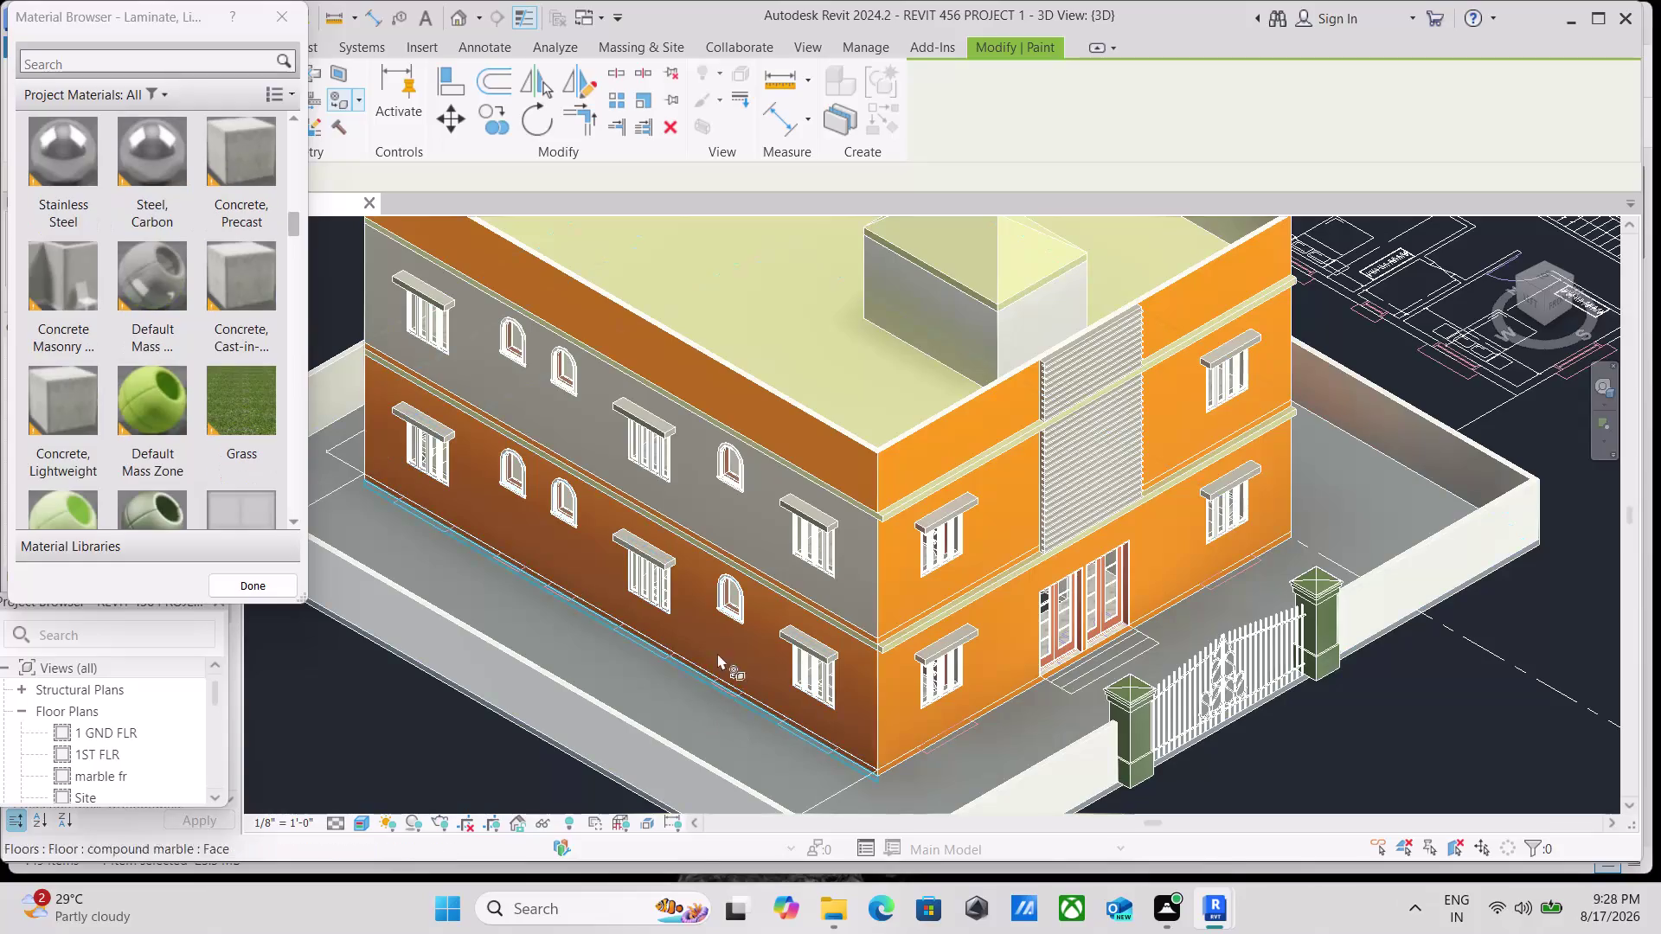
Finish painting and close the Material Browser, leaving the orange and grey house in 3D view.
scroll(up, 3)
scroll(up, 3)
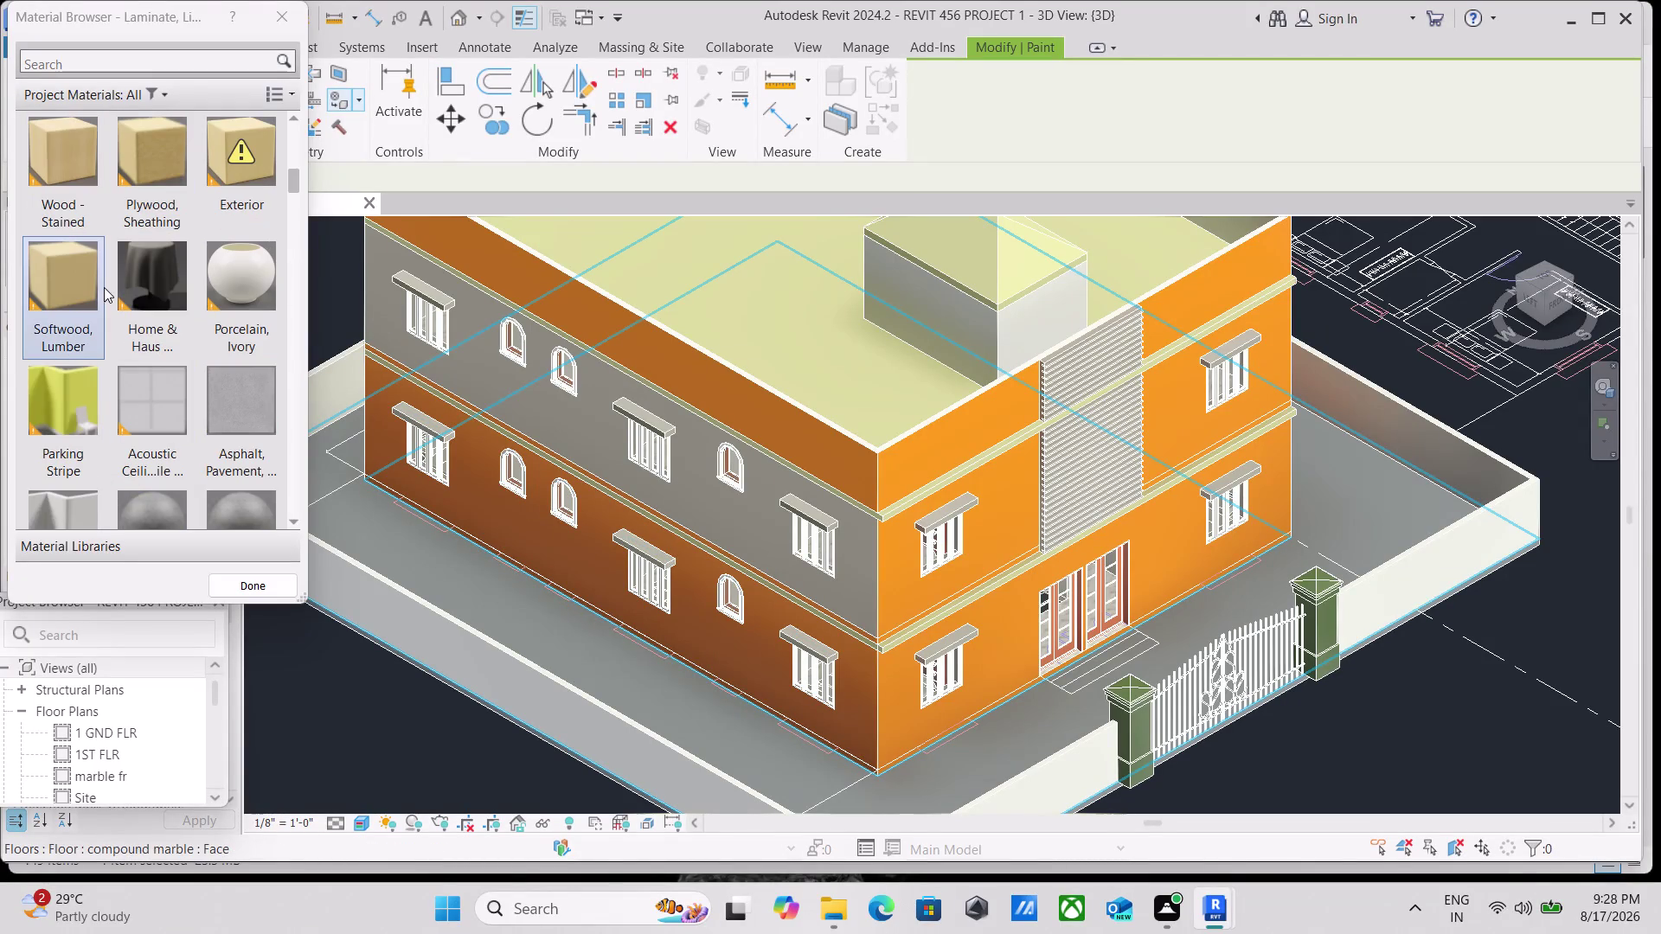
click(76, 284)
click(75, 285)
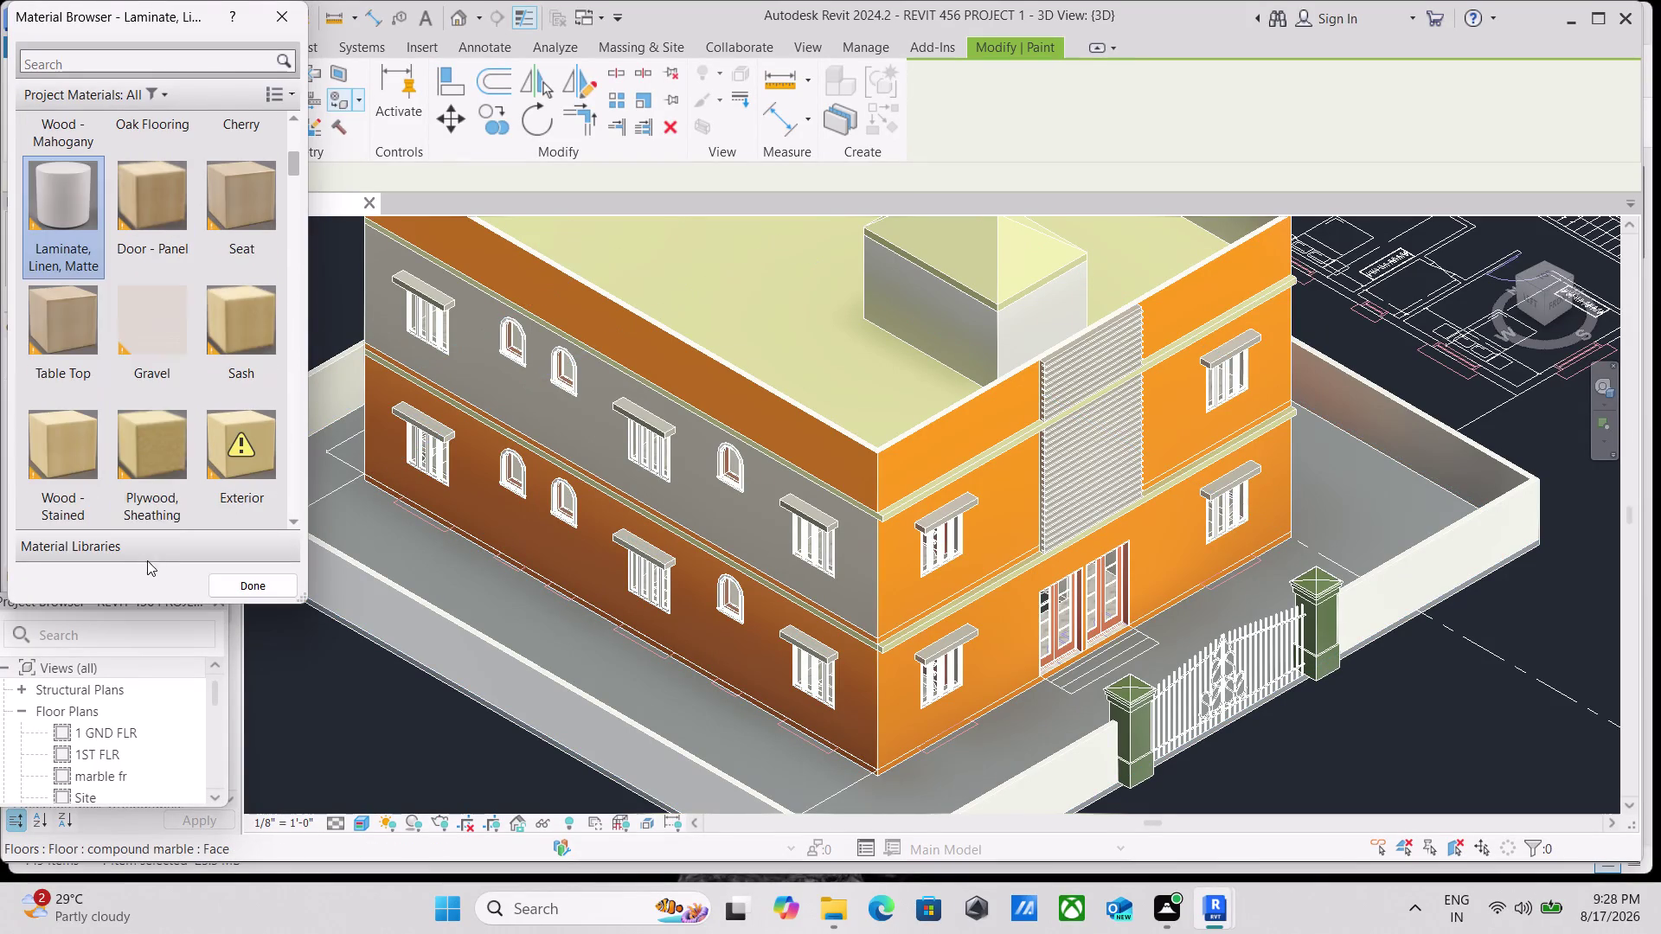
scroll(down, 3)
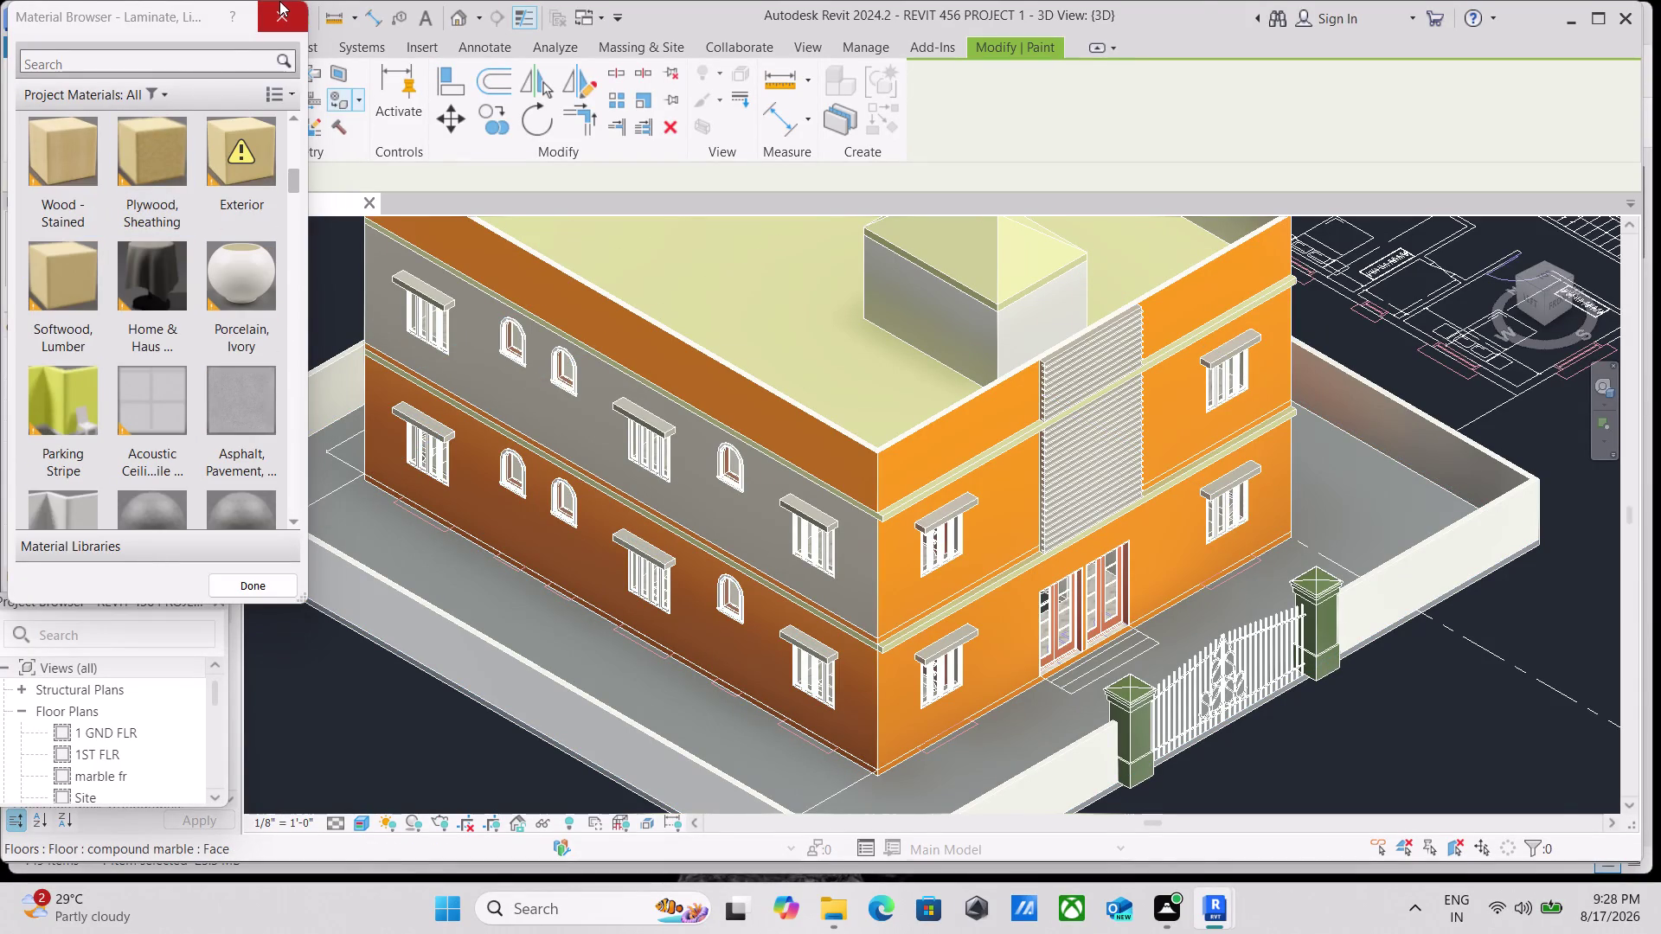
click(279, 1)
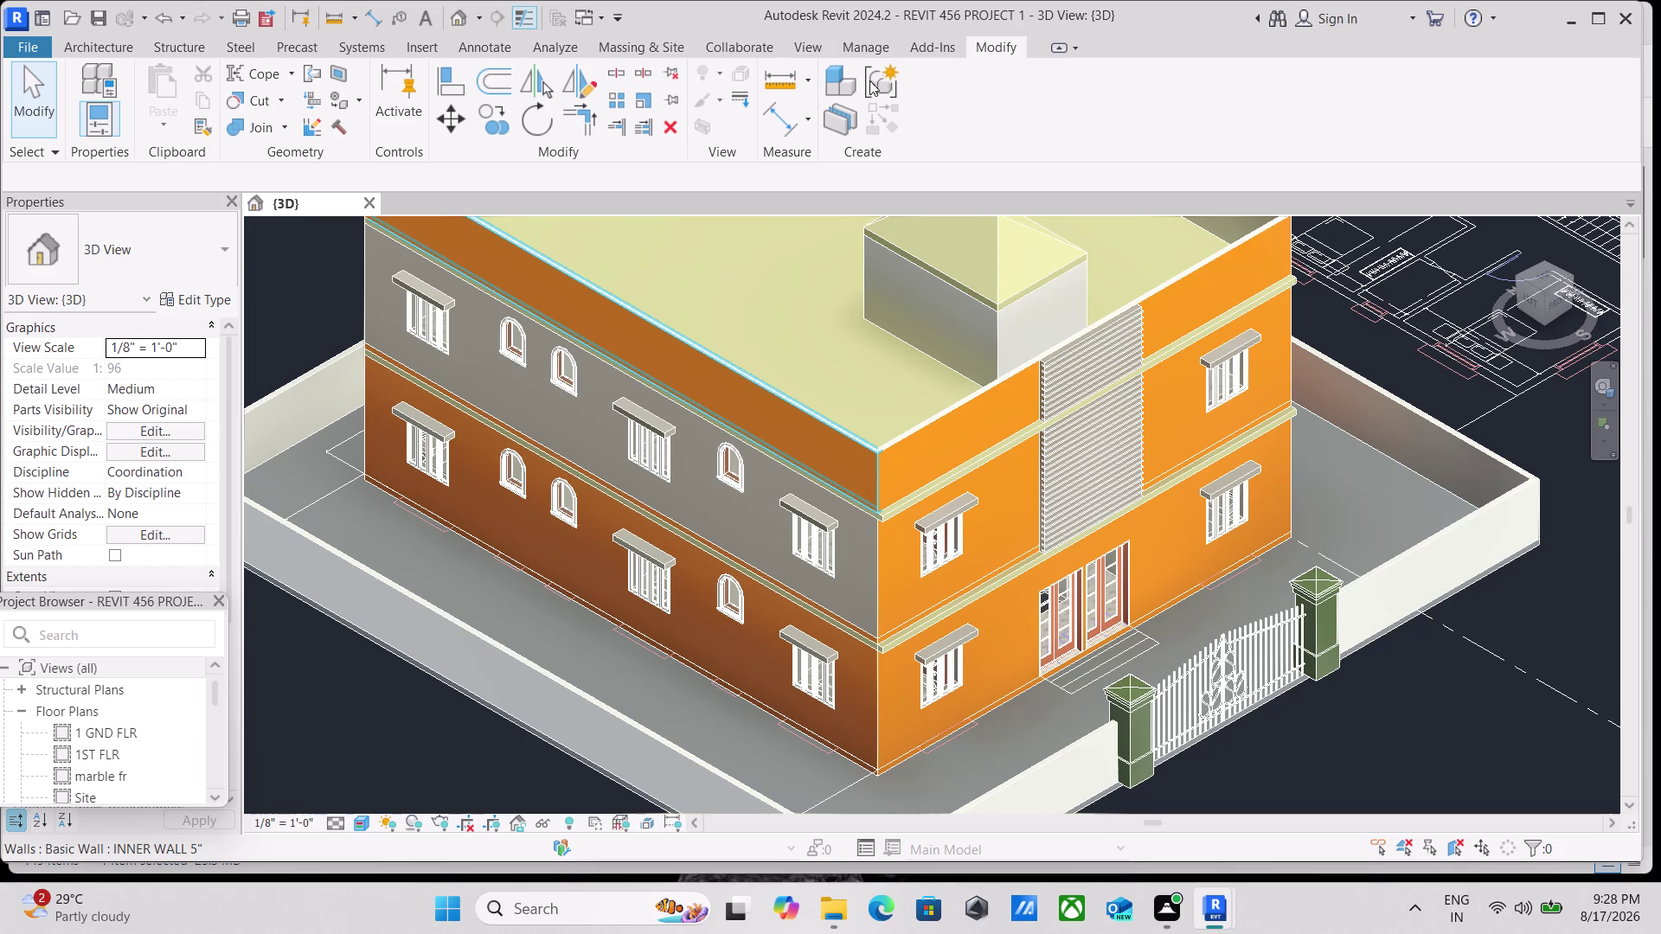
Paint the grey upper-storey face of the left wall with outer wall paint 234.
click(359, 101)
click(401, 133)
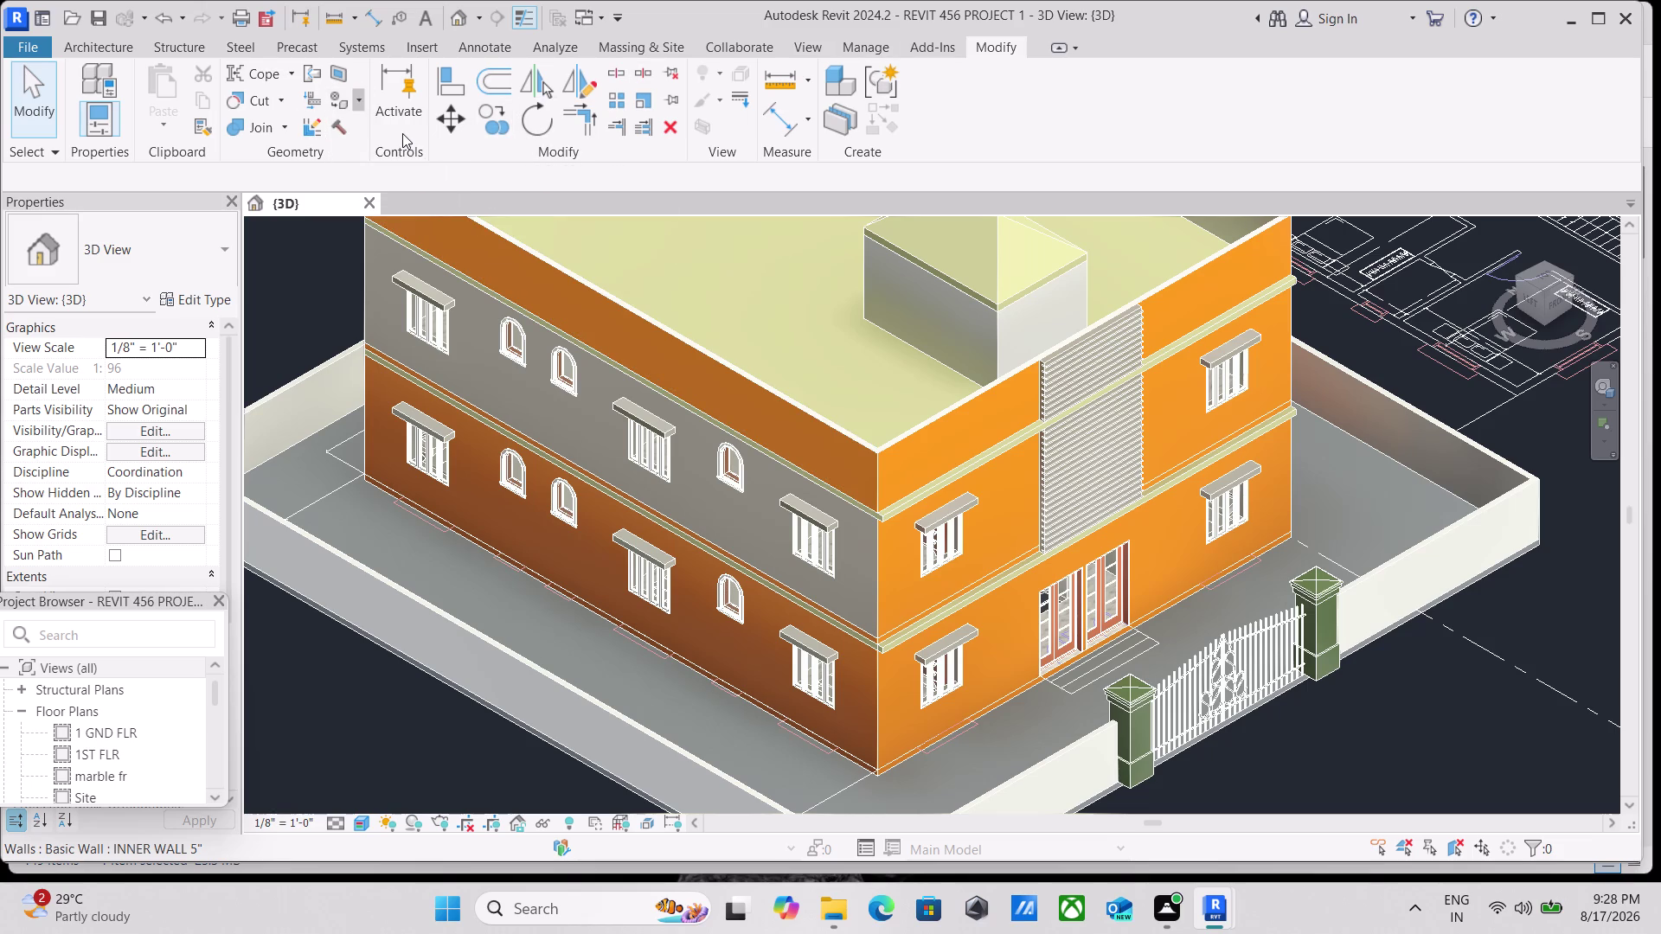
scroll(down, 3)
scroll(down, 3)
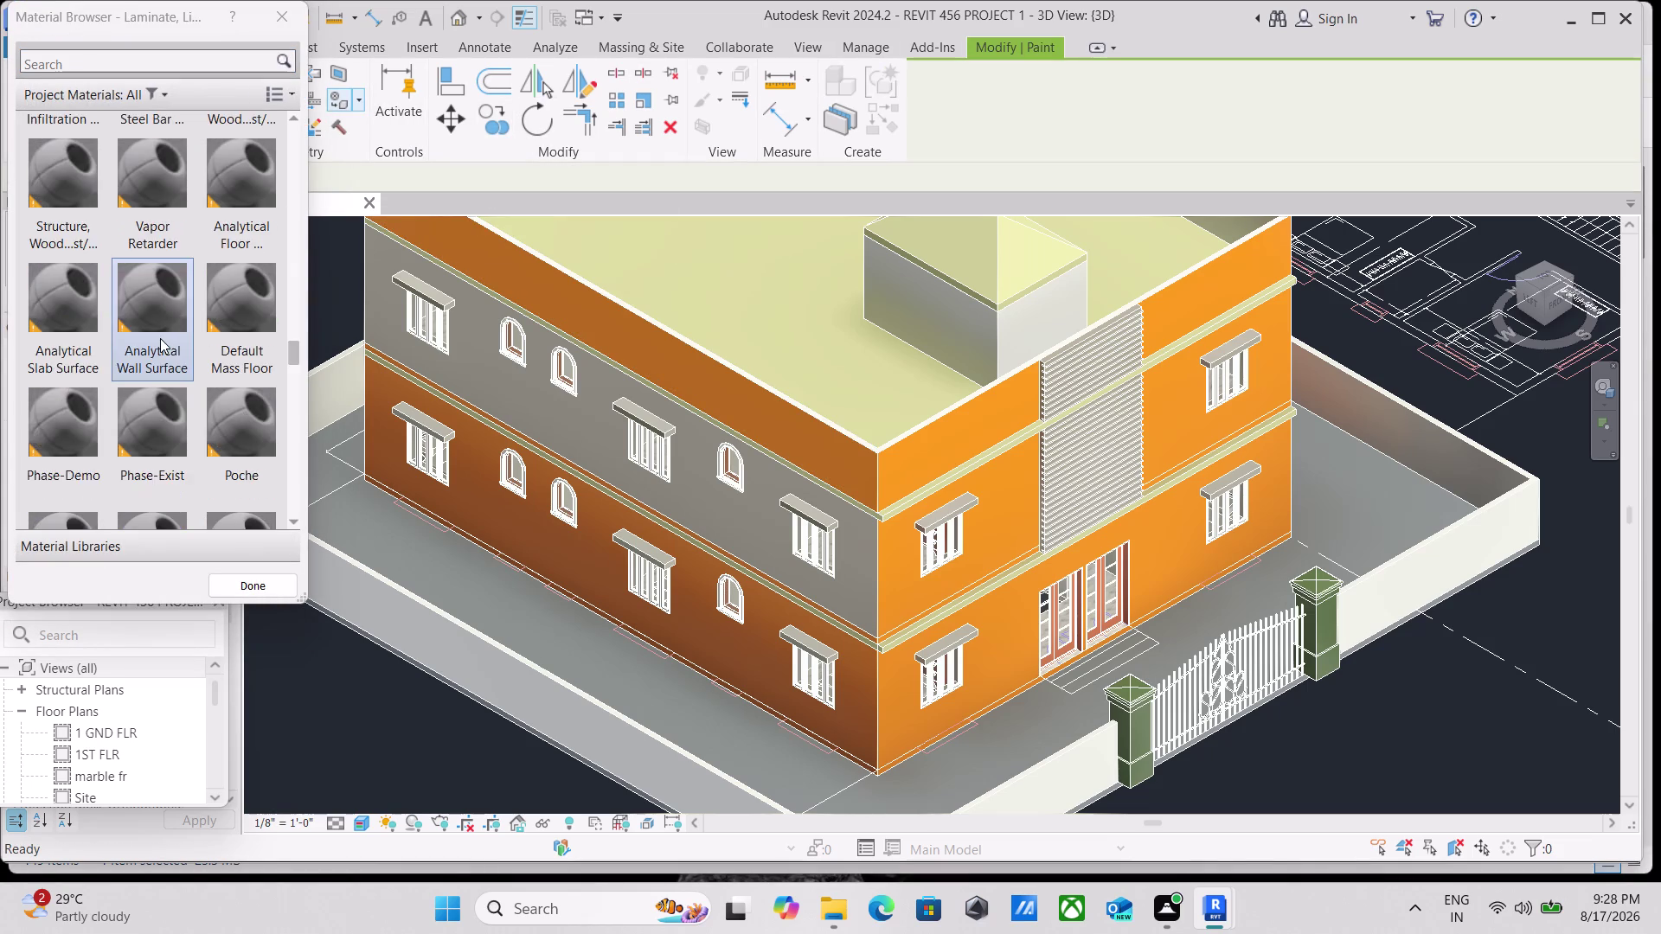
scroll(down, 3)
scroll(up, 3)
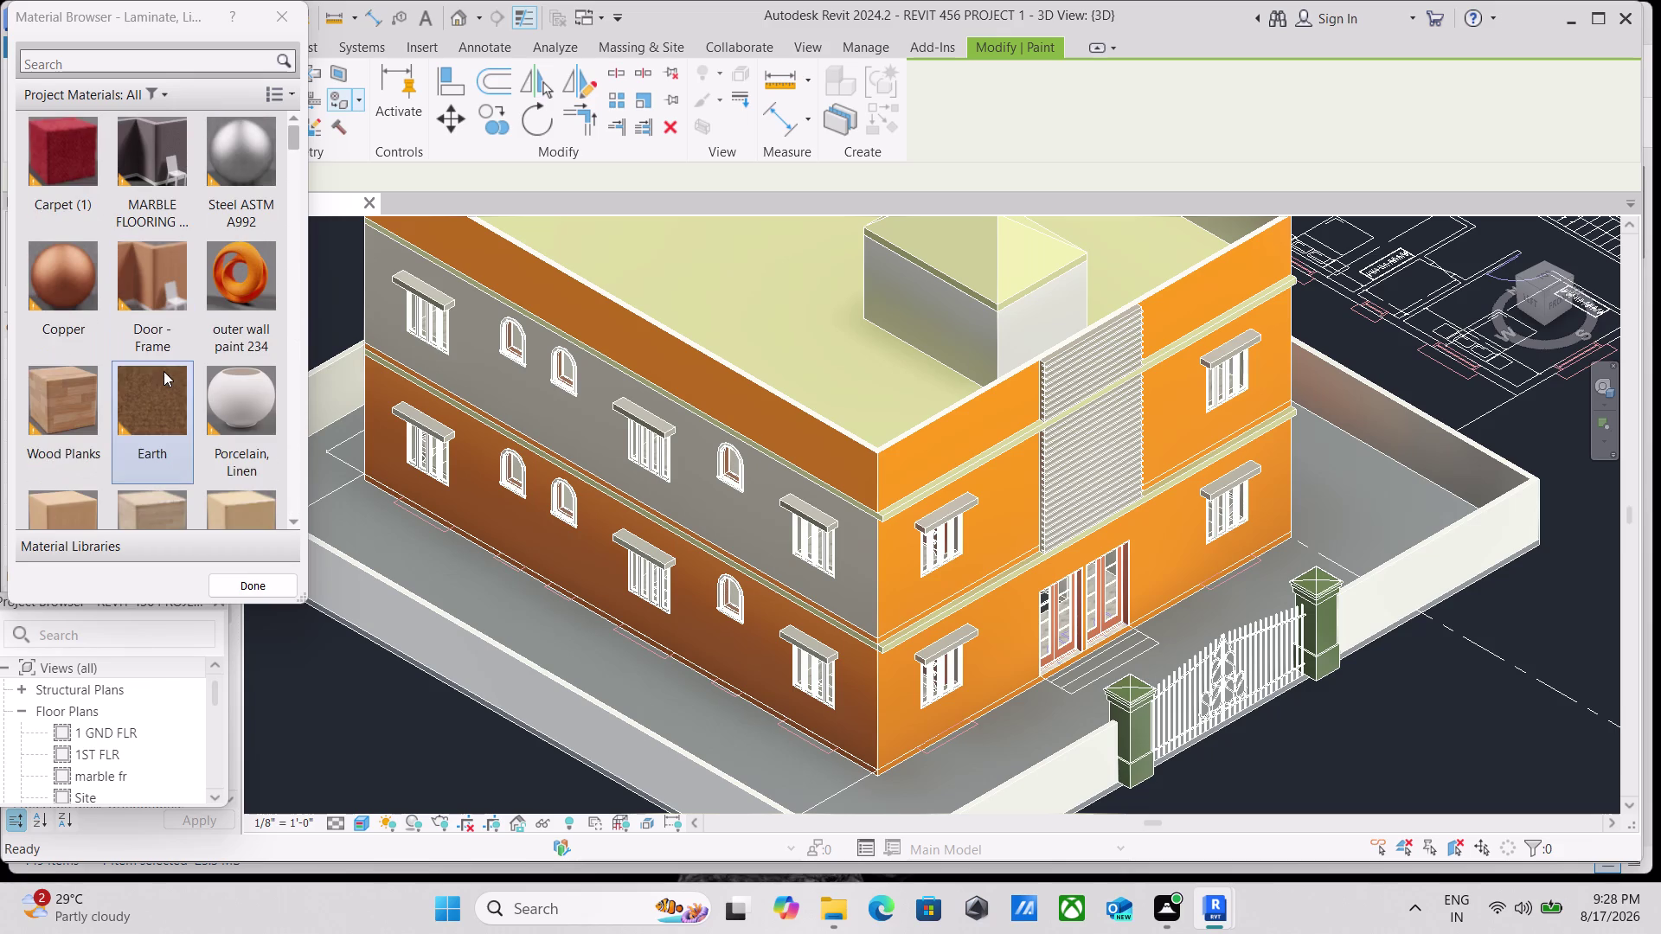
click(226, 341)
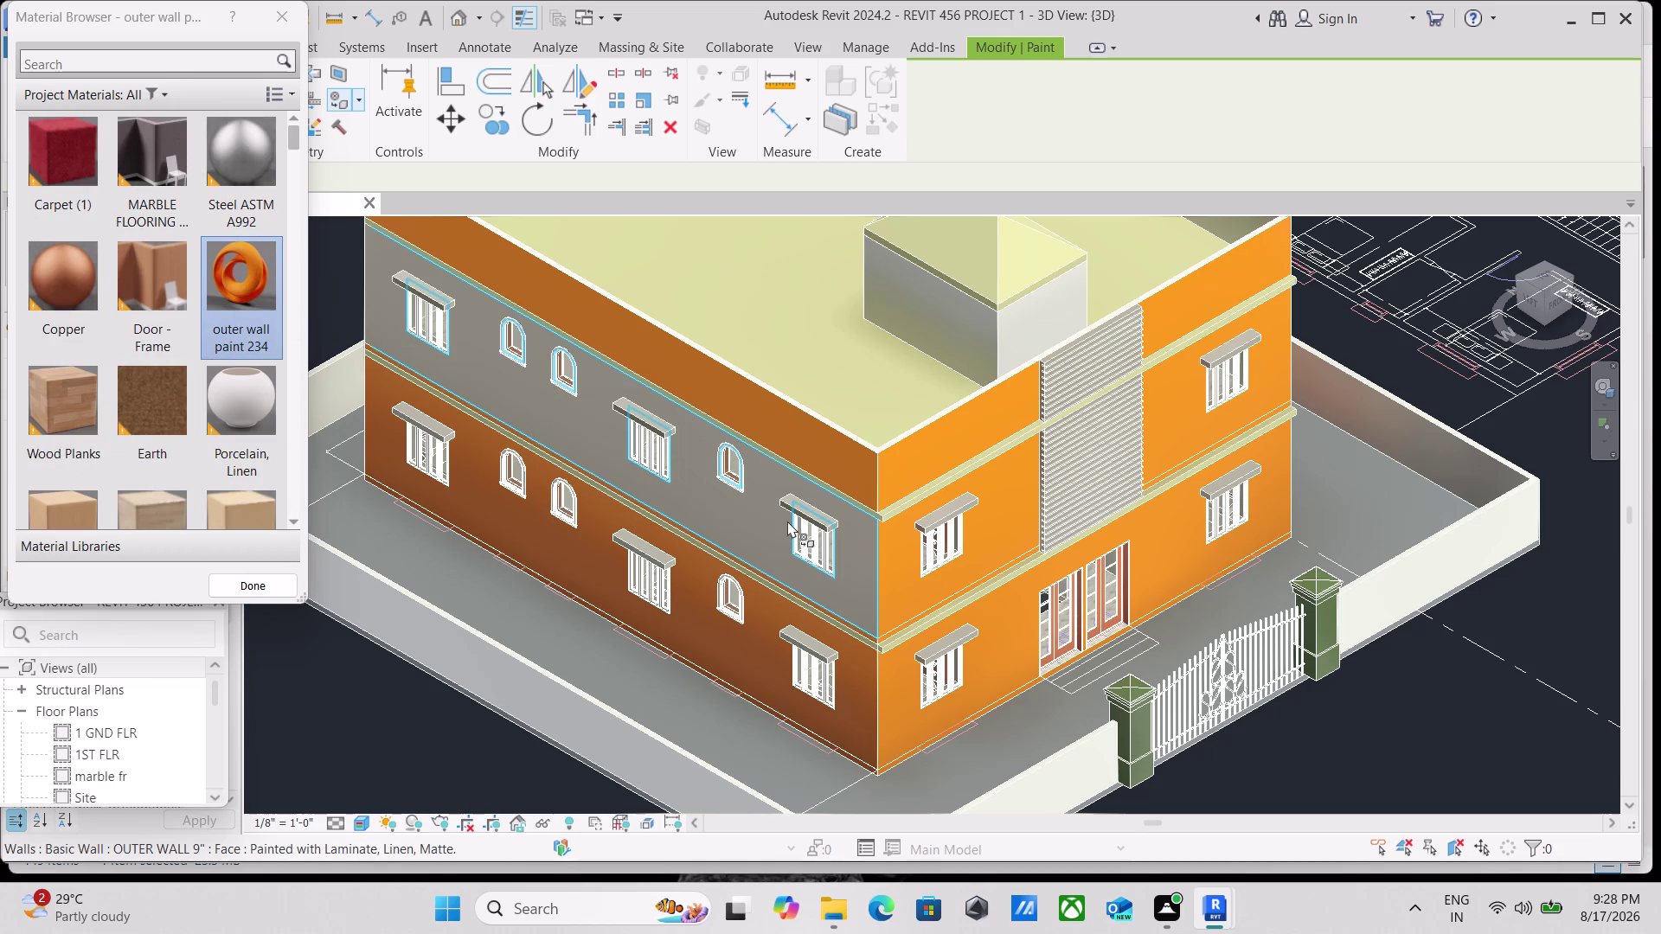
click(764, 524)
Select Porcelain, Linen as the paint material in the Material Browser.
scroll(down, 3)
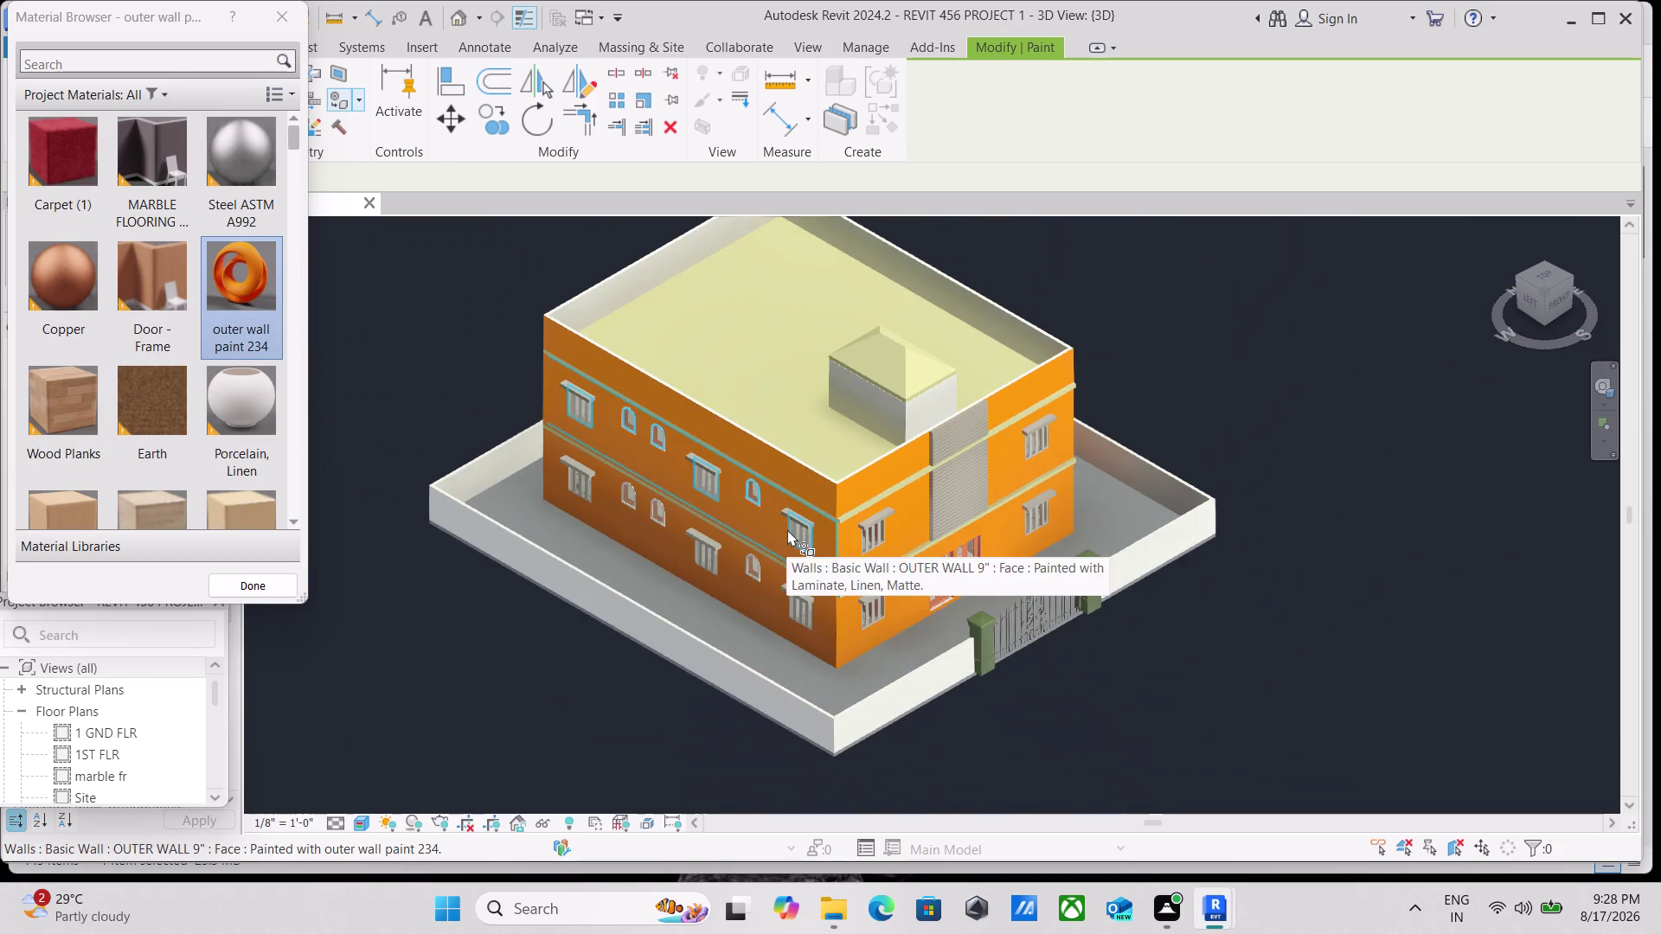
scroll(up, 3)
scroll(up, 3)
scroll(up, 3)
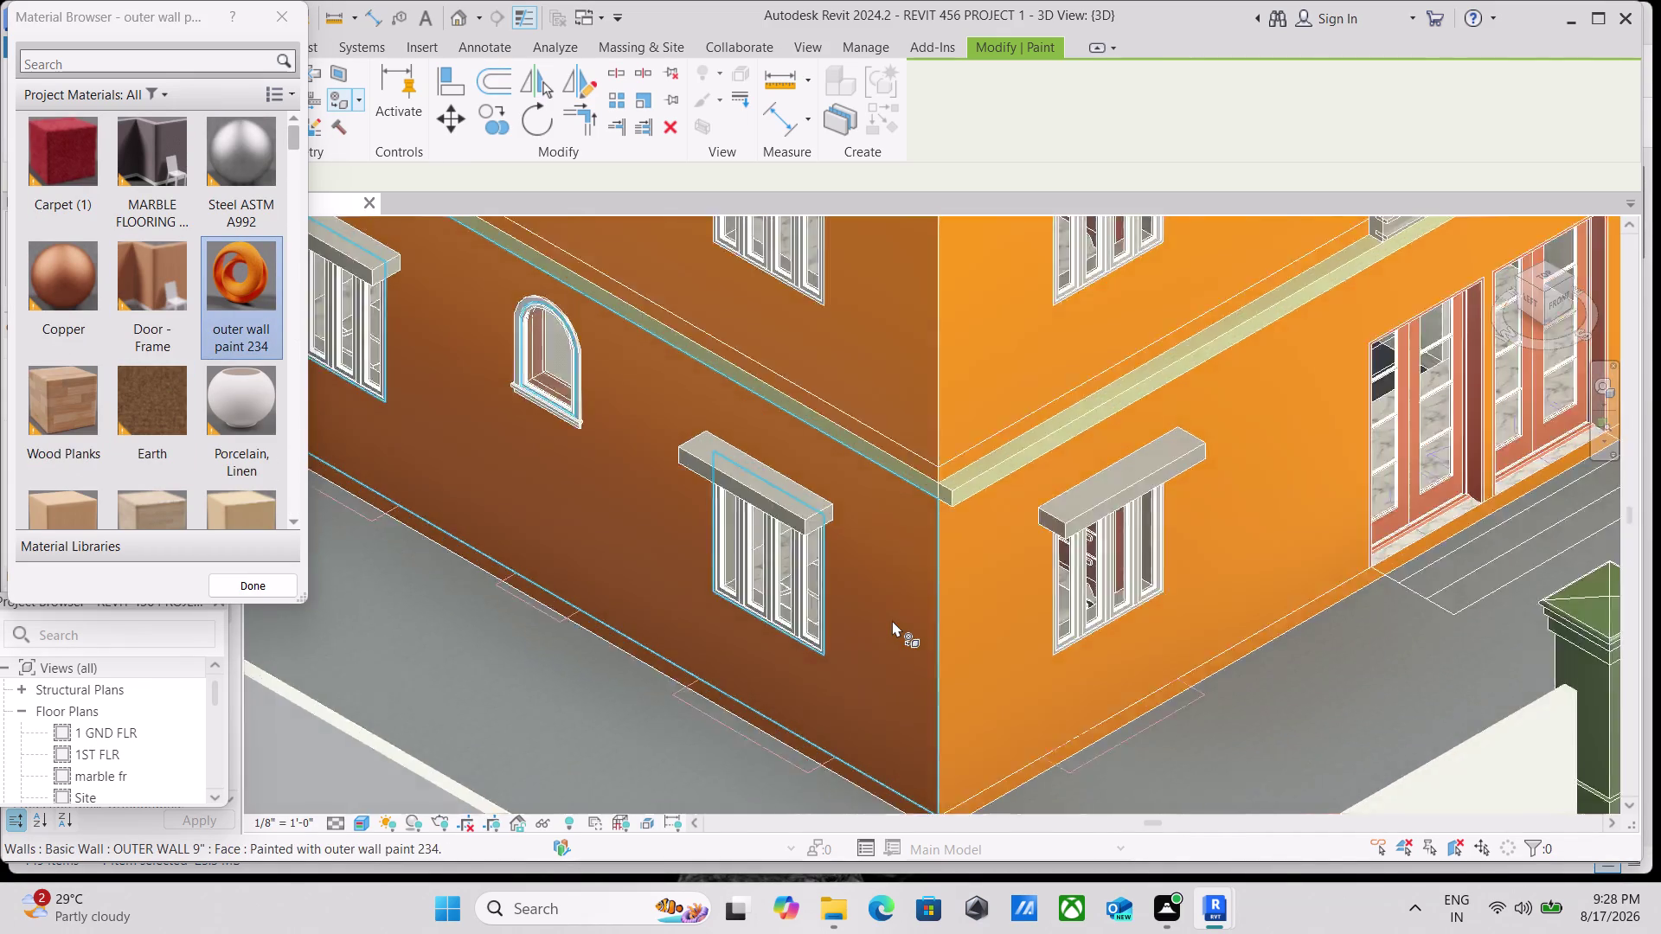
scroll(up, 3)
scroll(up, 3)
scroll(down, 3)
scroll(down, 3)
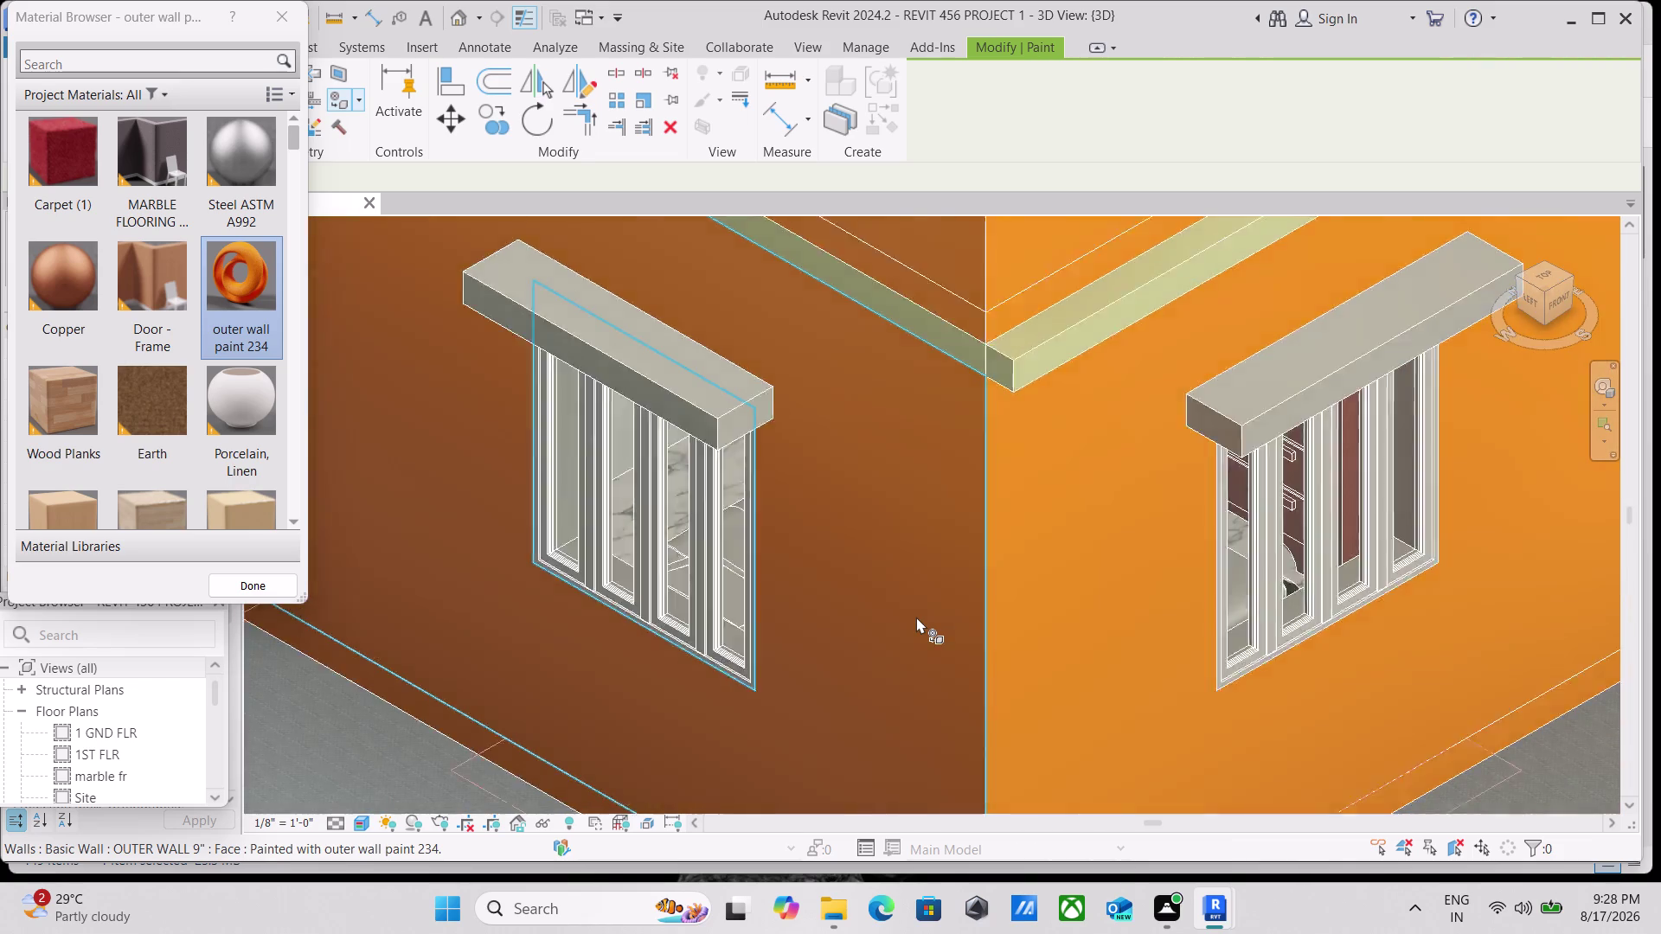
scroll(down, 3)
scroll(down, 3)
scroll(up, 3)
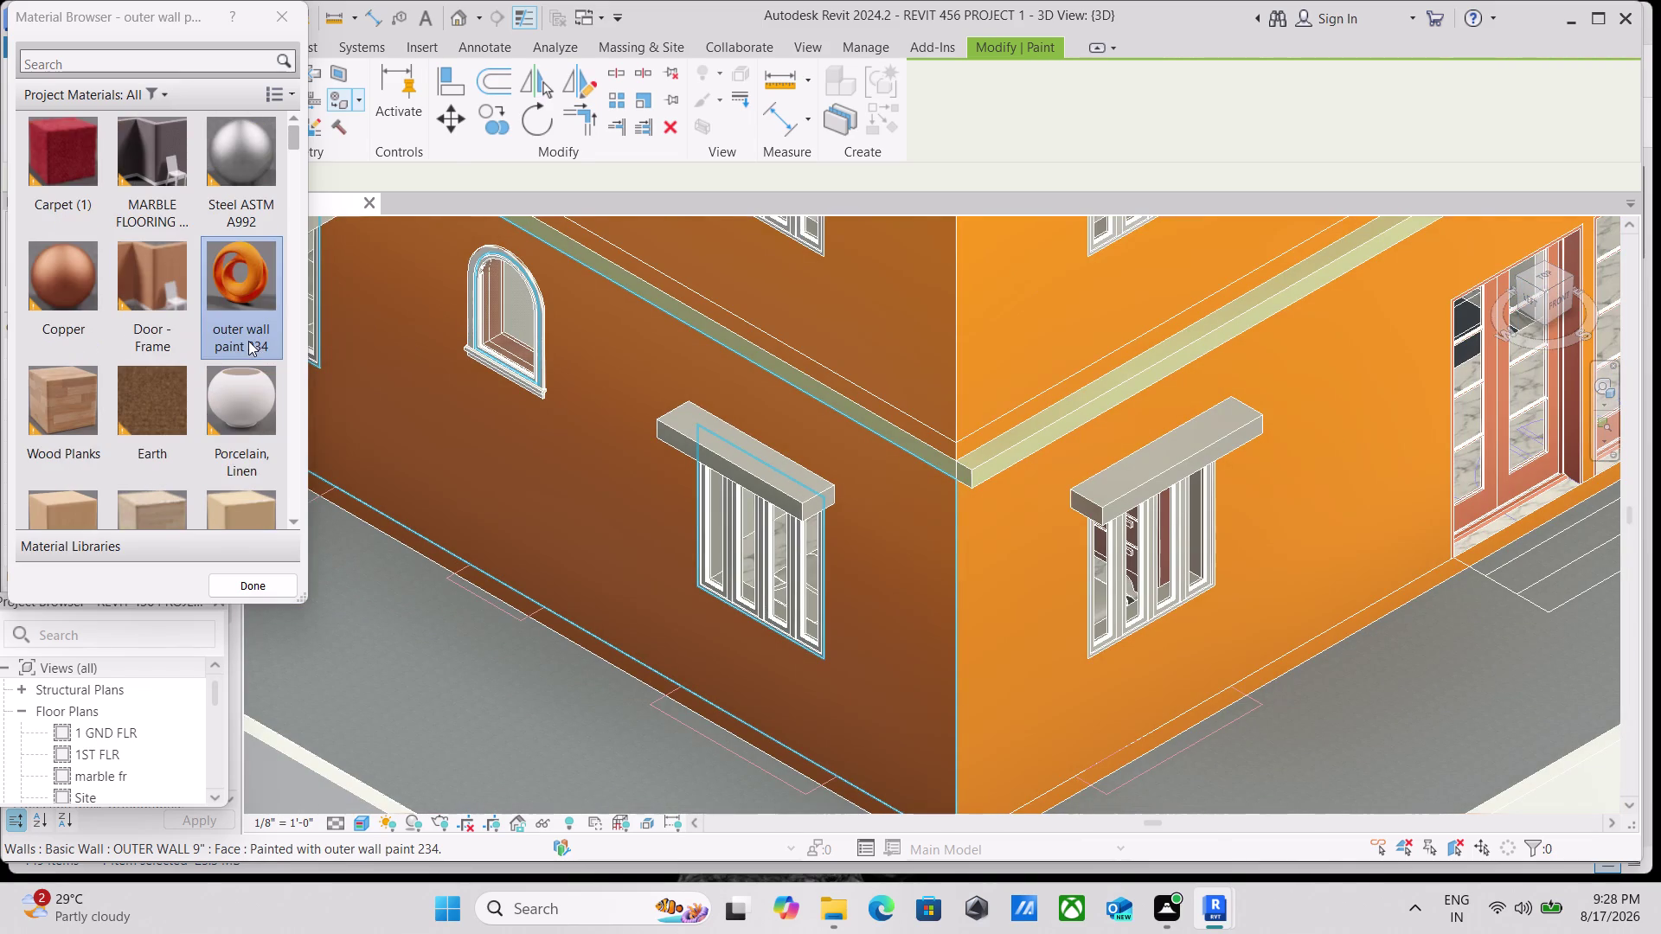
double_click(252, 410)
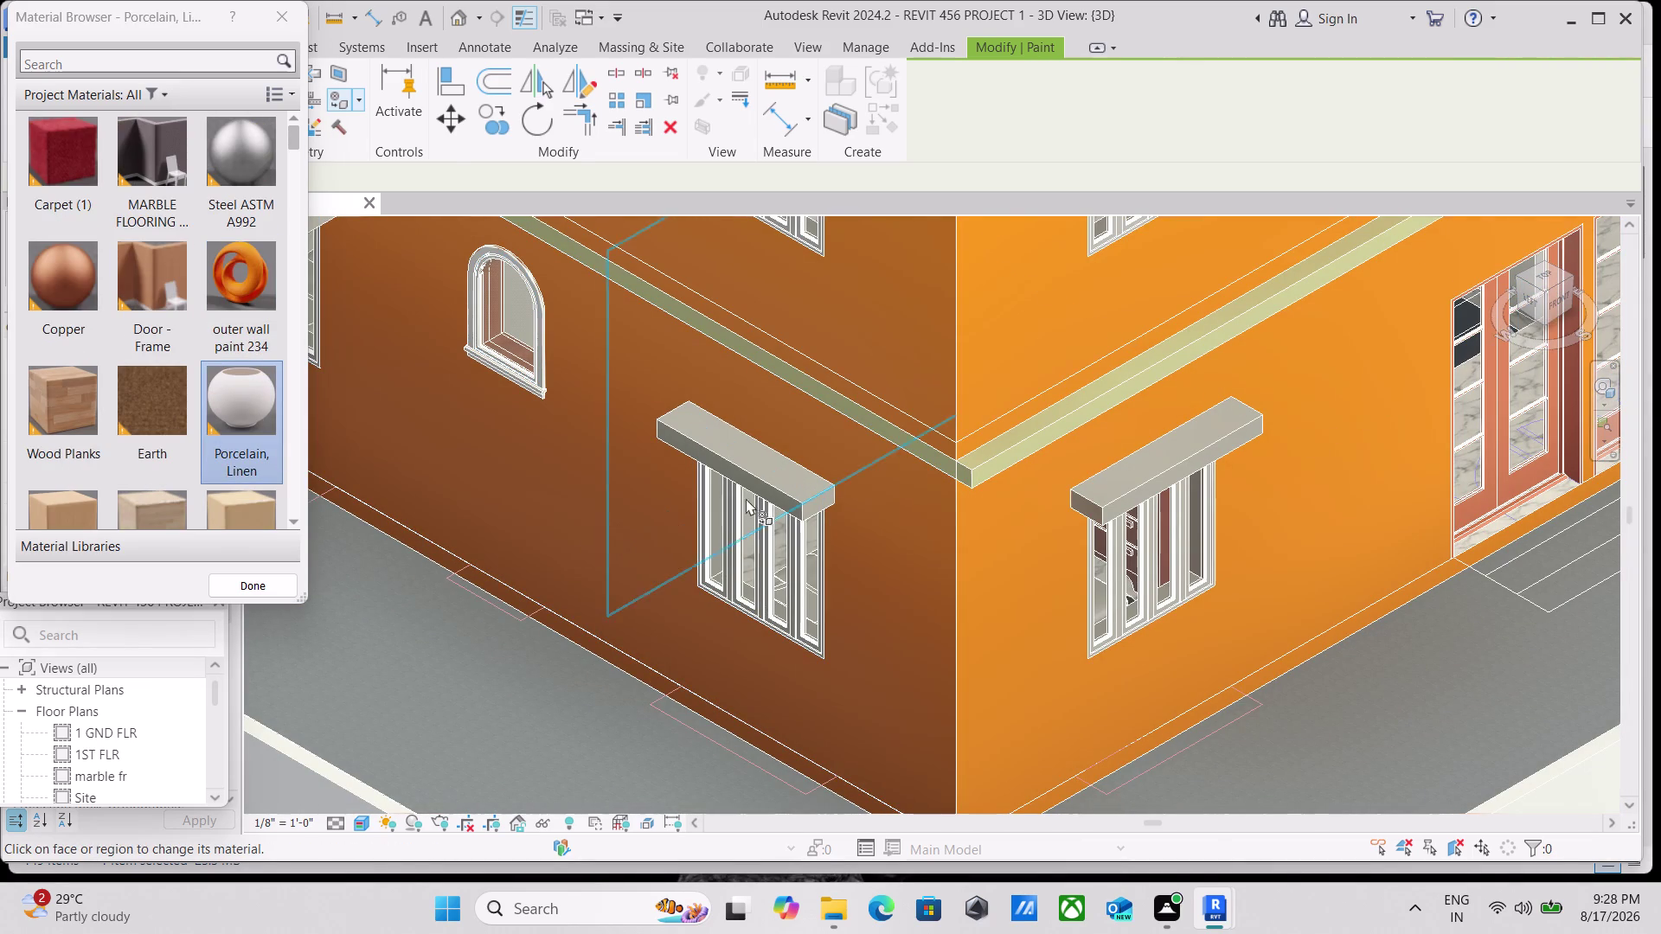
Paint the wall faces beside the window with Porcelain, Linen.
scroll(up, 3)
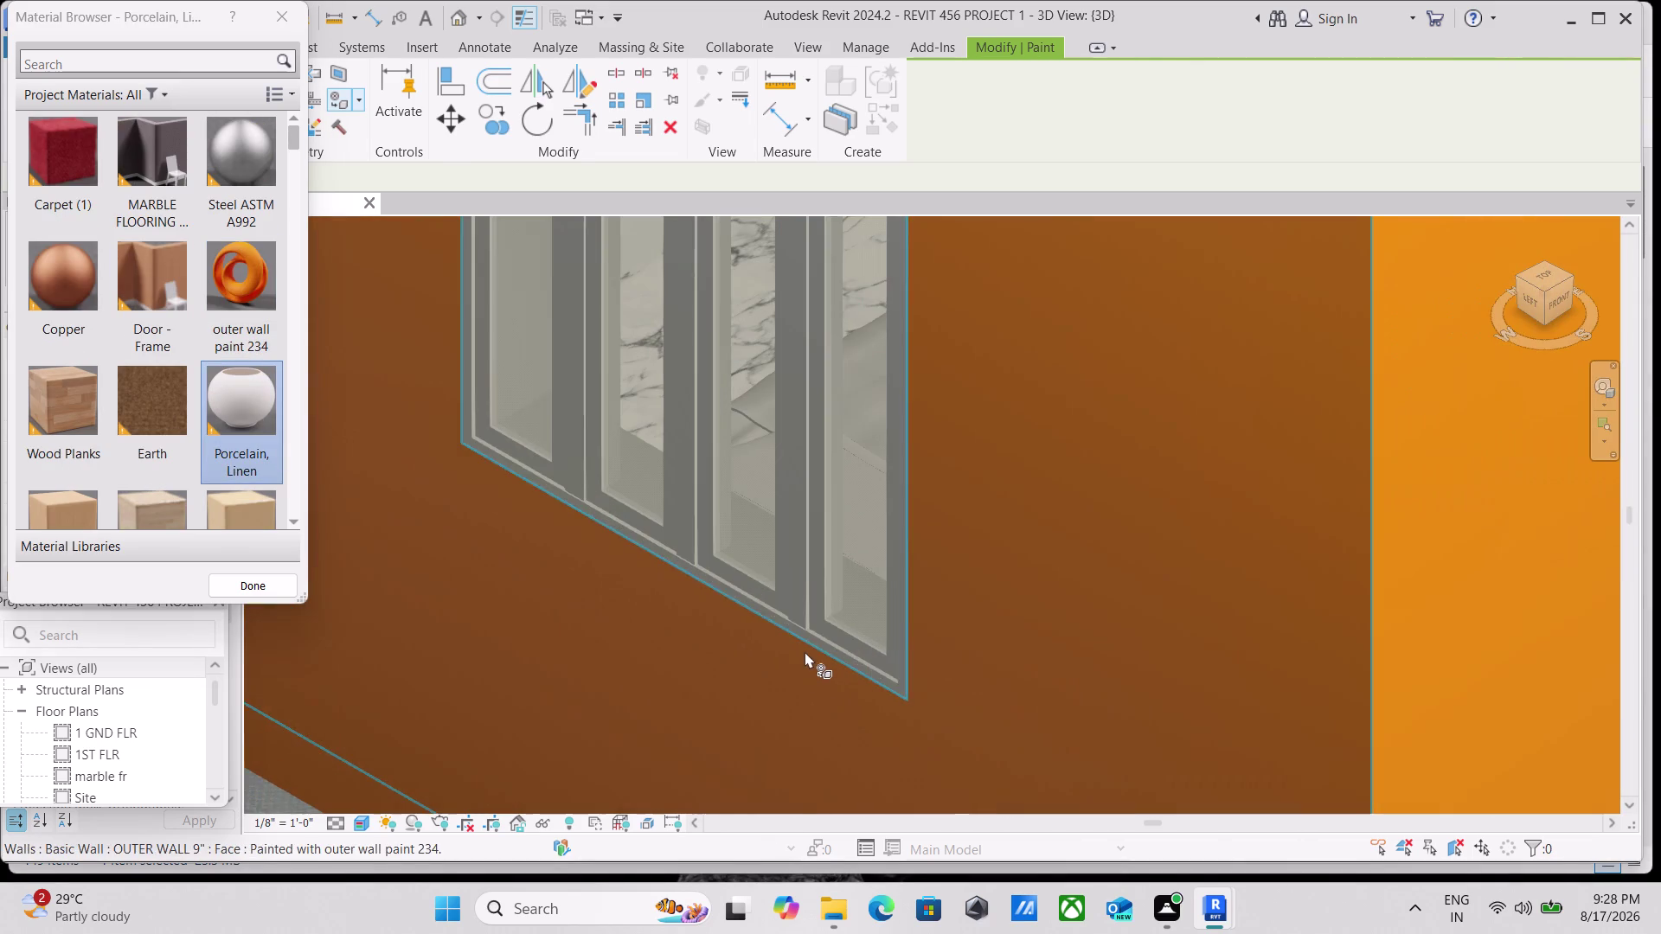
click(810, 540)
scroll(down, 3)
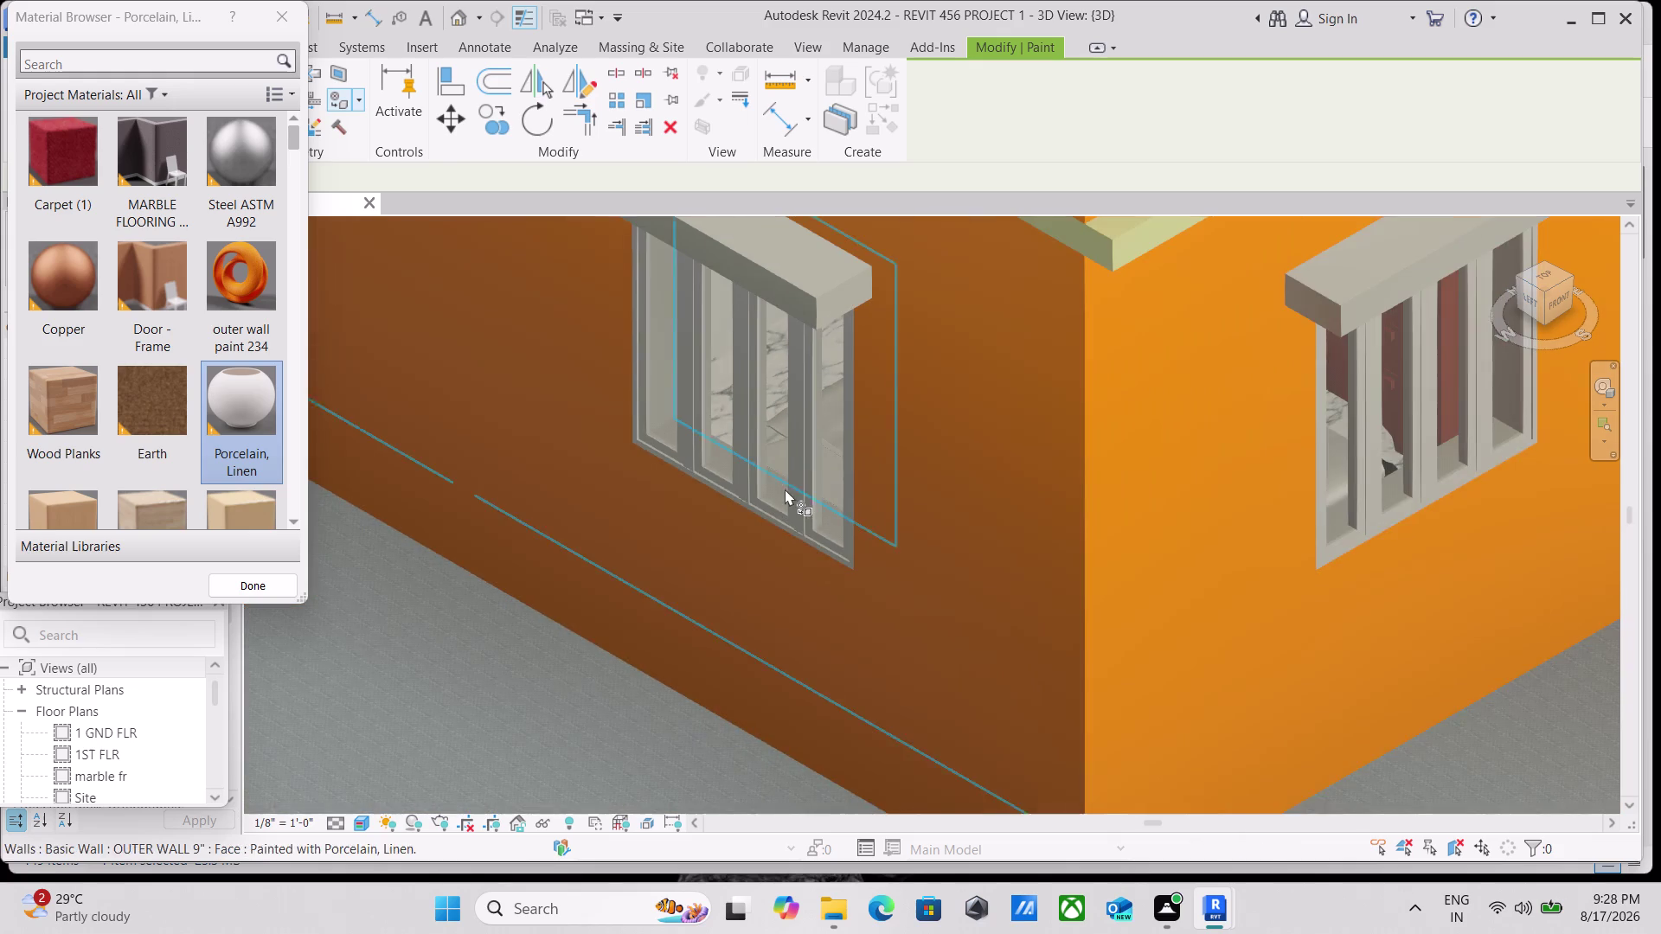
click(808, 458)
click(814, 529)
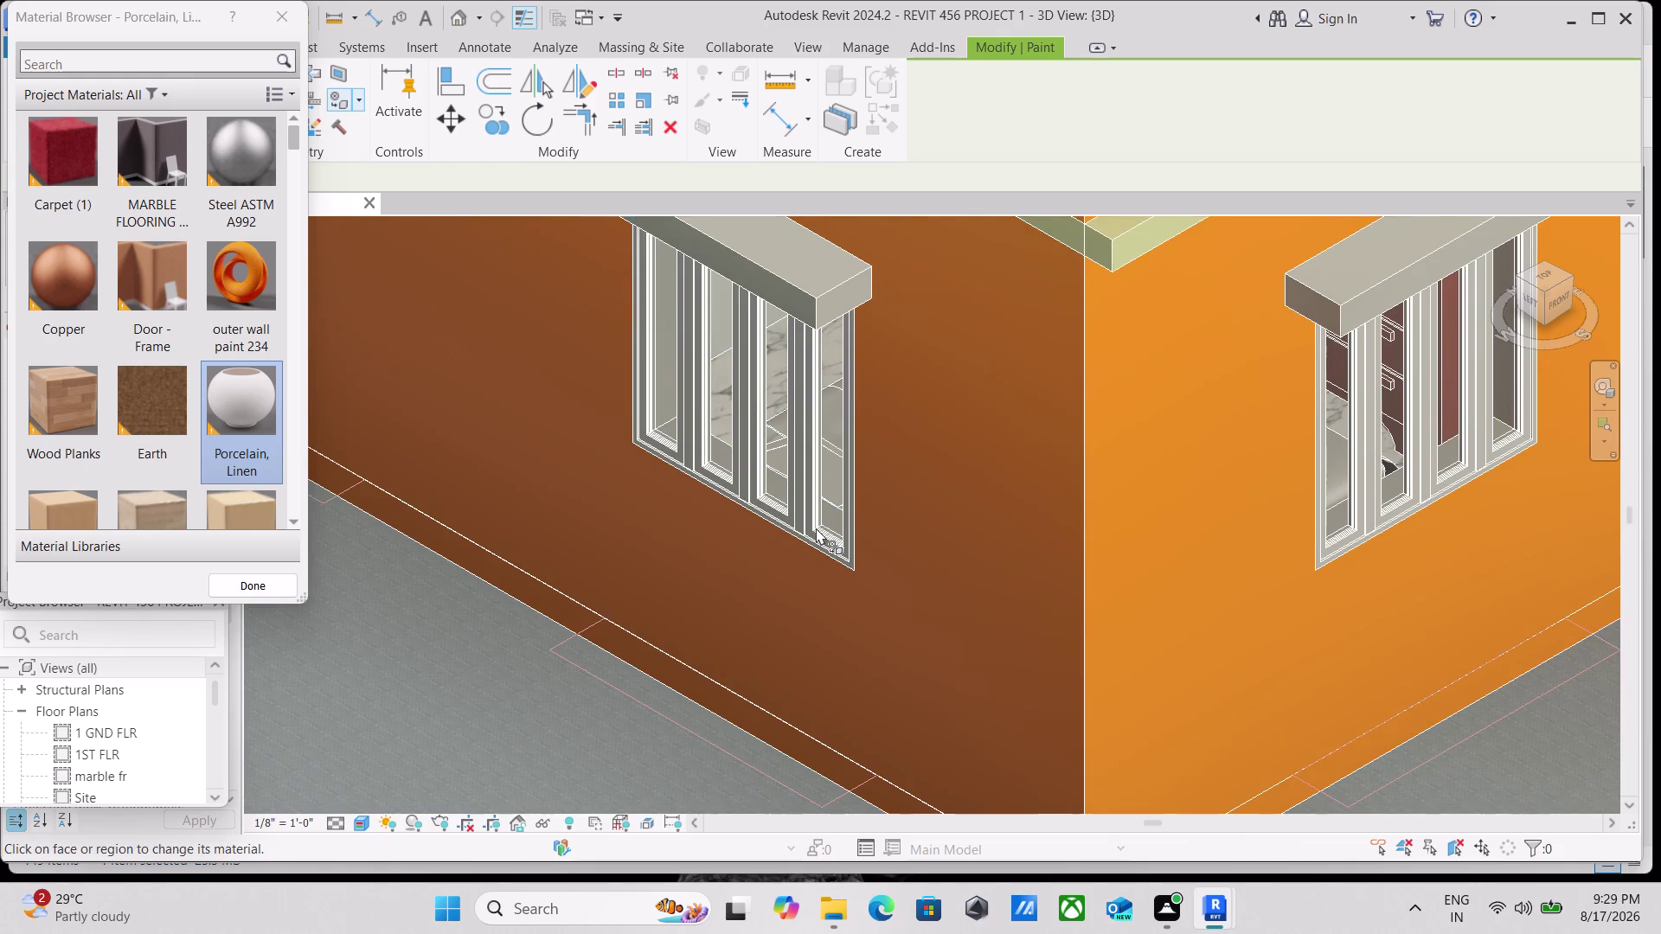
scroll(up, 3)
click(873, 562)
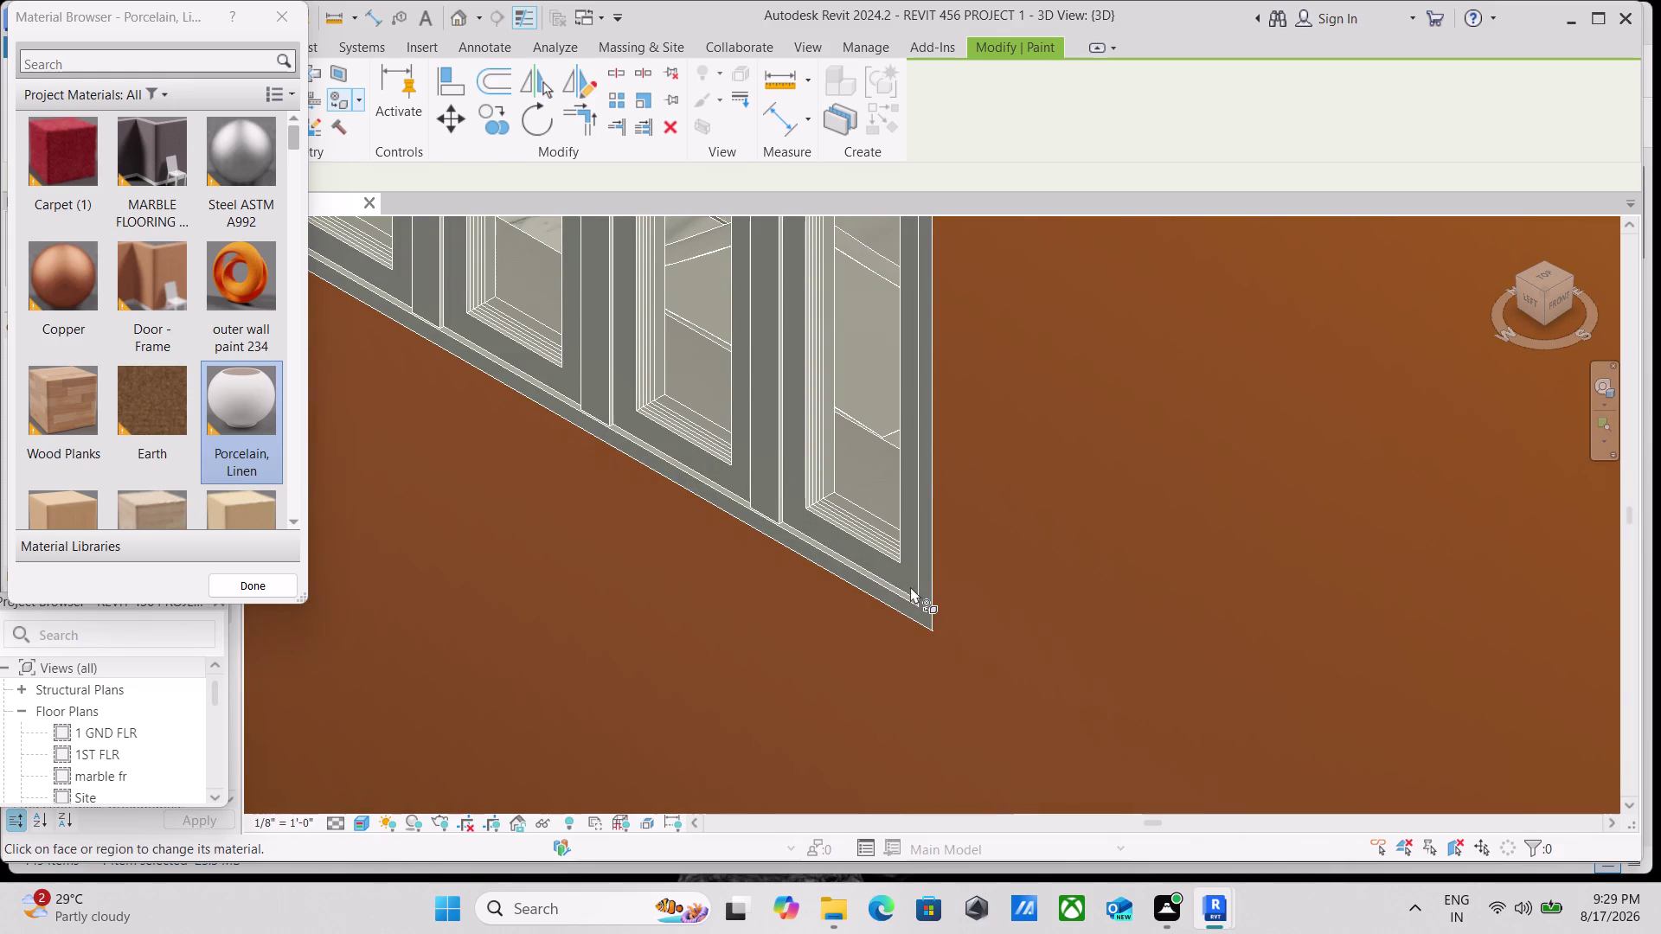
click(912, 588)
scroll(down, 3)
scroll(down, 3)
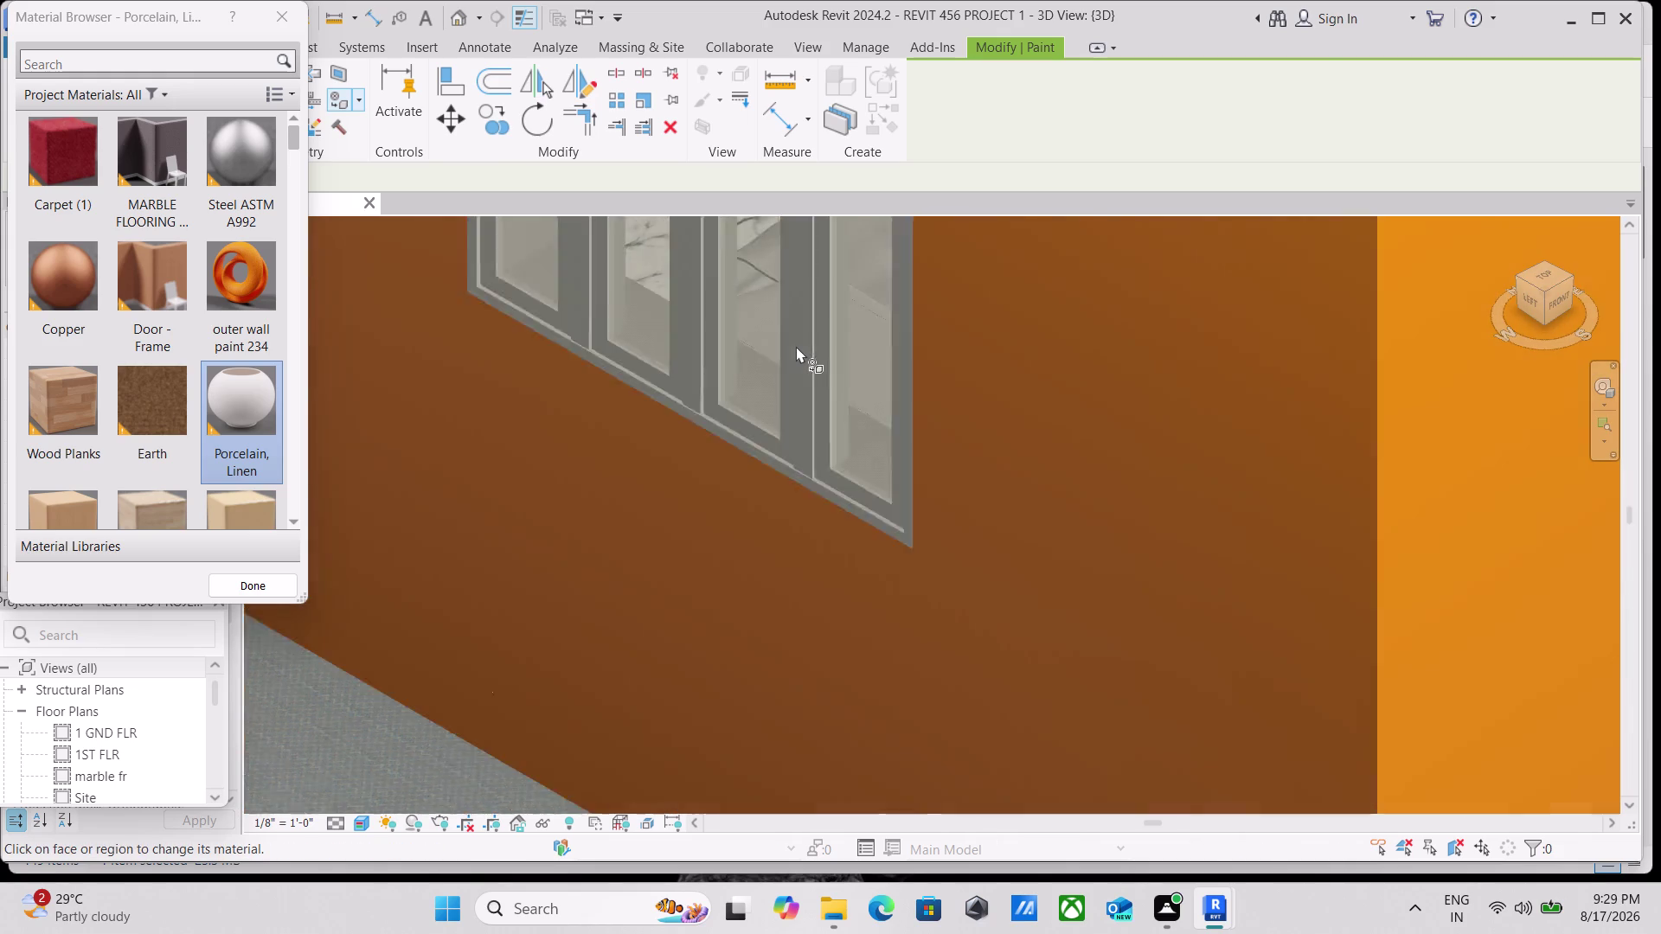
scroll(down, 3)
scroll(down, 3)
Paint the top face of the window lintel with Porcelain, Linen.
middle_drag(787, 255, 778, 538)
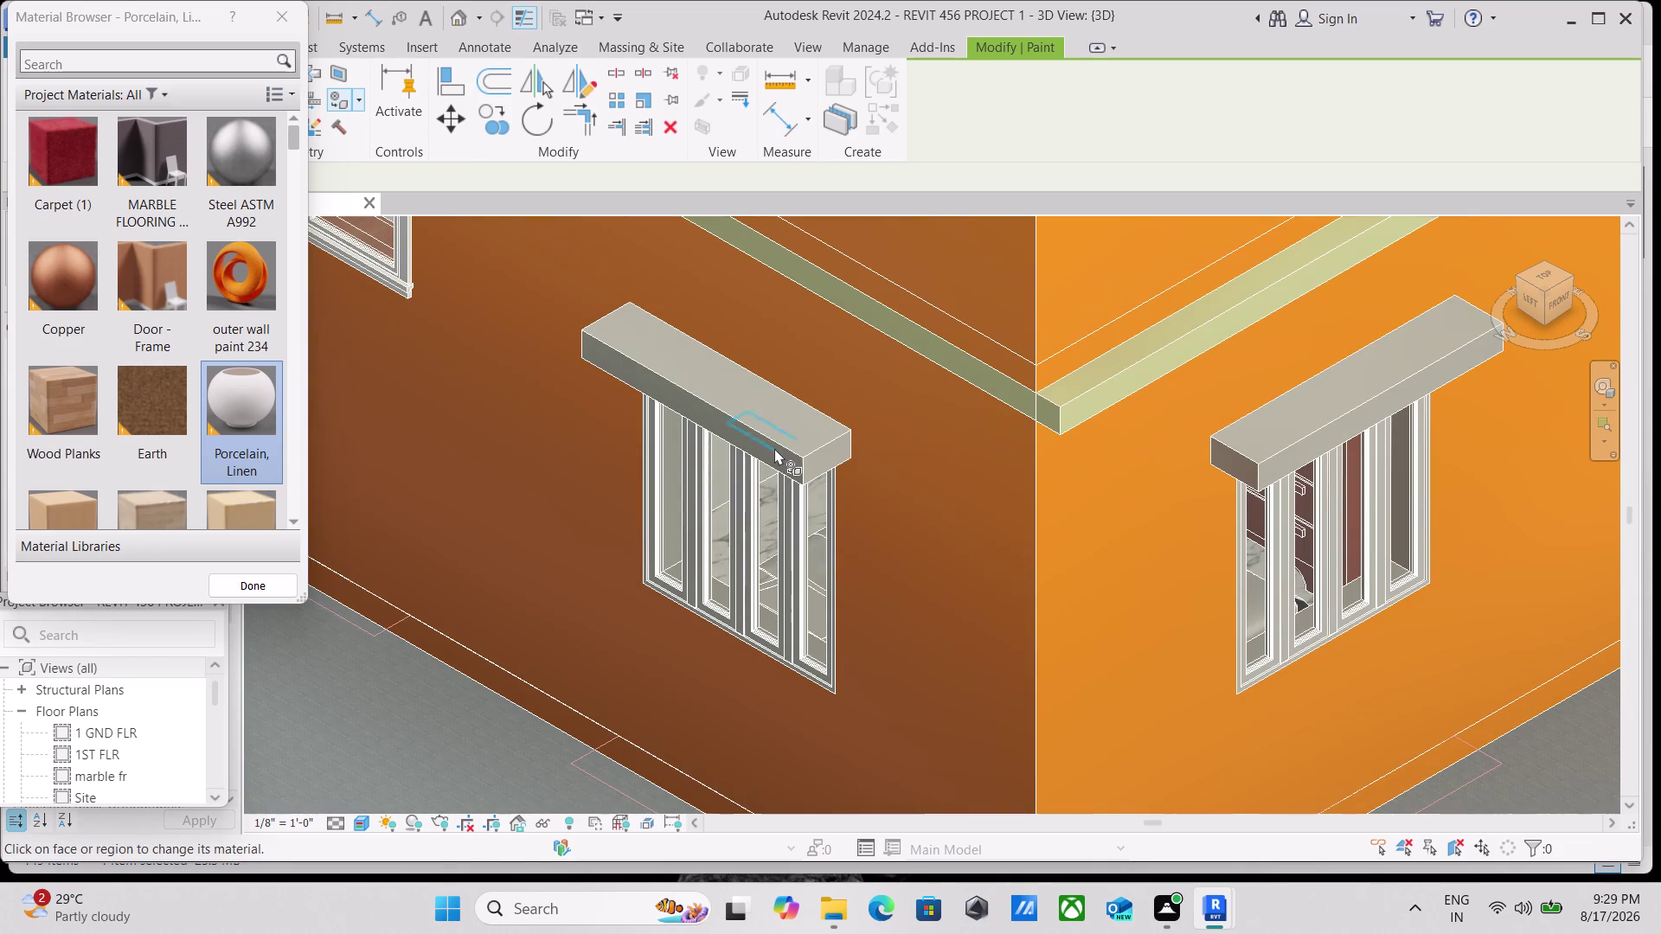
click(776, 448)
click(789, 439)
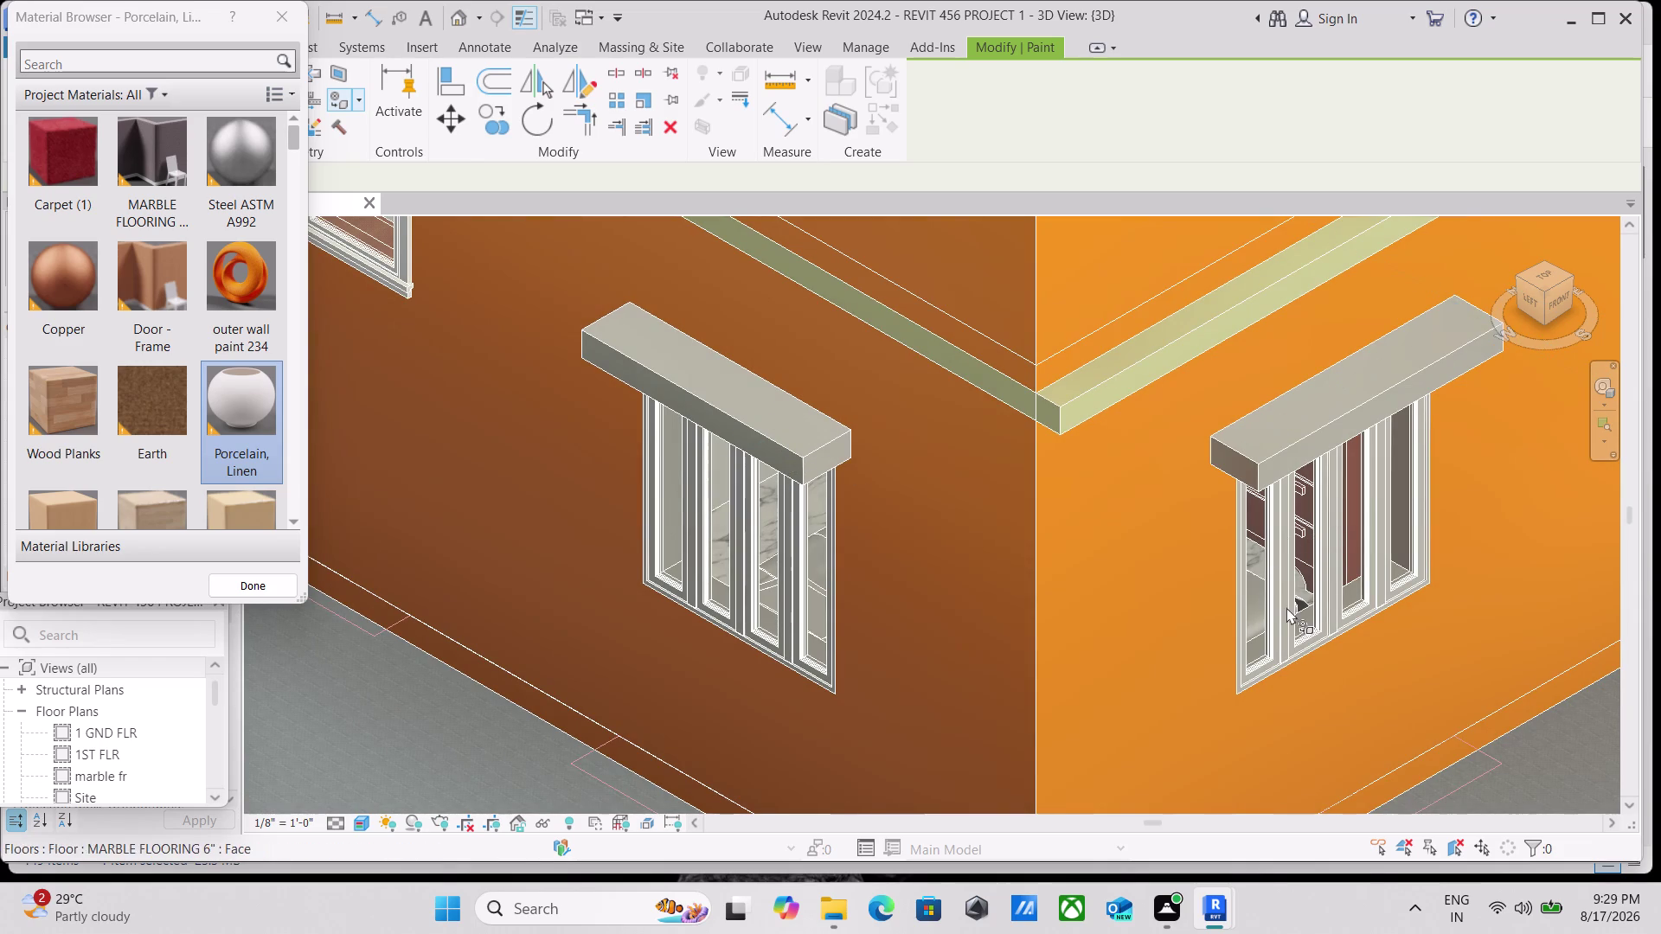
click(1277, 635)
scroll(down, 3)
scroll(down, 3)
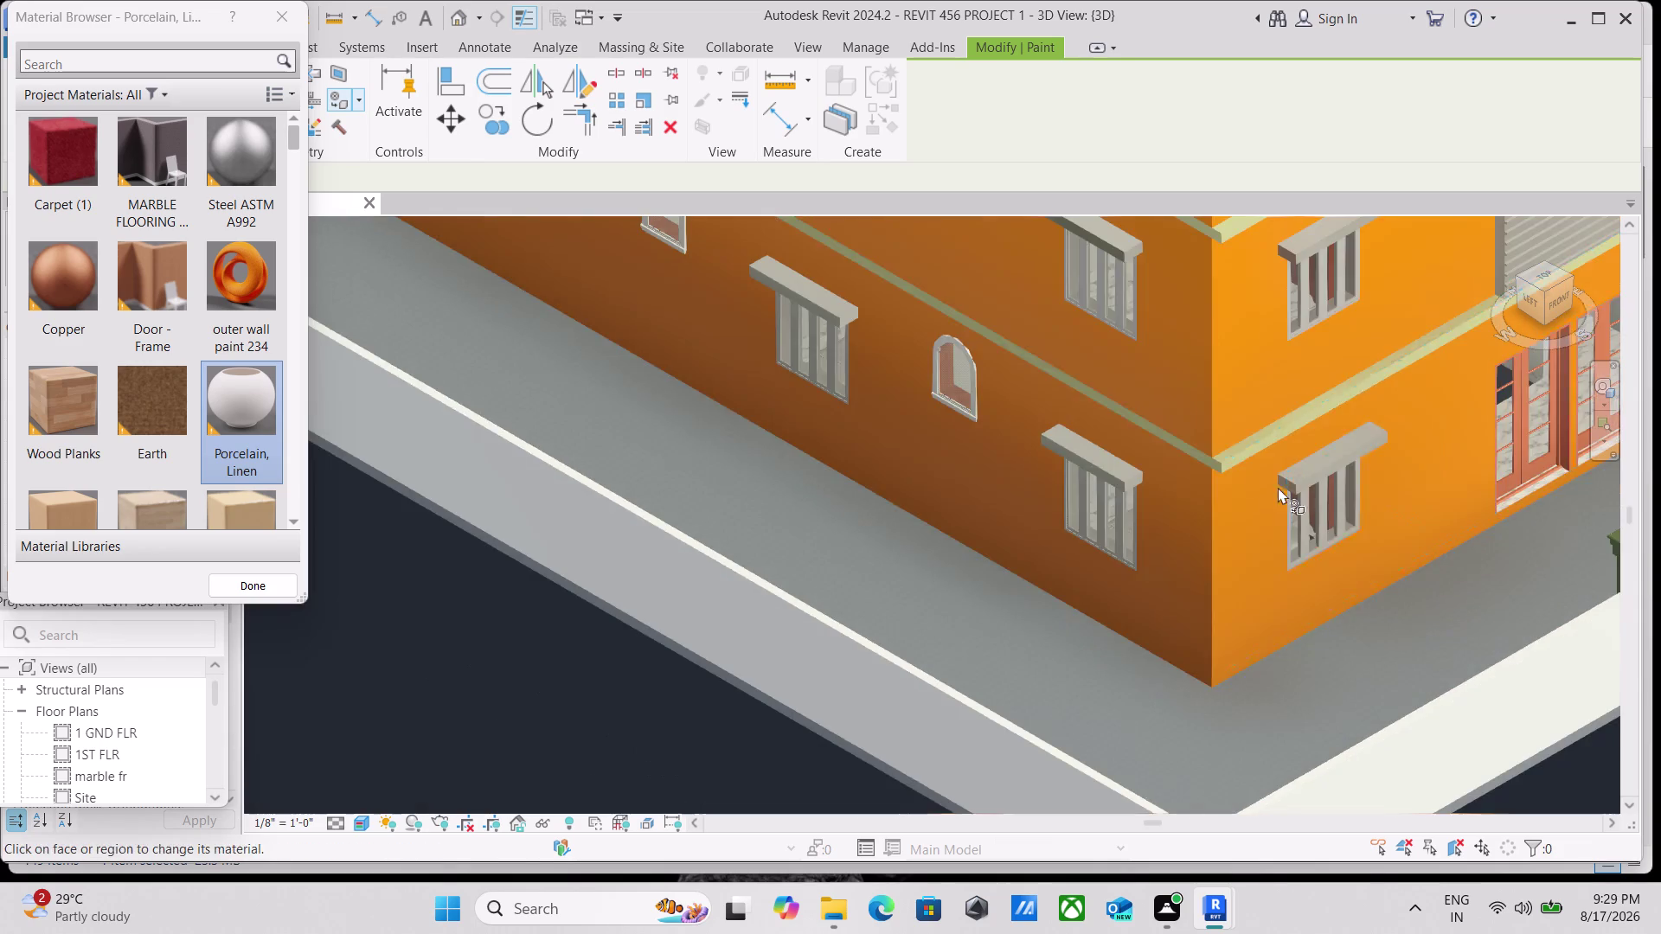
scroll(up, 3)
click(1225, 461)
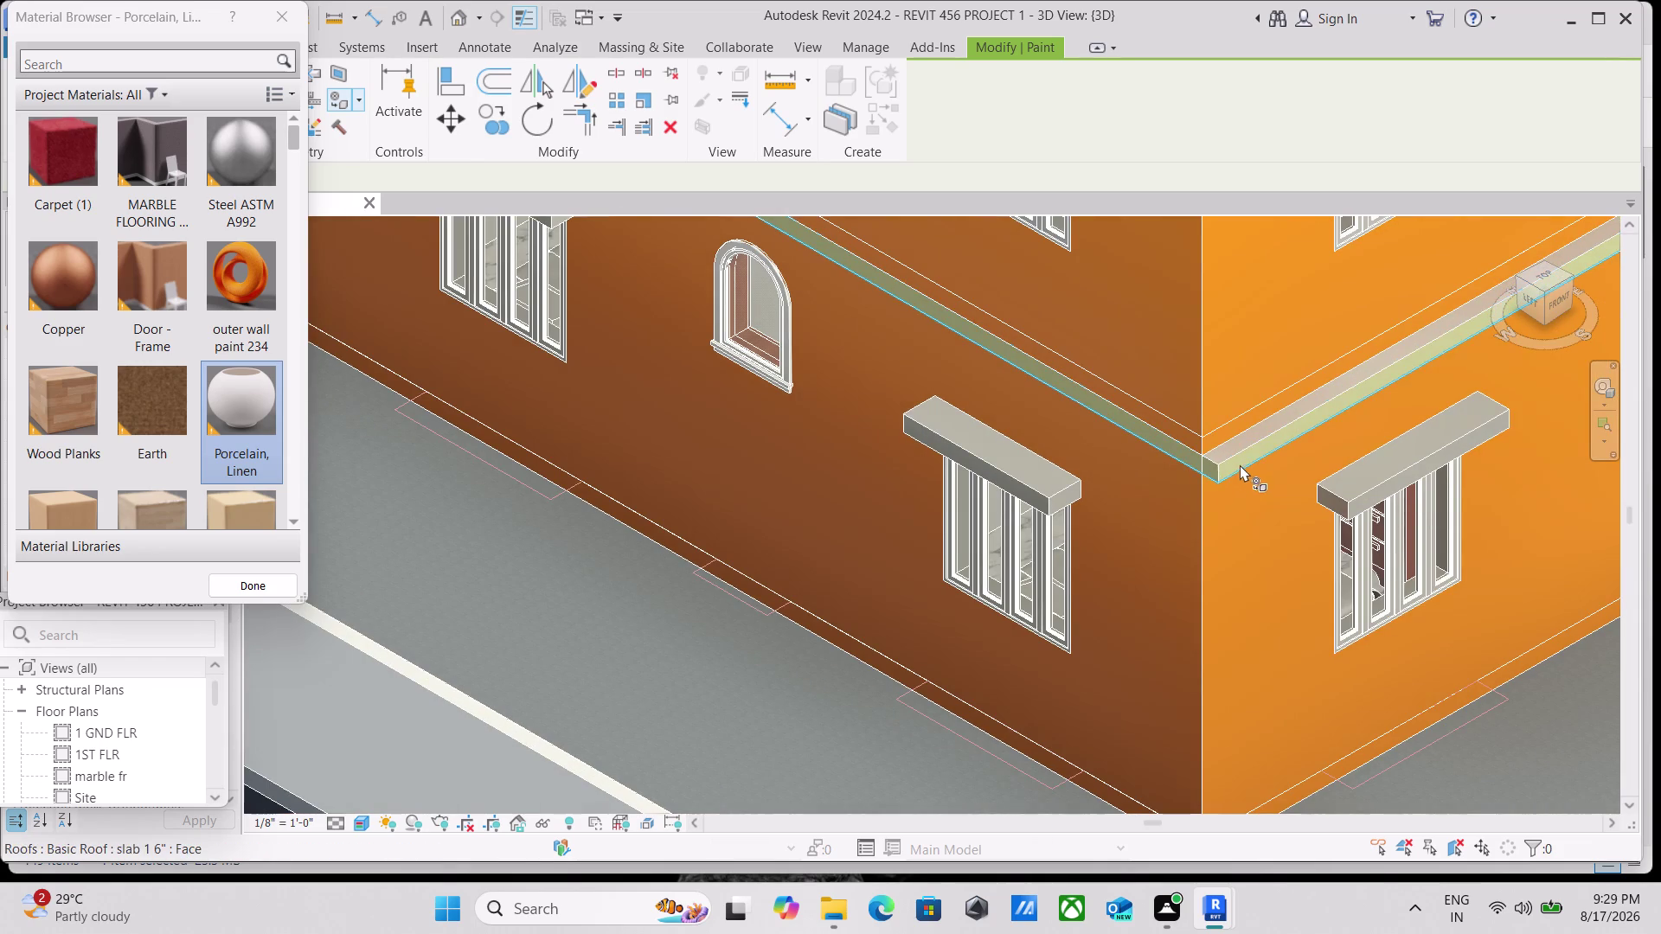
Paint the corner slab edge band, its end face, and the left-wall band with Porcelain, Linen.
click(1240, 461)
scroll(up, 3)
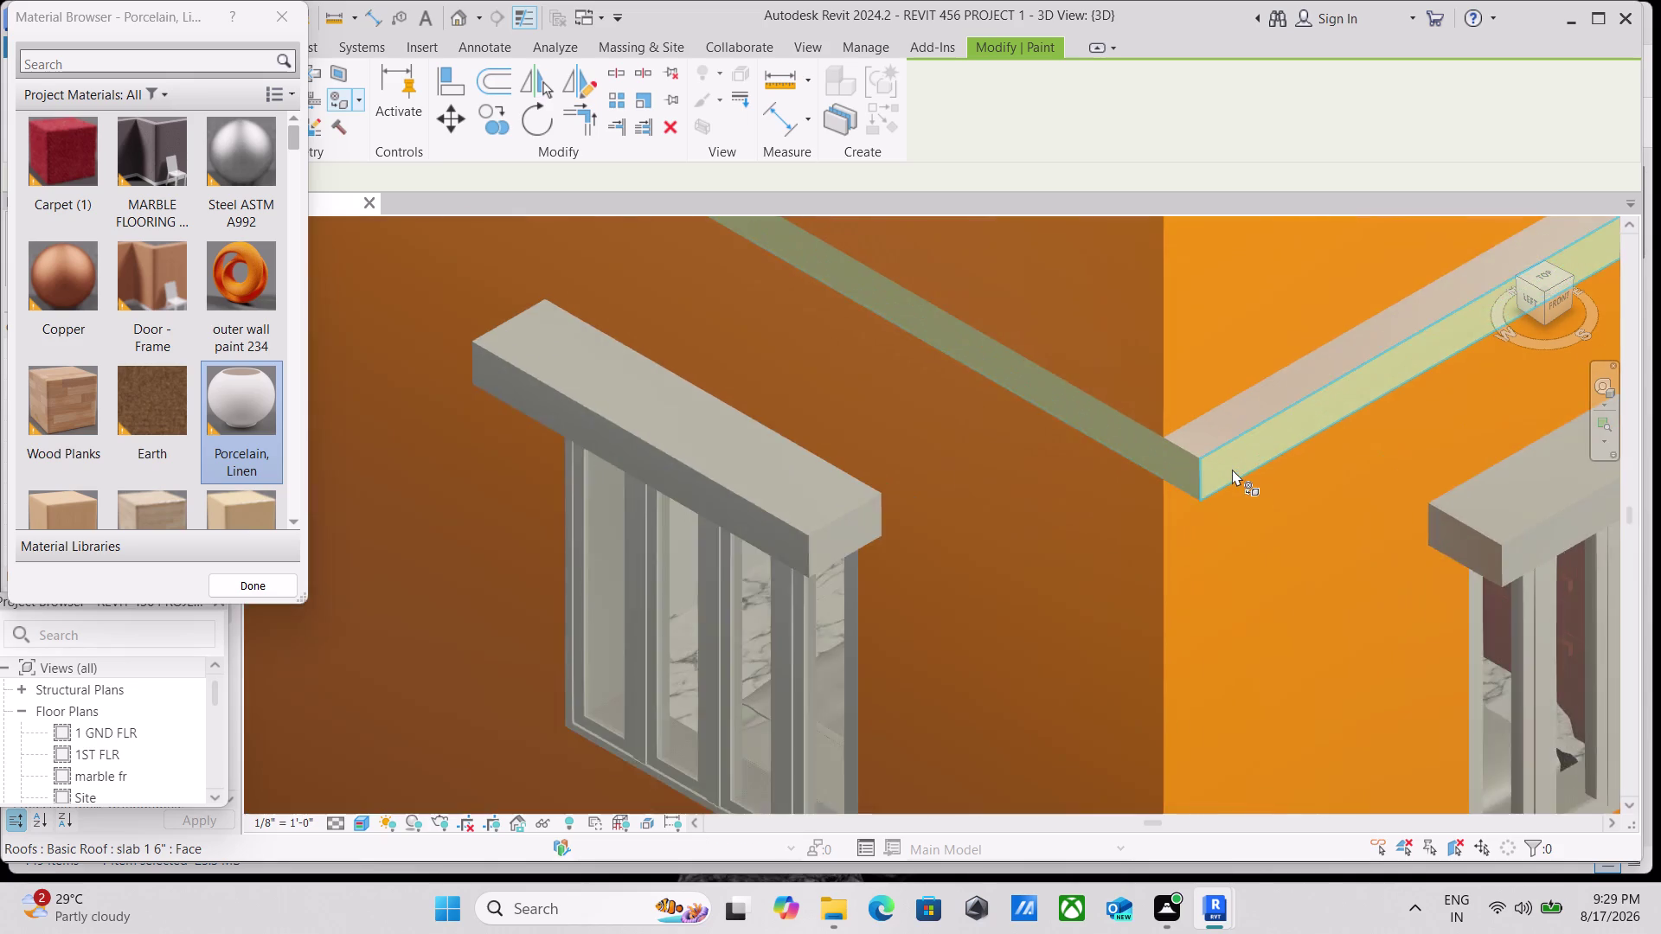
scroll(up, 3)
scroll(up, 3)
click(1120, 463)
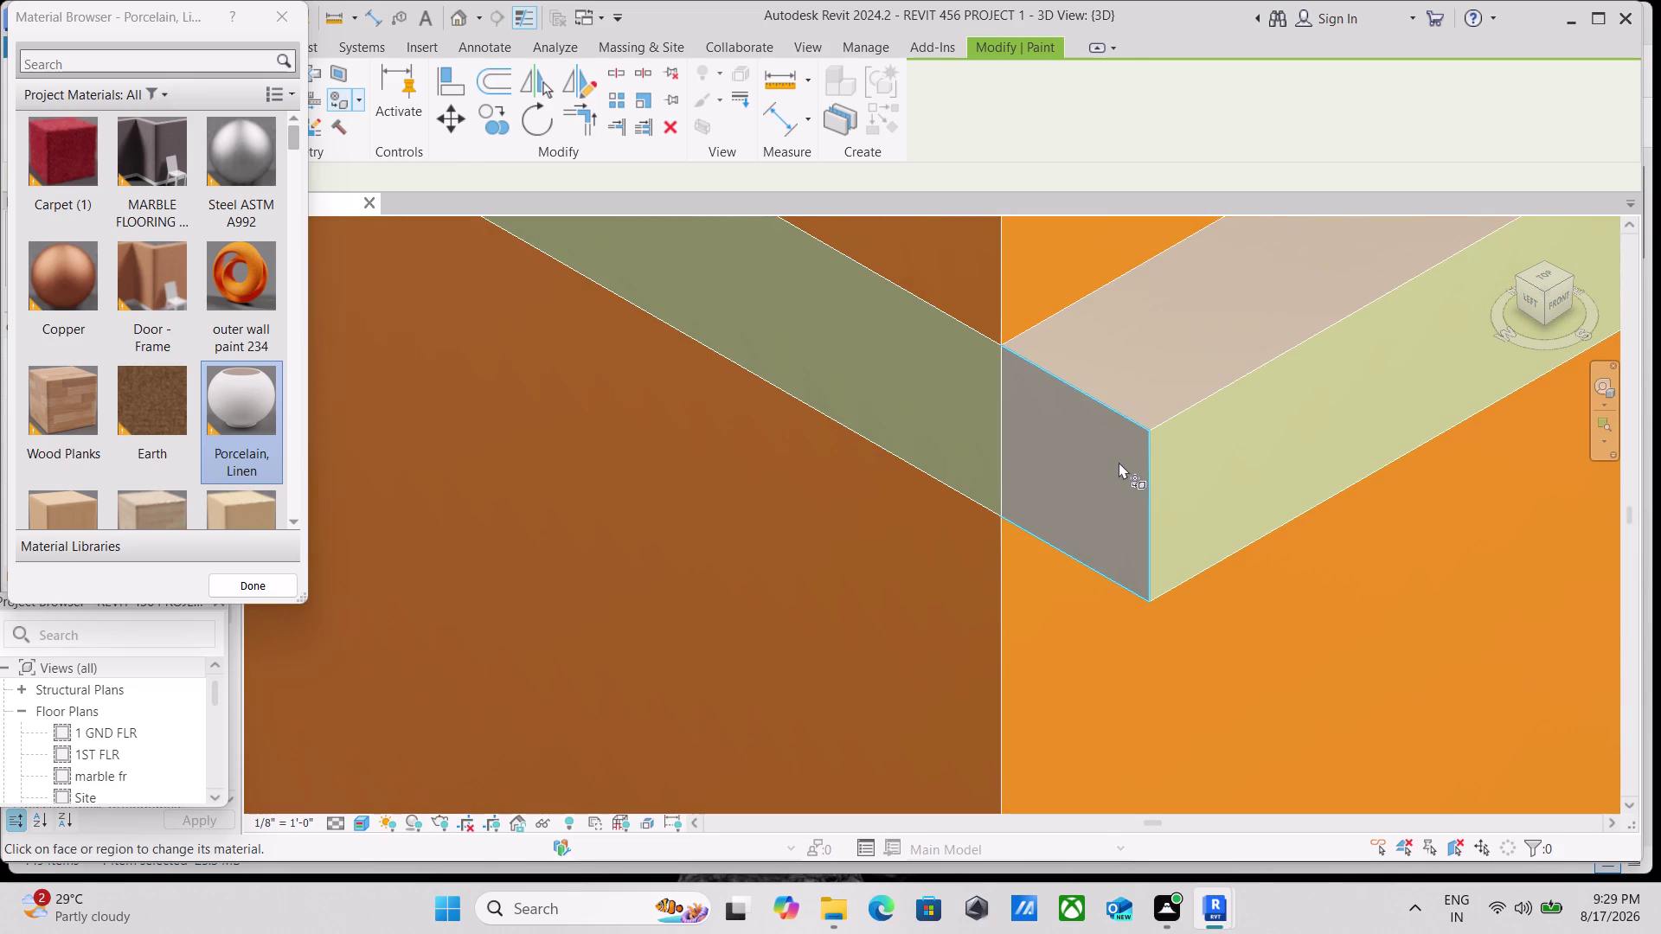
click(1160, 481)
scroll(down, 3)
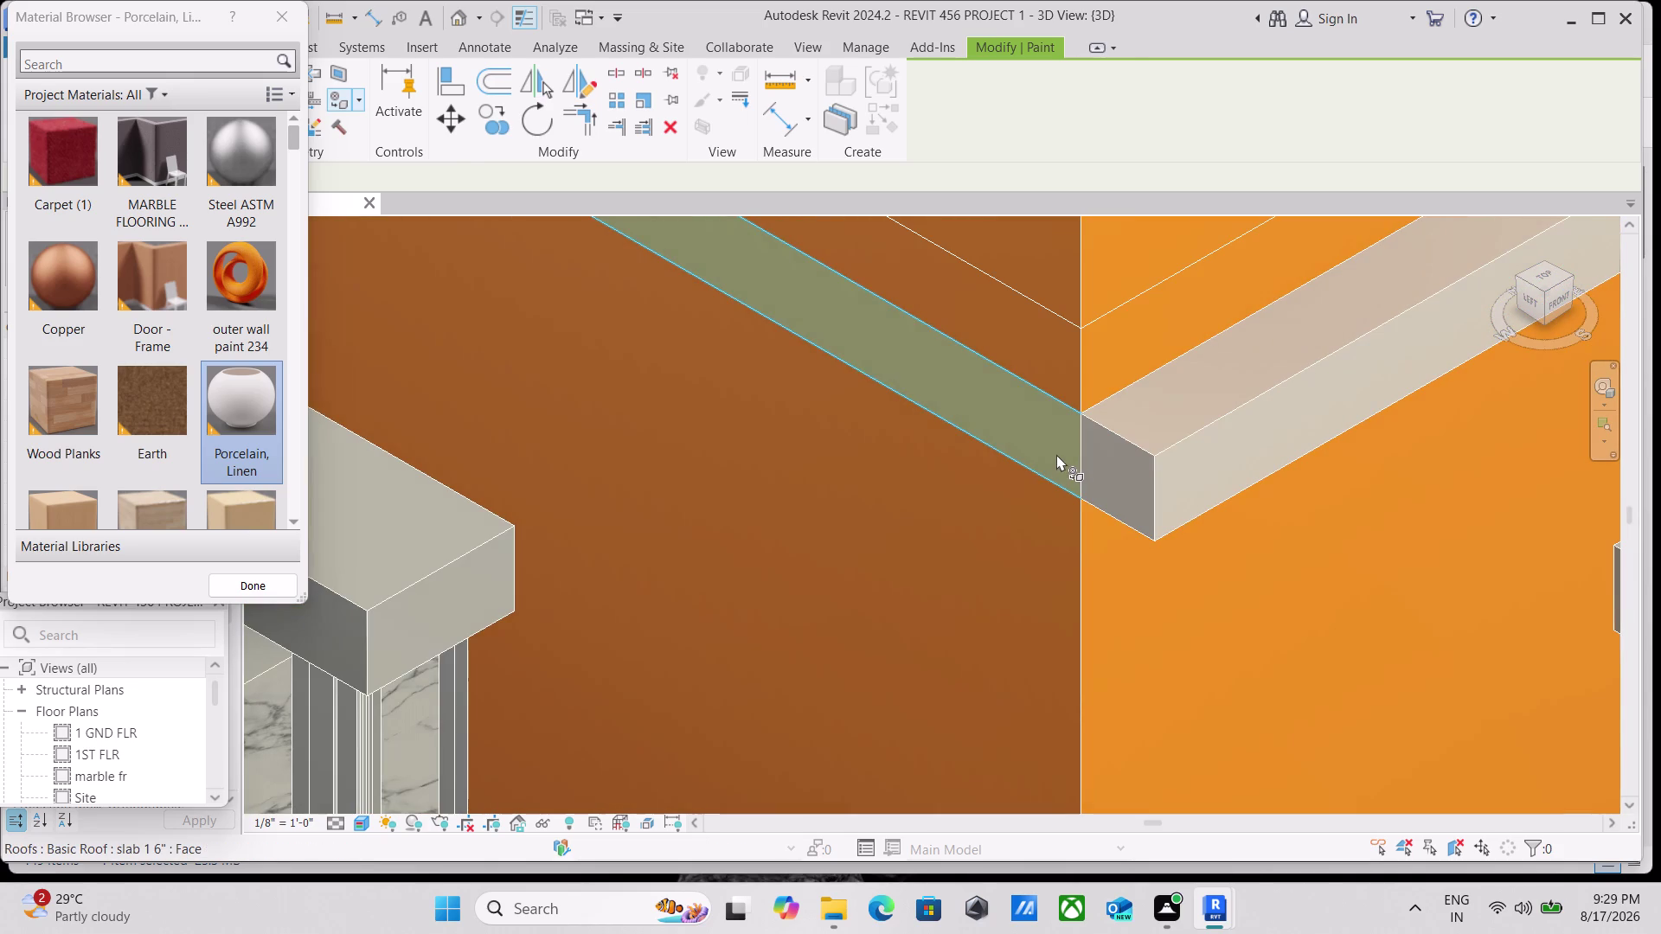
click(1057, 454)
scroll(down, 3)
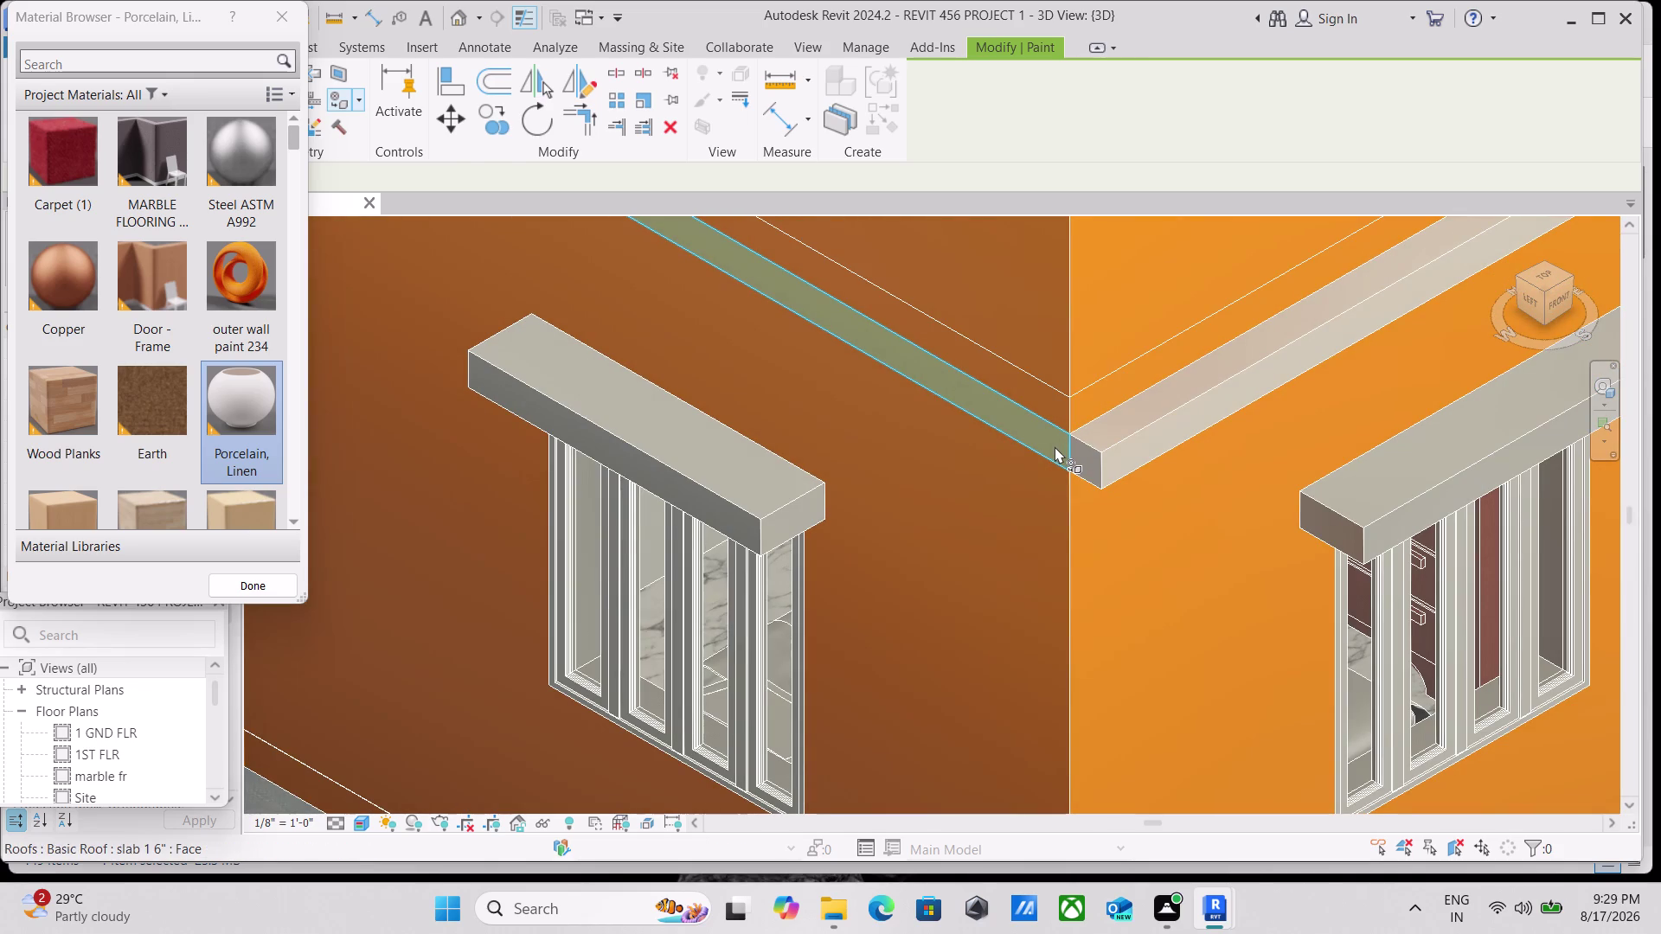
click(1055, 447)
scroll(down, 3)
scroll(down, 3)
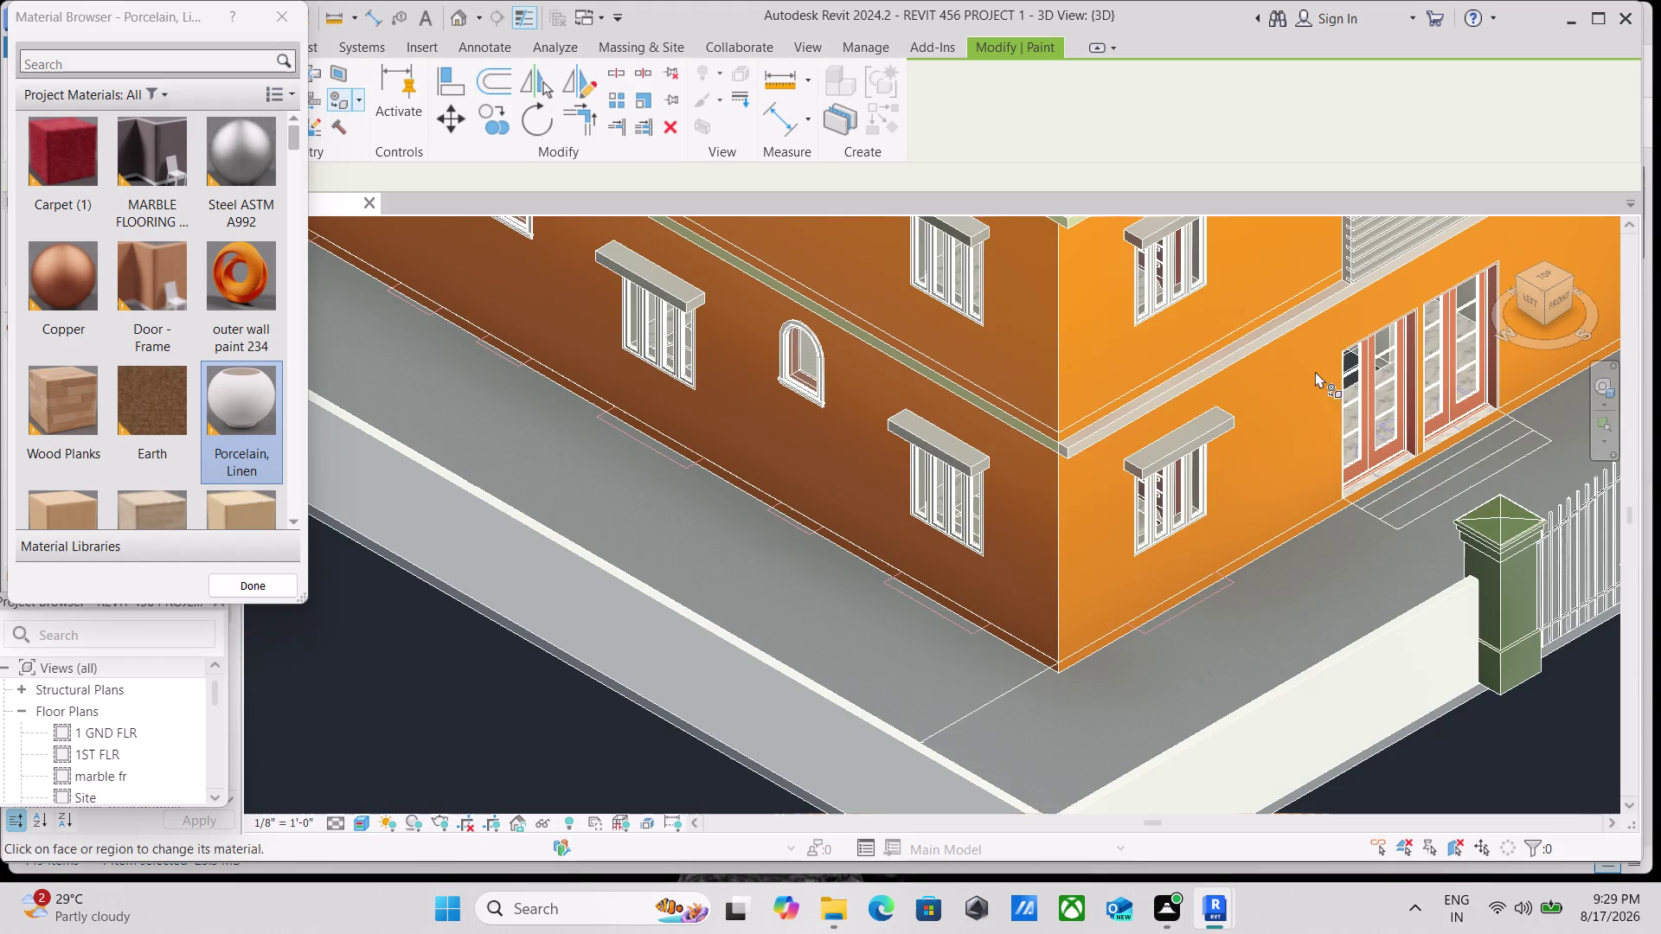
Paint the slab band beside the louvres with Porcelain, Linen.
scroll(down, 3)
middle_drag(1365, 343, 636, 738)
scroll(up, 3)
scroll(up, 3)
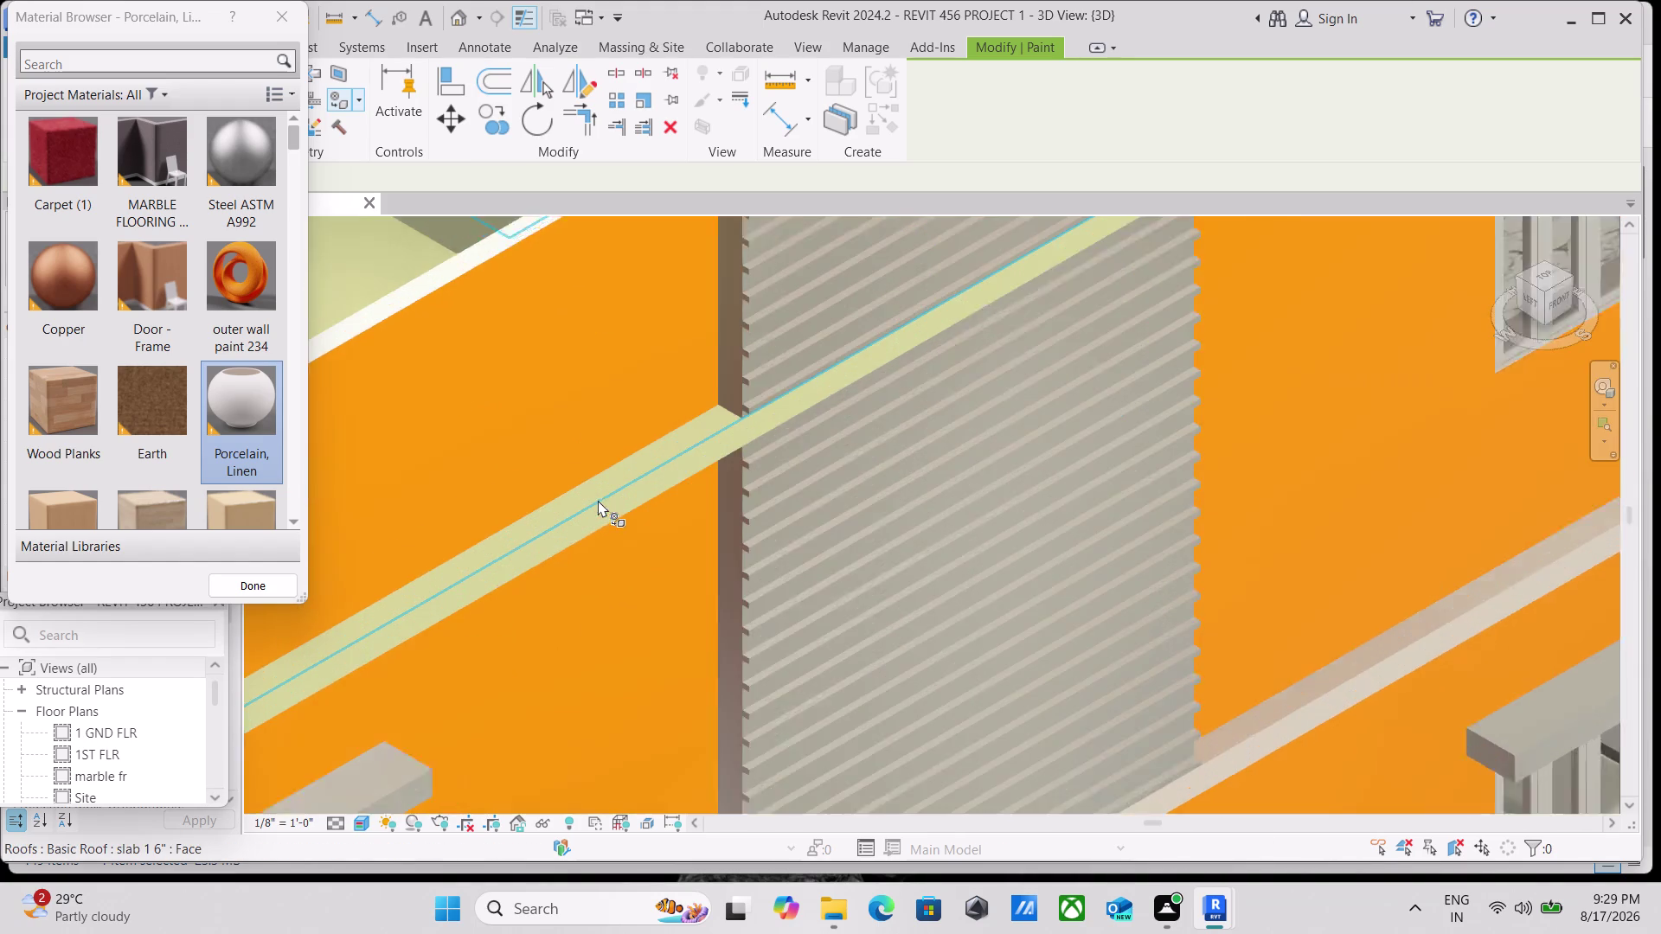
scroll(up, 3)
scroll(up, 3)
click(553, 550)
Paint the band edge, corner edge face and end face at the wall corner.
middle_drag(547, 483, 557, 481)
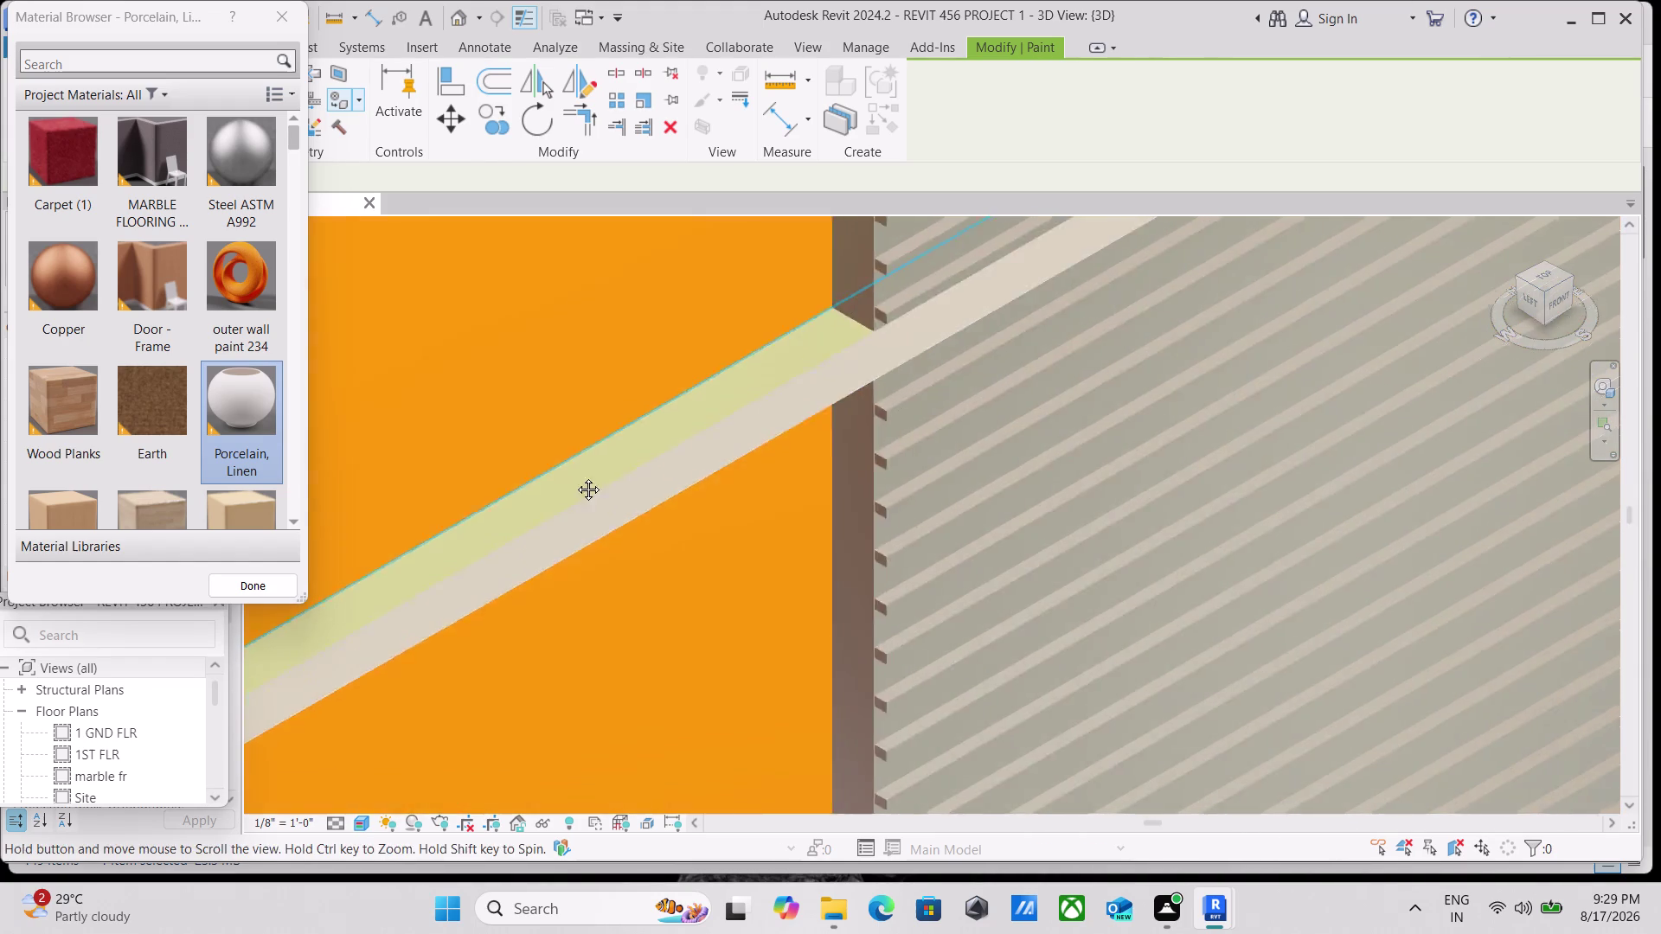
middle_drag(556, 481, 1517, 342)
scroll(down, 3)
middle_drag(905, 628, 1019, 388)
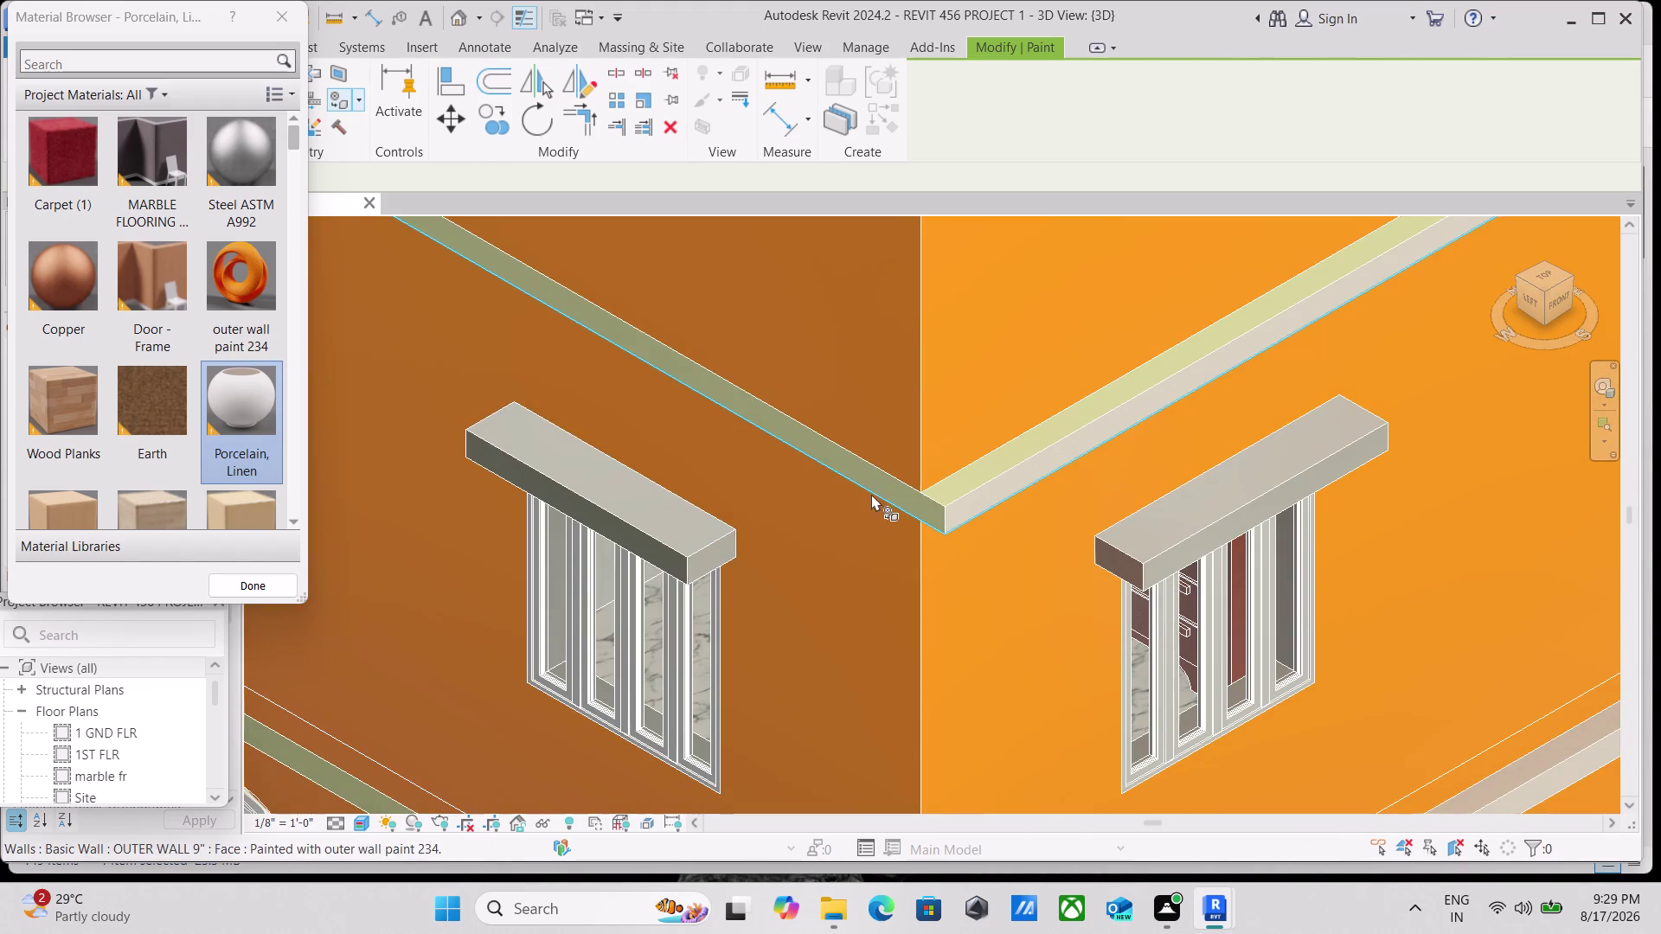
click(891, 495)
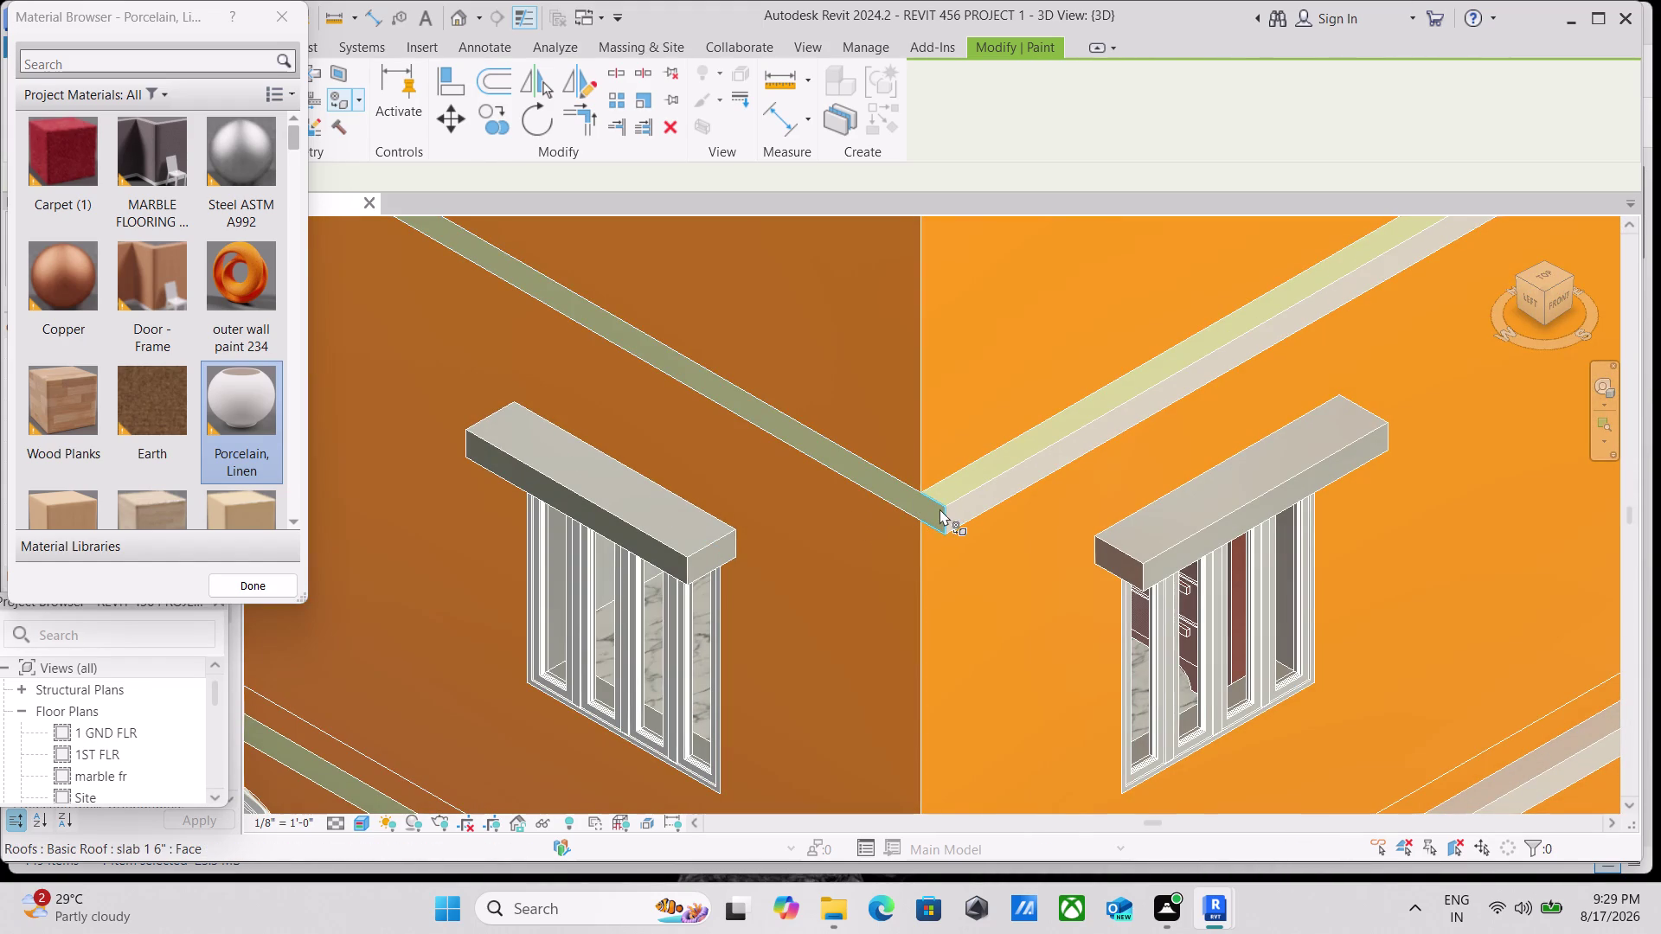
click(935, 513)
scroll(up, 3)
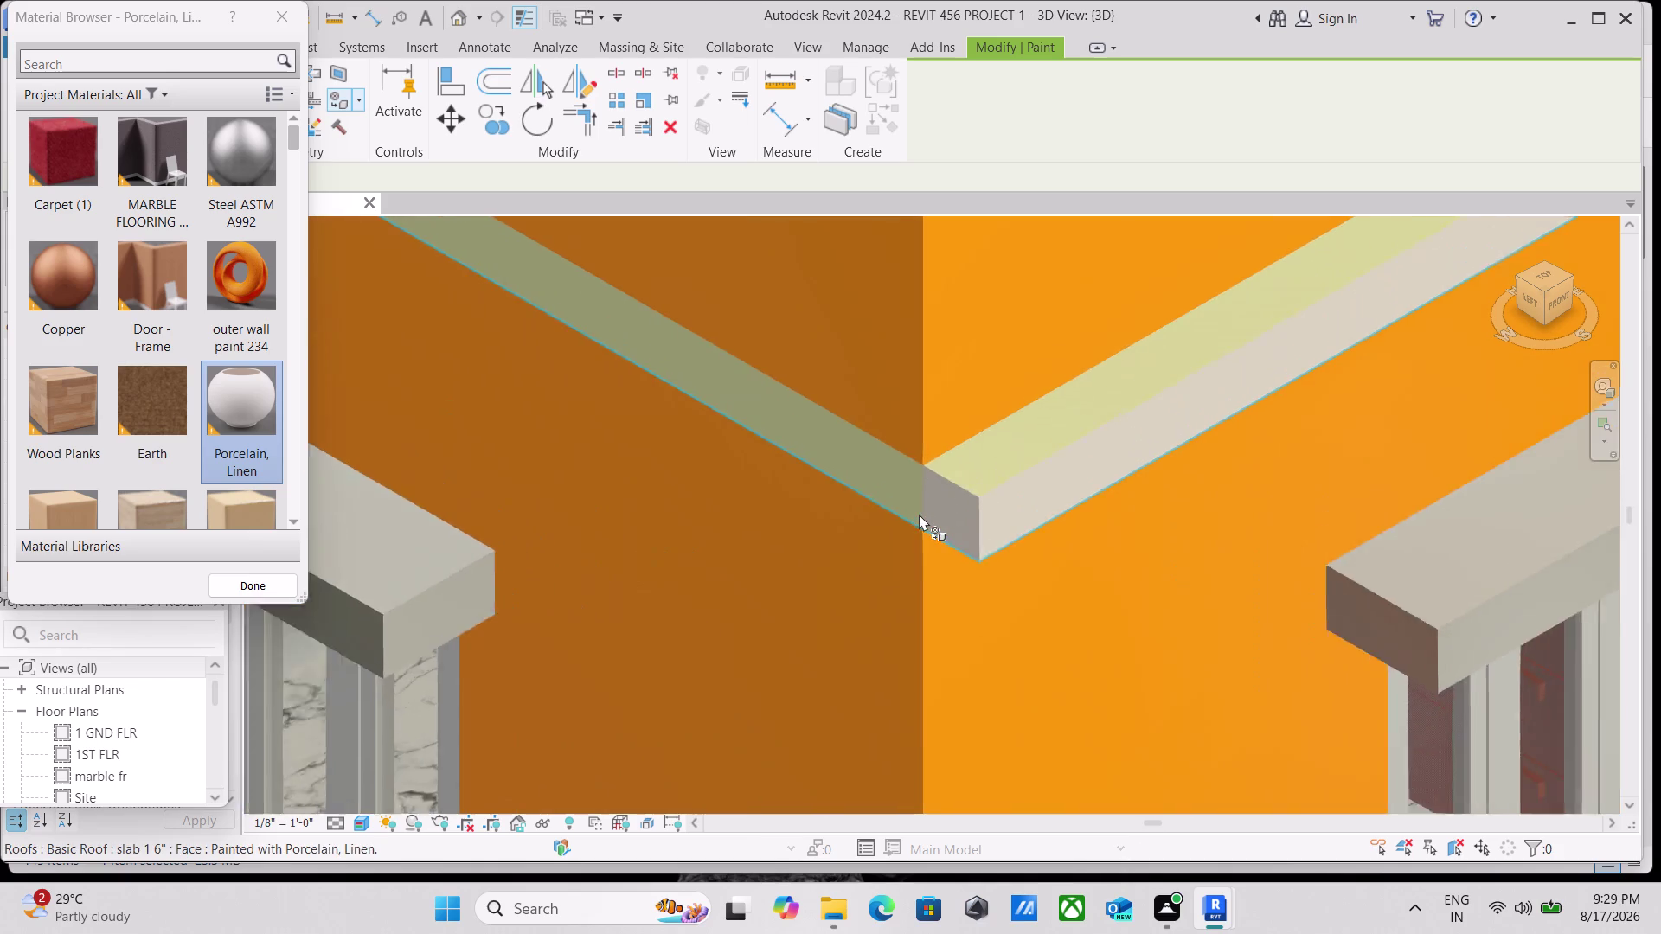
scroll(up, 3)
click(902, 454)
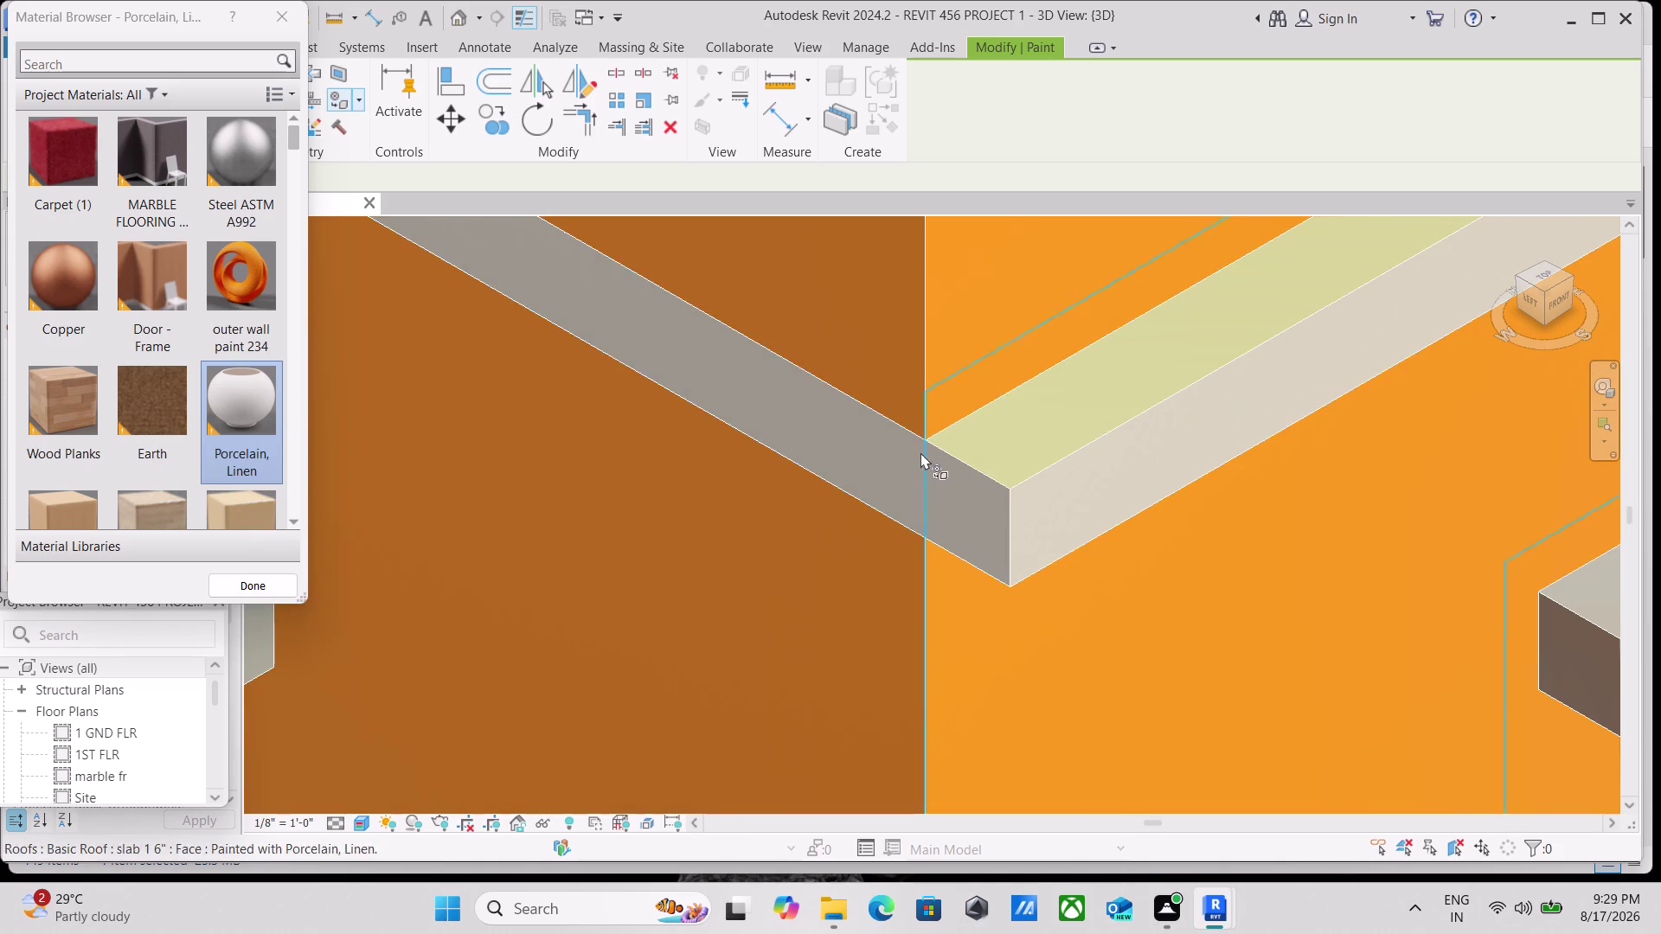
Paint the lower slab band's remaining edge faces with Porcelain, Linen.
scroll(down, 3)
scroll(down, 3)
scroll(down, 3)
scroll(up, 3)
scroll(down, 3)
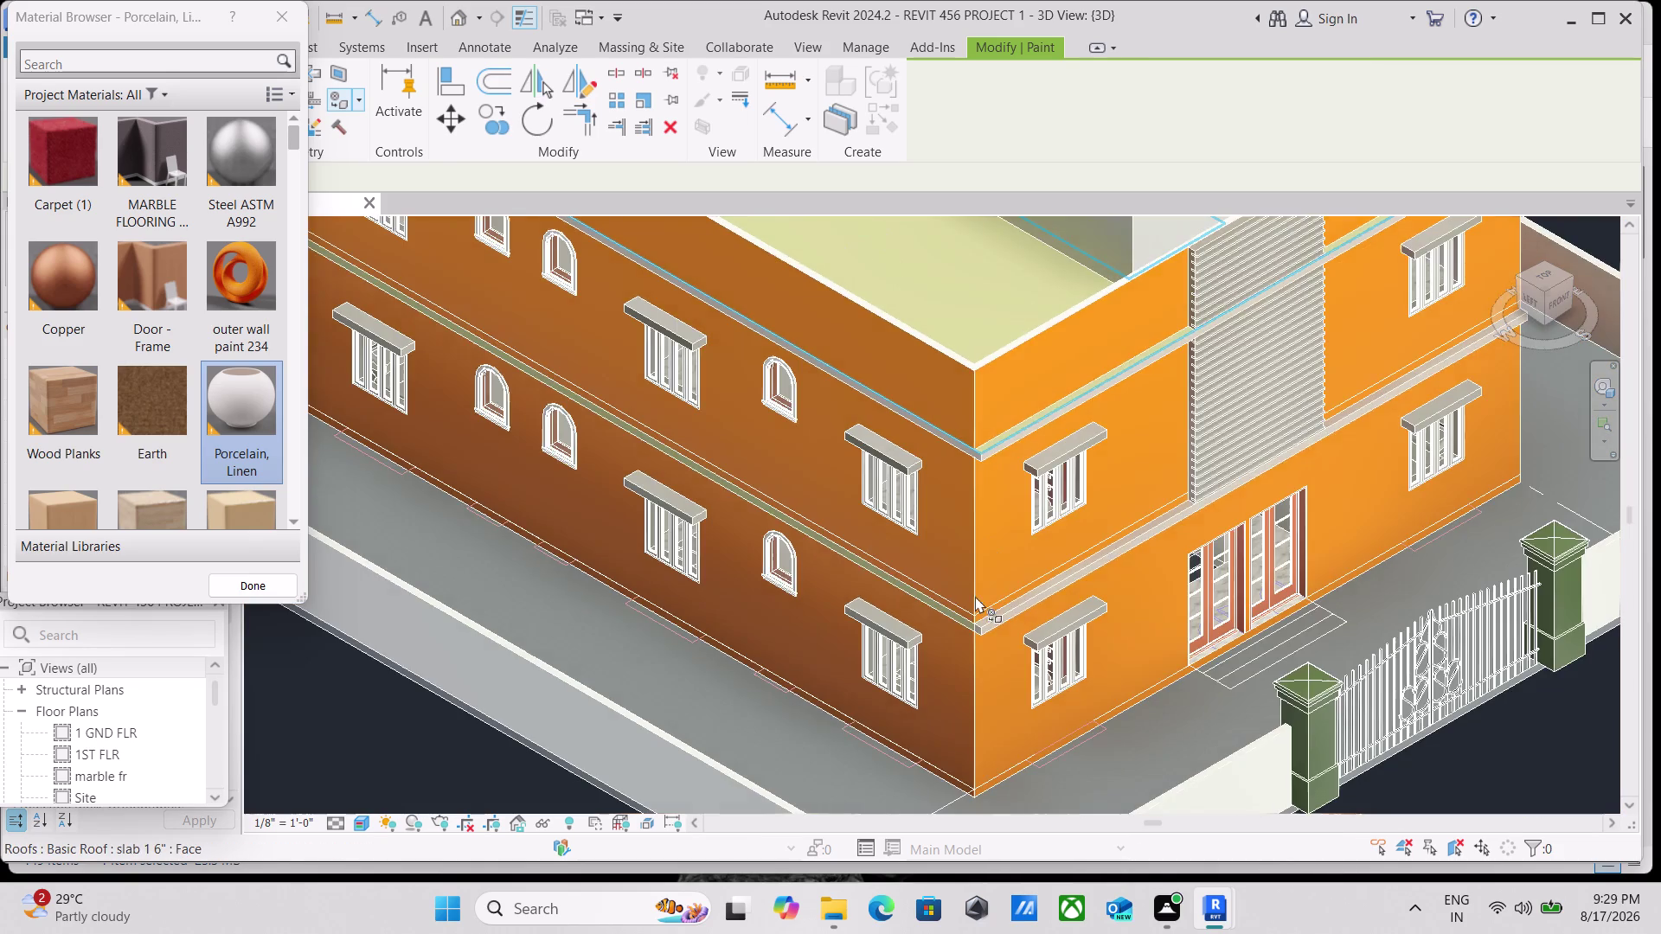
scroll(up, 3)
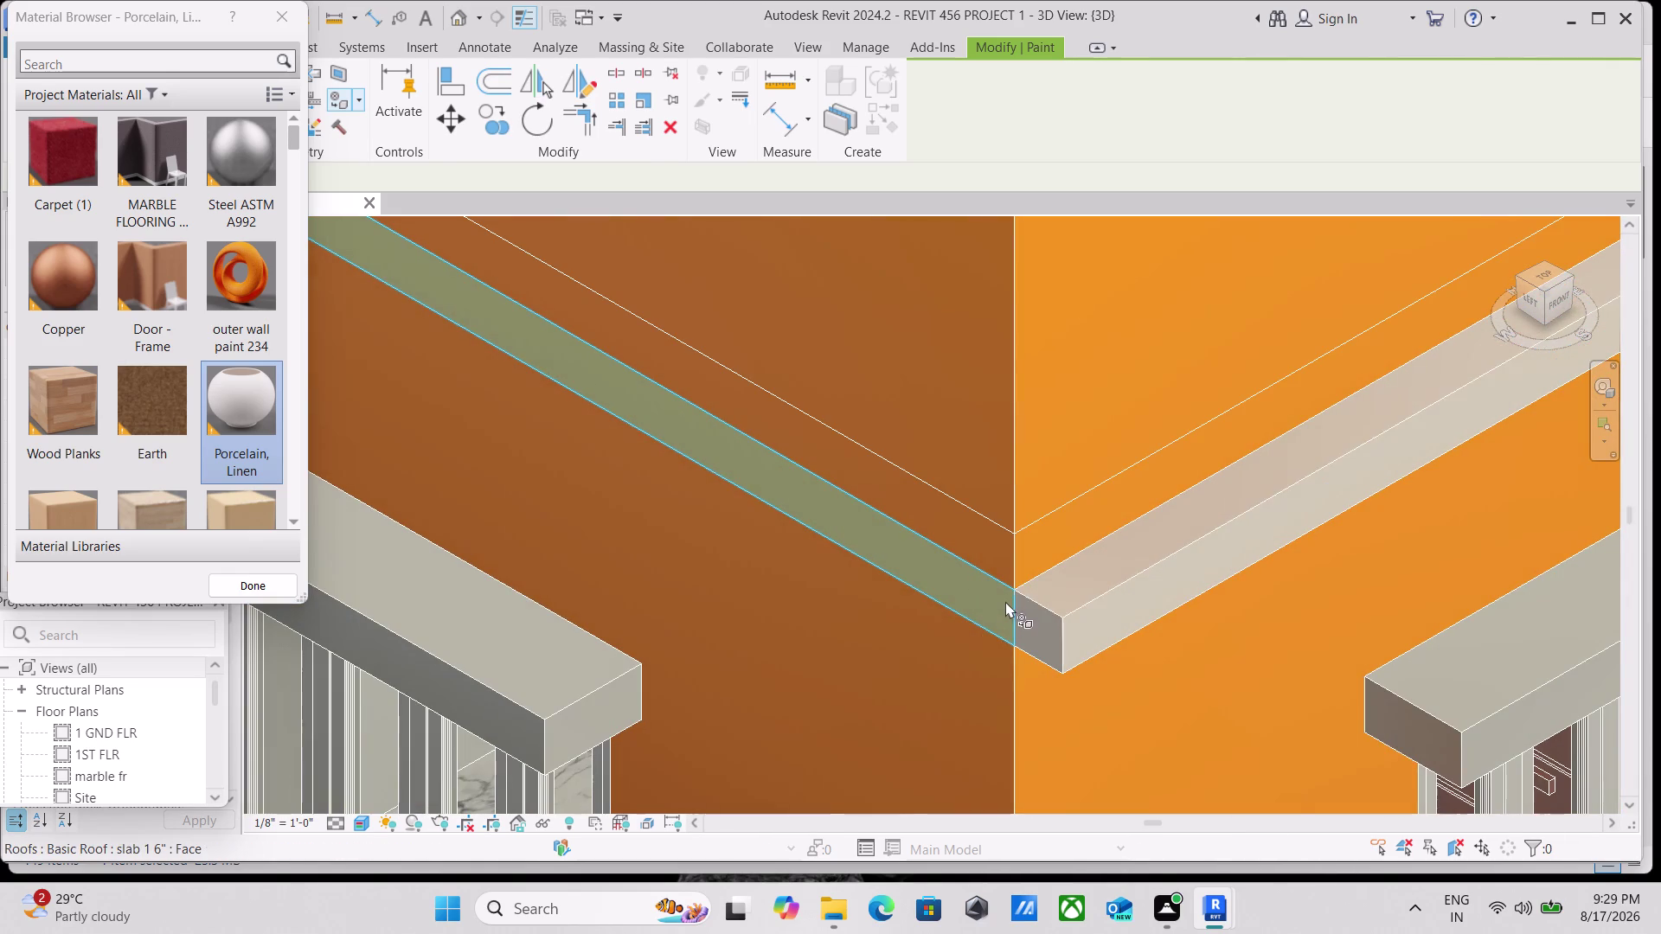
click(1001, 600)
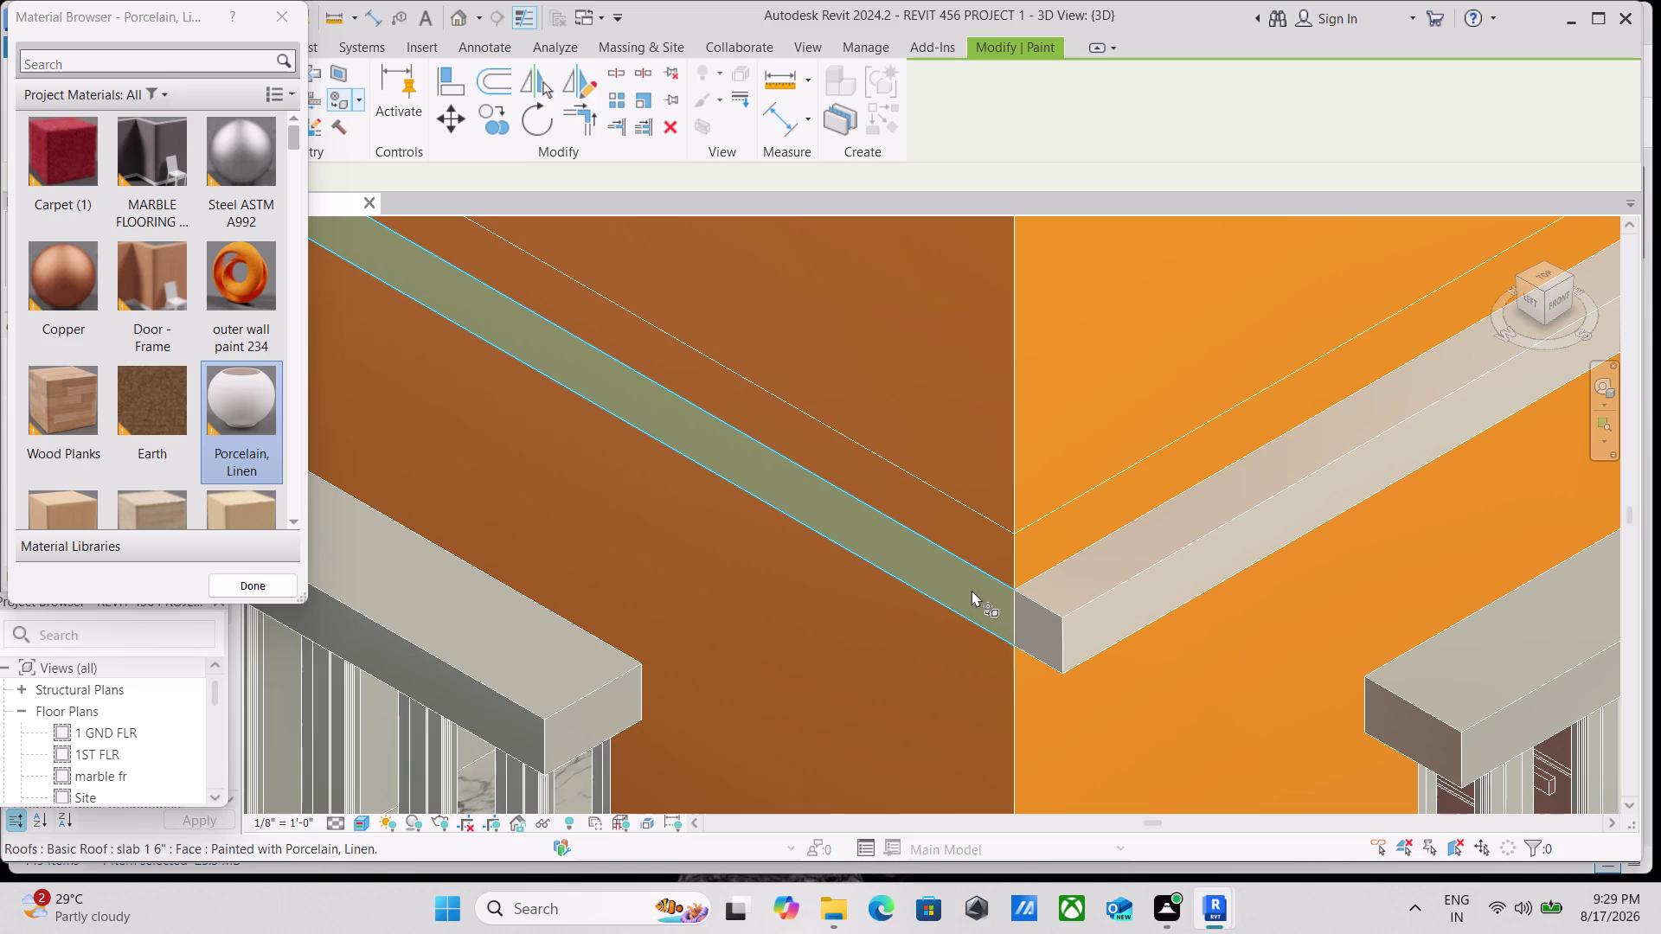
click(971, 590)
scroll(down, 3)
click(936, 574)
At another house corner, paint the slab band end face and adjoining edge faces.
scroll(down, 3)
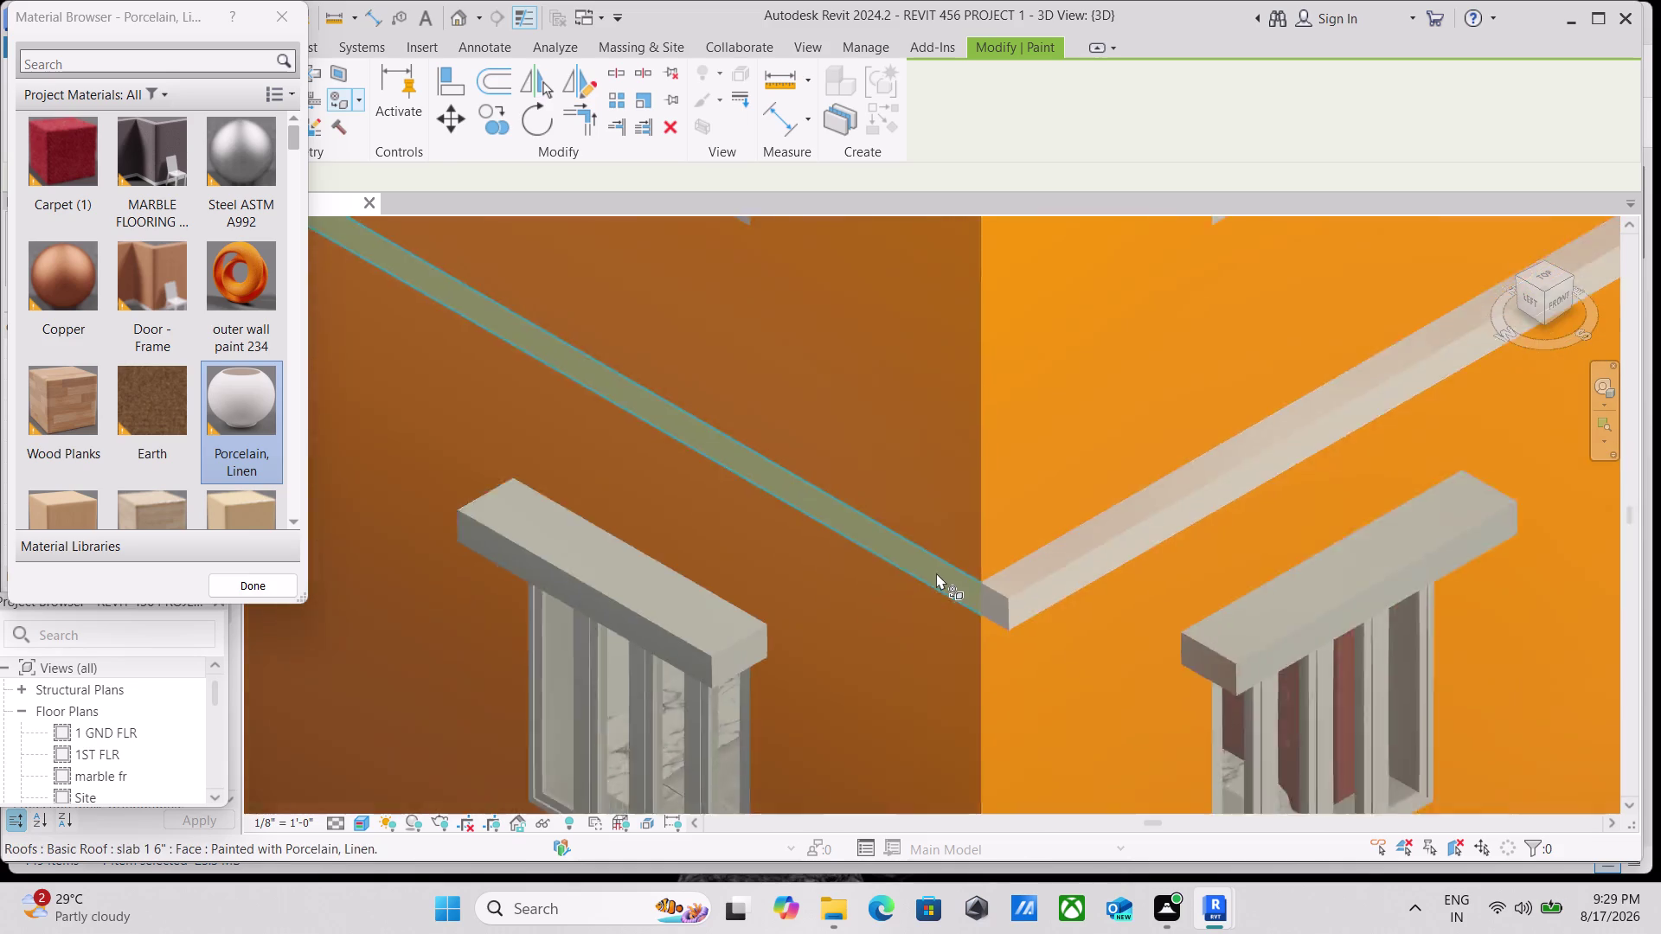
scroll(down, 3)
scroll(down, 3)
scroll(down, 3)
scroll(up, 3)
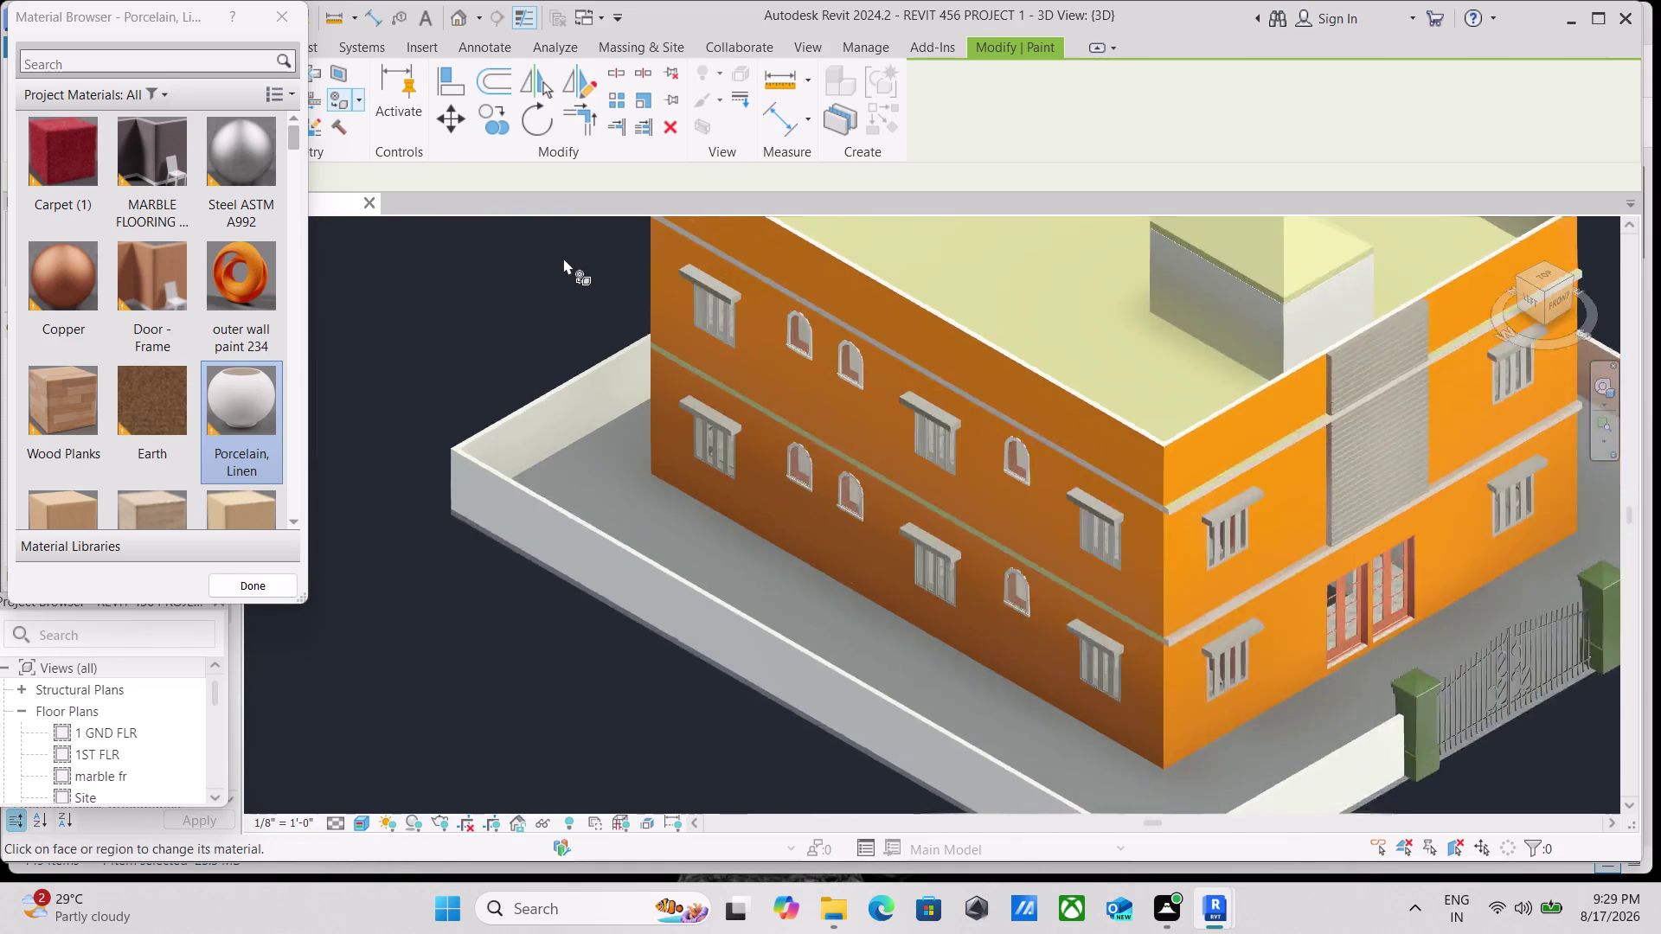
scroll(up, 3)
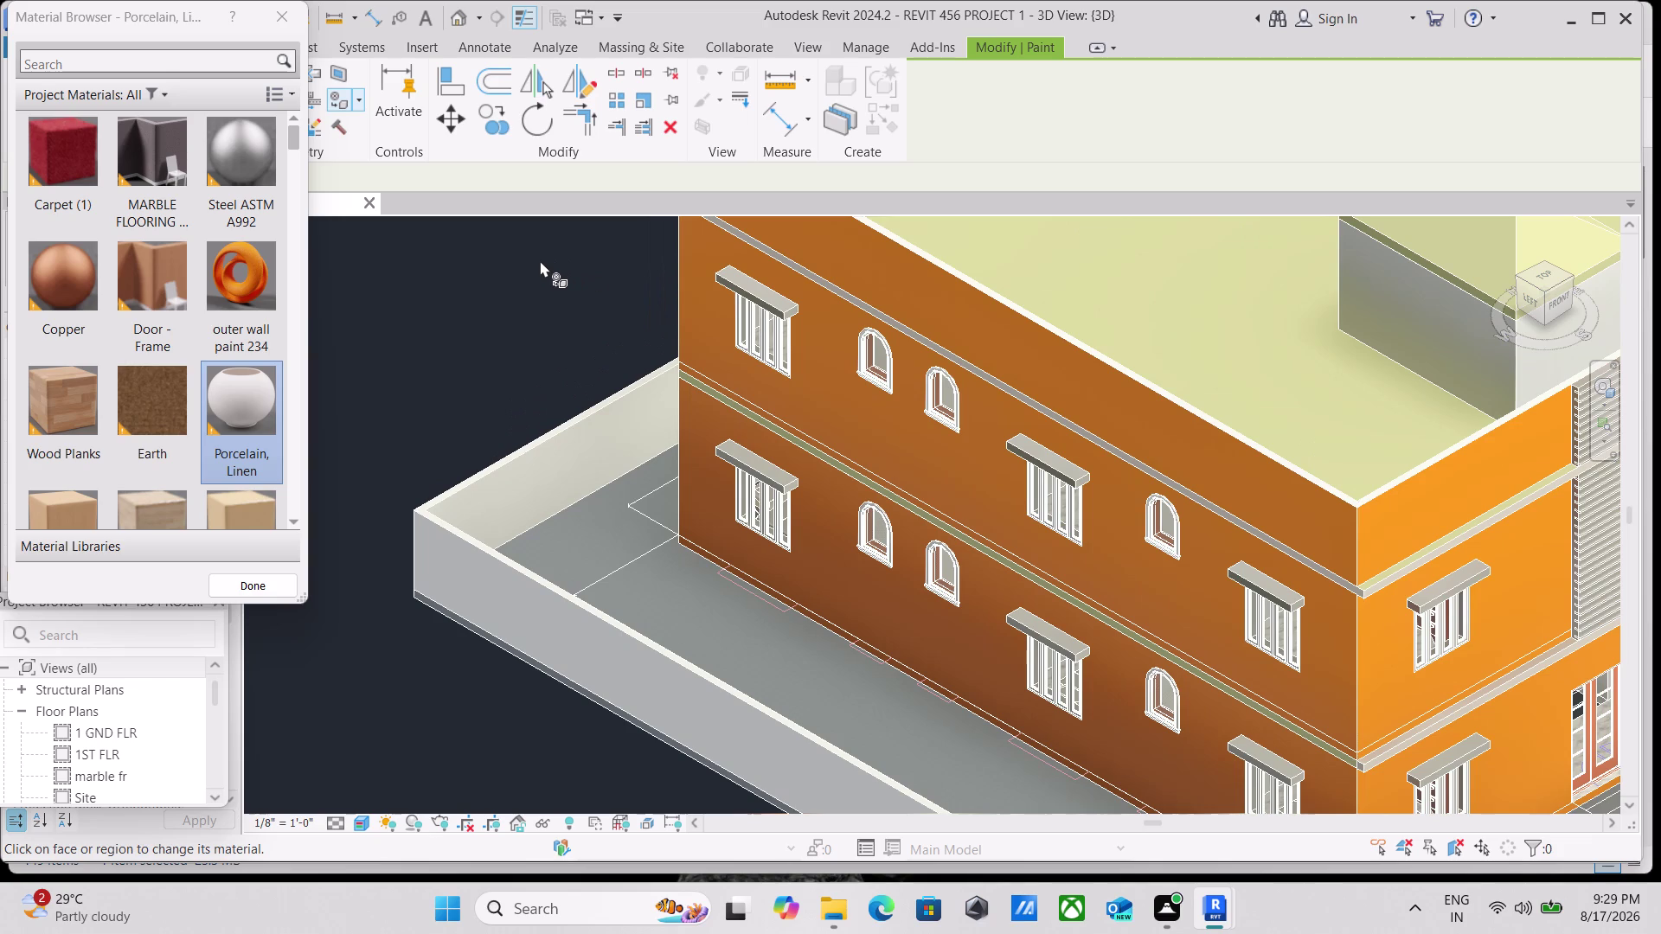
scroll(down, 3)
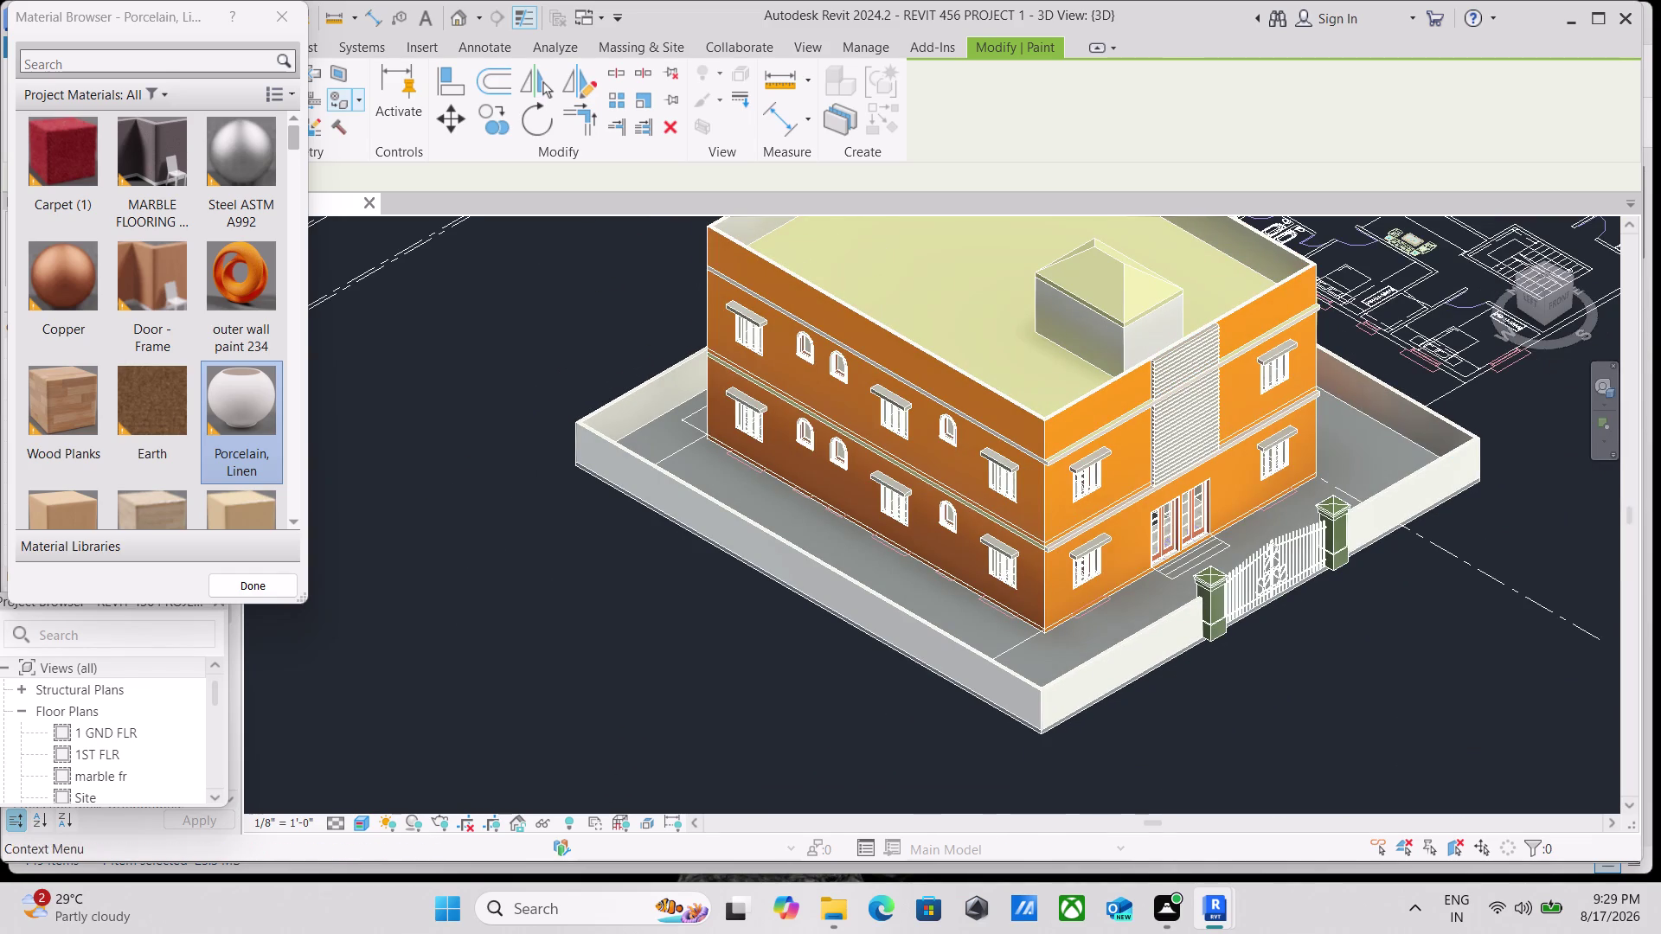
click(1571, 274)
scroll(up, 3)
scroll(up, 3)
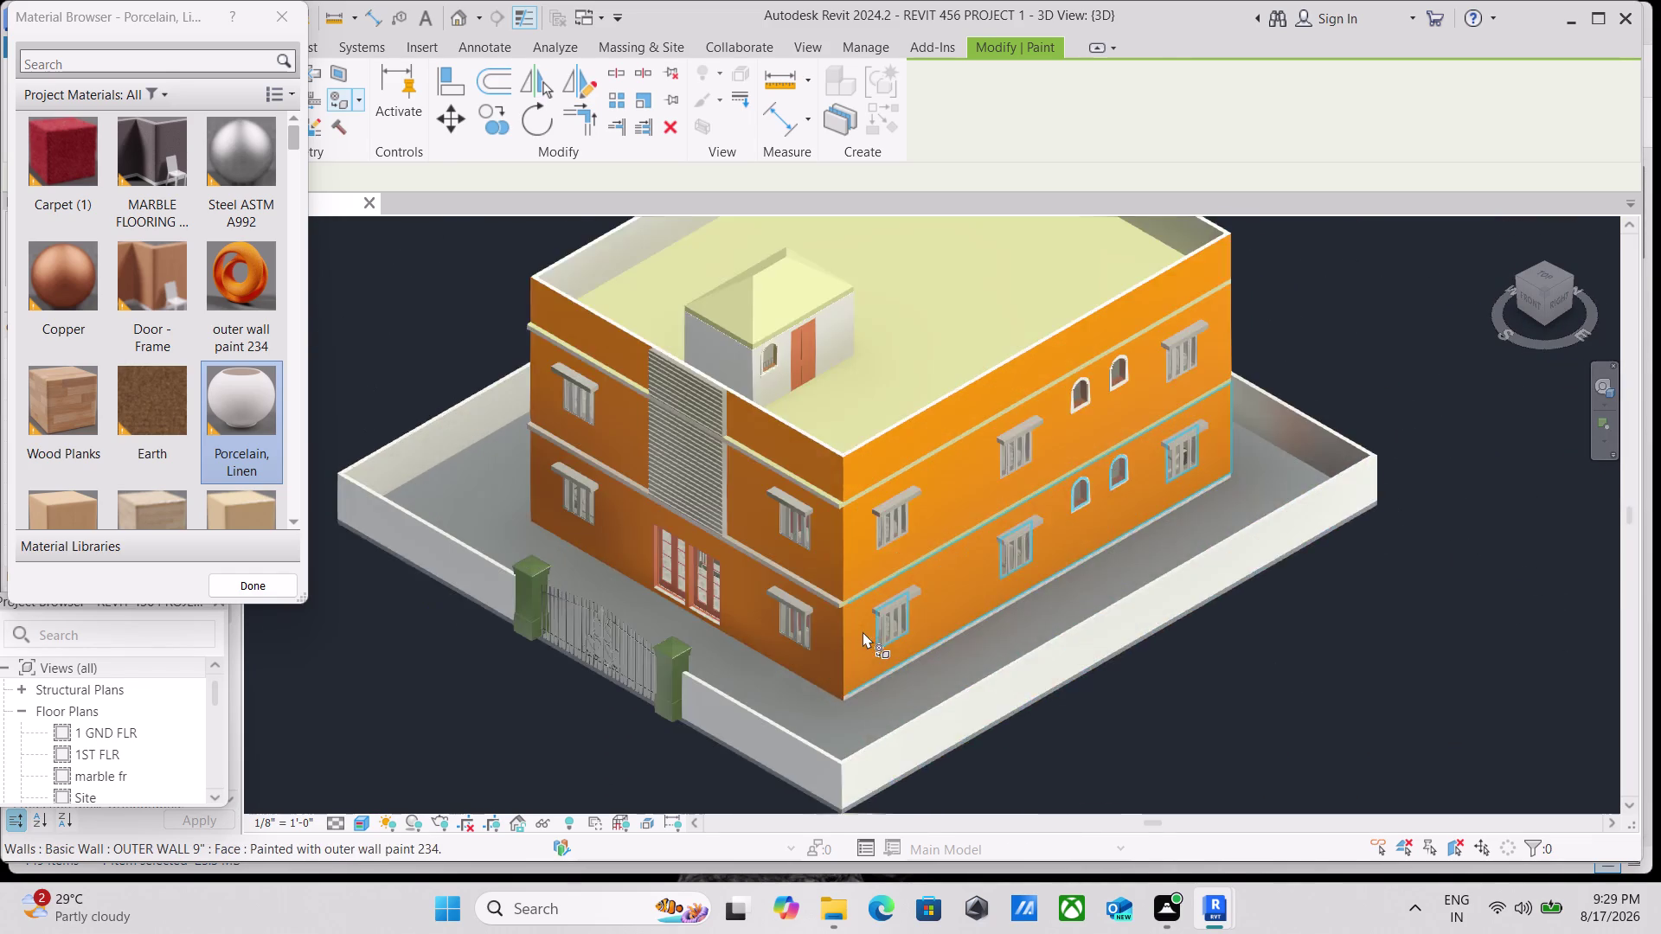
scroll(up, 3)
scroll(up, 3)
scroll(down, 3)
middle_drag(952, 581, 951, 580)
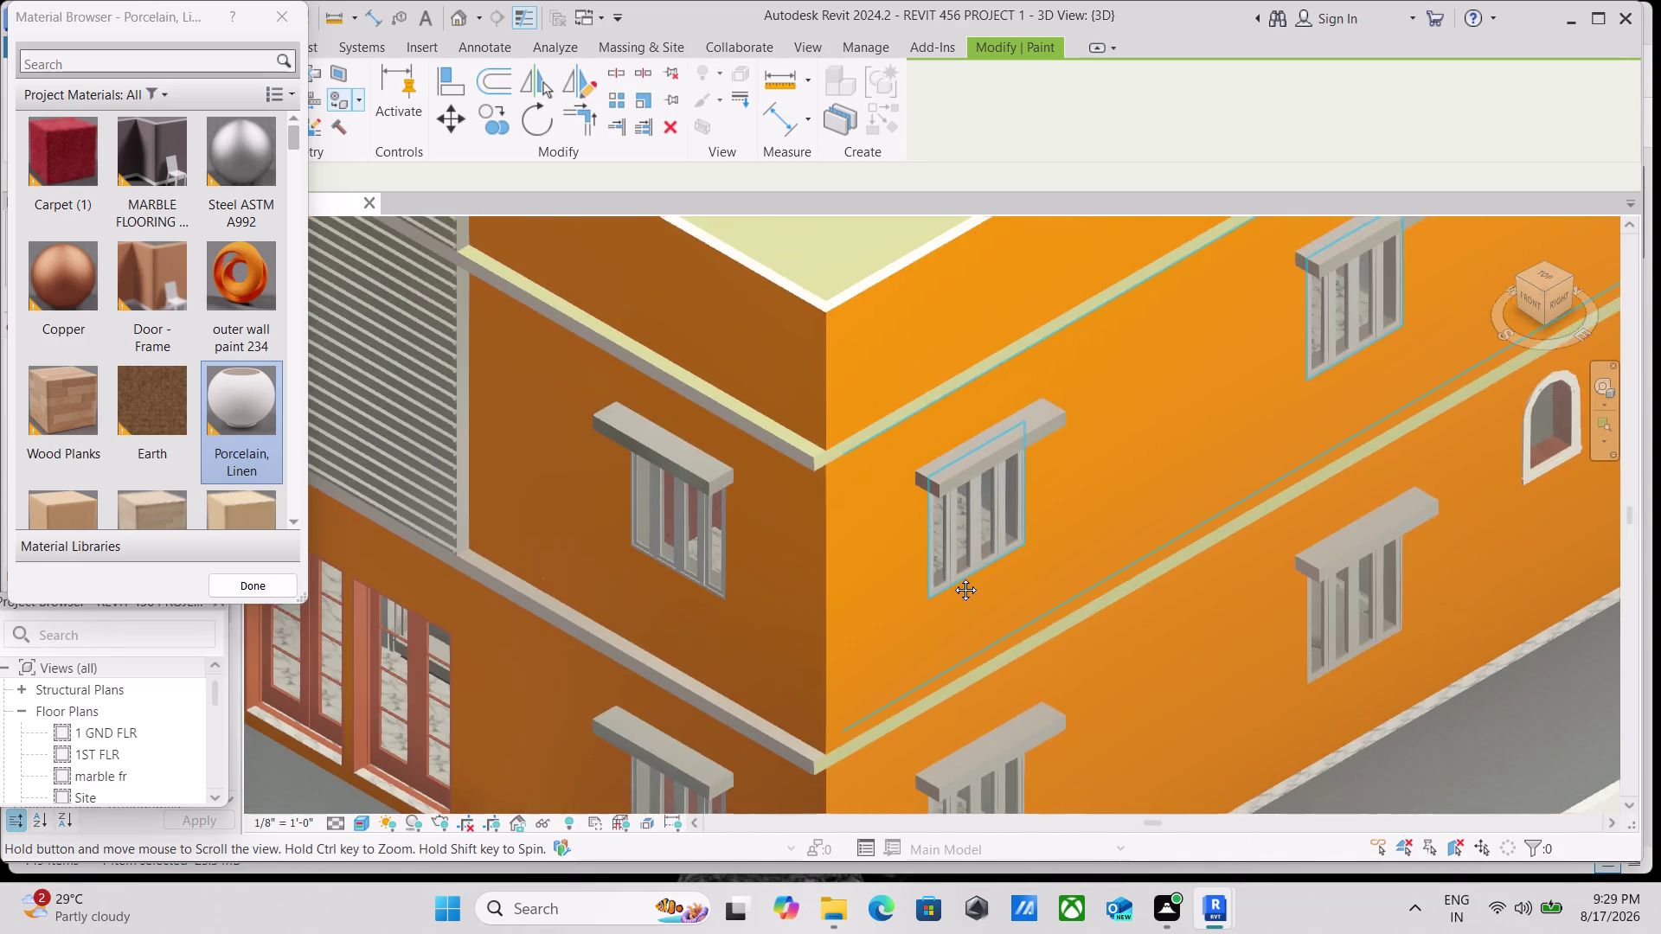
middle_drag(952, 580, 898, 384)
scroll(up, 3)
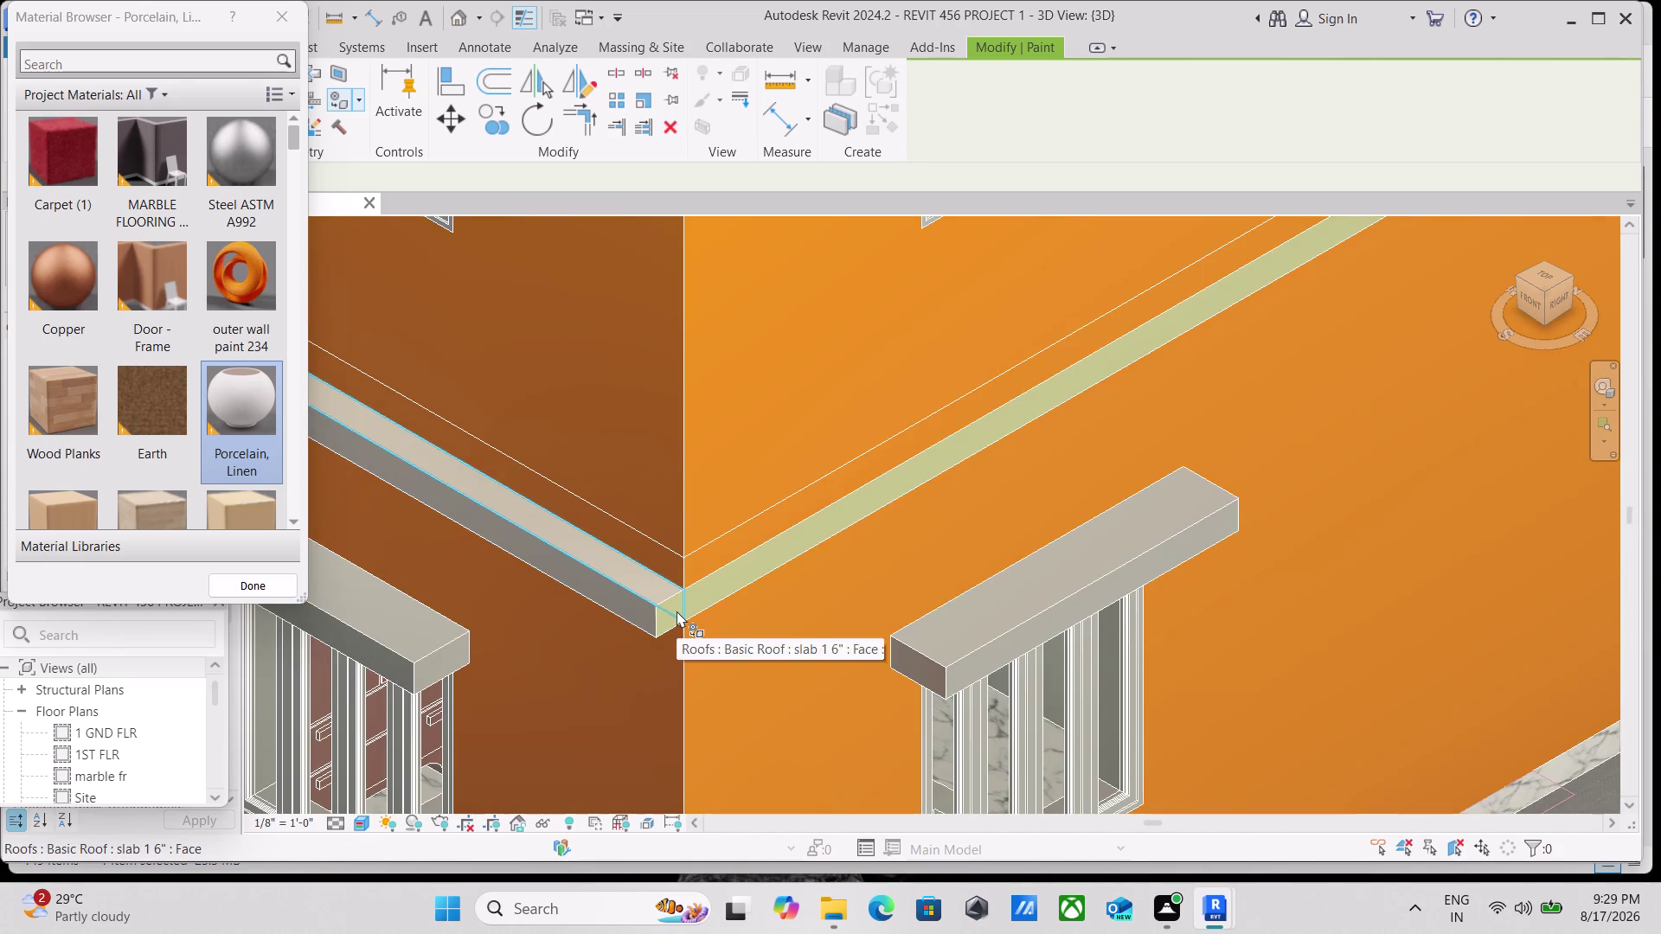
click(676, 611)
click(664, 615)
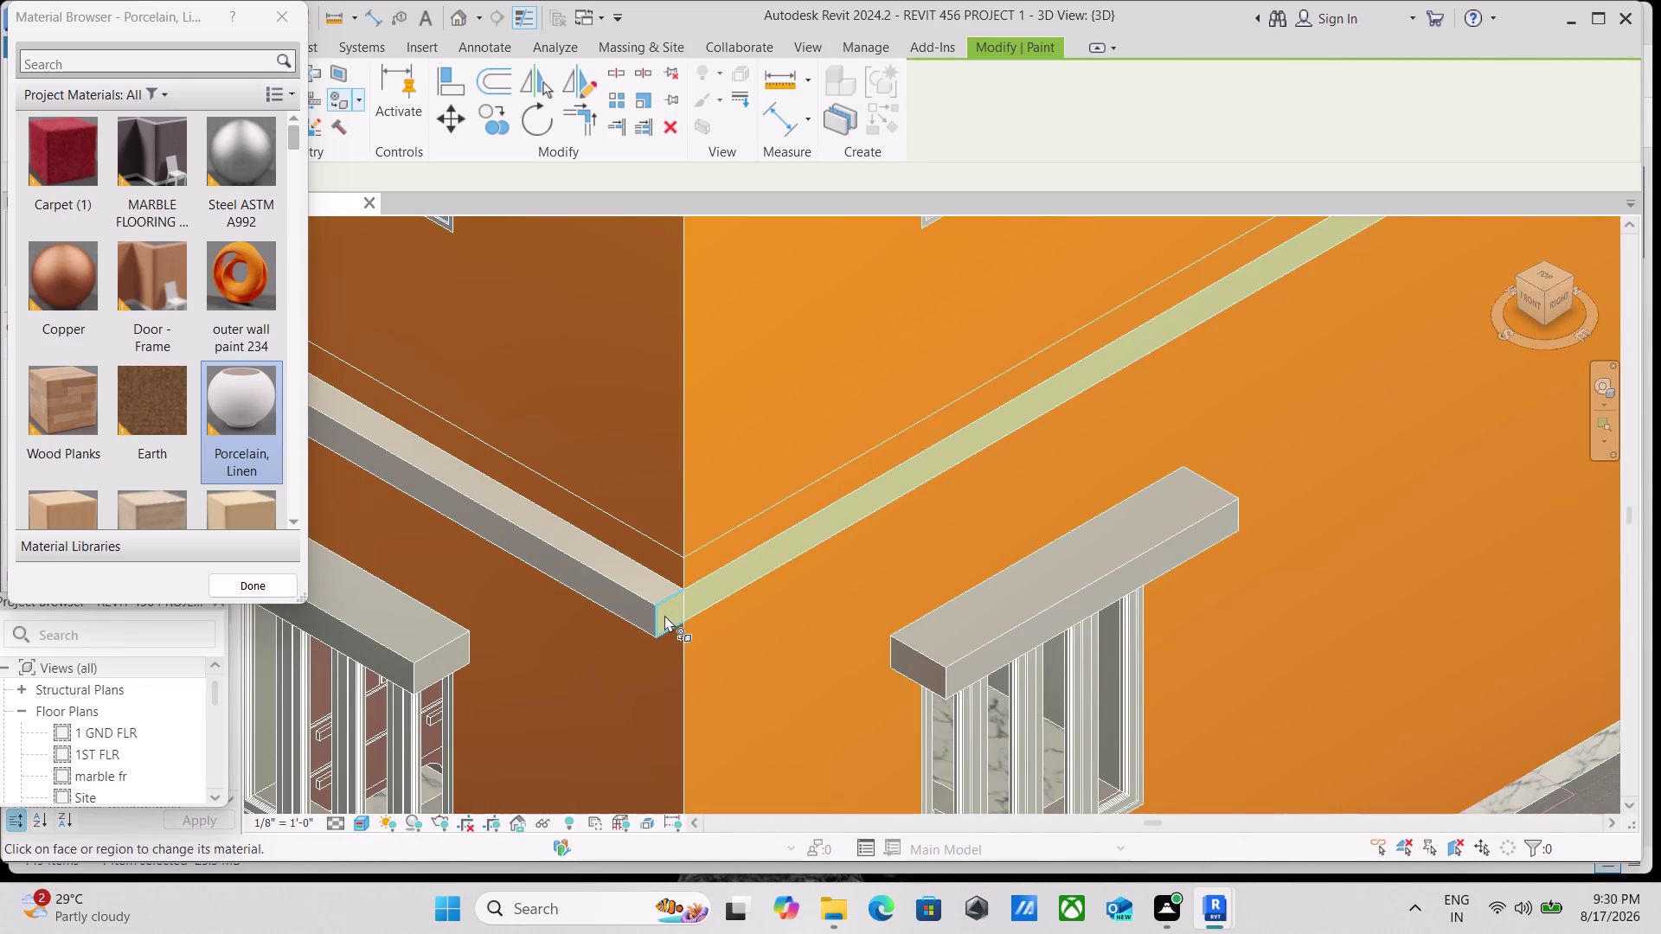
click(708, 589)
Paint the upper slab band edge face at the upper band corner.
scroll(down, 3)
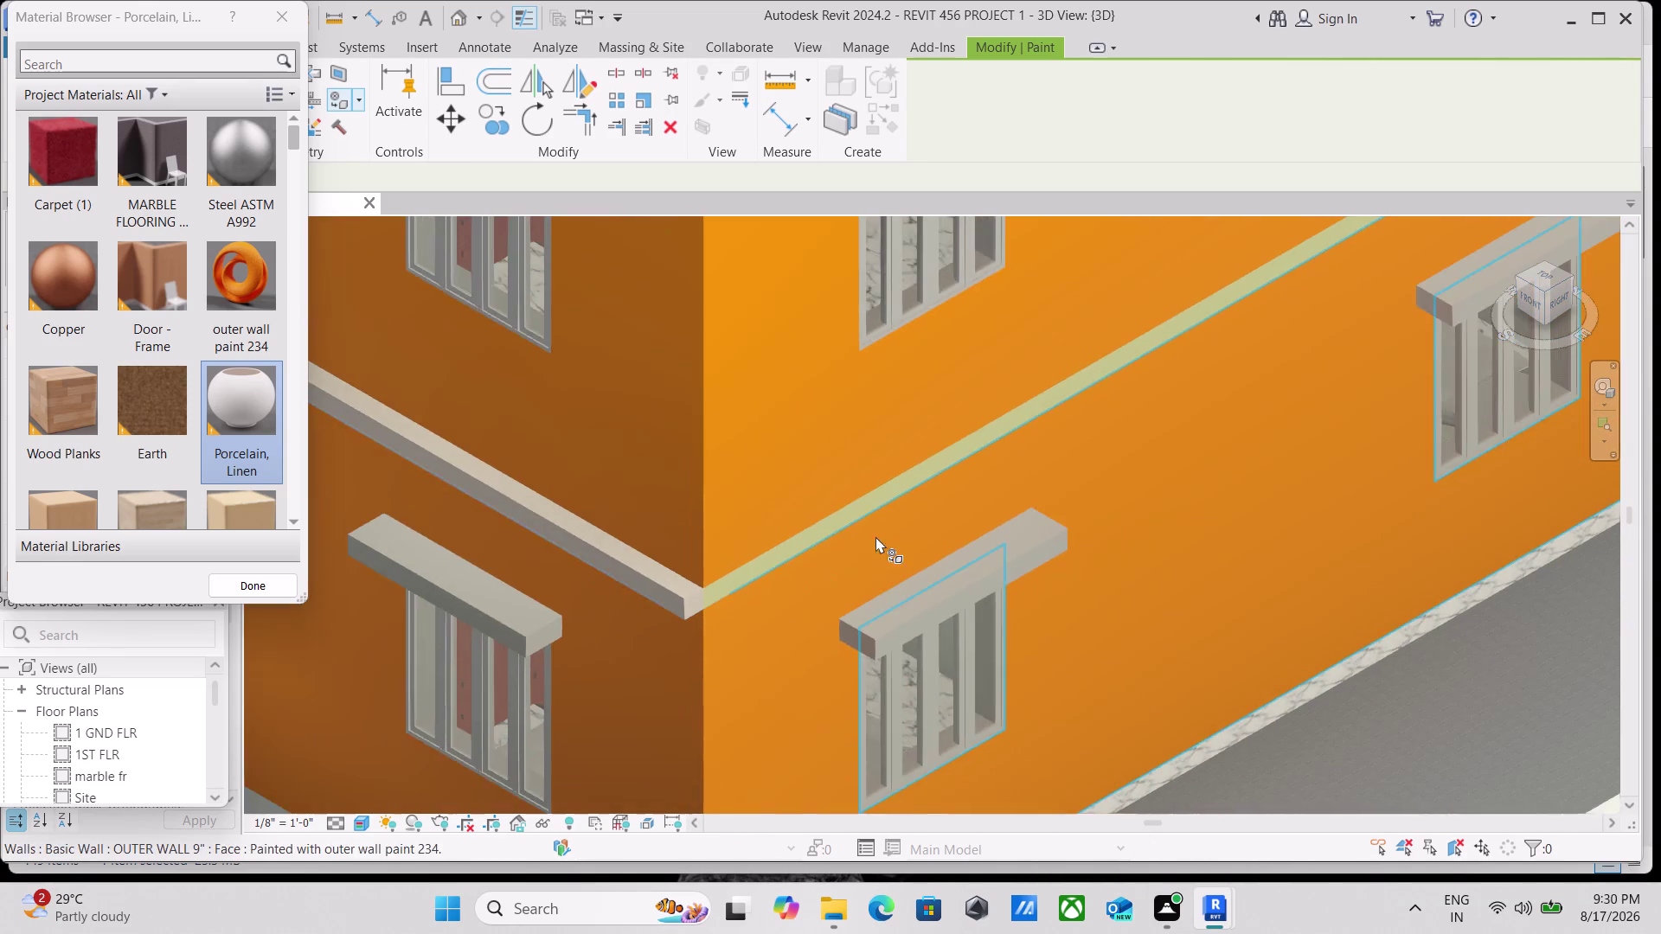
scroll(down, 3)
scroll(down, 3)
scroll(down, 3)
middle_drag(888, 546, 857, 565)
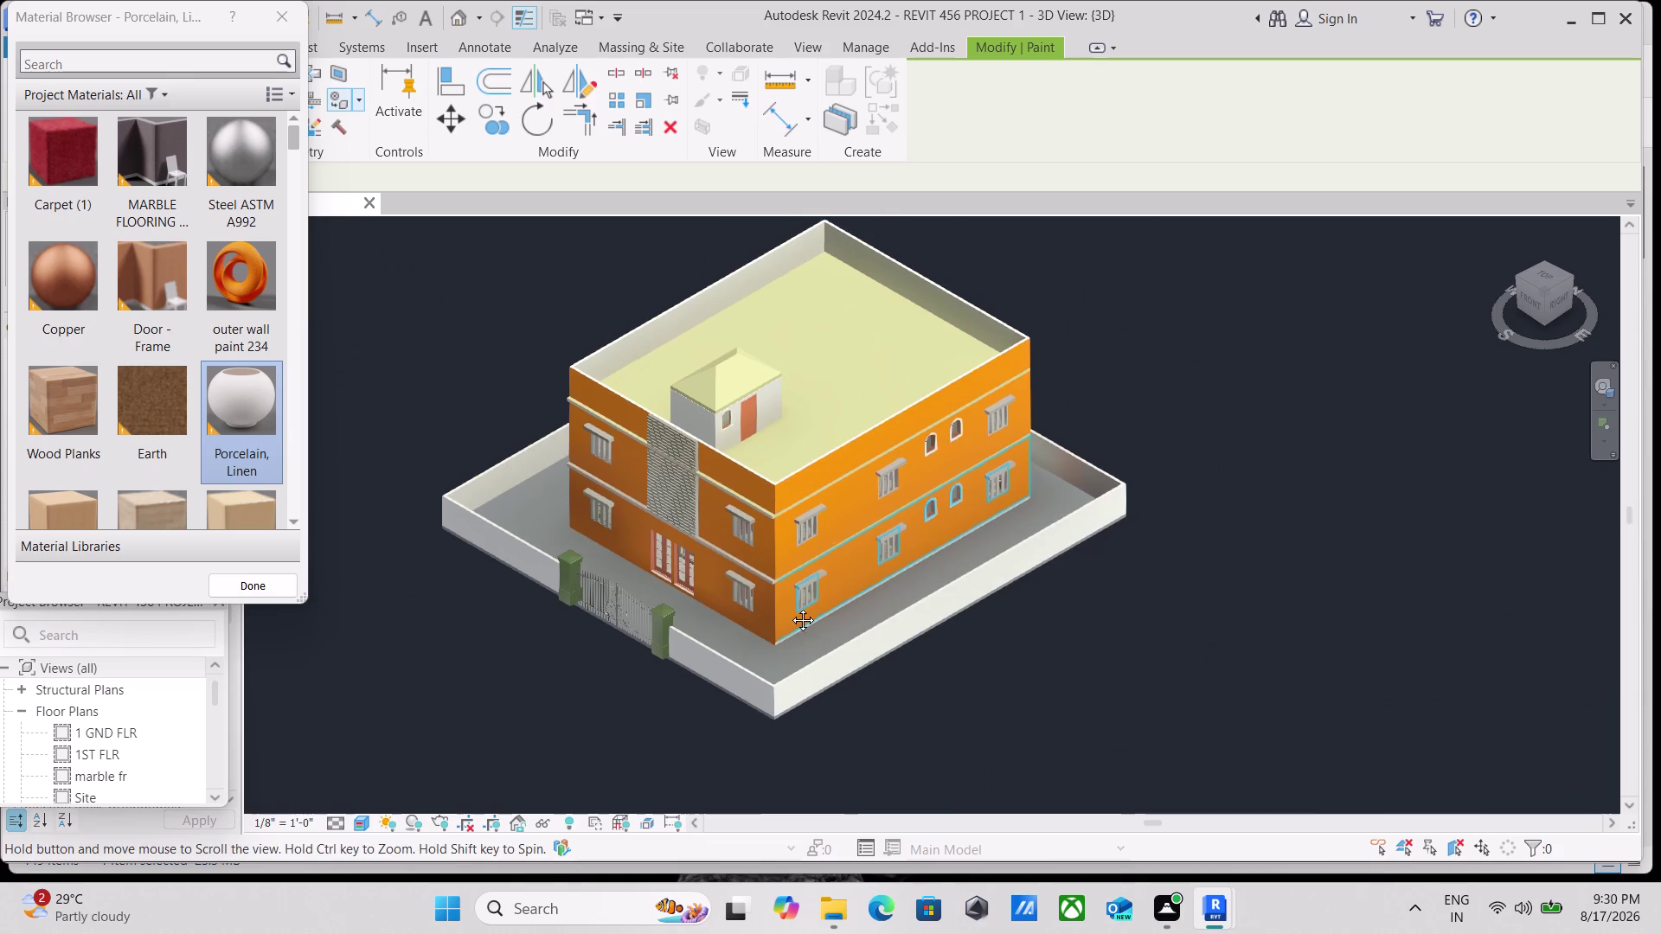
middle_drag(857, 565, 713, 654)
scroll(up, 3)
scroll(up, 3)
scroll(up, 3)
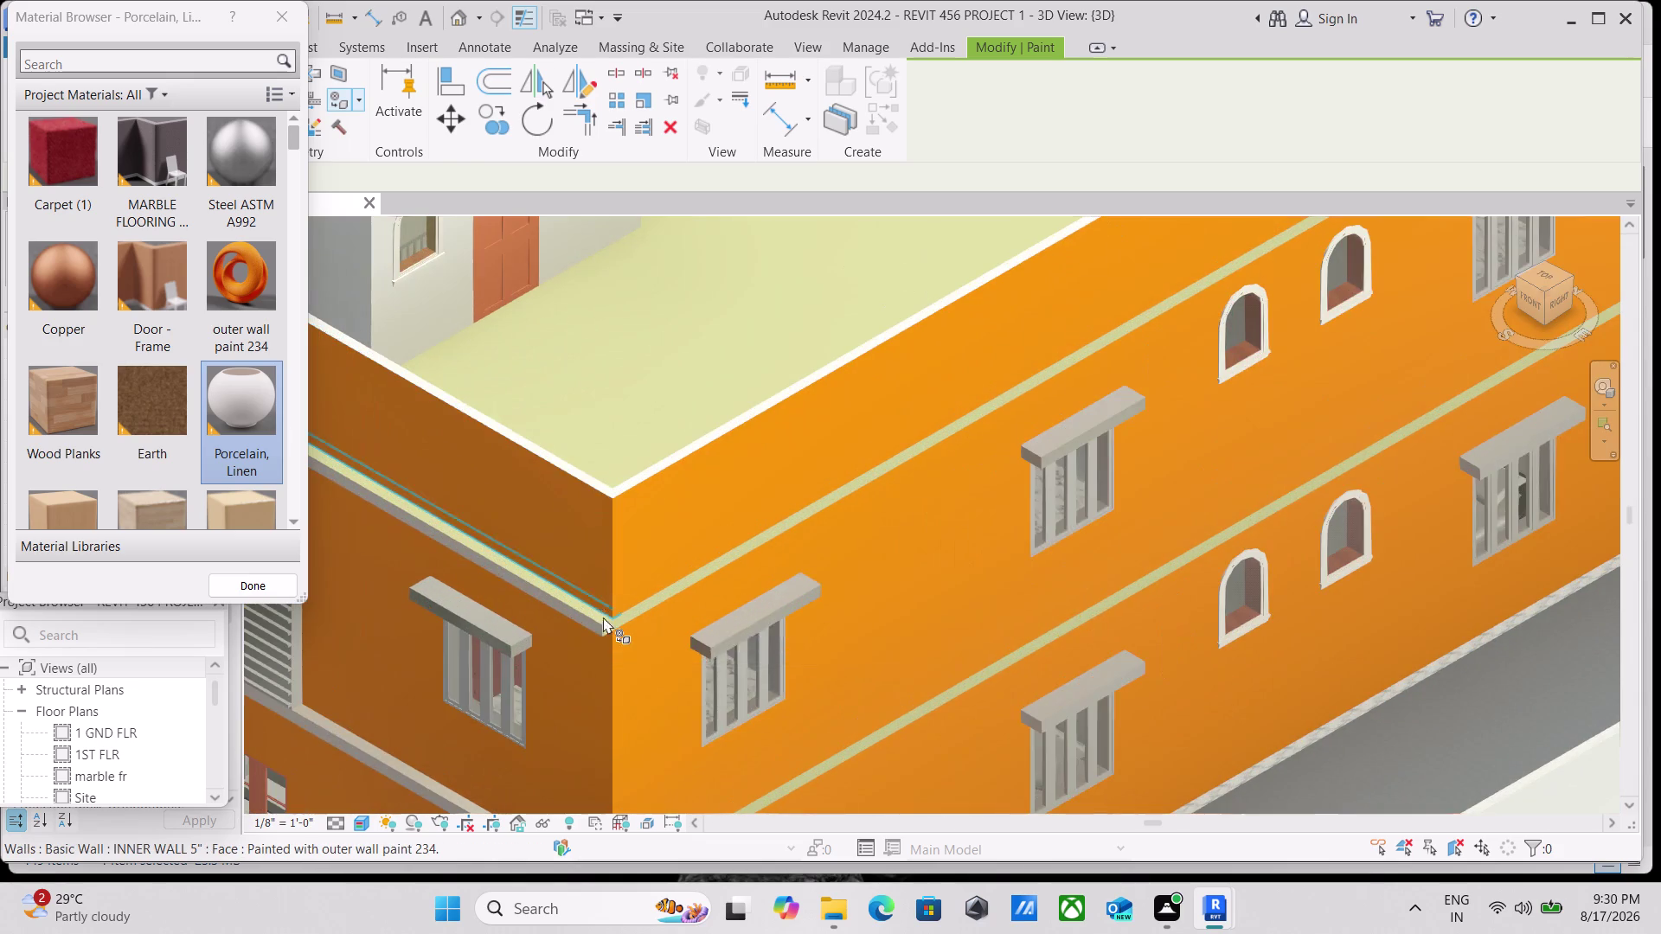
scroll(up, 3)
scroll(up, 3)
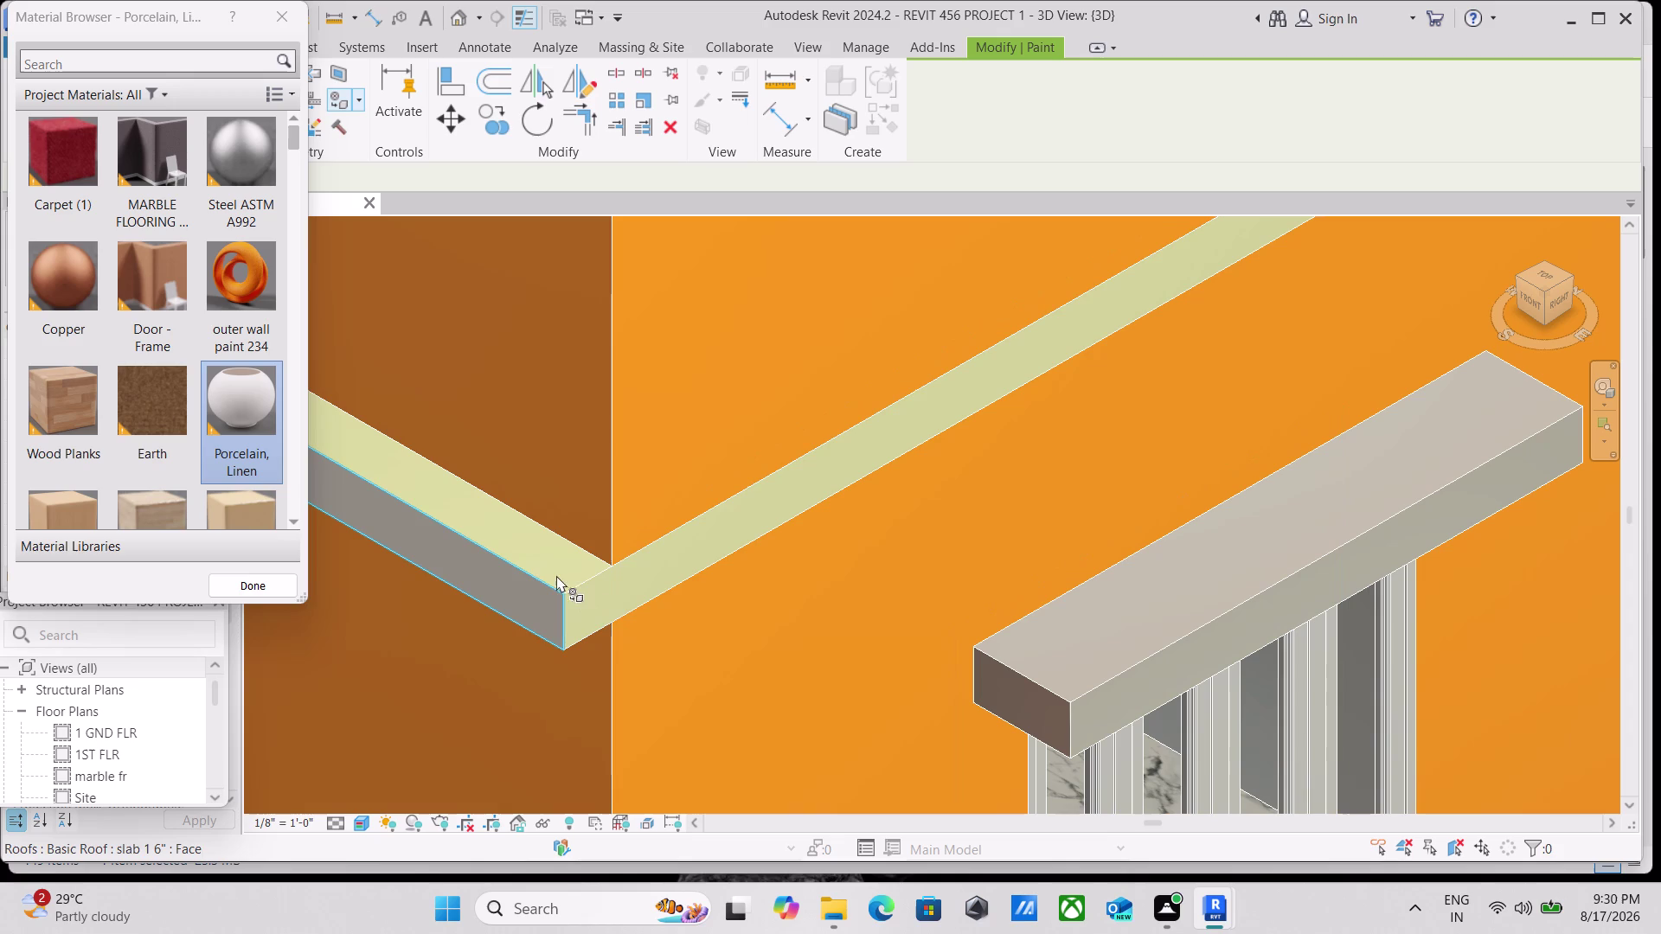
click(762, 516)
Paint the long slab edge face and the band end at that corner.
scroll(down, 3)
scroll(down, 3)
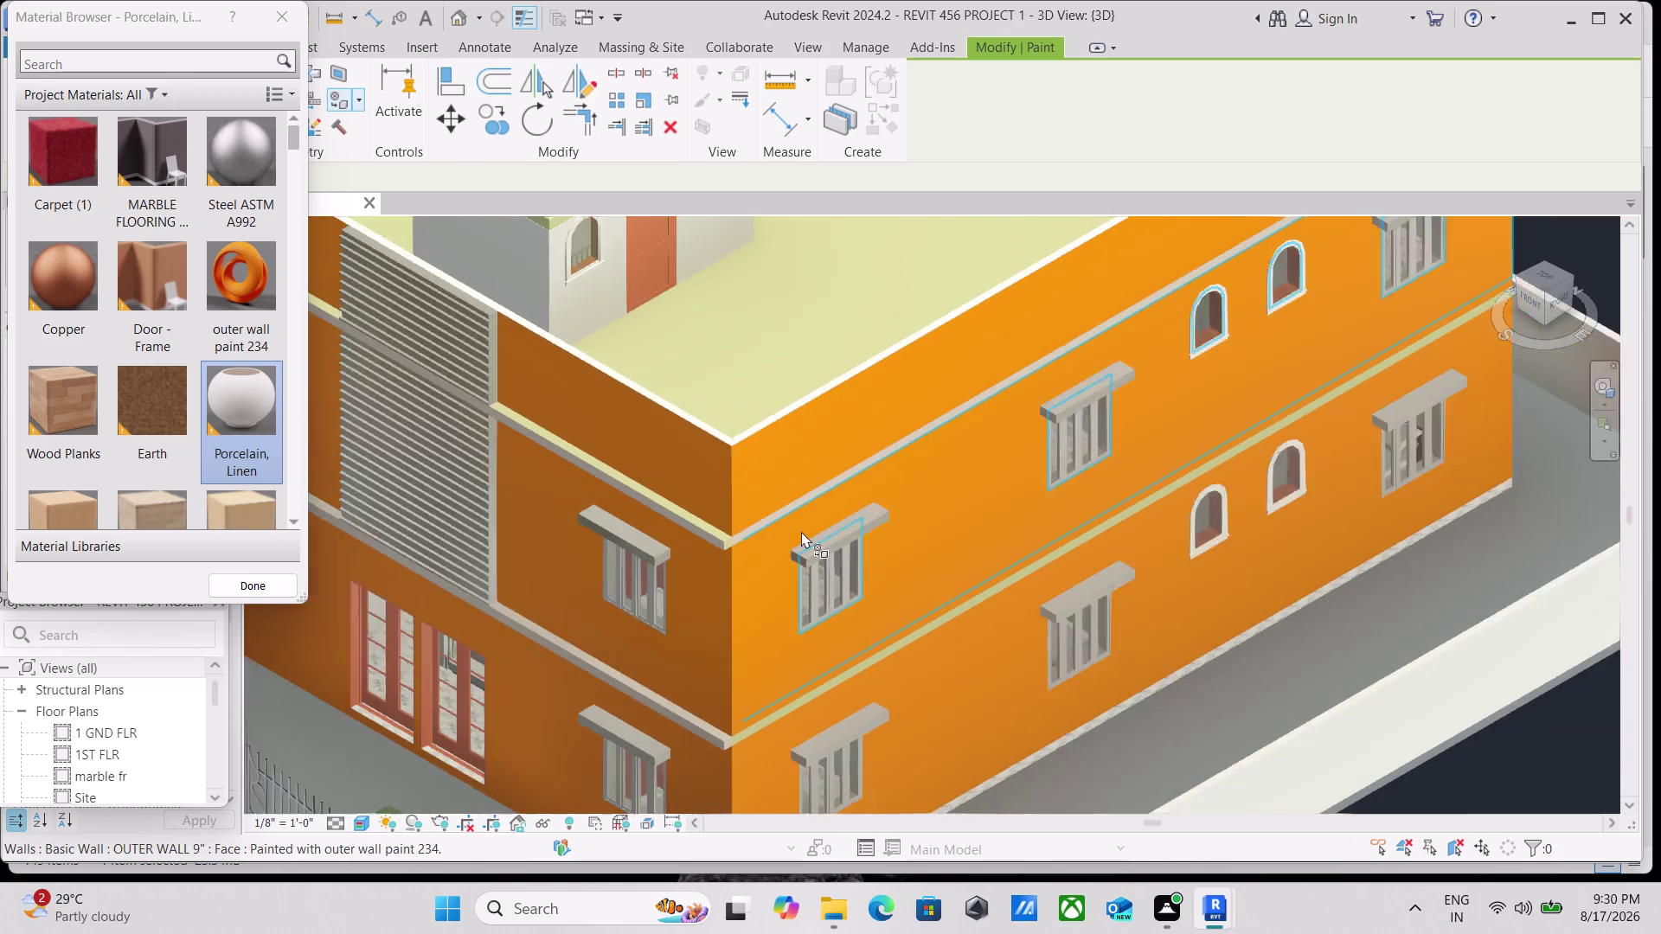
scroll(up, 3)
scroll(up, 3)
scroll(up, 3)
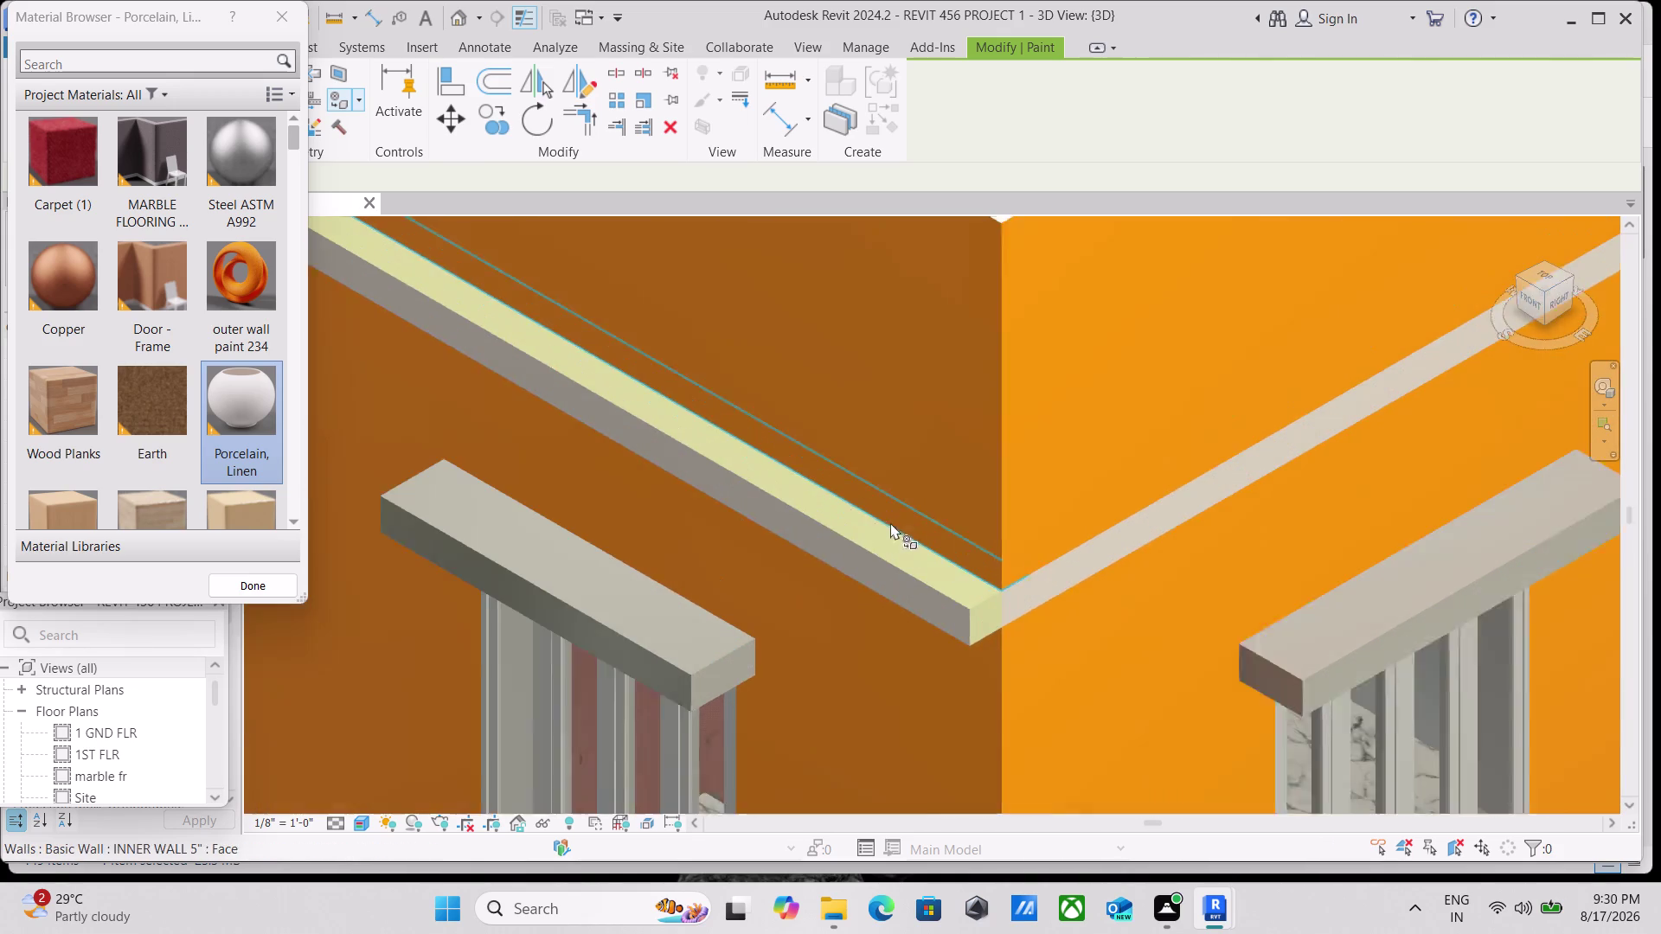
click(990, 606)
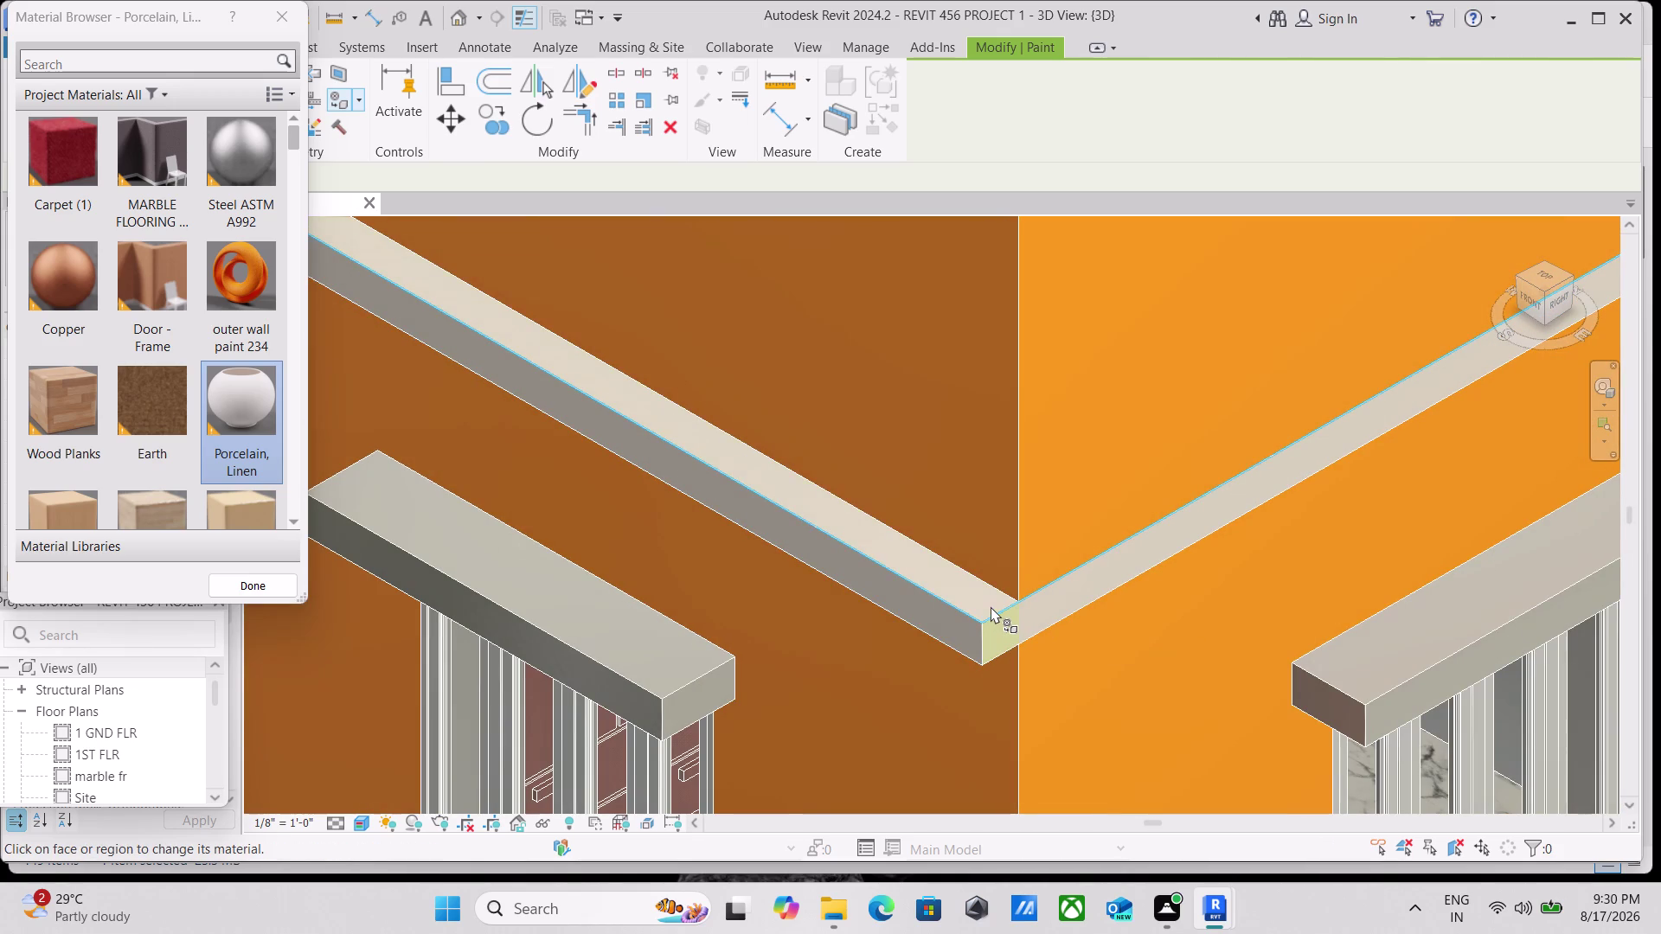
click(995, 642)
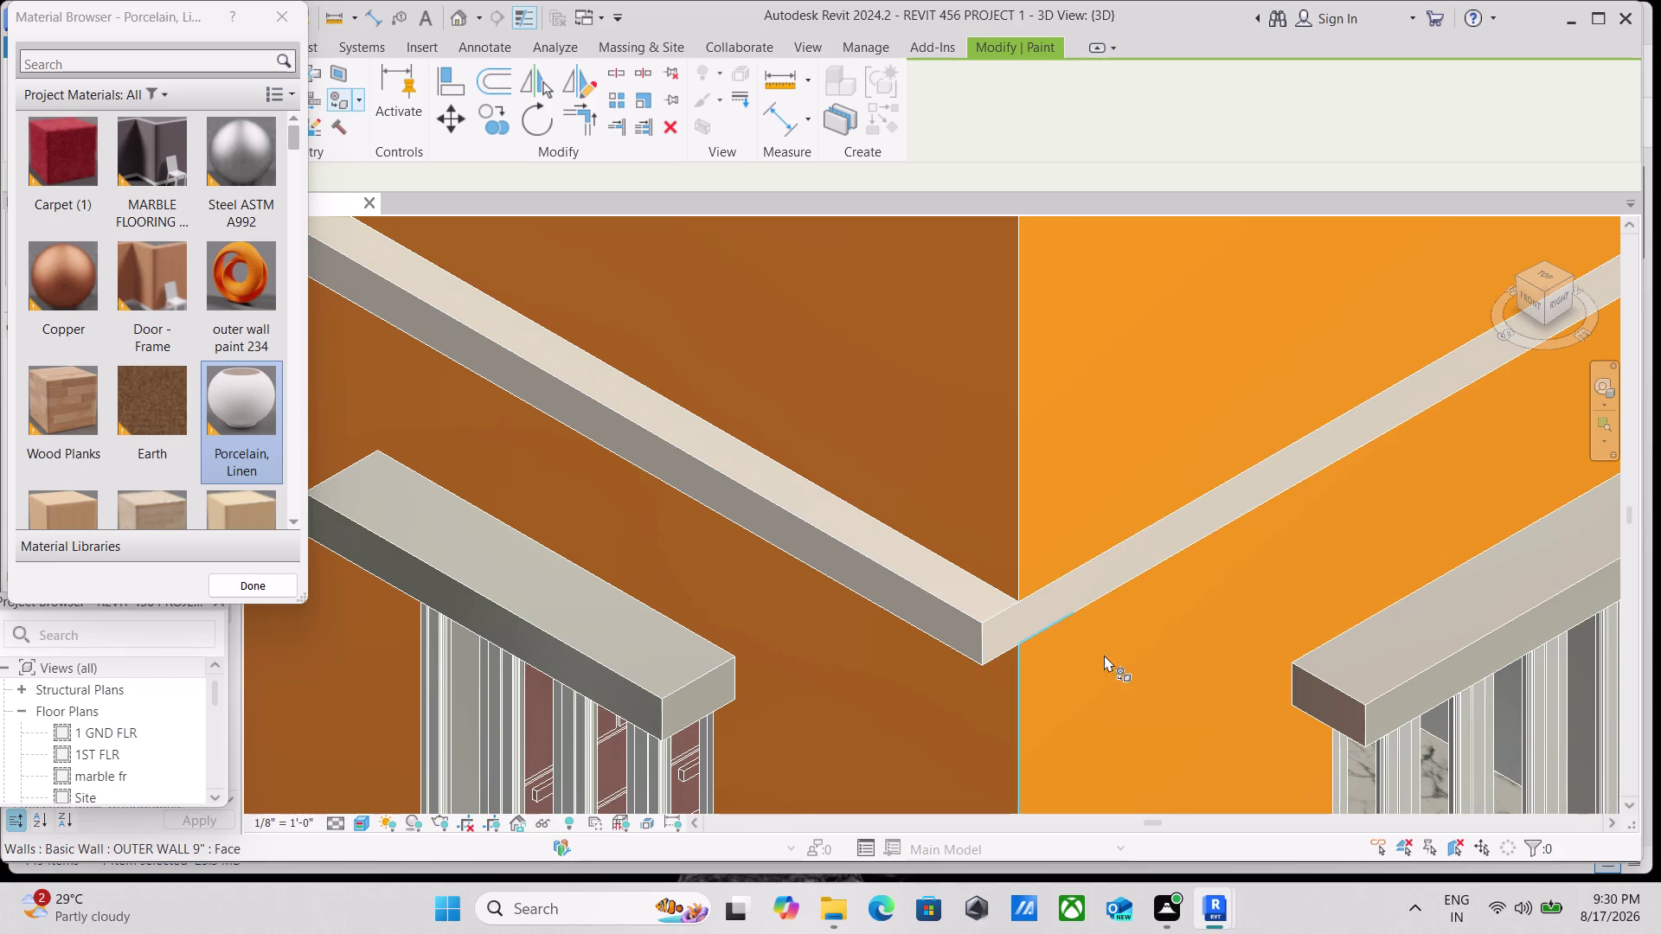
Paint the slab band edge and adjoining face at the next corner with Porcelain, Linen.
scroll(down, 3)
scroll(down, 3)
middle_drag(1165, 588, 875, 503)
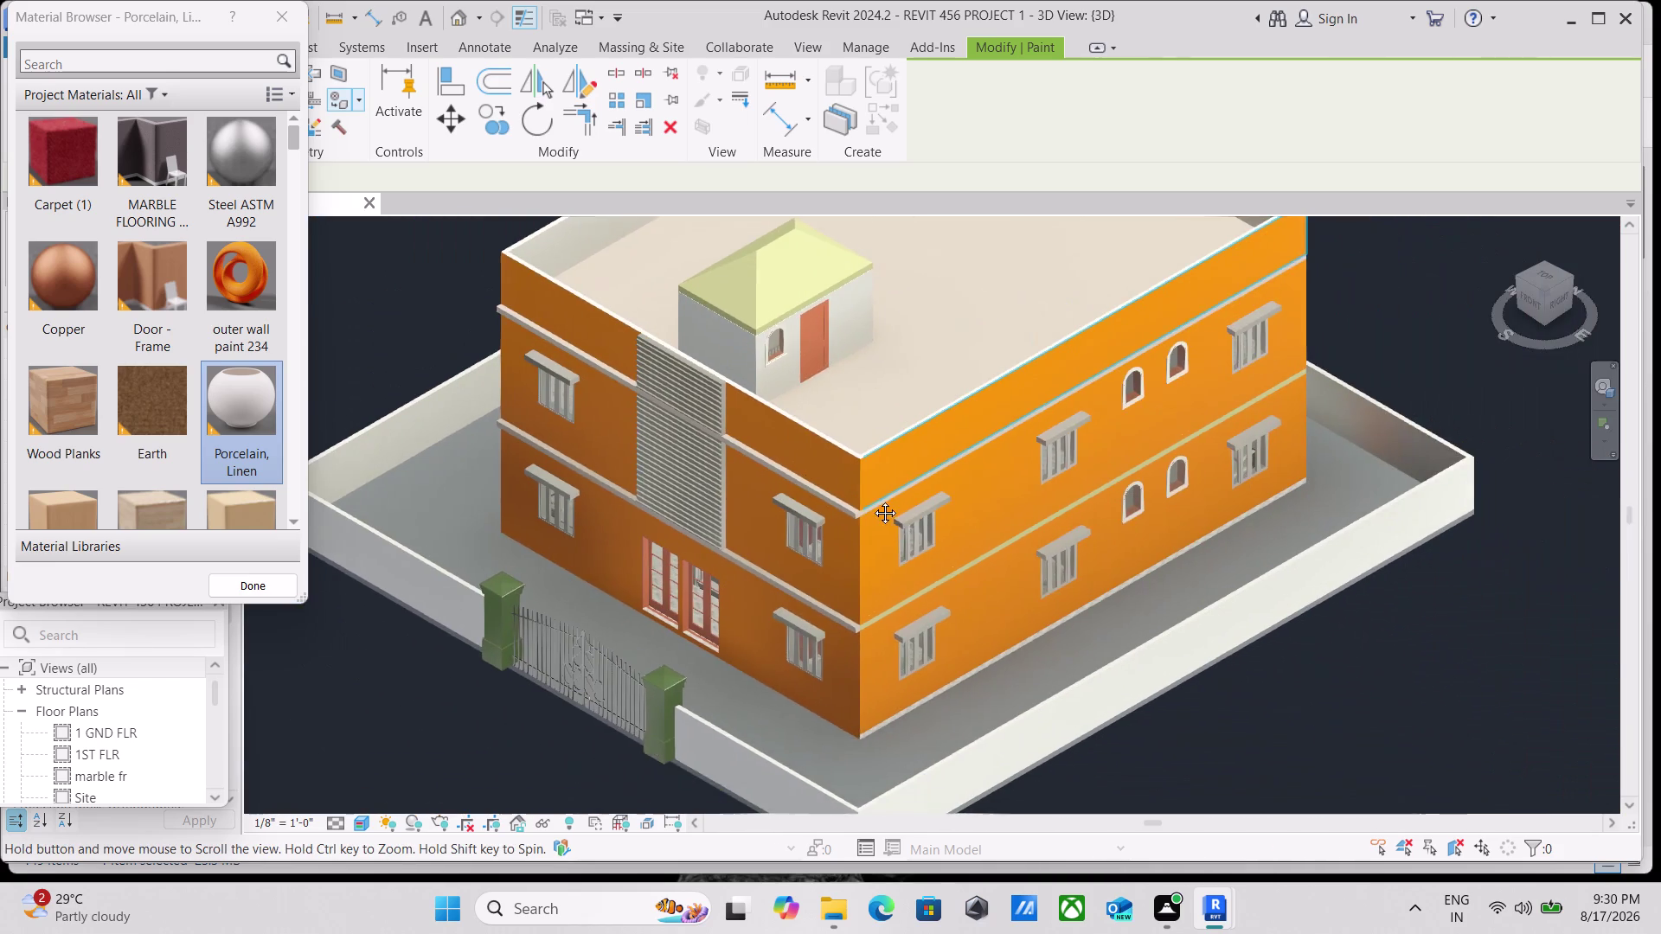
middle_drag(876, 504, 871, 499)
scroll(up, 3)
scroll(up, 3)
scroll(up, 3)
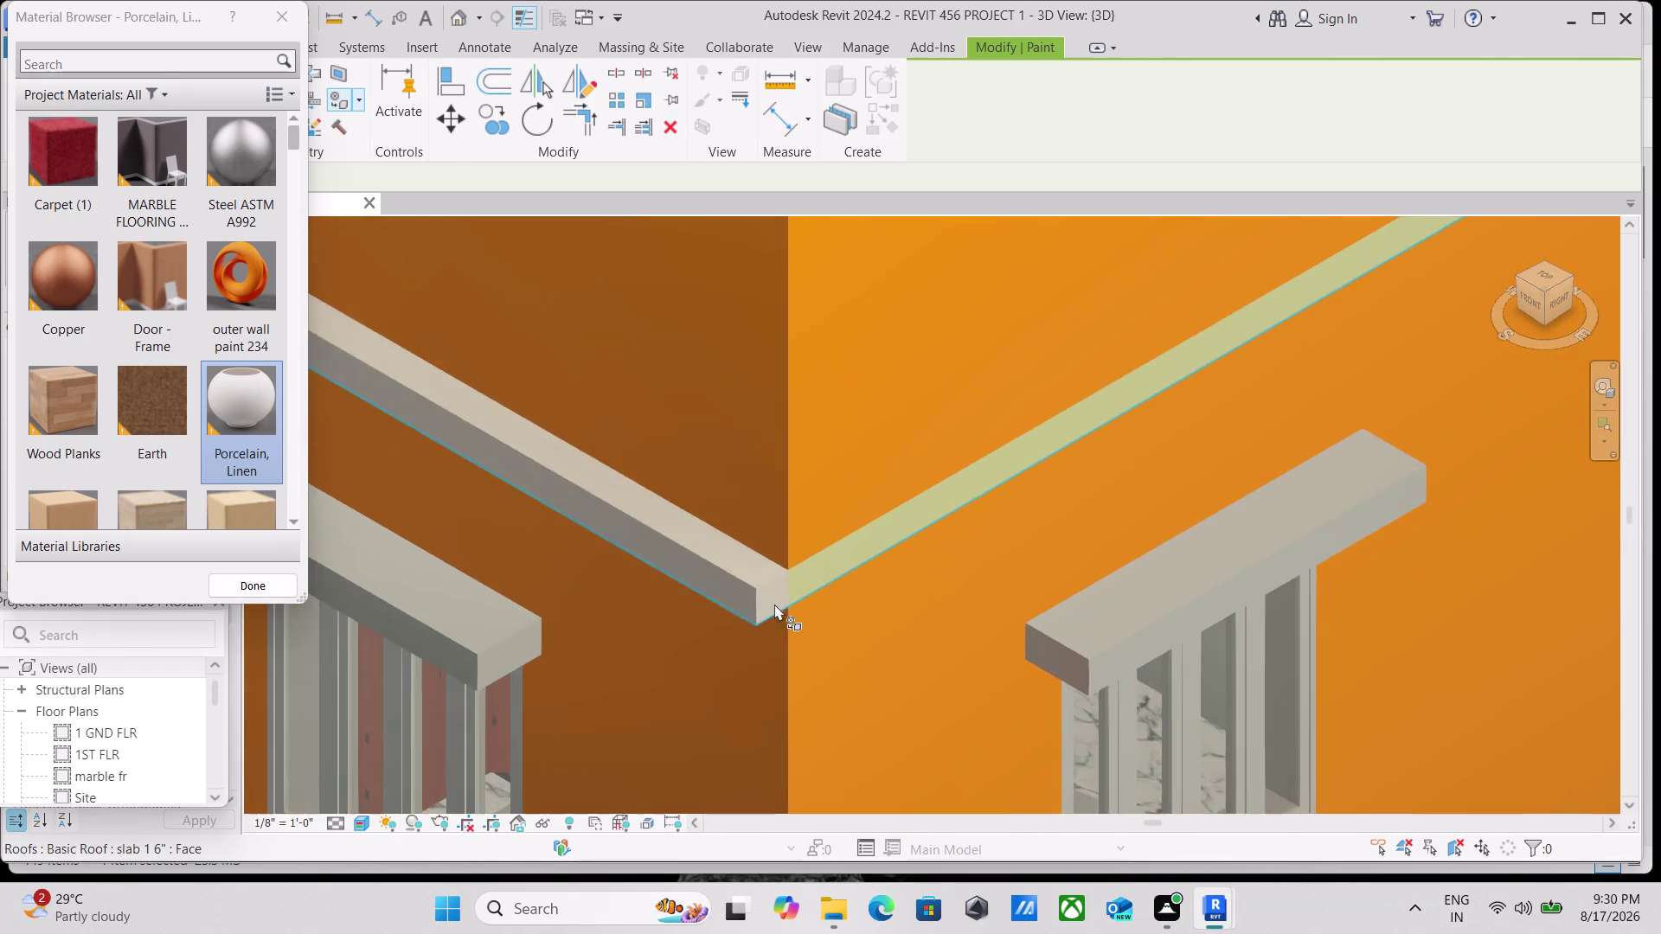
click(802, 581)
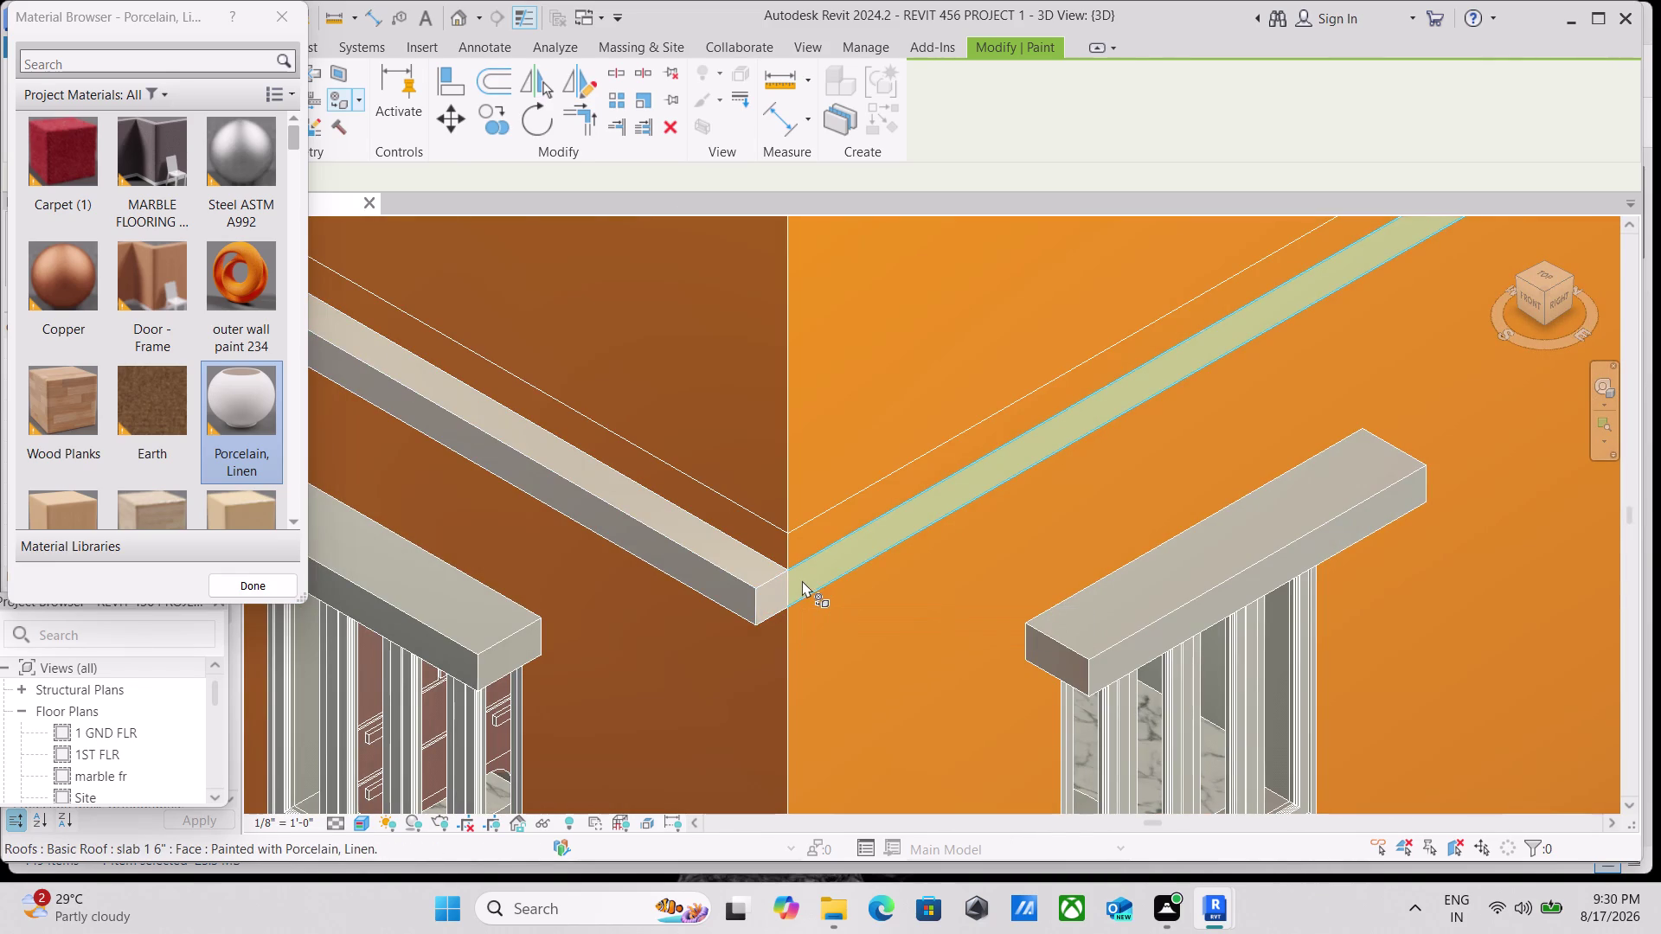
double_click(809, 574)
scroll(down, 3)
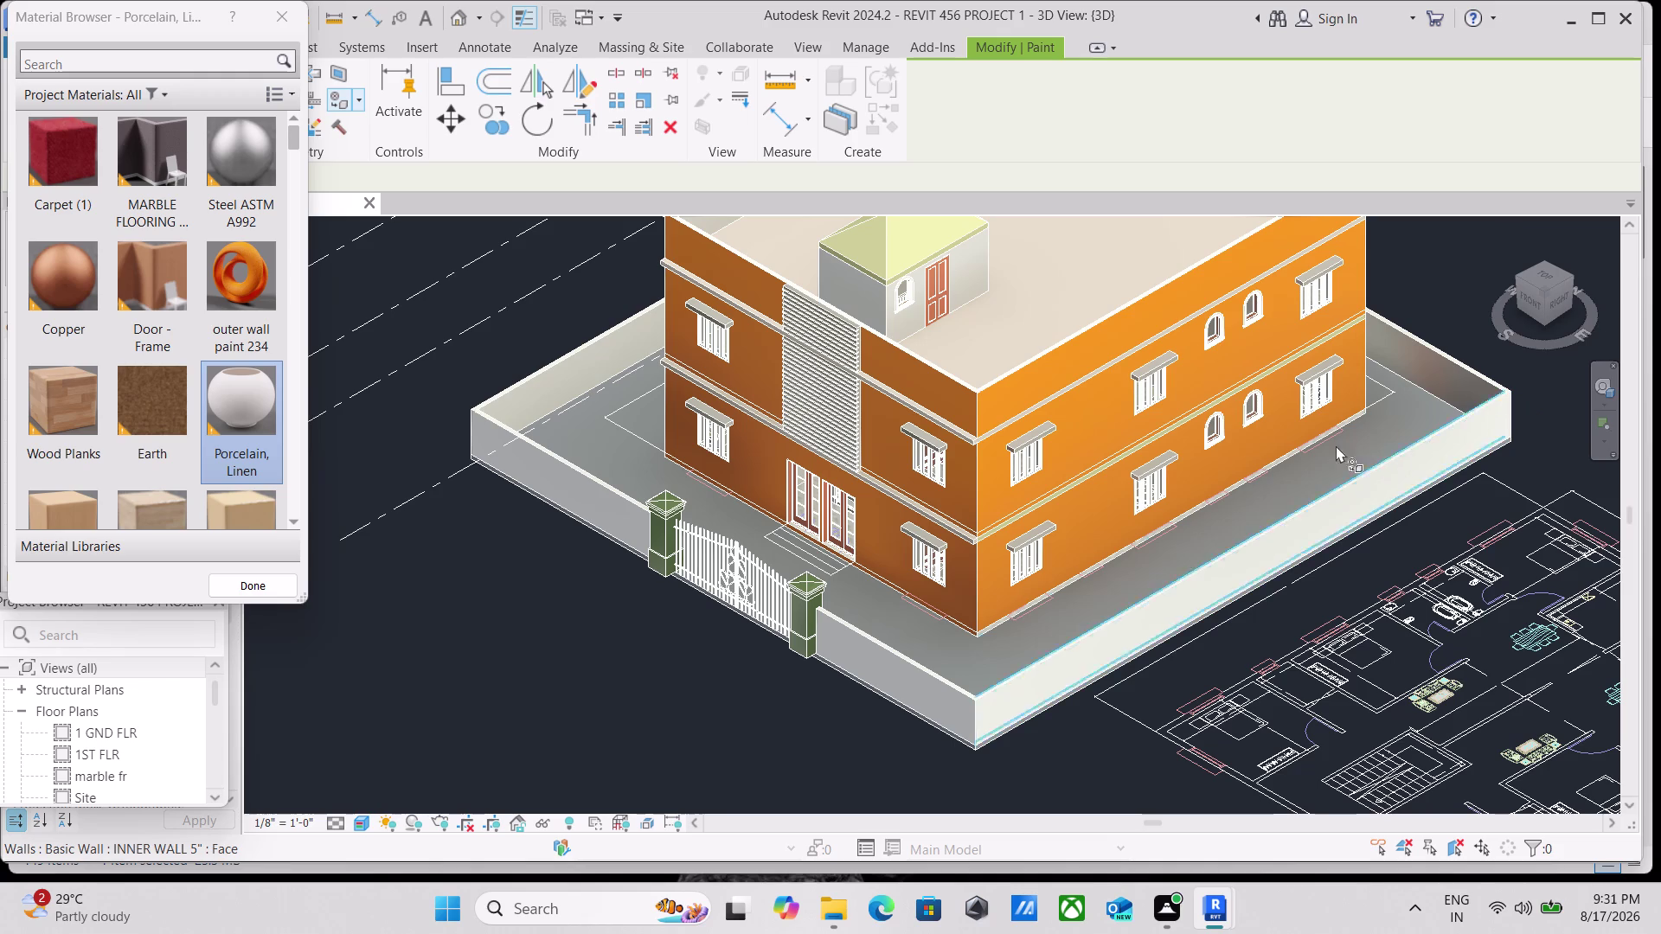
Browse the materials and zoom in on the roof slab edges.
scroll(down, 3)
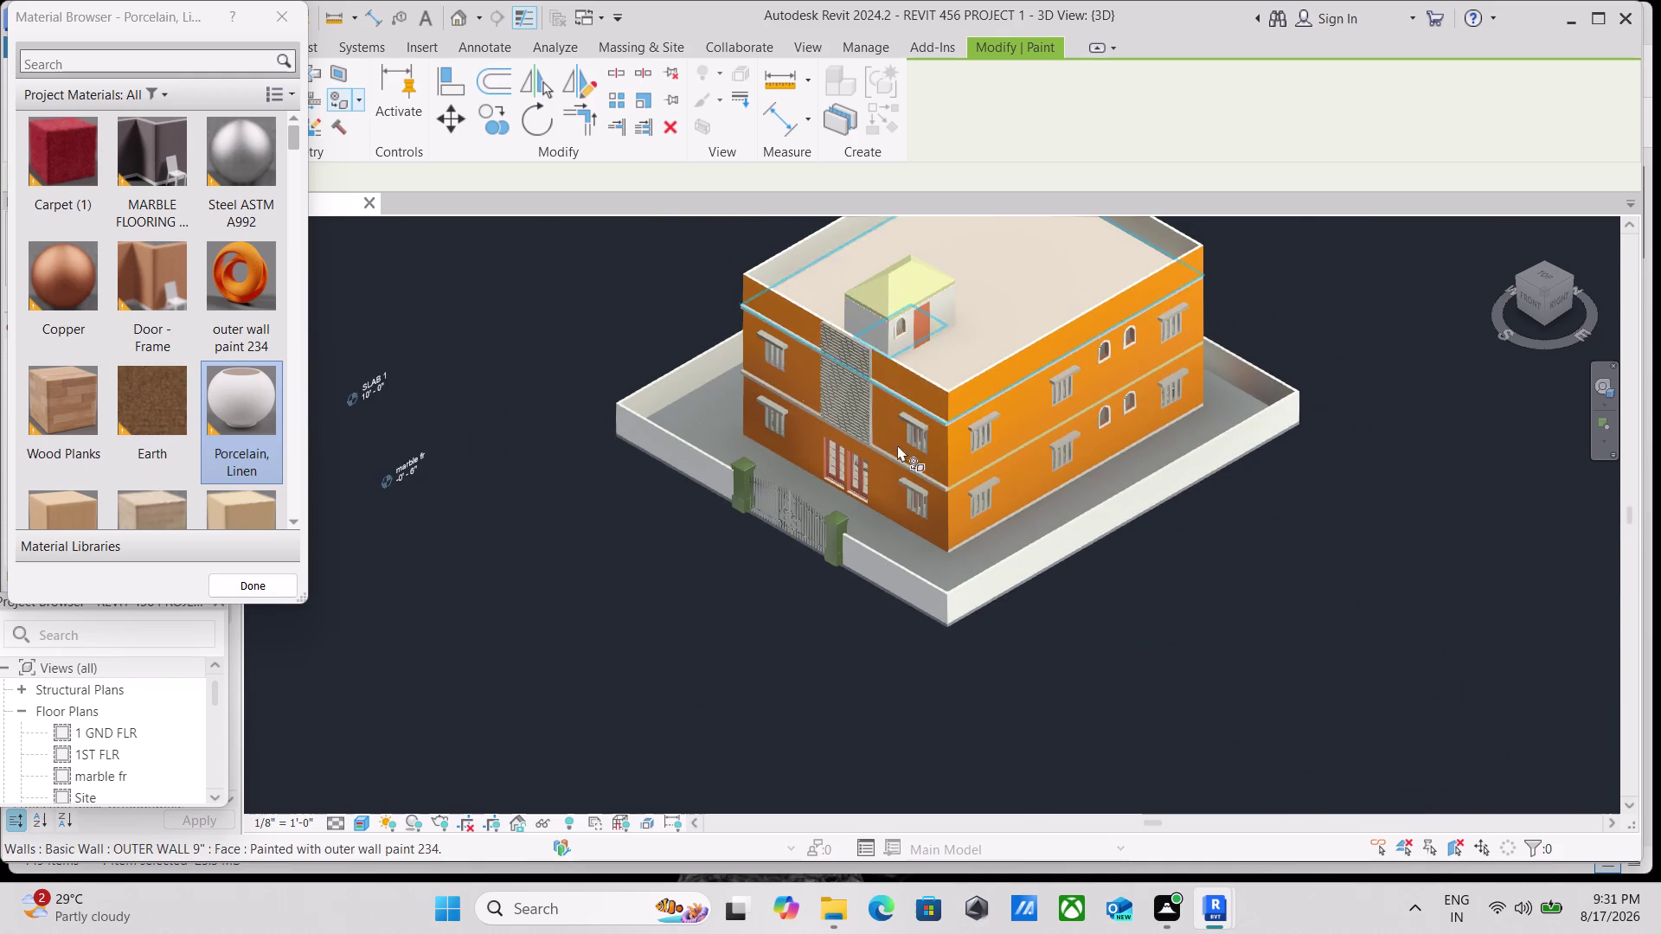
scroll(up, 3)
scroll(up, 3)
scroll(up, 3)
scroll(up, 3)
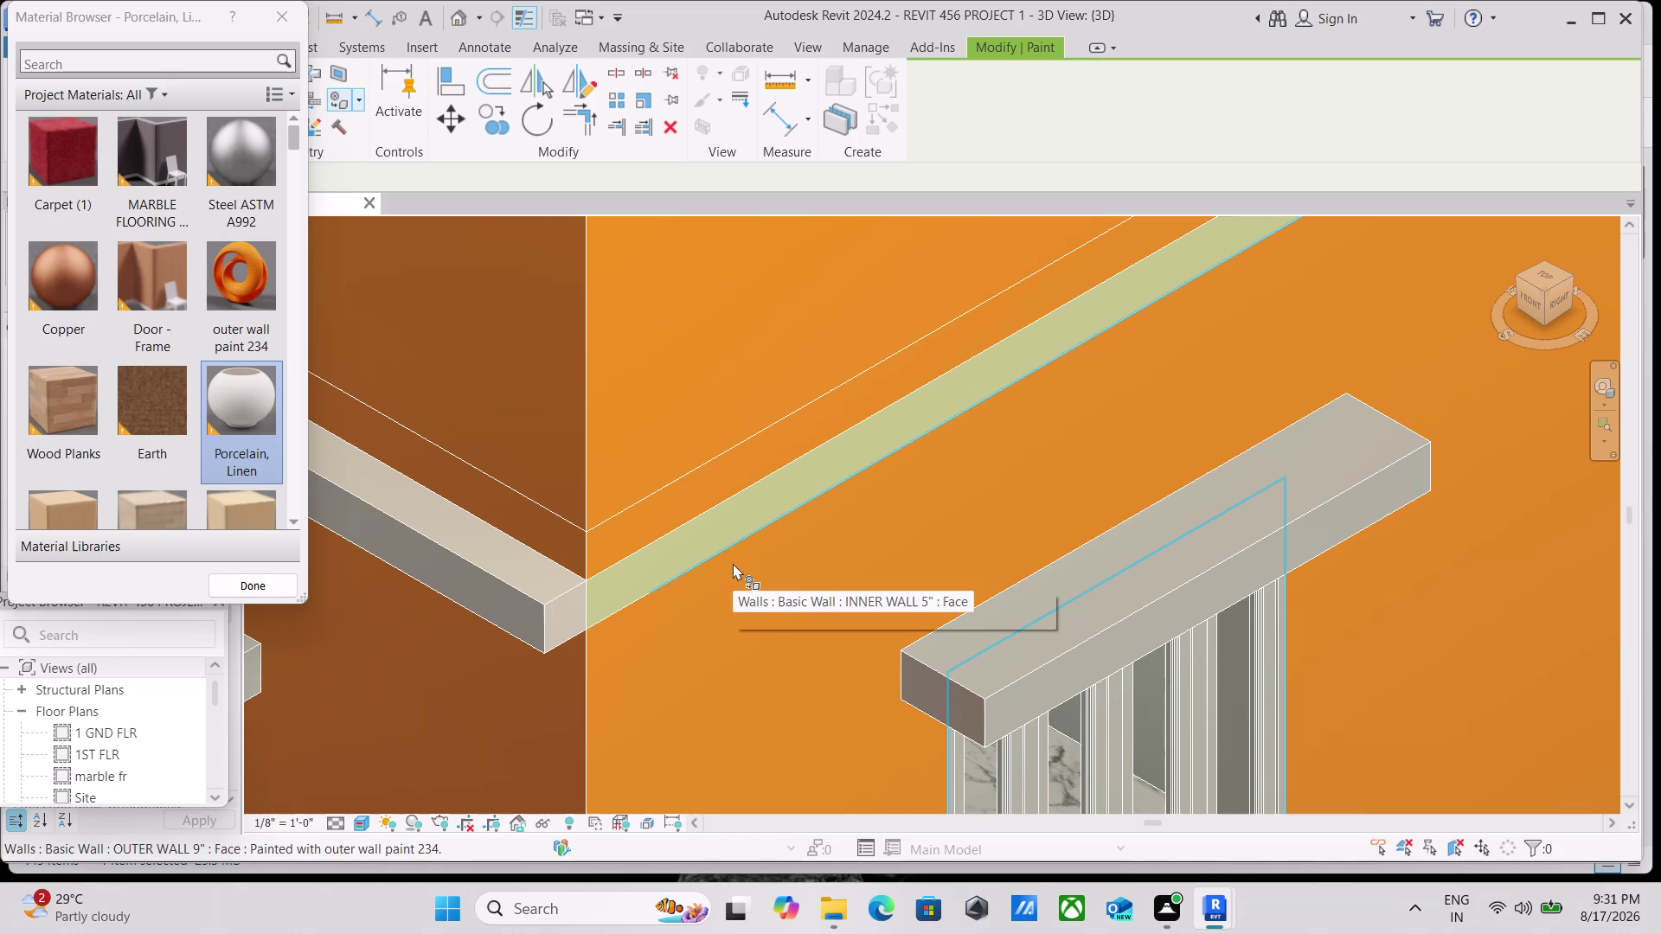
scroll(down, 3)
scroll(down, 3)
scroll(down, 3)
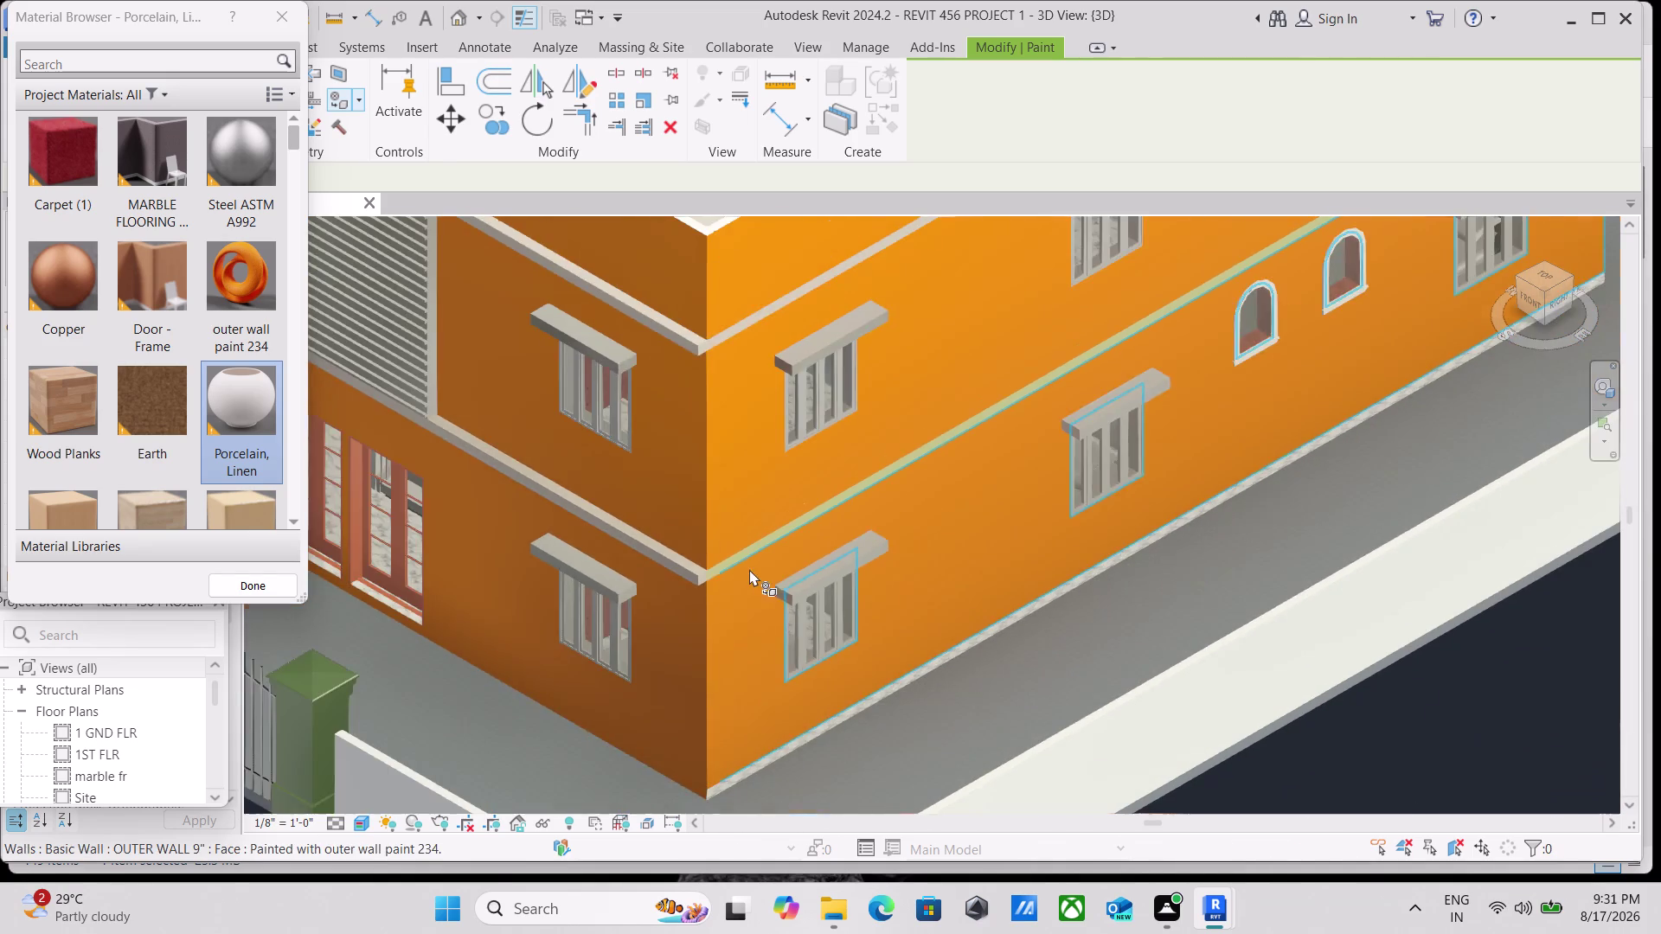
scroll(down, 3)
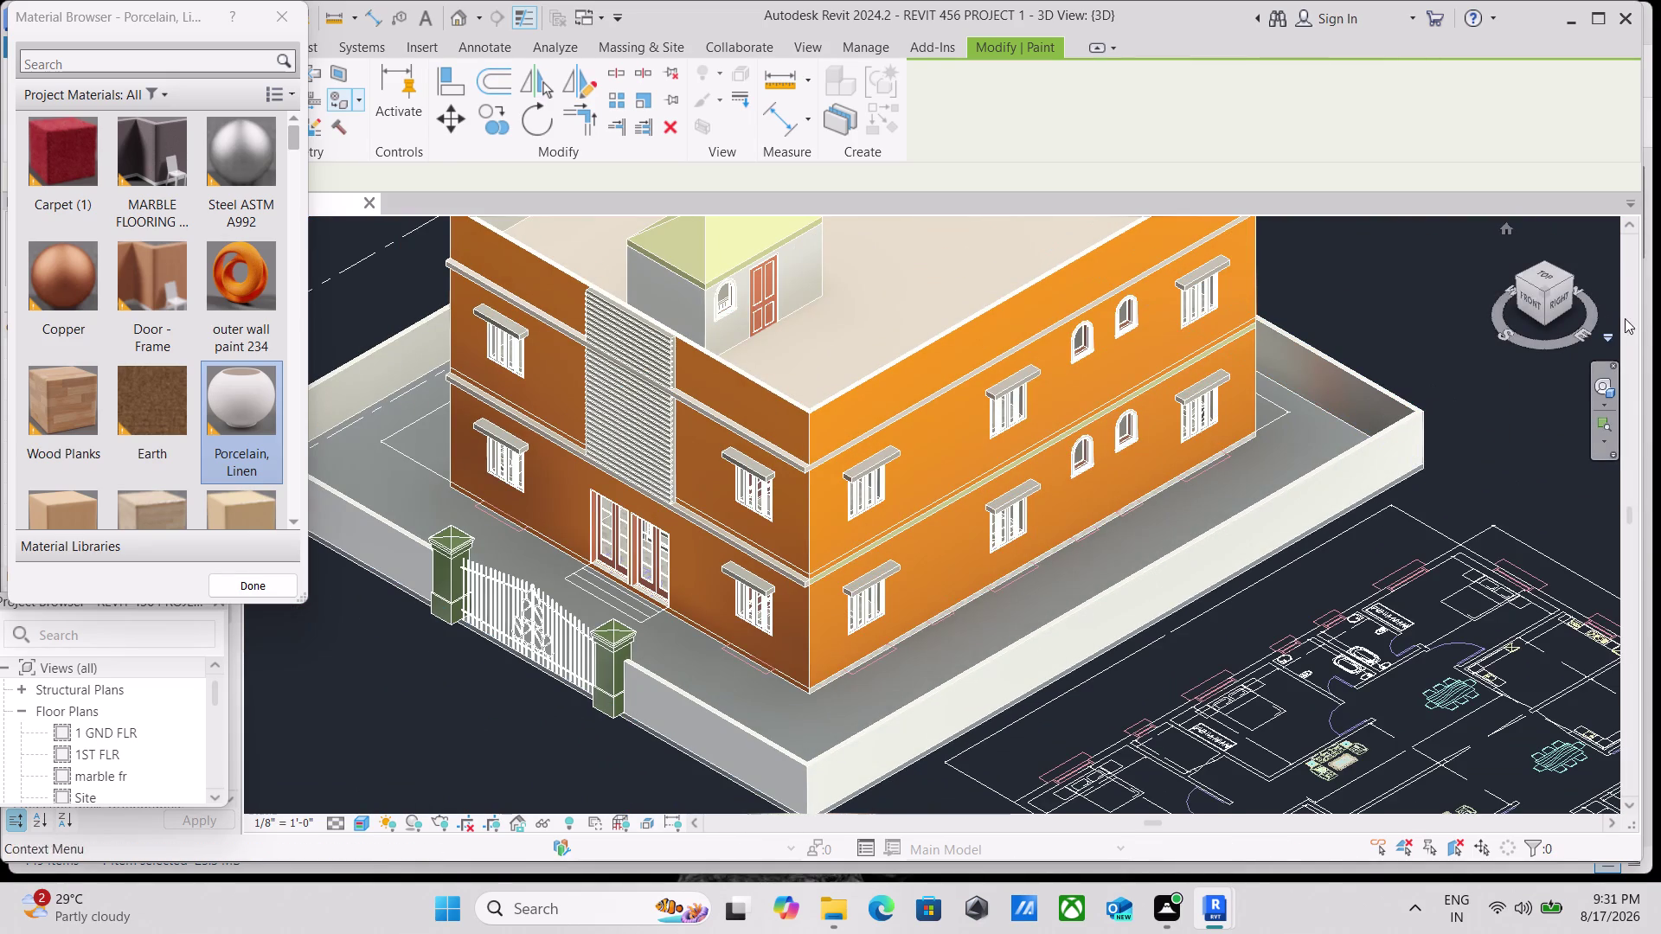
click(1571, 282)
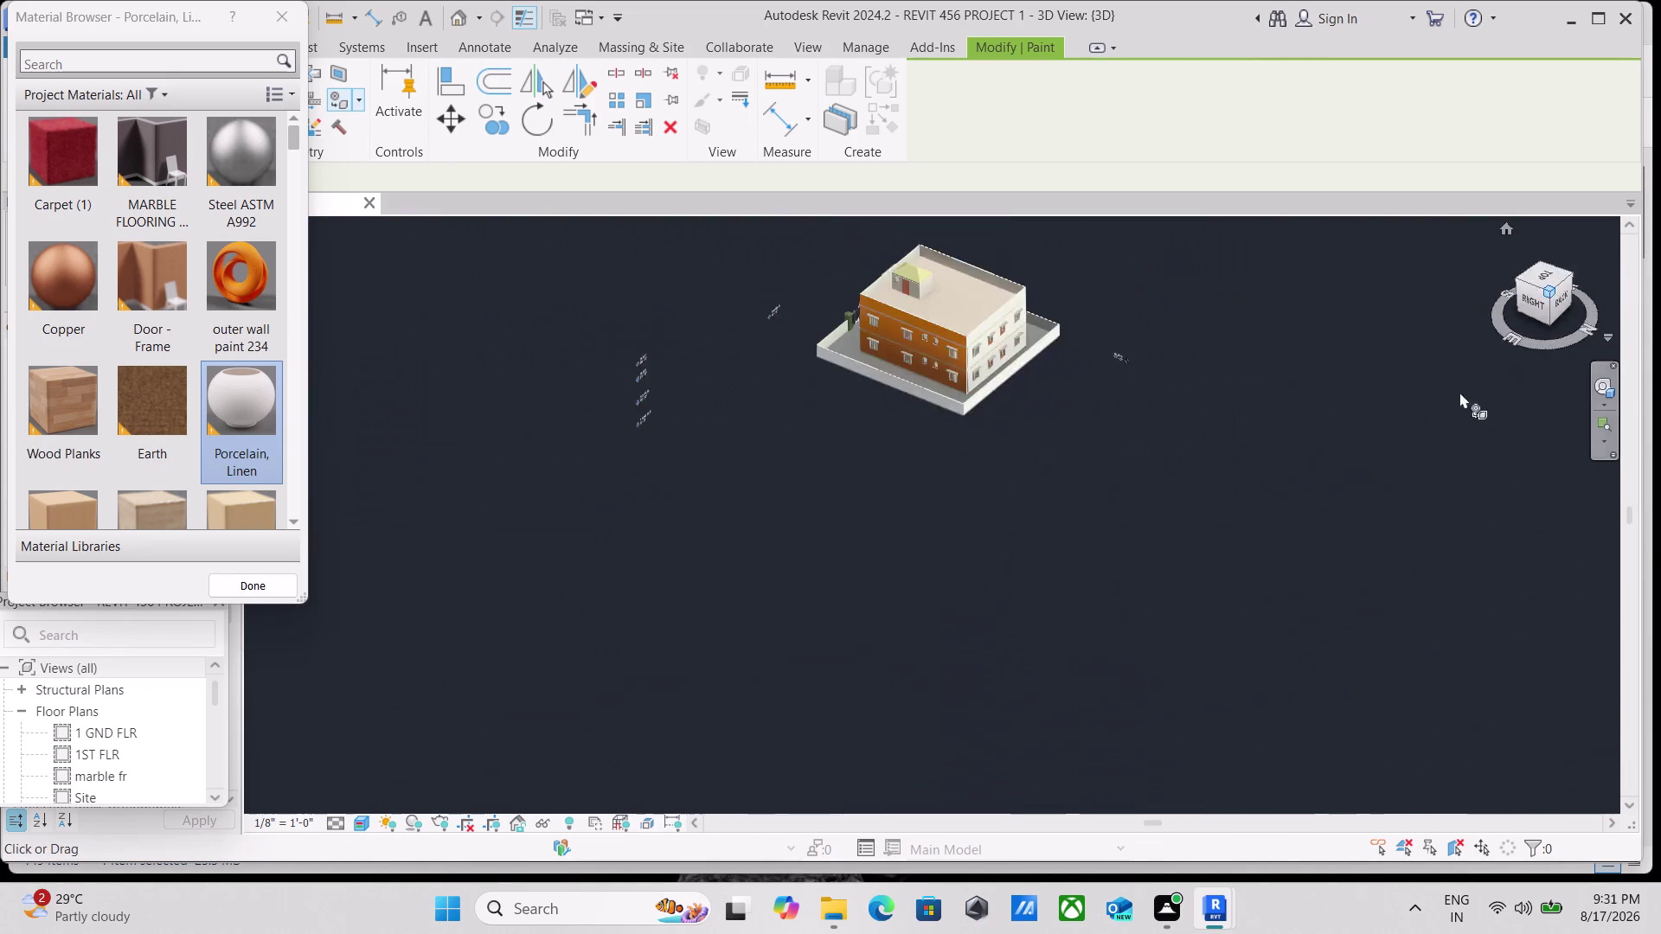
scroll(up, 3)
scroll(up, 3)
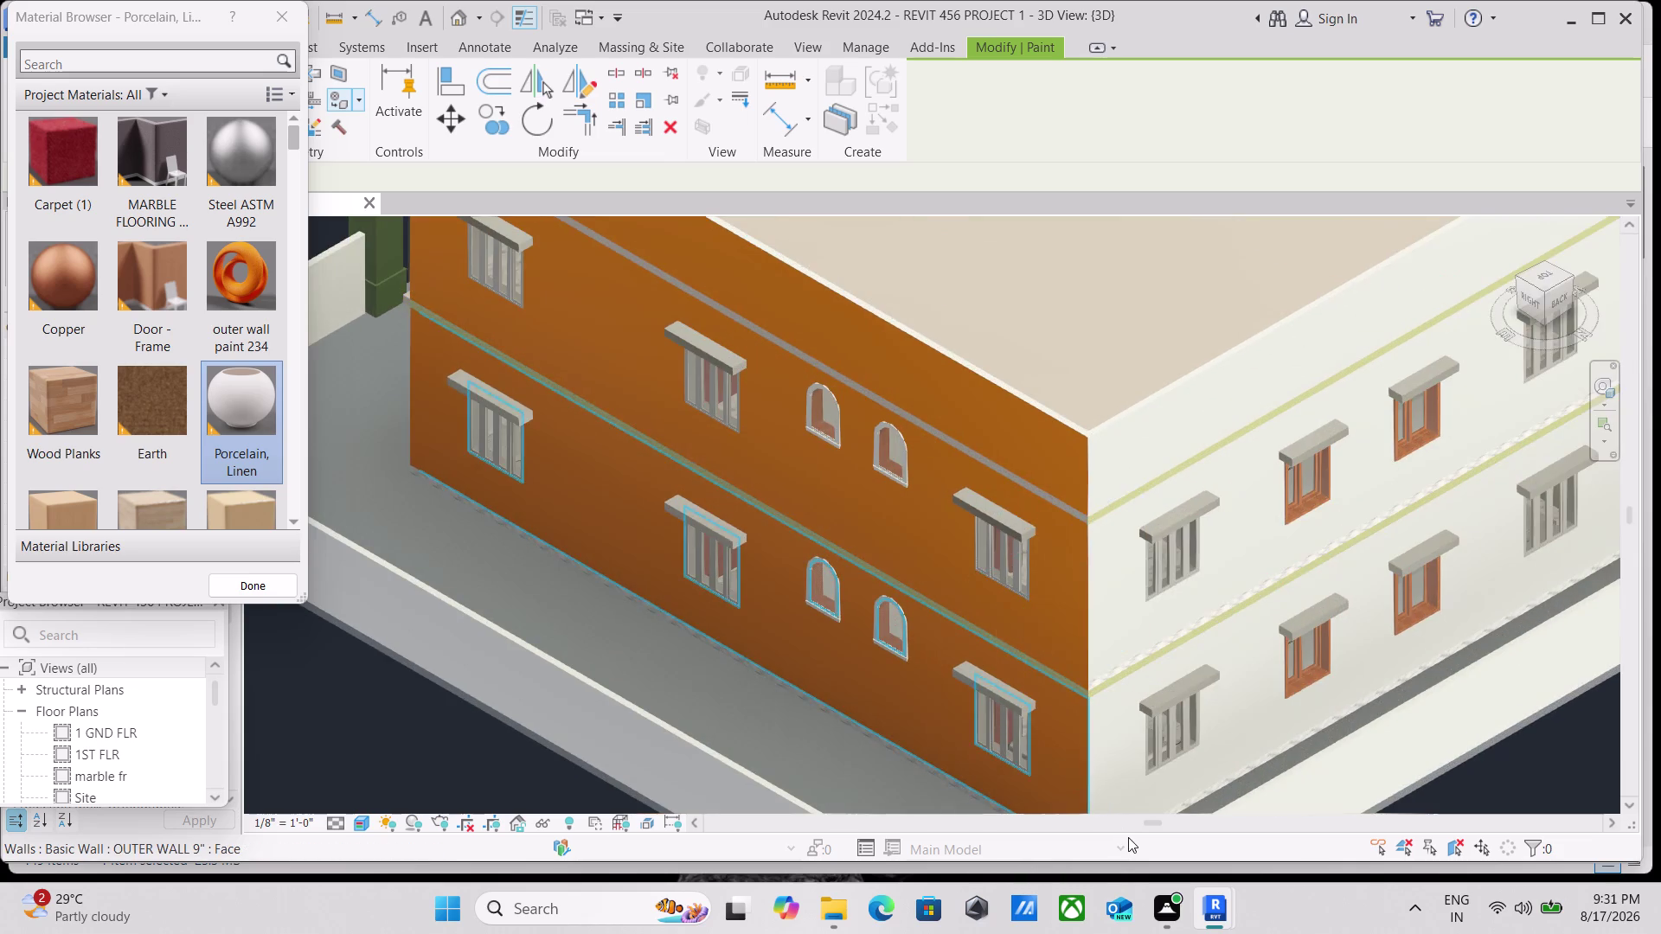
scroll(up, 3)
scroll(up, 3)
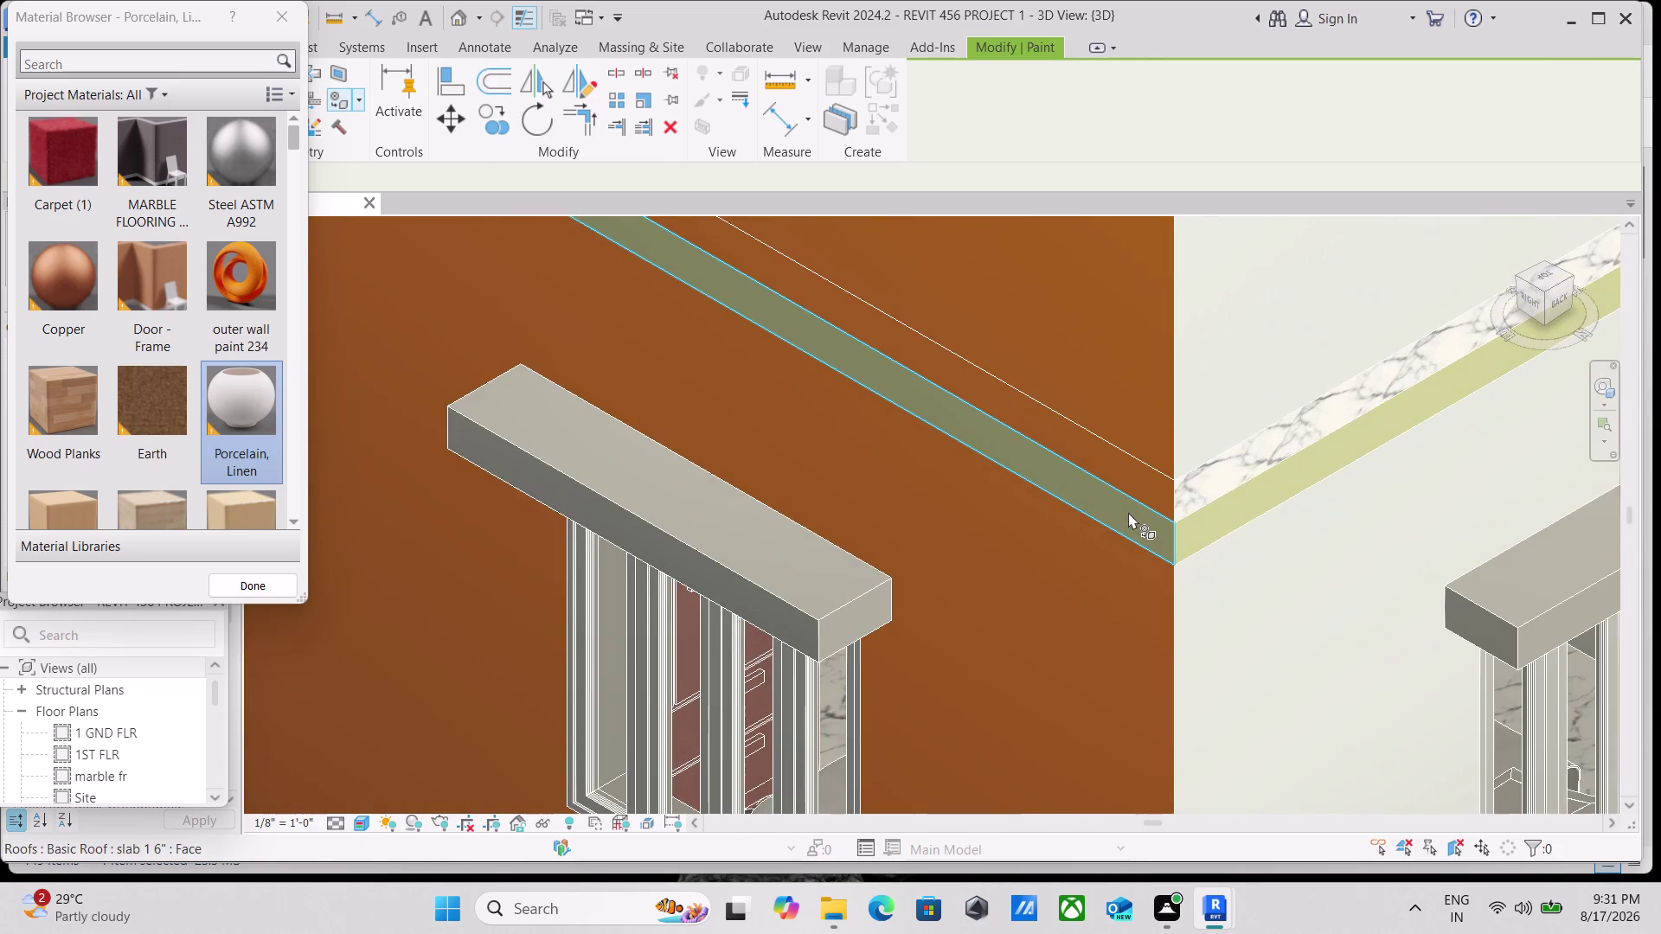
Paint the front and neighbouring roof slab edge faces Porcelain, Linen.
click(1129, 512)
click(1135, 520)
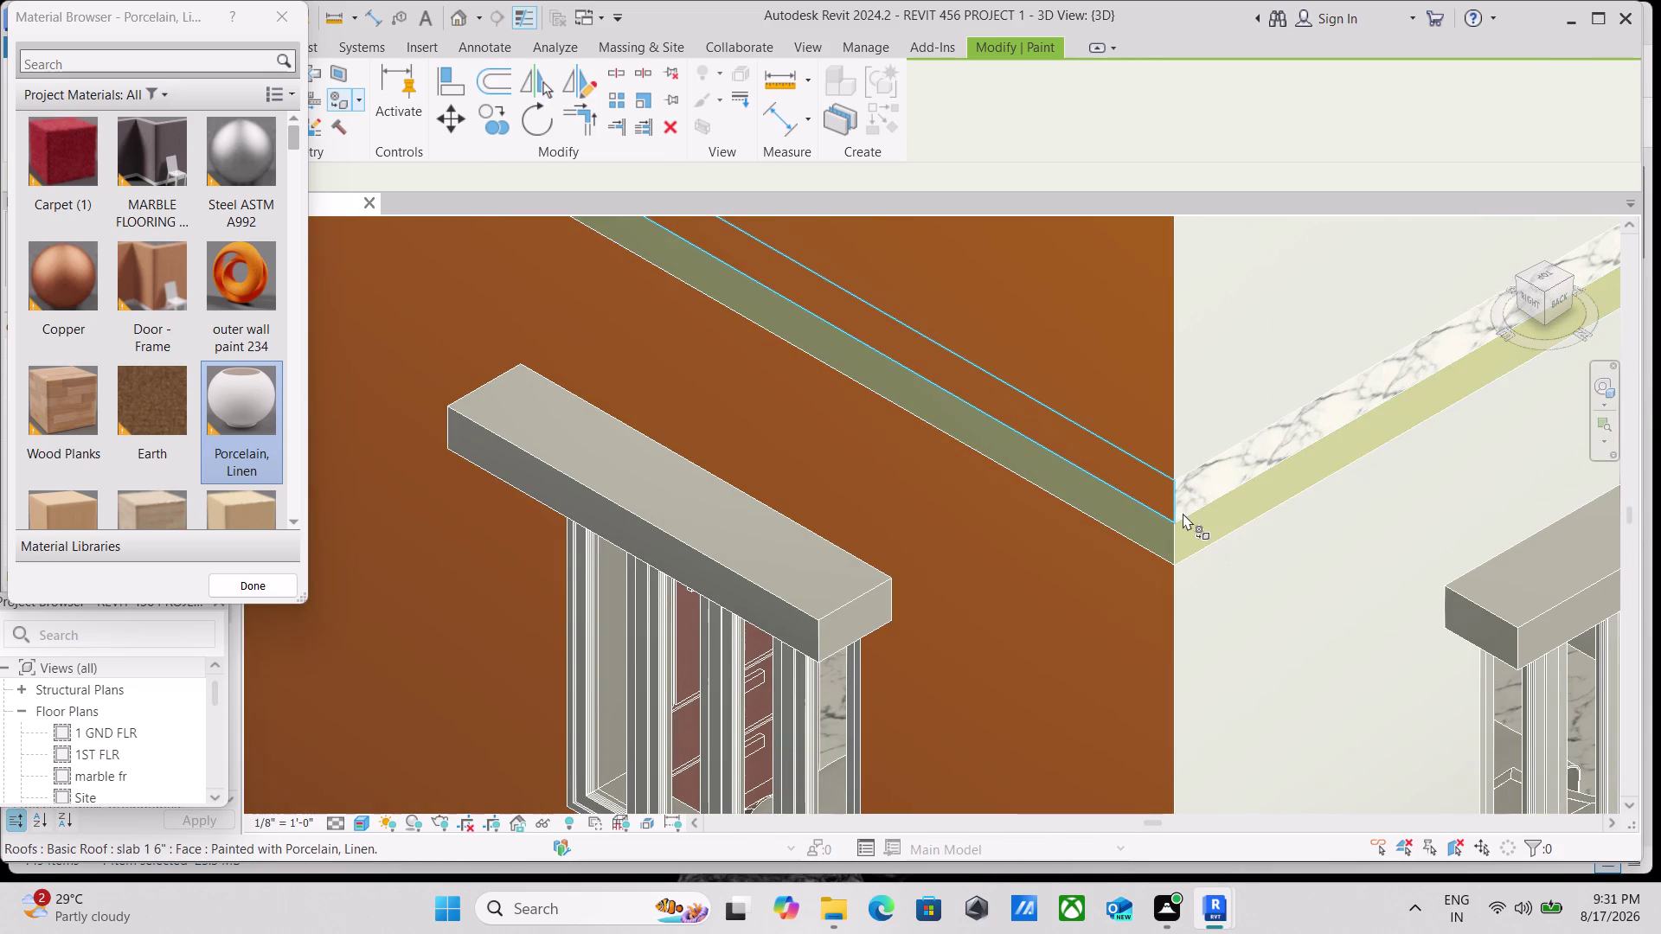
click(1193, 530)
click(1209, 531)
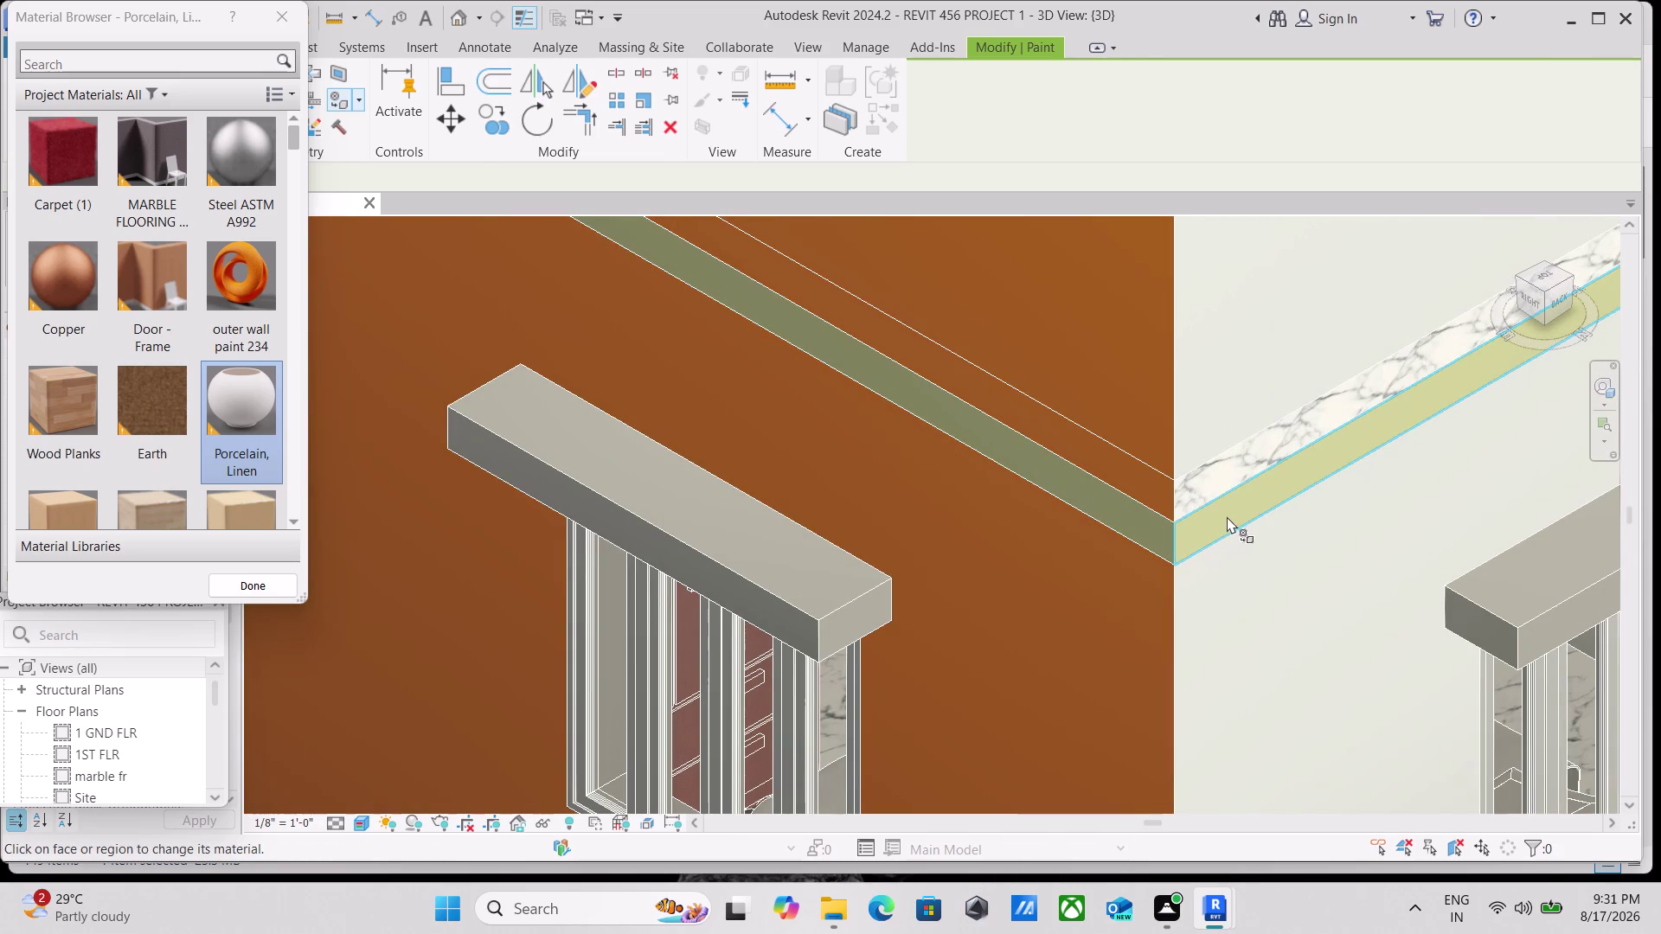
click(1161, 539)
click(1163, 534)
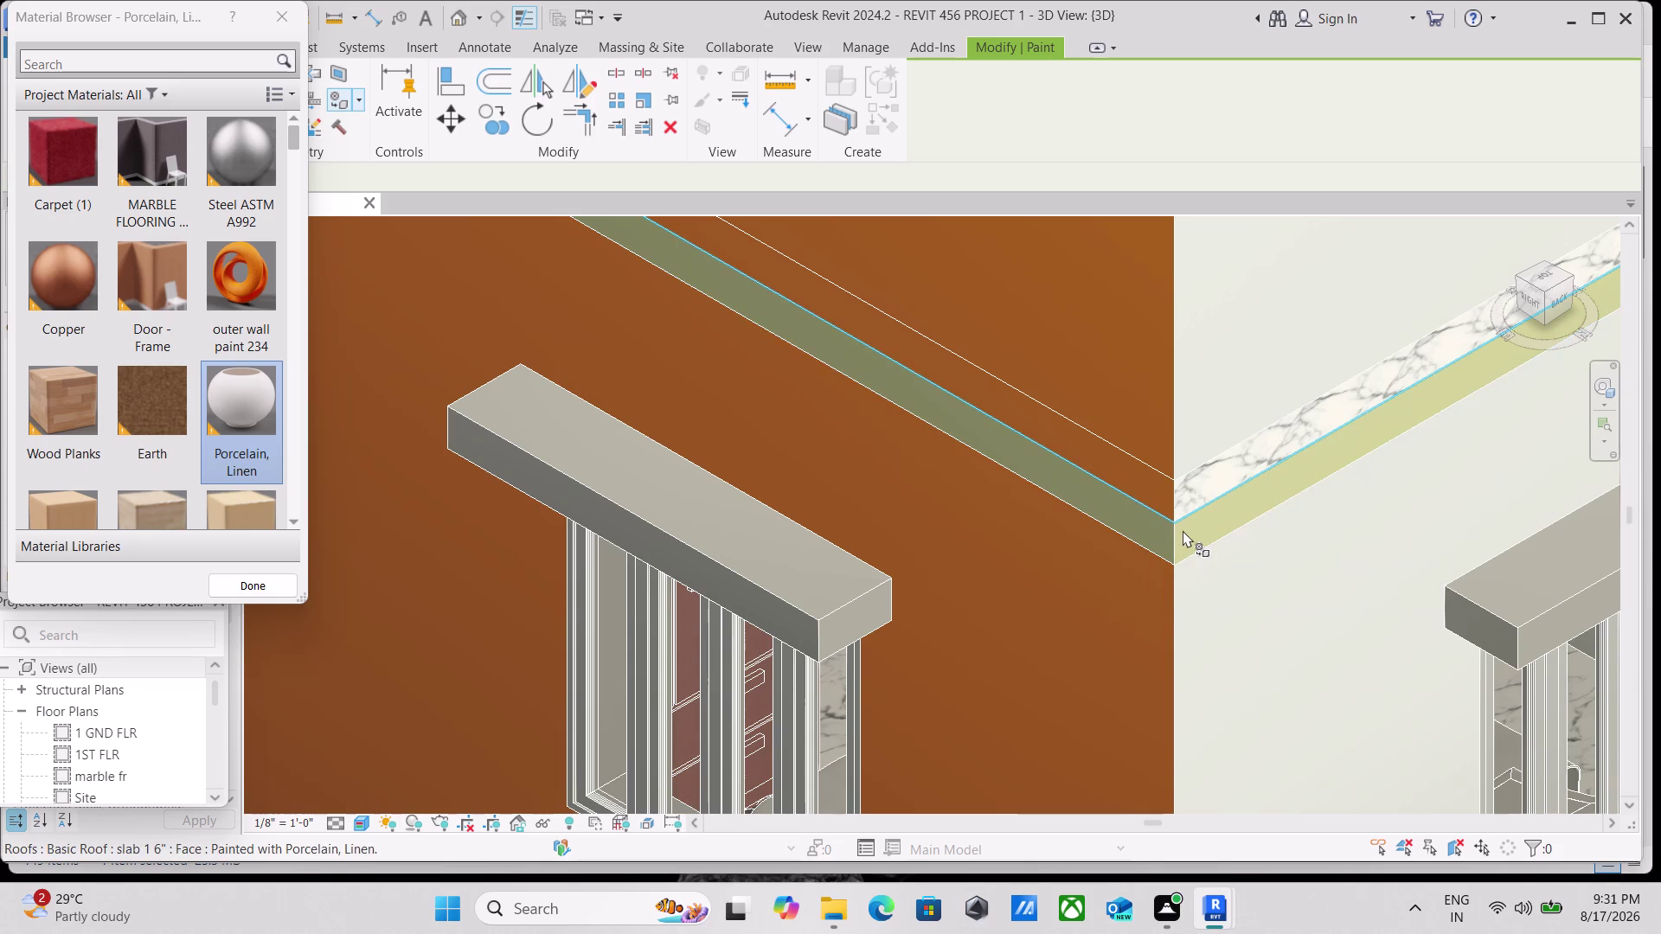
click(1183, 537)
Paint the corner and remaining slab edge bands Porcelain, Linen.
scroll(down, 3)
double_click(1186, 536)
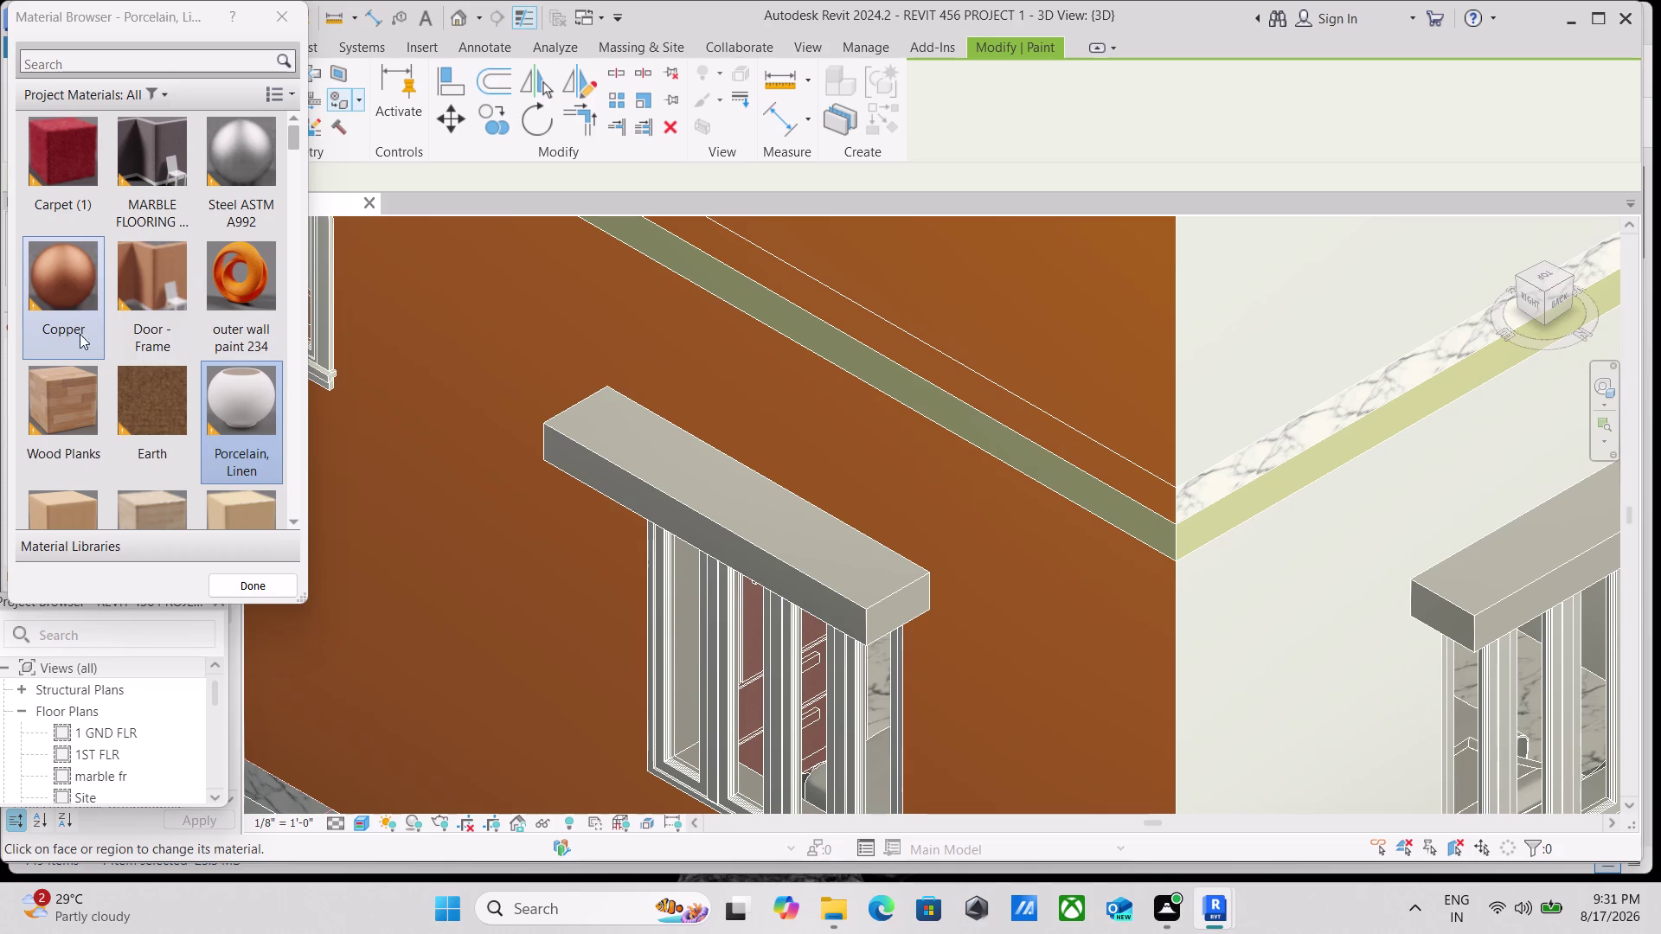
double_click(236, 409)
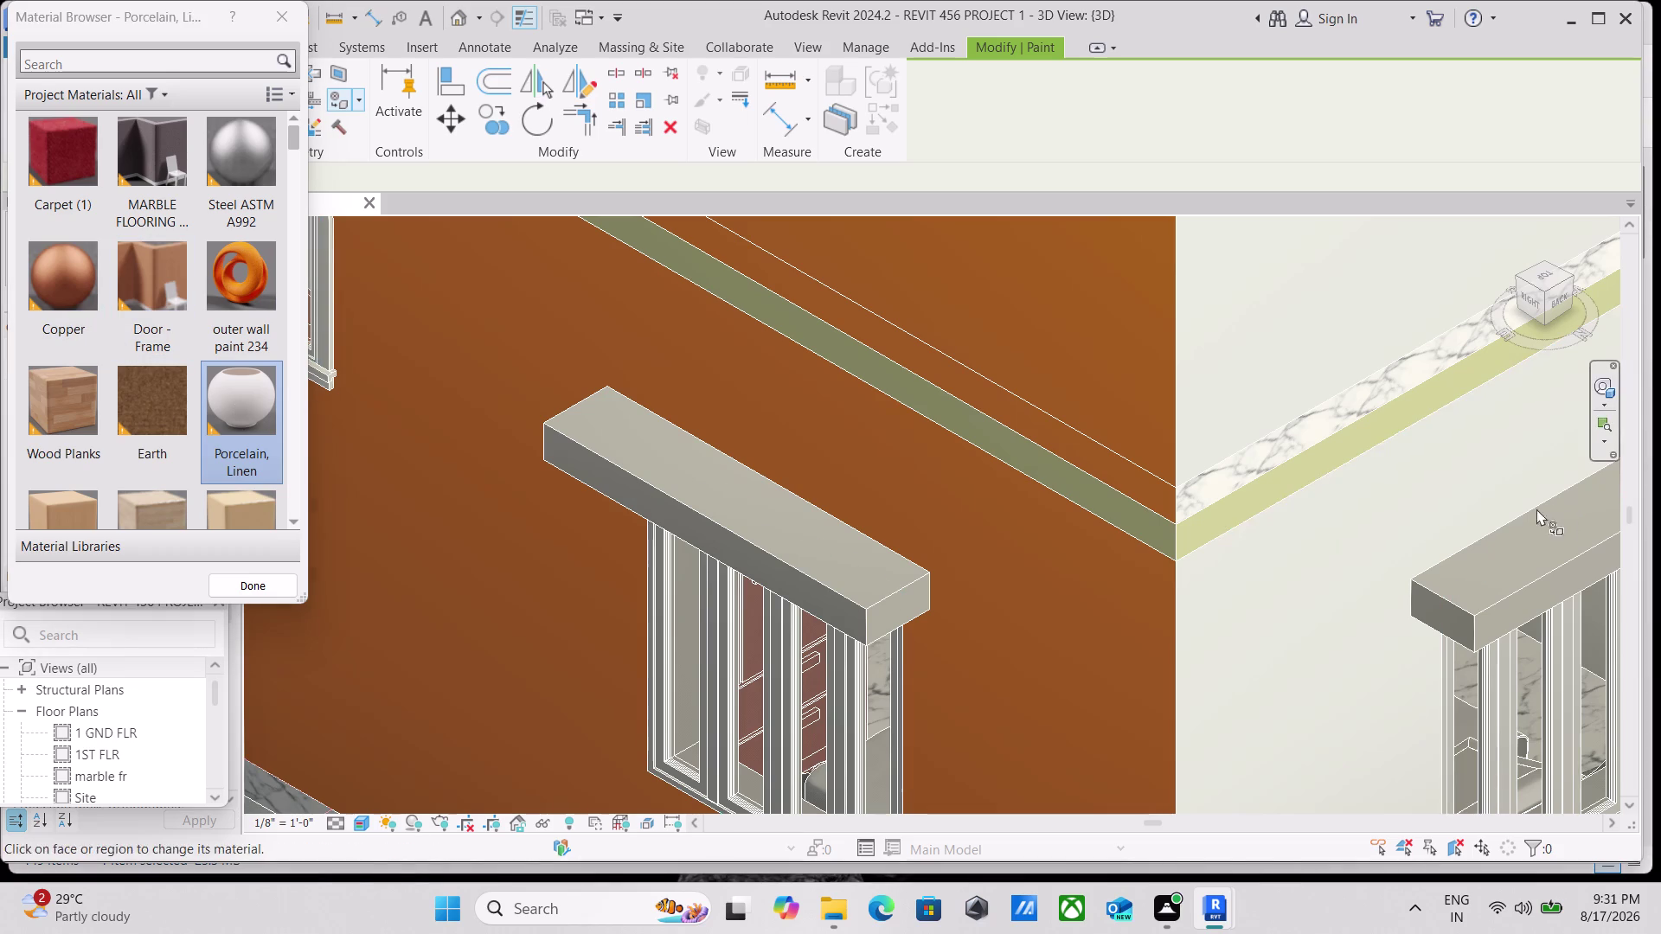
click(1183, 531)
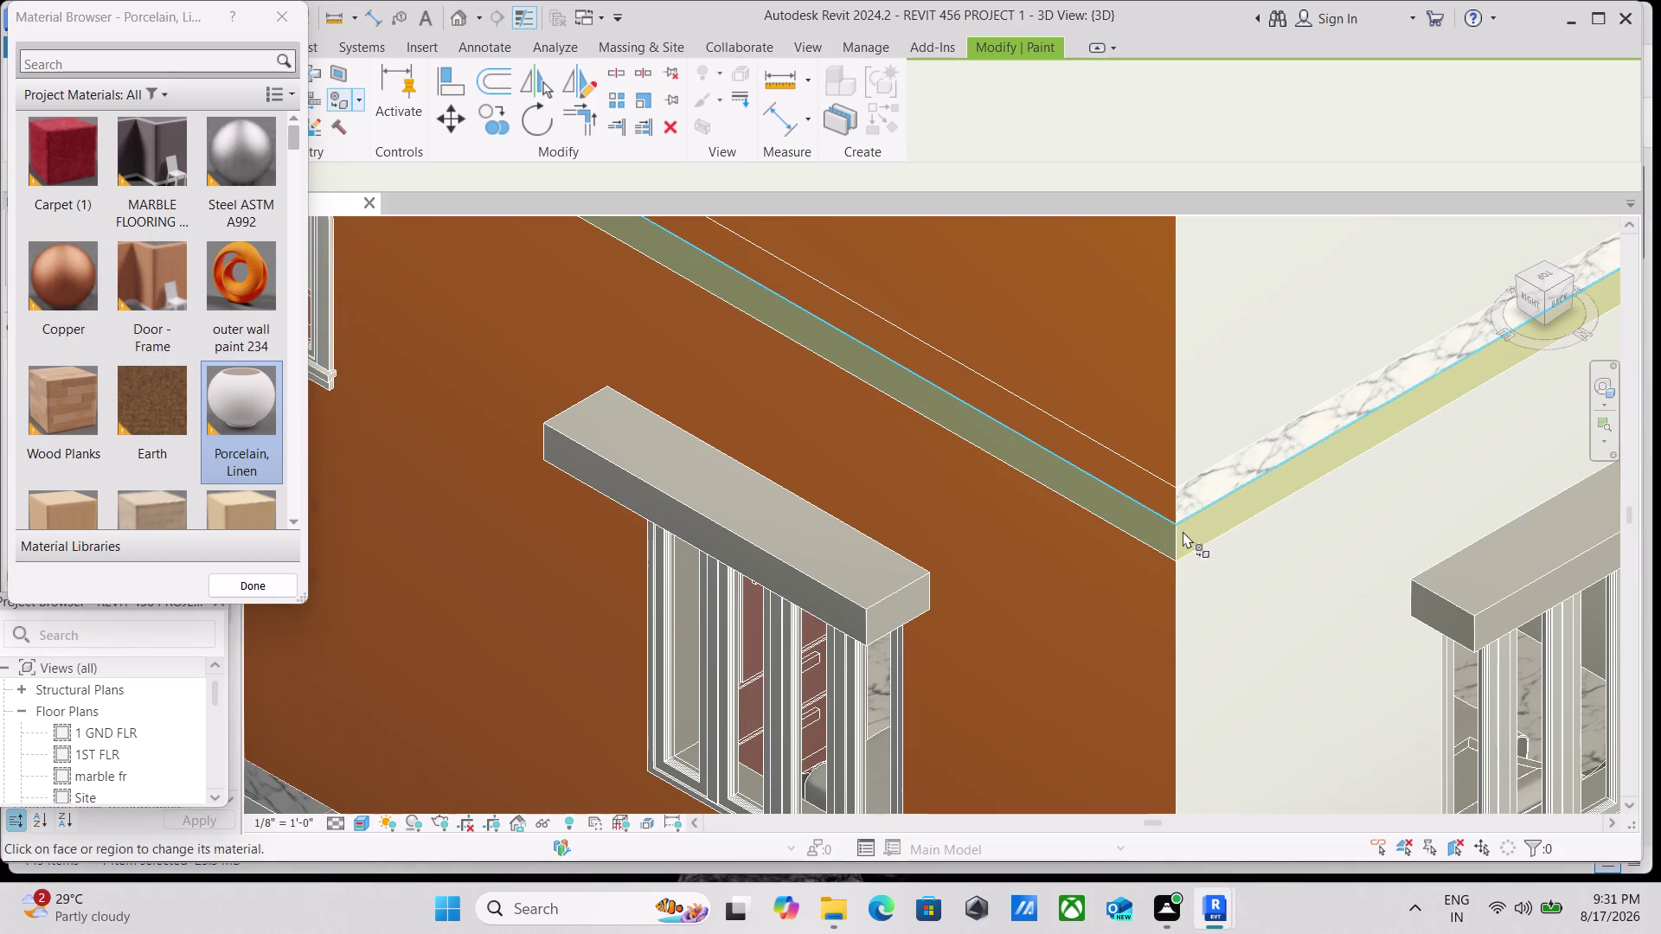
click(1185, 541)
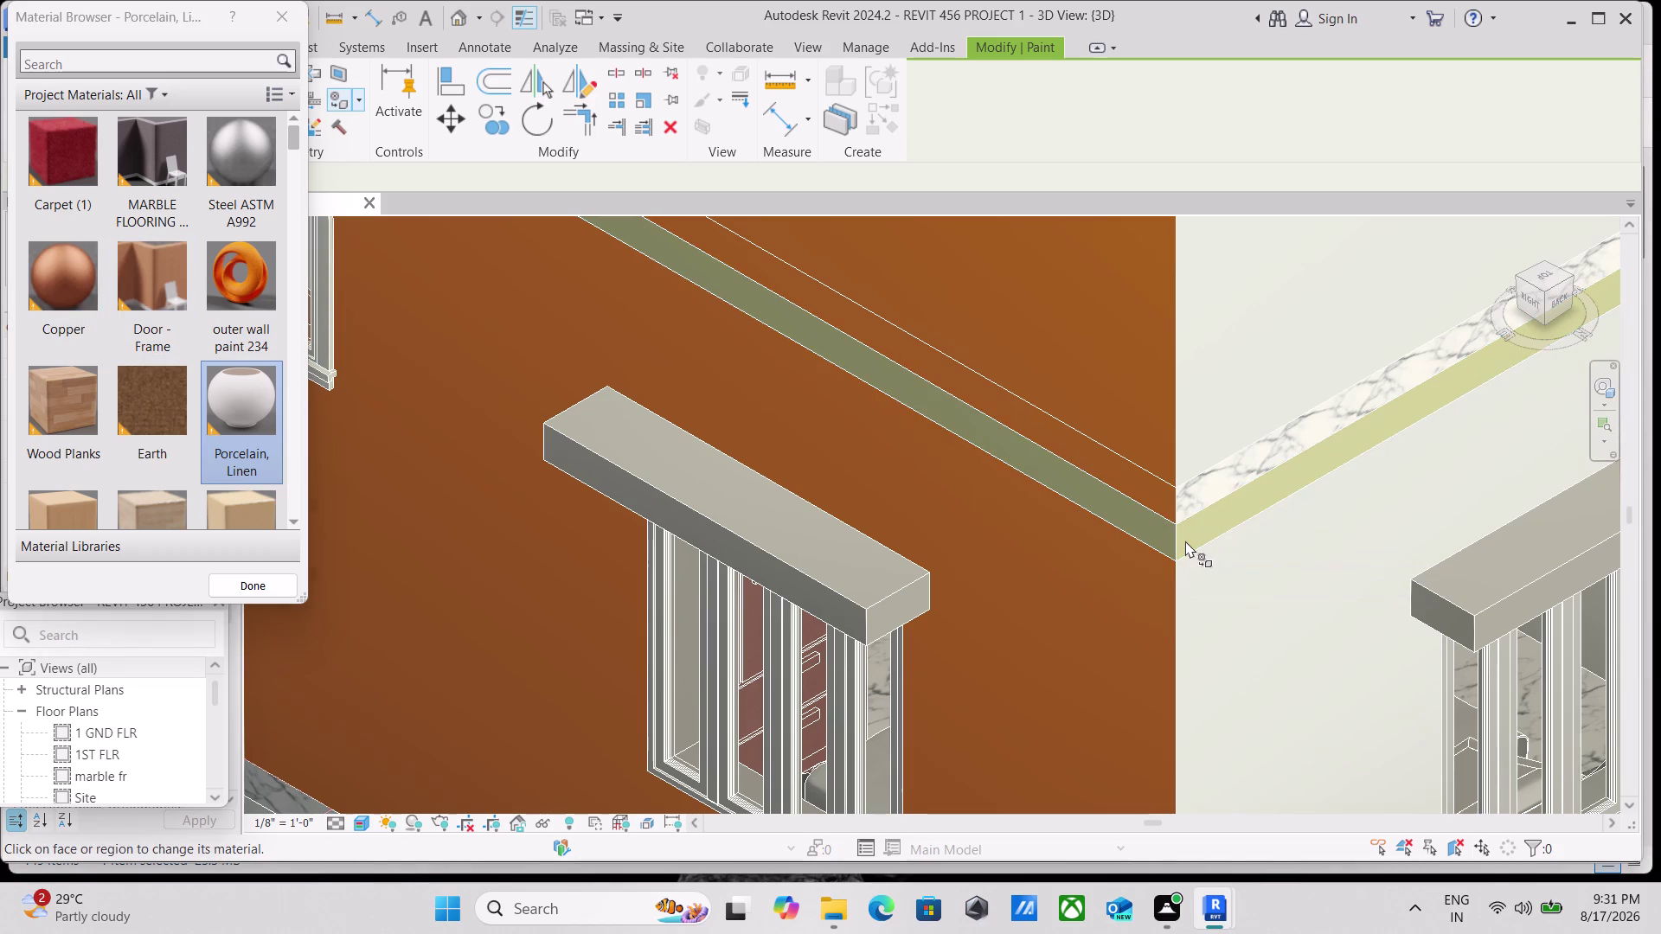
click(1180, 535)
Pick outer wall paint 234 from the material list.
scroll(down, 3)
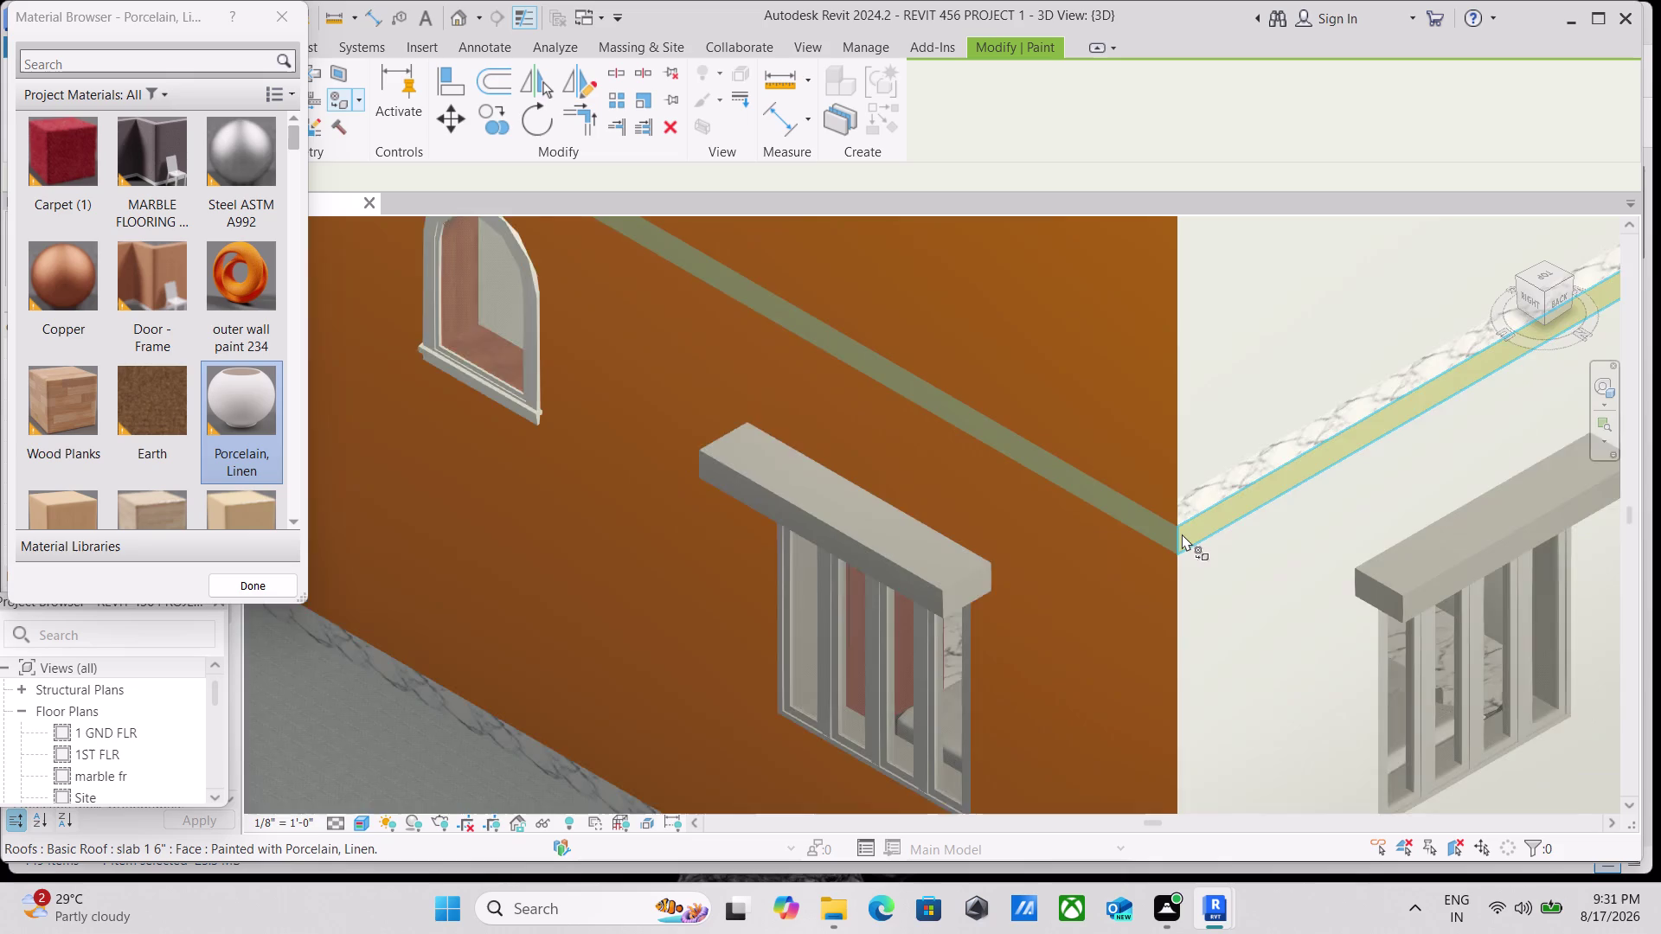
scroll(down, 3)
scroll(down, 3)
scroll(down, 3)
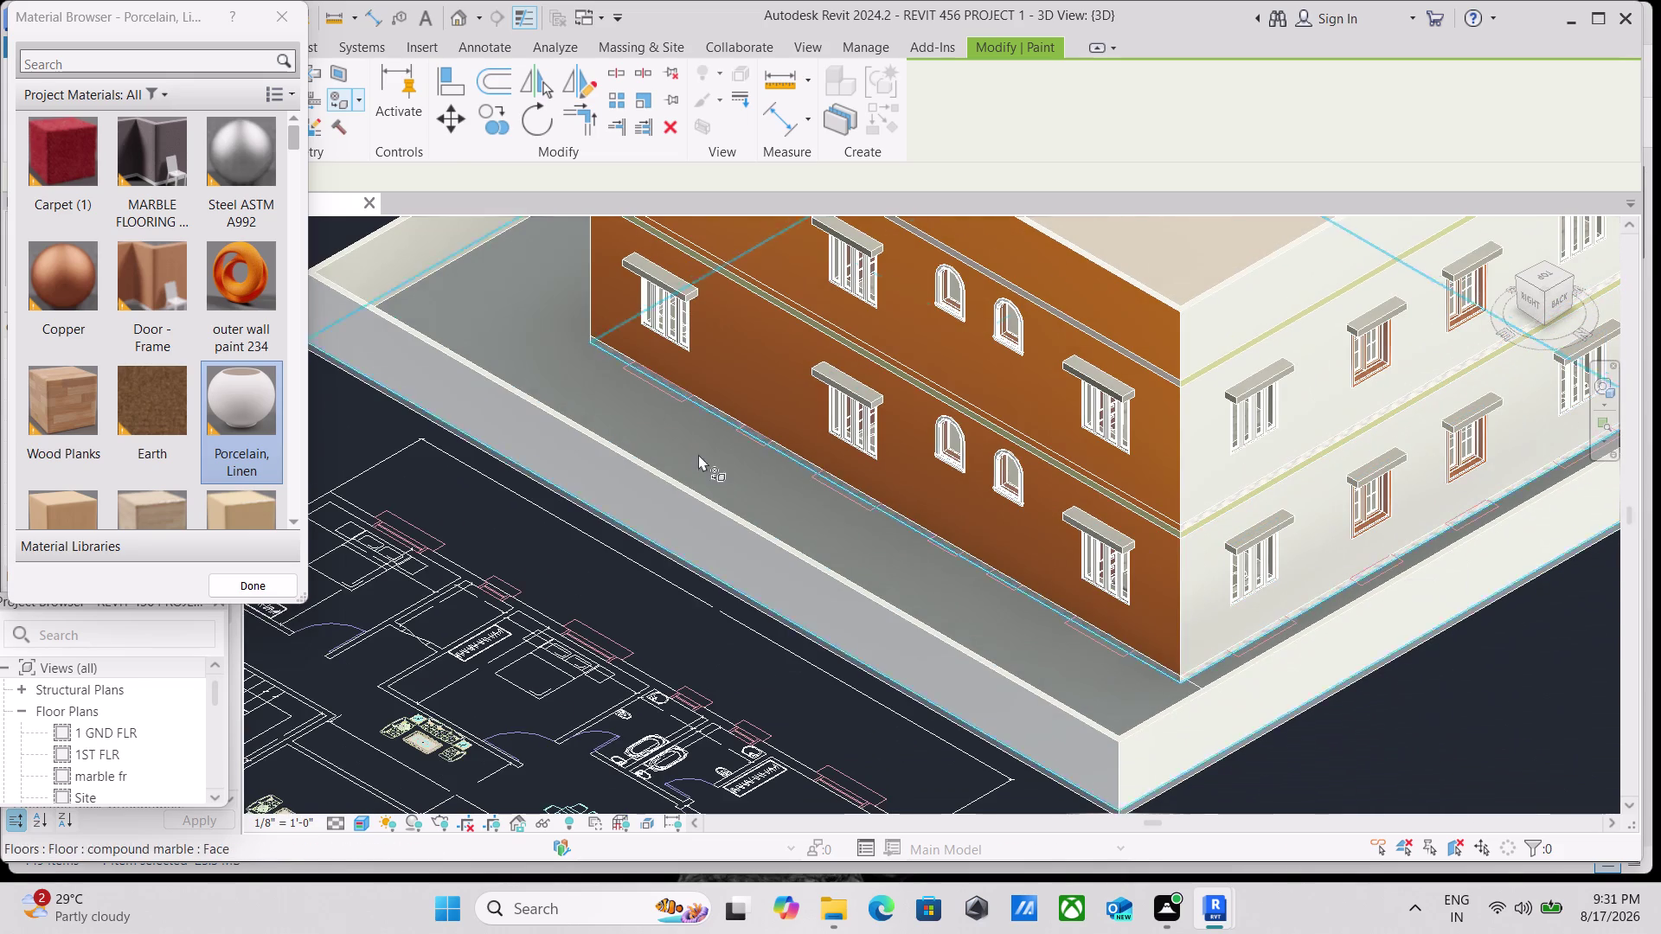
click(250, 278)
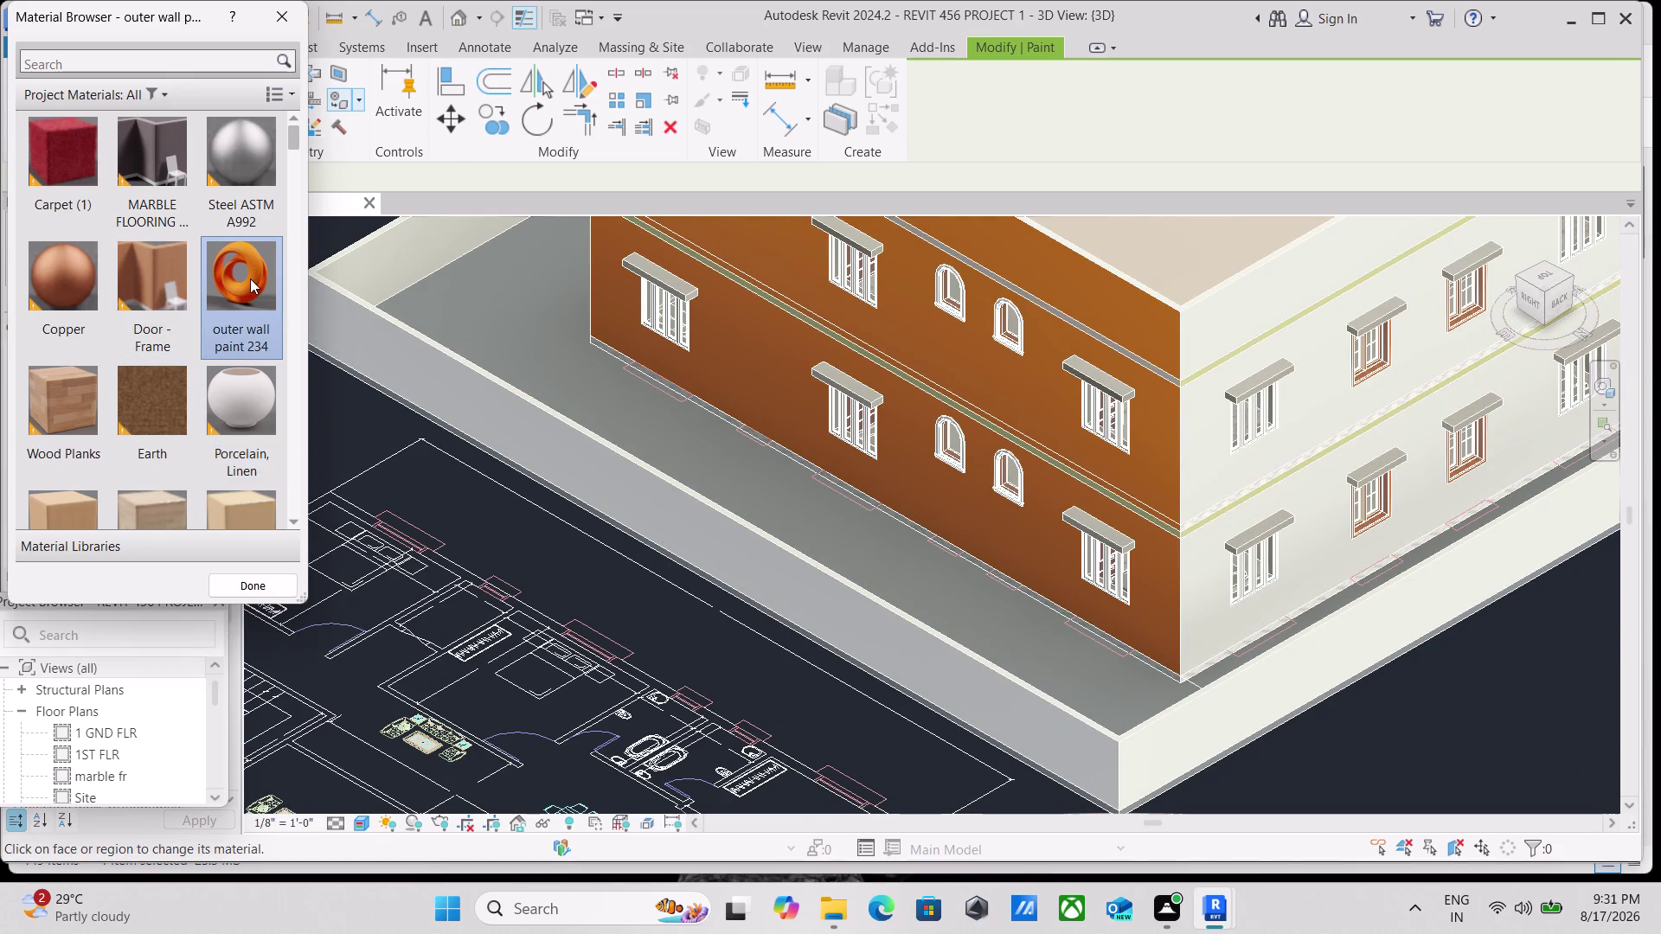
Paint the white right-side outer wall face with outer wall paint 234.
click(1232, 600)
scroll(down, 3)
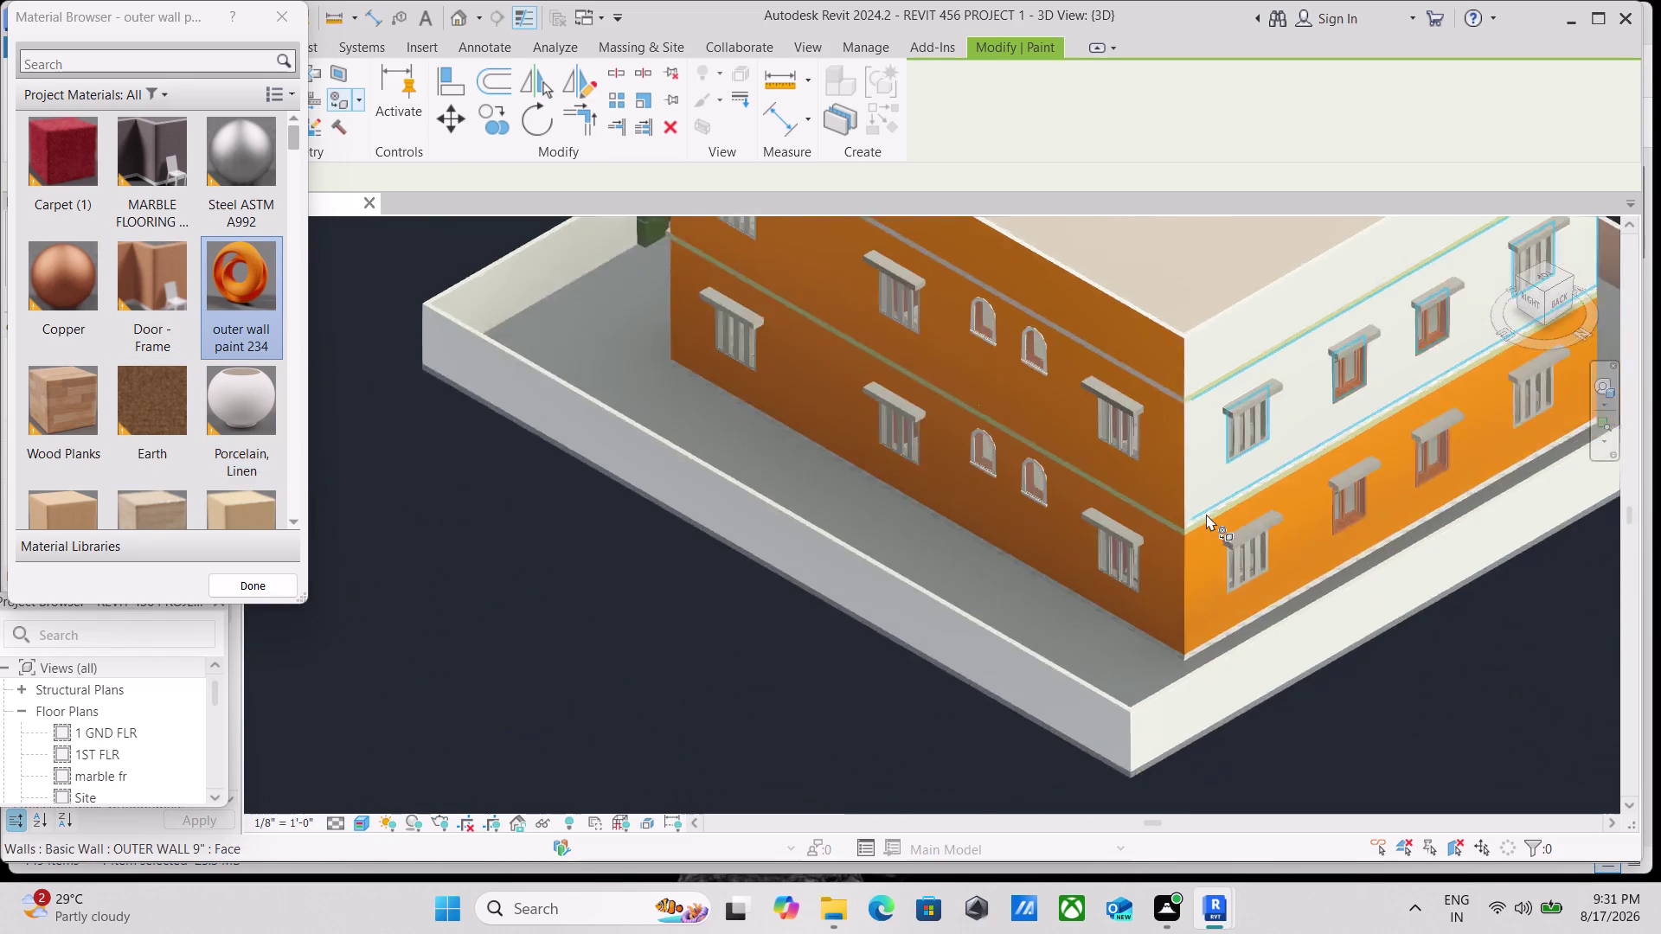
scroll(down, 3)
scroll(down, 3)
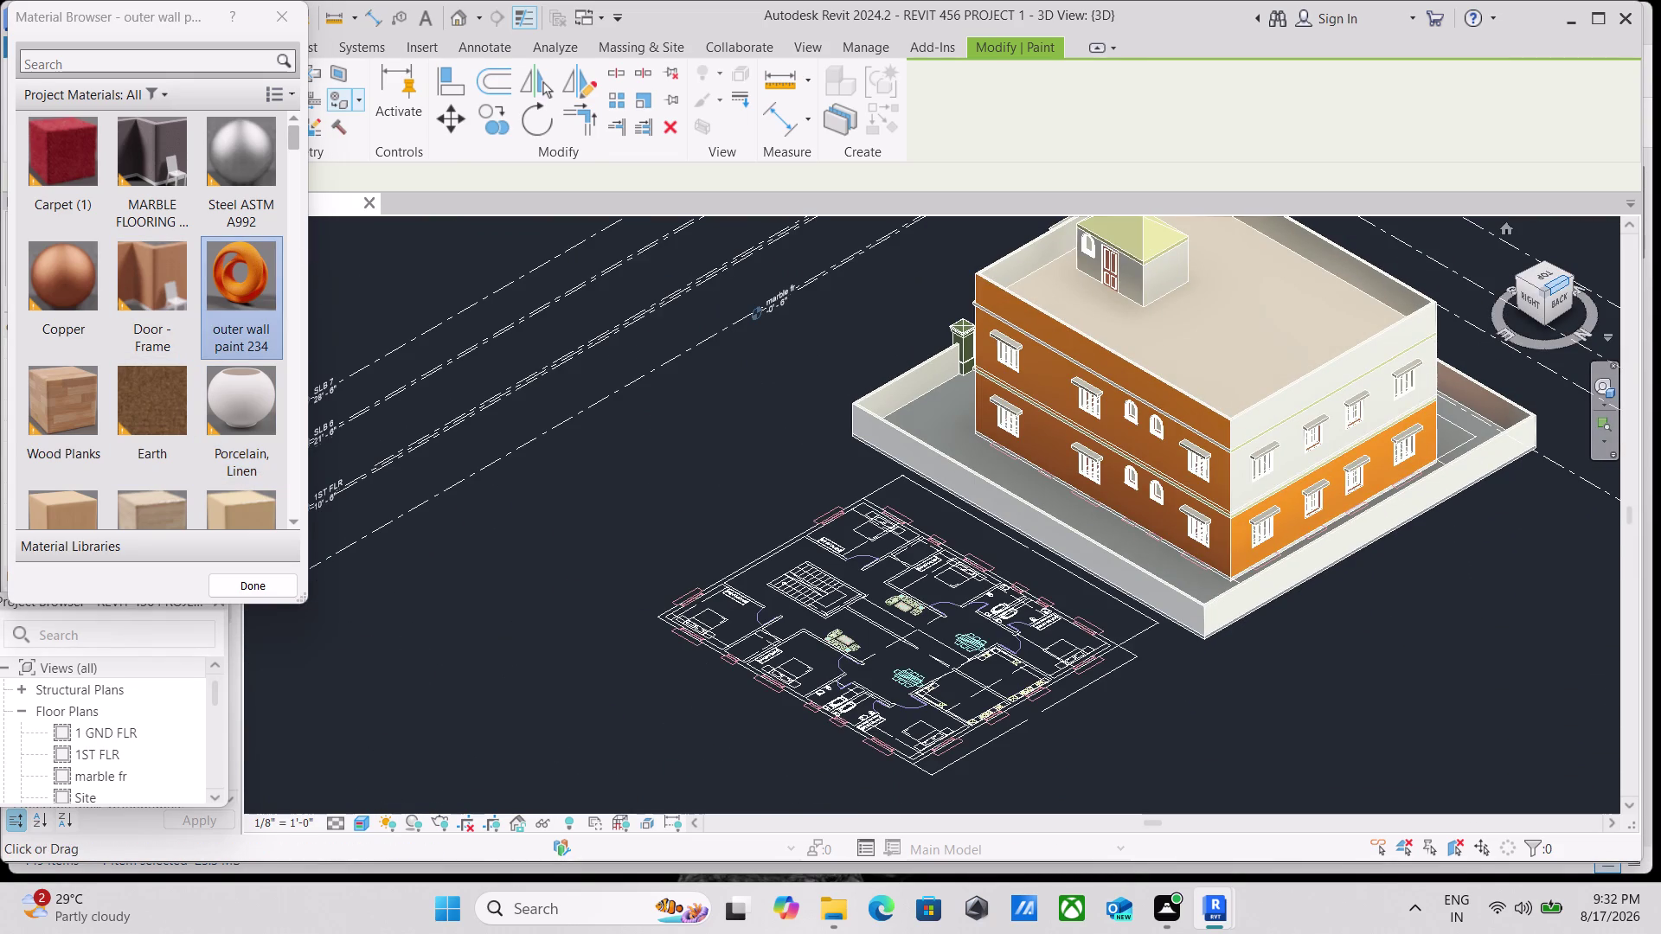
click(1571, 277)
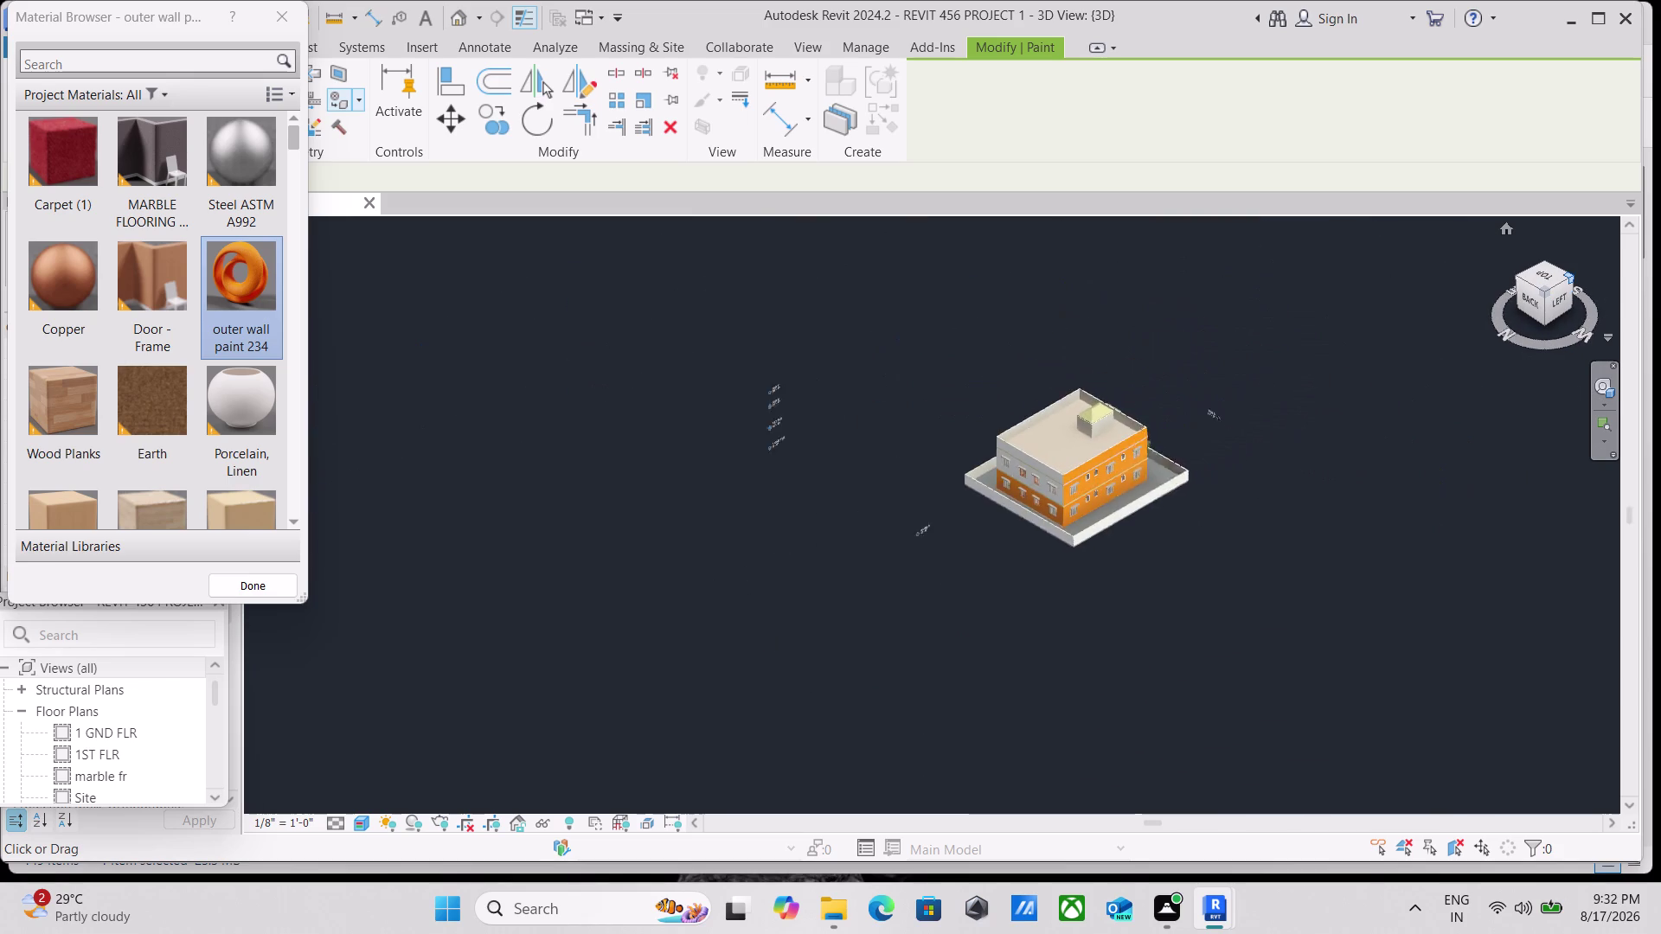
Check the newly orange wall and close the painting session.
scroll(up, 3)
scroll(up, 3)
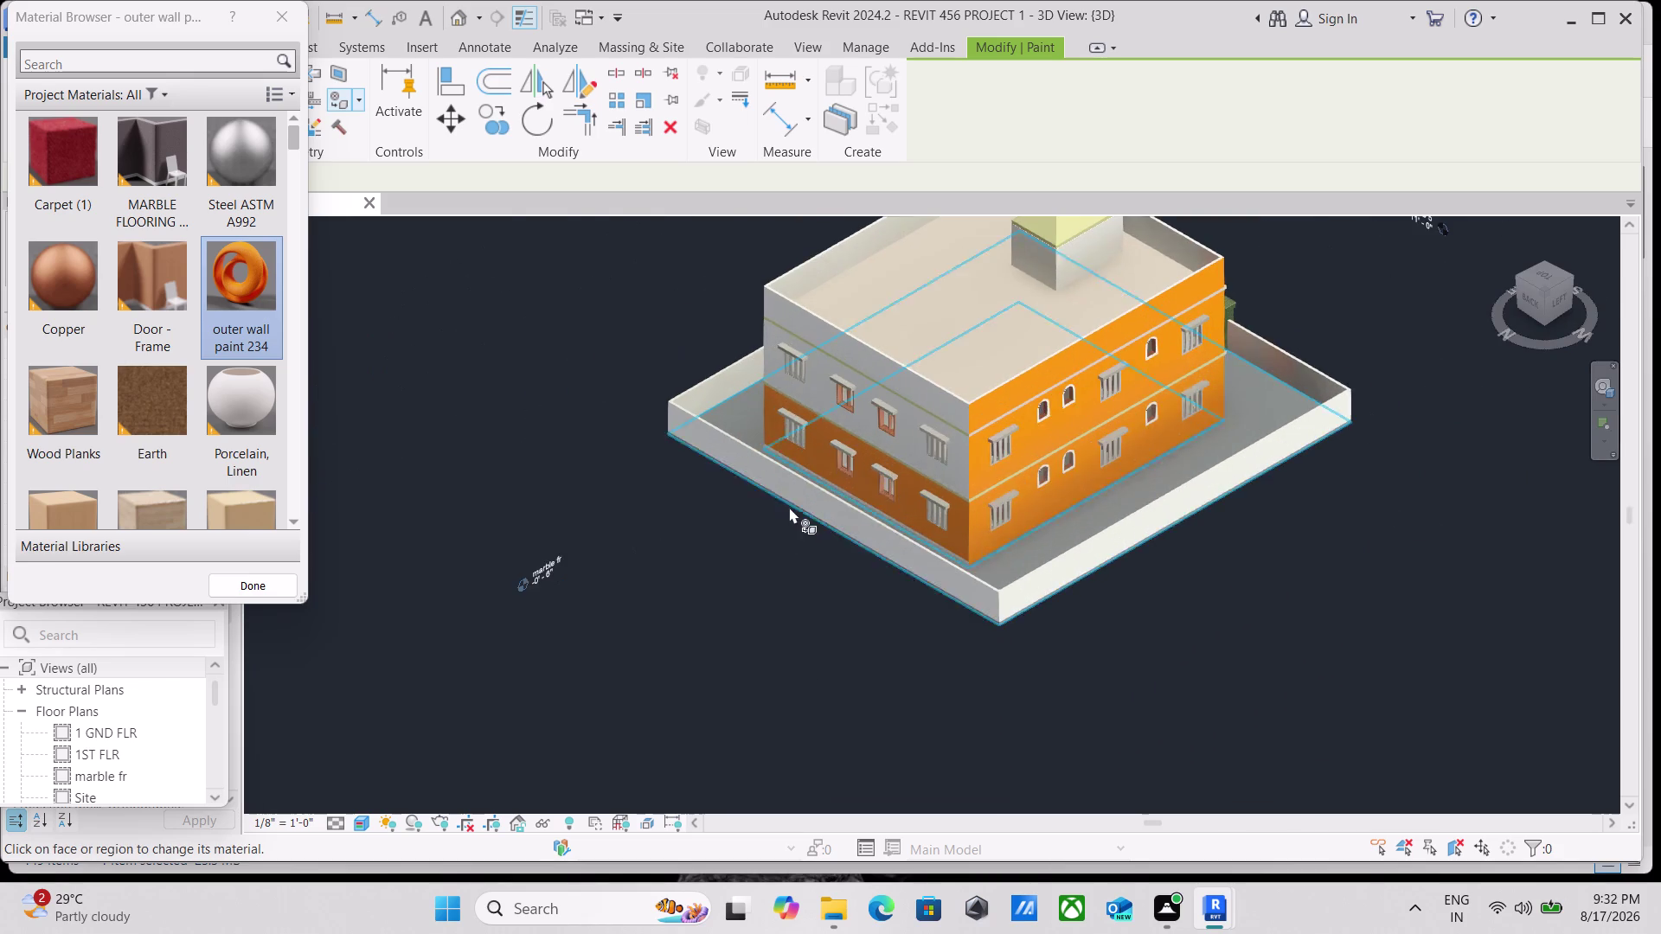
scroll(up, 3)
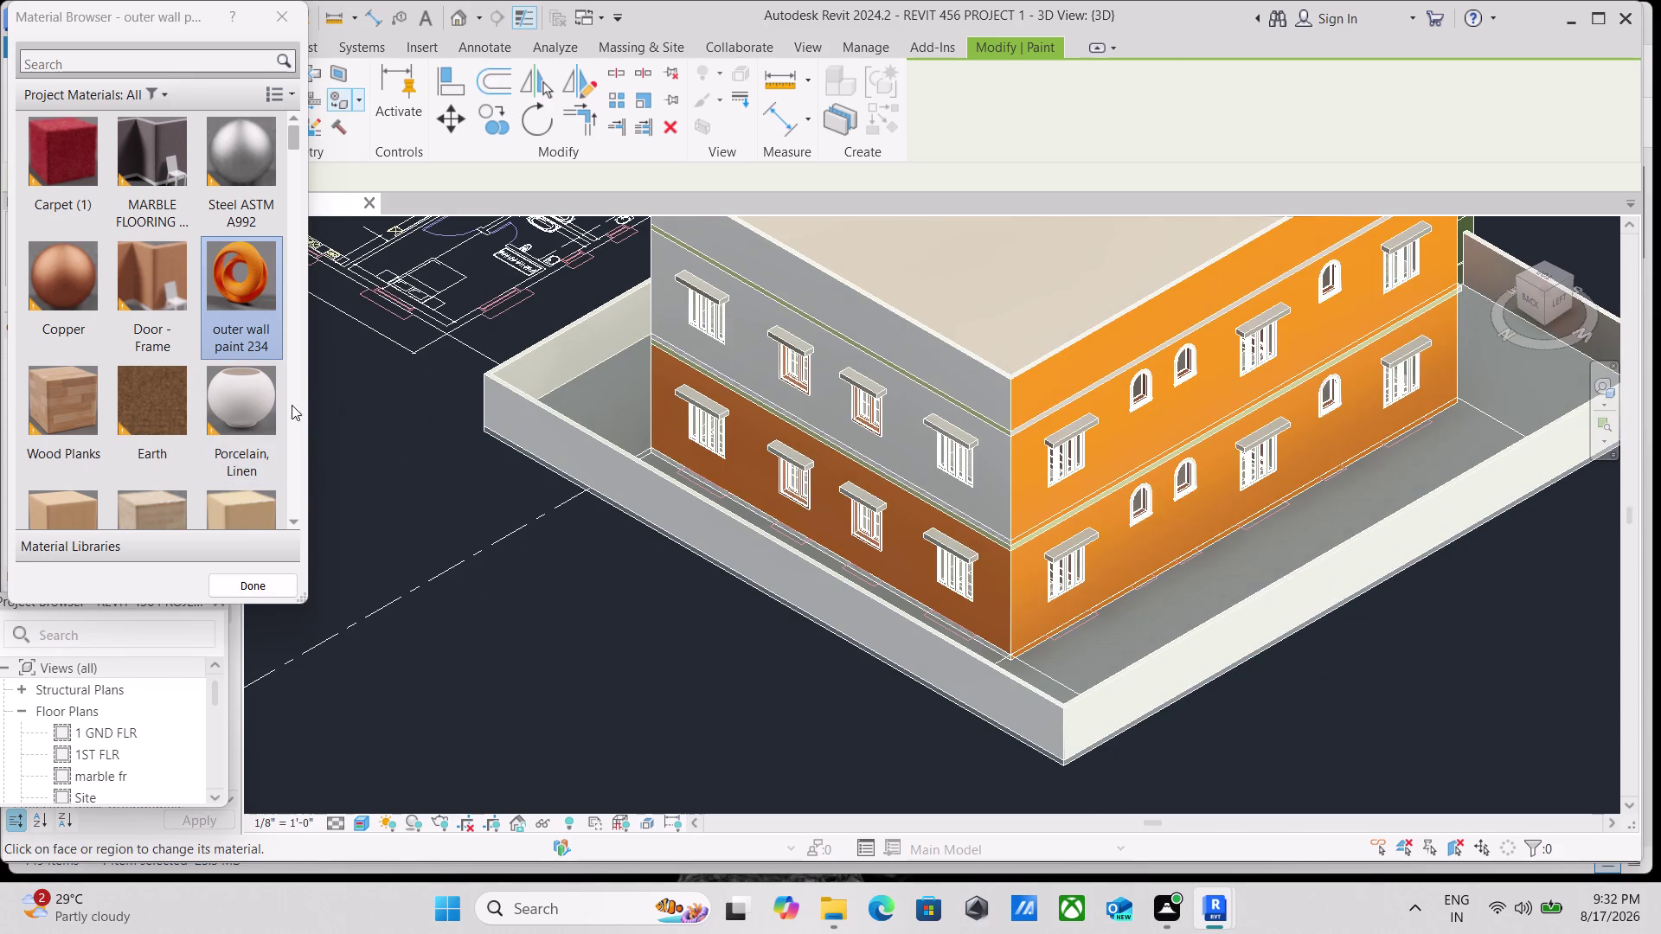
scroll(down, 3)
scroll(up, 3)
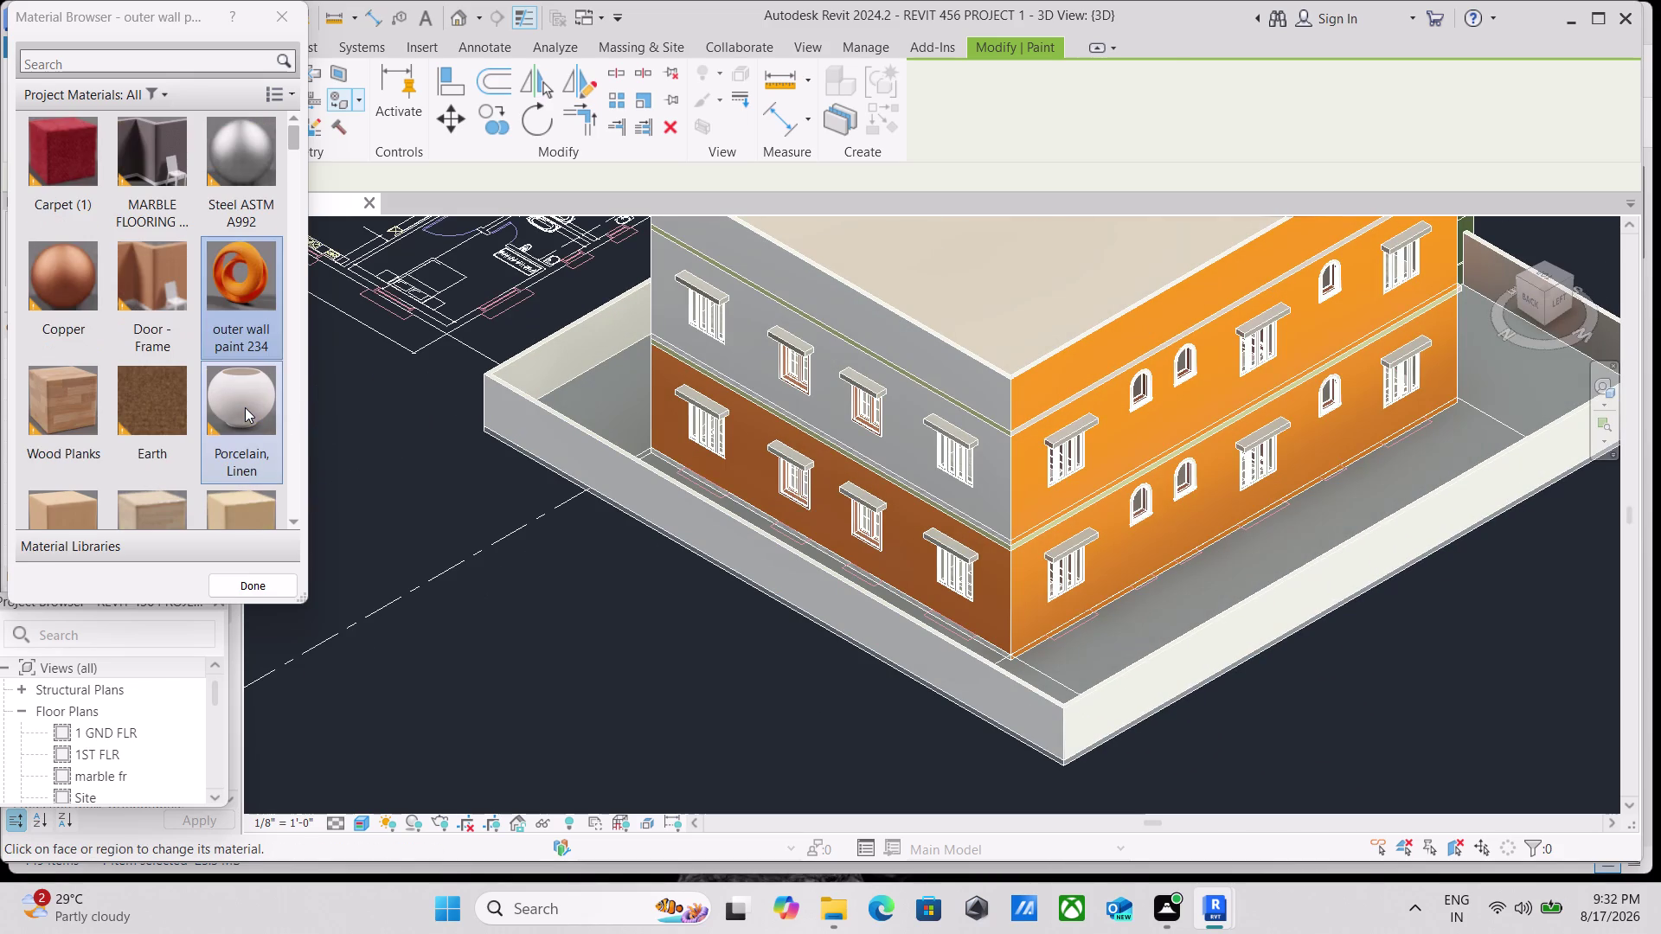
scroll(down, 3)
scroll(up, 3)
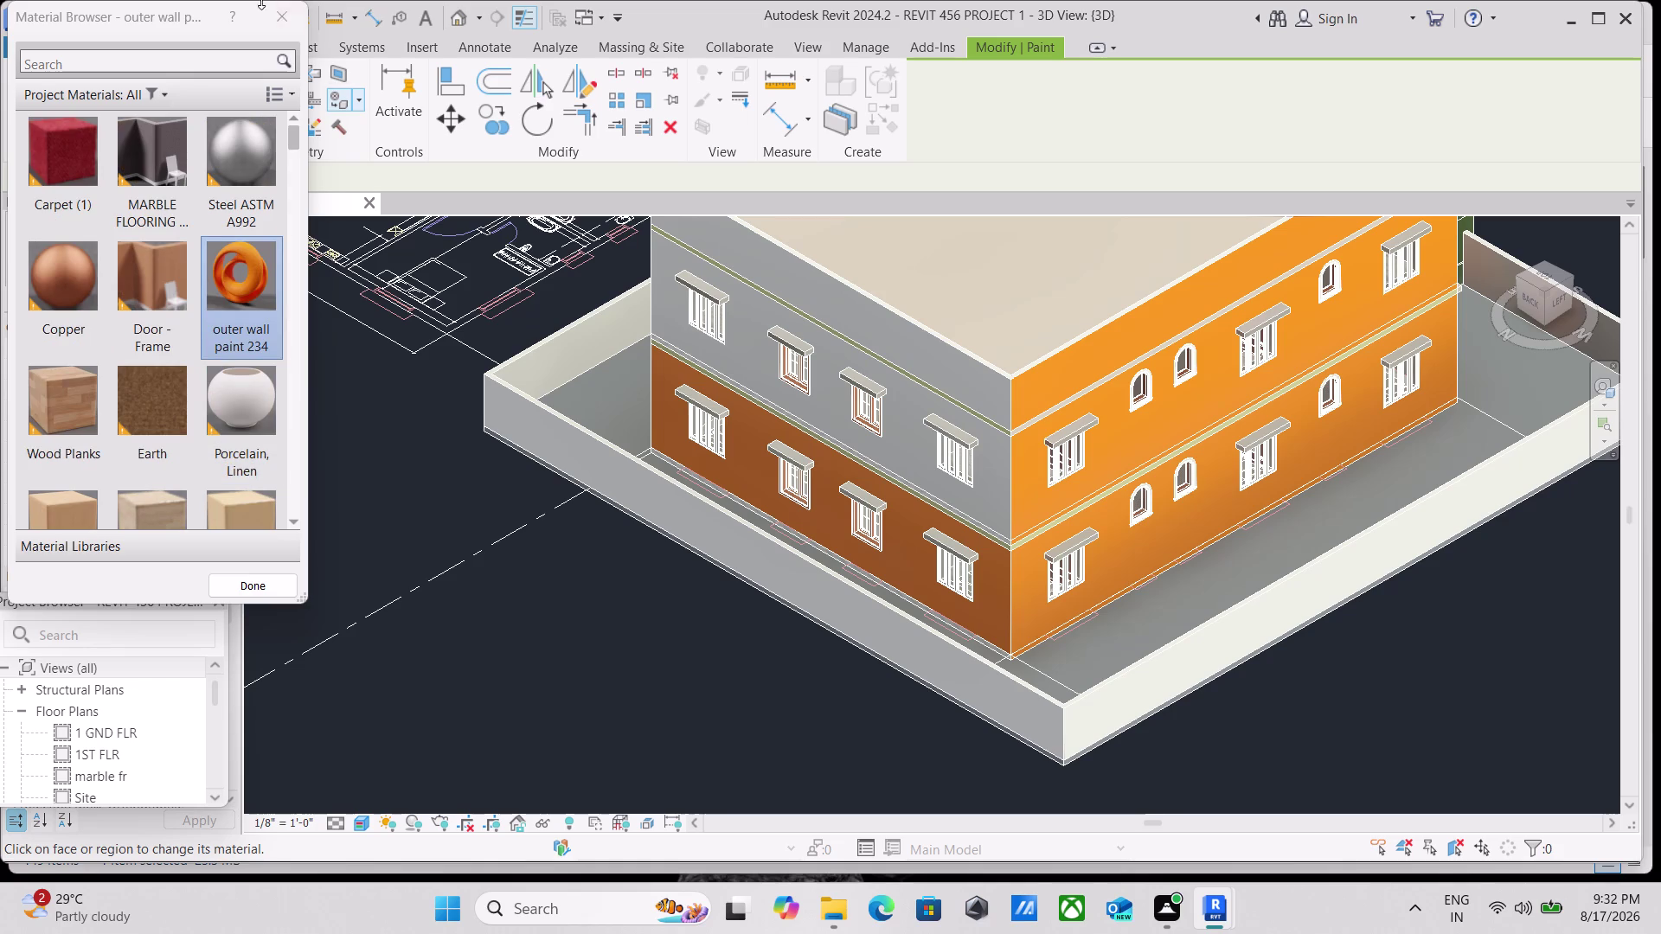
click(282, 12)
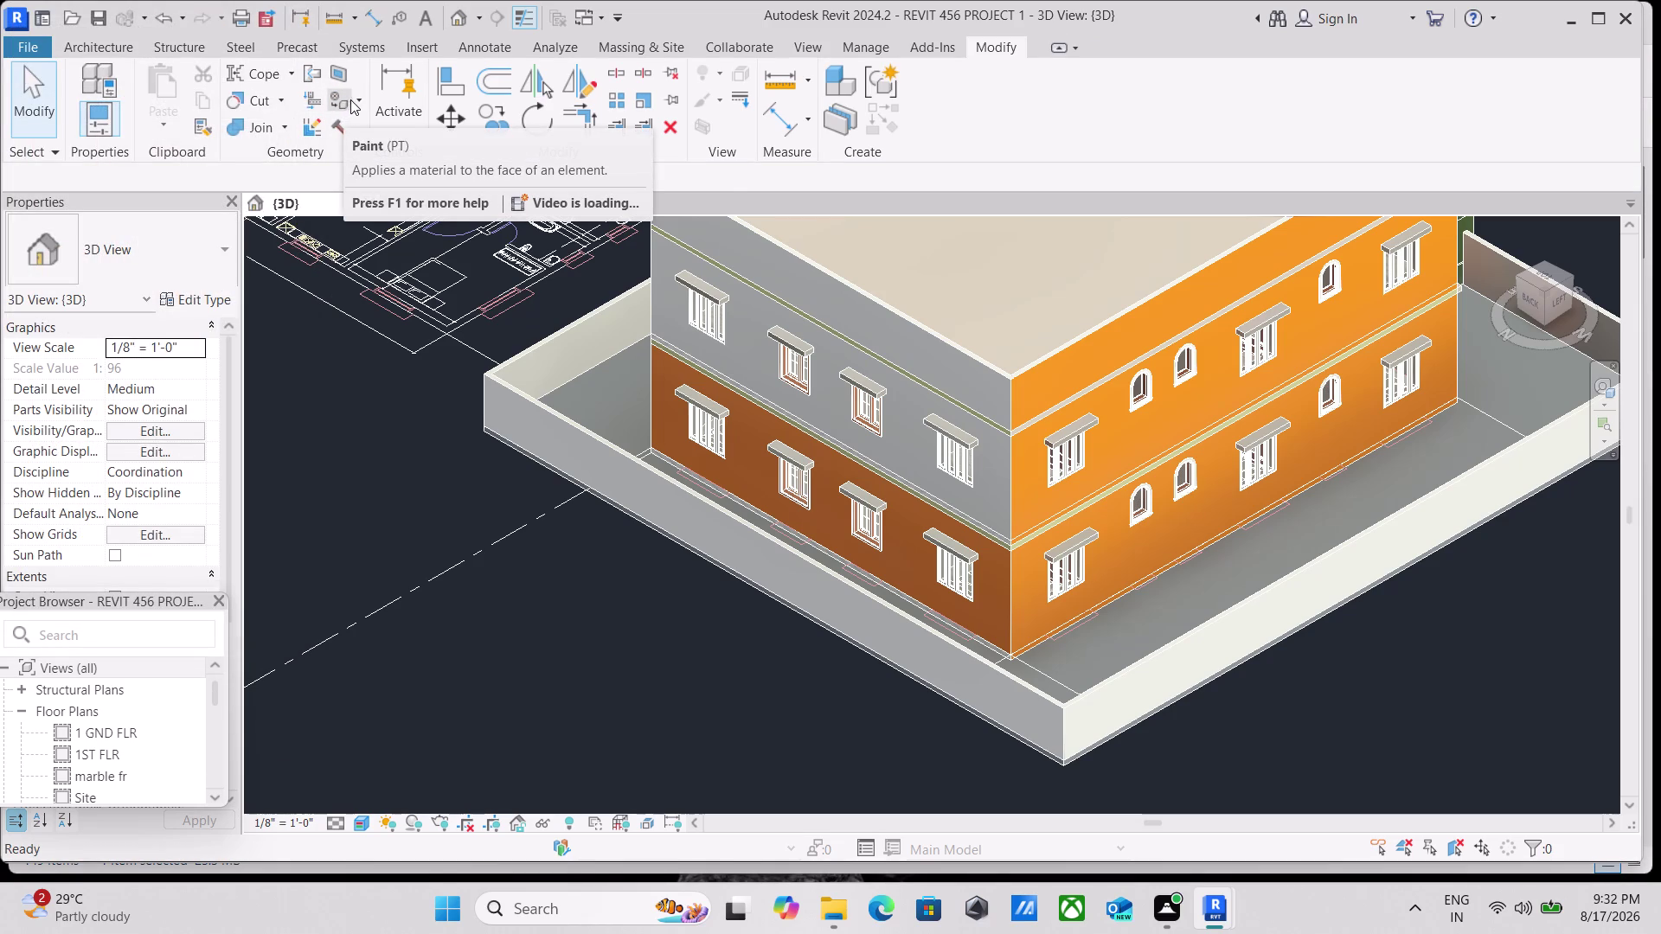
Remove the orange paint from the upper right wall with Remove Paint.
click(357, 97)
click(371, 181)
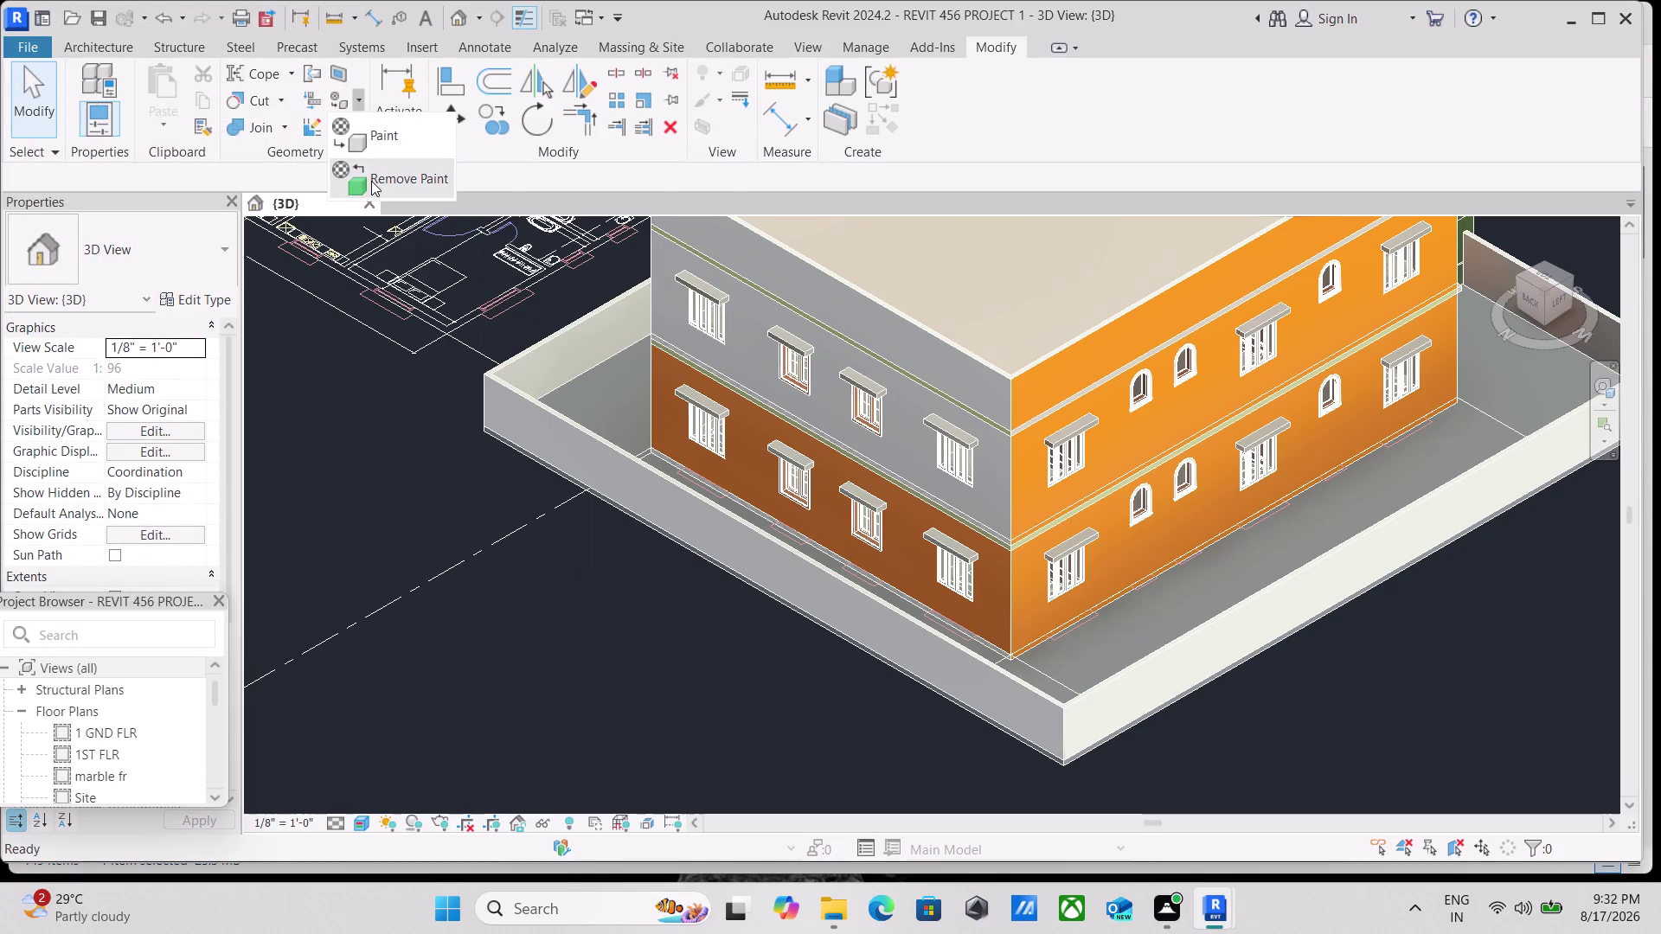
scroll(up, 3)
click(1115, 426)
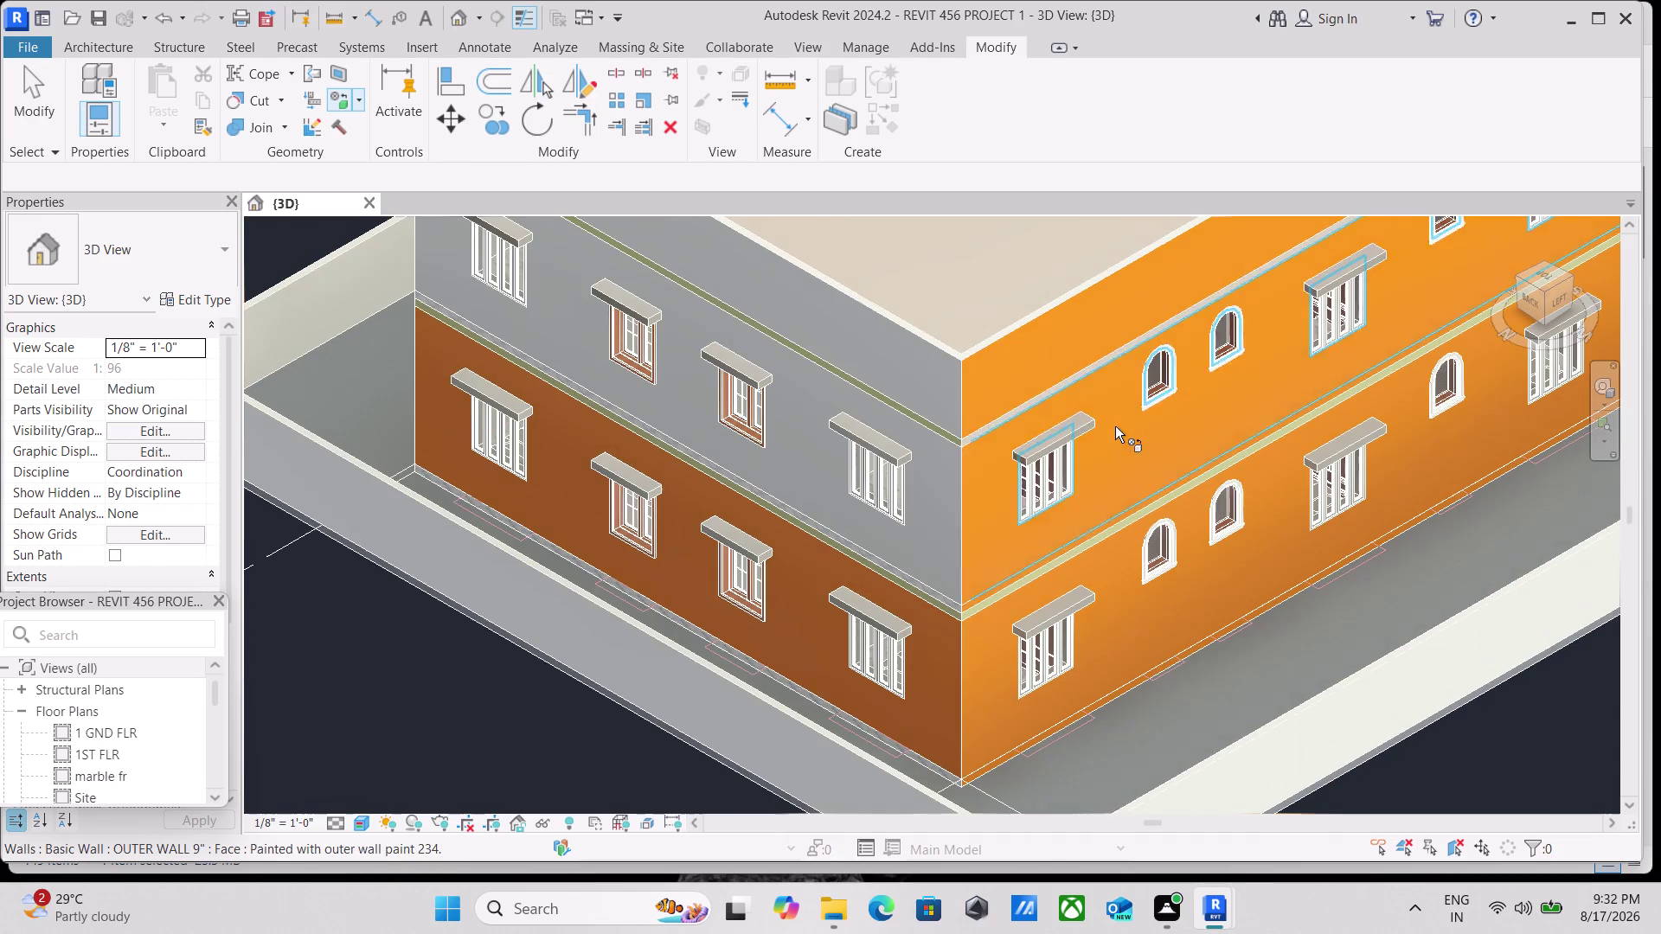
click(1014, 371)
scroll(down, 3)
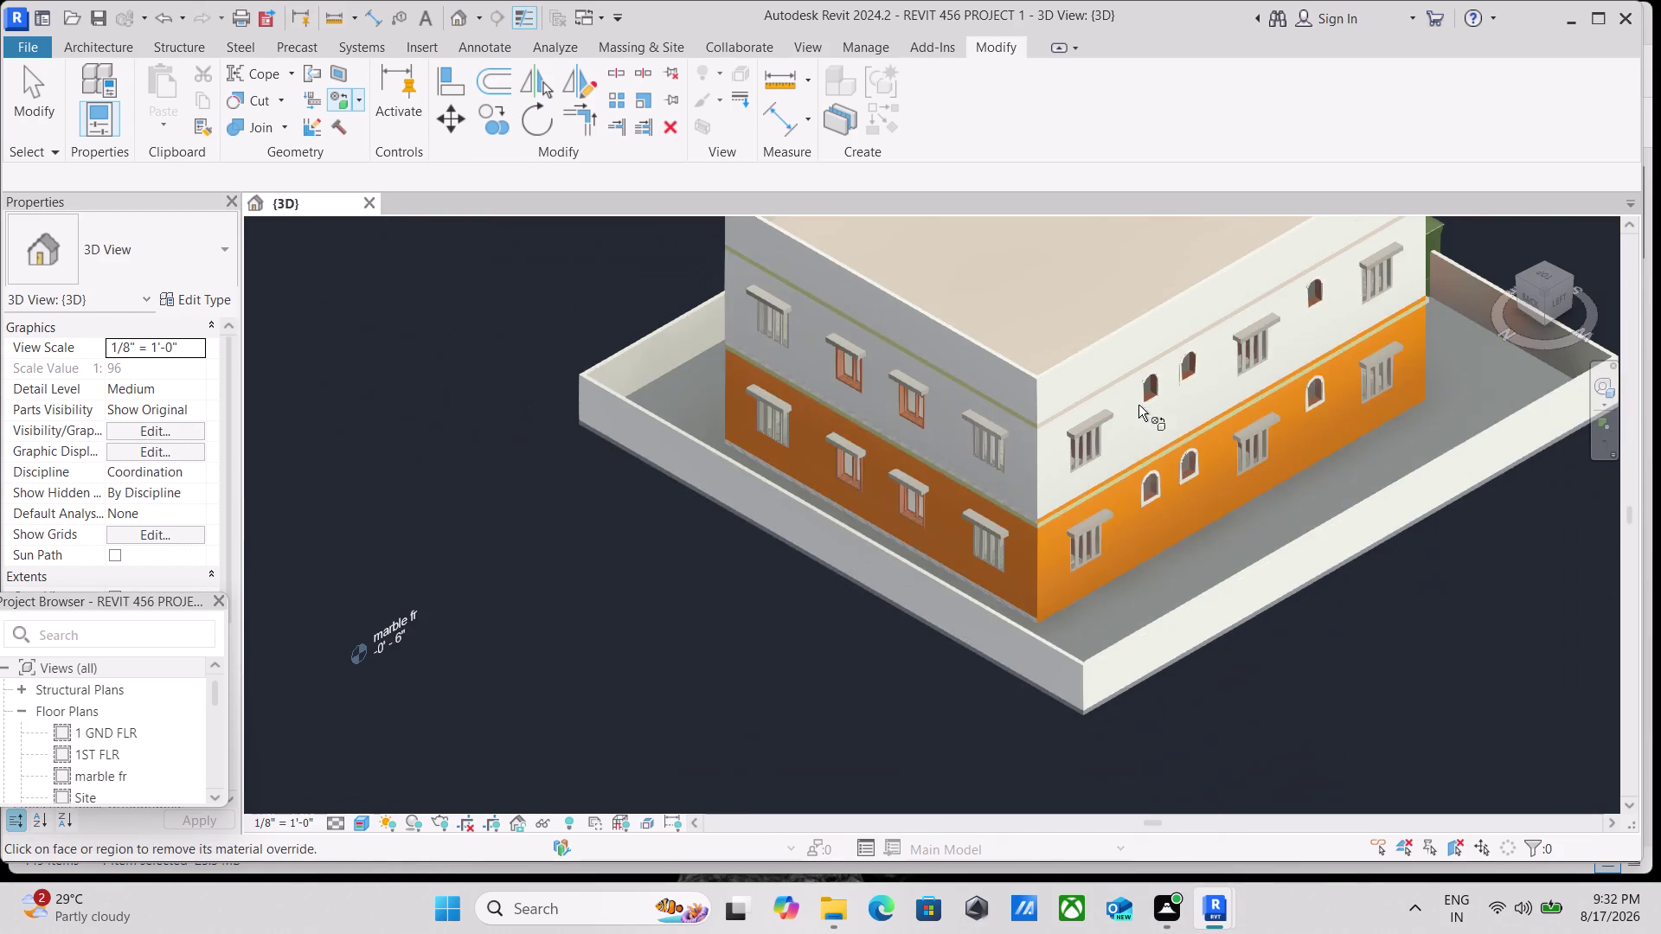
scroll(down, 3)
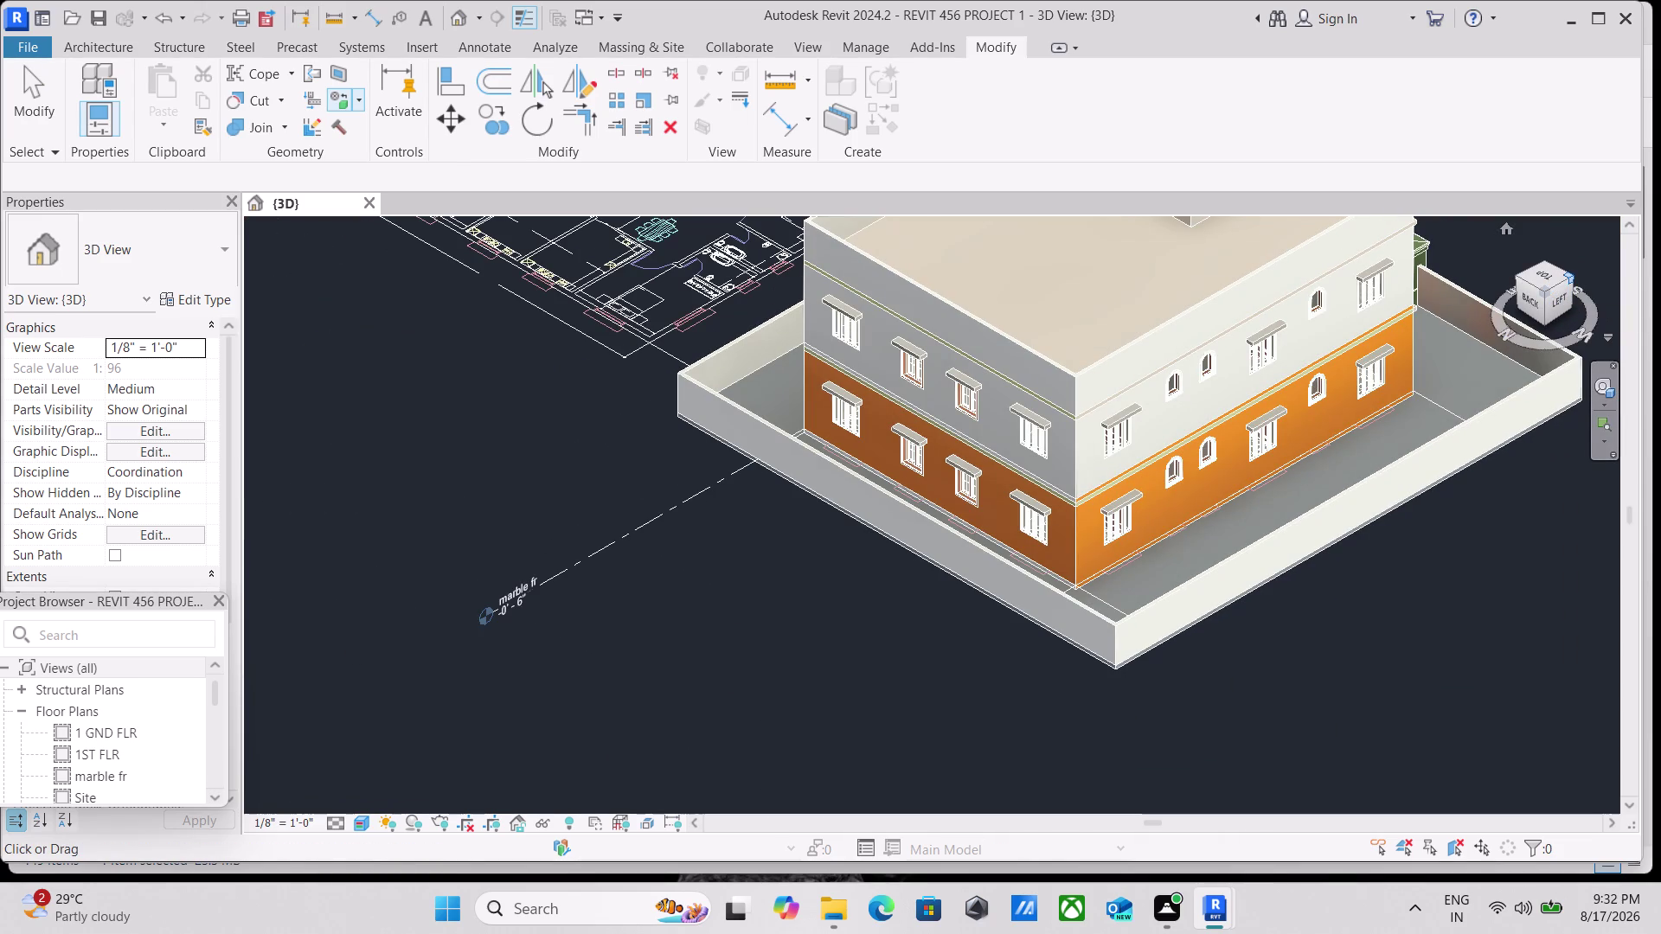
click(1576, 281)
scroll(up, 3)
scroll(up, 3)
click(941, 525)
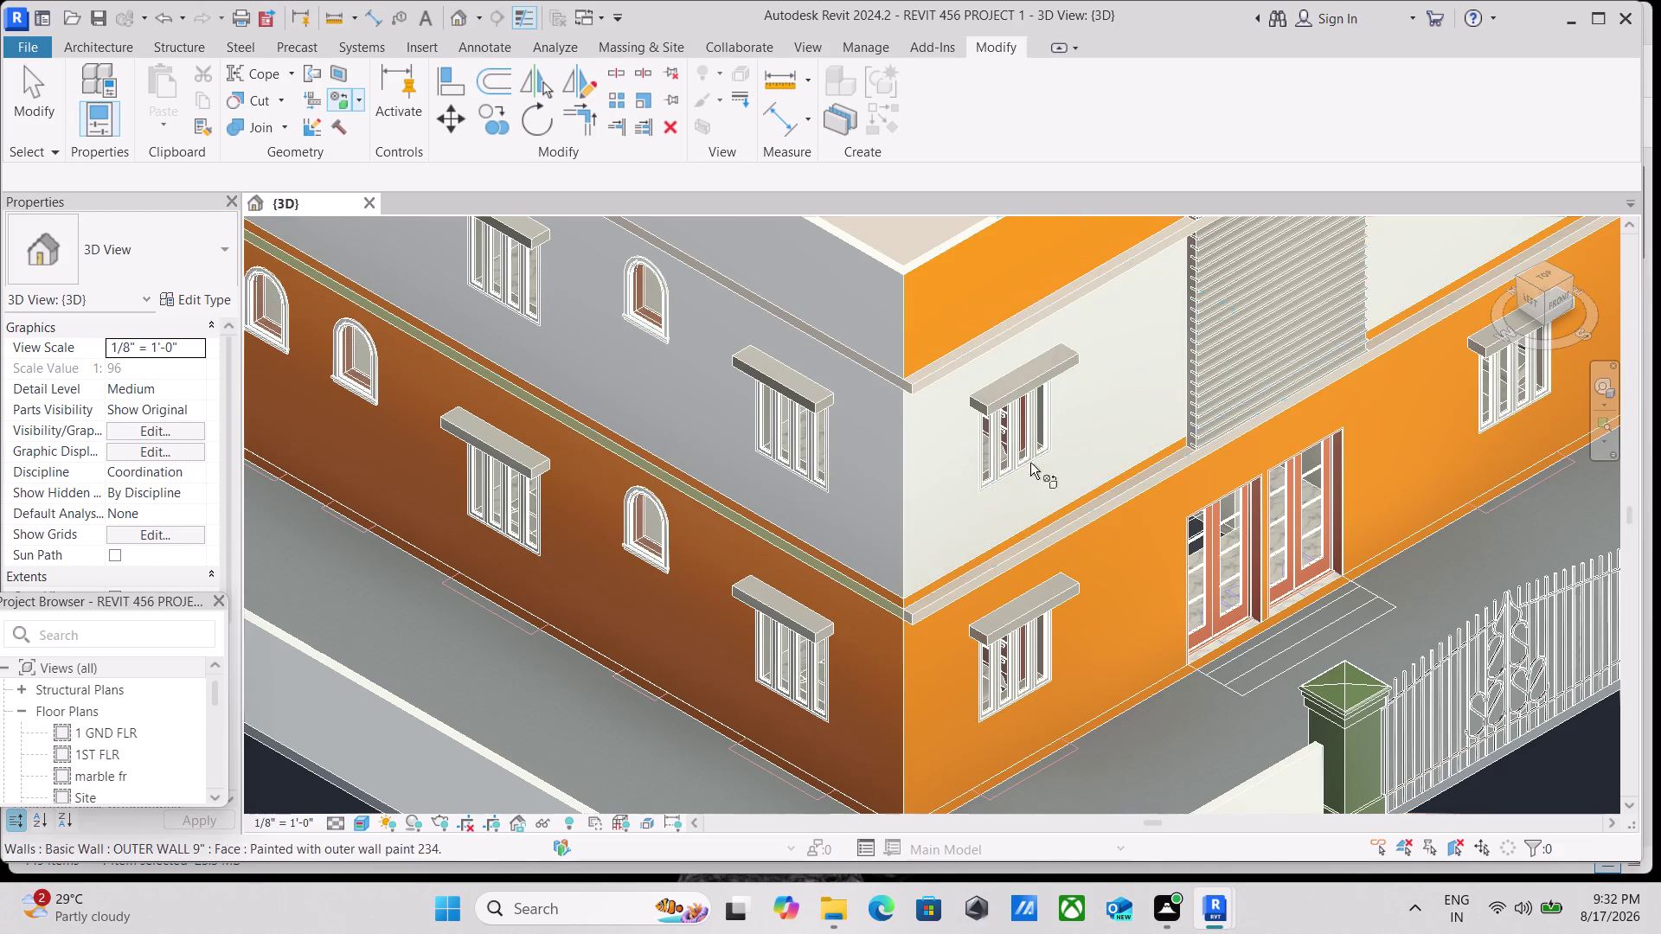
Pan and zoom around the entrance corner to view the whole house.
scroll(down, 3)
middle_drag(1092, 429, 886, 534)
click(841, 445)
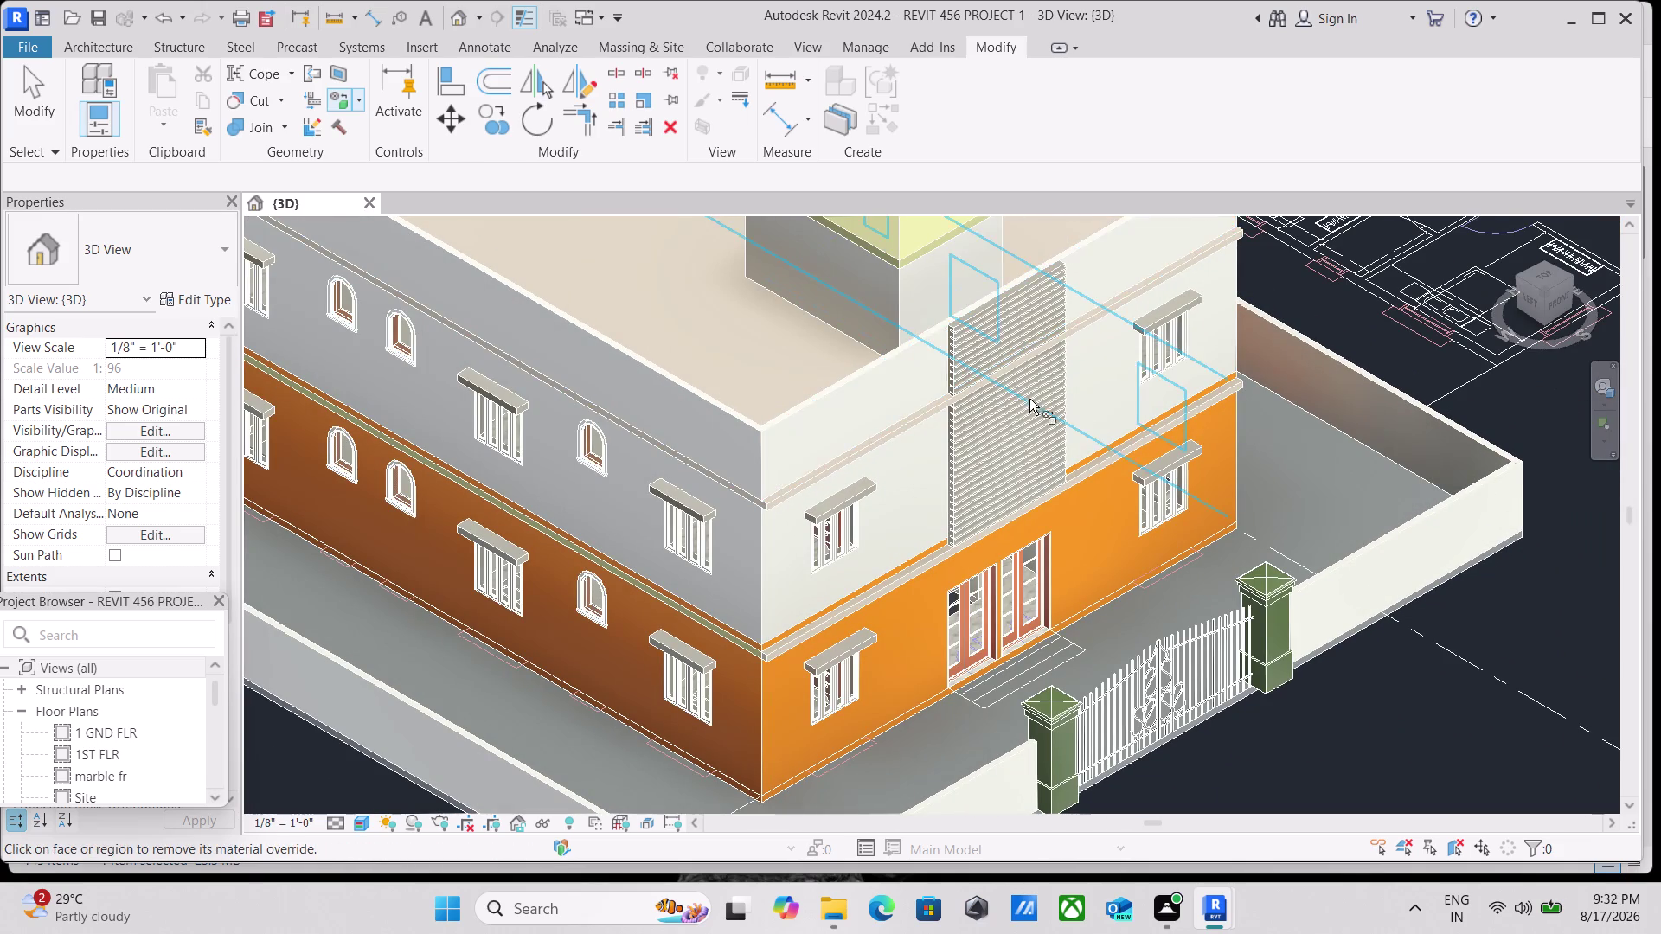
scroll(down, 3)
middle_drag(1093, 399, 1064, 422)
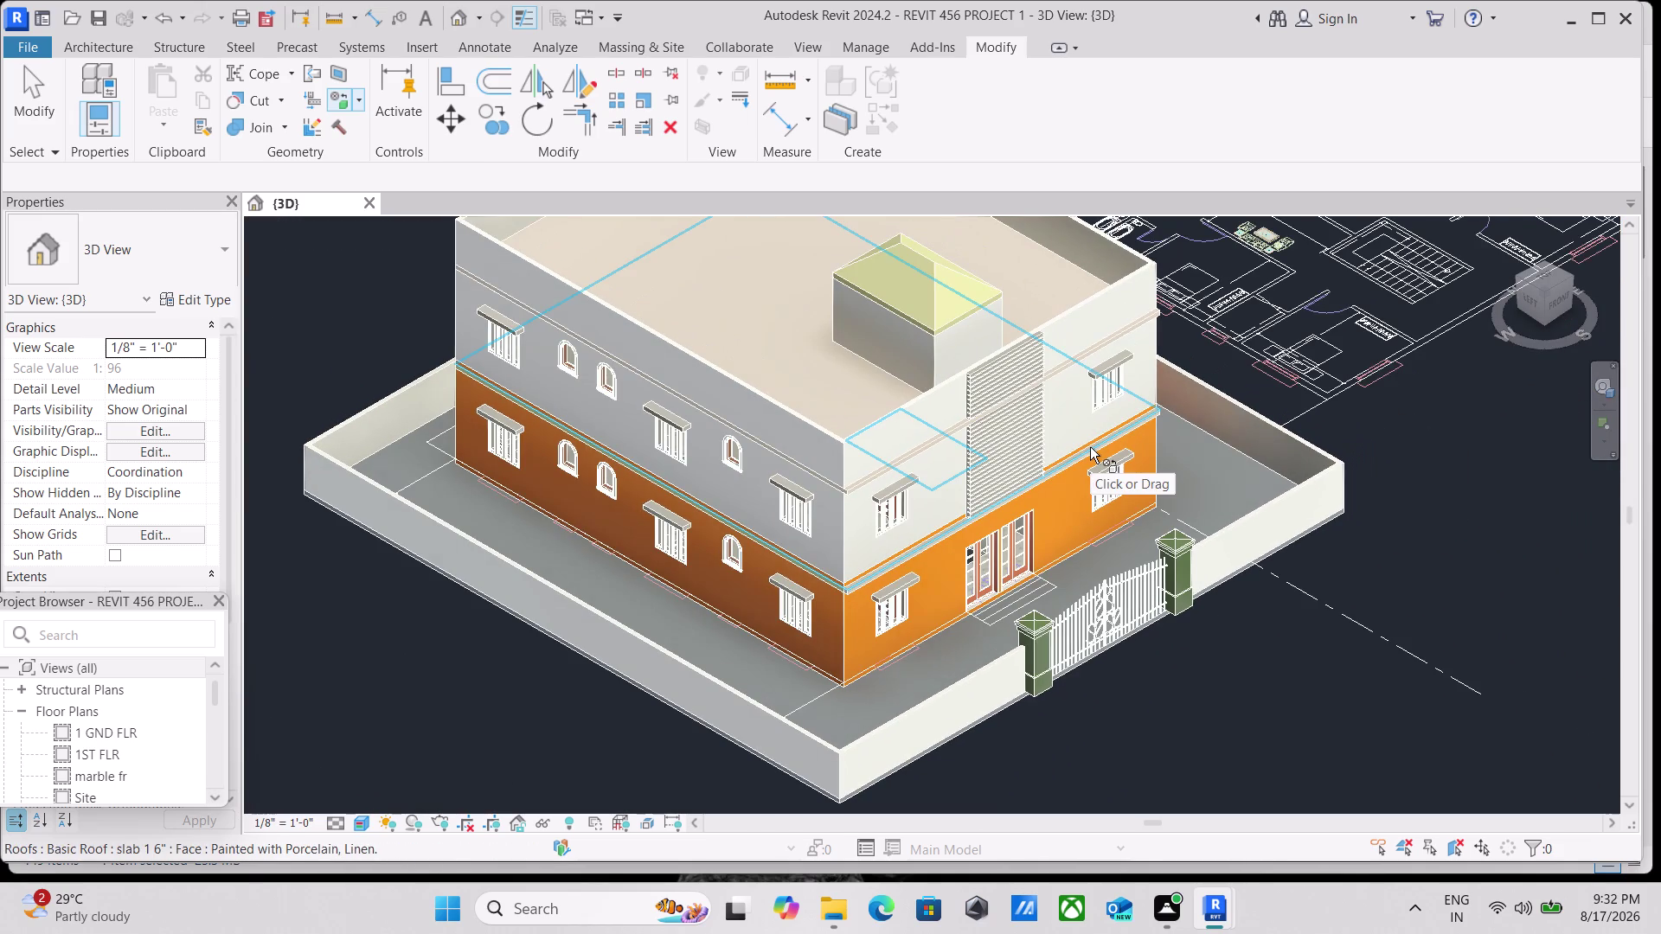
scroll(up, 3)
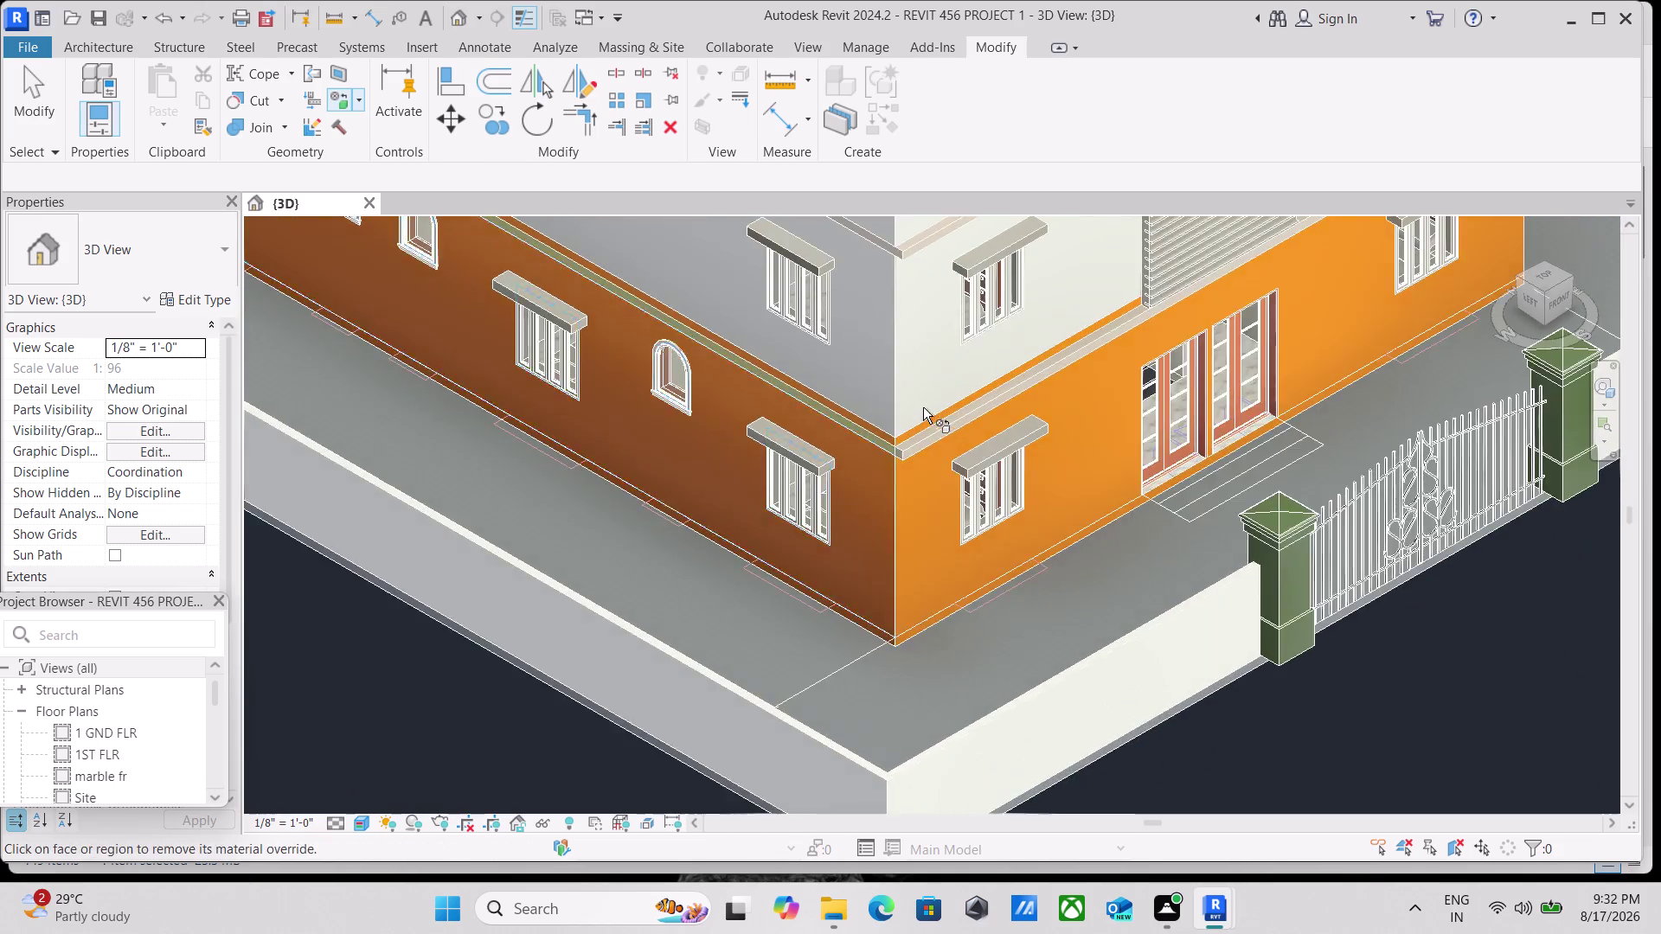
scroll(up, 3)
scroll(down, 3)
scroll(down, 3)
scroll(down, 3)
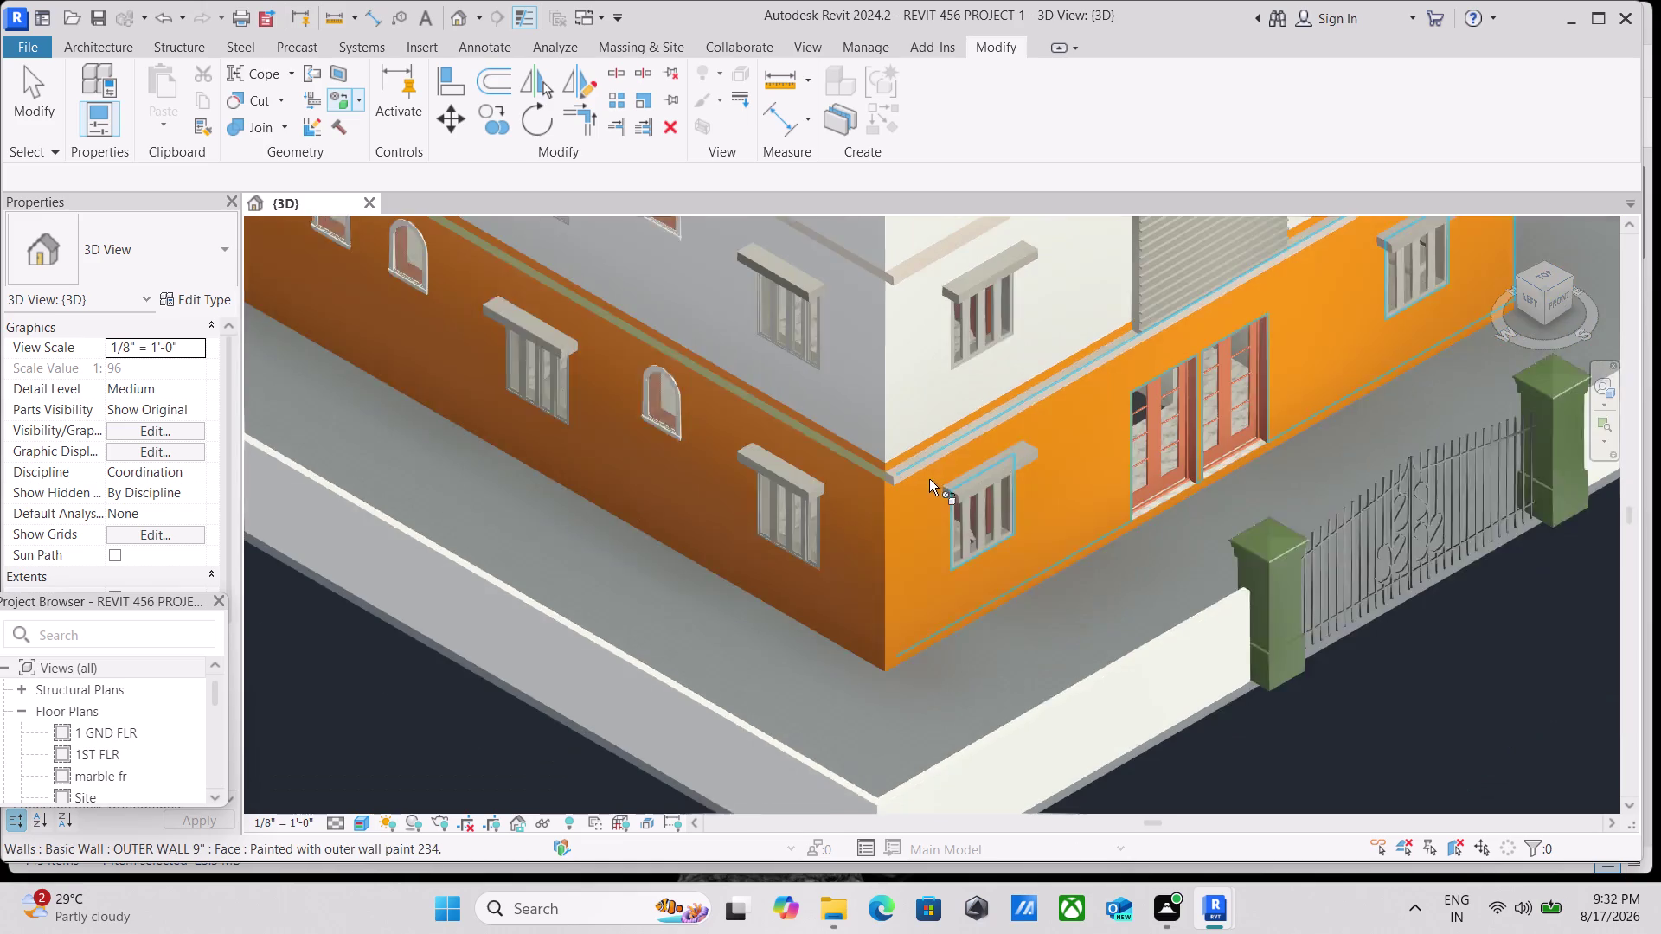
scroll(down, 3)
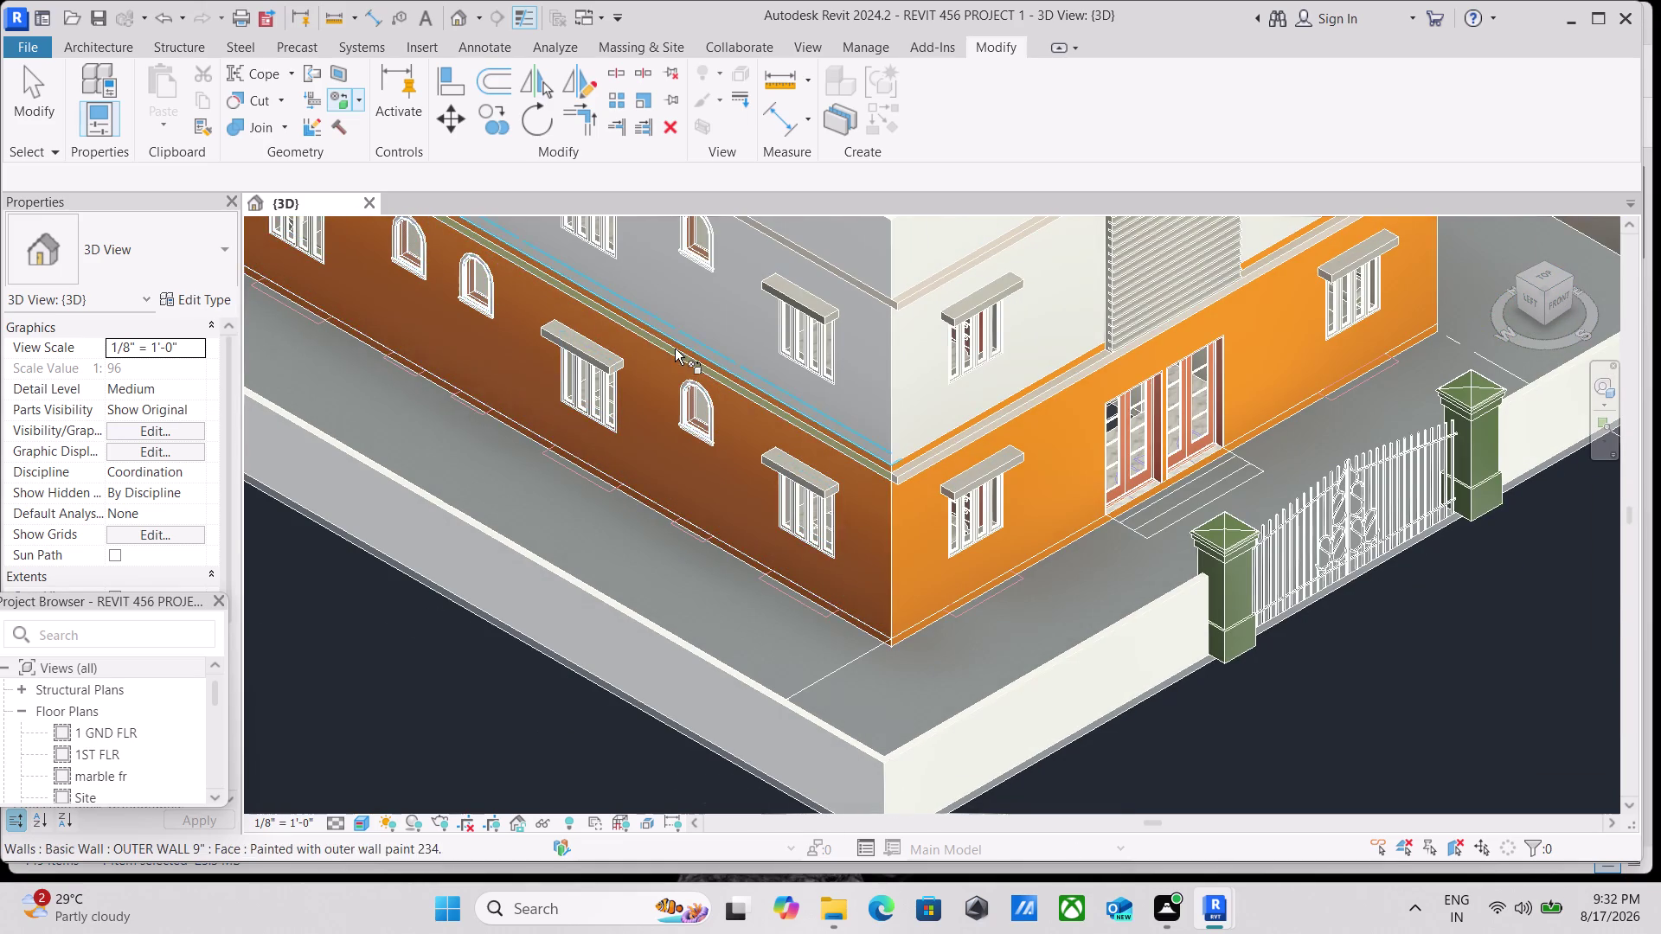
scroll(up, 3)
scroll(down, 3)
scroll(down, 3)
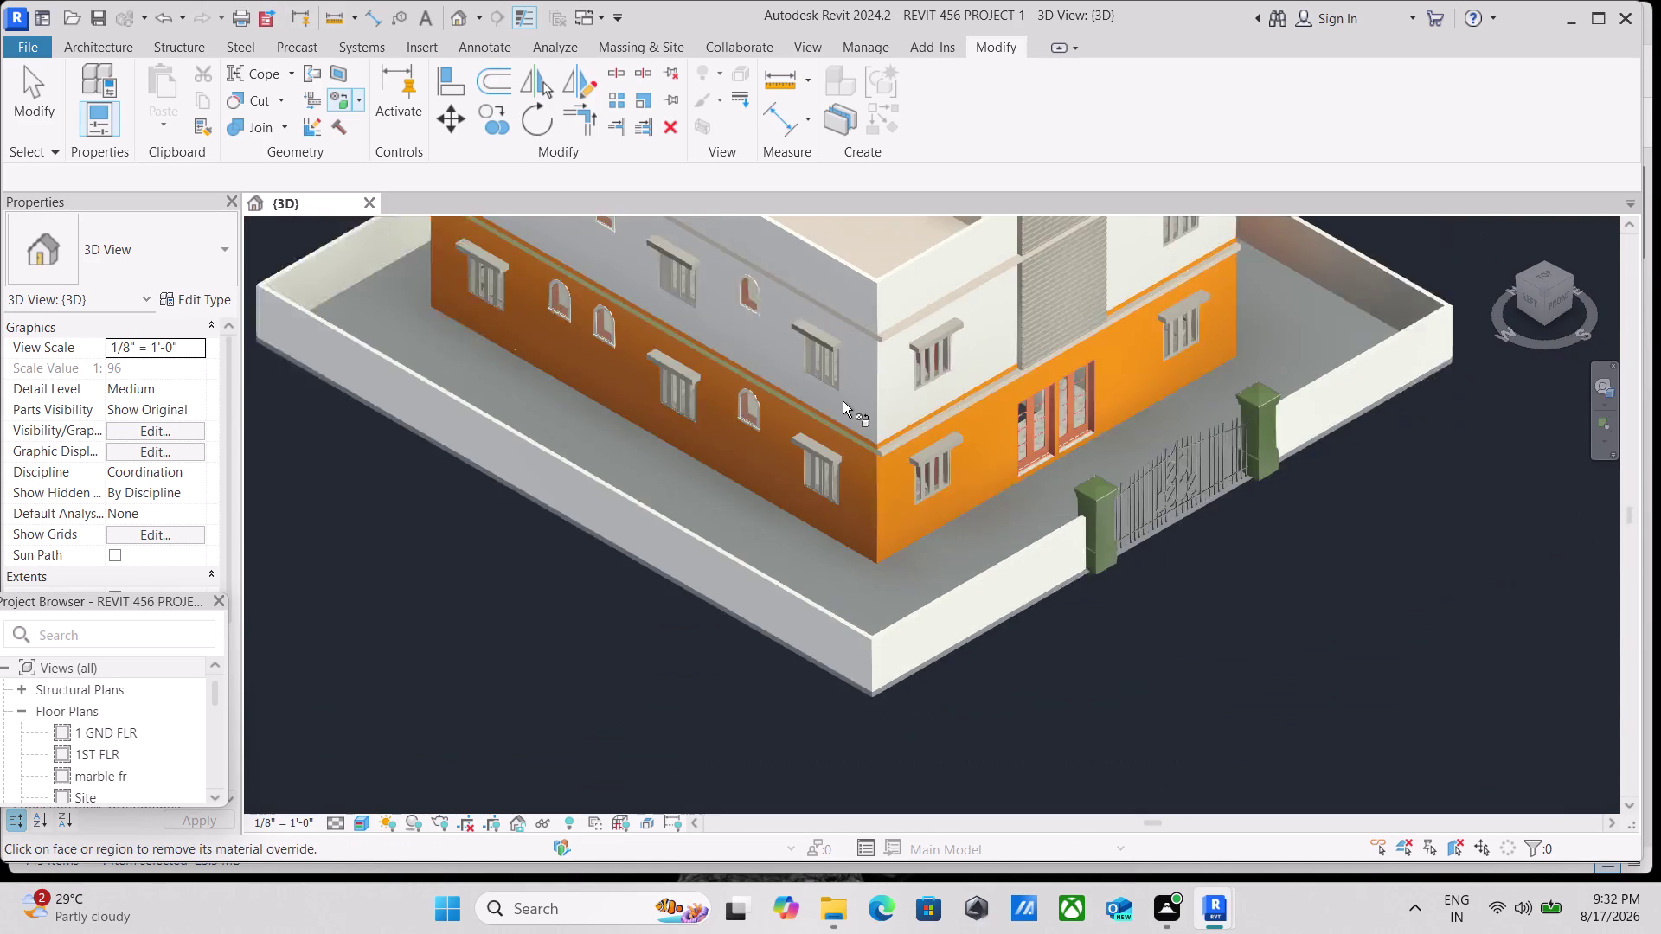
scroll(down, 3)
scroll(down, 3)
Frame the grey upper wall corner and start the Paint tool.
middle_drag(950, 377, 849, 496)
scroll(up, 3)
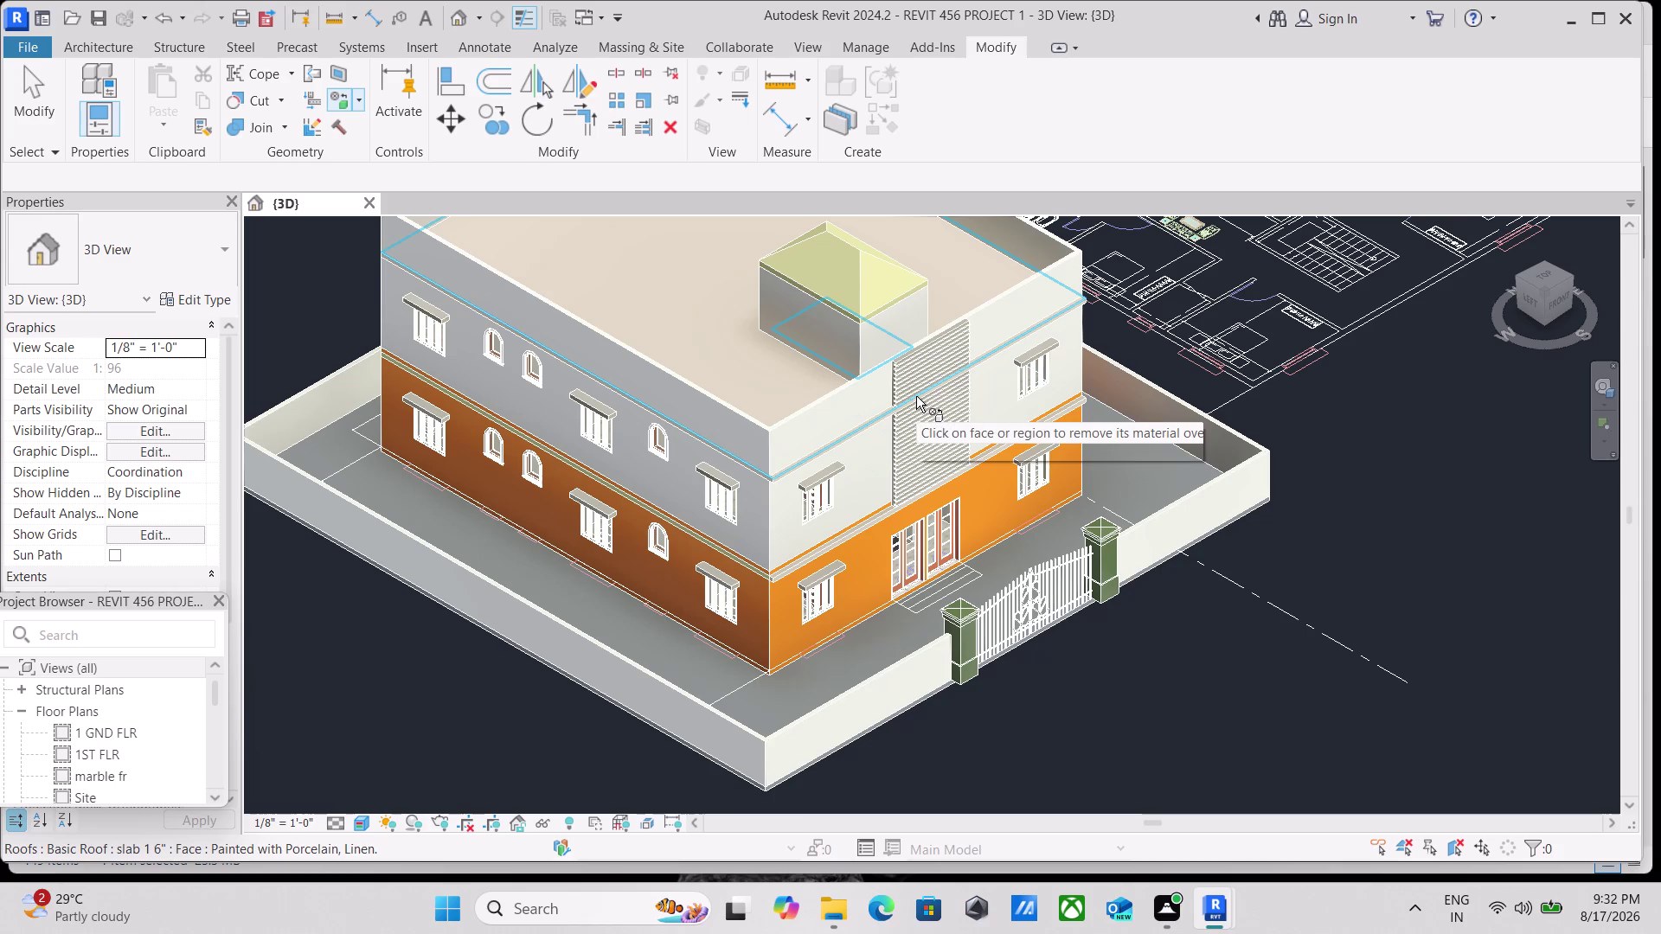
scroll(up, 3)
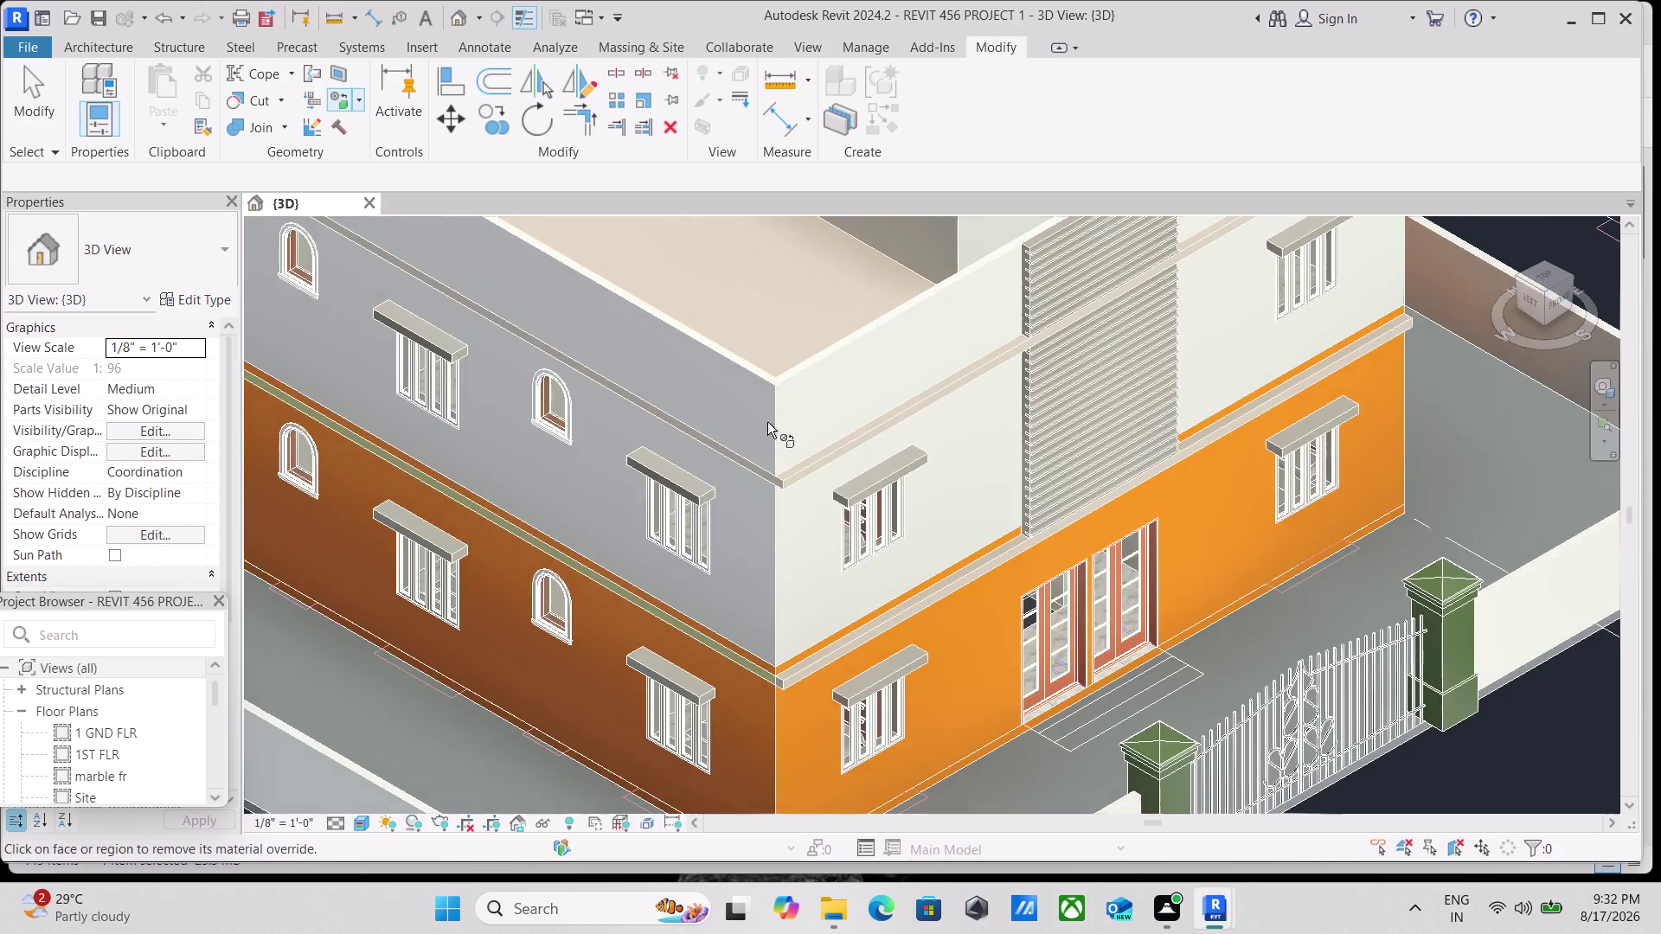
scroll(down, 3)
middle_drag(773, 418, 844, 481)
scroll(up, 3)
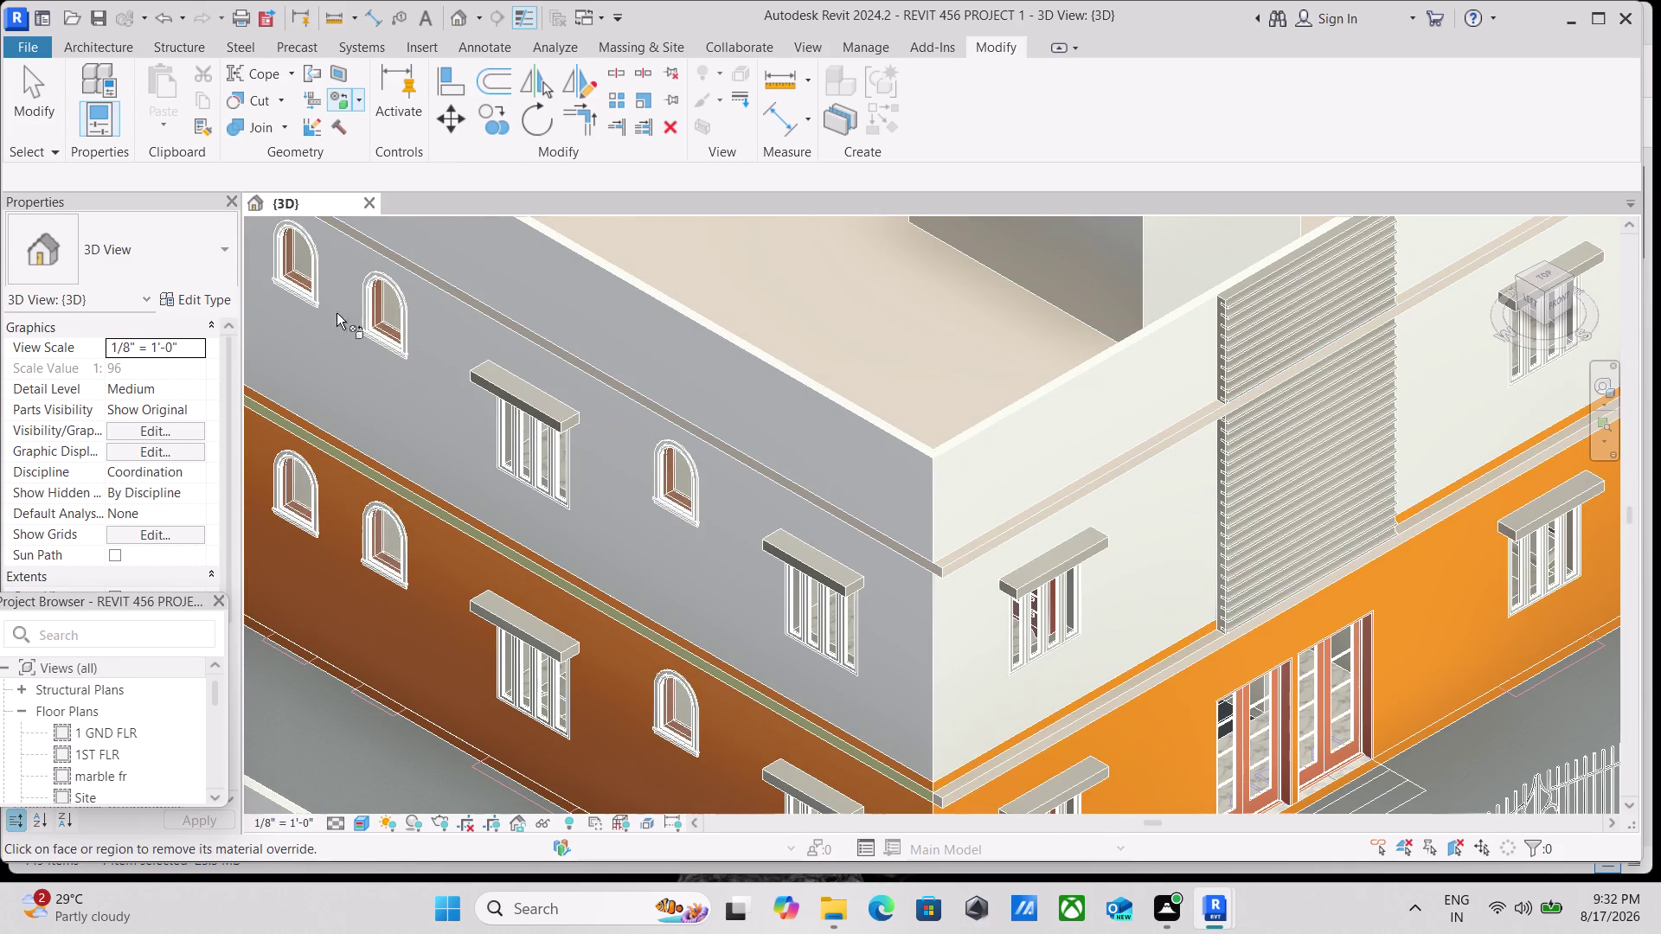
click(361, 97)
click(380, 135)
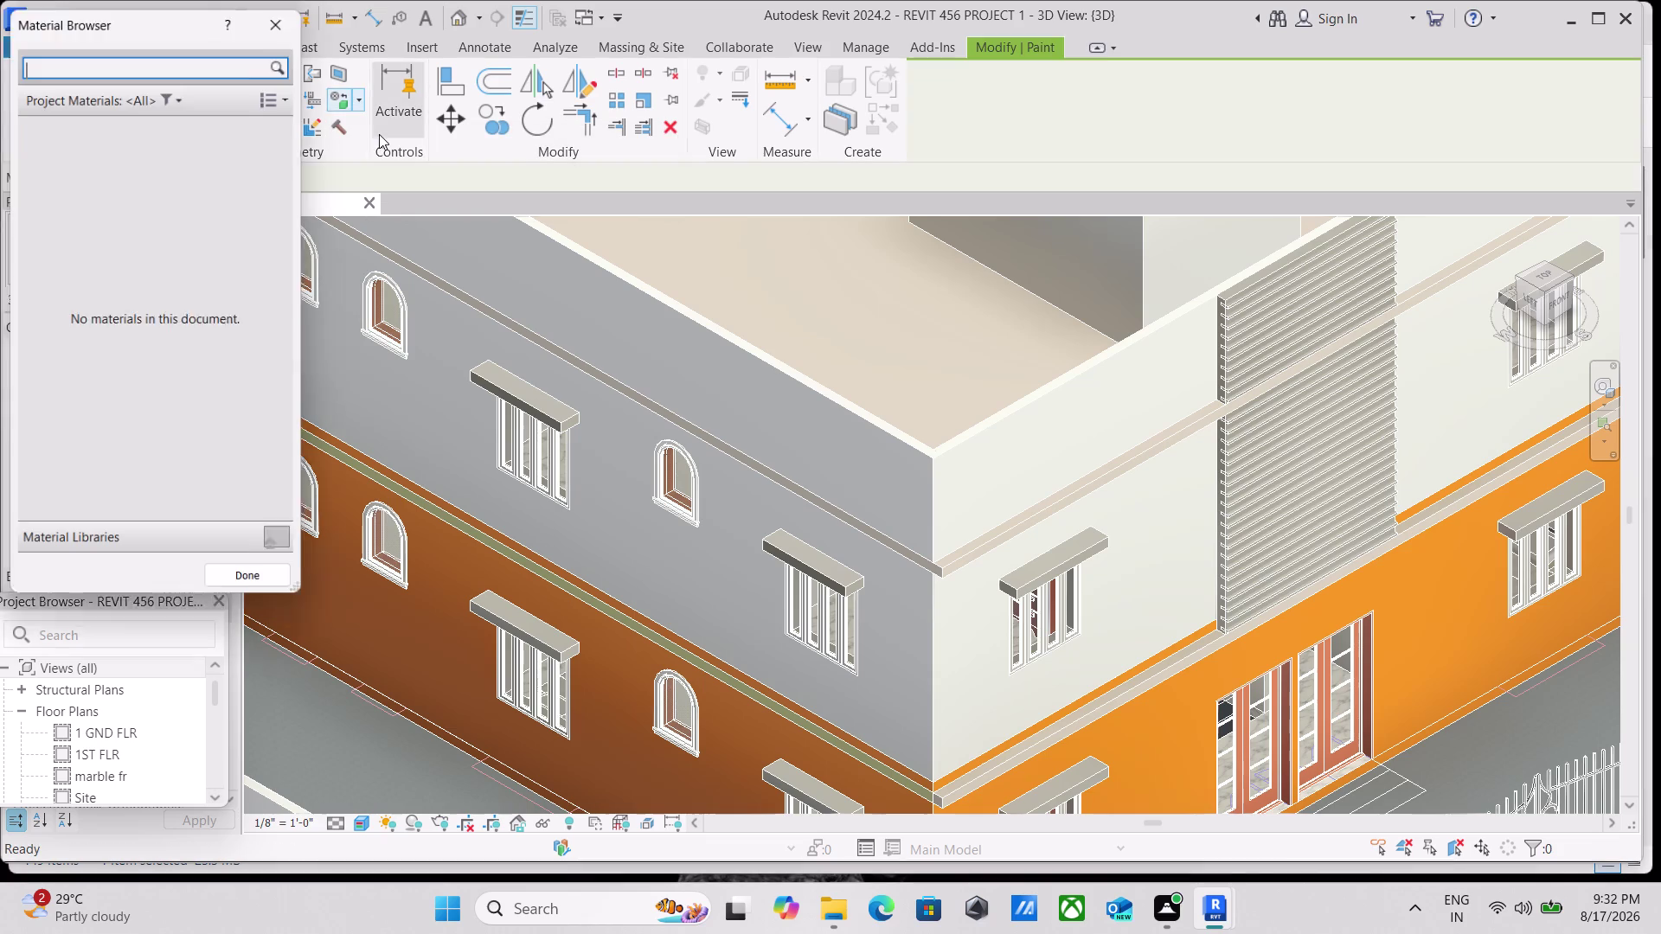
Choose outer wall paint 234 and paint the first two parapet faces.
click(237, 271)
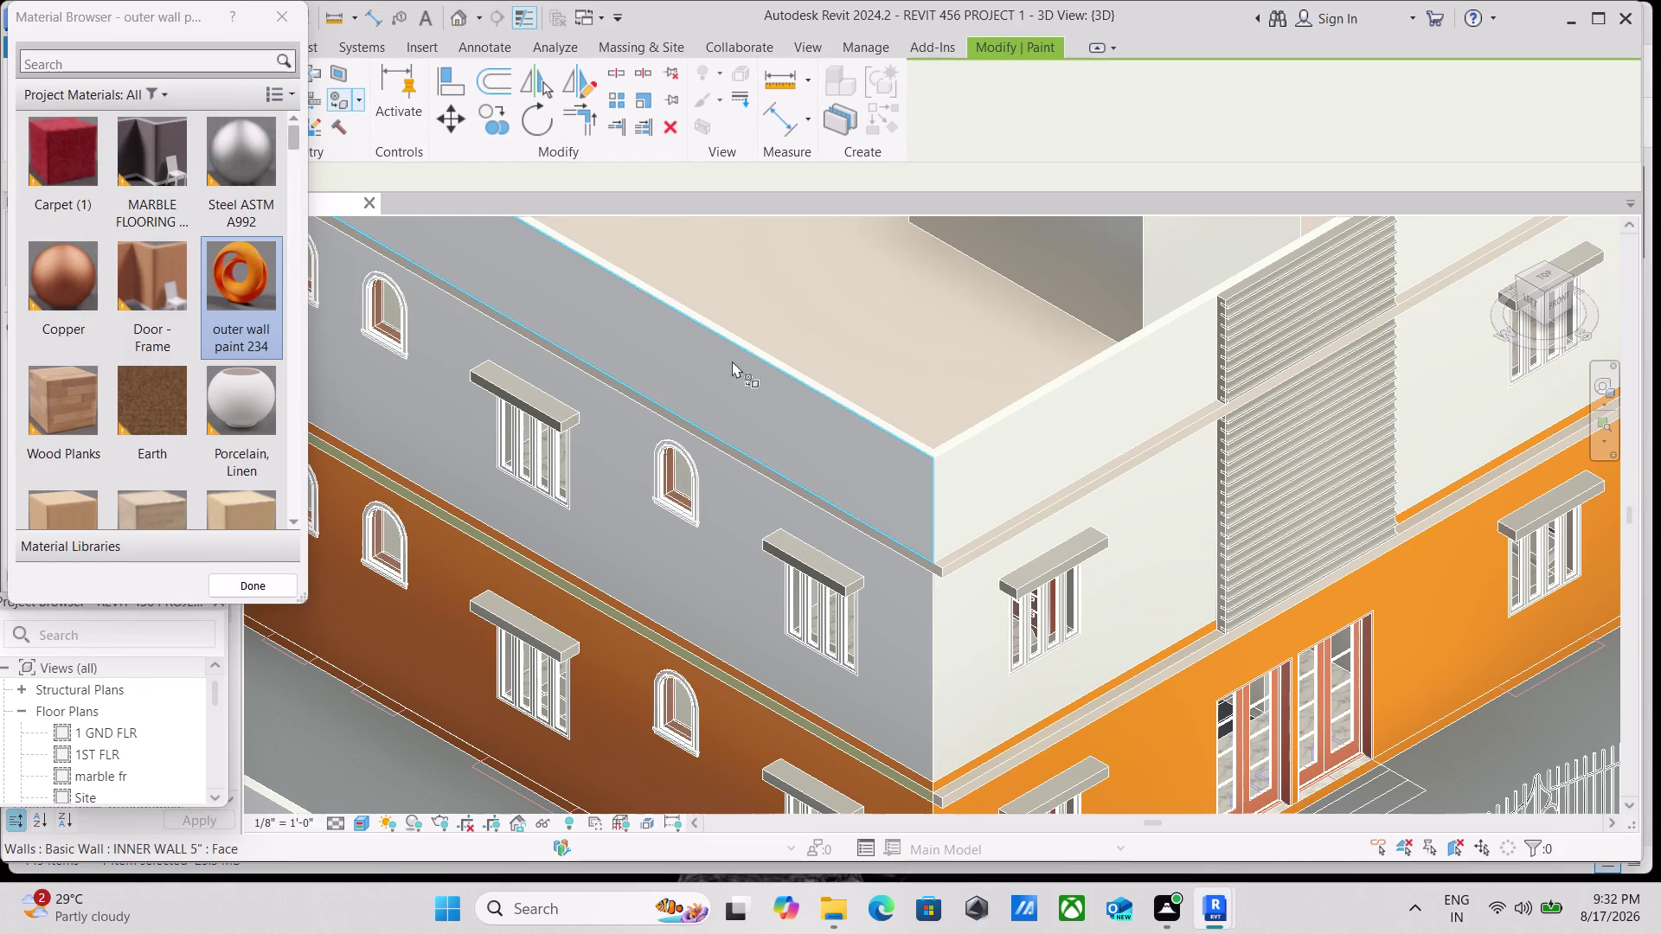
click(759, 388)
click(980, 448)
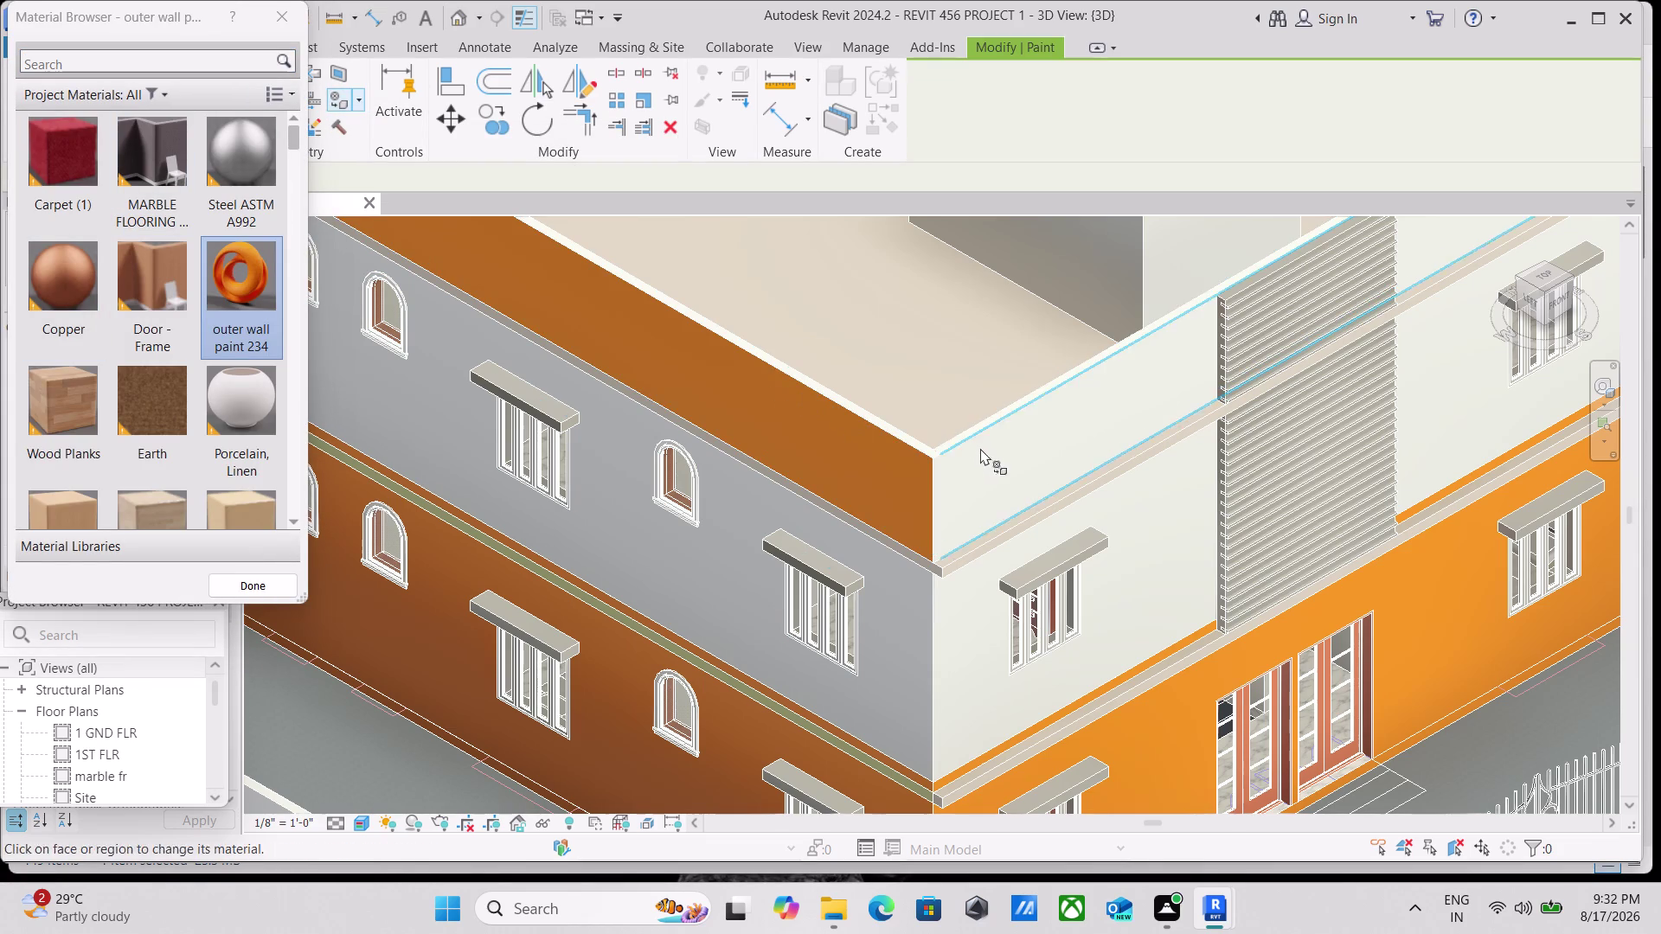
scroll(down, 3)
scroll(down, 3)
middle_drag(1262, 462, 1030, 553)
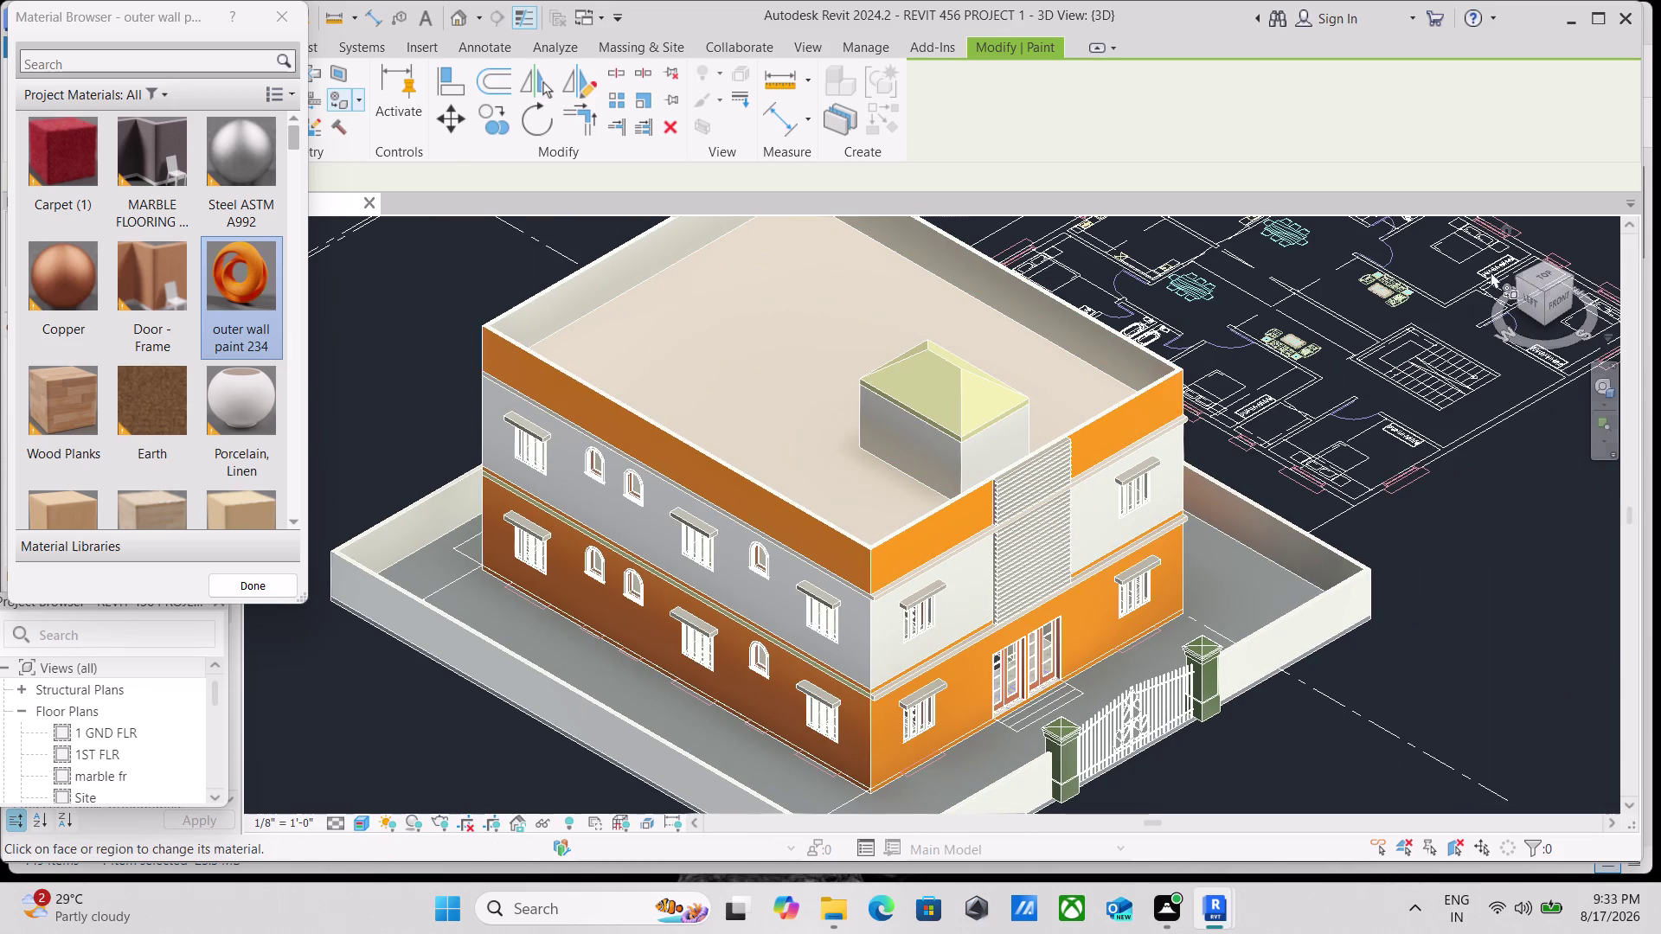
Paint another parapet face and the rear parapet face orange.
click(1514, 274)
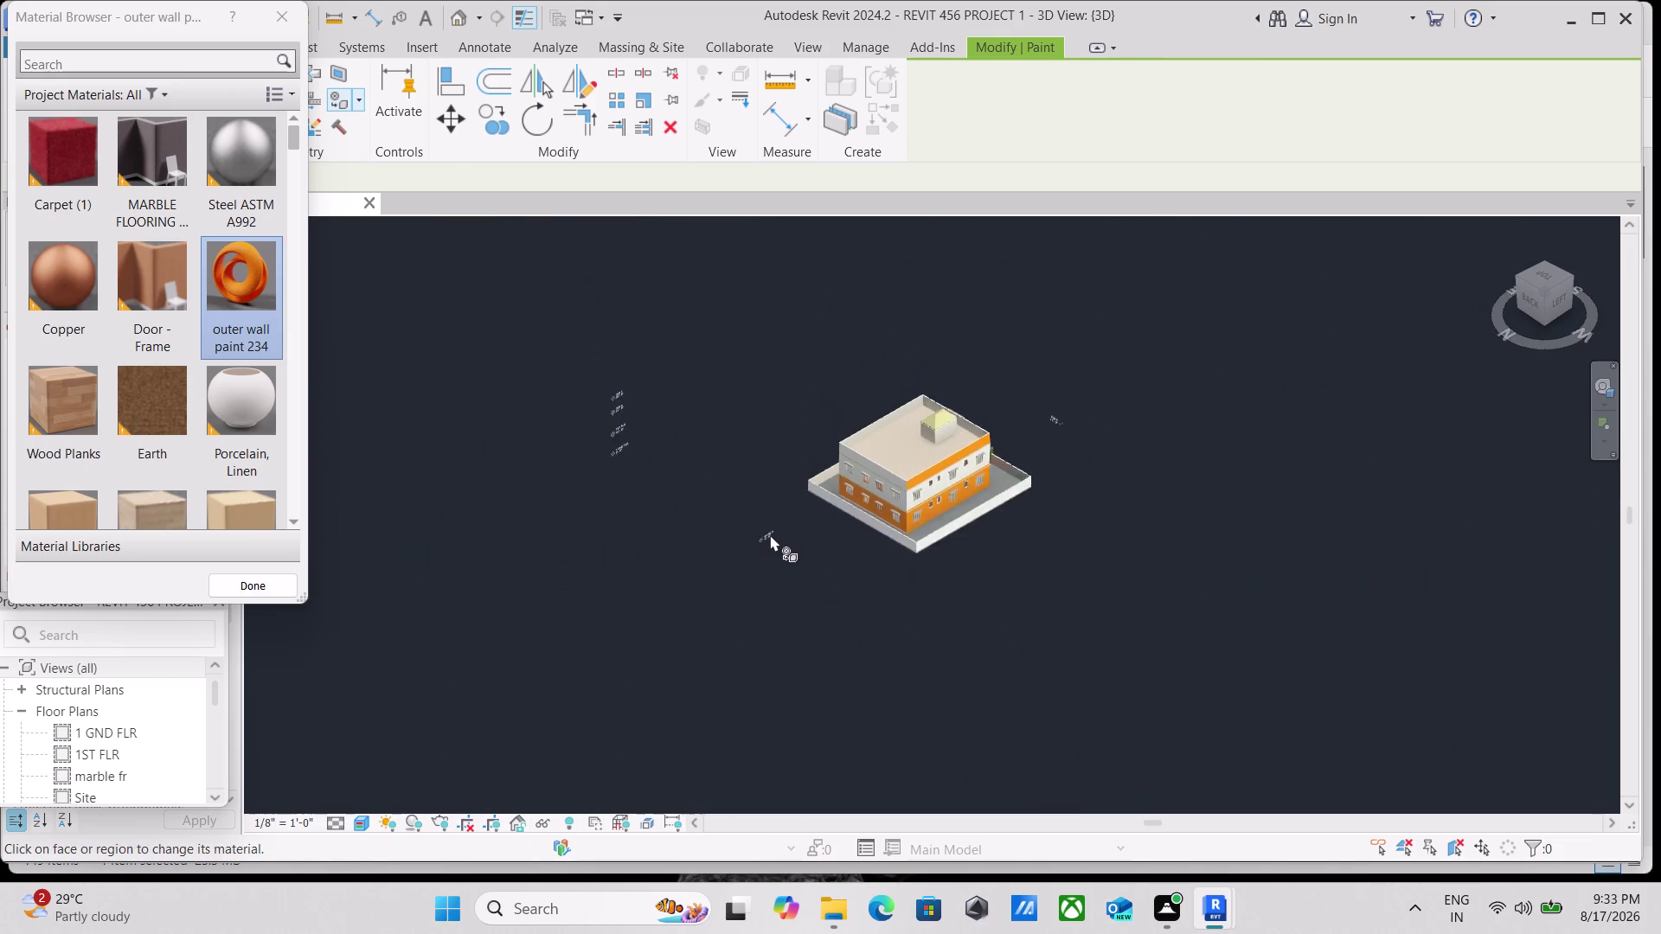
scroll(up, 3)
scroll(up, 3)
click(1028, 586)
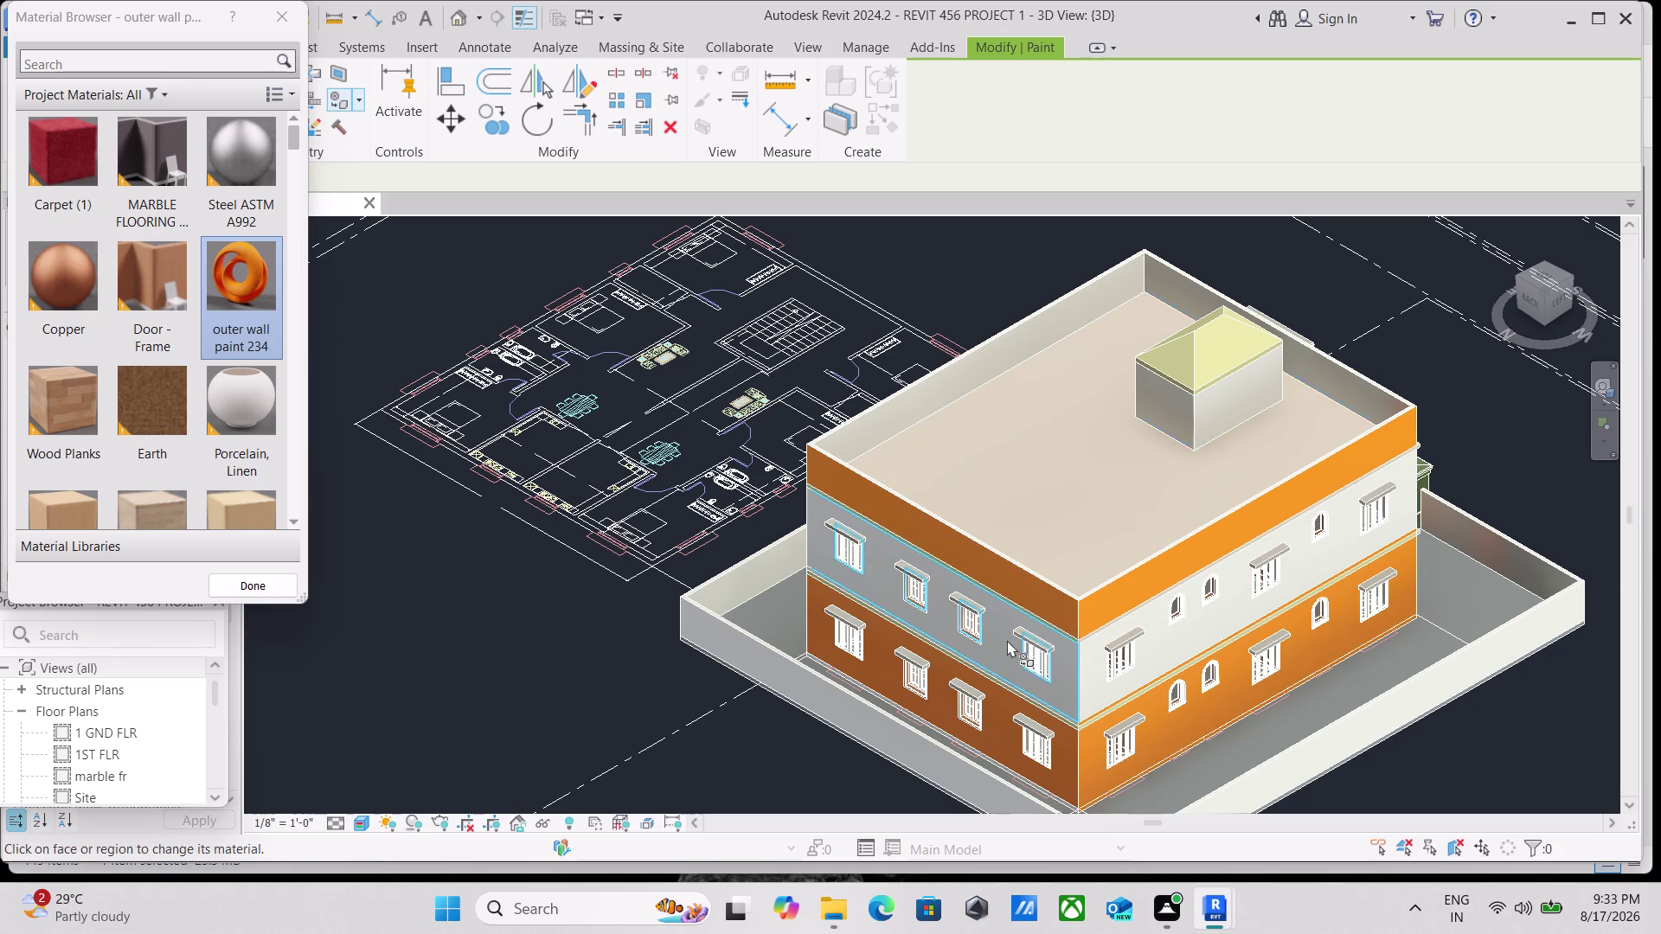
scroll(up, 3)
scroll(up, 3)
scroll(up, 3)
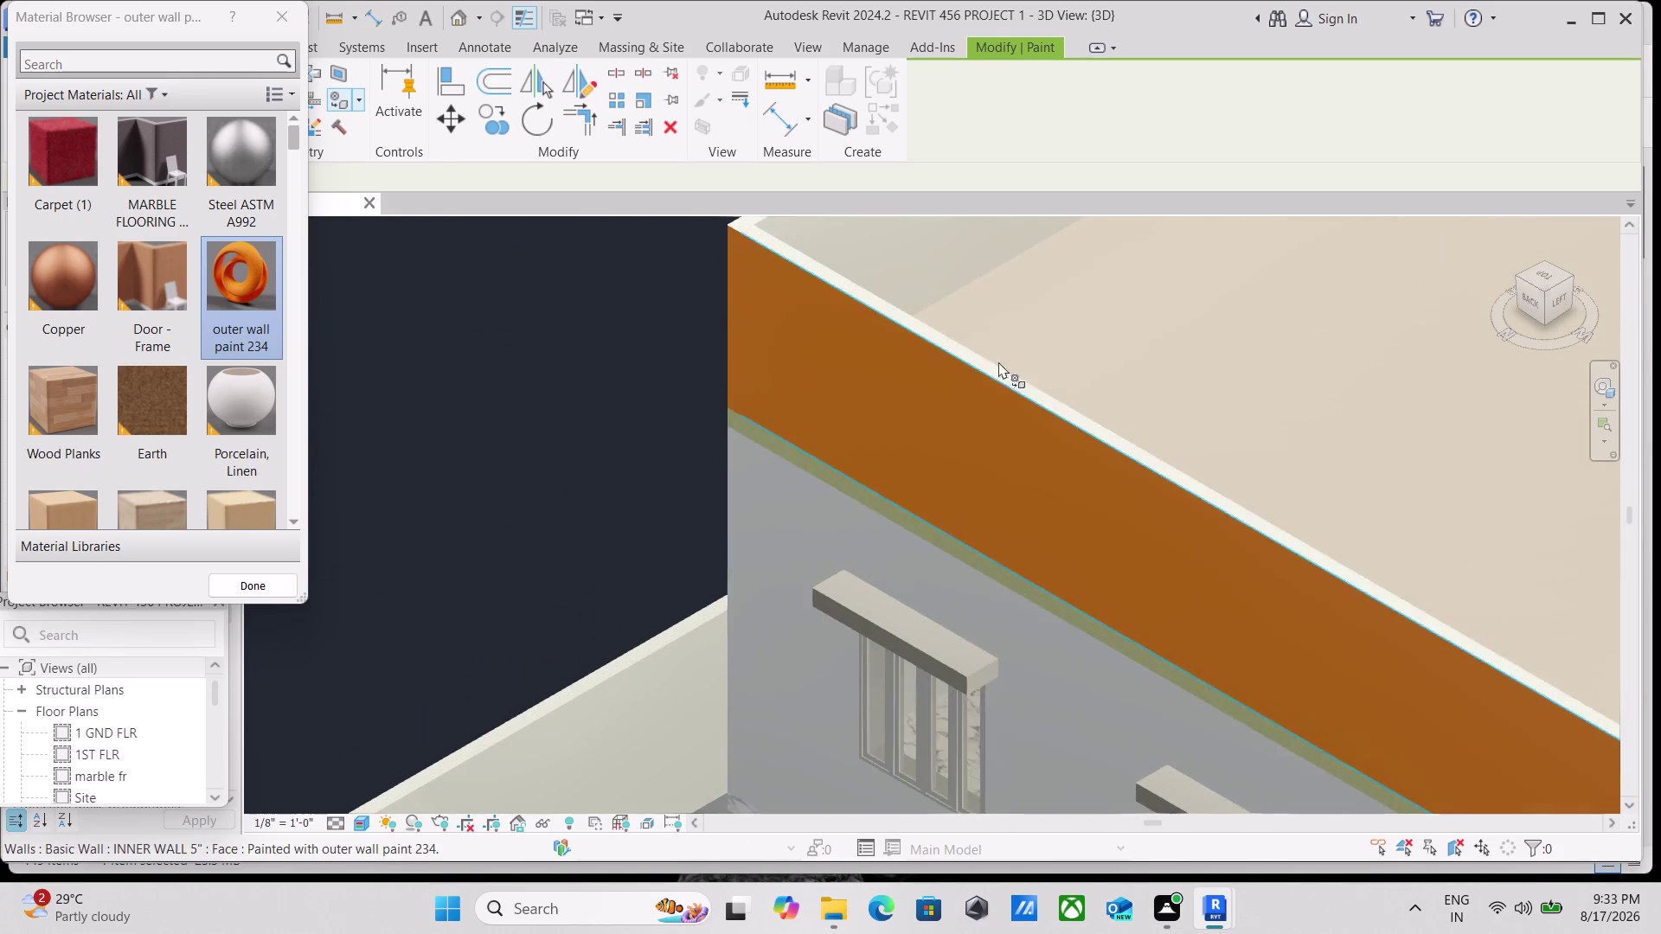
click(1521, 279)
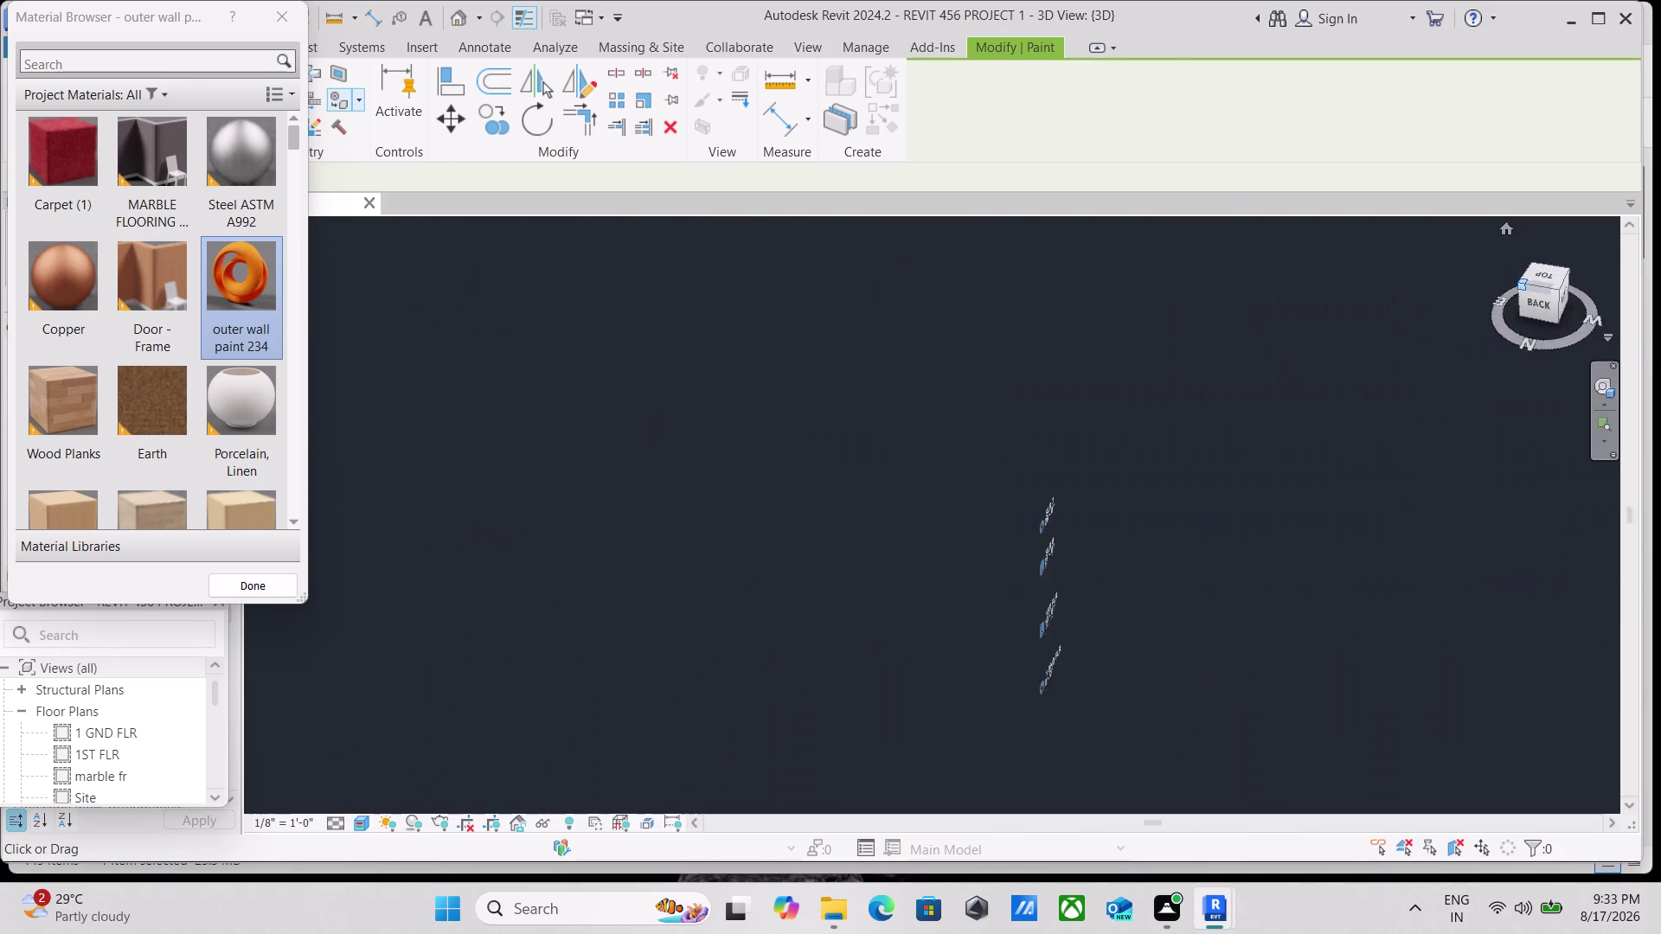
Review the painted parapets and finish the painting session.
scroll(up, 3)
scroll(up, 3)
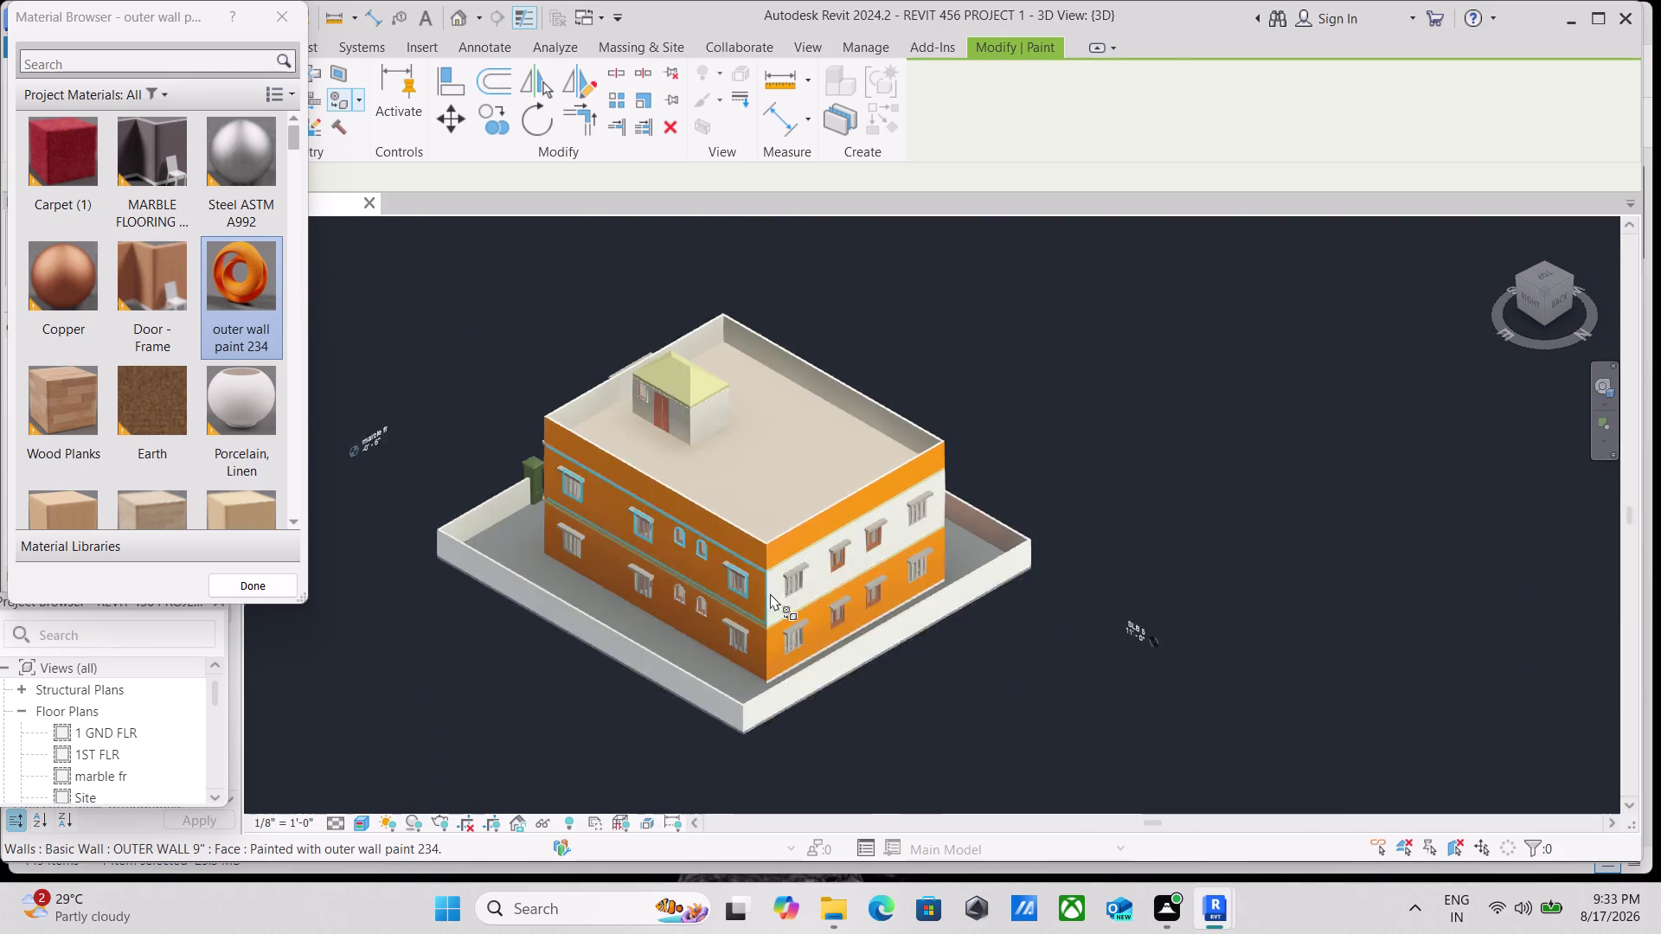
scroll(up, 3)
scroll(down, 3)
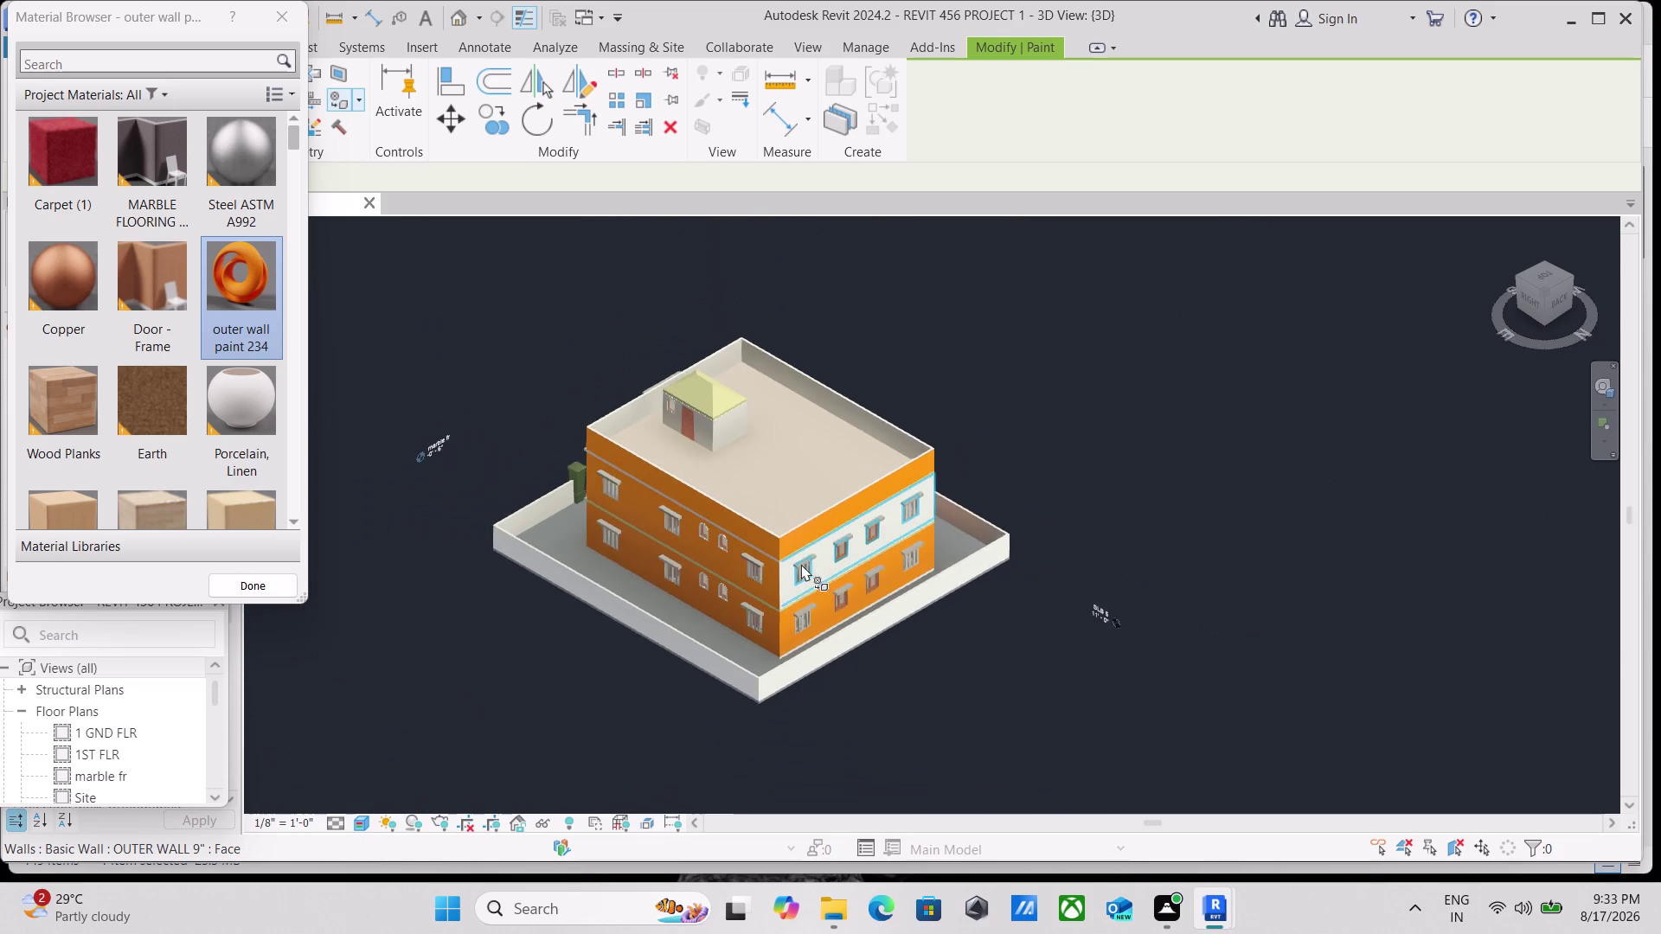
scroll(down, 3)
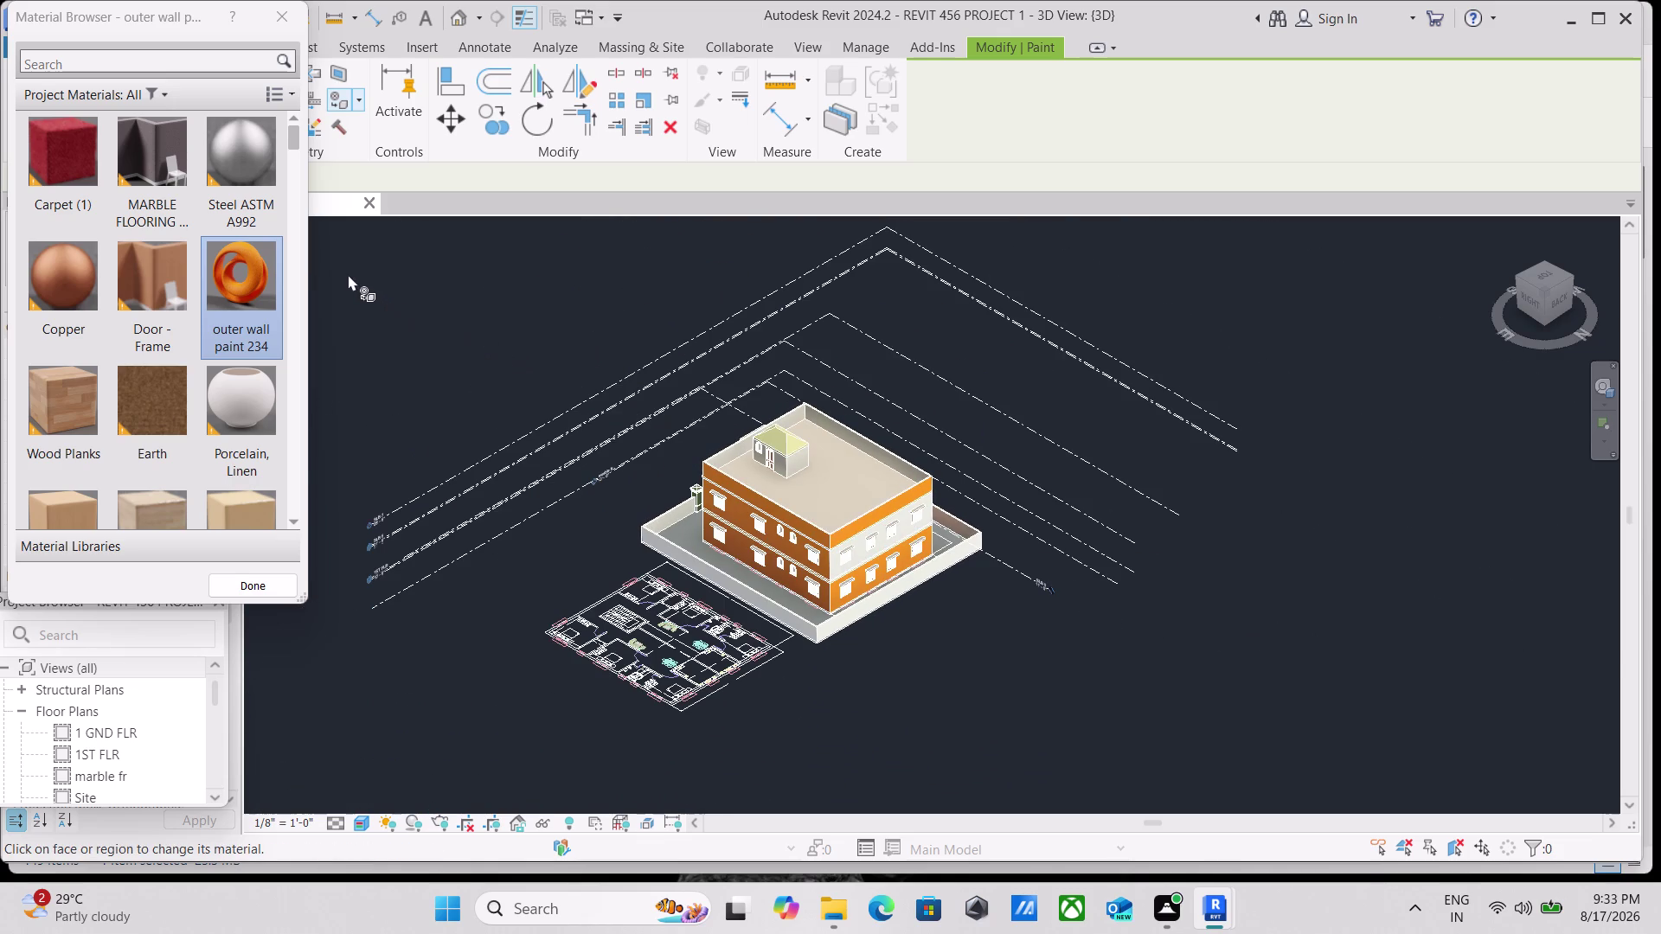
scroll(up, 3)
scroll(up, 3)
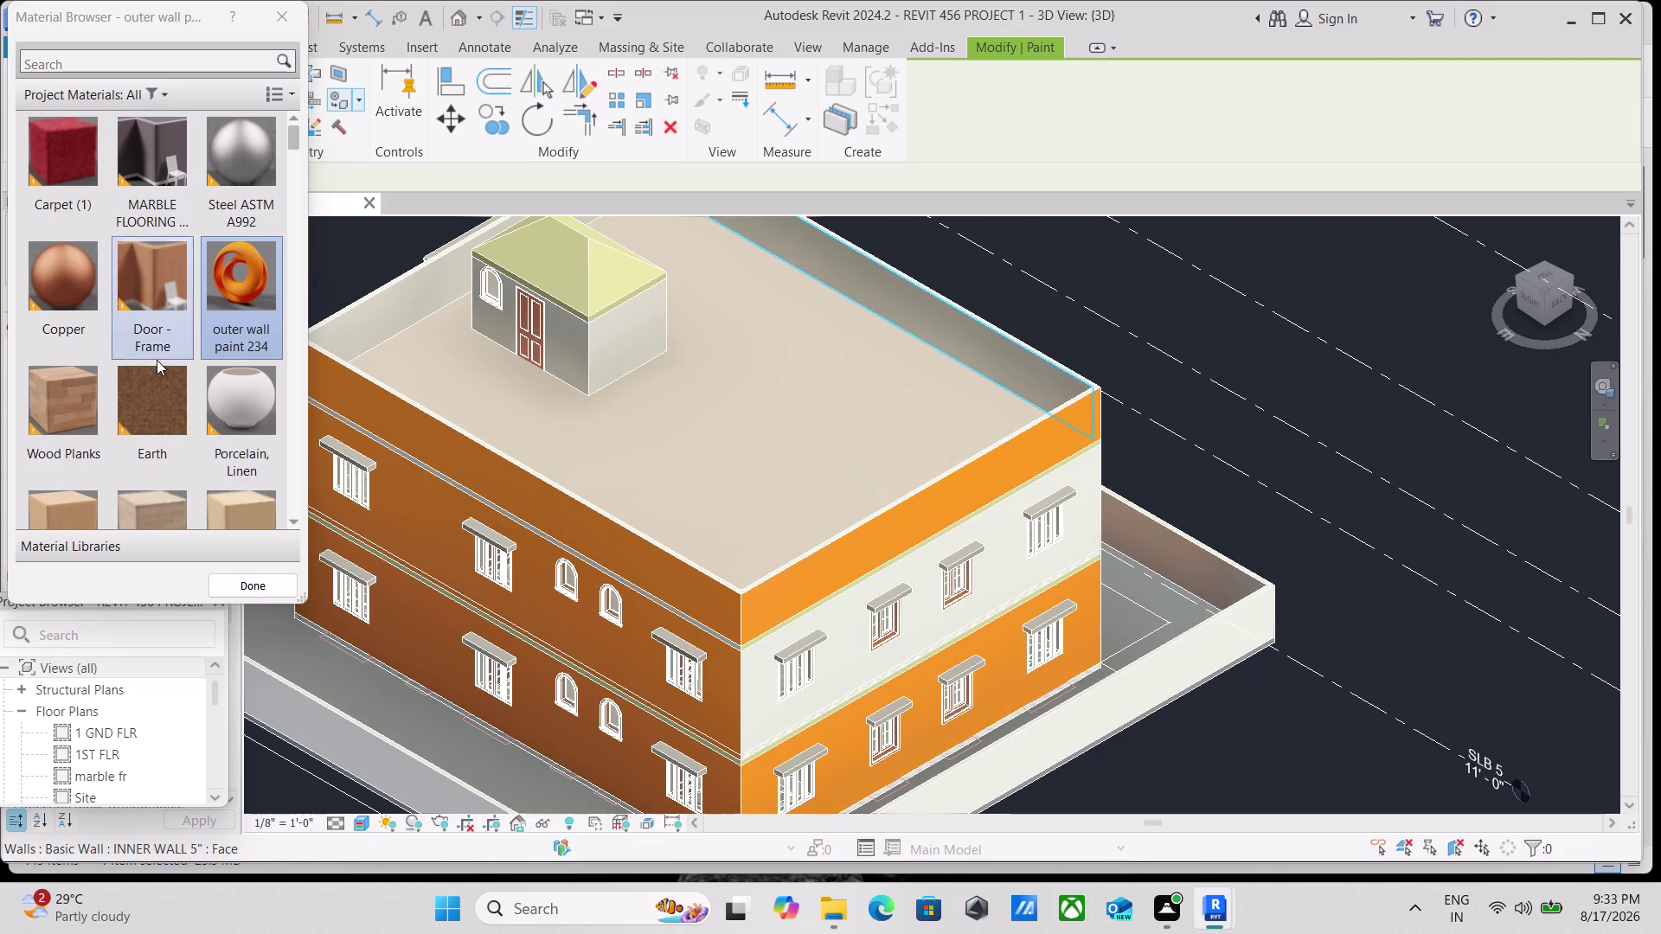
click(287, 16)
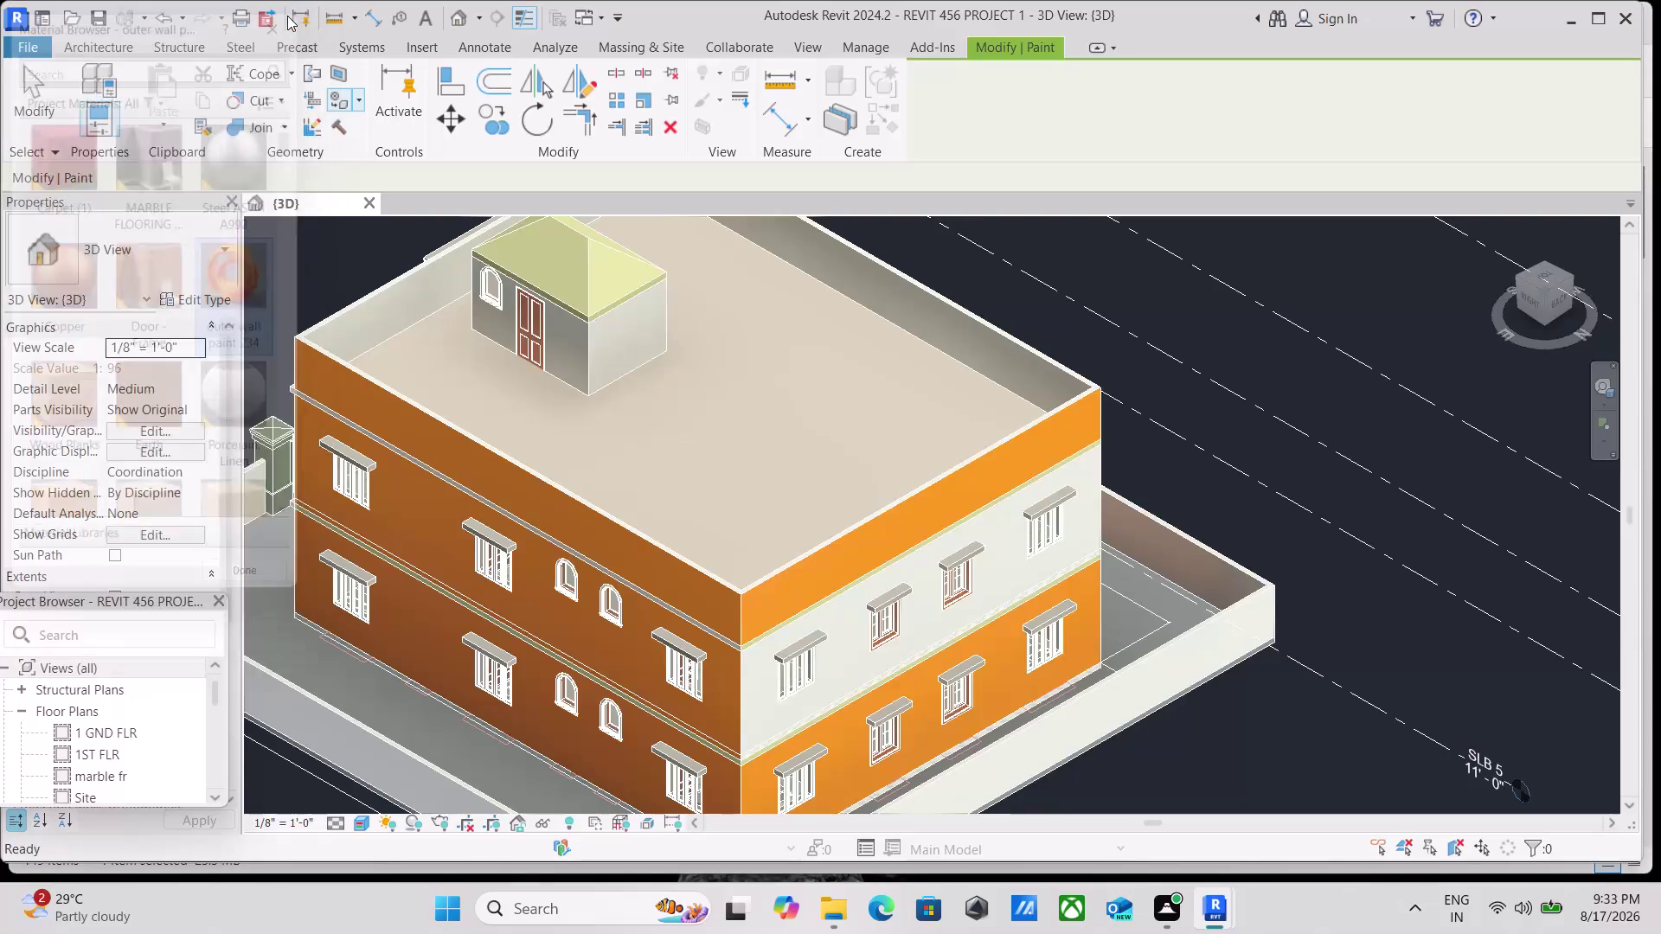
click(354, 100)
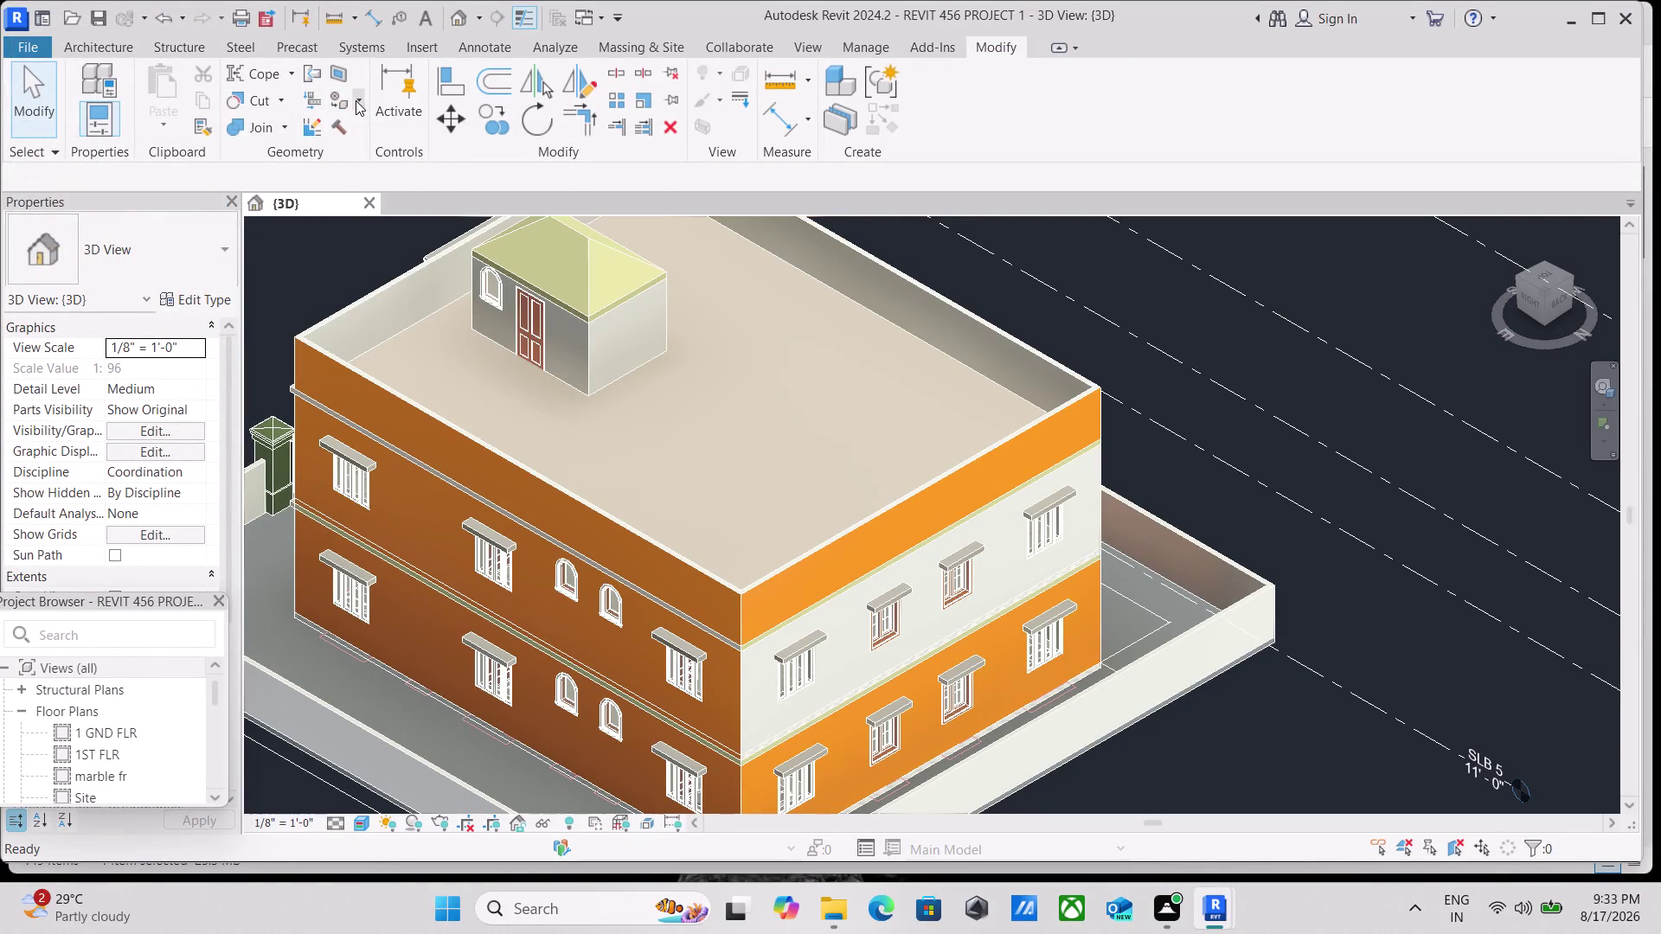
Switch the Paint split button to Remove Paint.
click(365, 179)
scroll(up, 3)
click(723, 714)
scroll(down, 3)
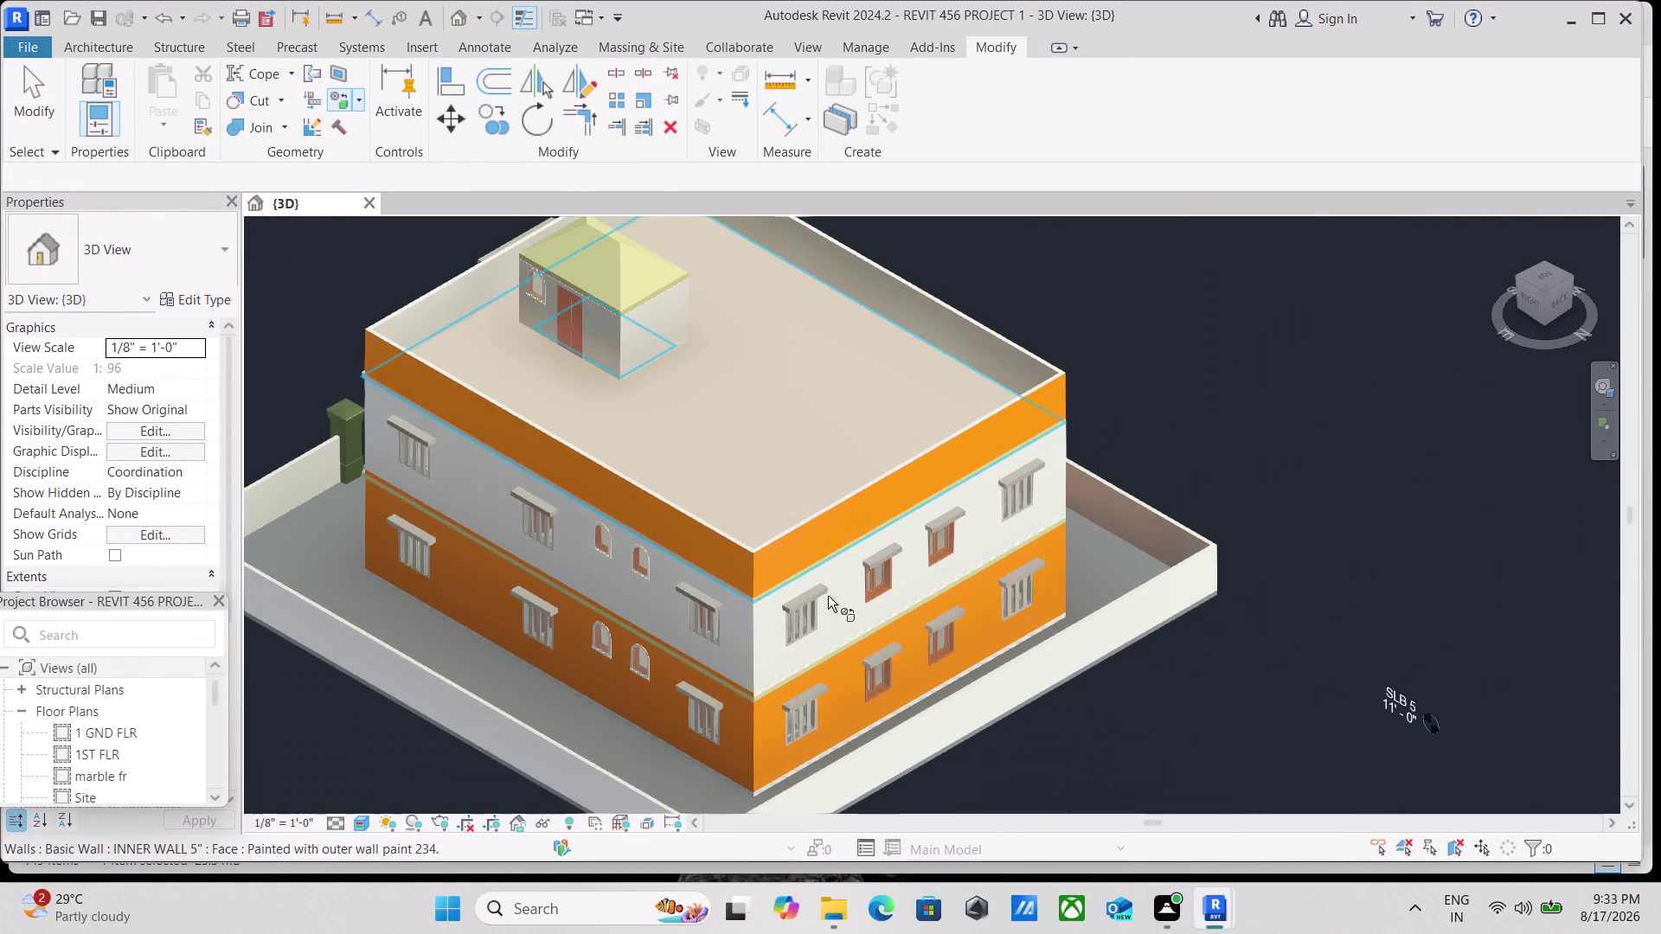
click(1539, 294)
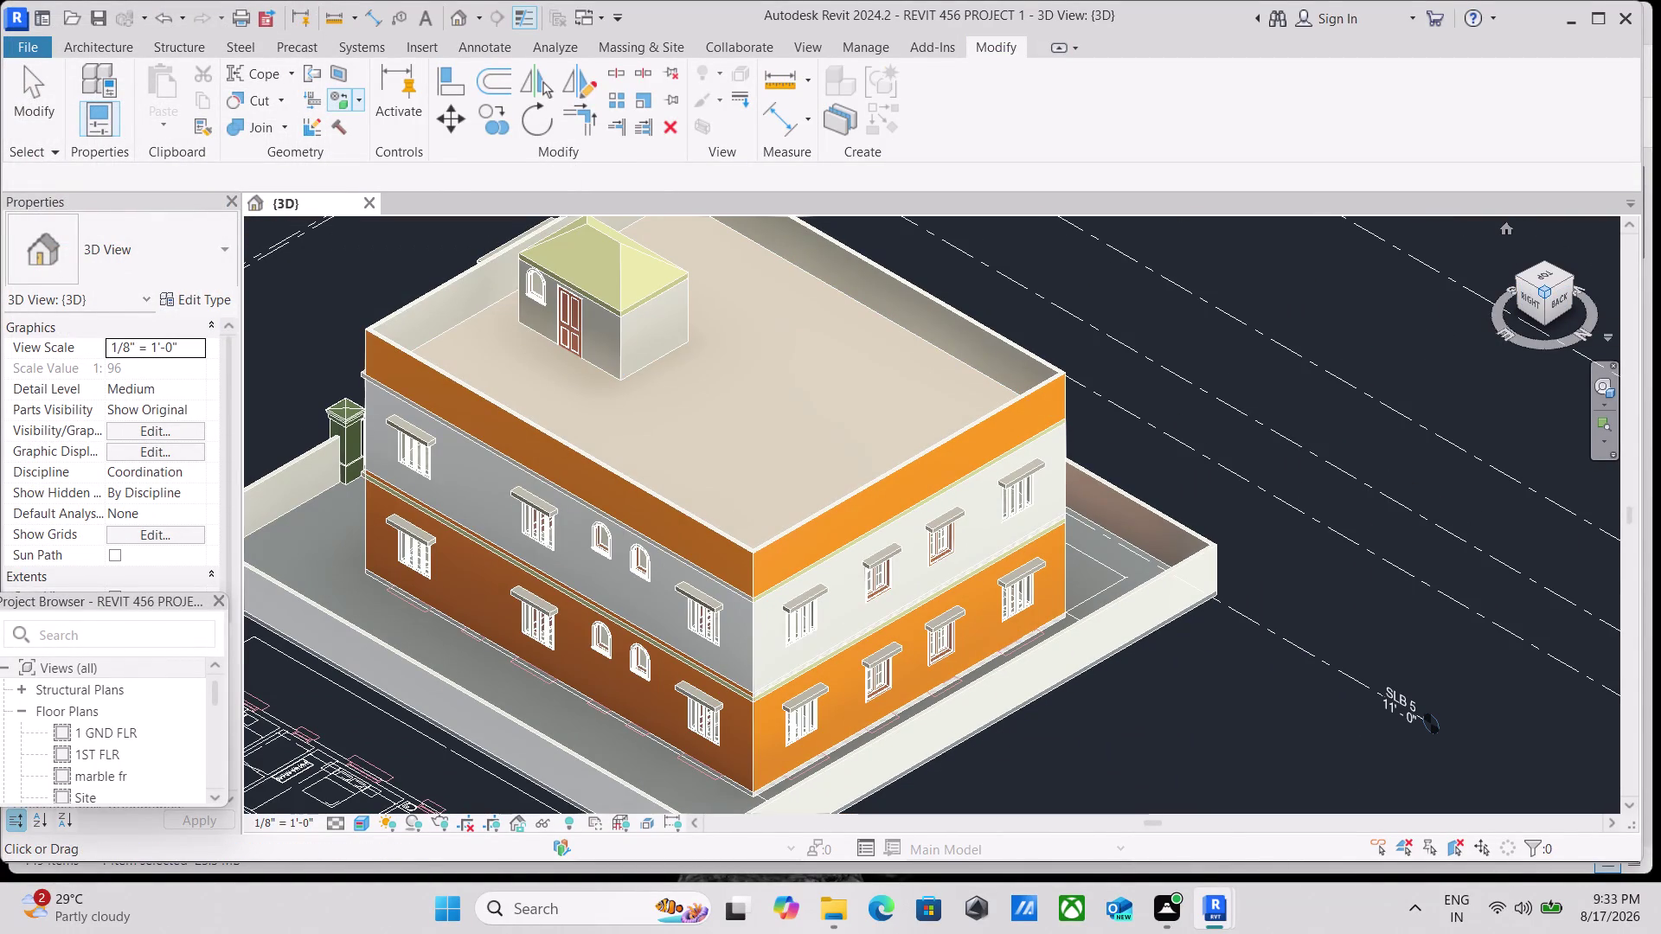
Zoom to the parapet corner by the gate pillar and reopen Paint.
scroll(up, 3)
scroll(up, 3)
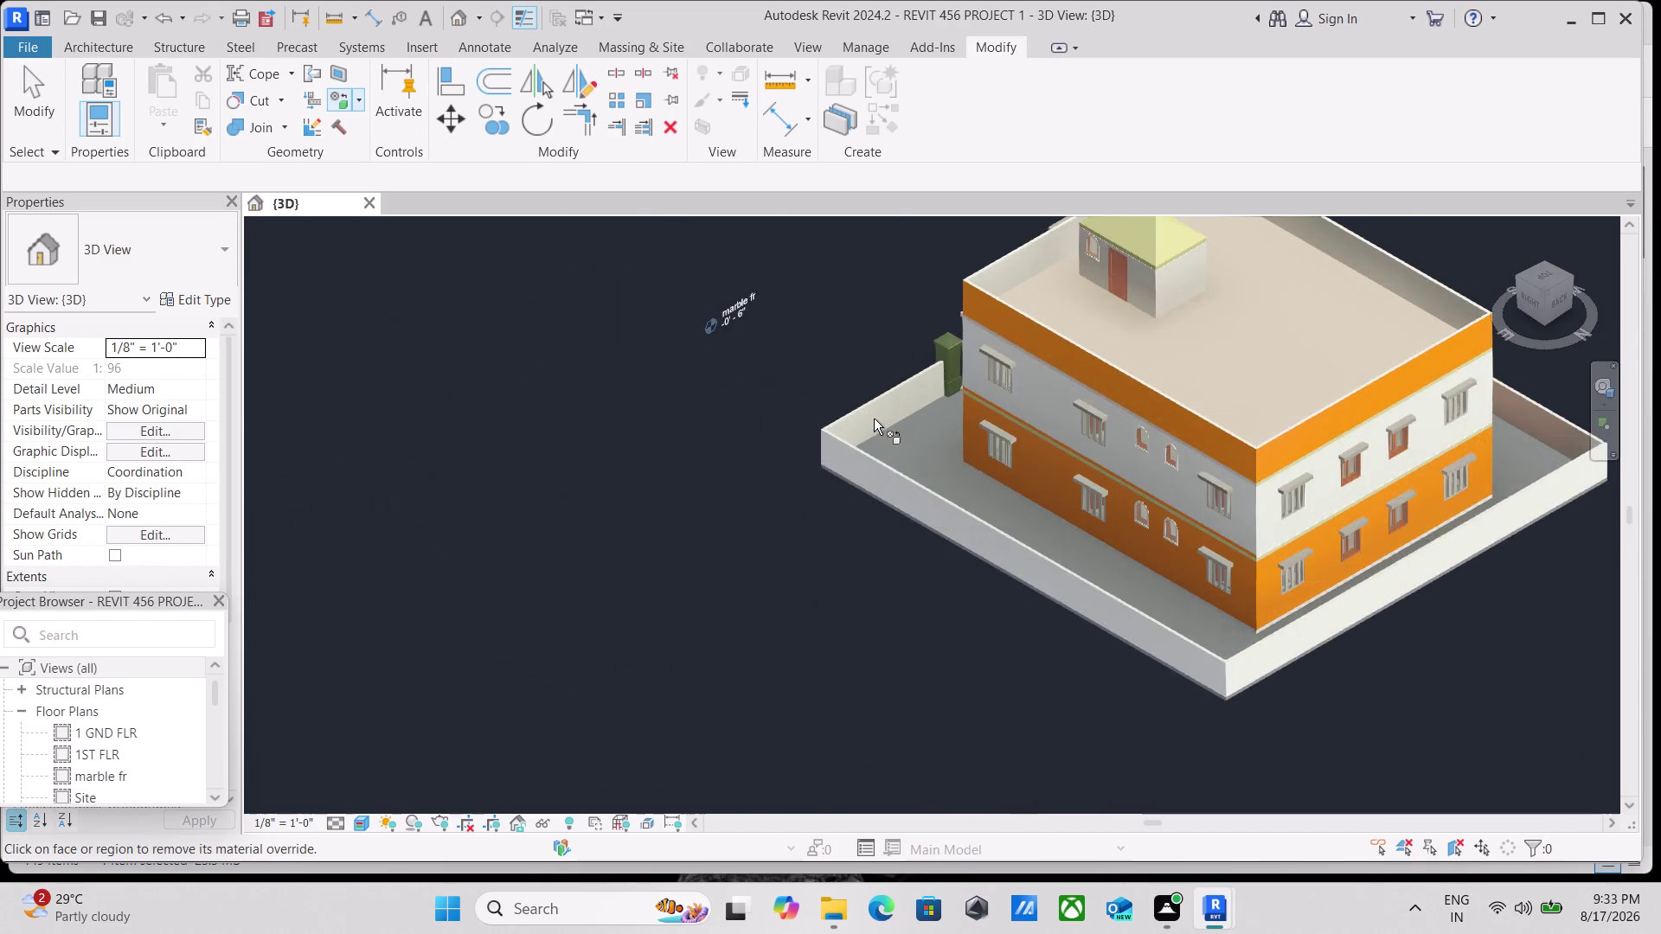
scroll(up, 3)
scroll(up, 3)
middle_drag(949, 346, 744, 548)
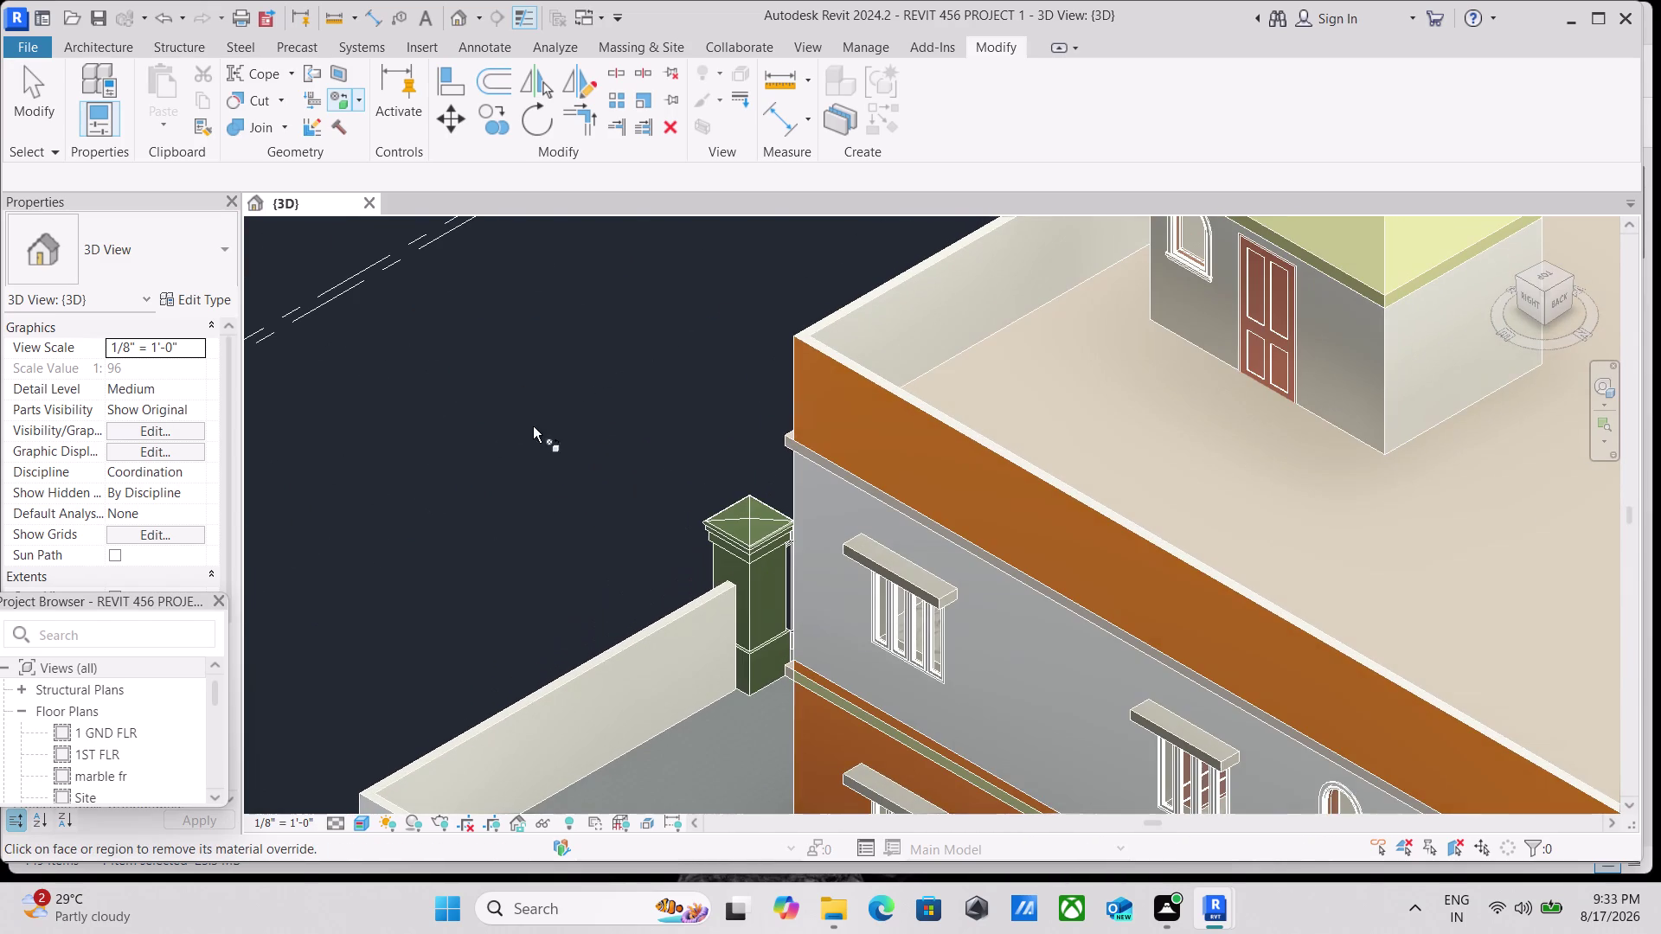
click(359, 94)
click(381, 140)
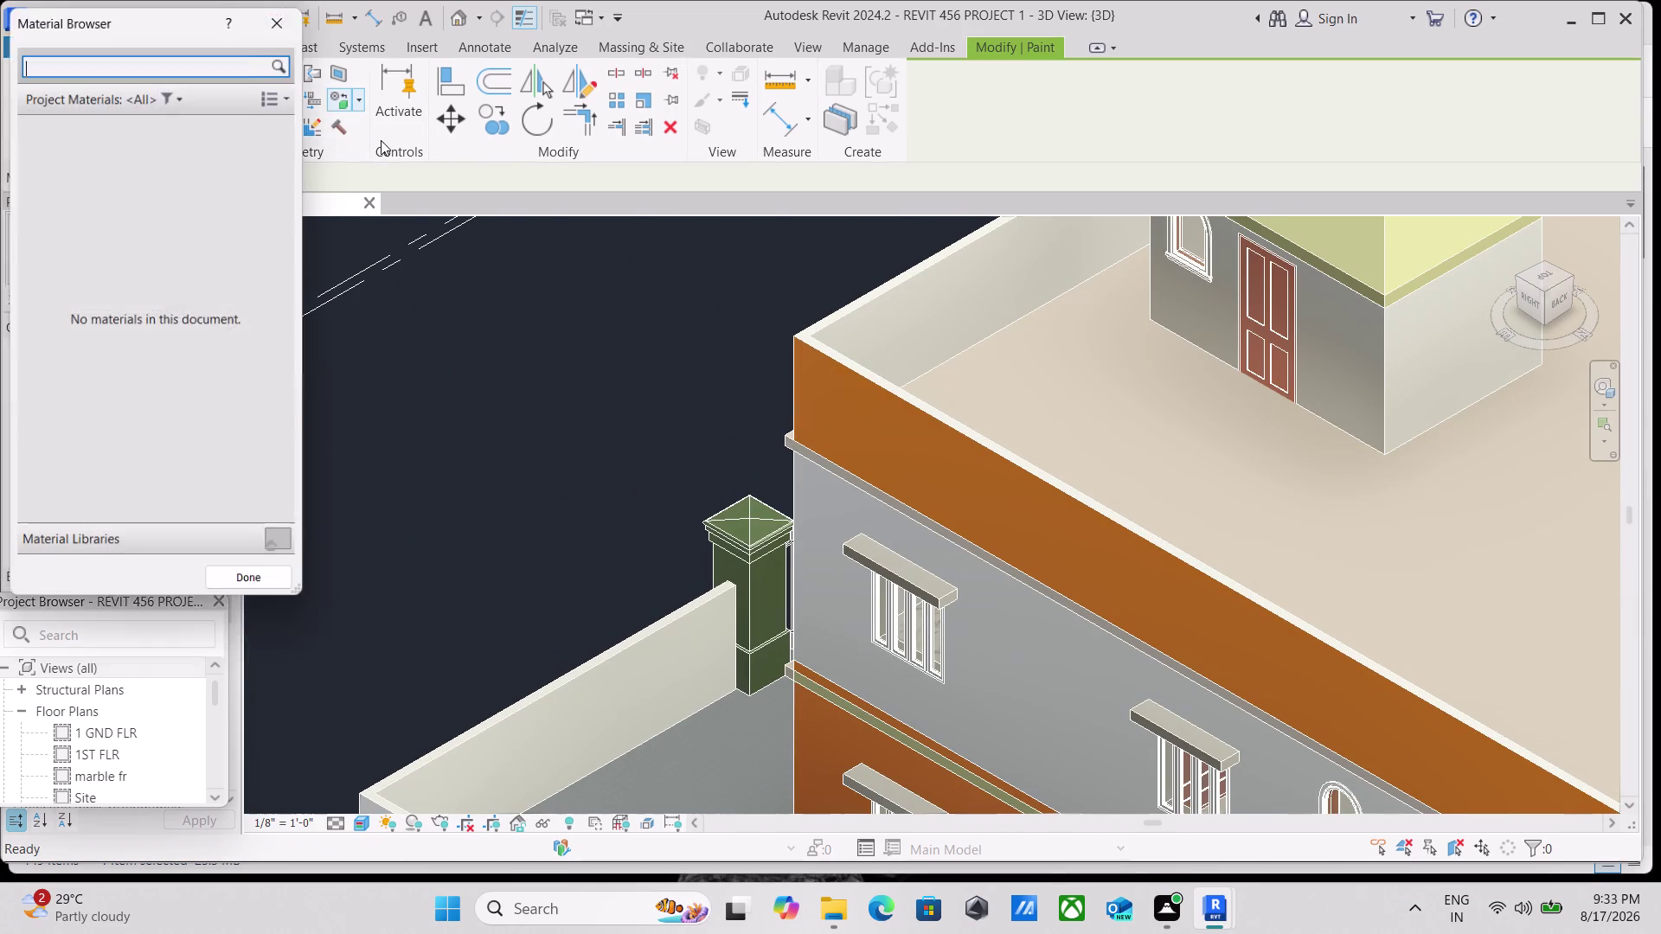
Scroll the Material Browser's project materials up and down to locate the slab colour material.
scroll(down, 3)
scroll(down, 3)
scroll(up, 3)
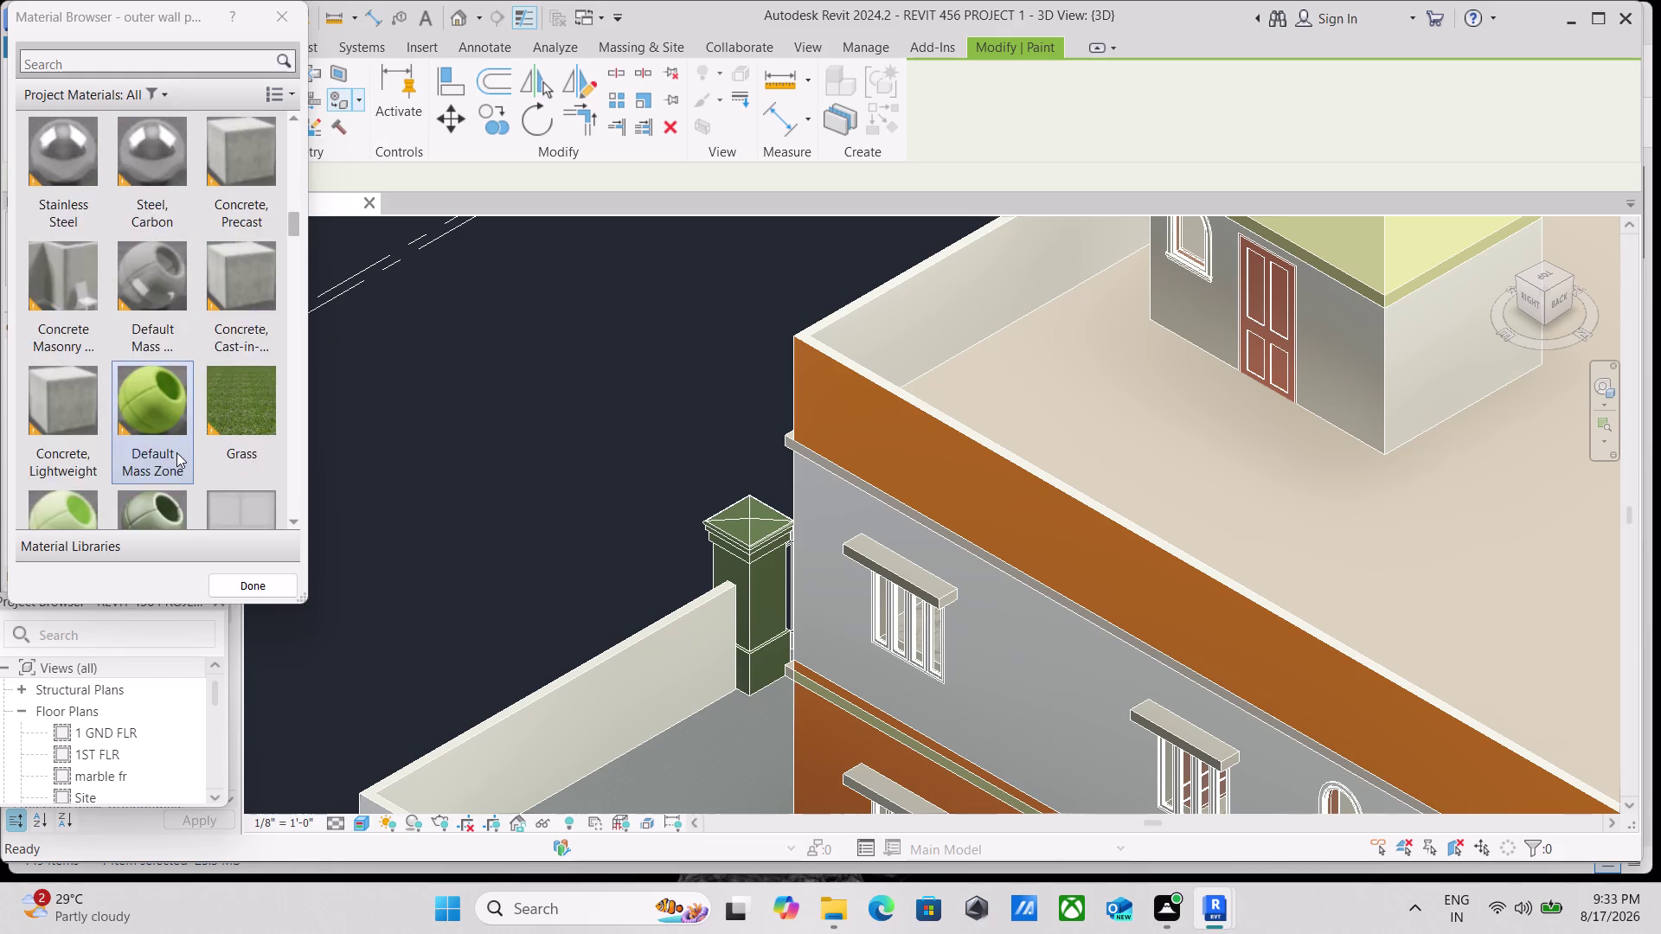
scroll(down, 3)
scroll(down, 3)
scroll(down, 3)
scroll(down, 3)
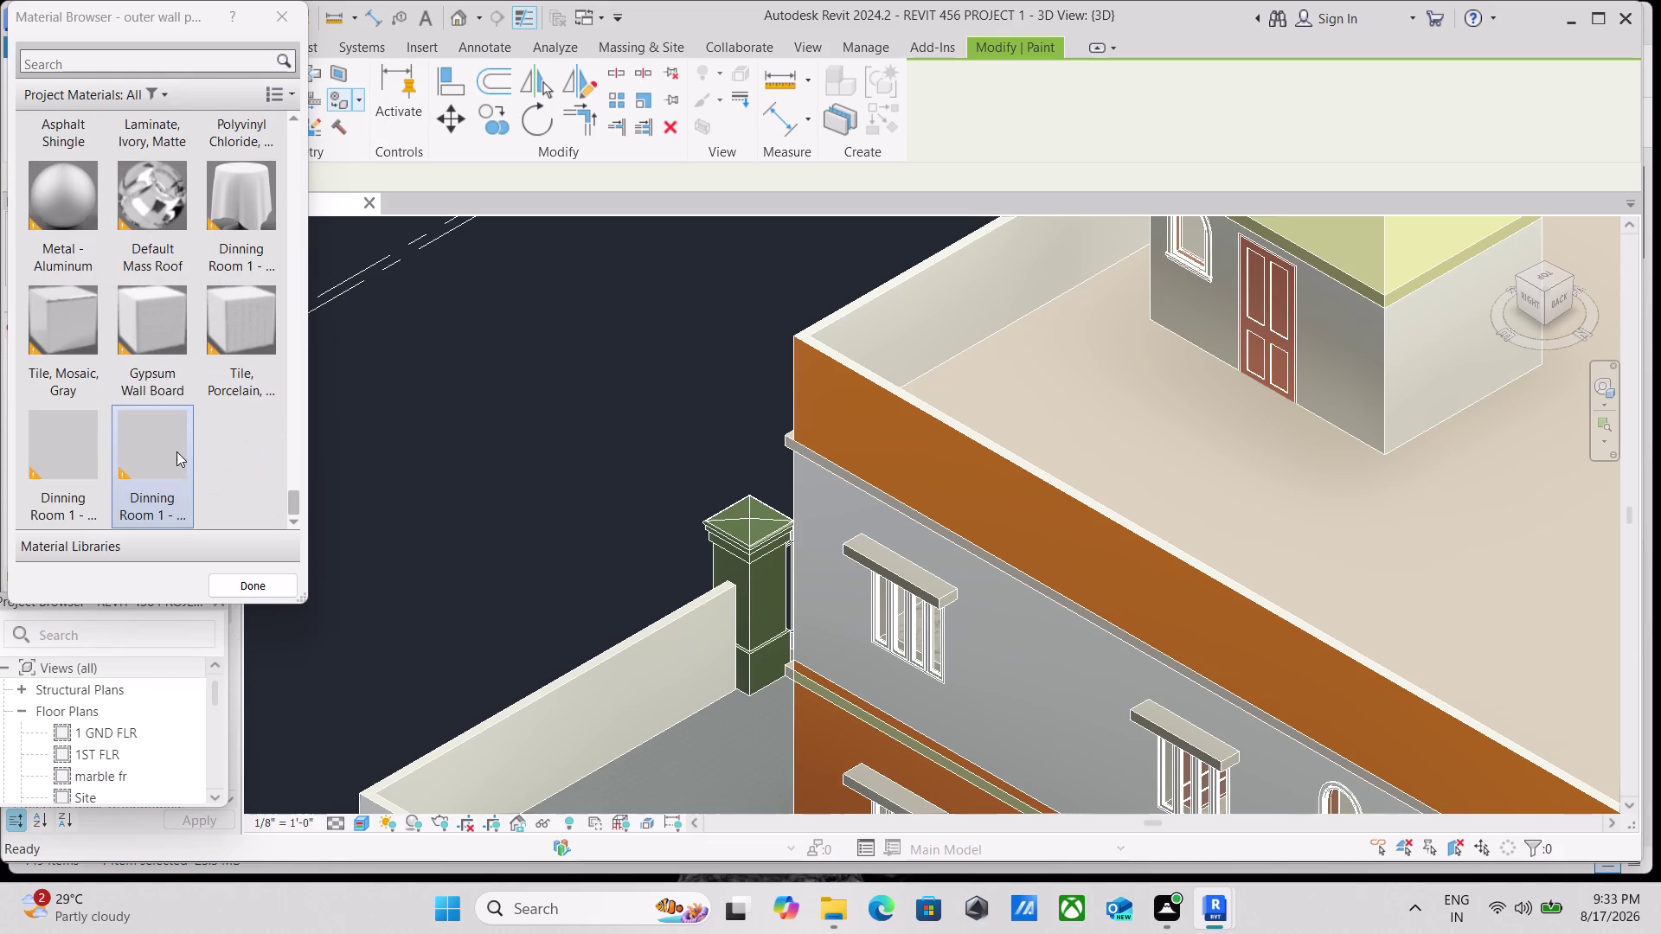
scroll(up, 3)
scroll(up, 3)
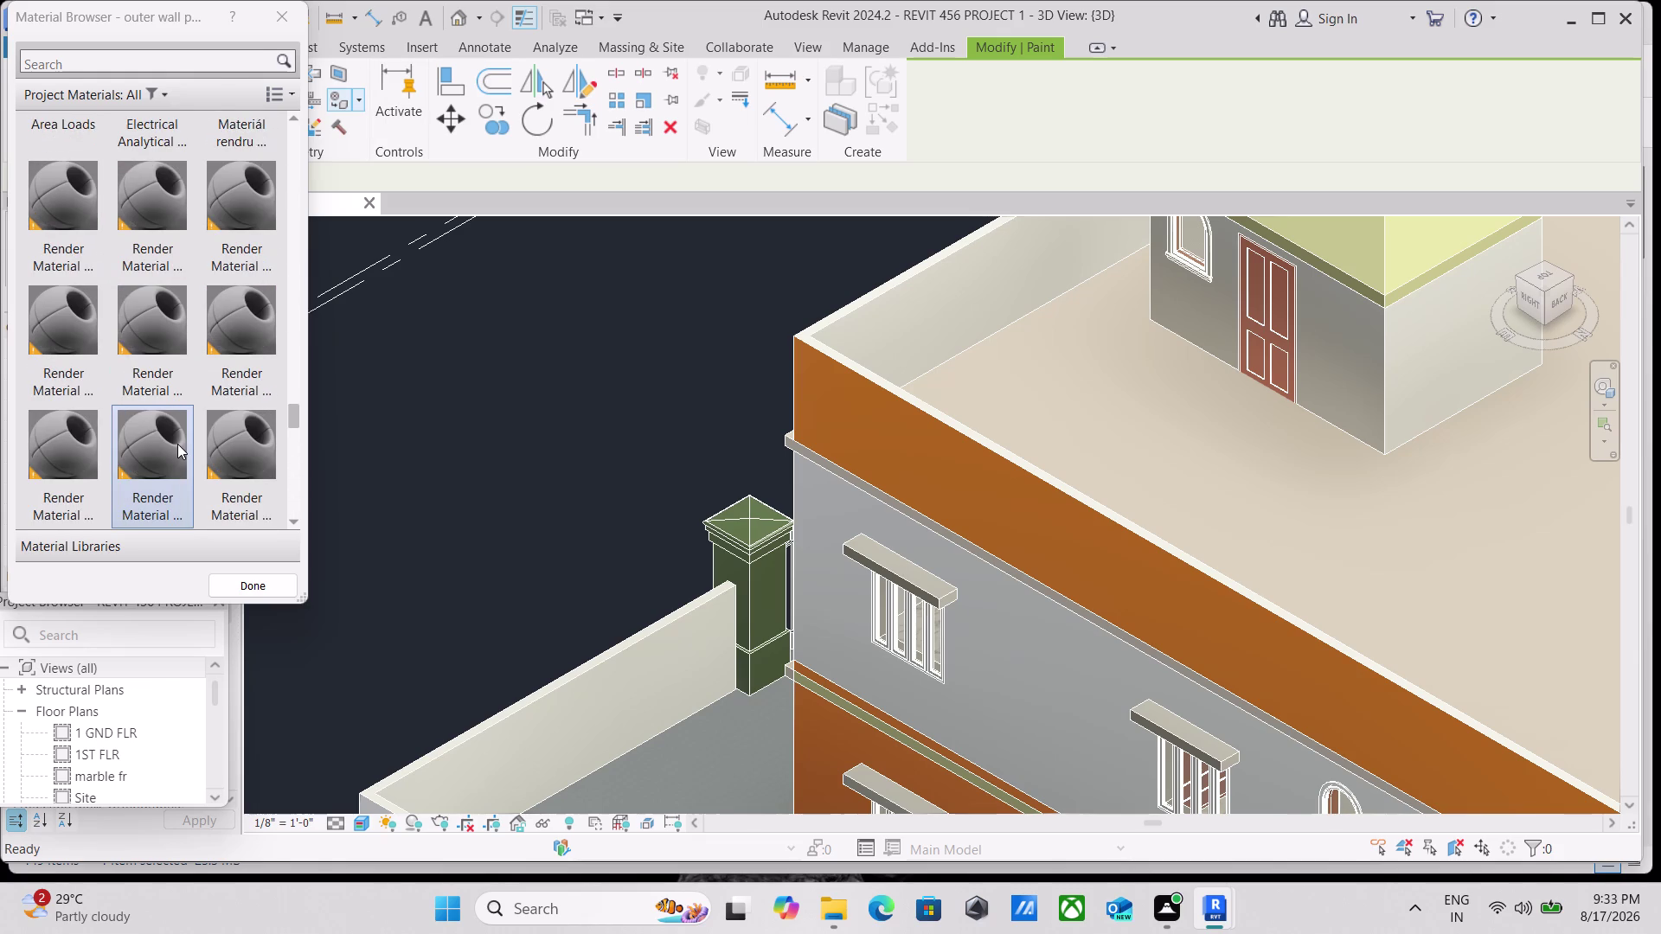
scroll(up, 3)
scroll(up, 3)
scroll(down, 3)
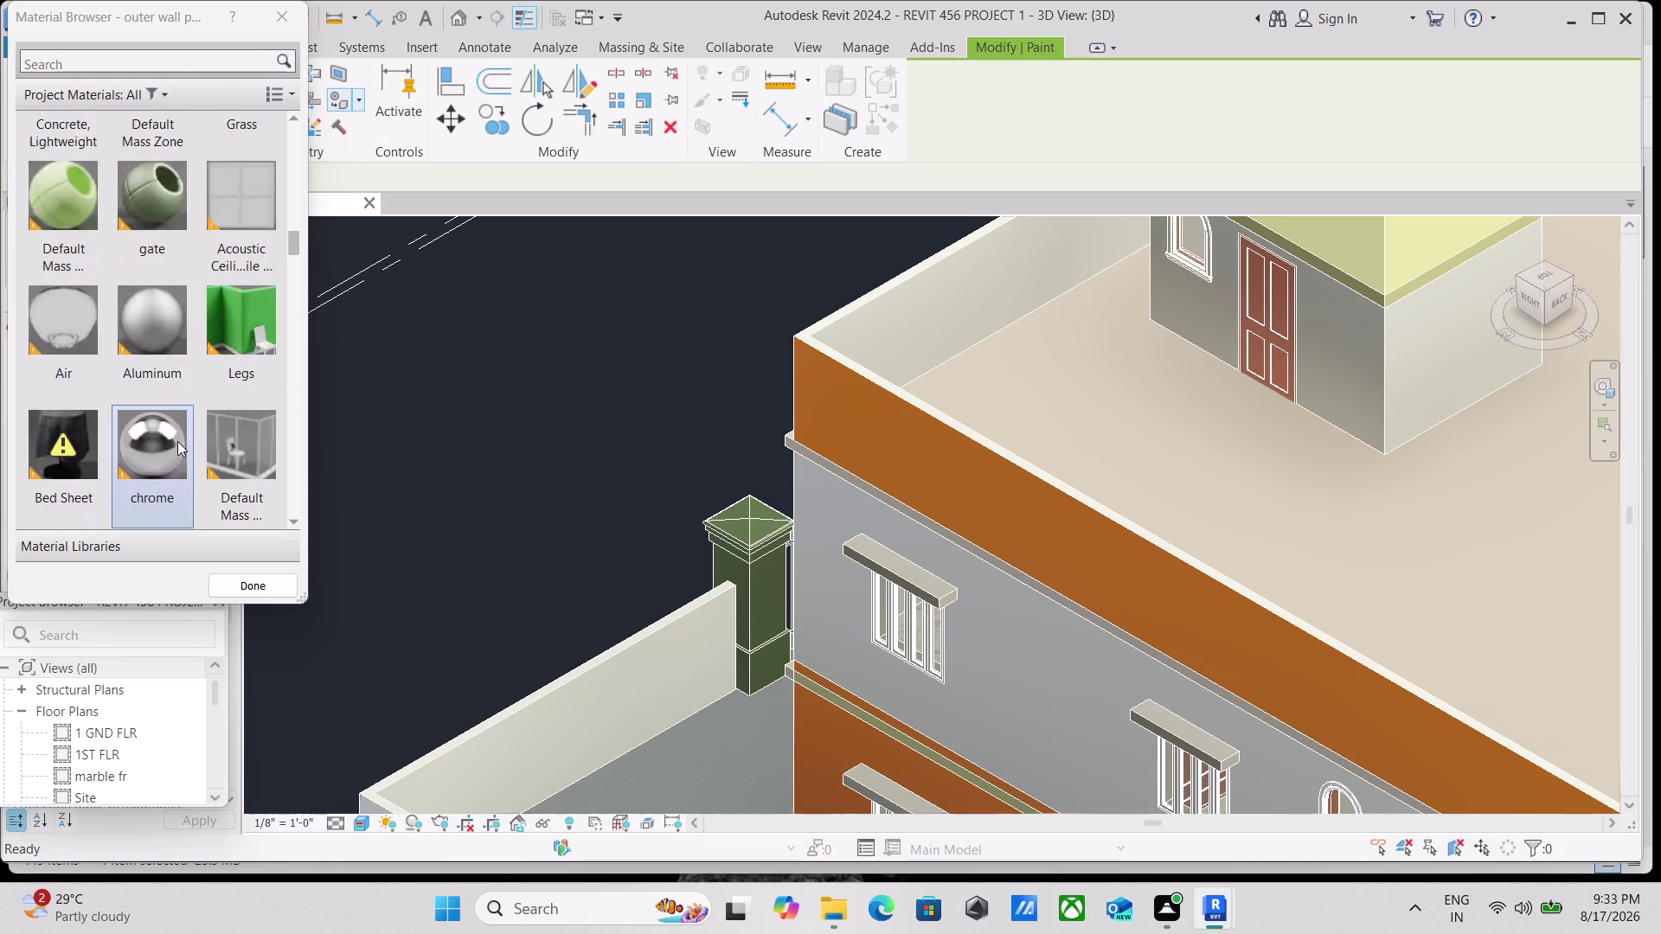
scroll(down, 3)
scroll(up, 3)
scroll(down, 3)
scroll(up, 3)
scroll(up, 3)
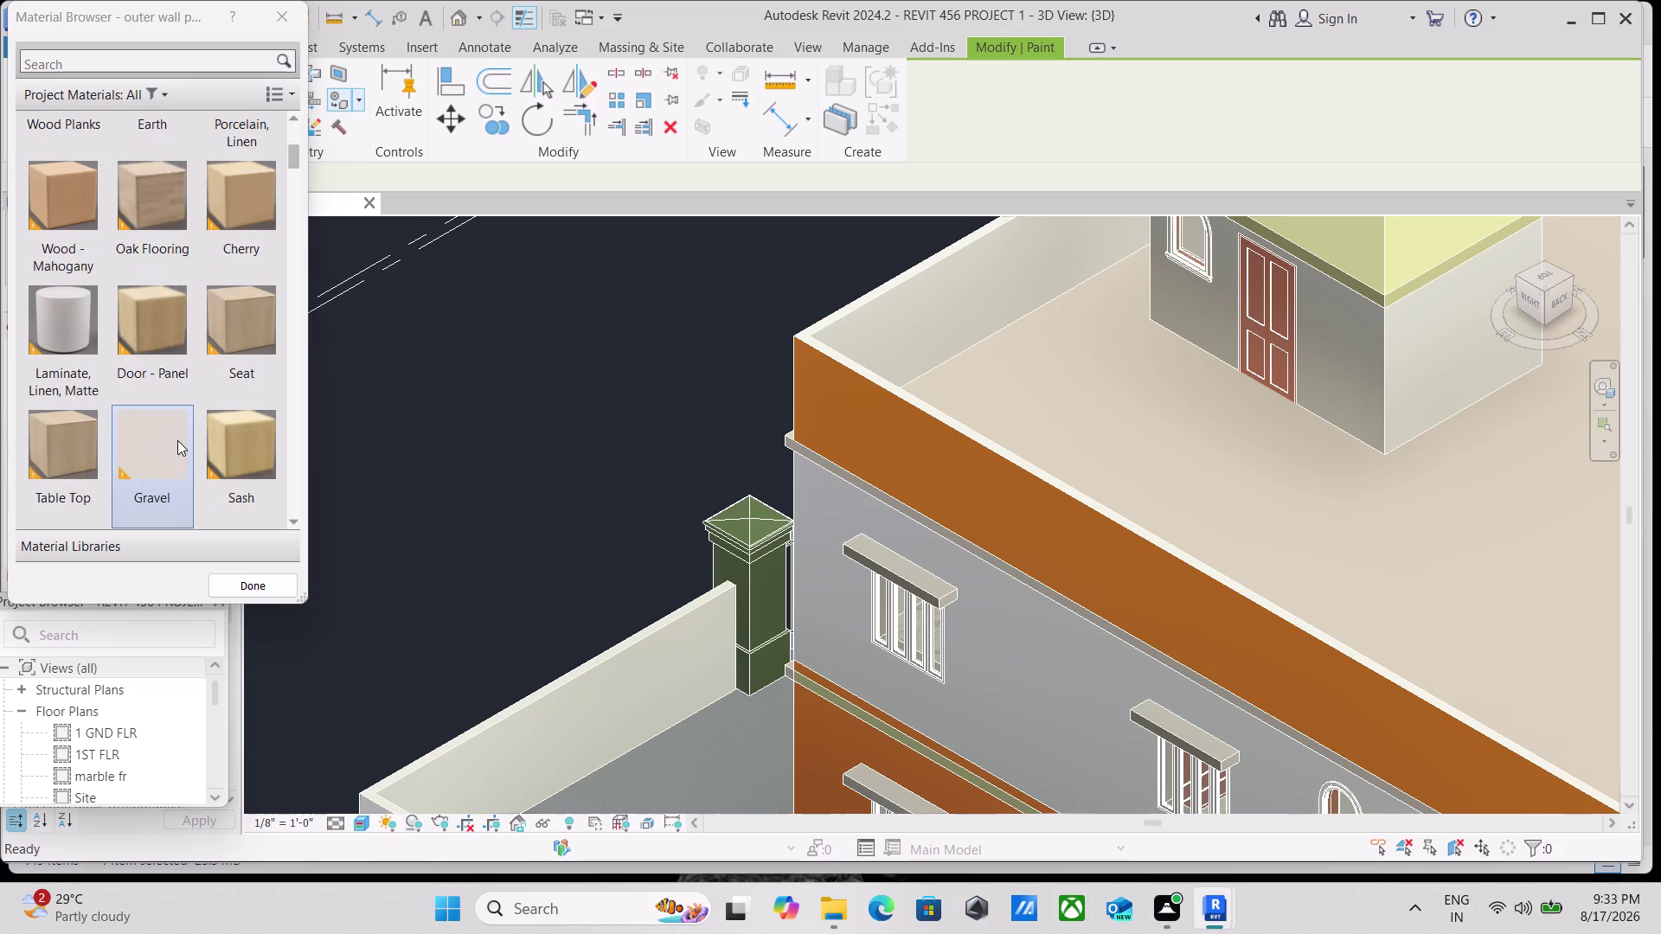
scroll(down, 3)
scroll(up, 3)
scroll(up, 3)
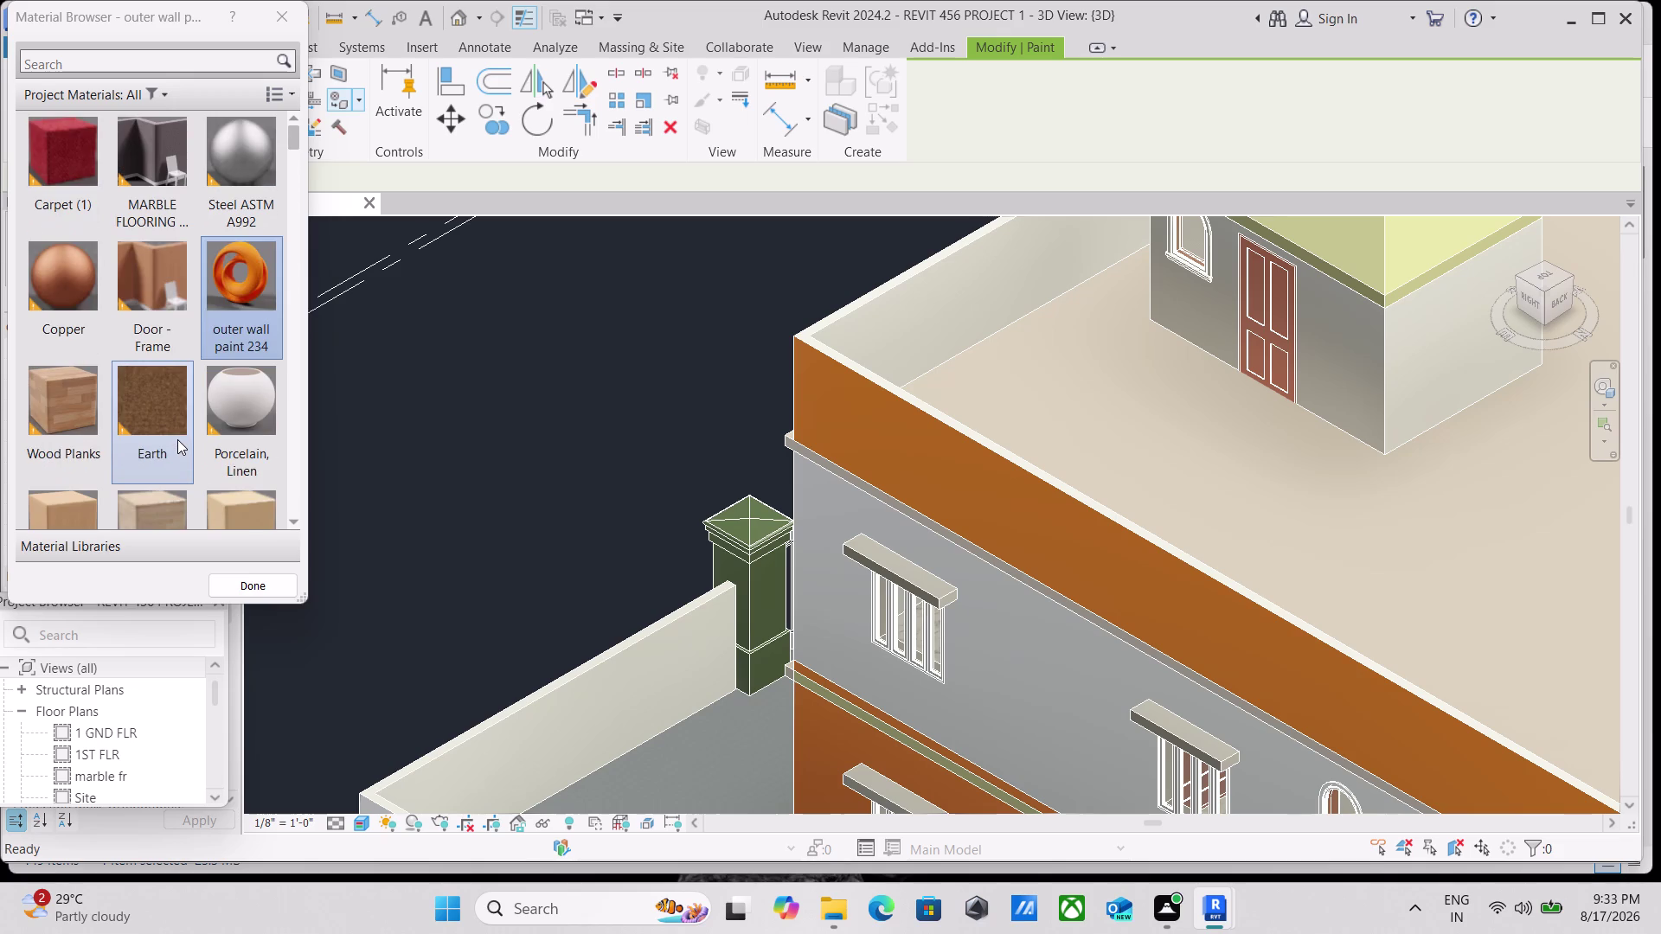
scroll(down, 3)
scroll(down, 3)
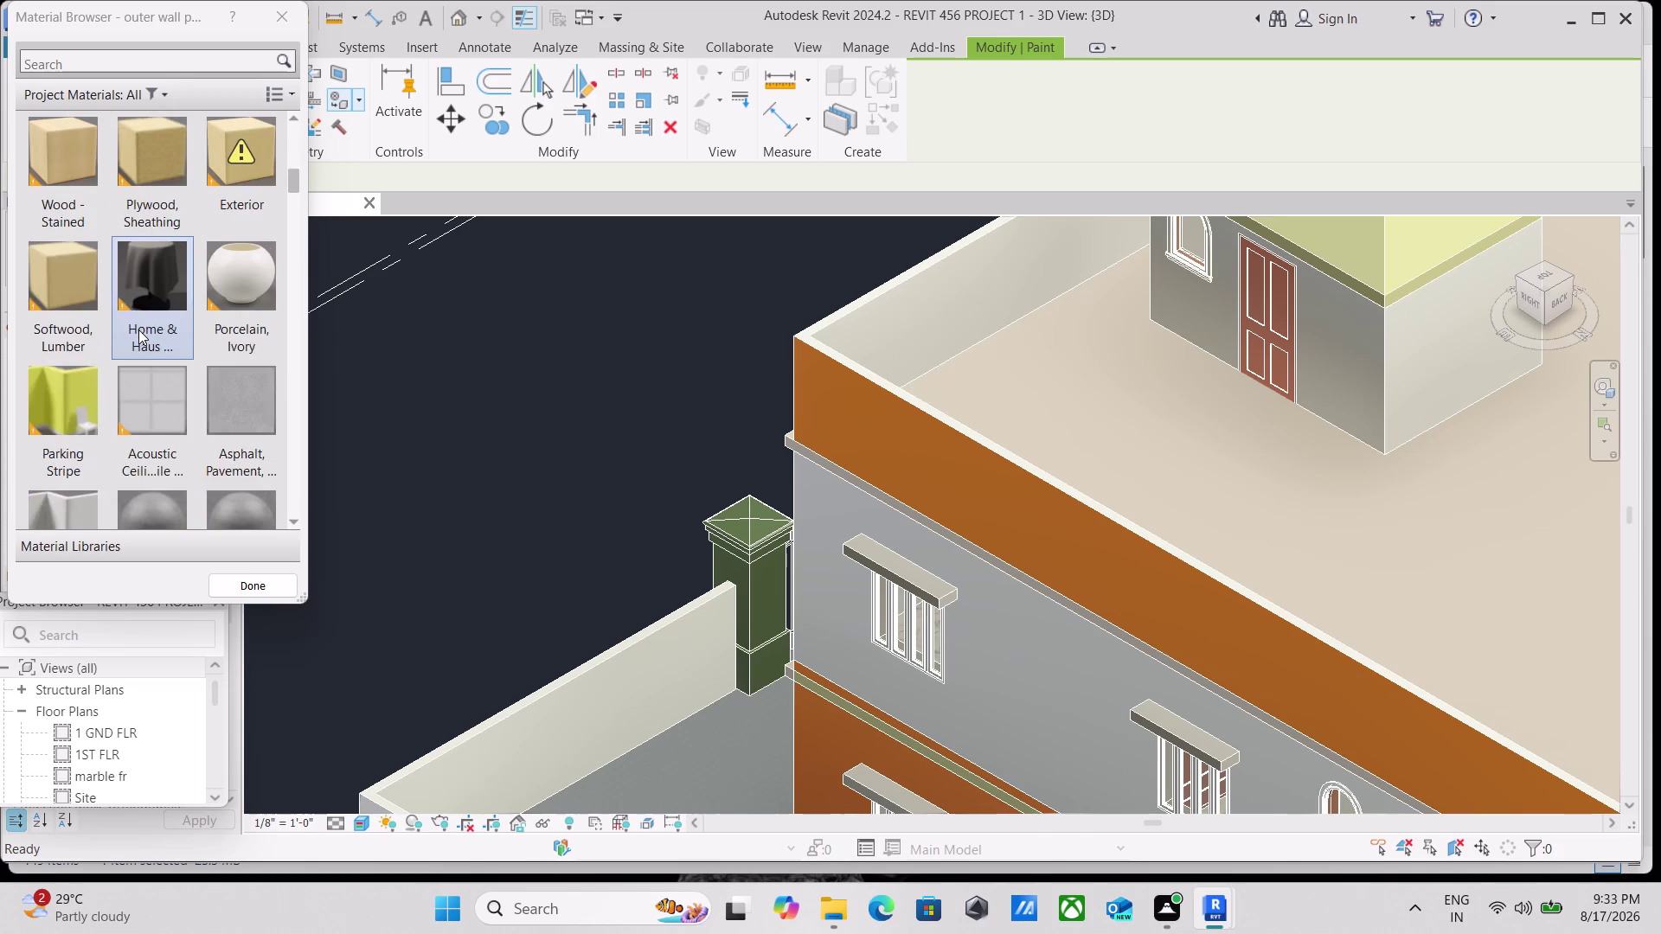
scroll(up, 3)
scroll(down, 3)
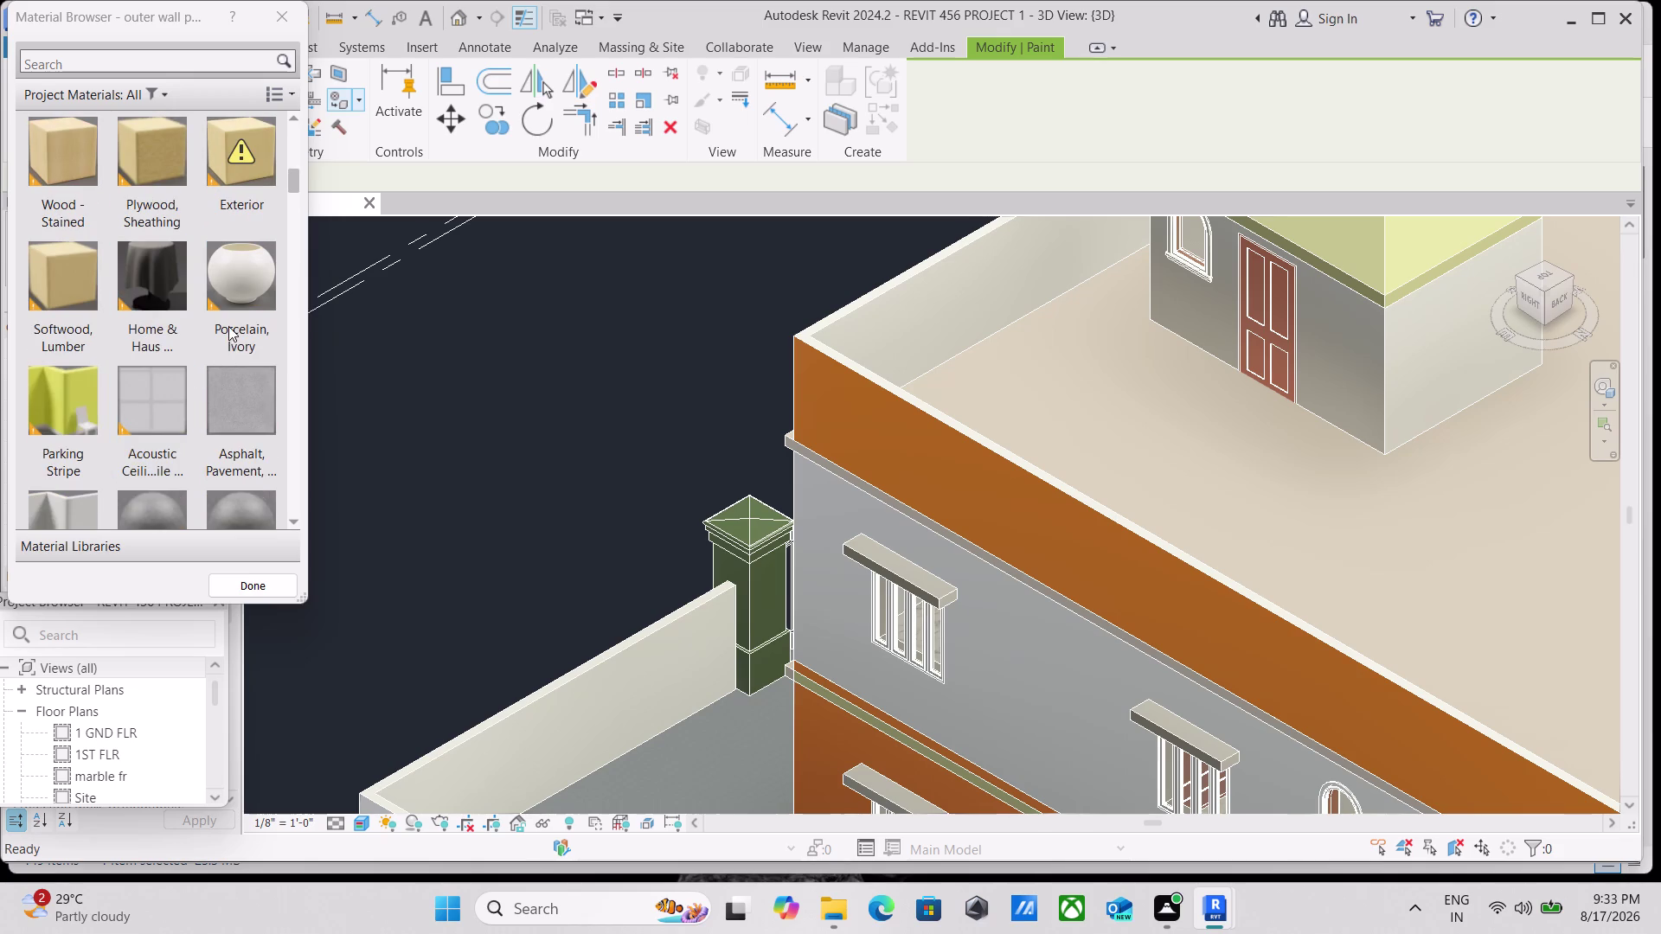
scroll(down, 3)
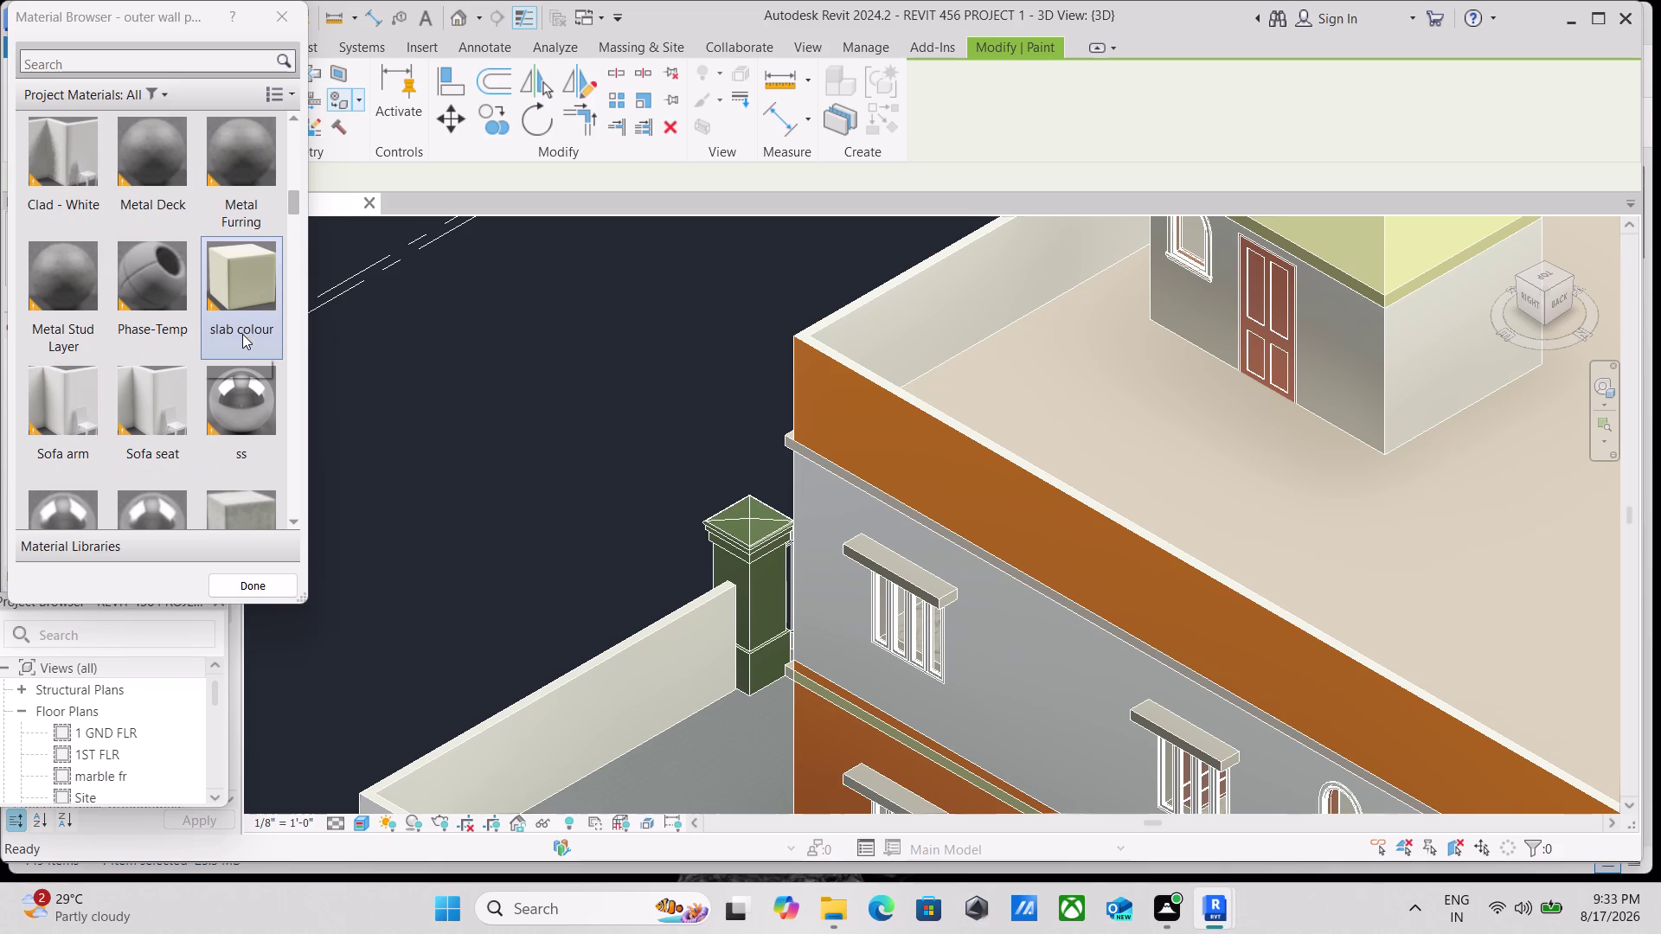
scroll(up, 3)
Choose Porcelain, Ivory as the paint material and paint the first slab edge face.
double_click(245, 290)
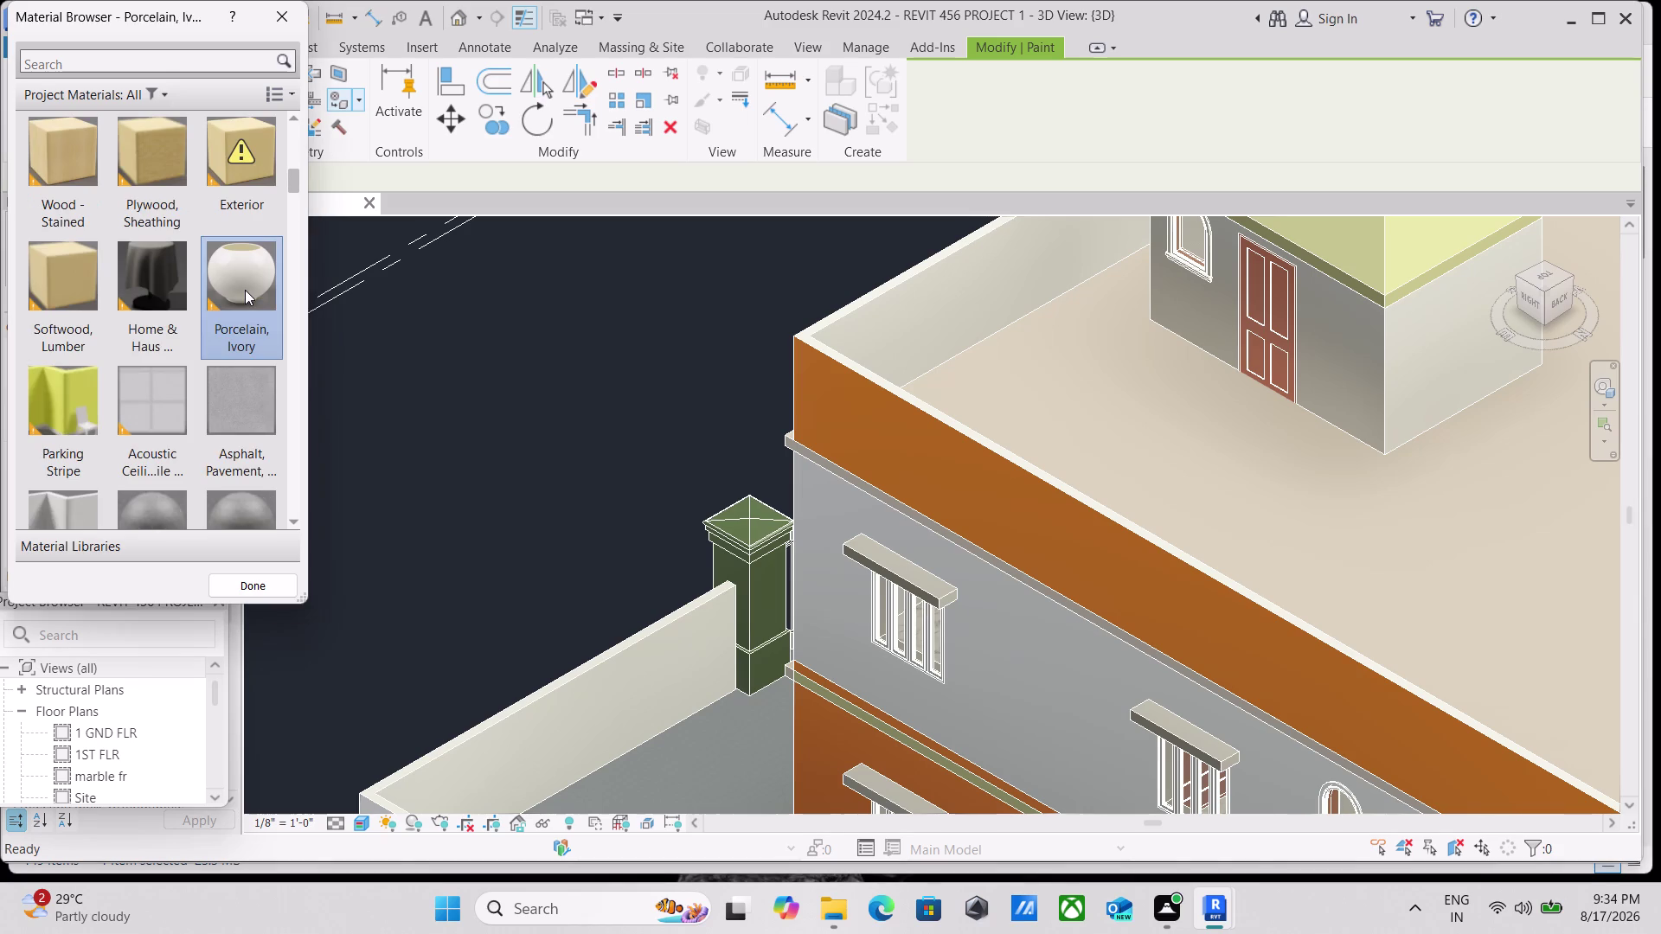
scroll(up, 3)
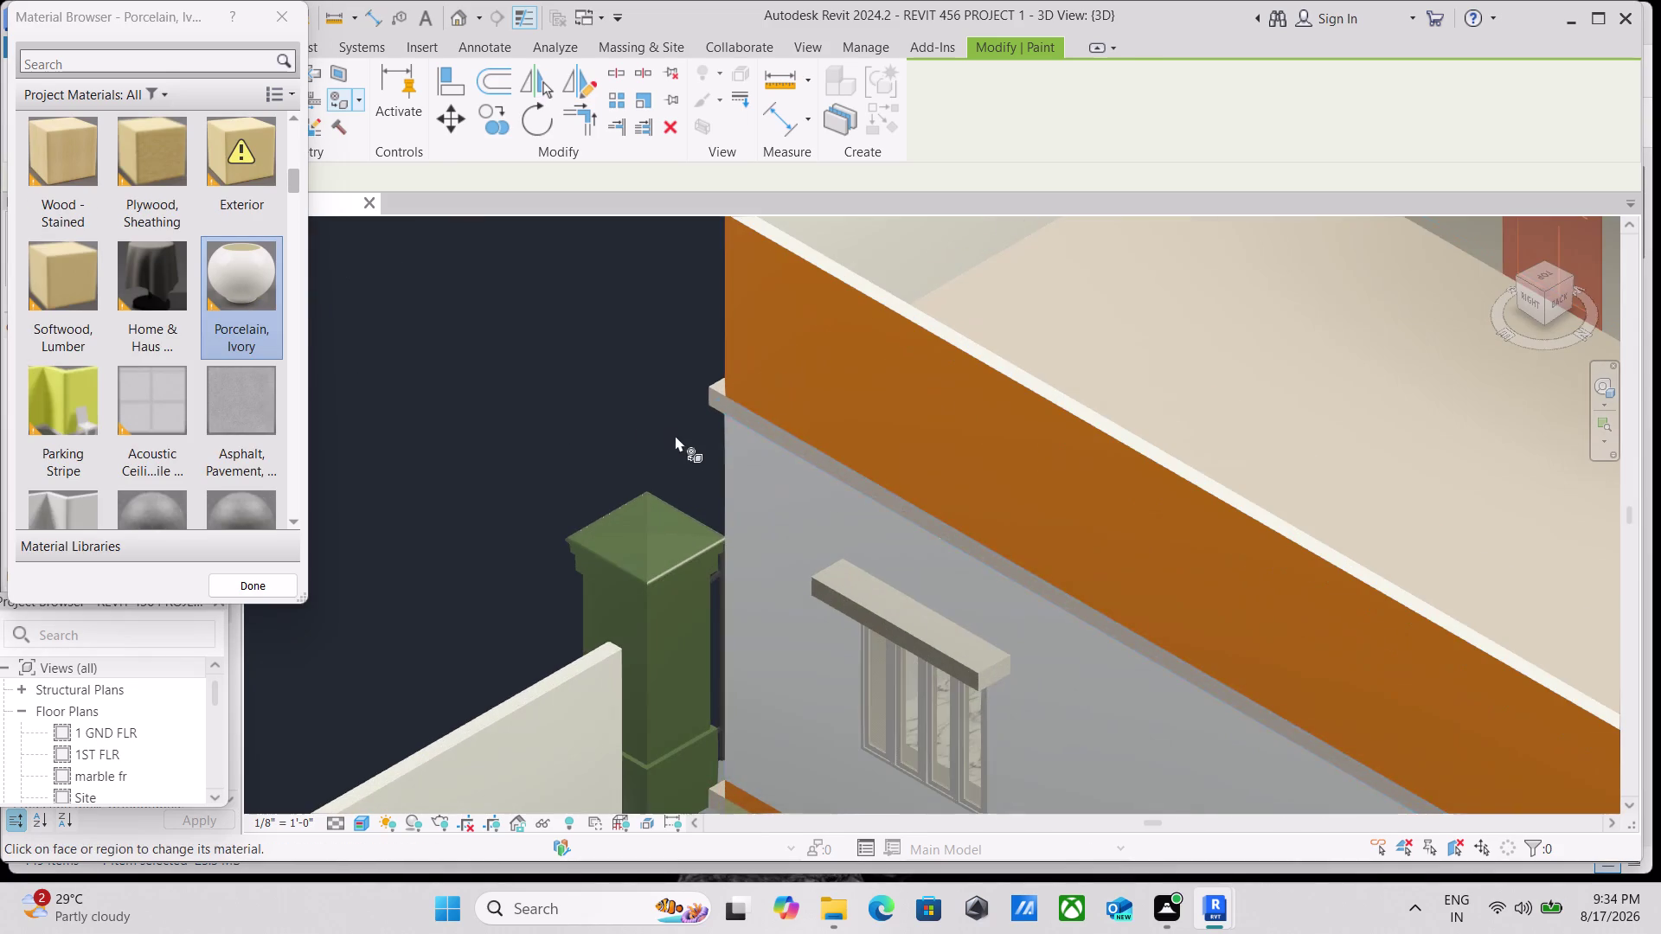
scroll(up, 3)
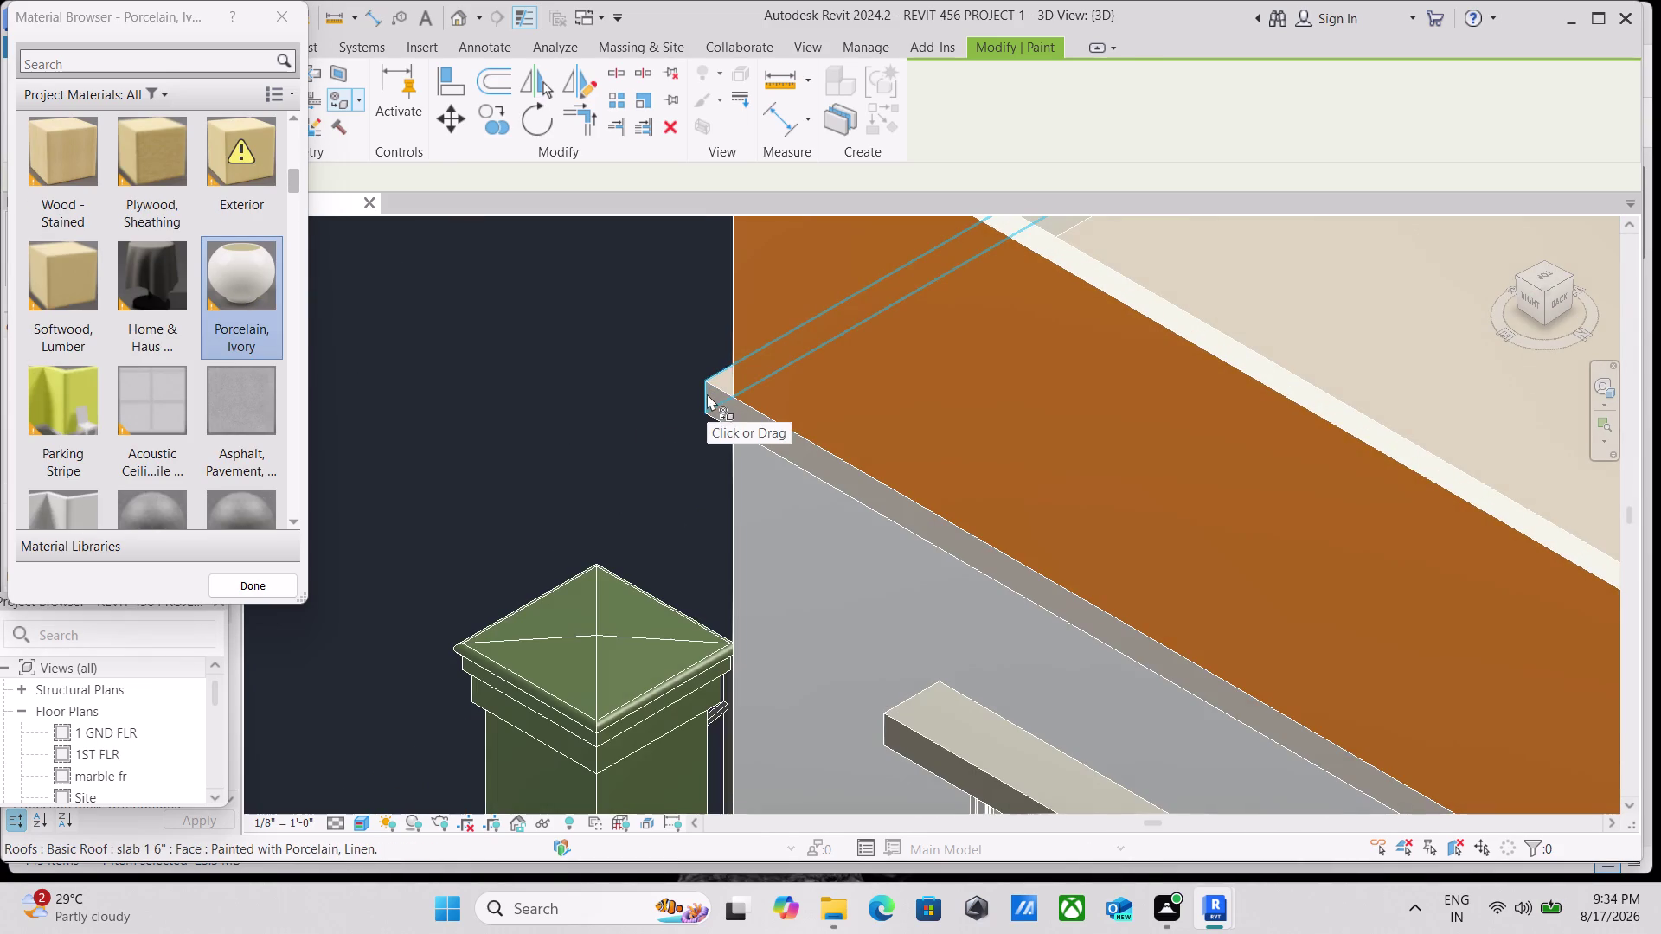
scroll(up, 3)
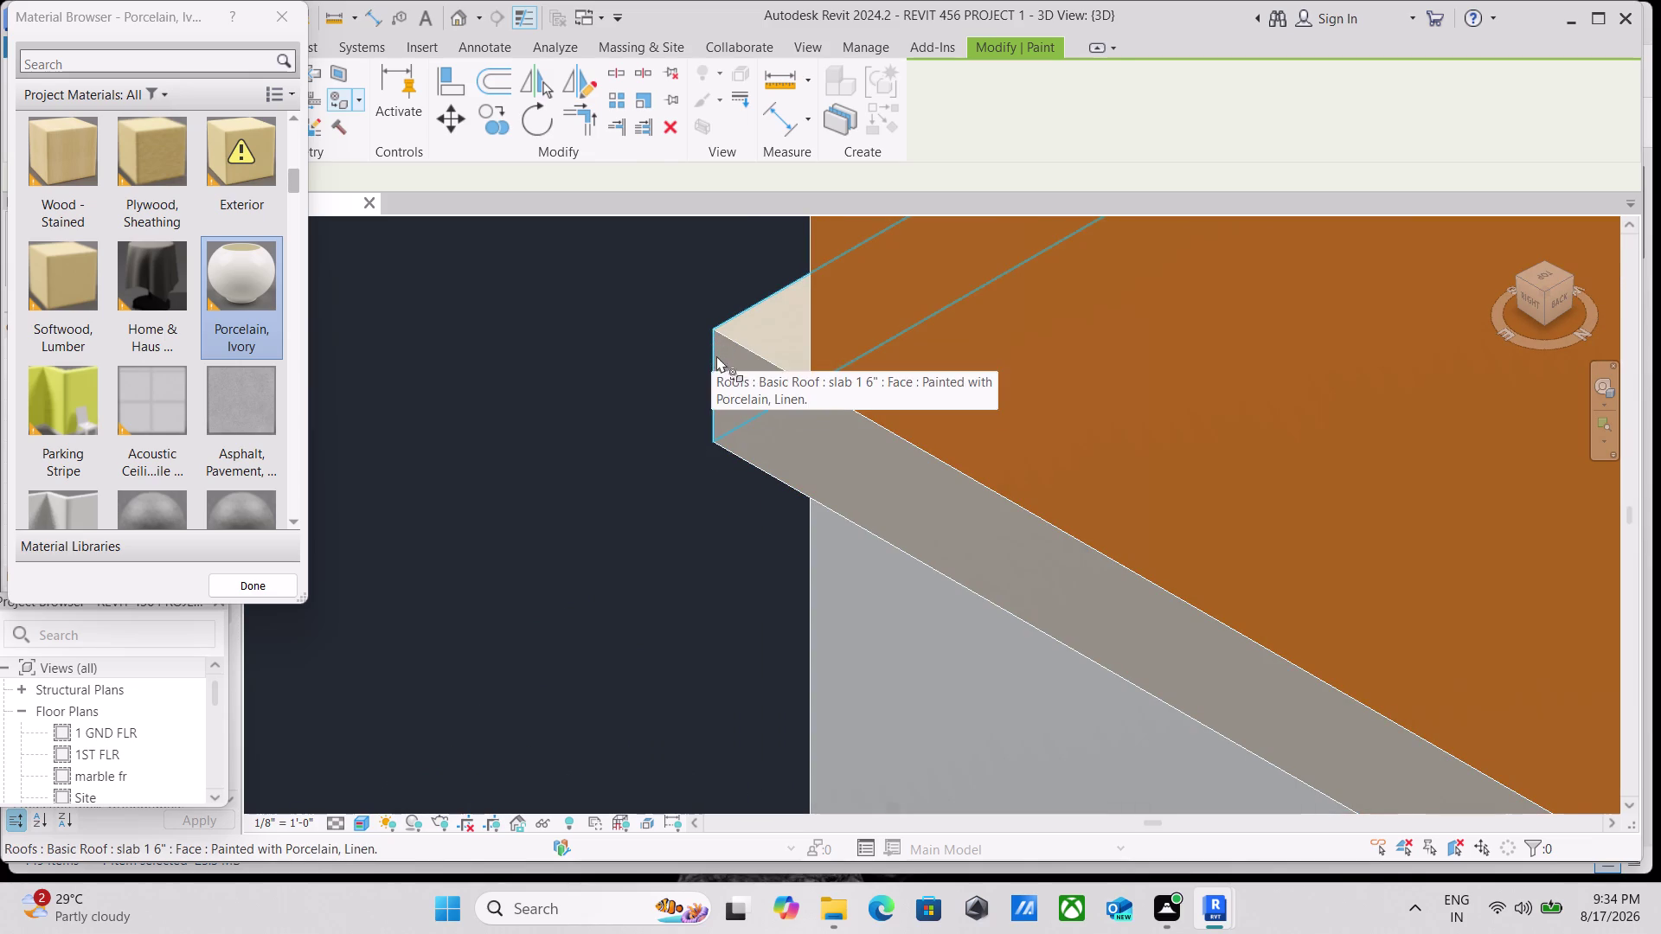
scroll(down, 3)
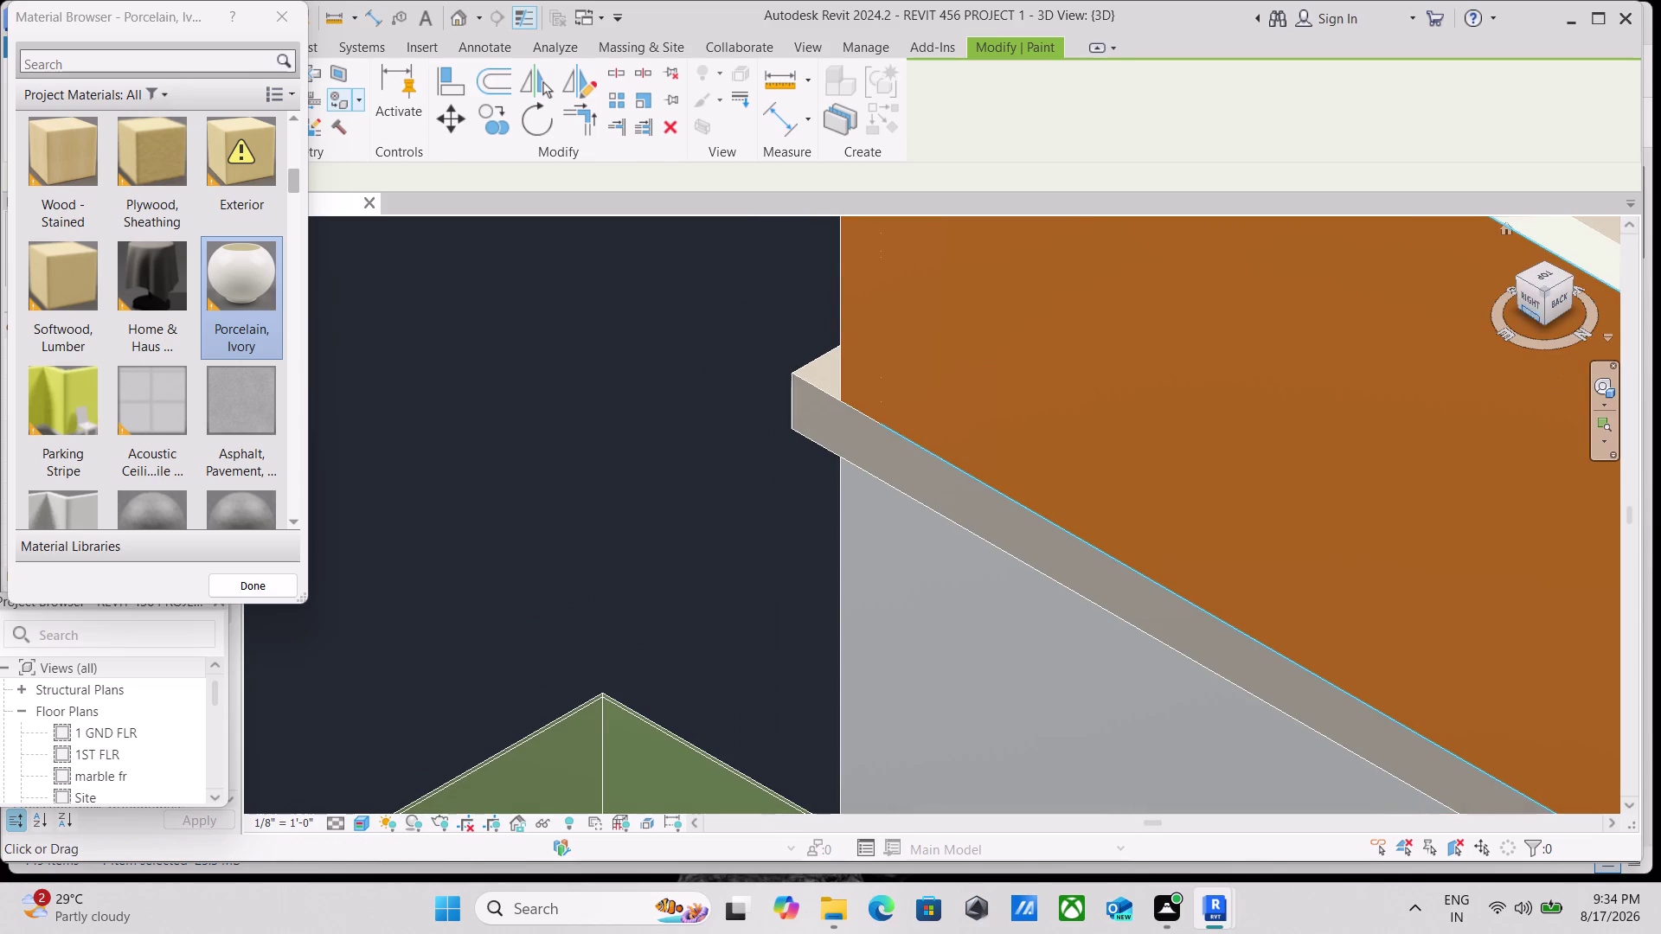
click(1514, 279)
scroll(up, 3)
scroll(up, 3)
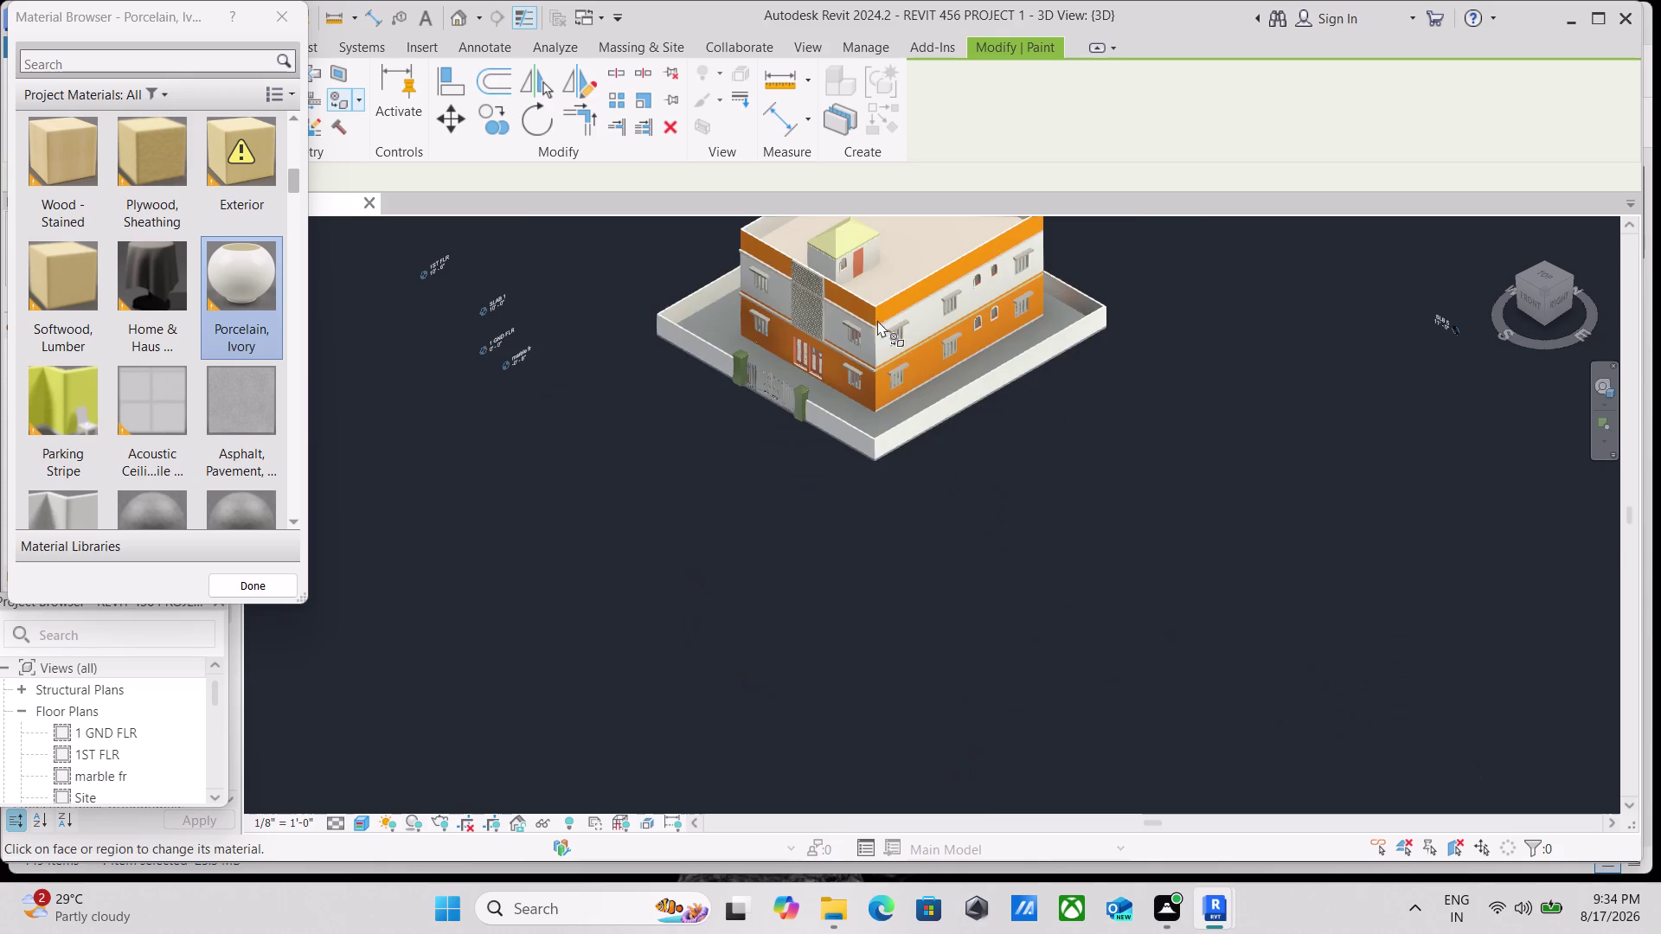
scroll(up, 3)
scroll(up, 3)
scroll(up, 3)
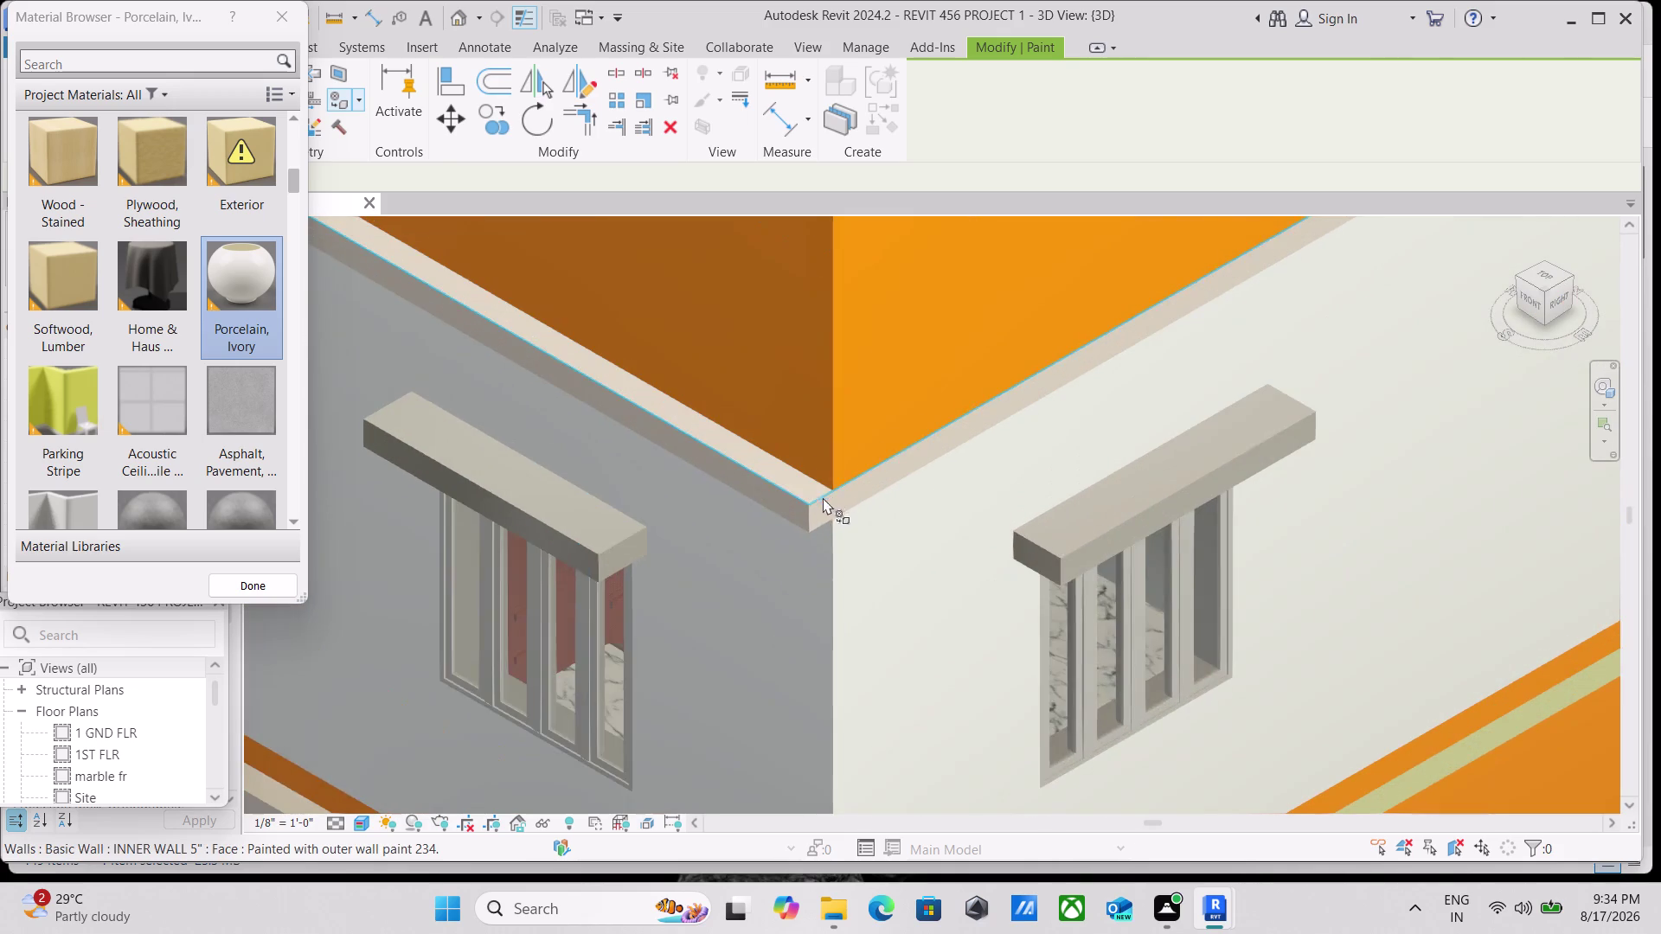
Paint the slab edge bands at the corner, above the window, and another edge face.
click(853, 496)
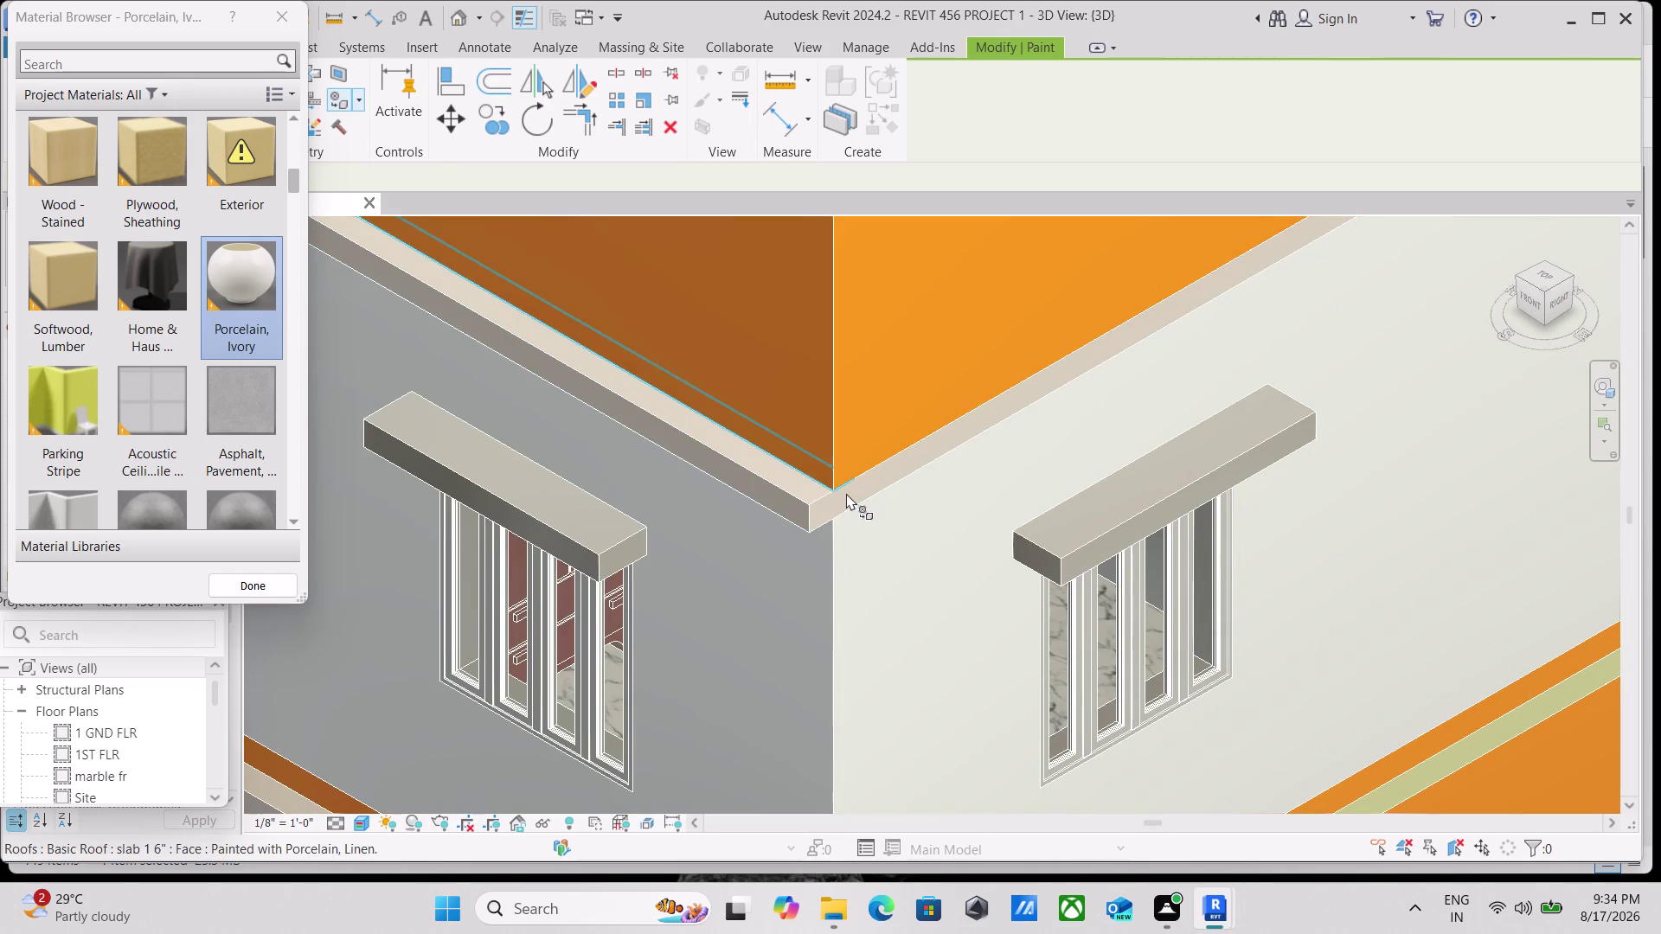
scroll(down, 3)
scroll(down, 3)
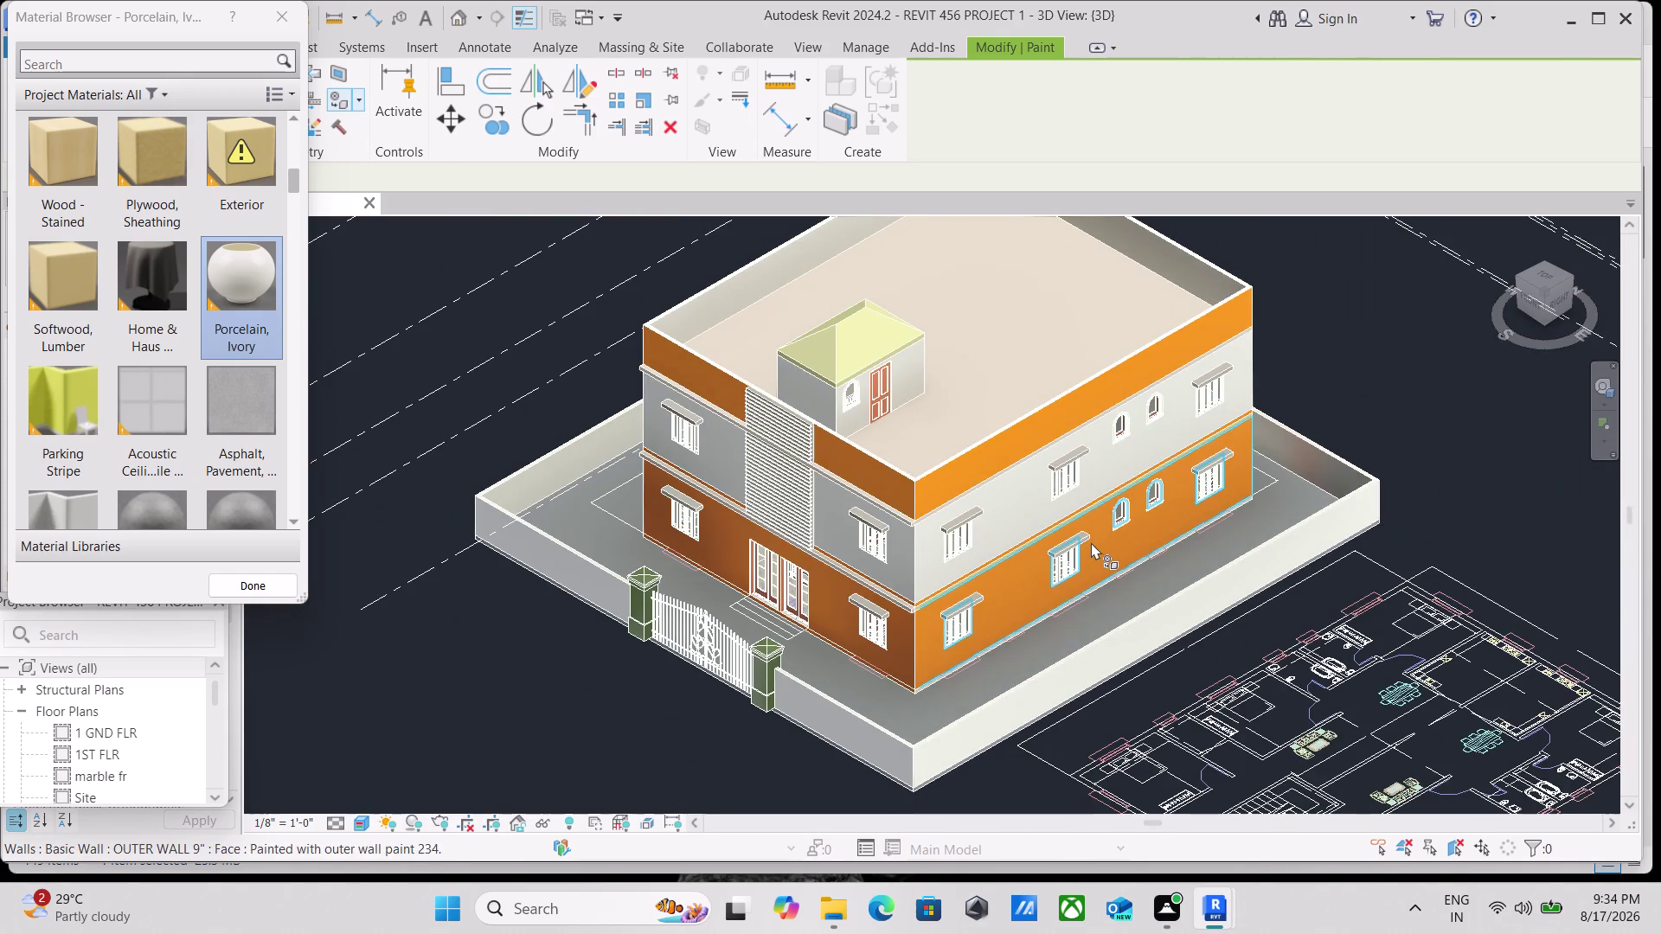
scroll(up, 3)
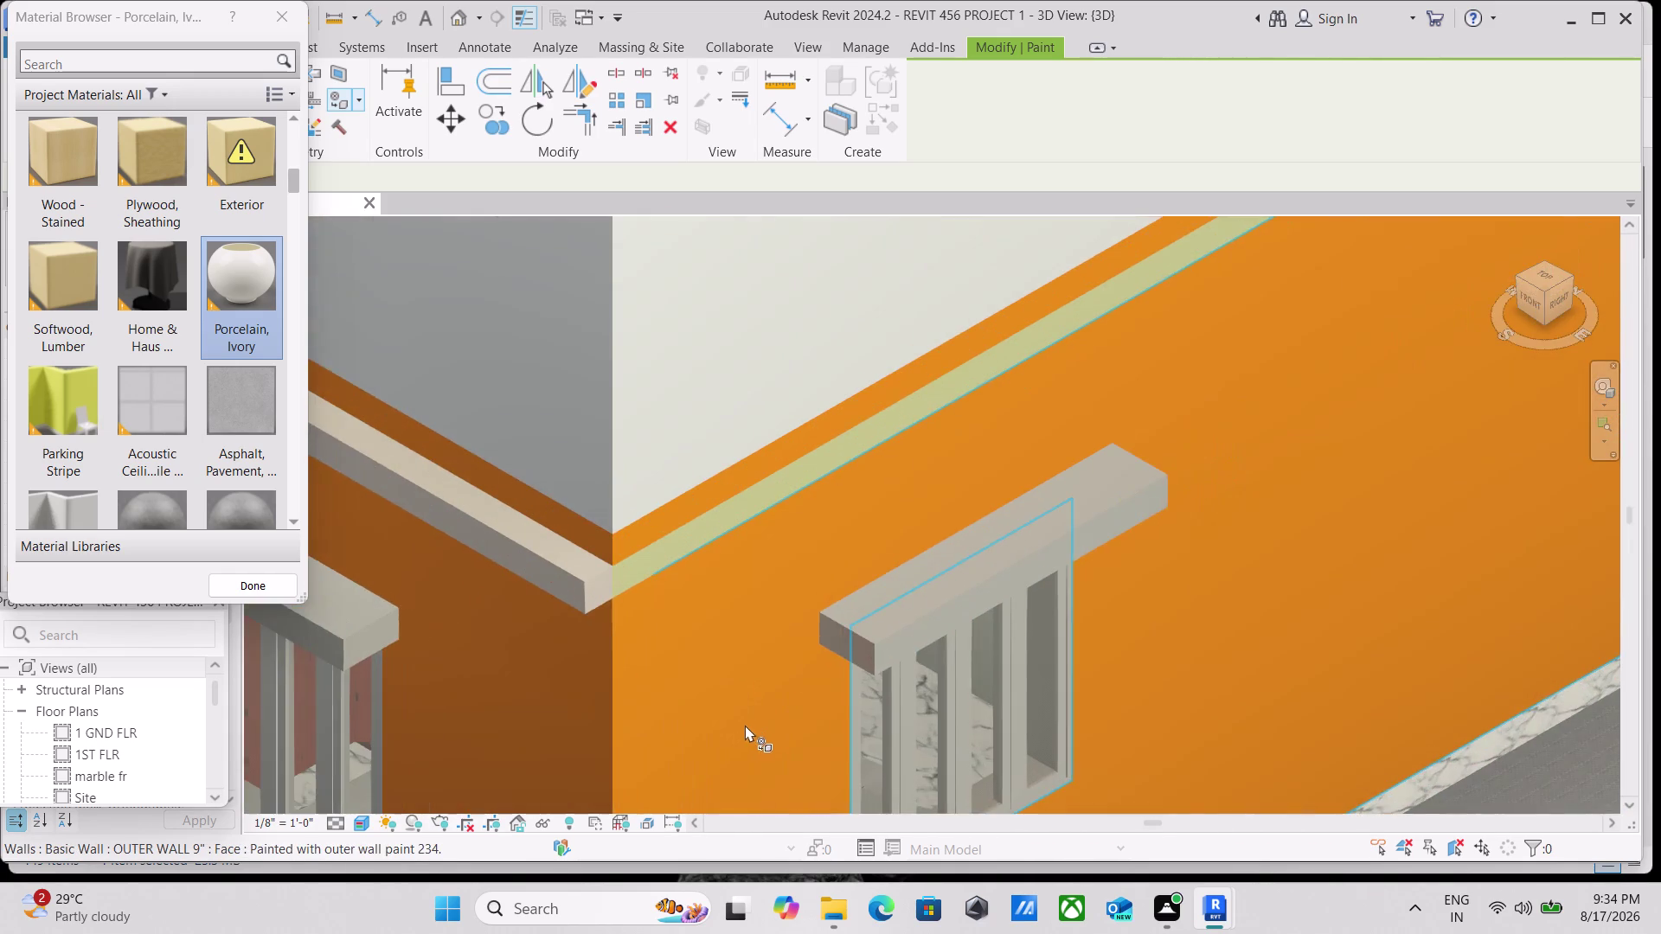
scroll(up, 3)
click(545, 434)
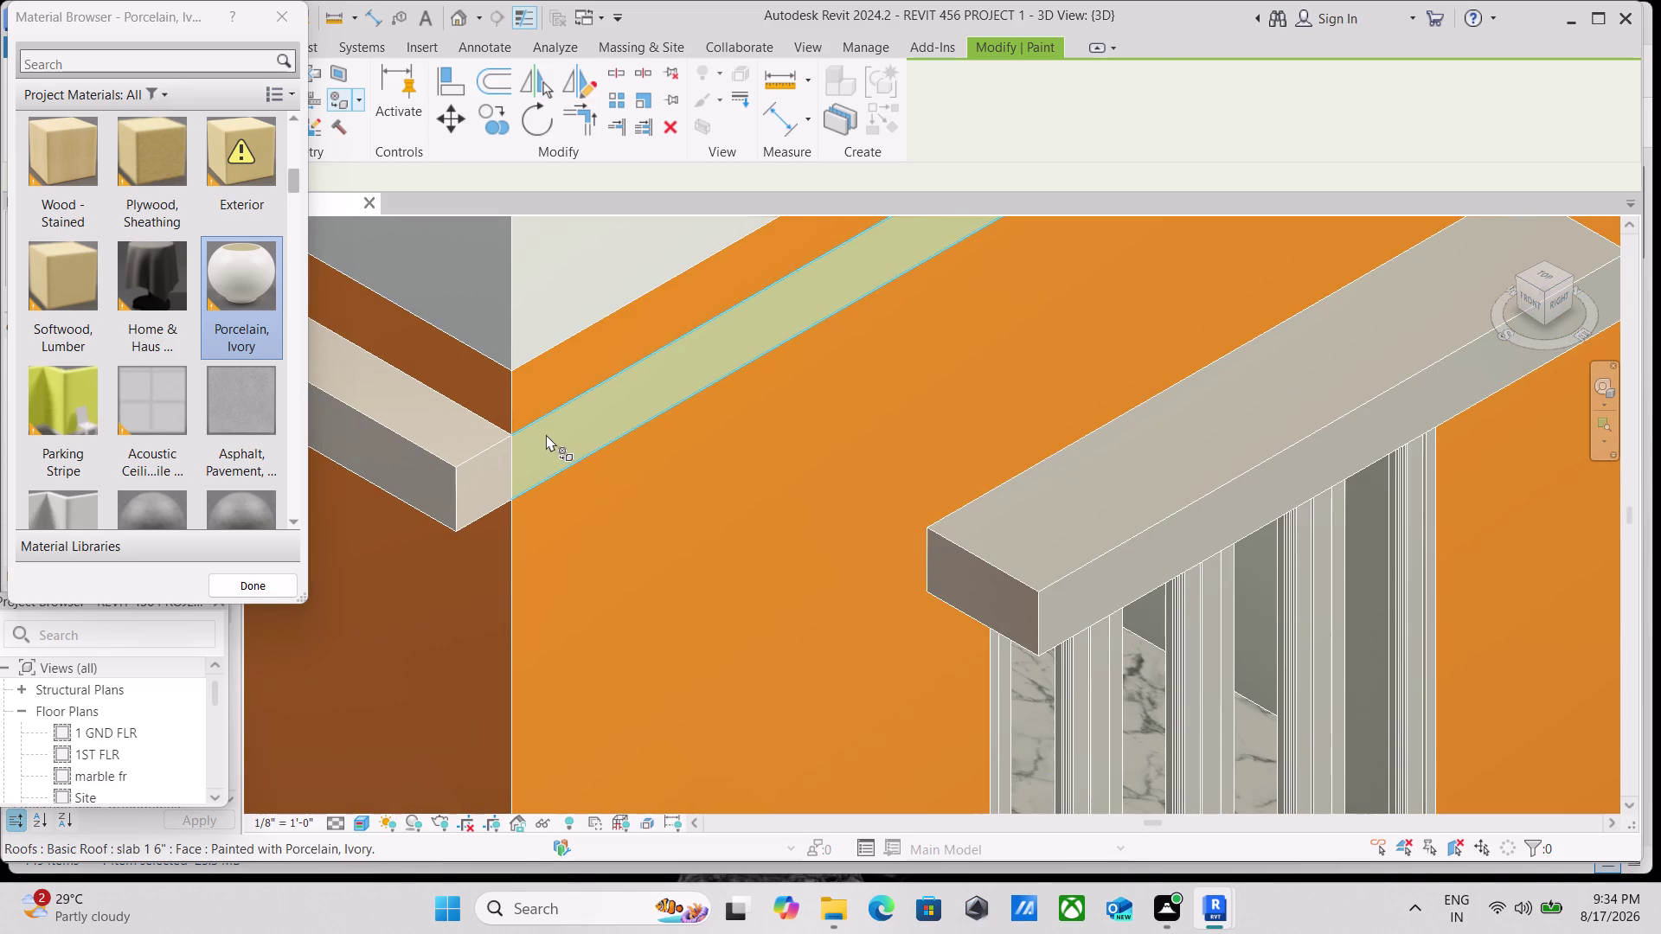
click(541, 450)
scroll(down, 3)
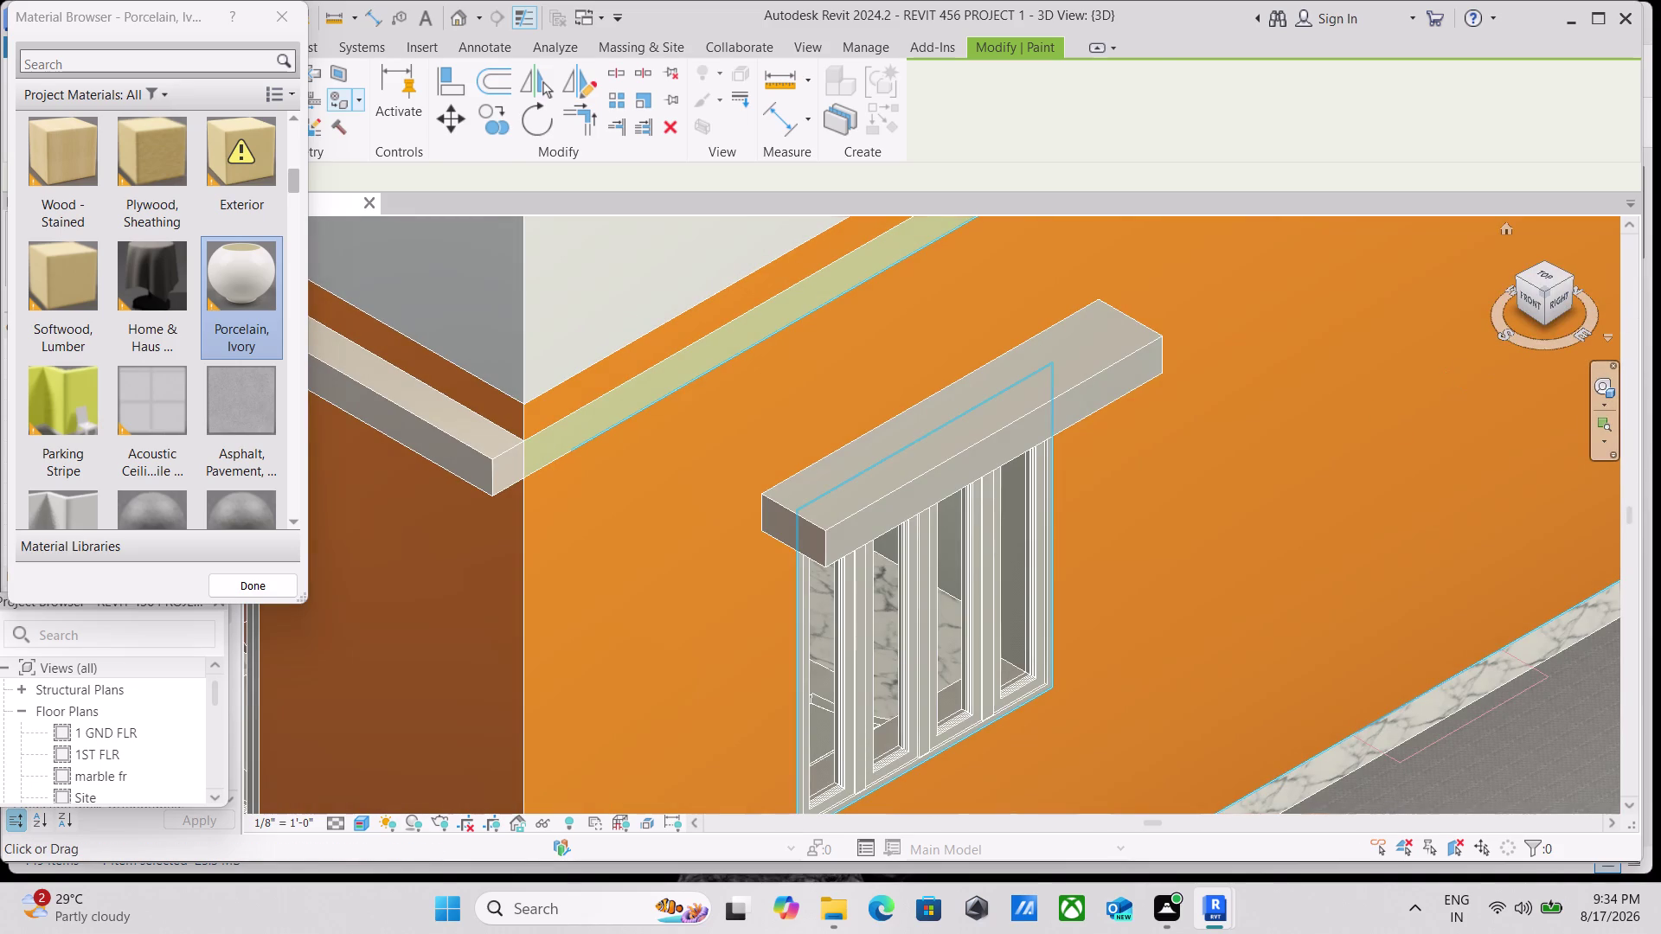
click(1573, 277)
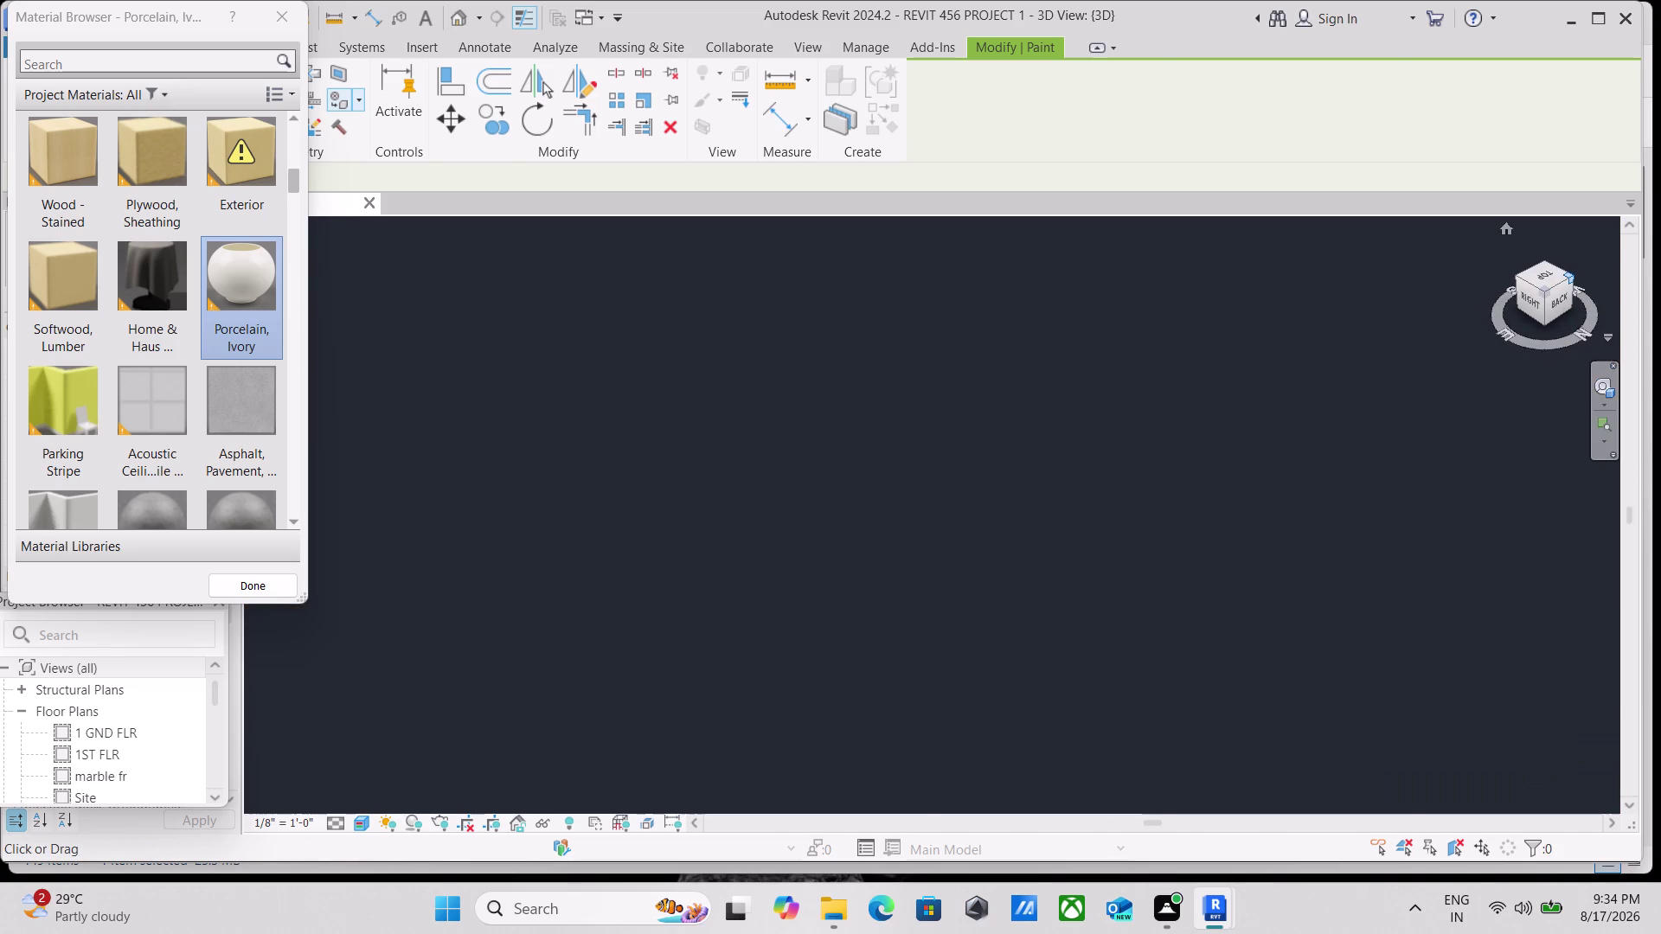
Paint the slab band on the wall near the corner, then try outer wall paint 234.
scroll(up, 3)
scroll(up, 3)
scroll(up, 3)
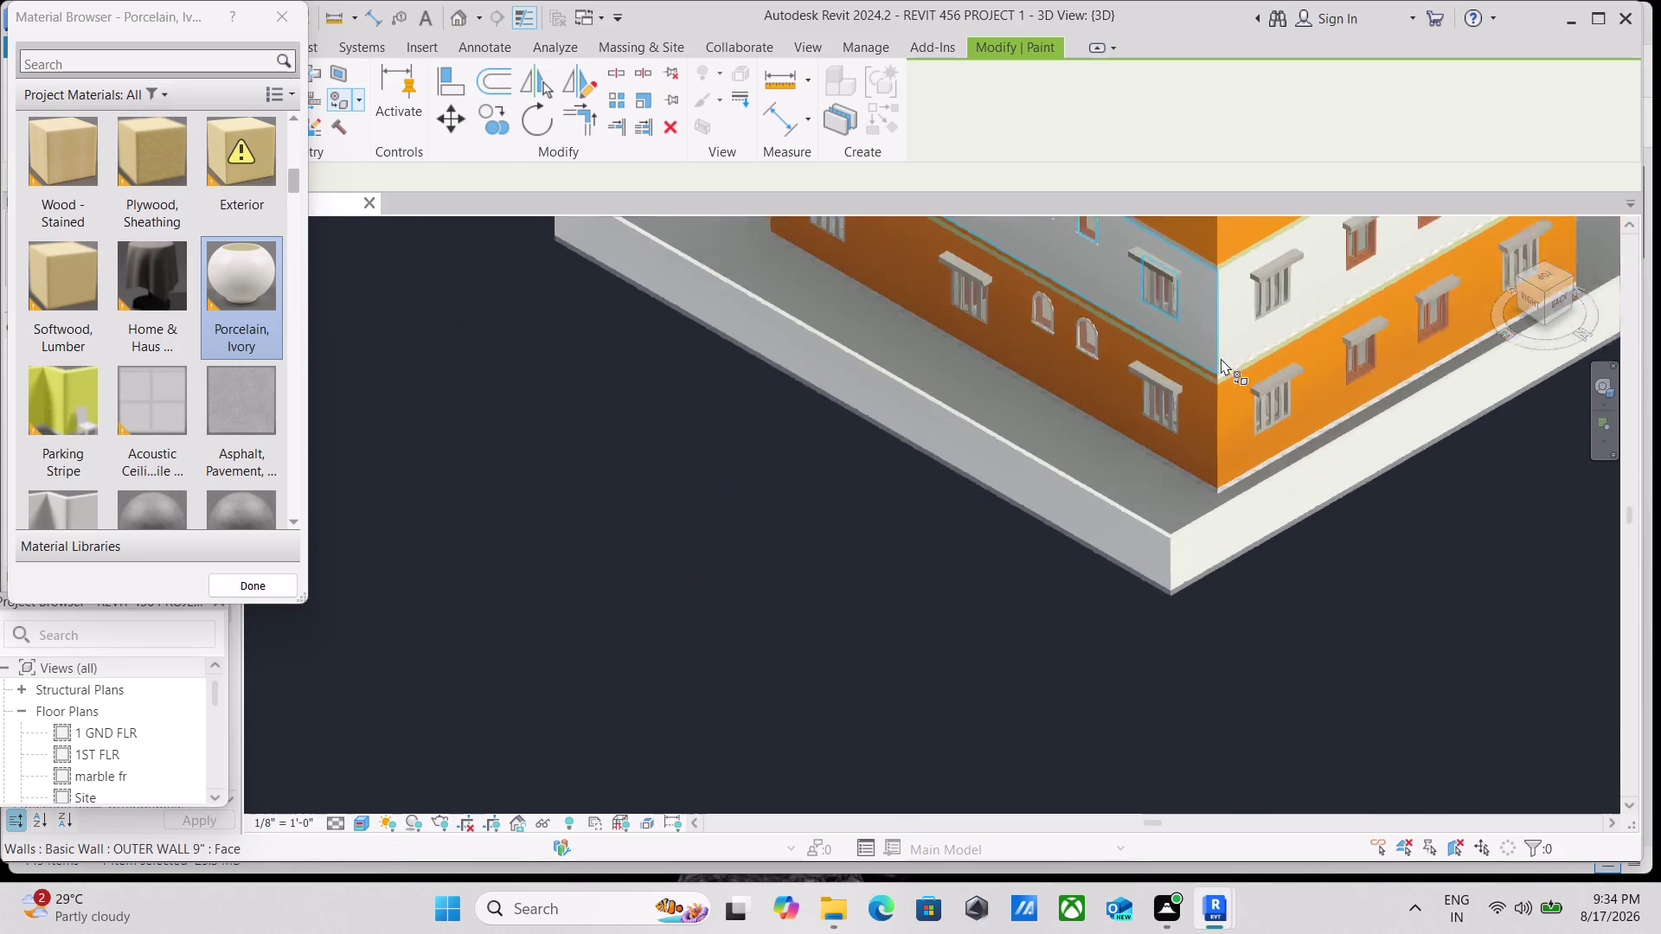
scroll(up, 3)
scroll(up, 3)
click(1233, 406)
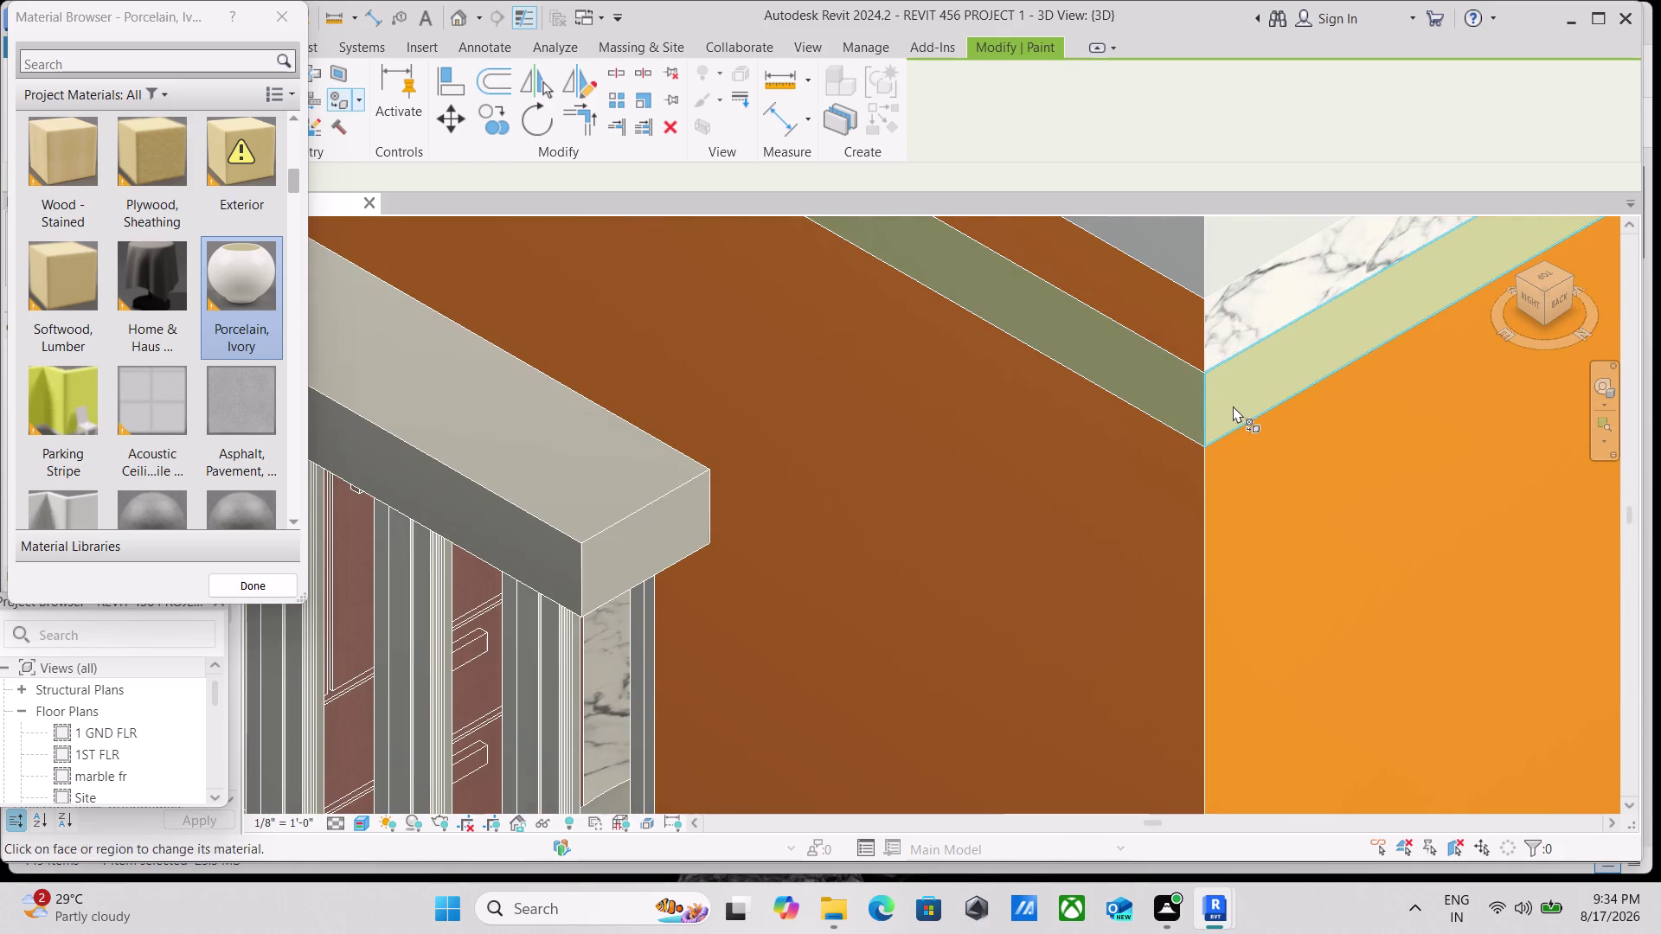
double_click(1230, 404)
scroll(down, 3)
middle_drag(1233, 405, 1101, 570)
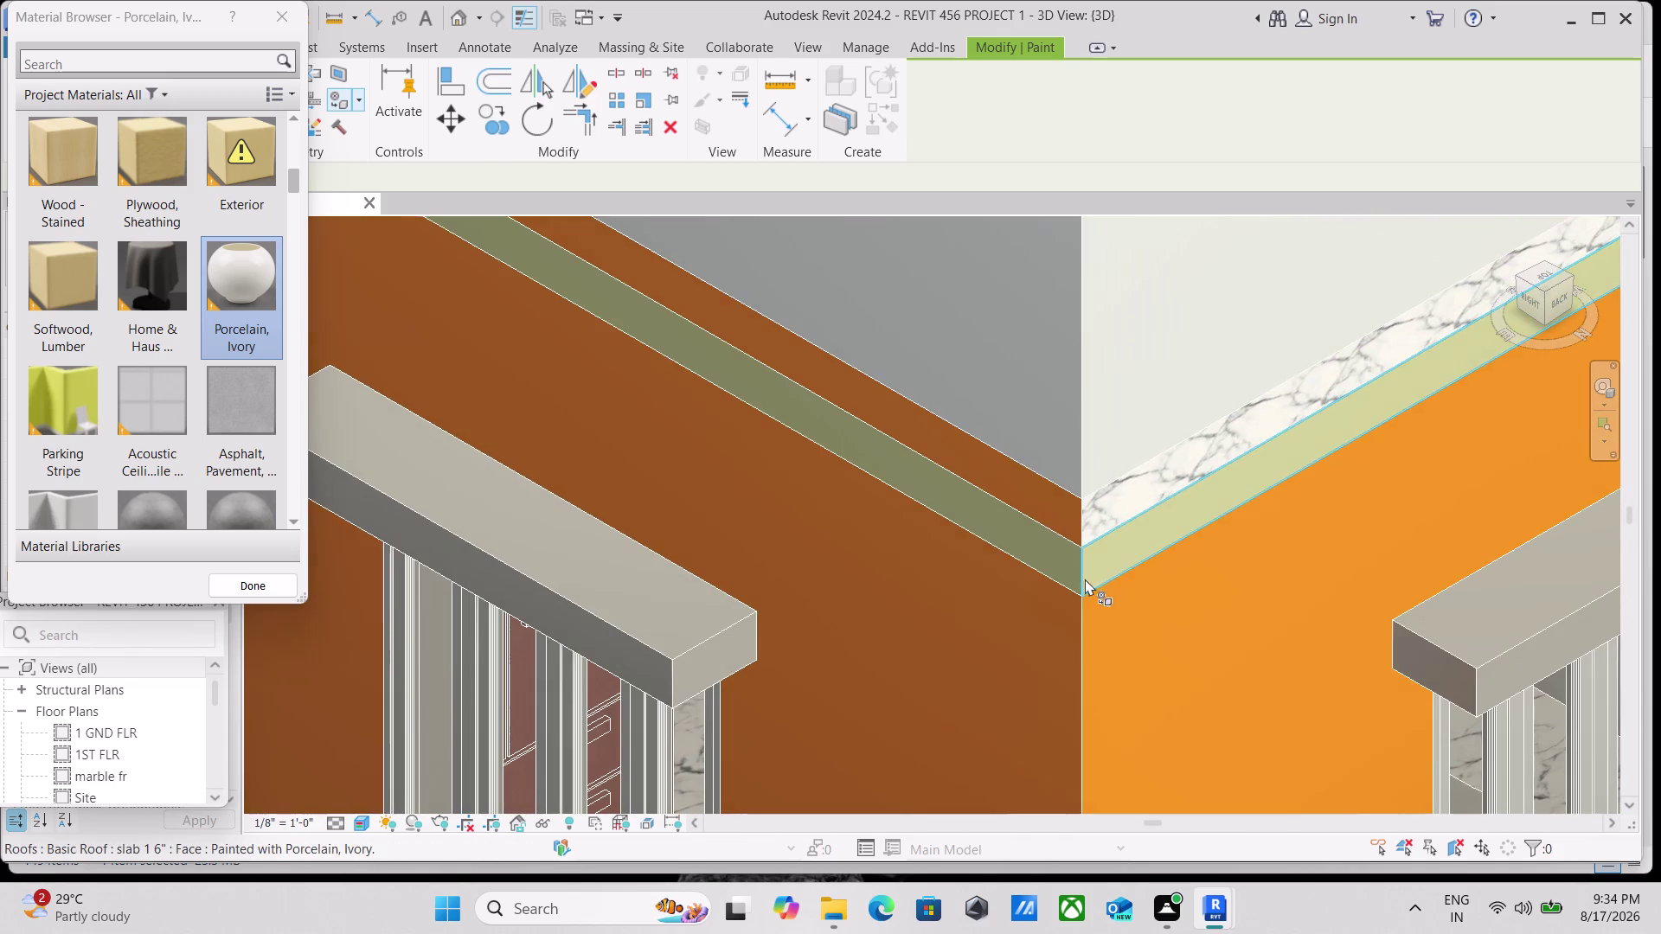
scroll(down, 3)
scroll(up, 3)
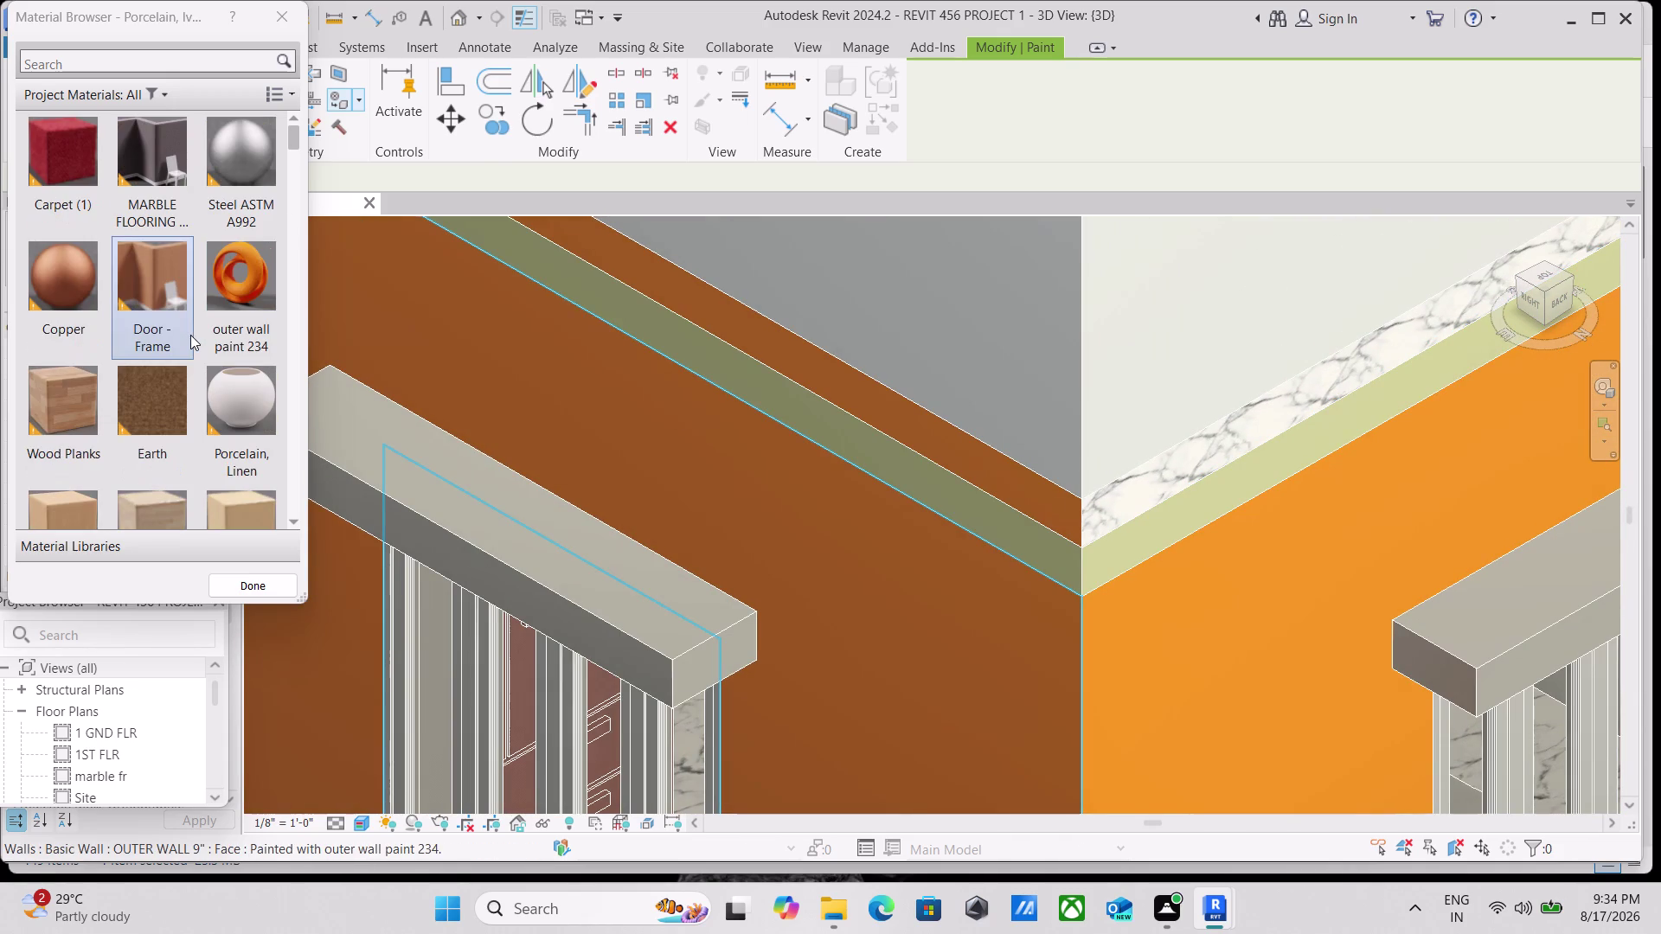
click(238, 281)
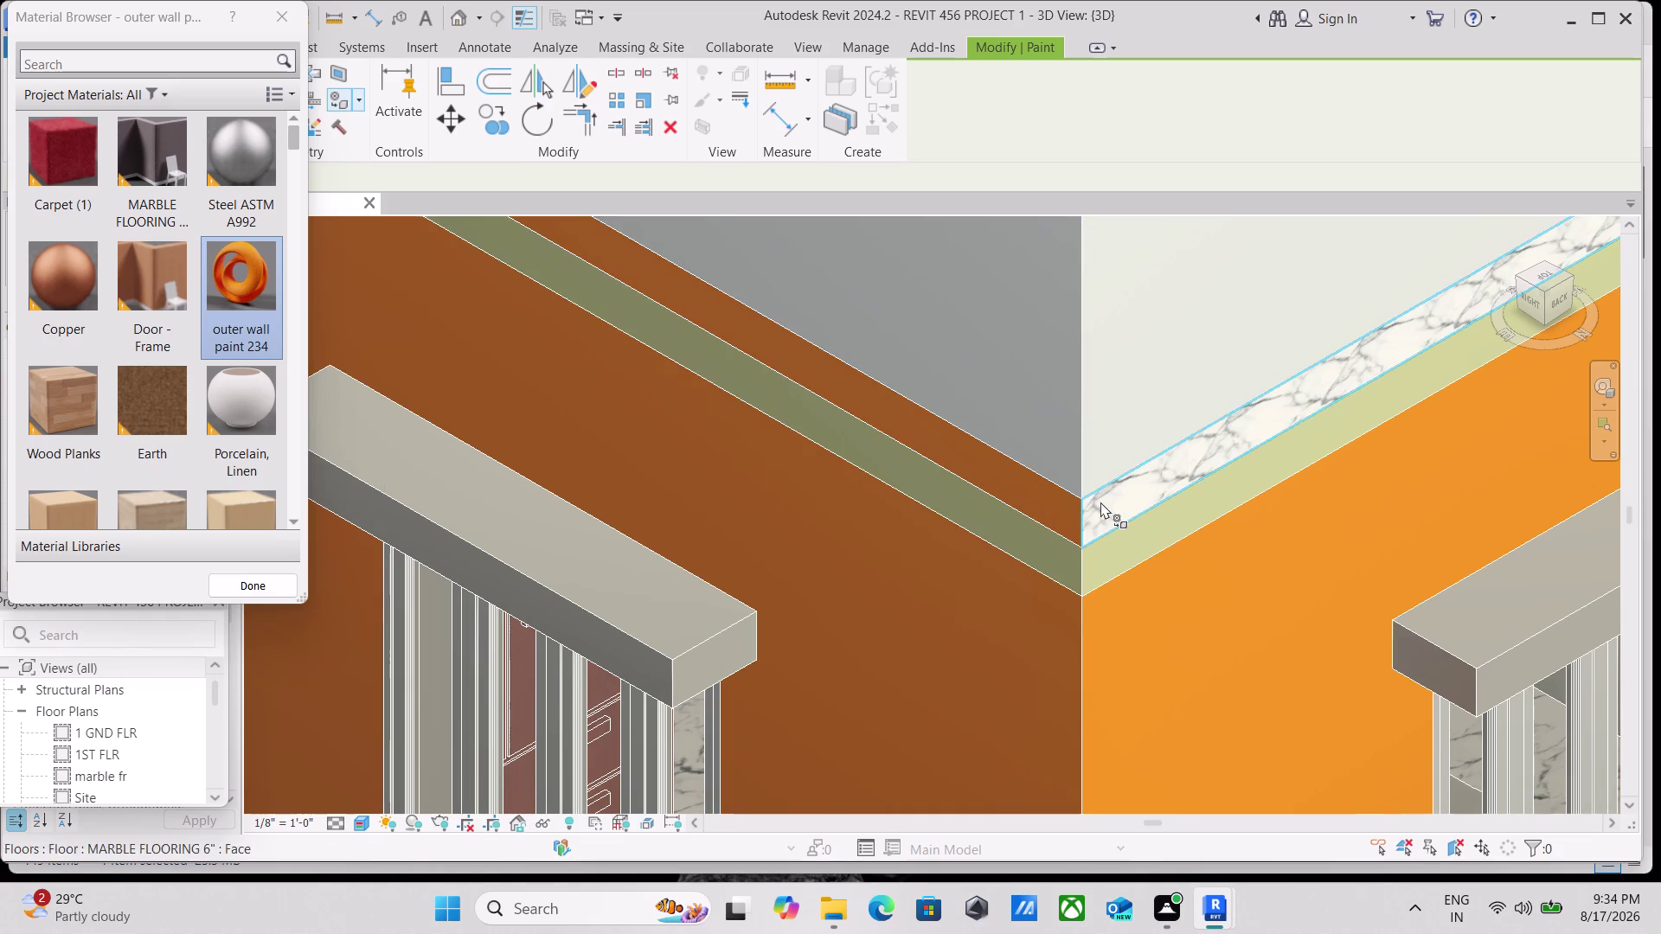
click(1100, 501)
scroll(down, 3)
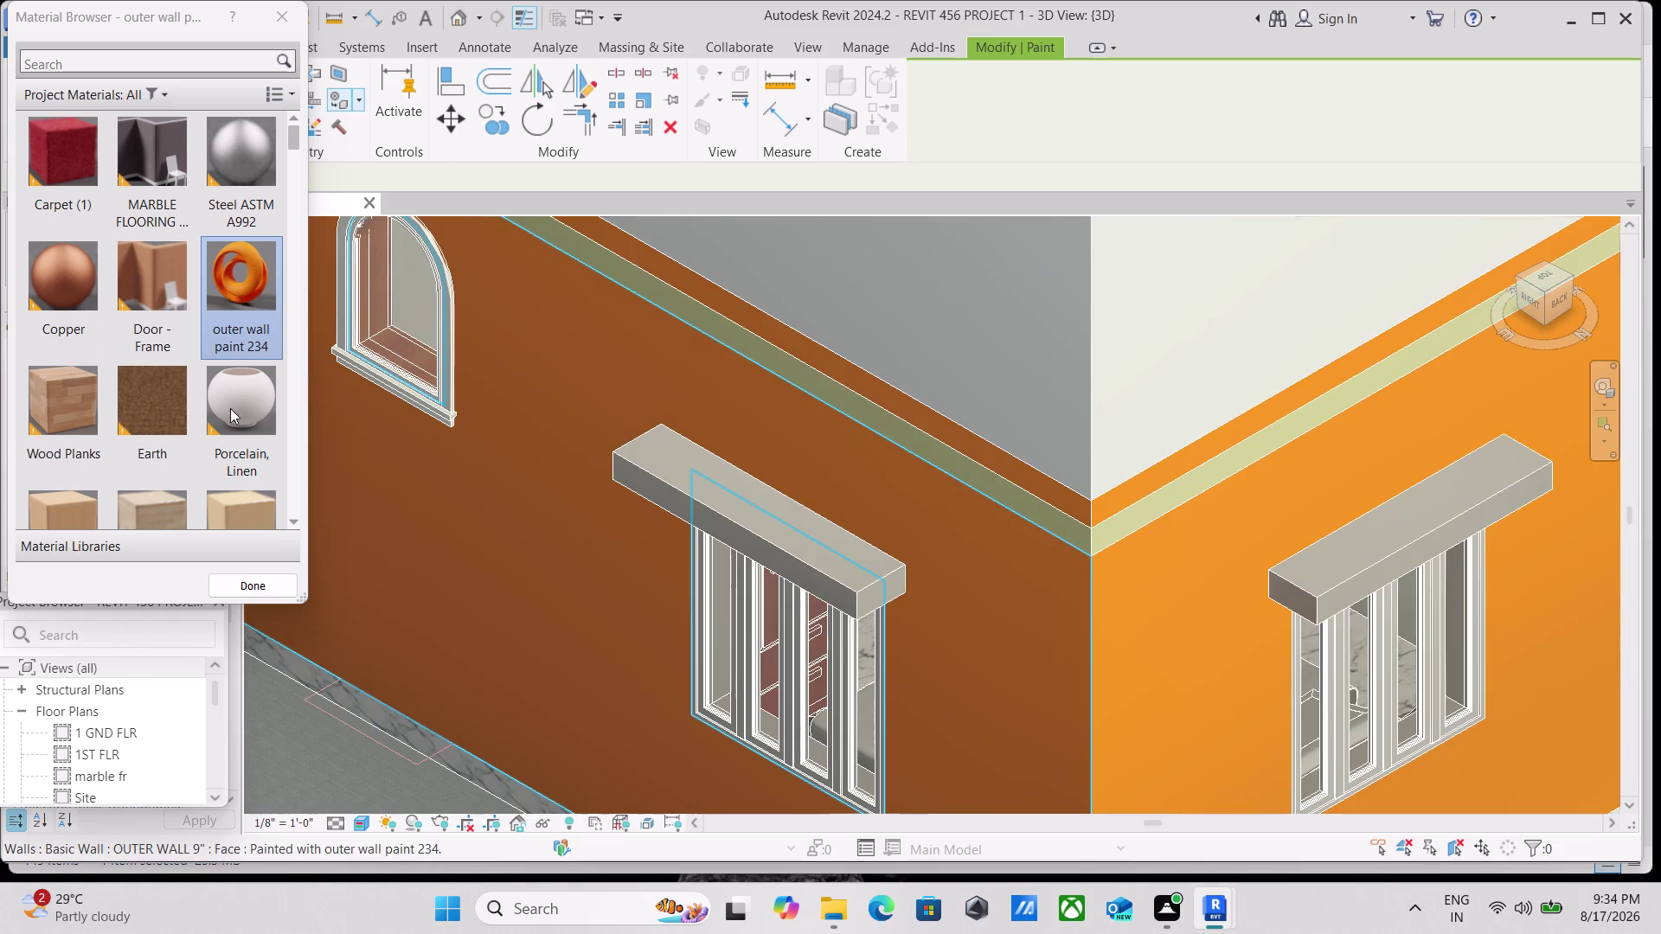
Switch to Porcelain, Linen and paint the front, left and adjoining slab band faces.
double_click(262, 417)
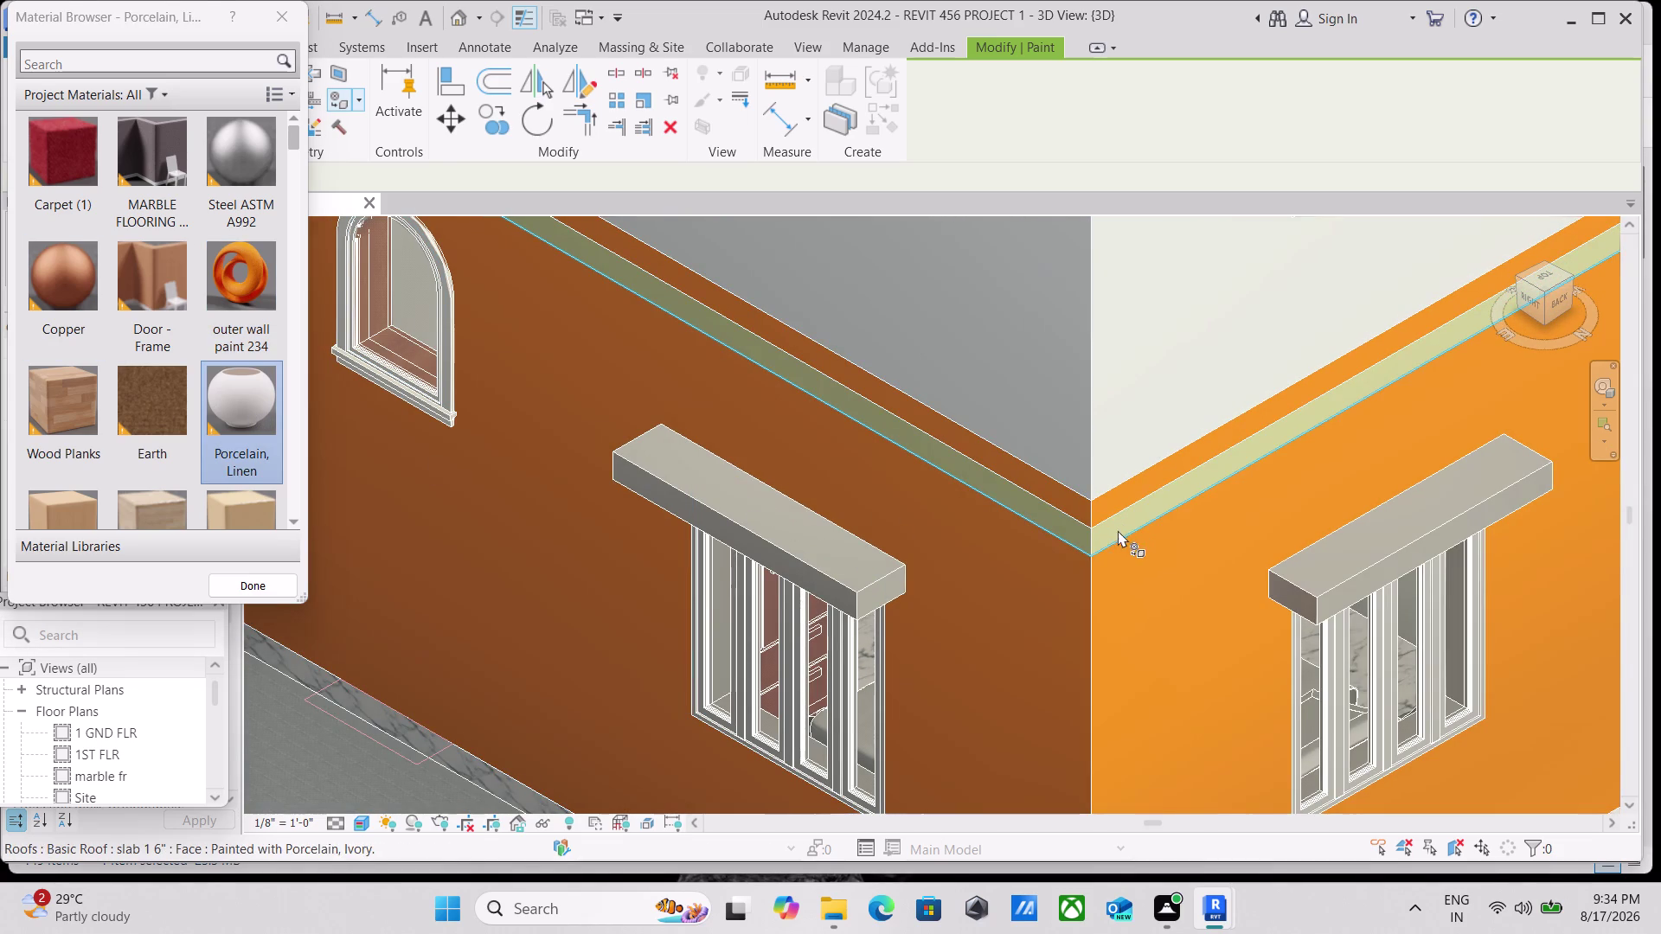
click(1109, 532)
double_click(1111, 531)
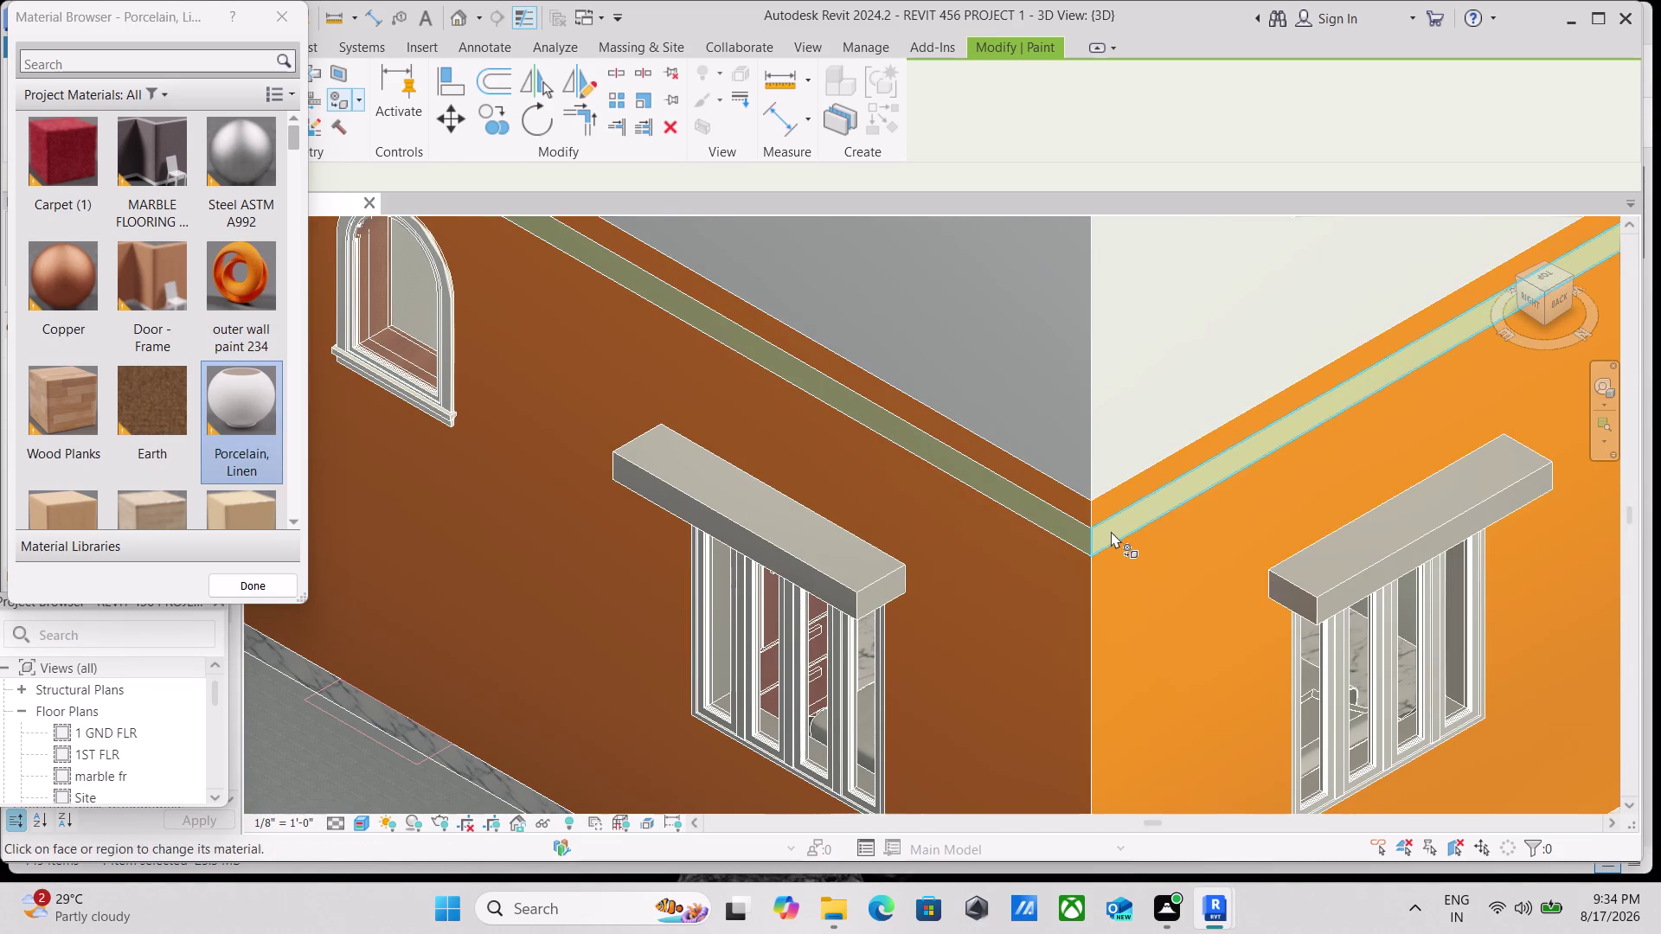
double_click(1075, 538)
click(1075, 539)
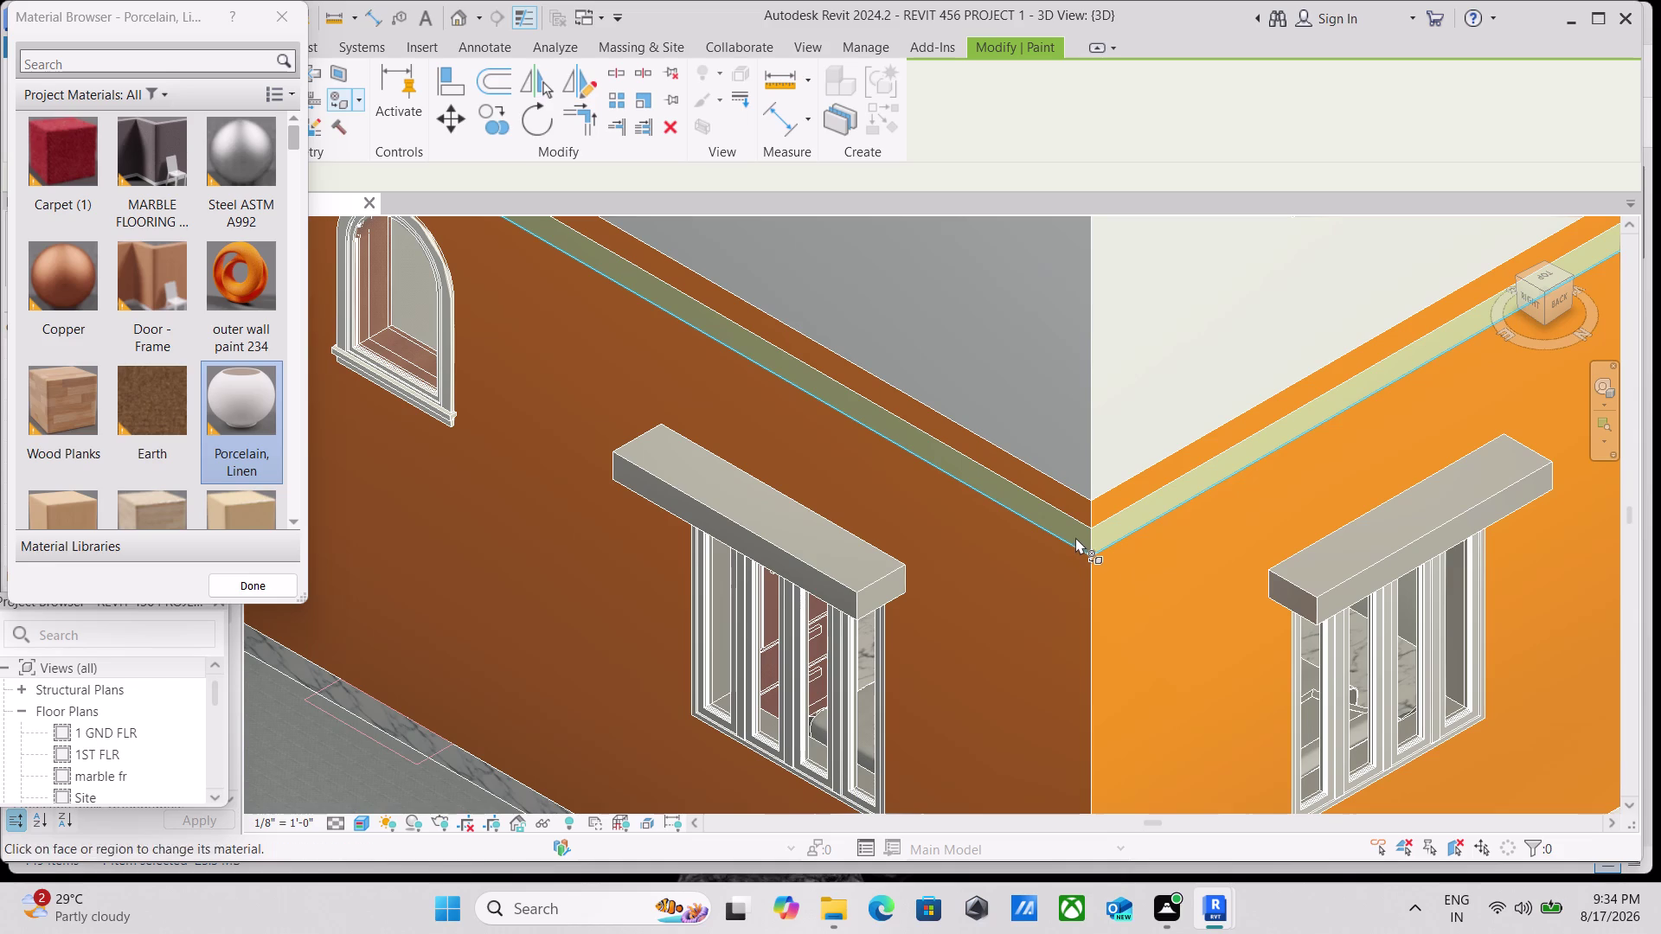
scroll(down, 3)
scroll(down, 3)
scroll(down, 3)
middle_drag(1182, 549, 1050, 703)
scroll(up, 3)
scroll(up, 3)
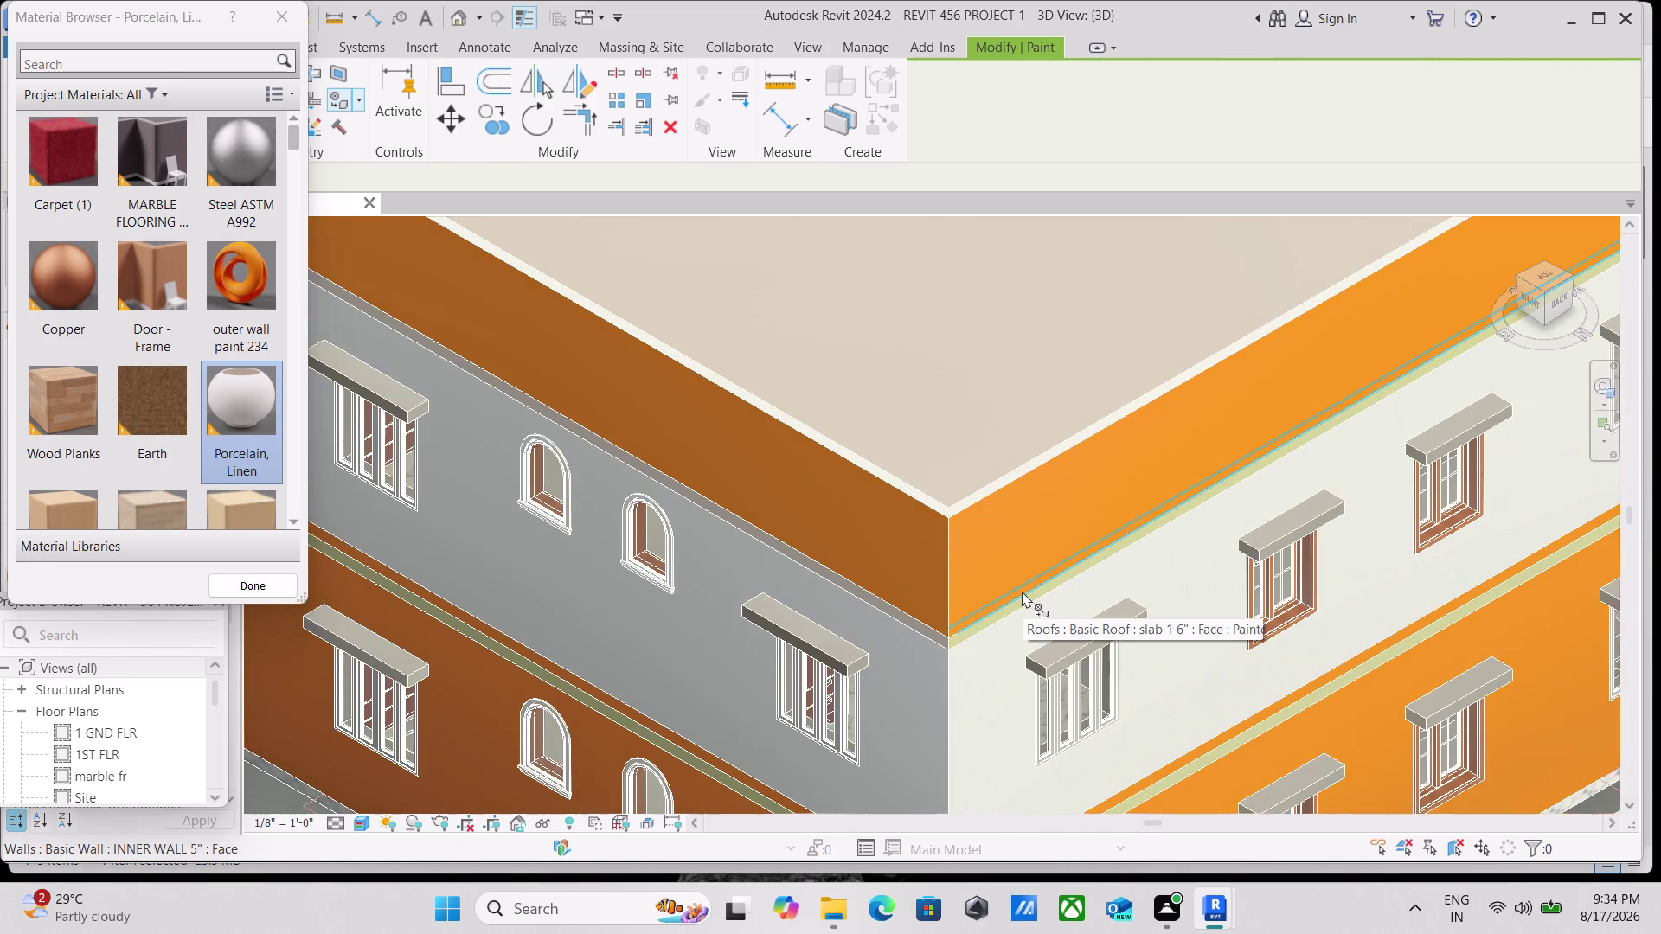
Finish painting and pan the whole house back into view.
key(Escape)
scroll(down, 3)
scroll(down, 3)
middle_drag(1047, 578, 1042, 372)
scroll(down, 3)
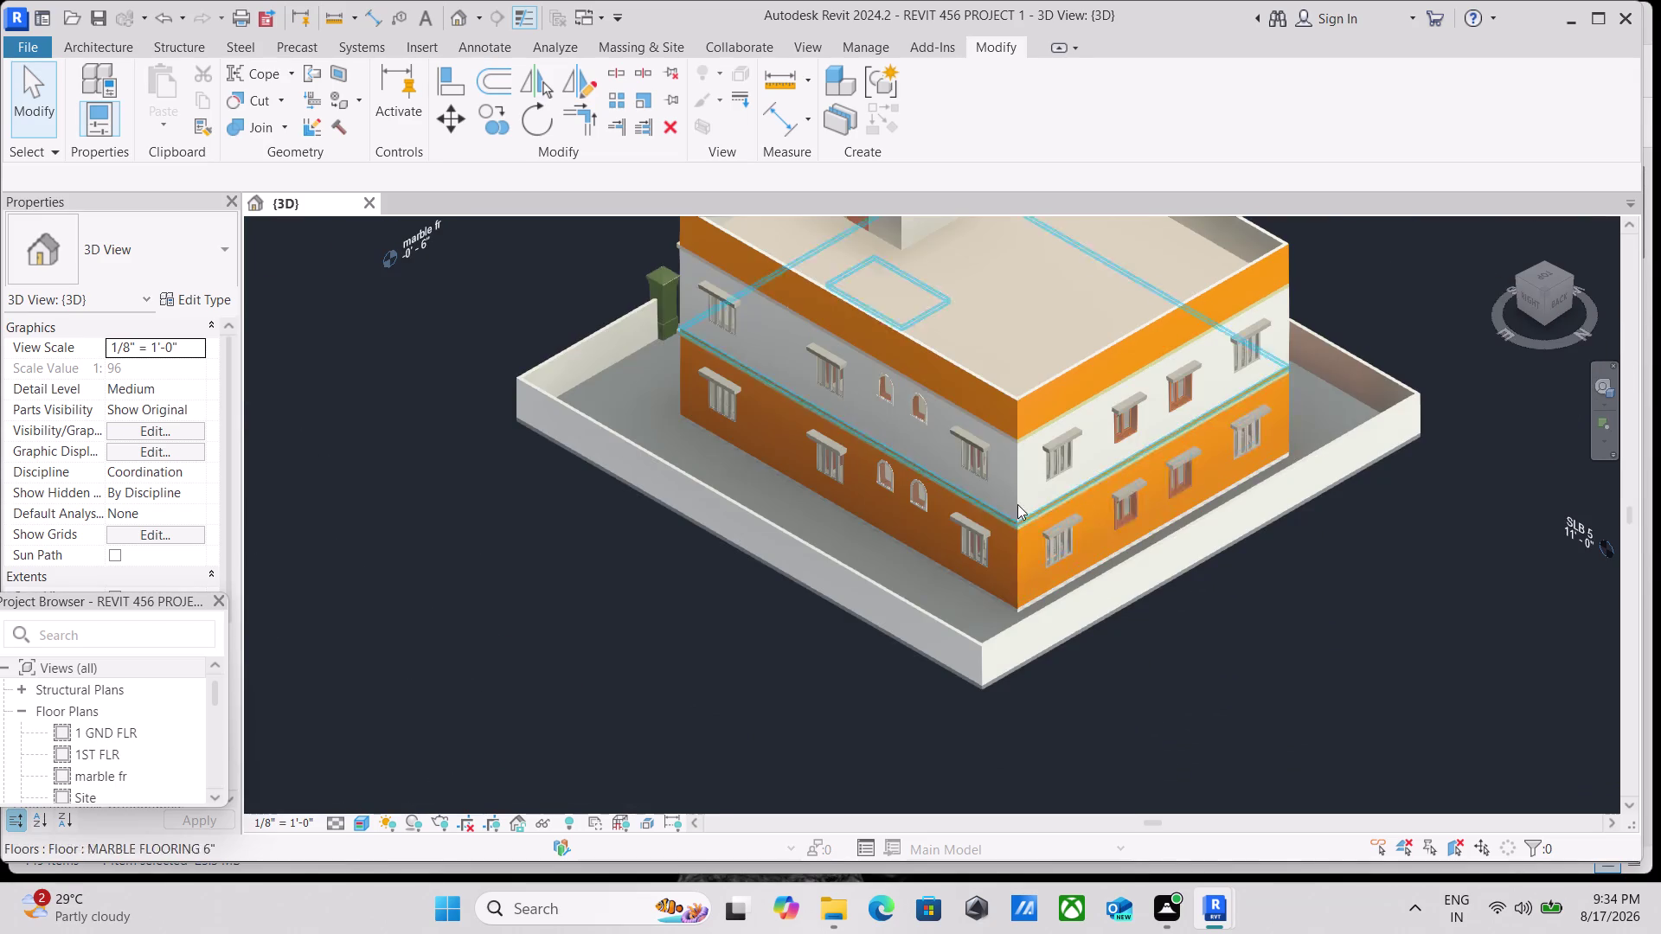
Pan to the upper slab band, select the roof slab and enter Edit Footprint.
scroll(up, 3)
scroll(up, 3)
scroll(up, 3)
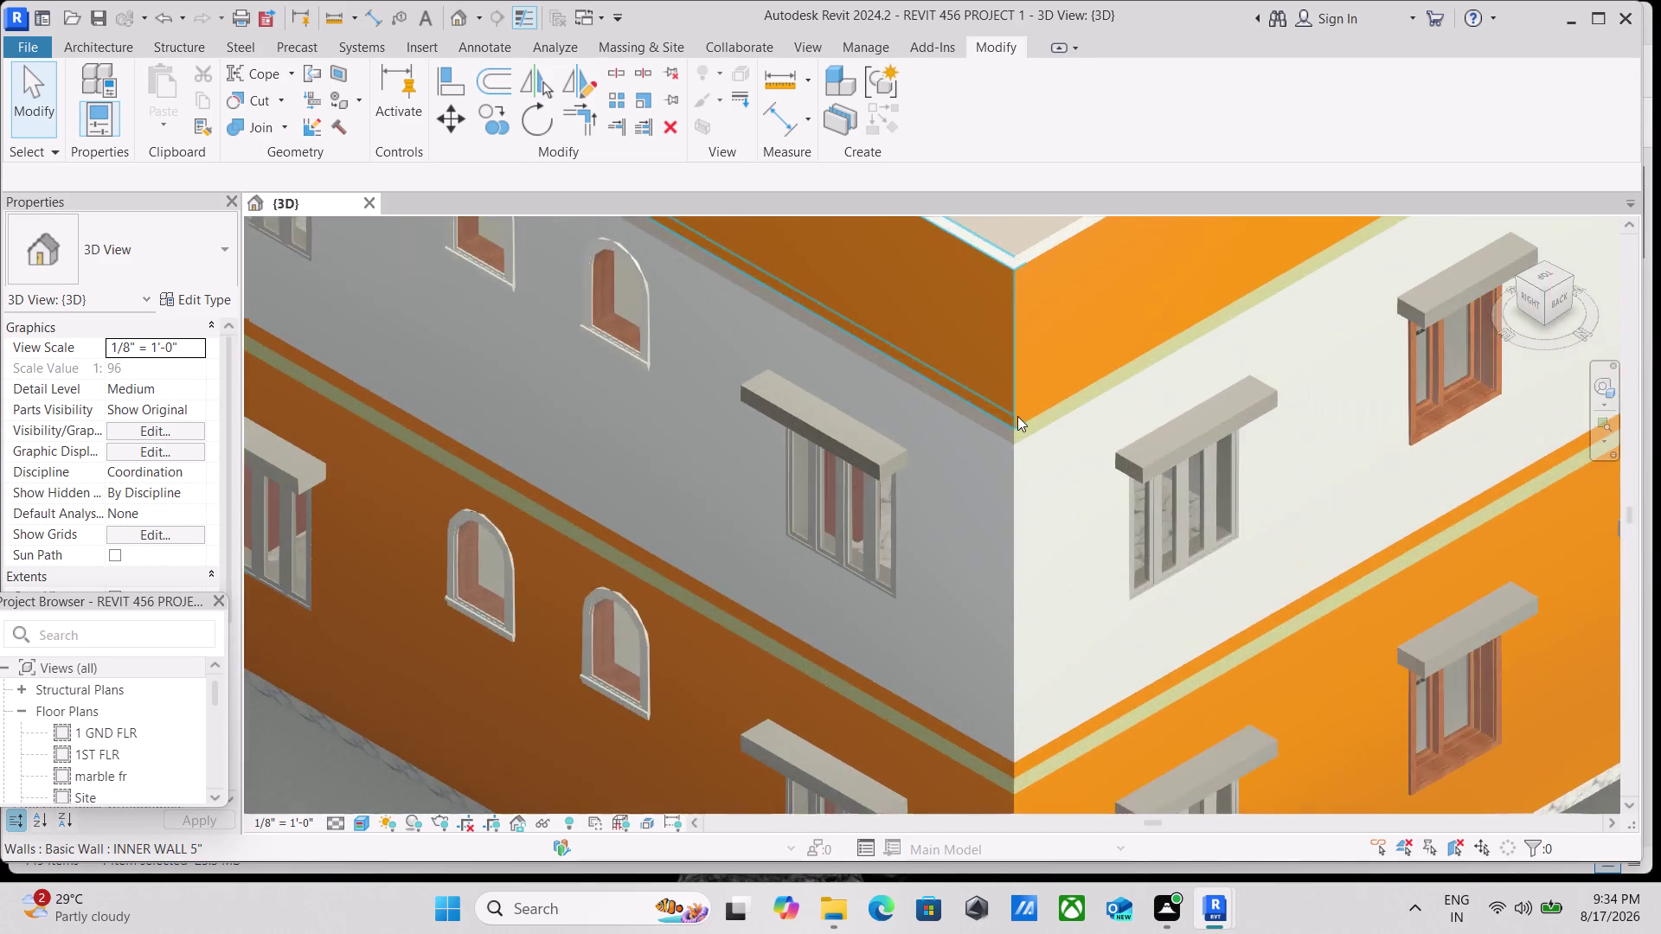
scroll(down, 3)
scroll(down, 3)
scroll(down, 3)
middle_drag(1046, 535, 1067, 667)
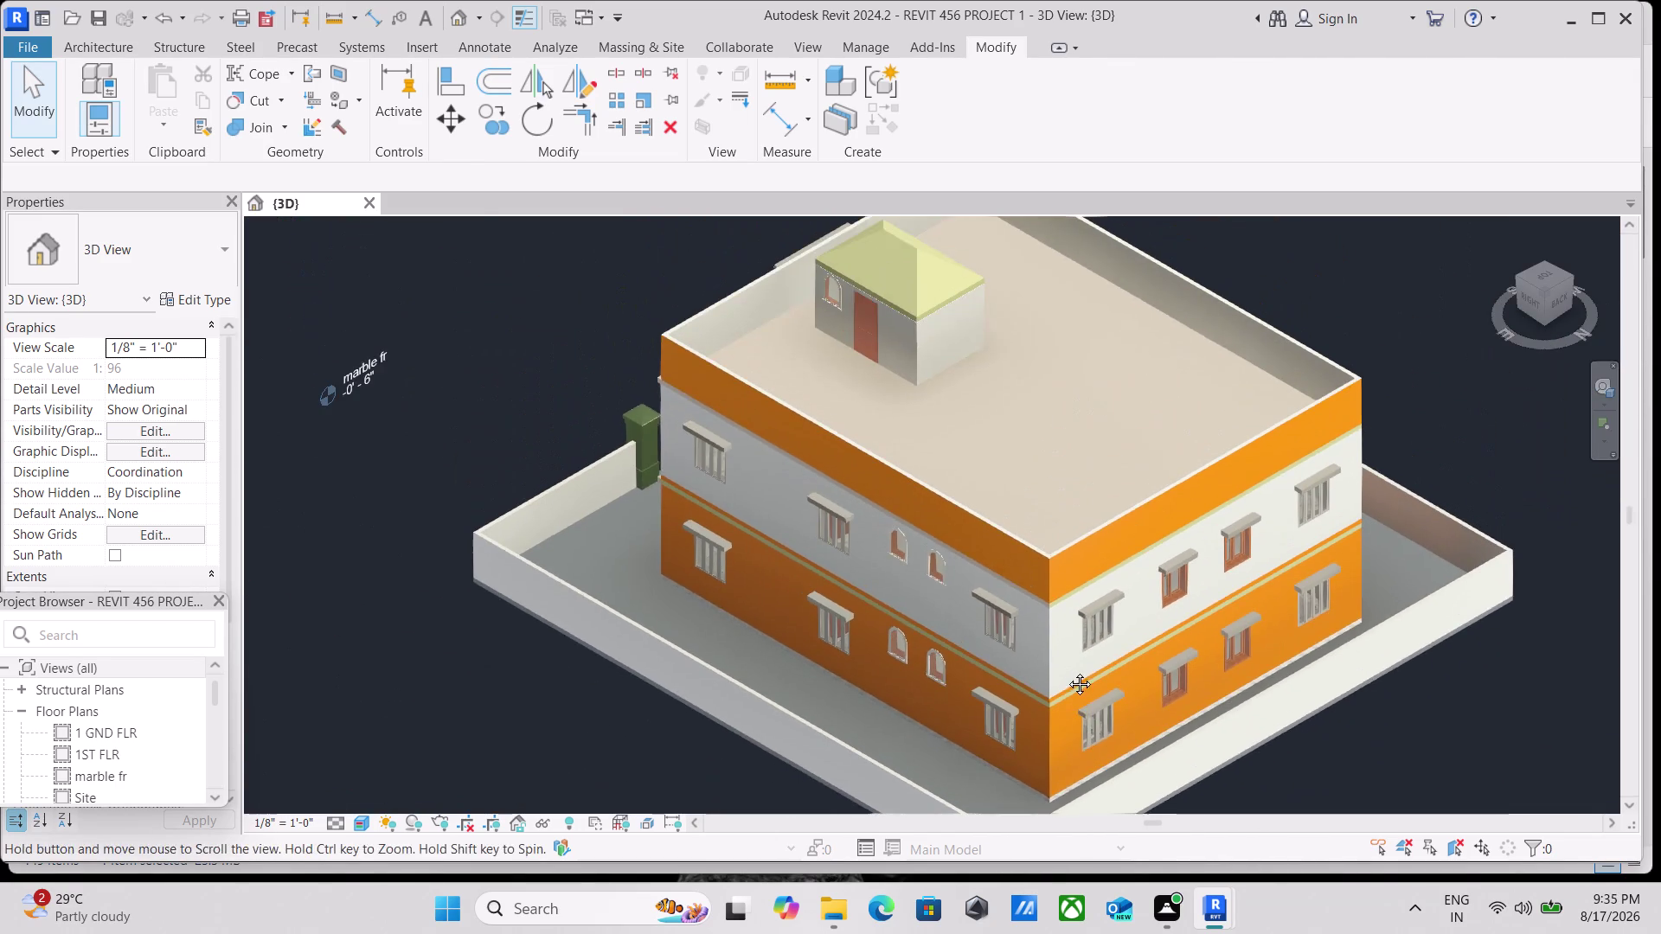
middle_drag(1066, 667, 1067, 671)
scroll(up, 3)
scroll(up, 3)
middle_drag(1020, 599, 983, 529)
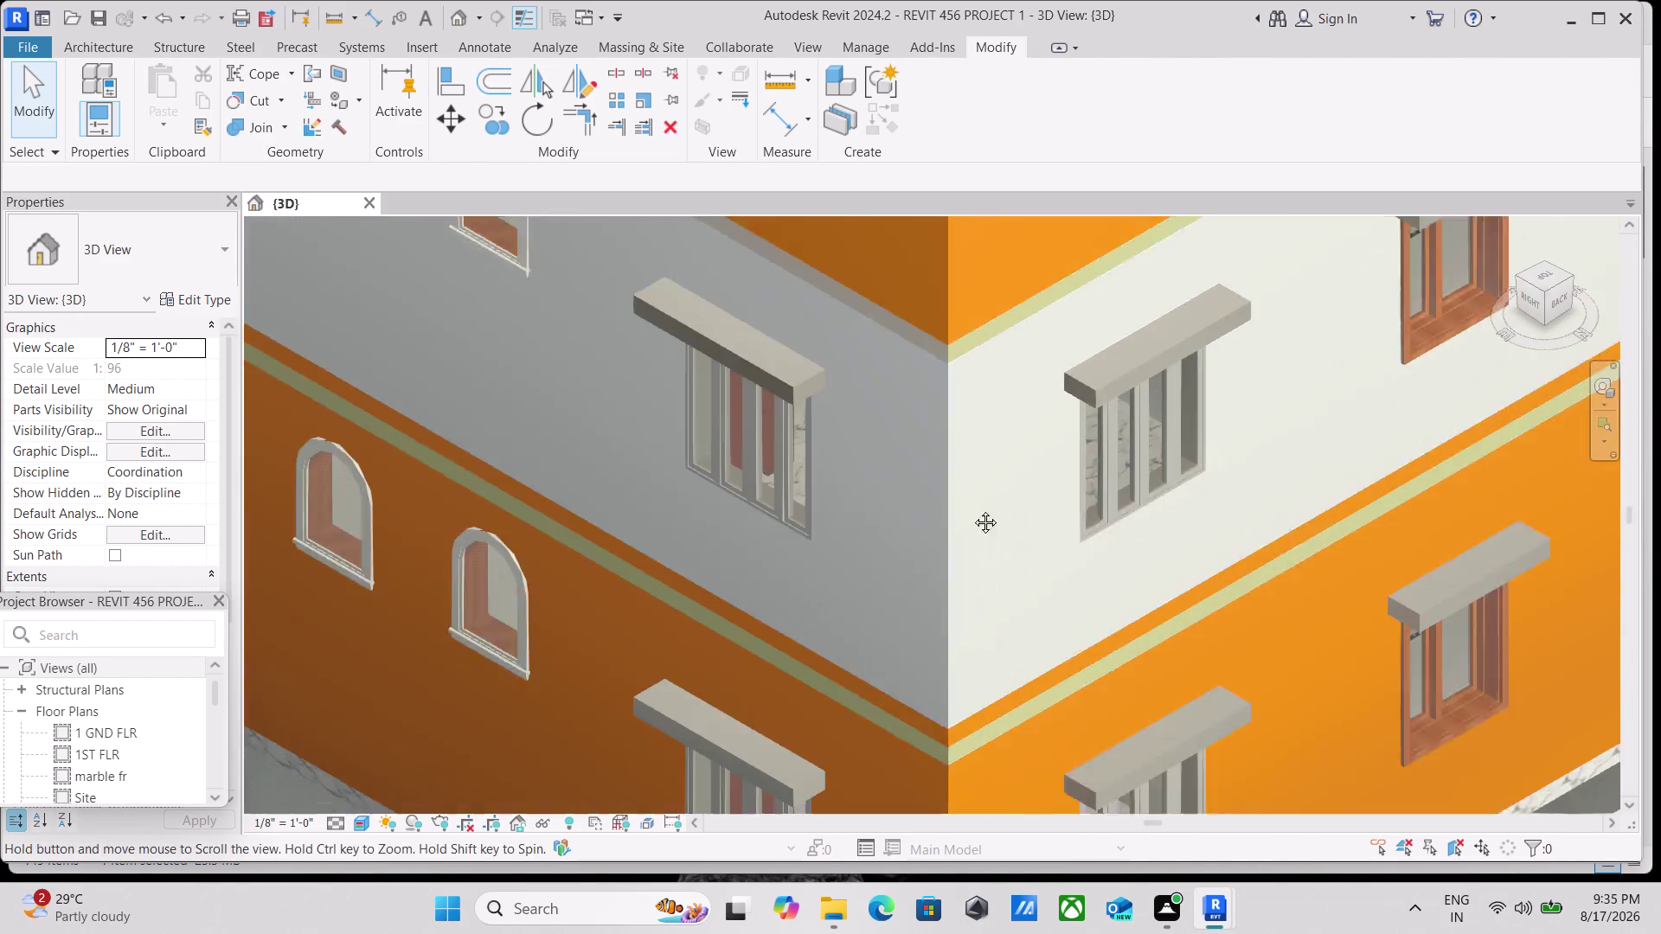
middle_drag(983, 529, 897, 307)
scroll(up, 3)
click(803, 500)
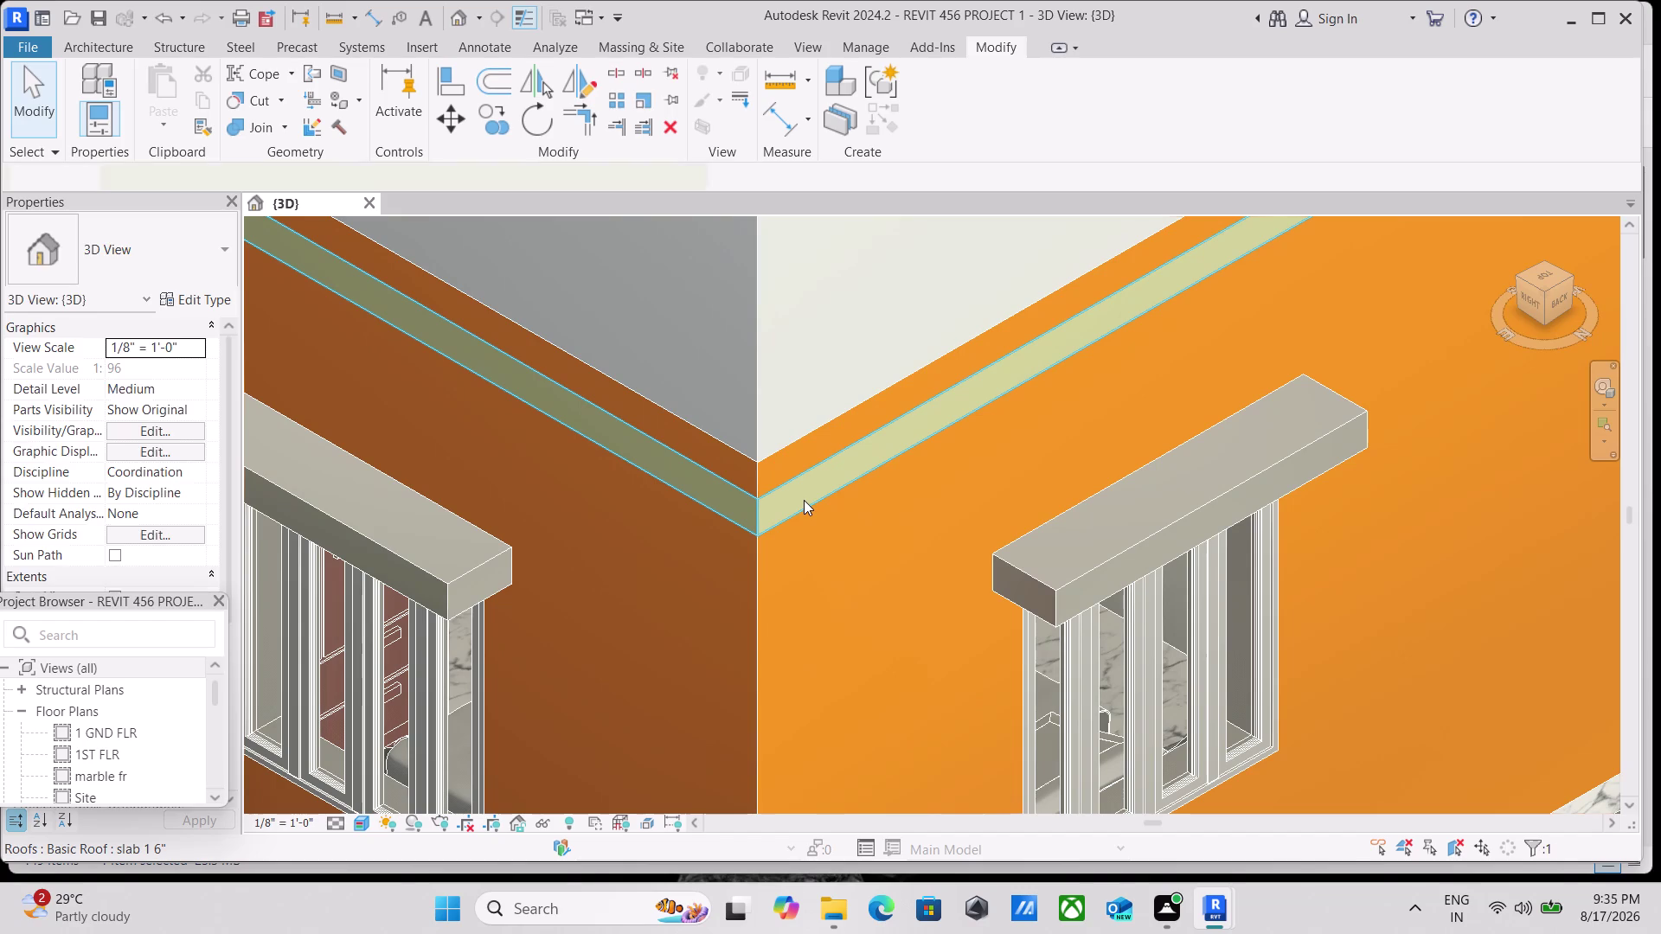
click(939, 106)
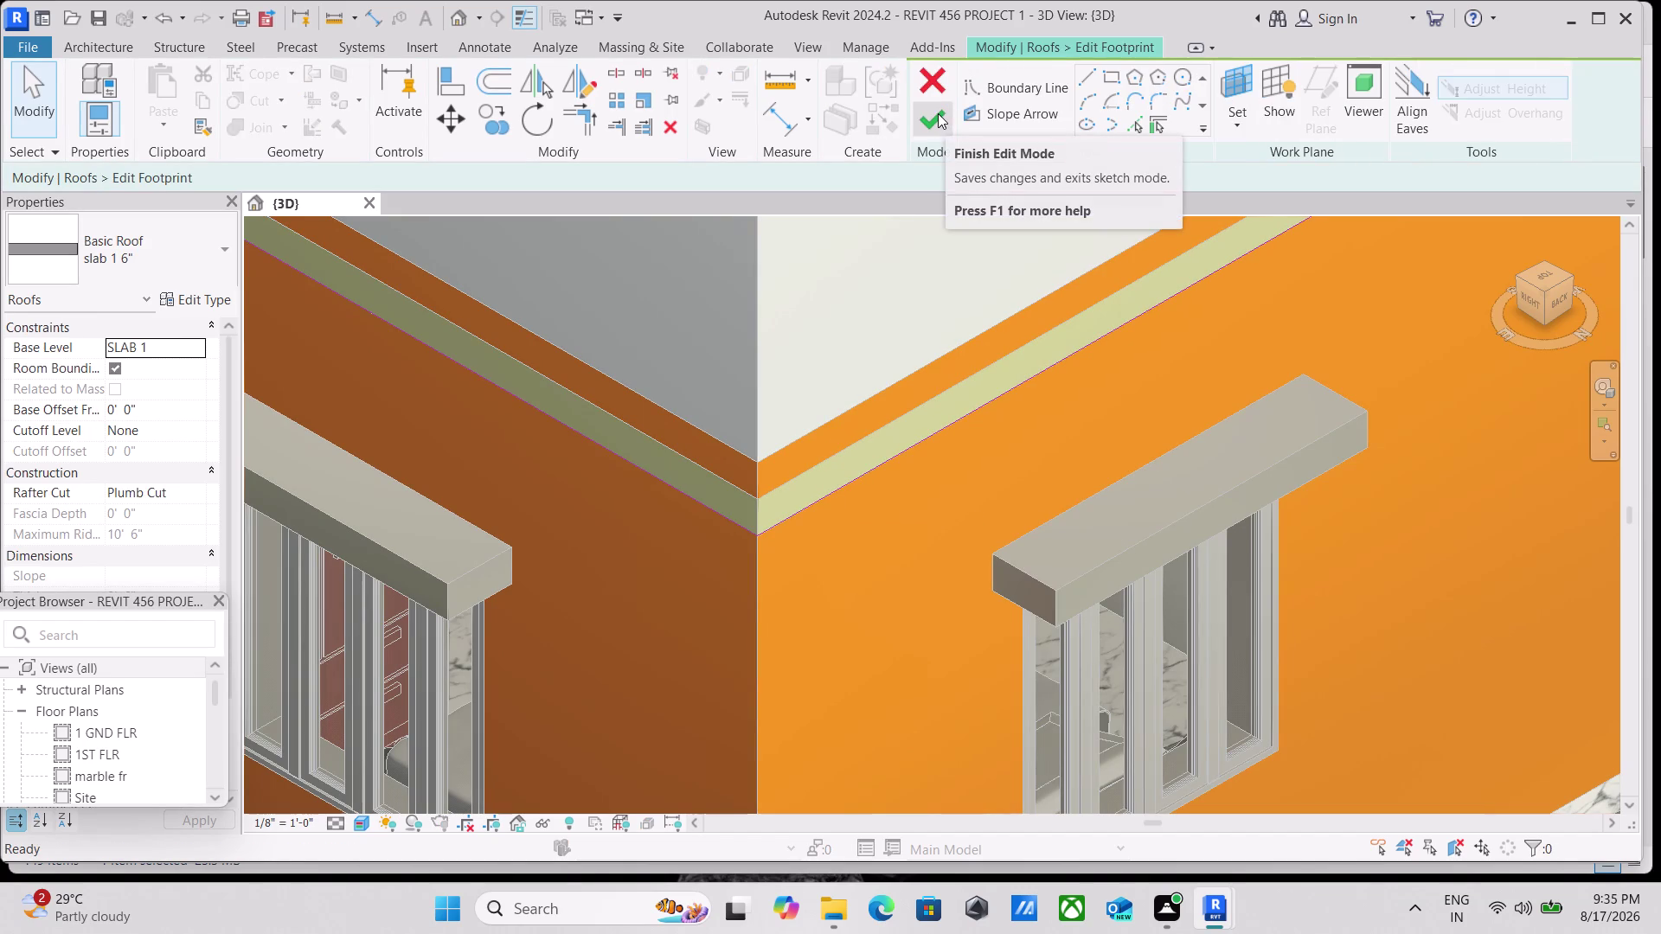
Find SLAB 1 in the Project Browser and open that plan view.
scroll(down, 3)
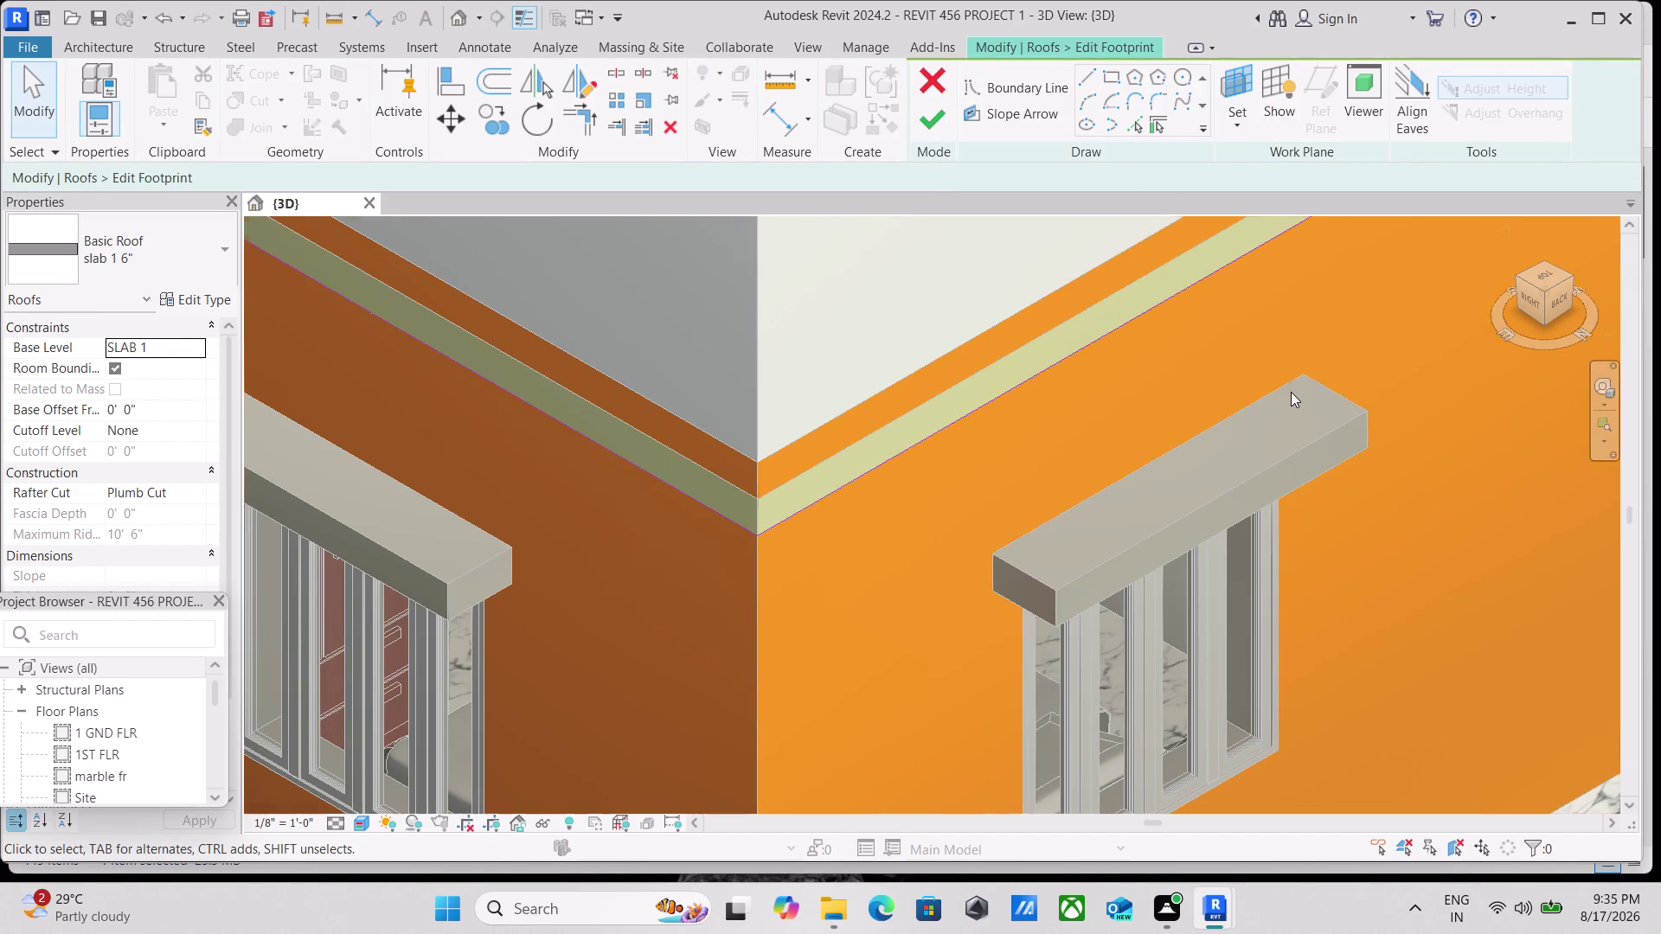
scroll(down, 3)
scroll(down, 3)
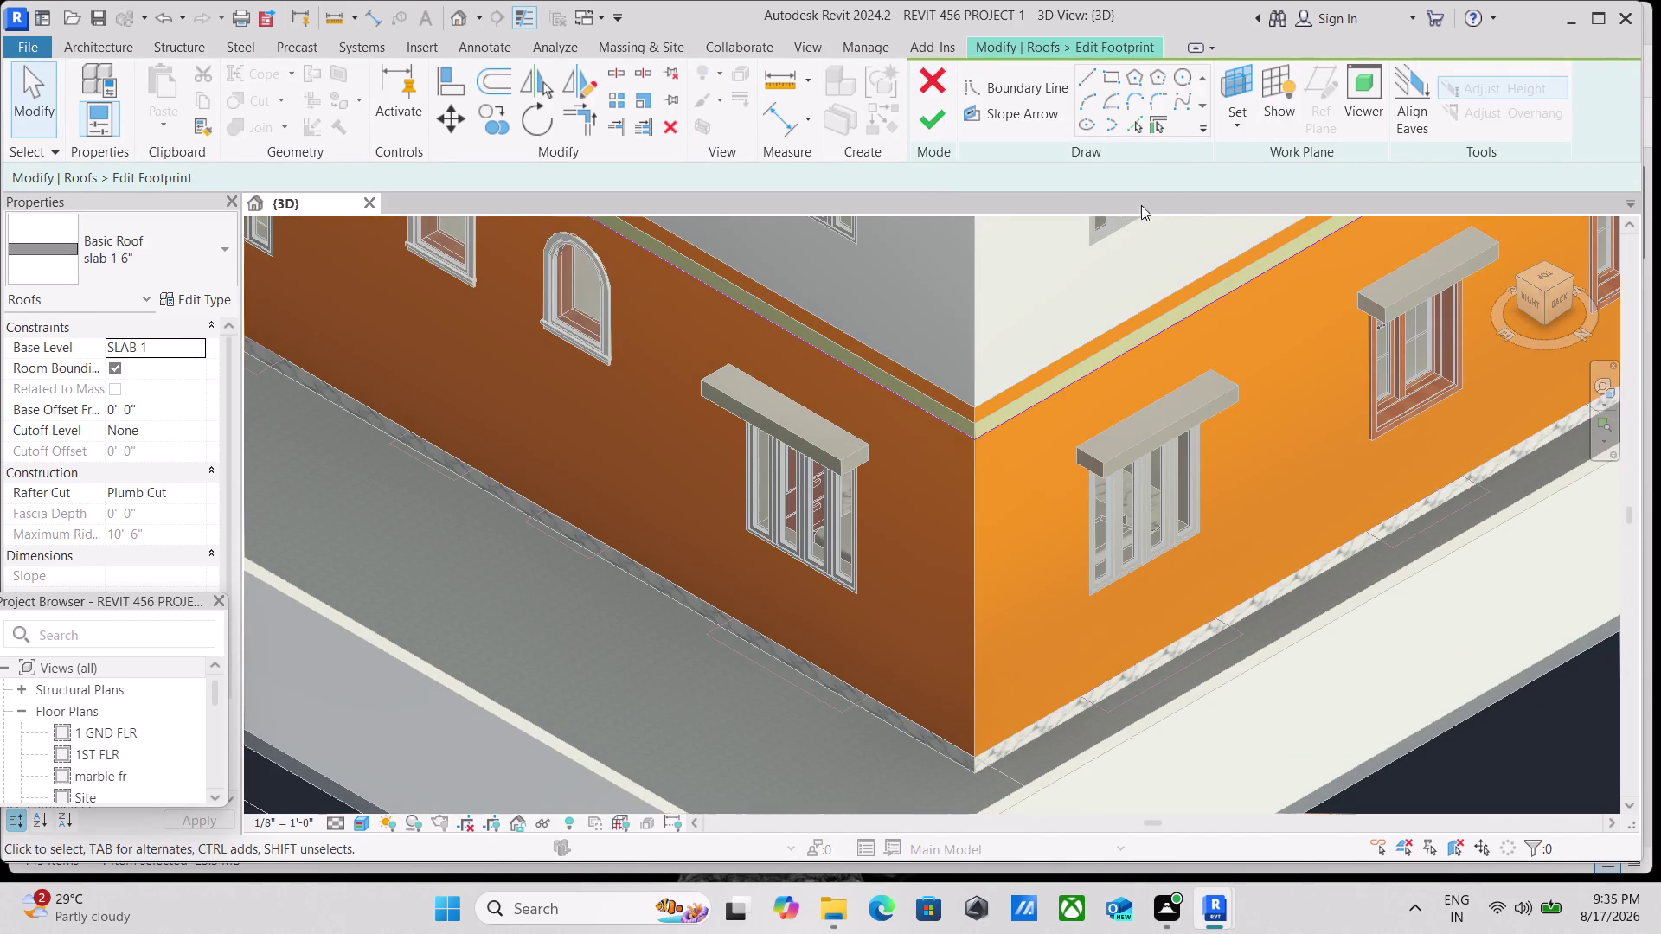
scroll(down, 3)
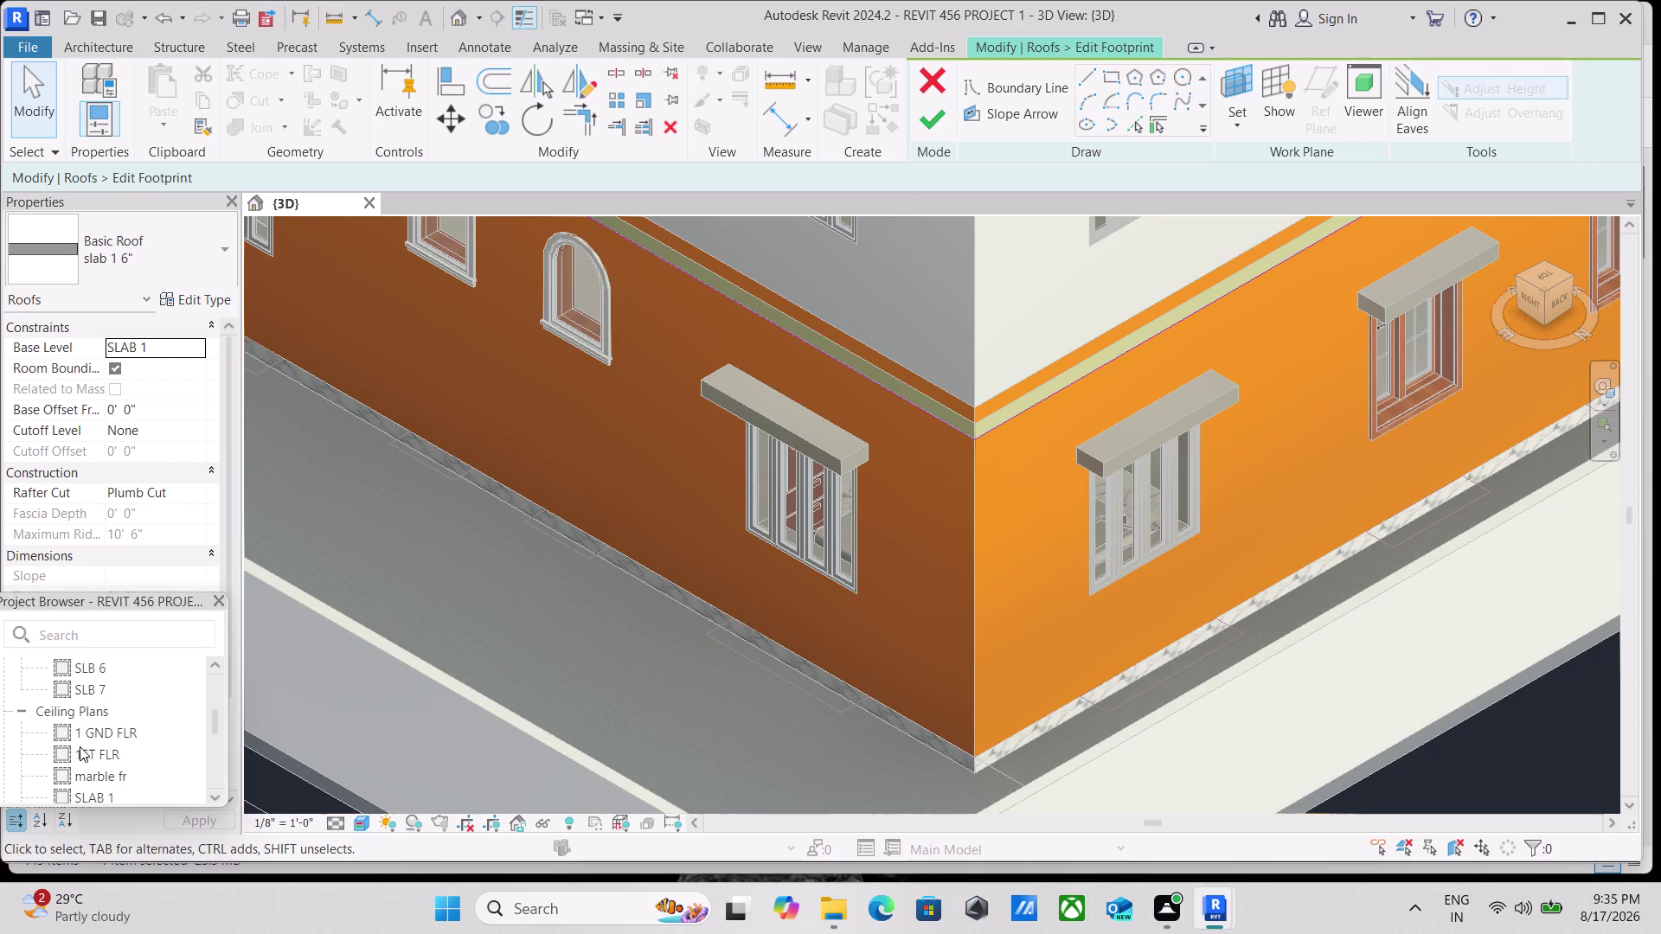
scroll(up, 3)
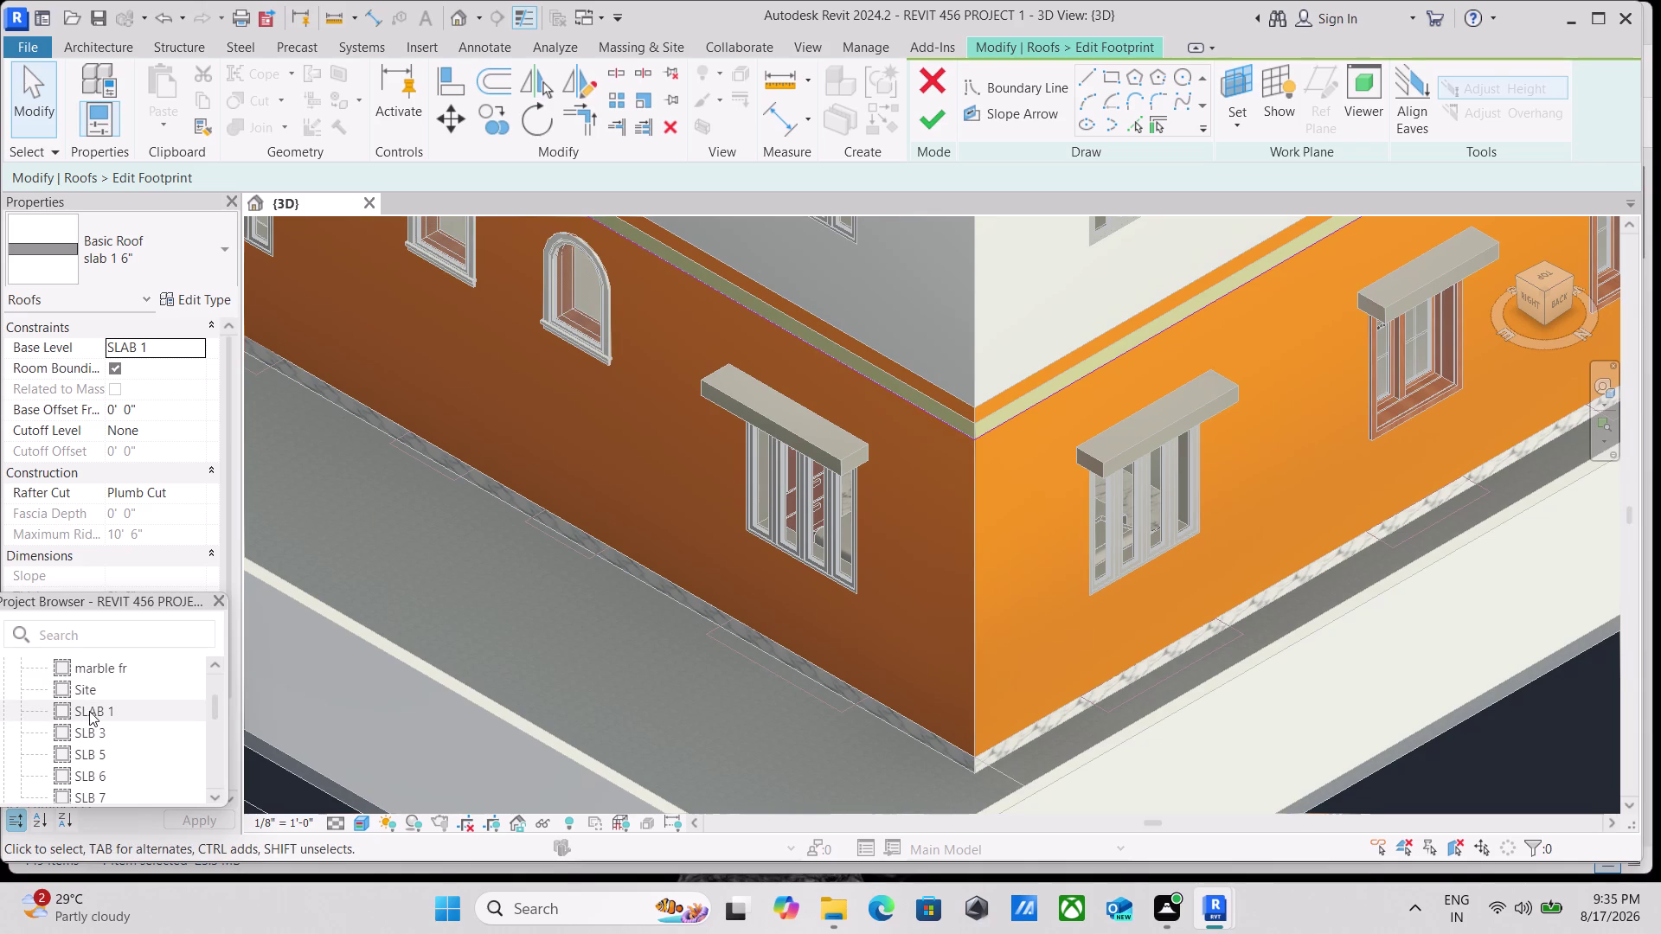
double_click(92, 711)
scroll(up, 3)
Move the chosen footprint boundary line onto the wall endpoint.
scroll(up, 3)
click(942, 543)
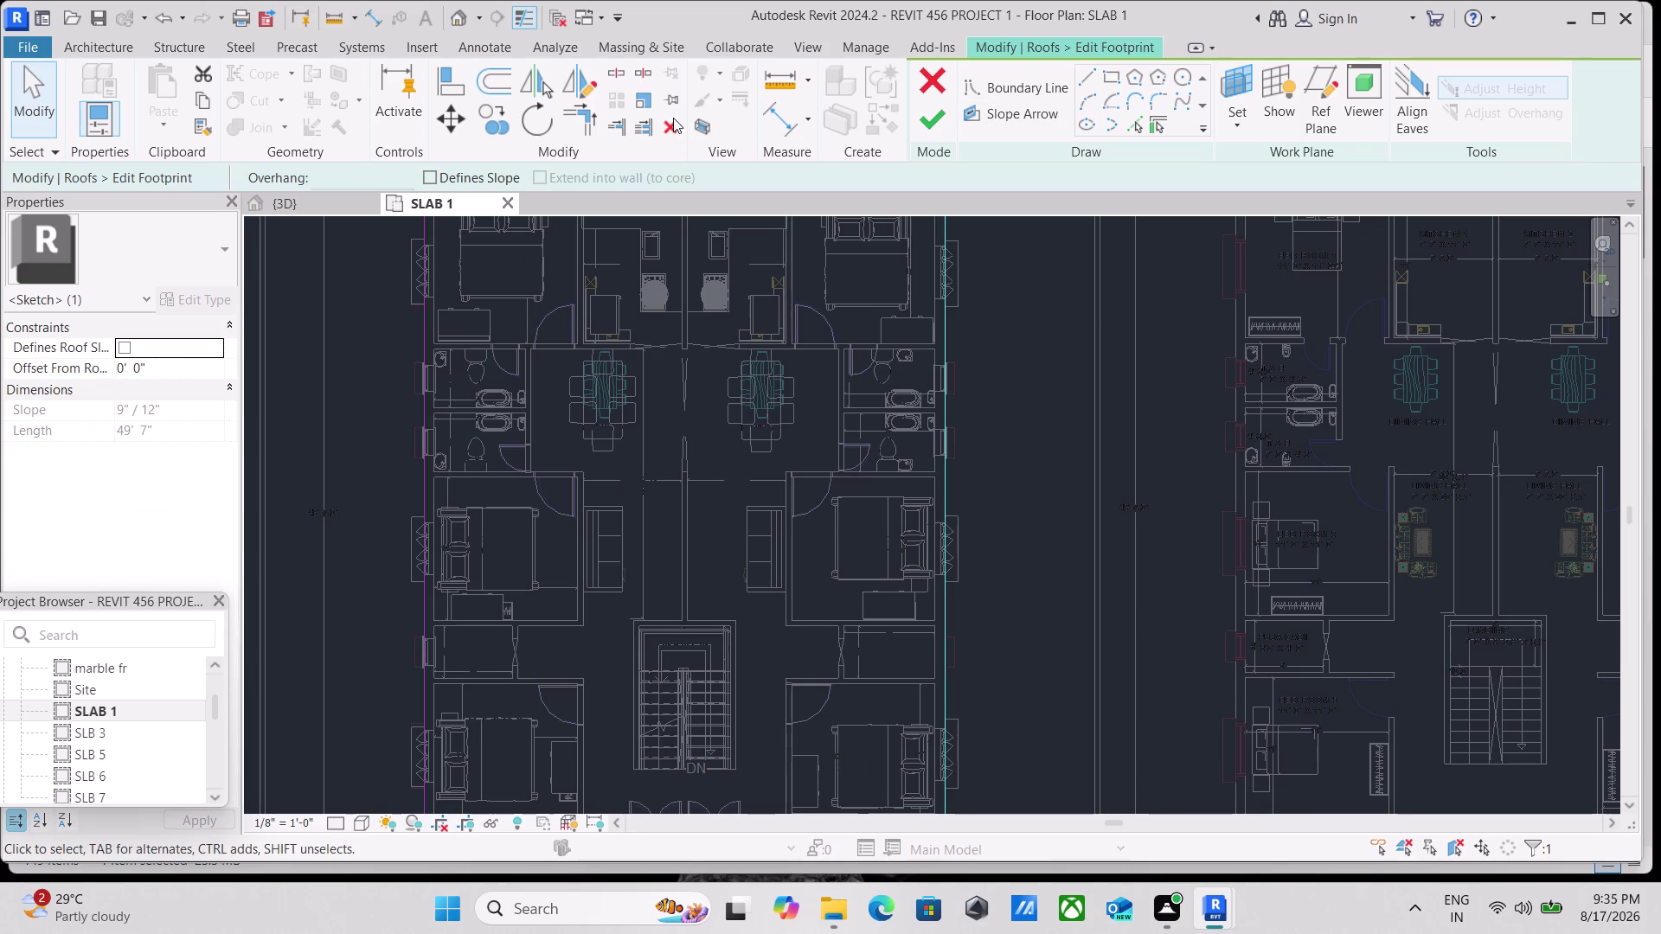
click(453, 113)
scroll(up, 3)
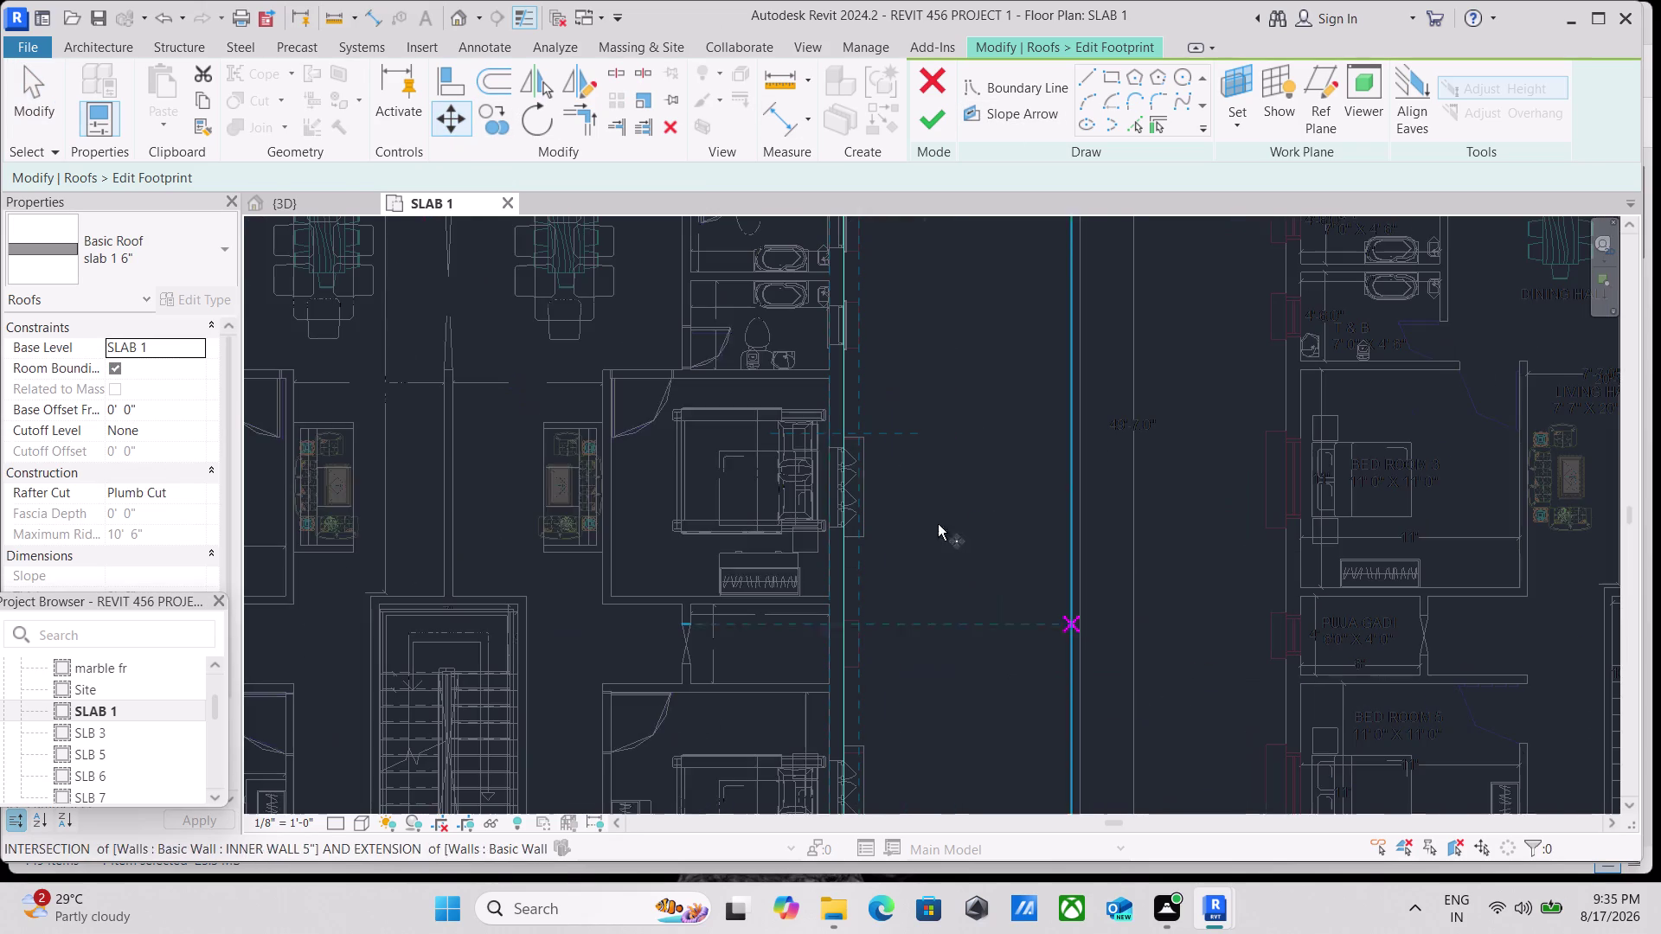
scroll(up, 3)
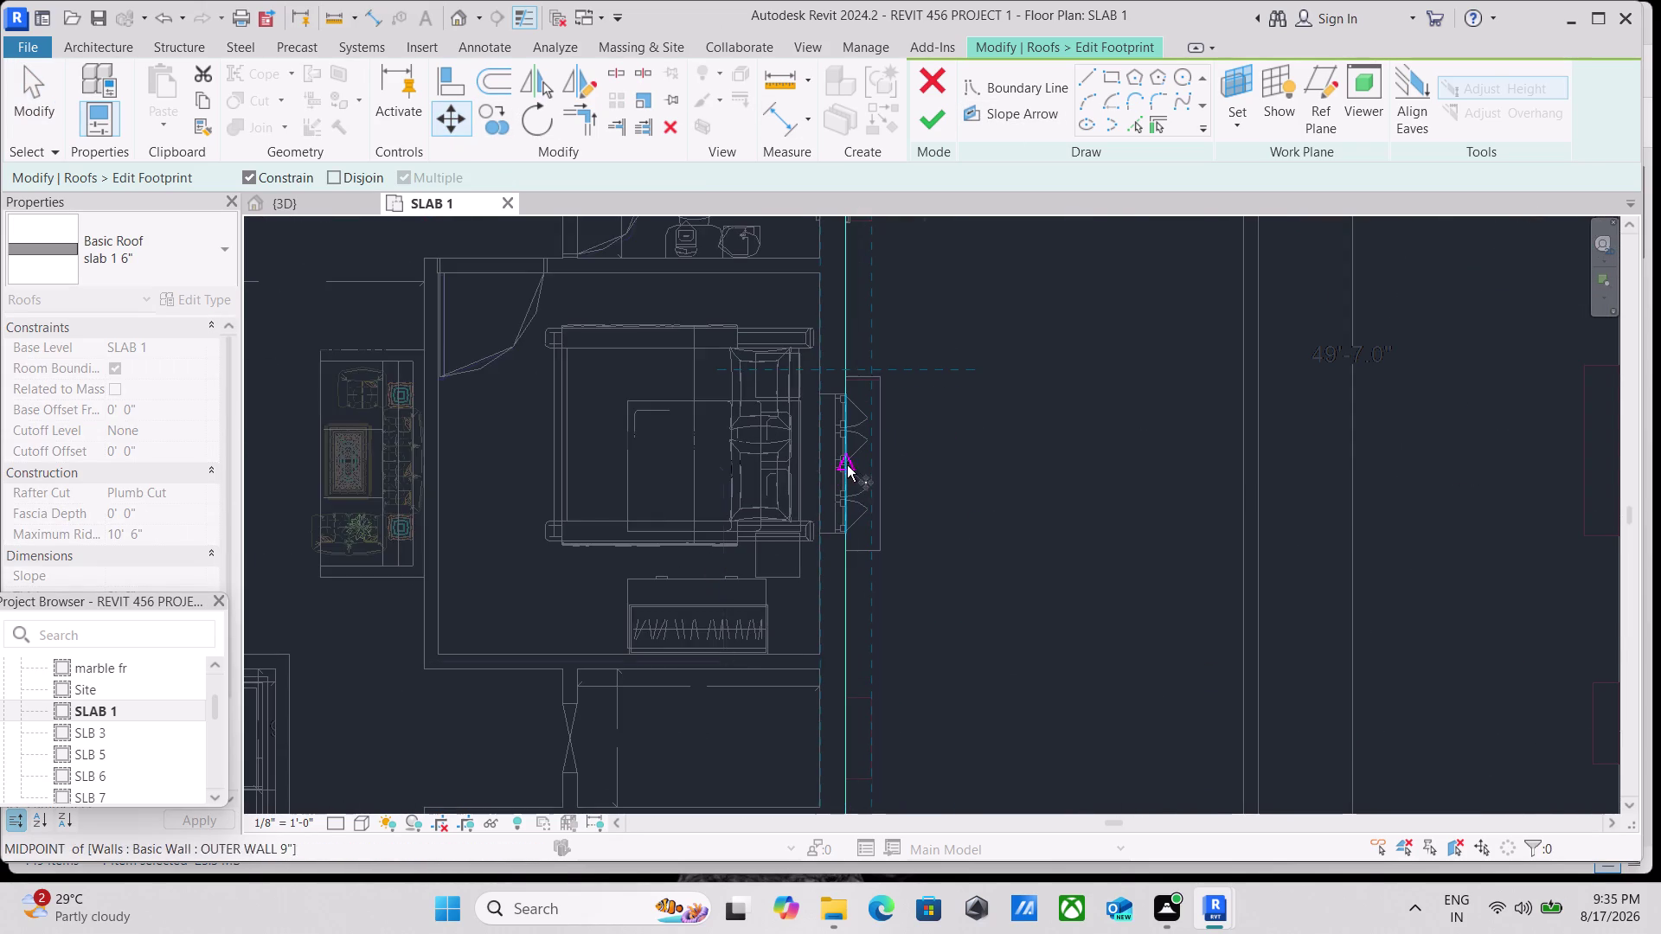
click(848, 458)
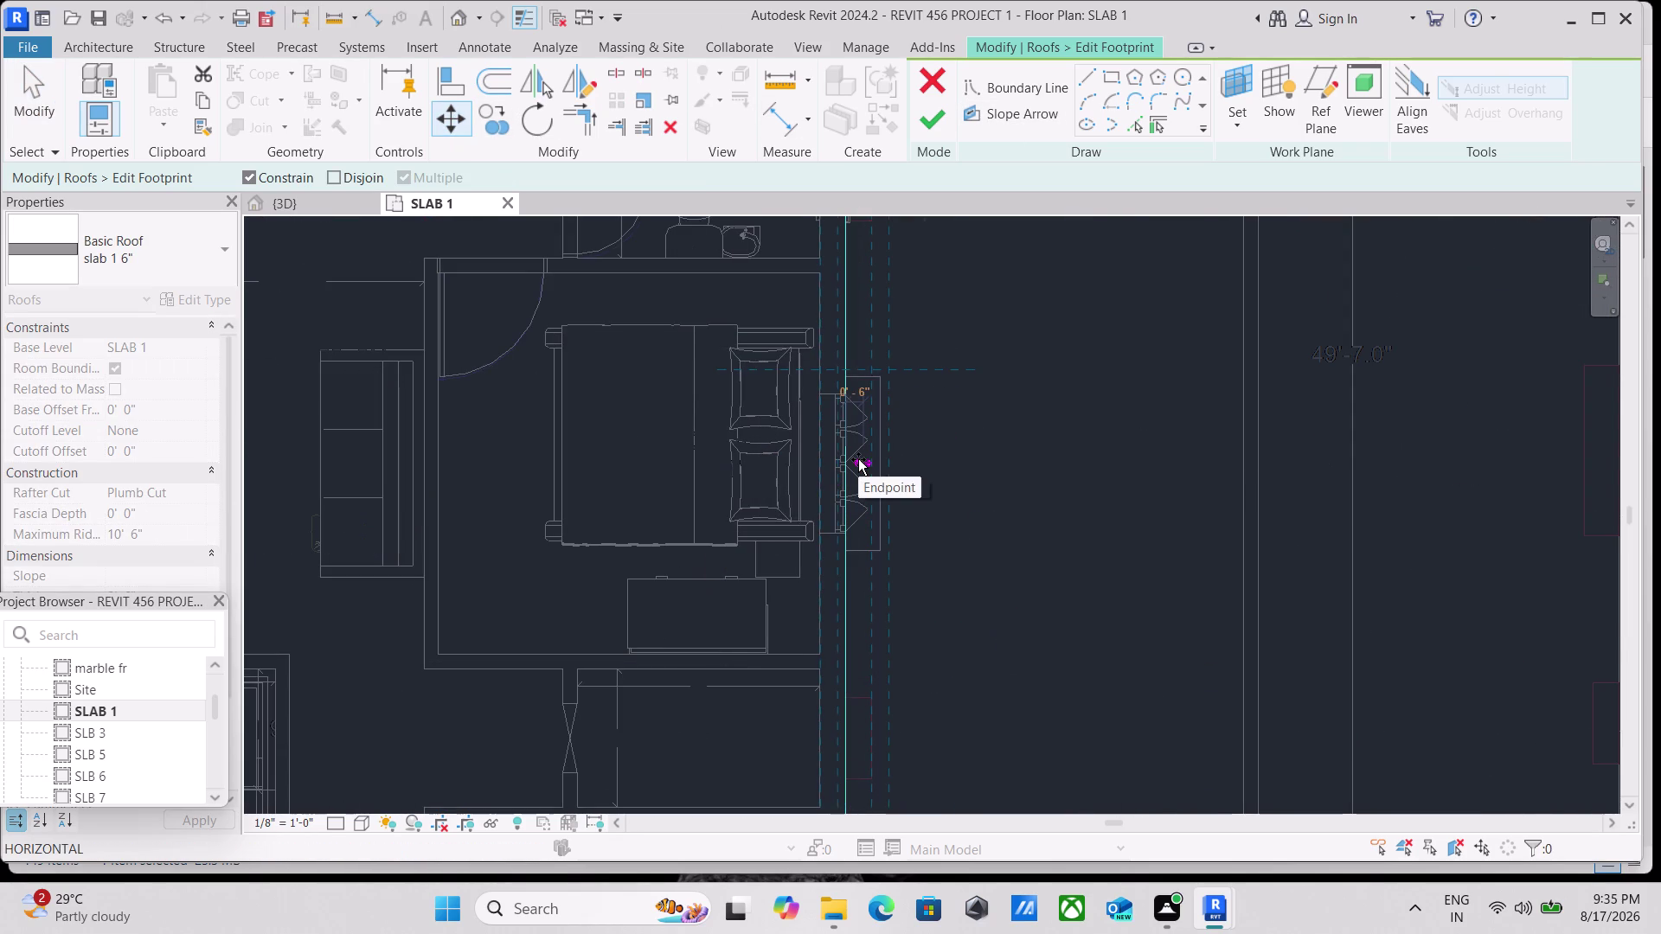
click(858, 459)
Move the top footprint boundary line to align with the outer wall face.
scroll(down, 3)
middle_drag(794, 356, 896, 620)
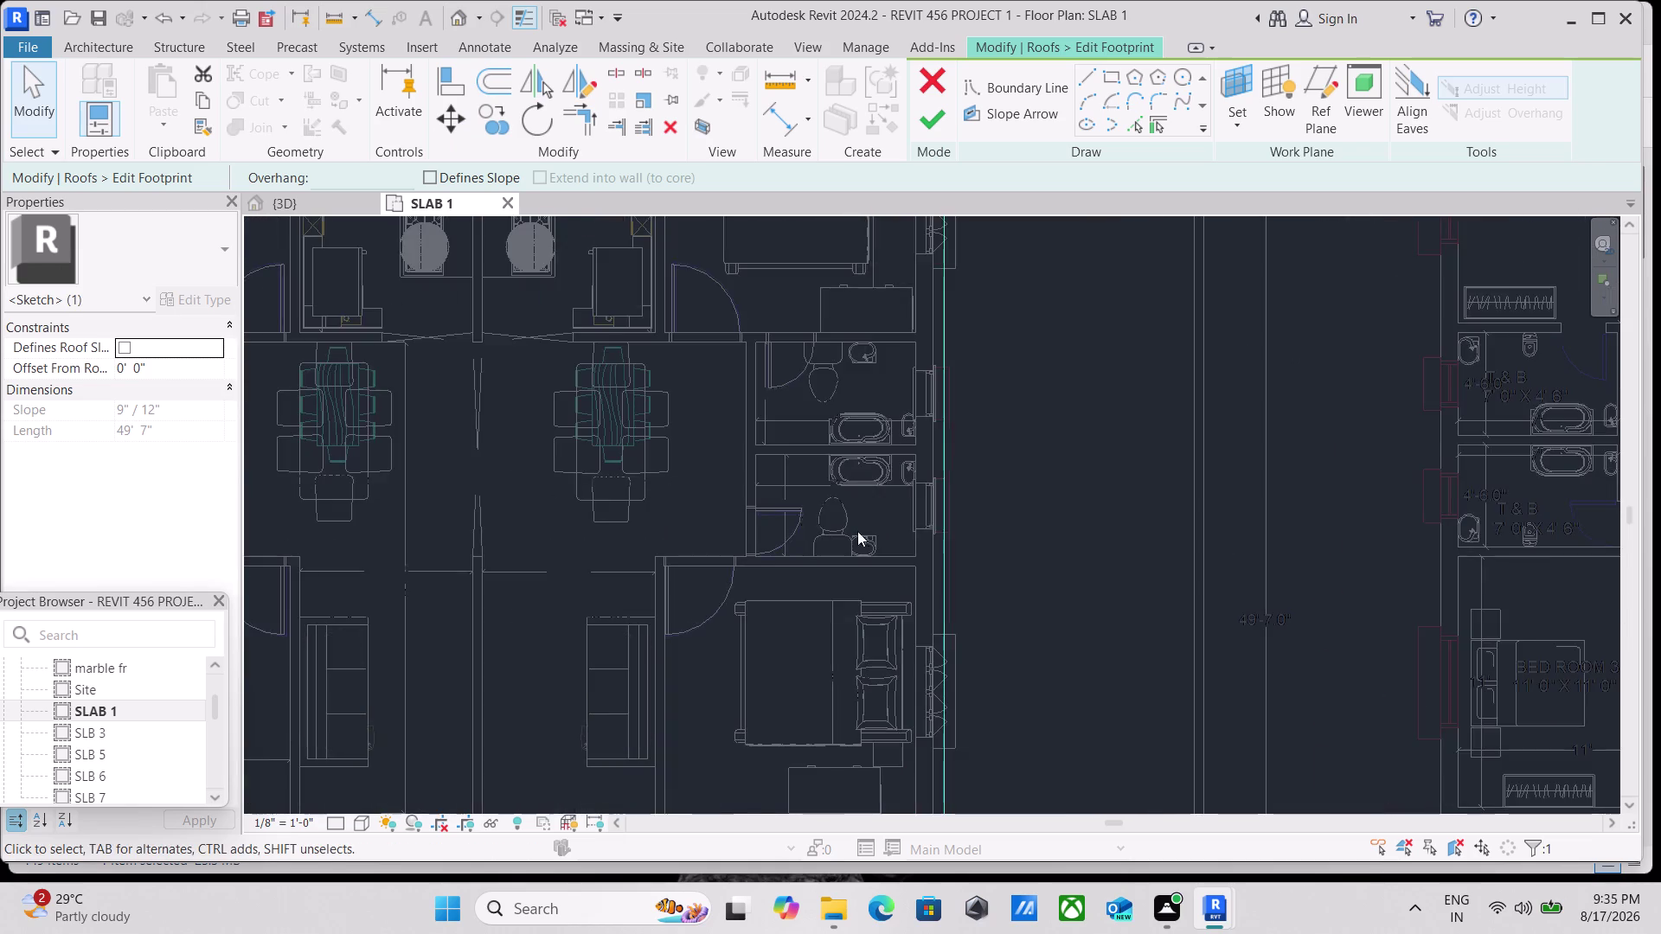
scroll(down, 3)
middle_drag(763, 401, 876, 726)
scroll(up, 3)
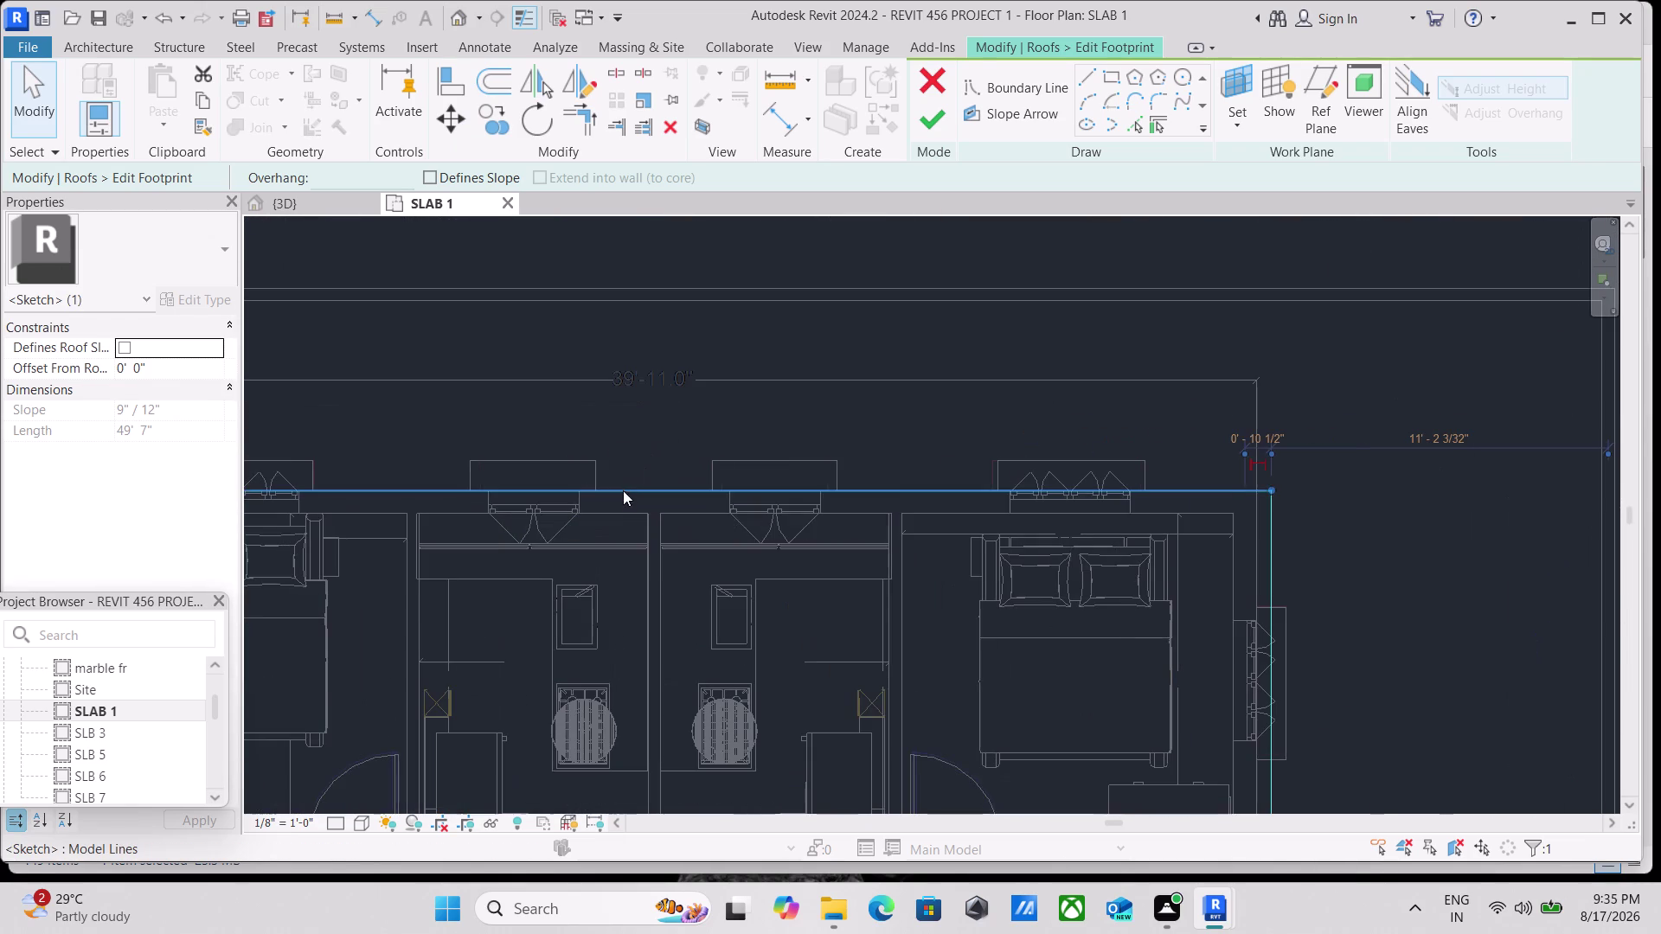
click(454, 121)
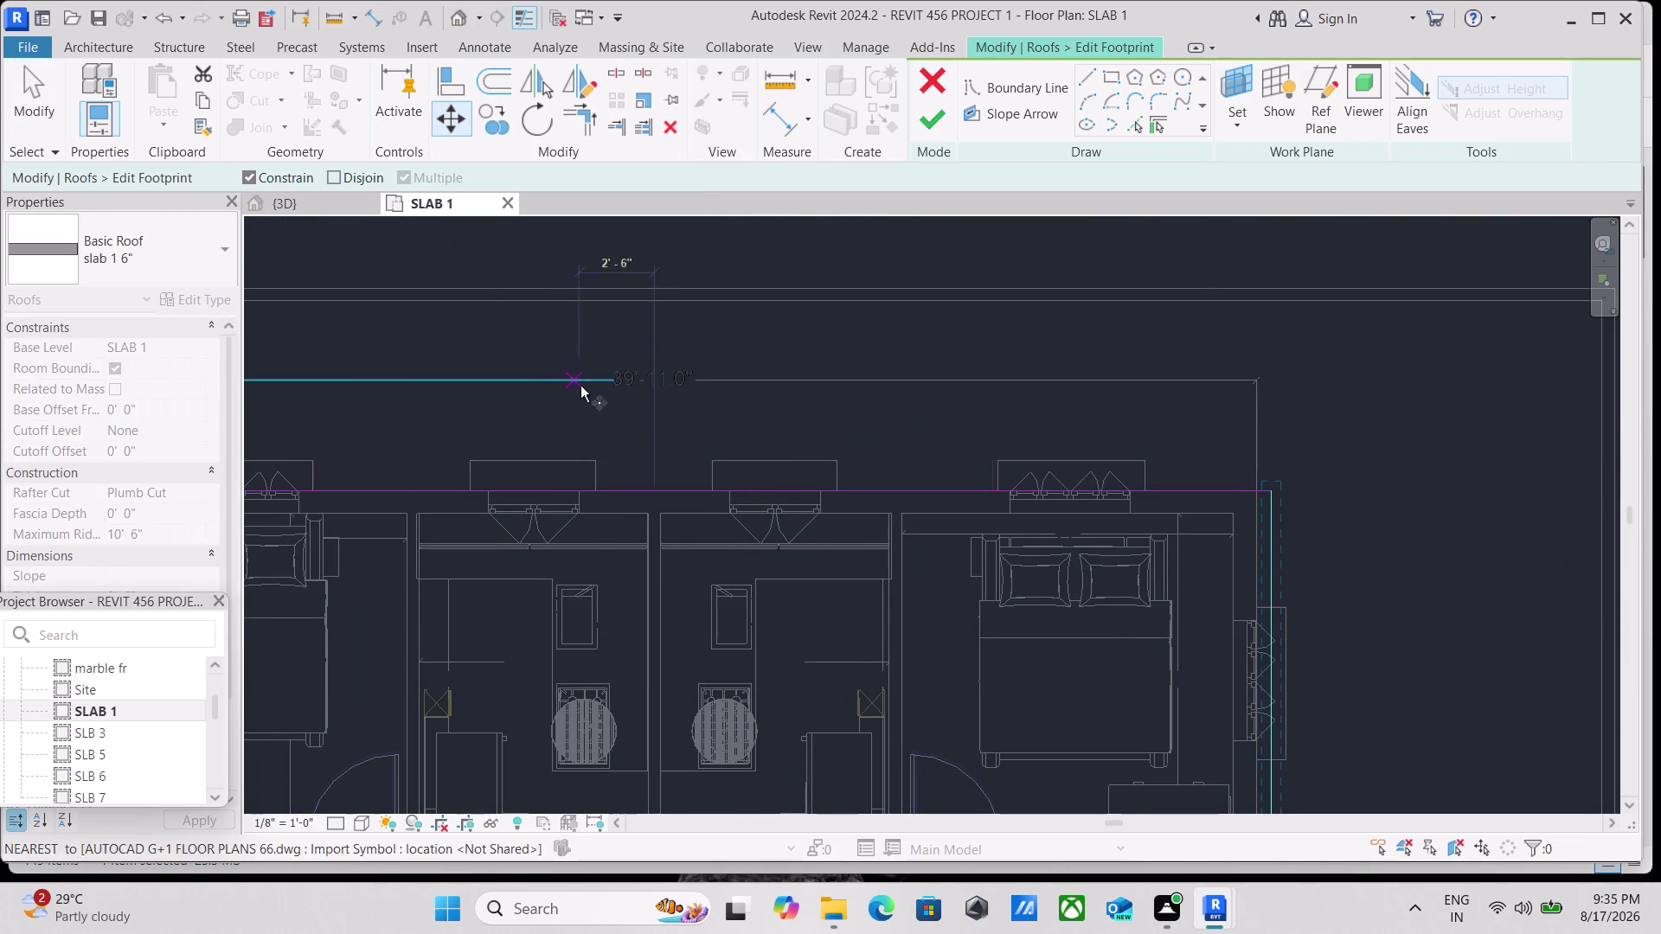
click(642, 482)
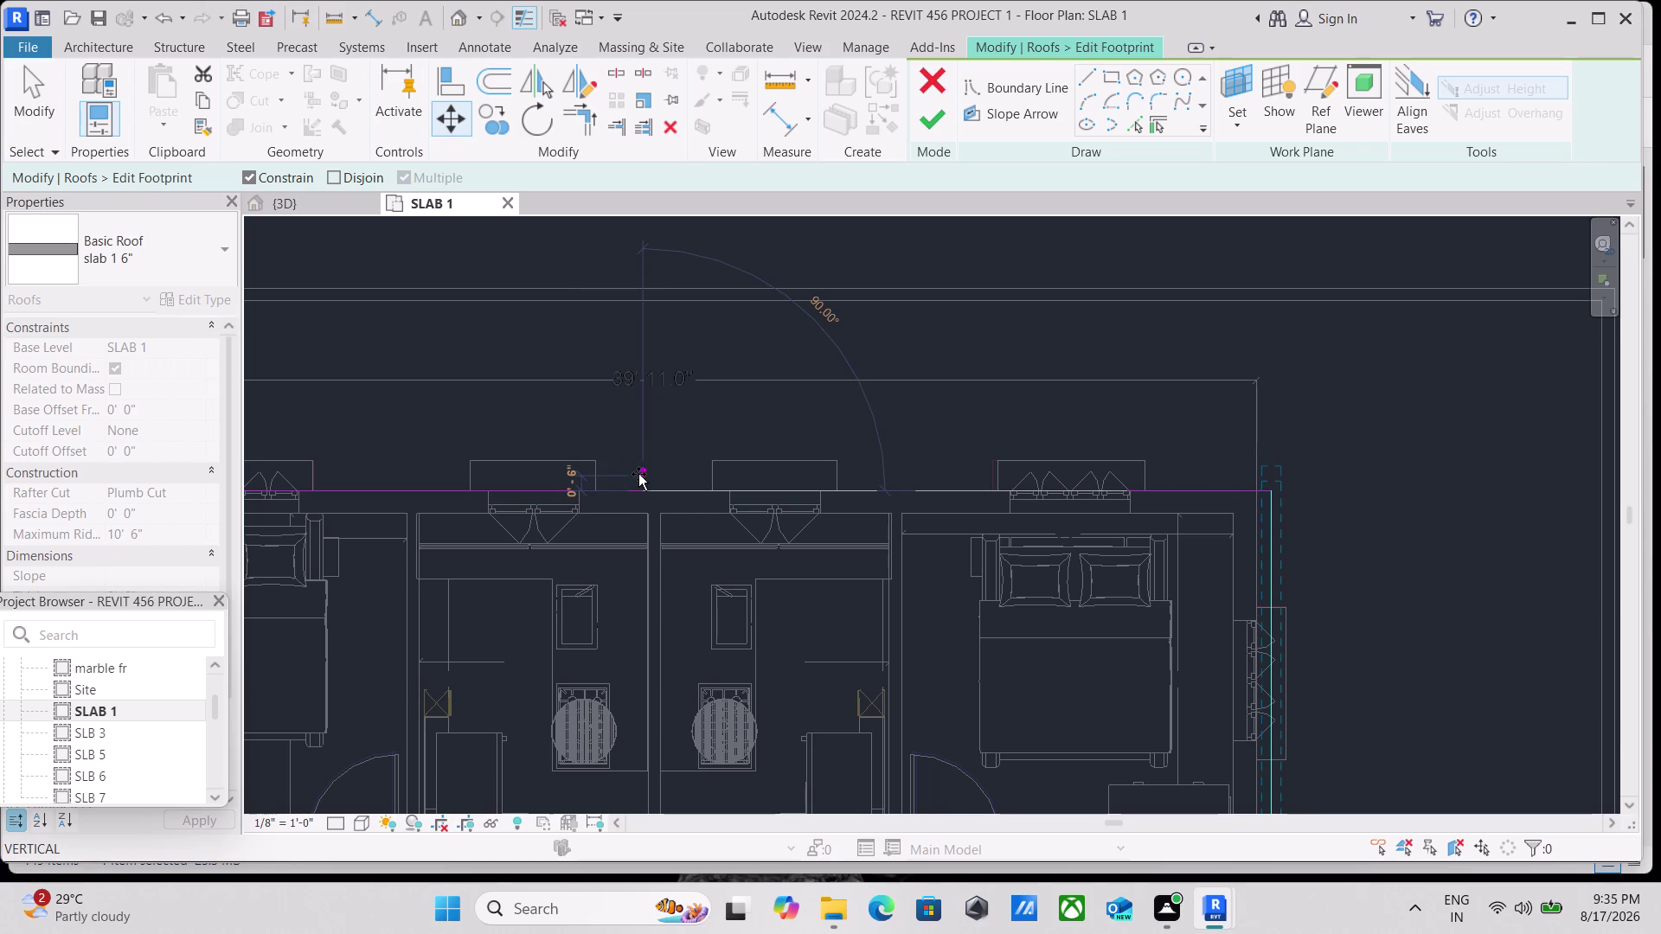
click(638, 474)
Review the footprint outline along the top wall and corners, reselecting the top line.
scroll(down, 3)
scroll(down, 3)
middle_drag(649, 567, 655, 562)
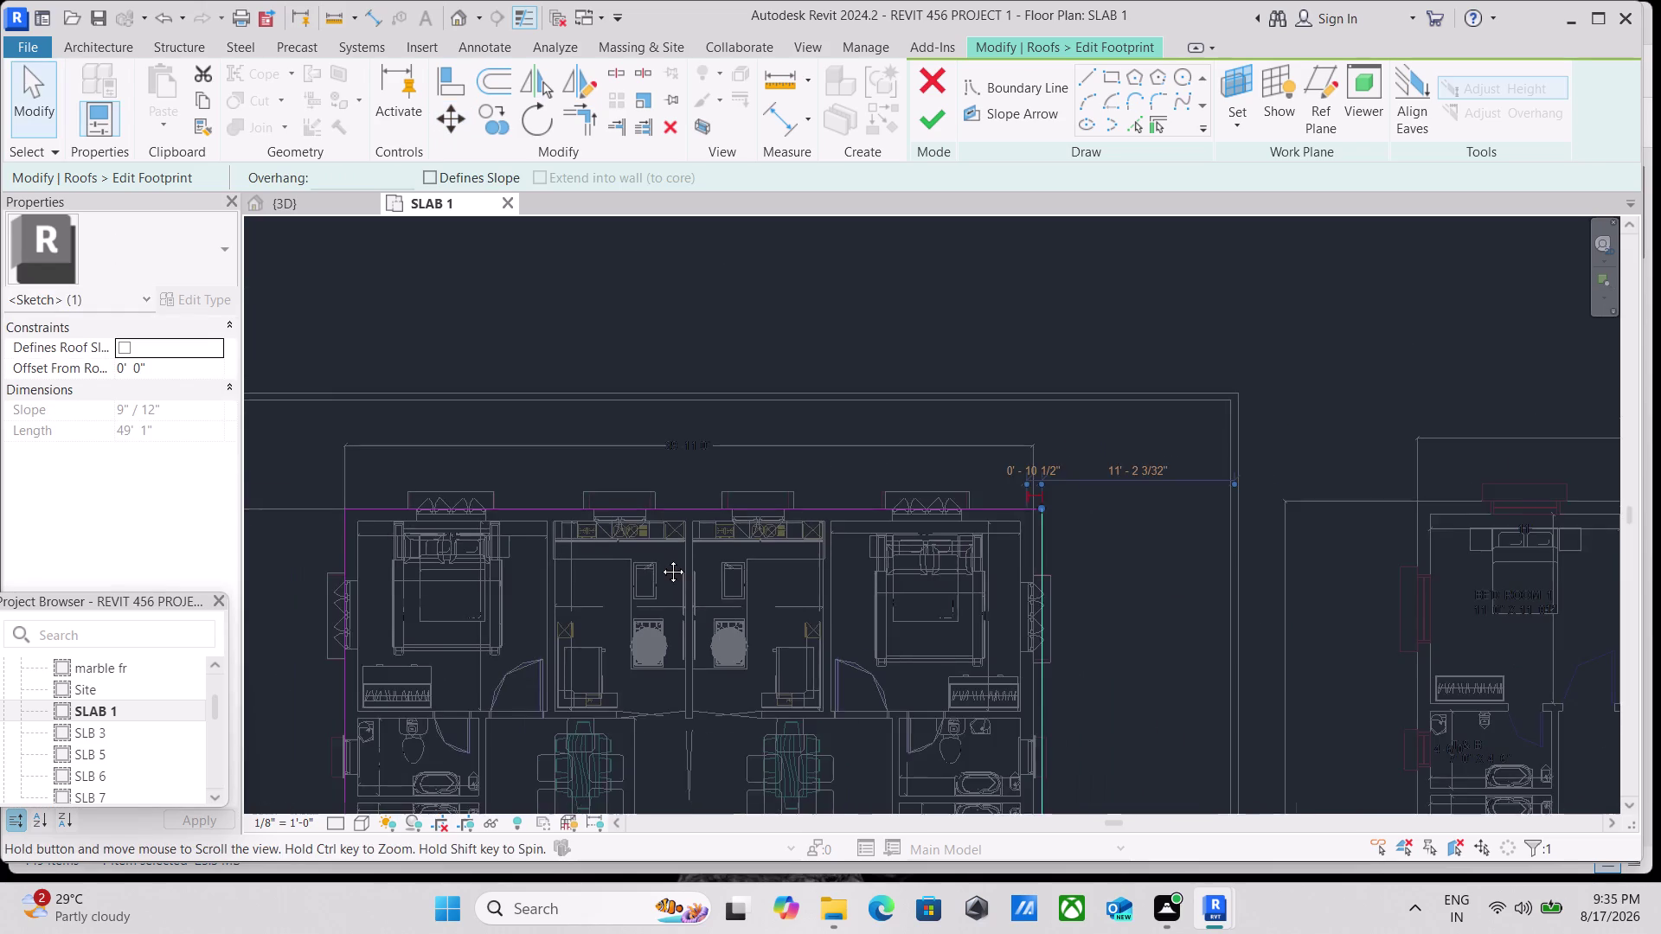
middle_drag(655, 562, 1159, 416)
scroll(up, 3)
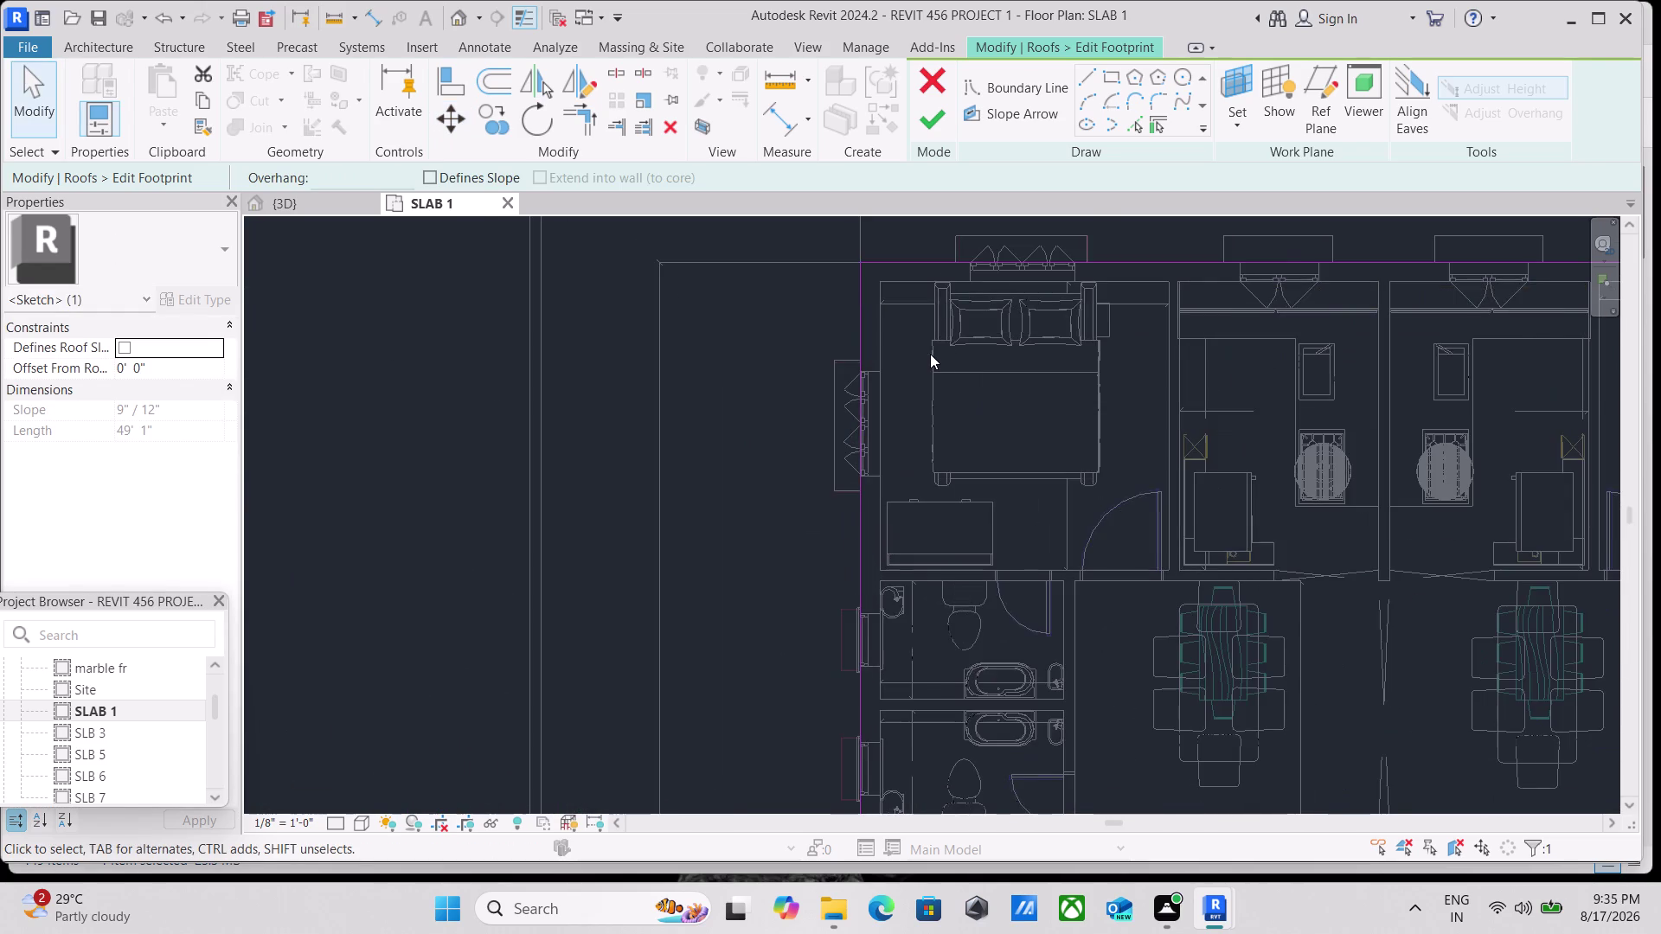
scroll(up, 3)
scroll(down, 3)
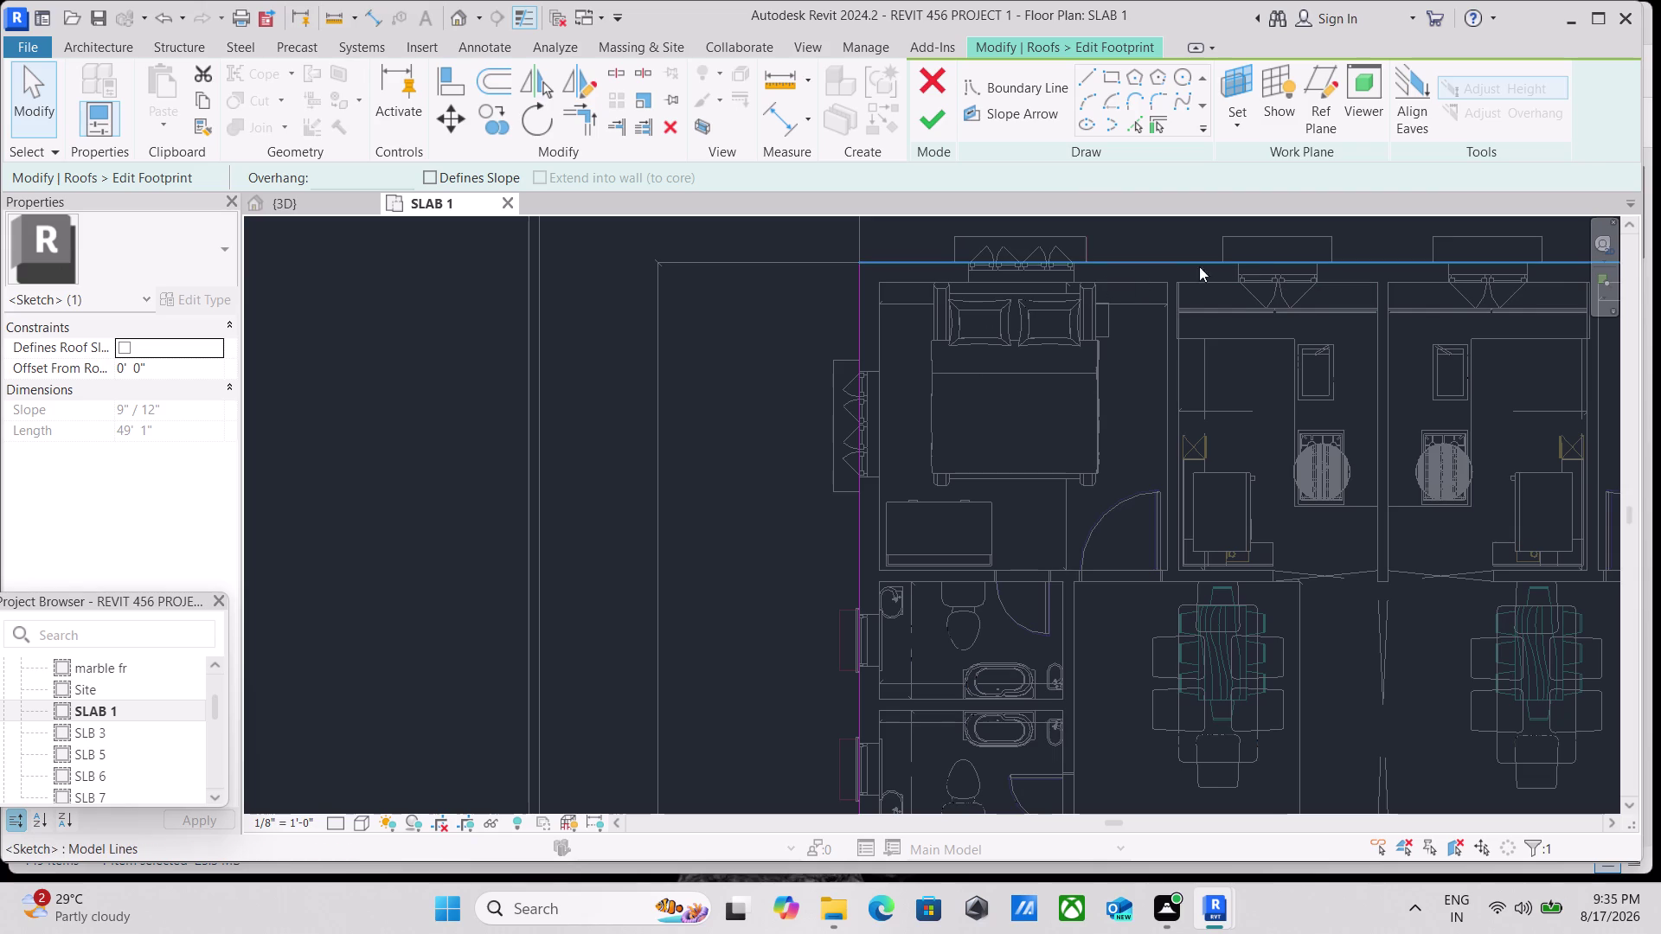
scroll(up, 3)
middle_drag(1355, 289, 472, 201)
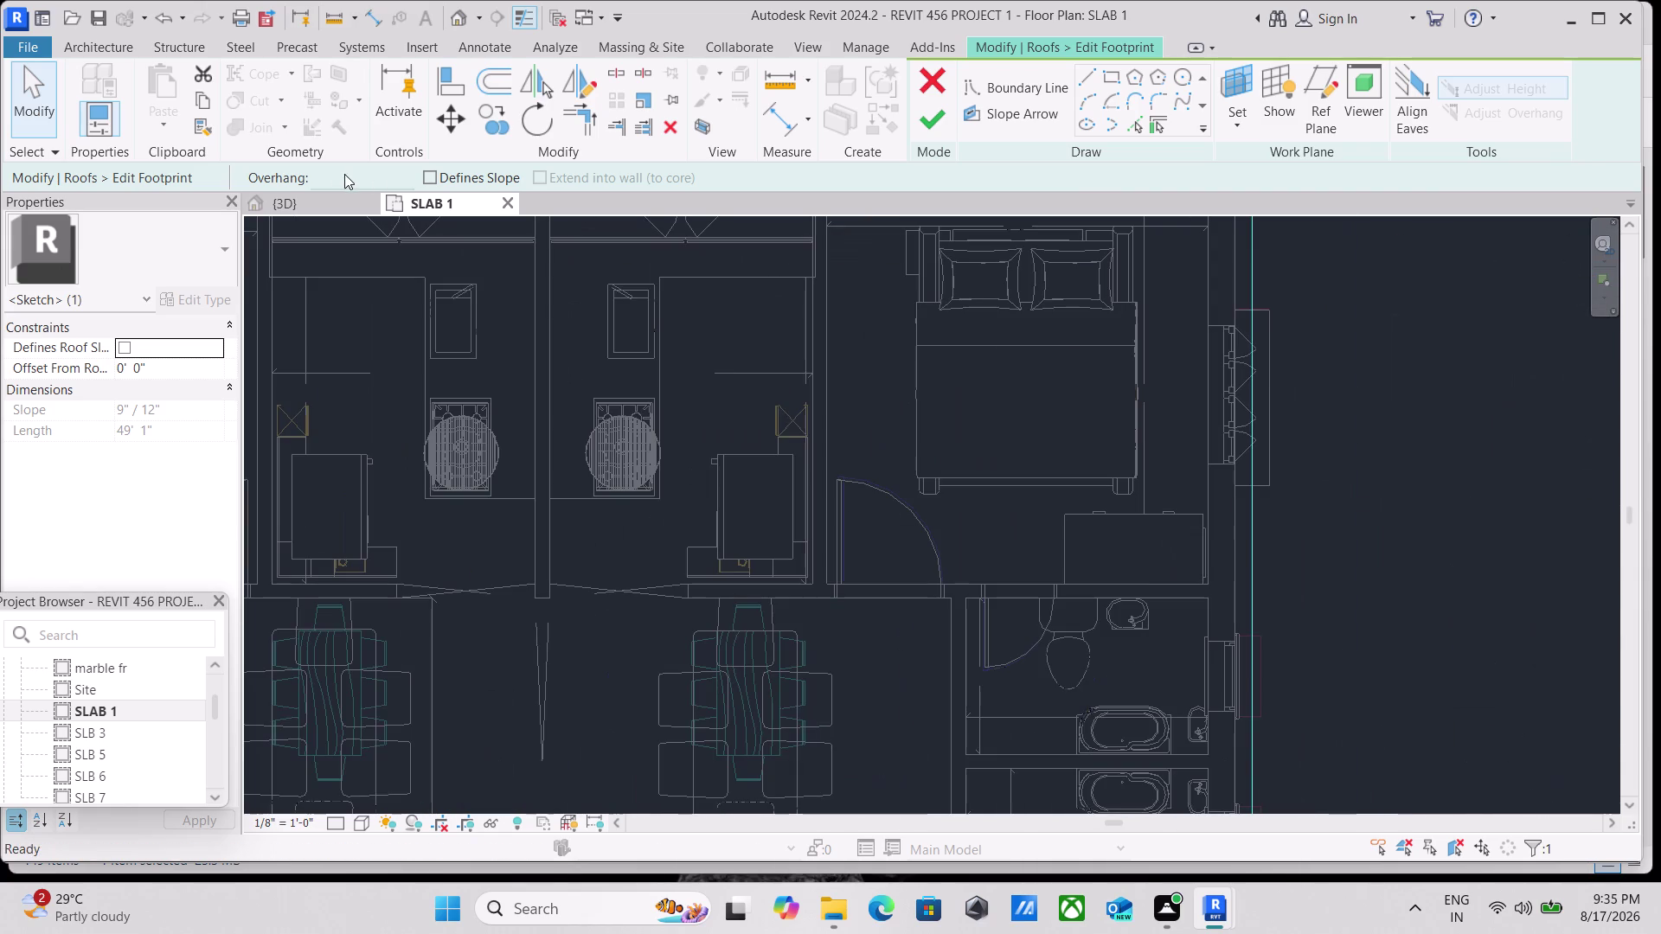
scroll(down, 3)
middle_drag(832, 439, 918, 599)
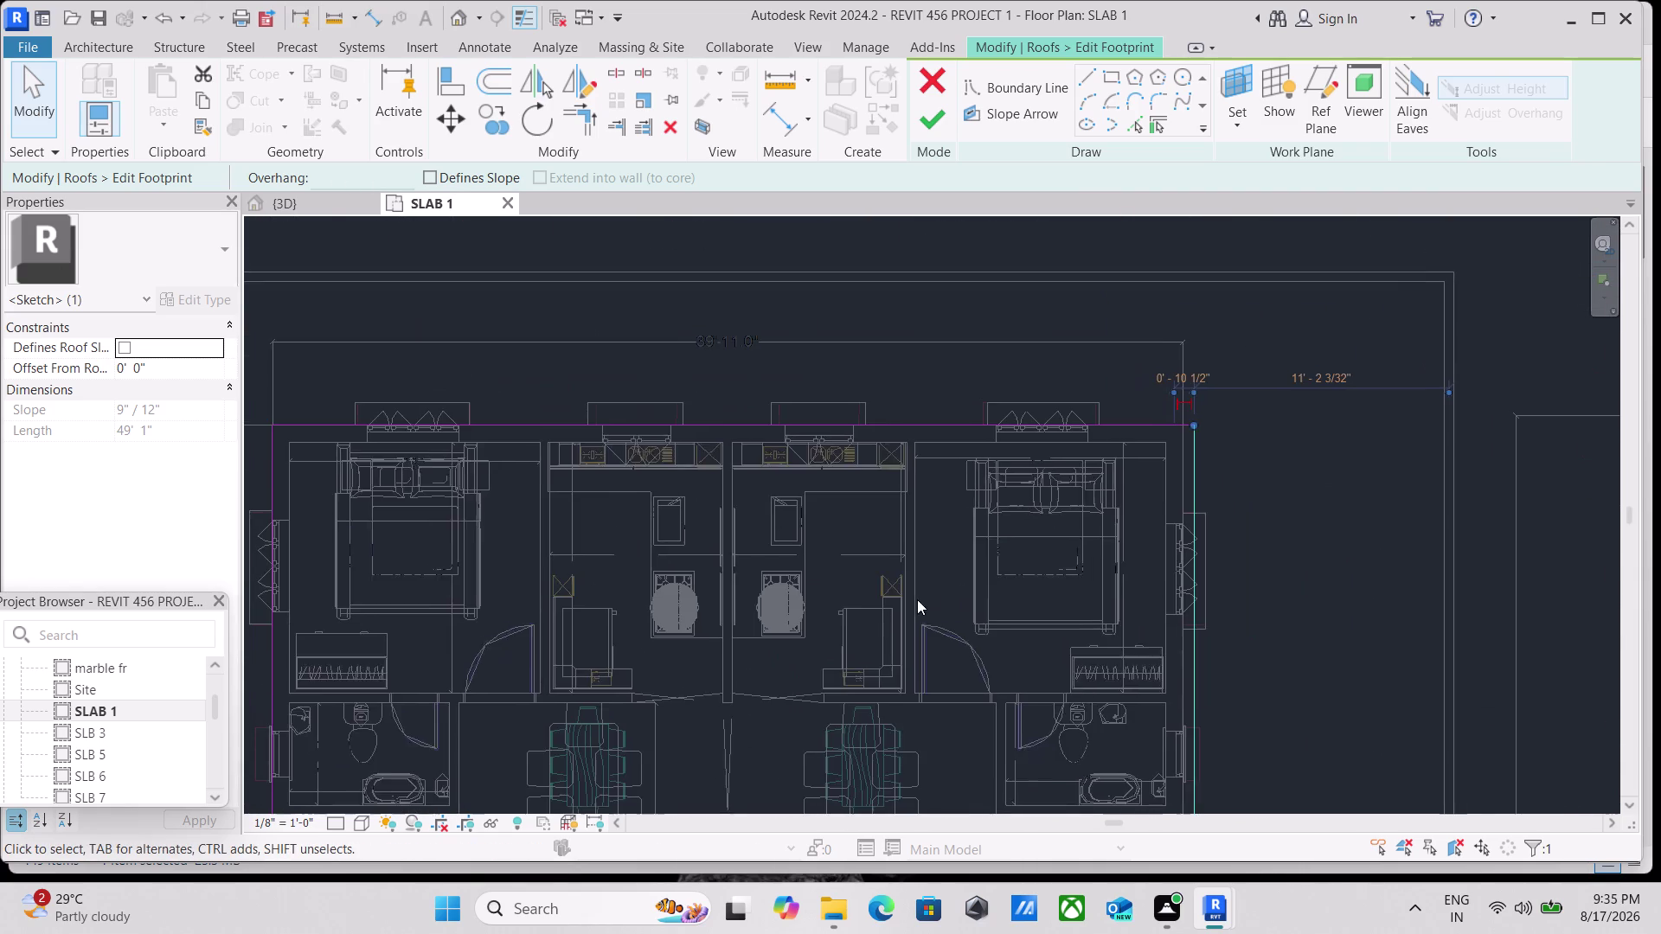
scroll(up, 3)
scroll(up, 3)
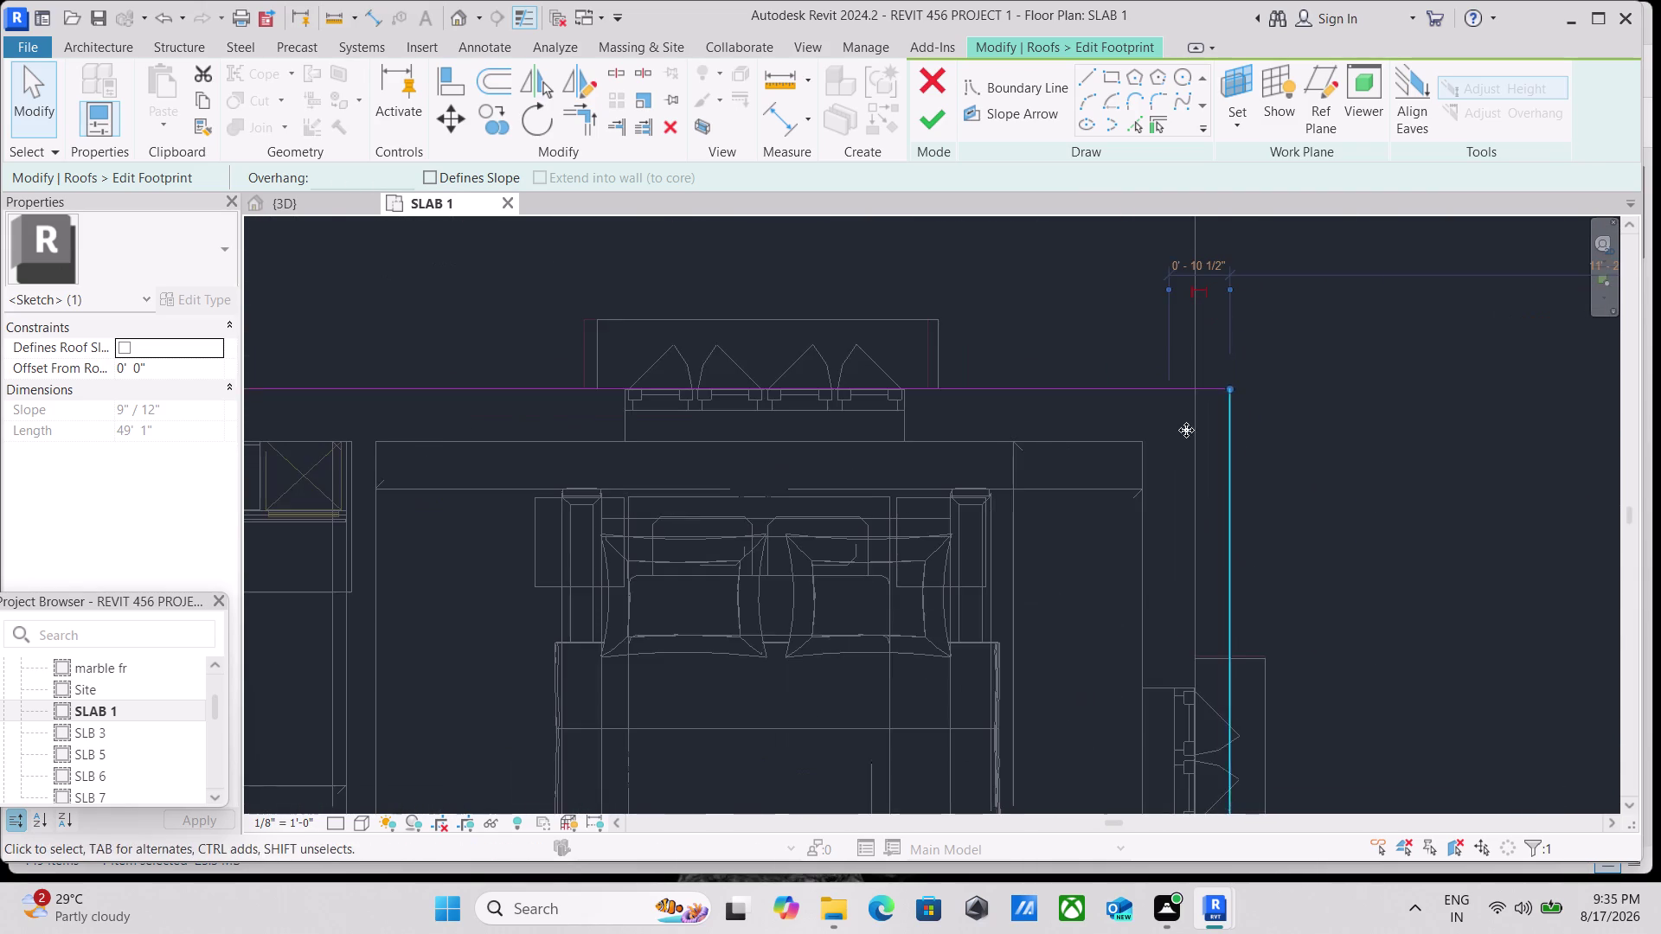
scroll(down, 3)
middle_drag(876, 338, 1161, 407)
scroll(up, 3)
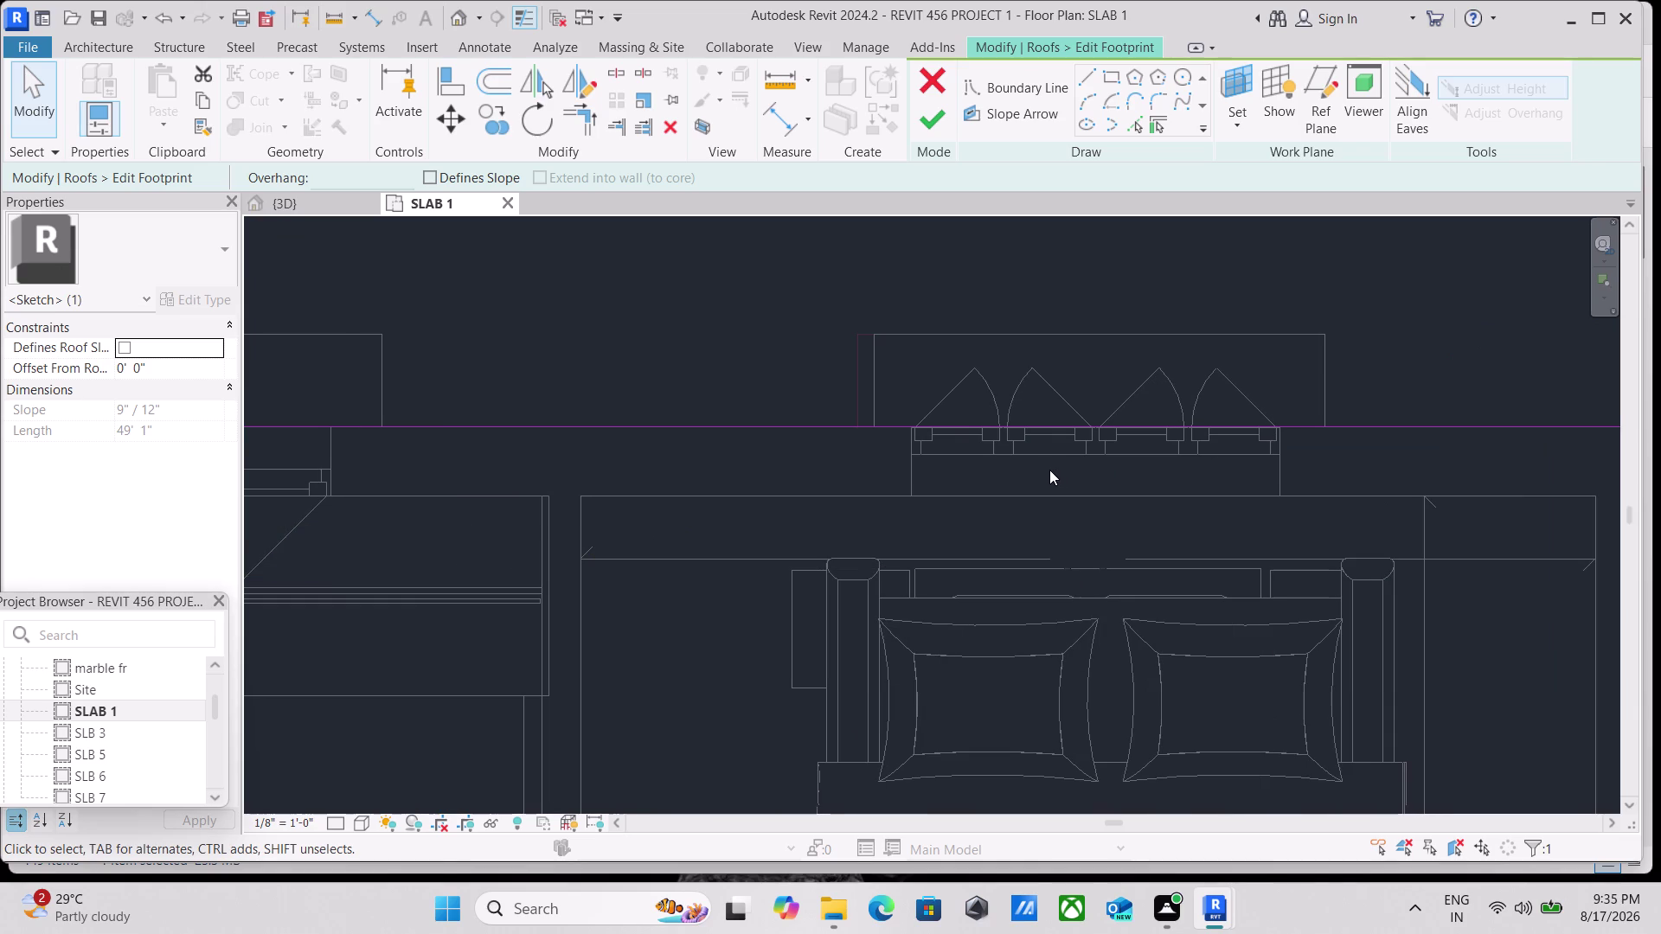
scroll(down, 3)
click(938, 432)
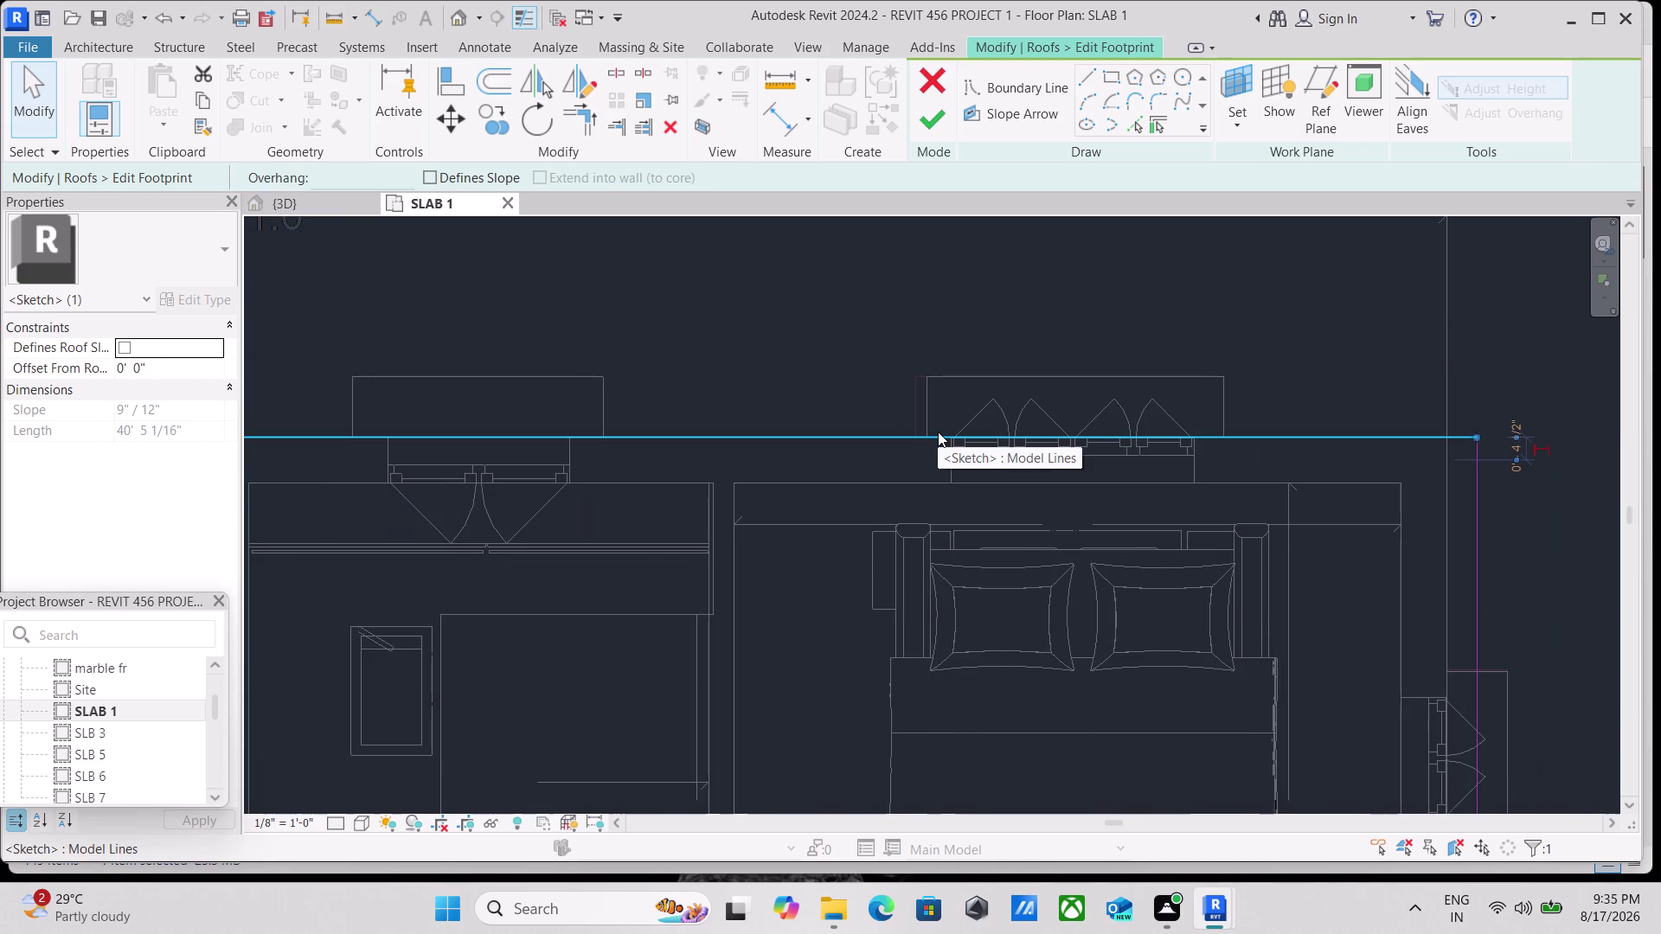
scroll(down, 3)
scroll(down, 3)
middle_drag(861, 495, 1097, 377)
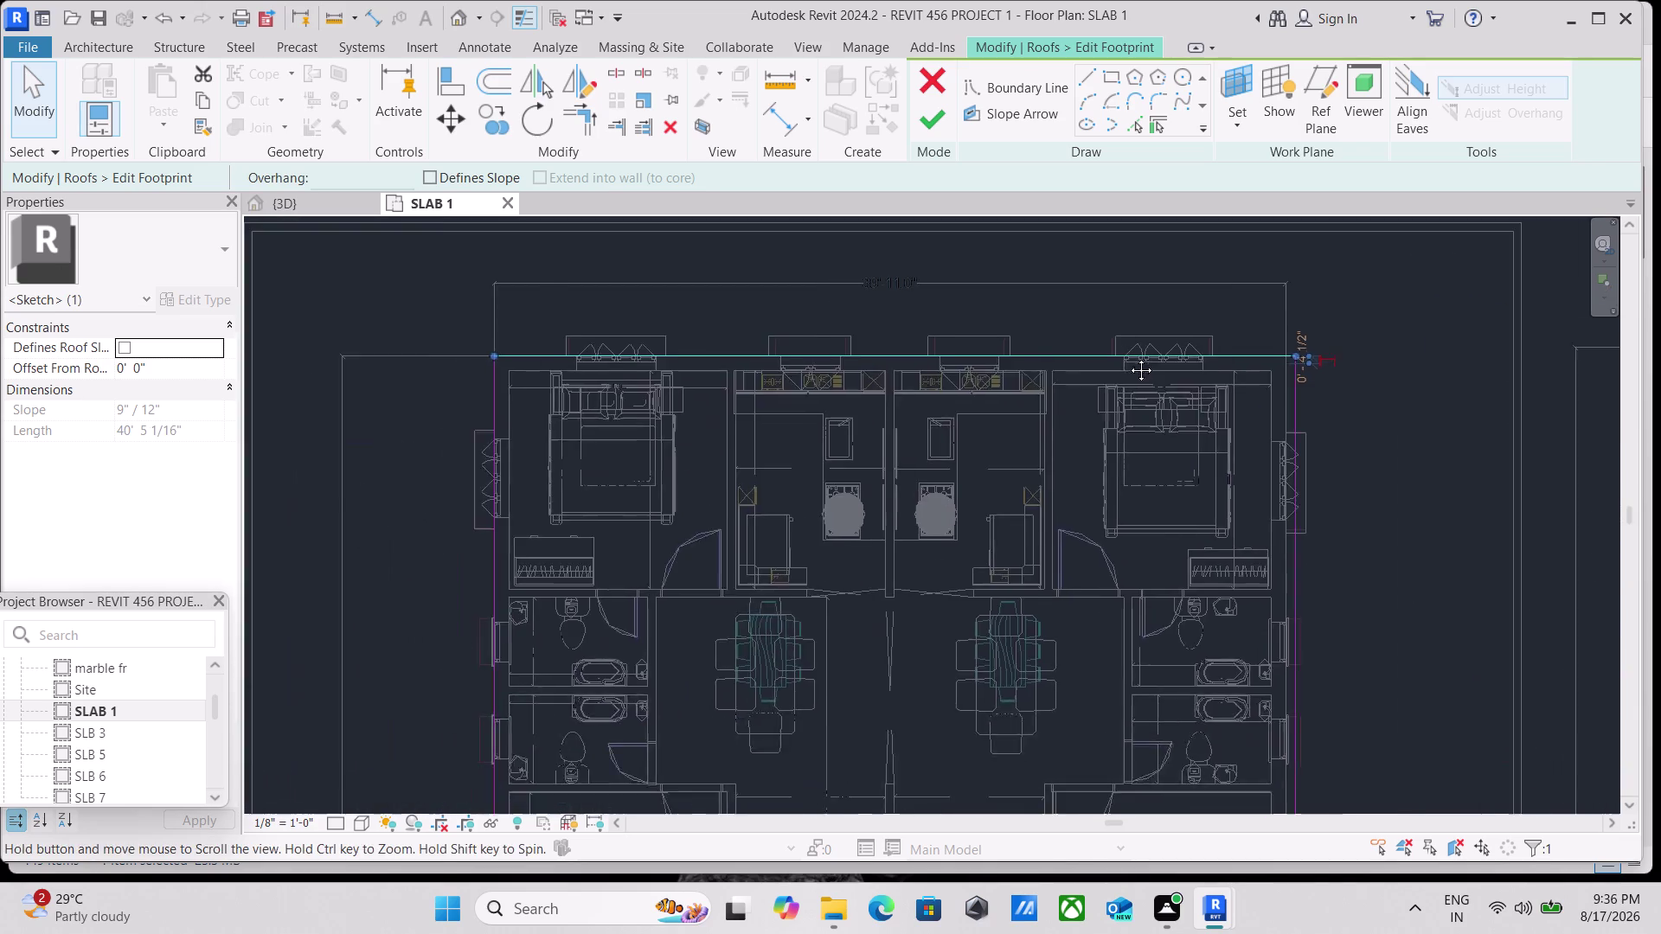
middle_drag(1097, 377, 1137, 352)
Move the left footprint boundary line onto the outer wall face.
click(557, 558)
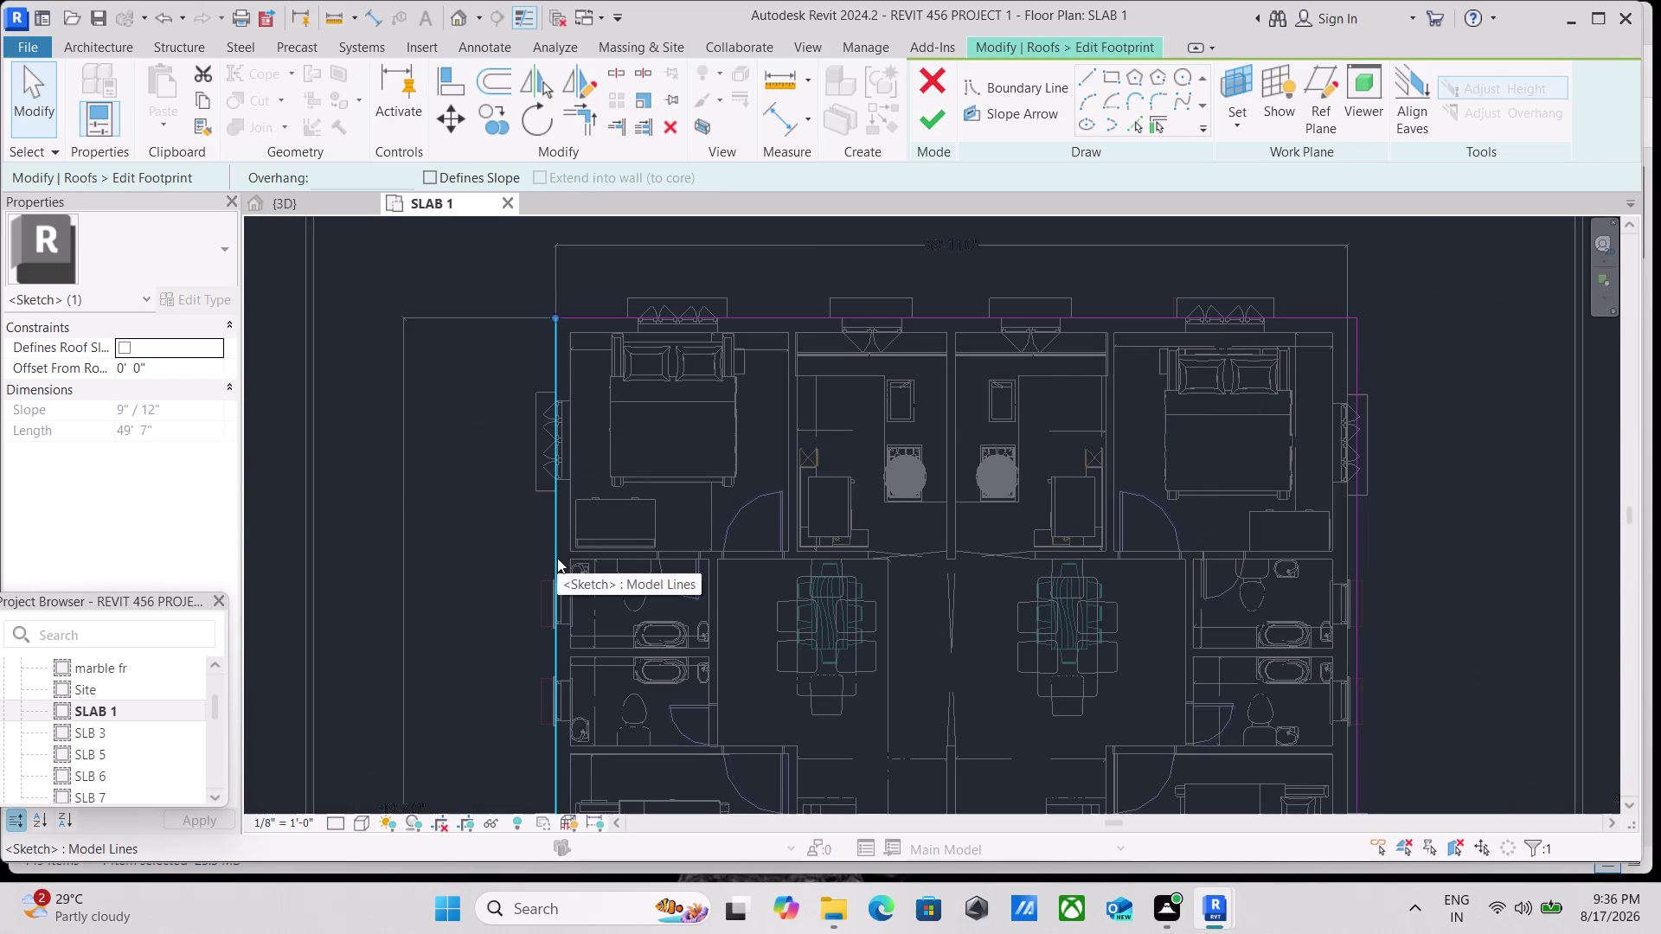
scroll(down, 3)
scroll(down, 3)
middle_drag(754, 555, 756, 554)
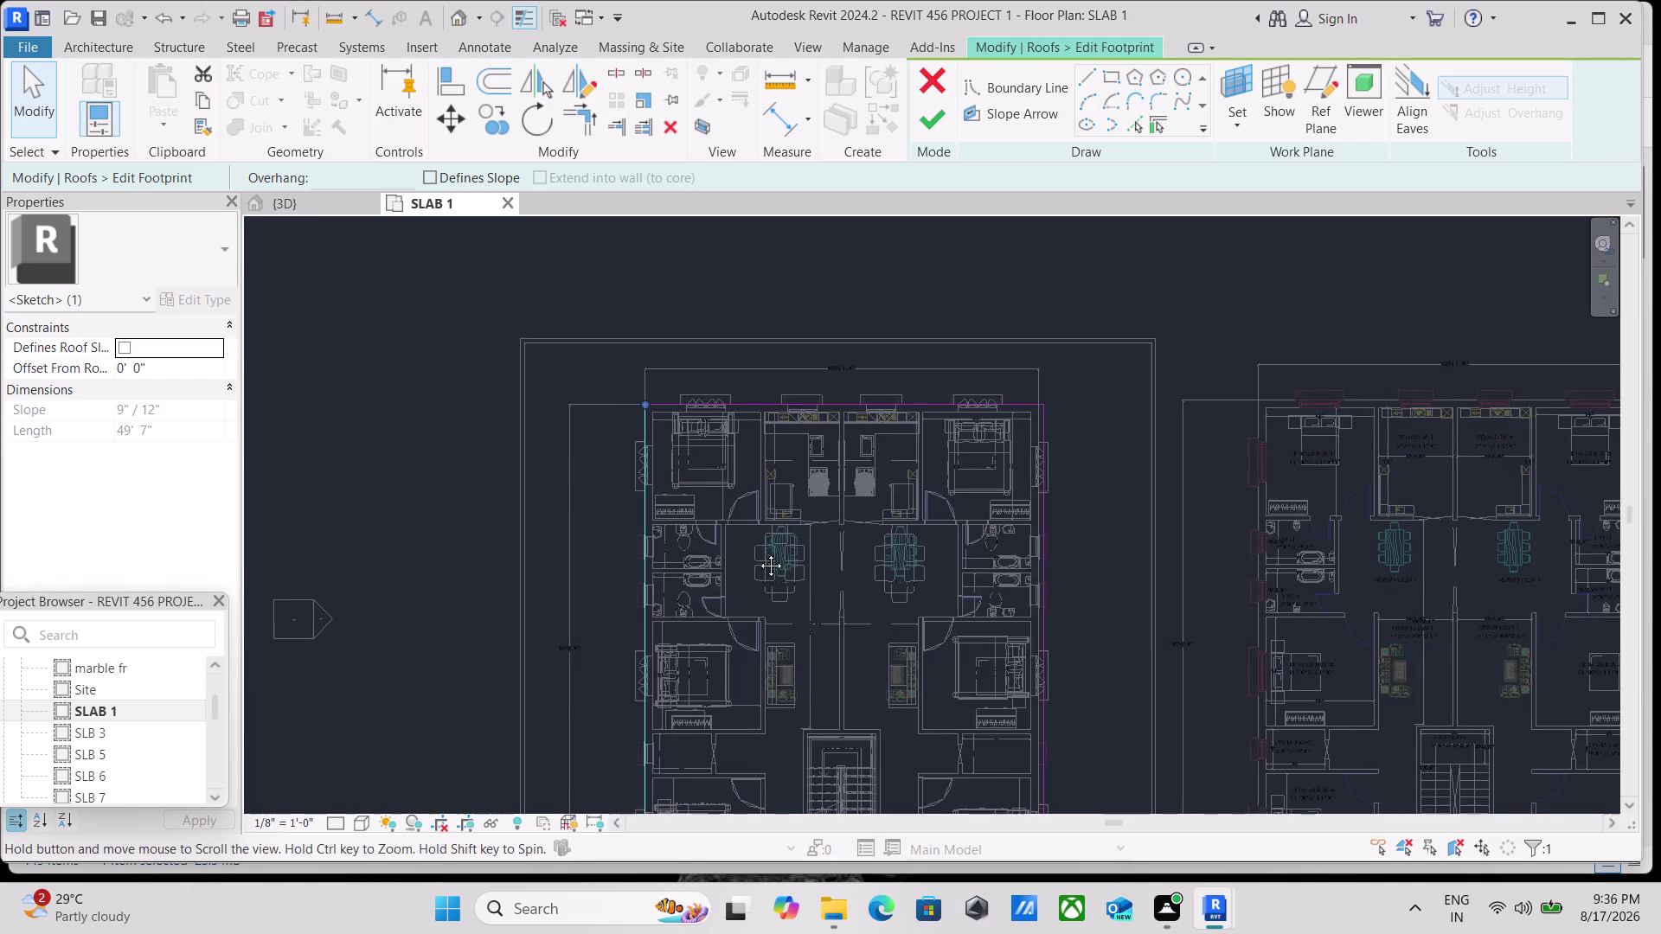
middle_drag(756, 555, 826, 513)
click(458, 123)
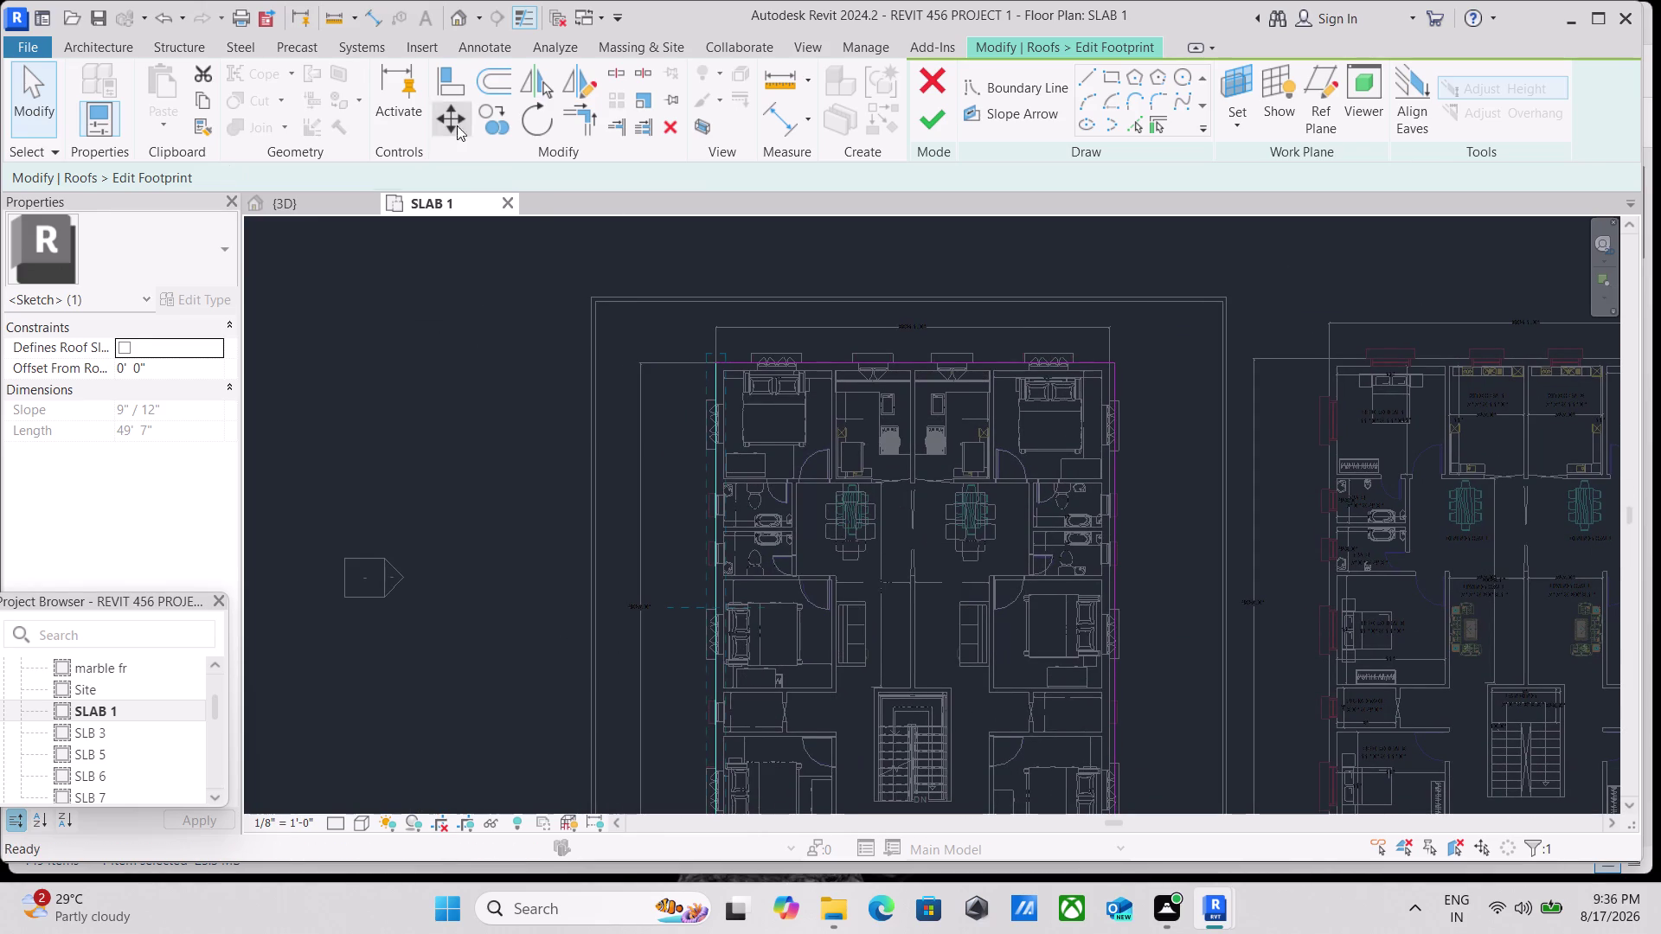
click(716, 705)
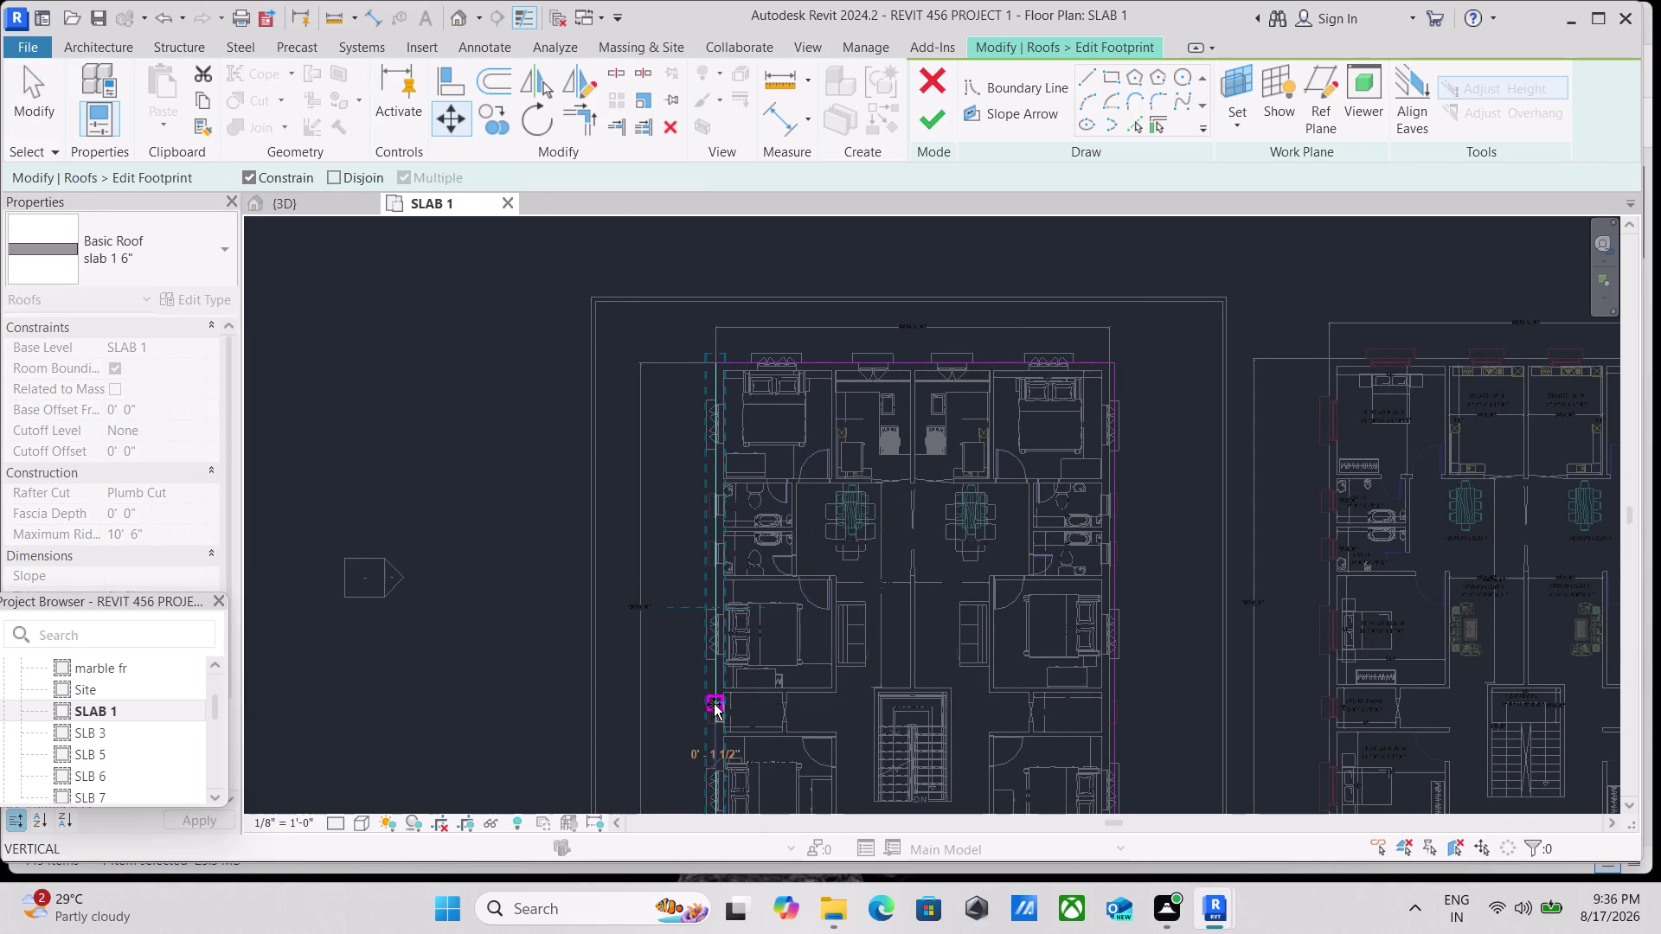
scroll(up, 3)
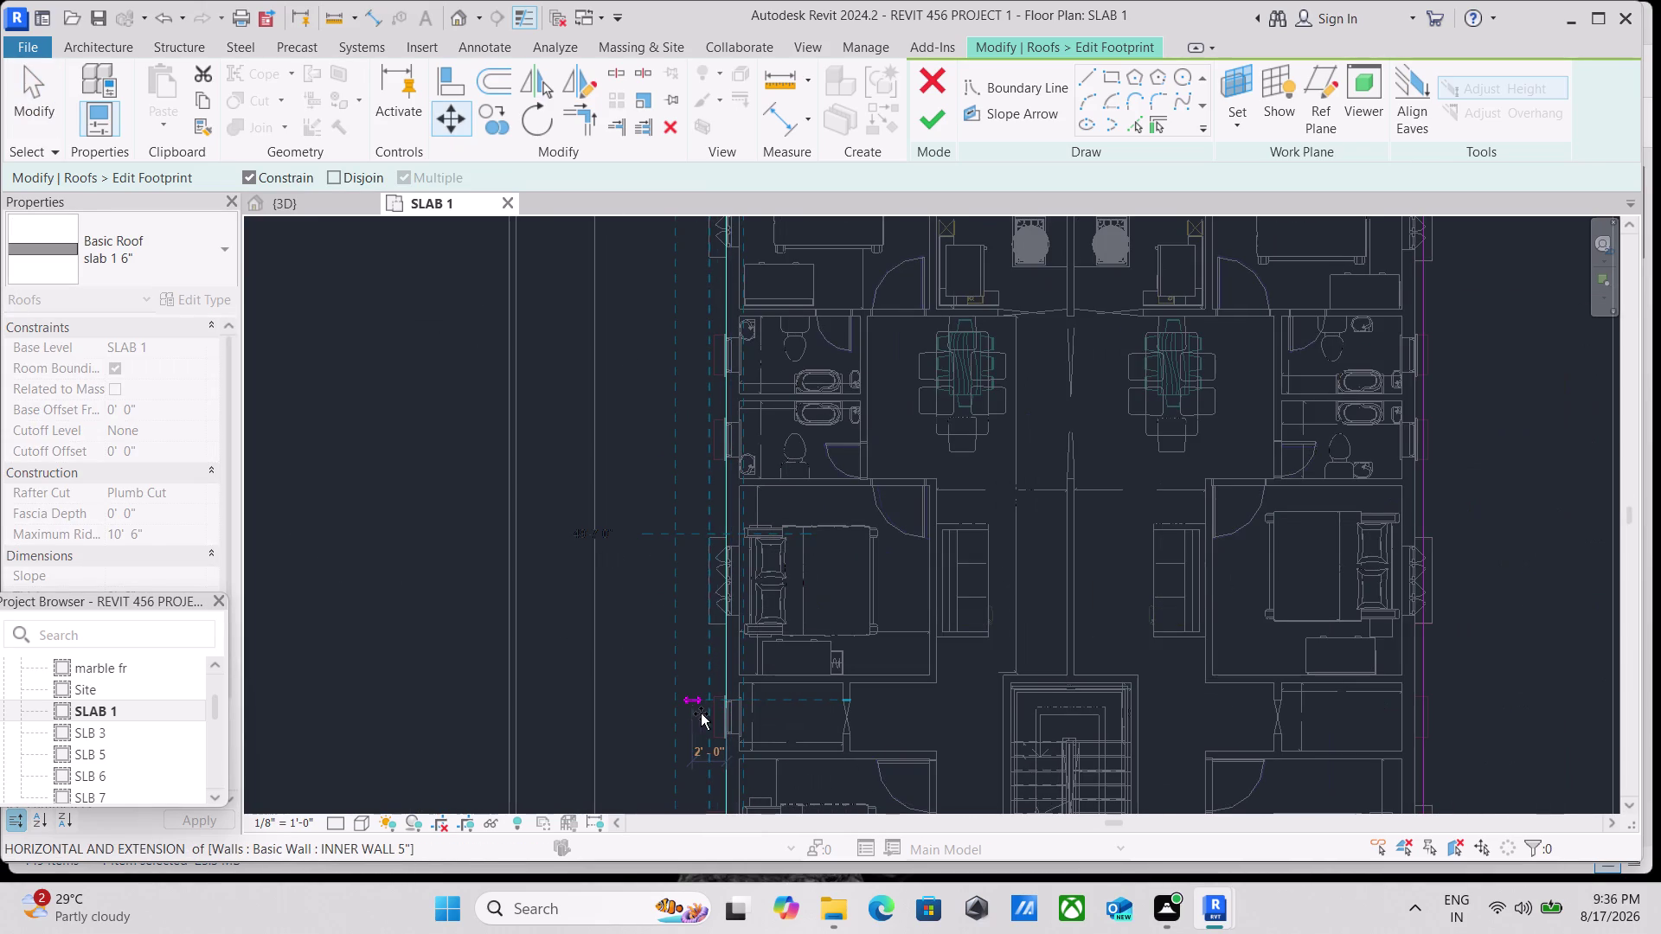
scroll(up, 3)
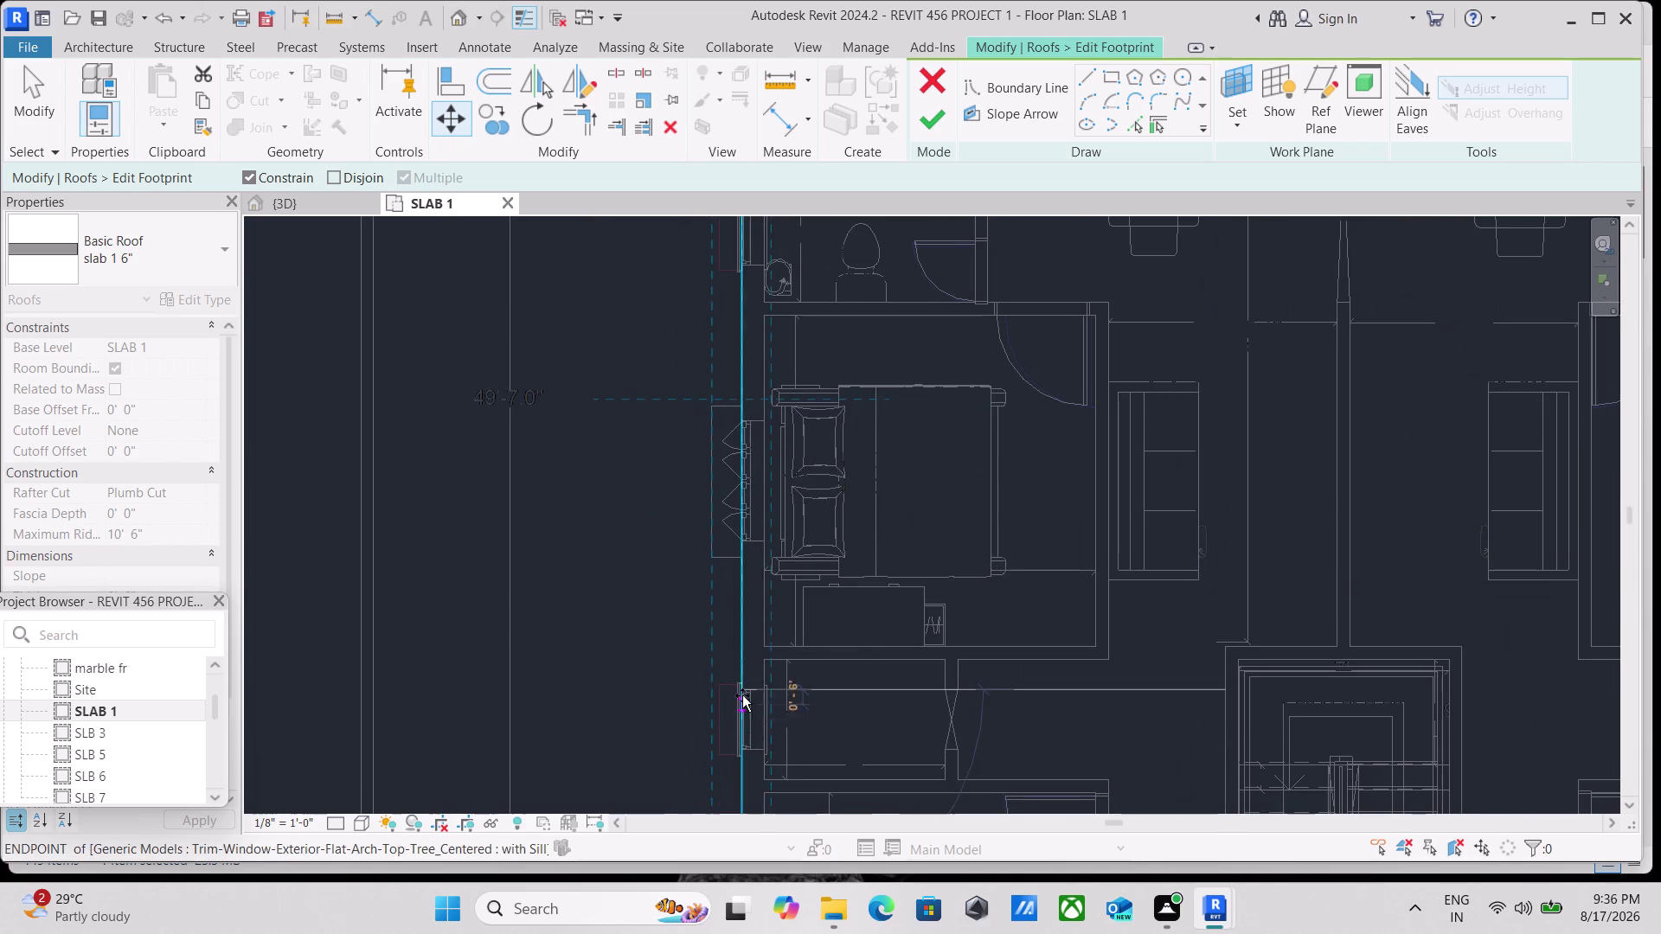
scroll(up, 3)
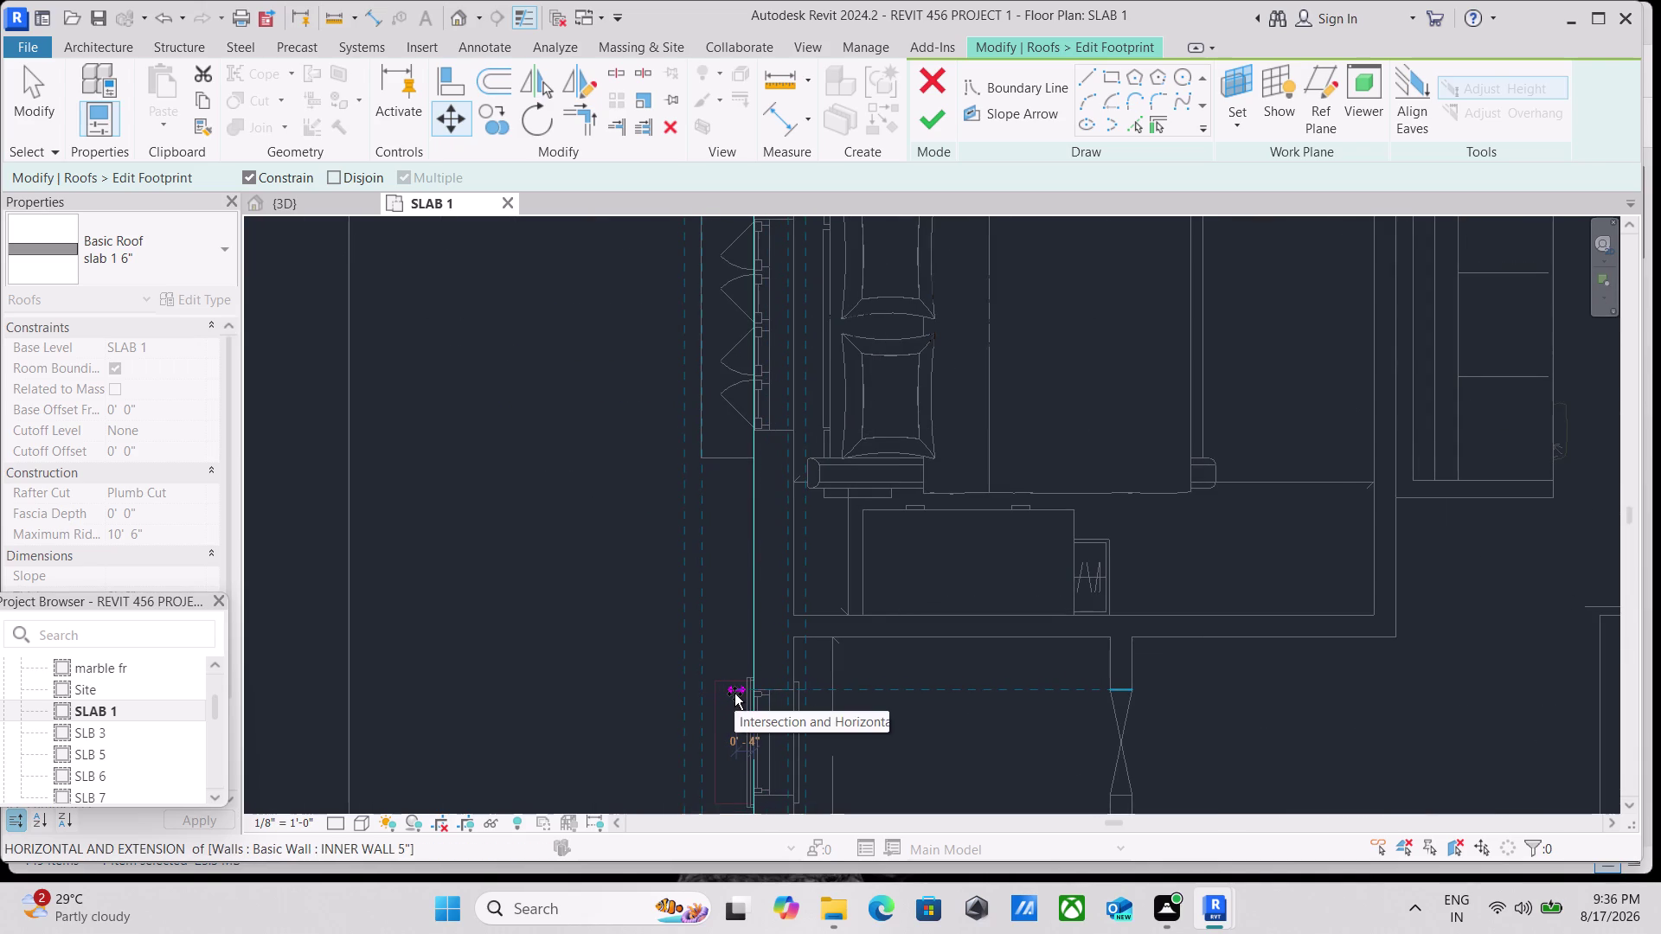
click(729, 693)
Pan around the lower-left corner and back to the footprint's top edge.
scroll(down, 3)
middle_drag(851, 681, 658, 458)
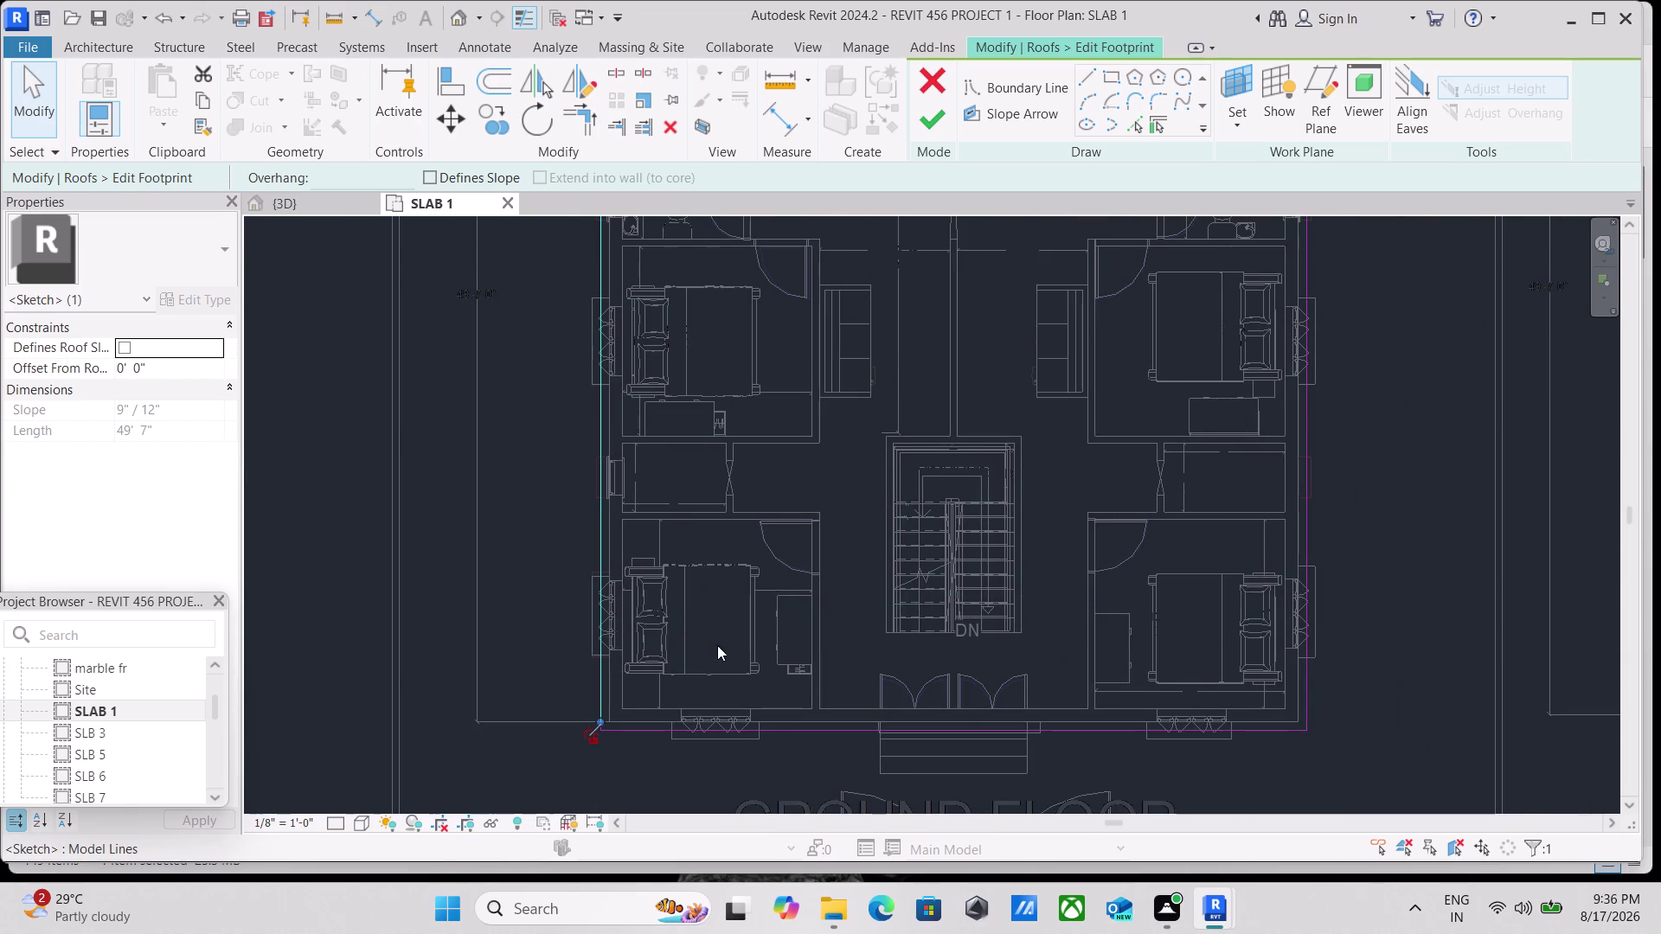
scroll(down, 3)
scroll(up, 3)
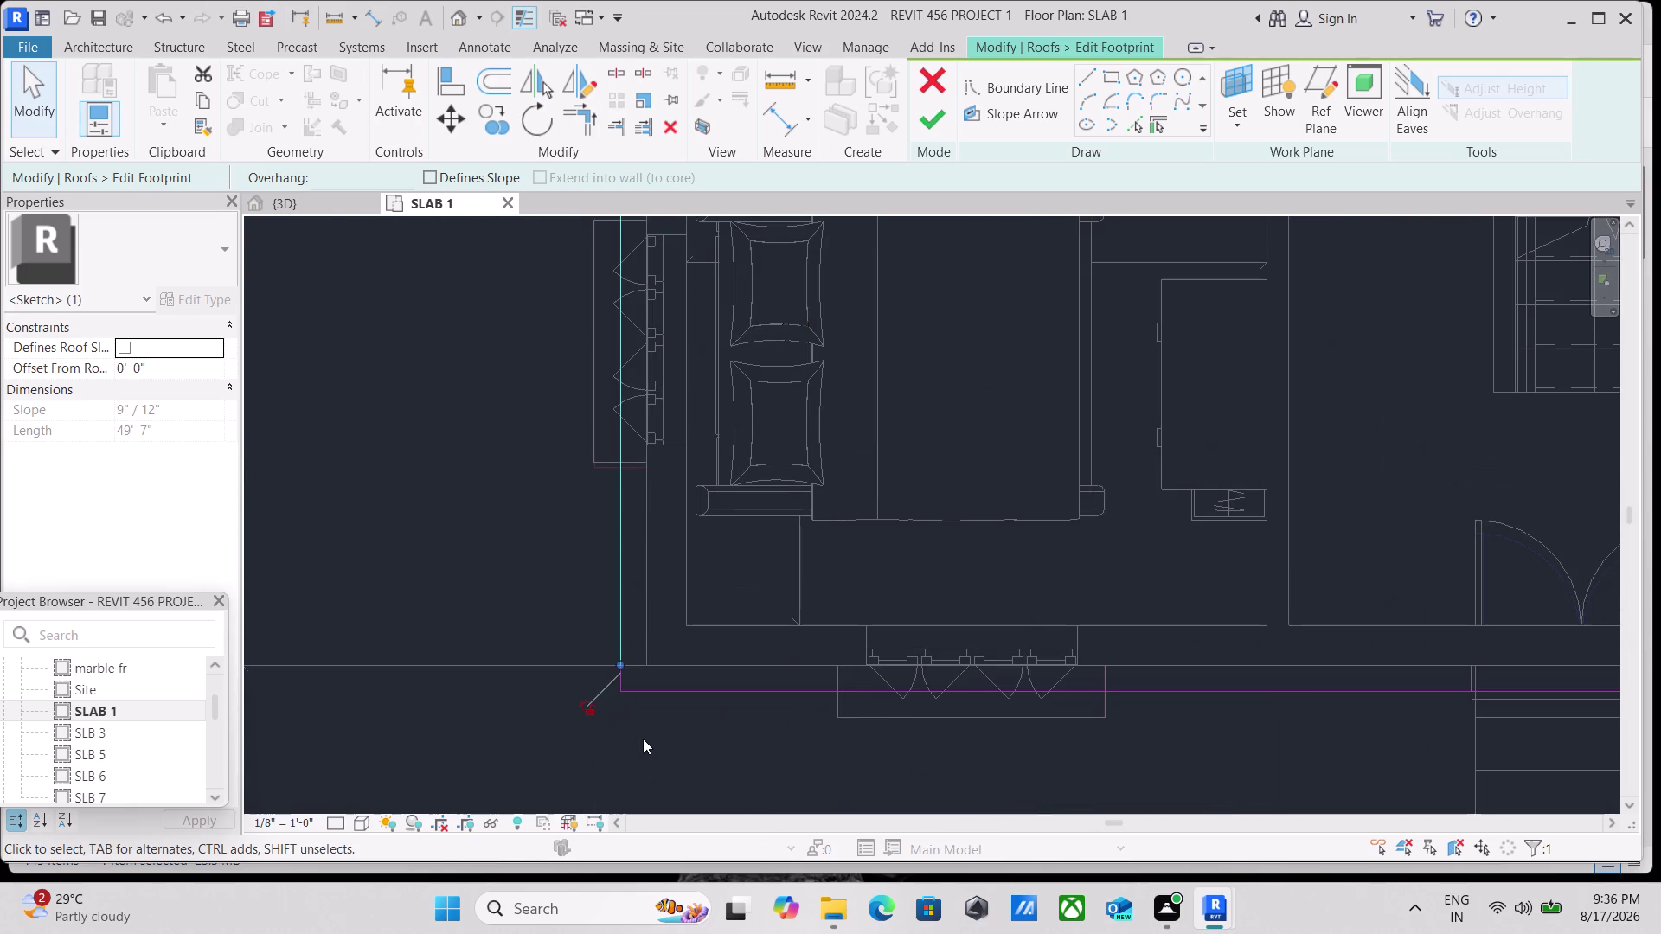
scroll(down, 3)
scroll(down, 3)
middle_drag(768, 379, 657, 933)
scroll(down, 3)
middle_drag(863, 302, 698, 776)
scroll(up, 3)
scroll(up, 3)
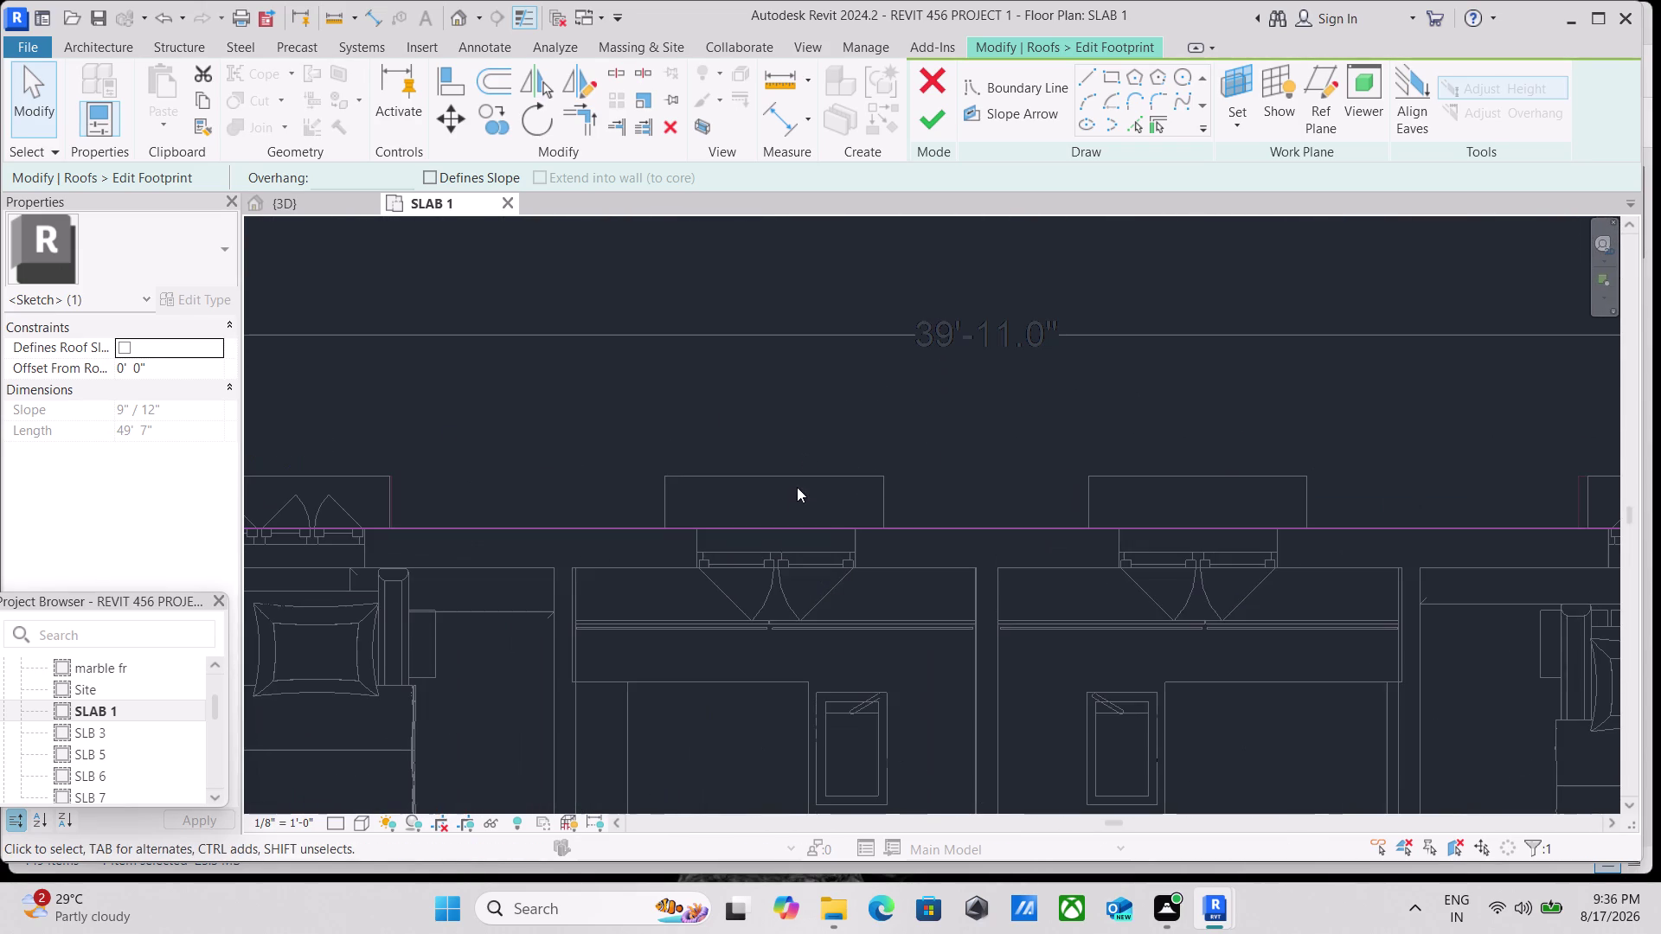
Snap the top boundary line's endpoint onto the wall line and finish the footprint.
click(455, 120)
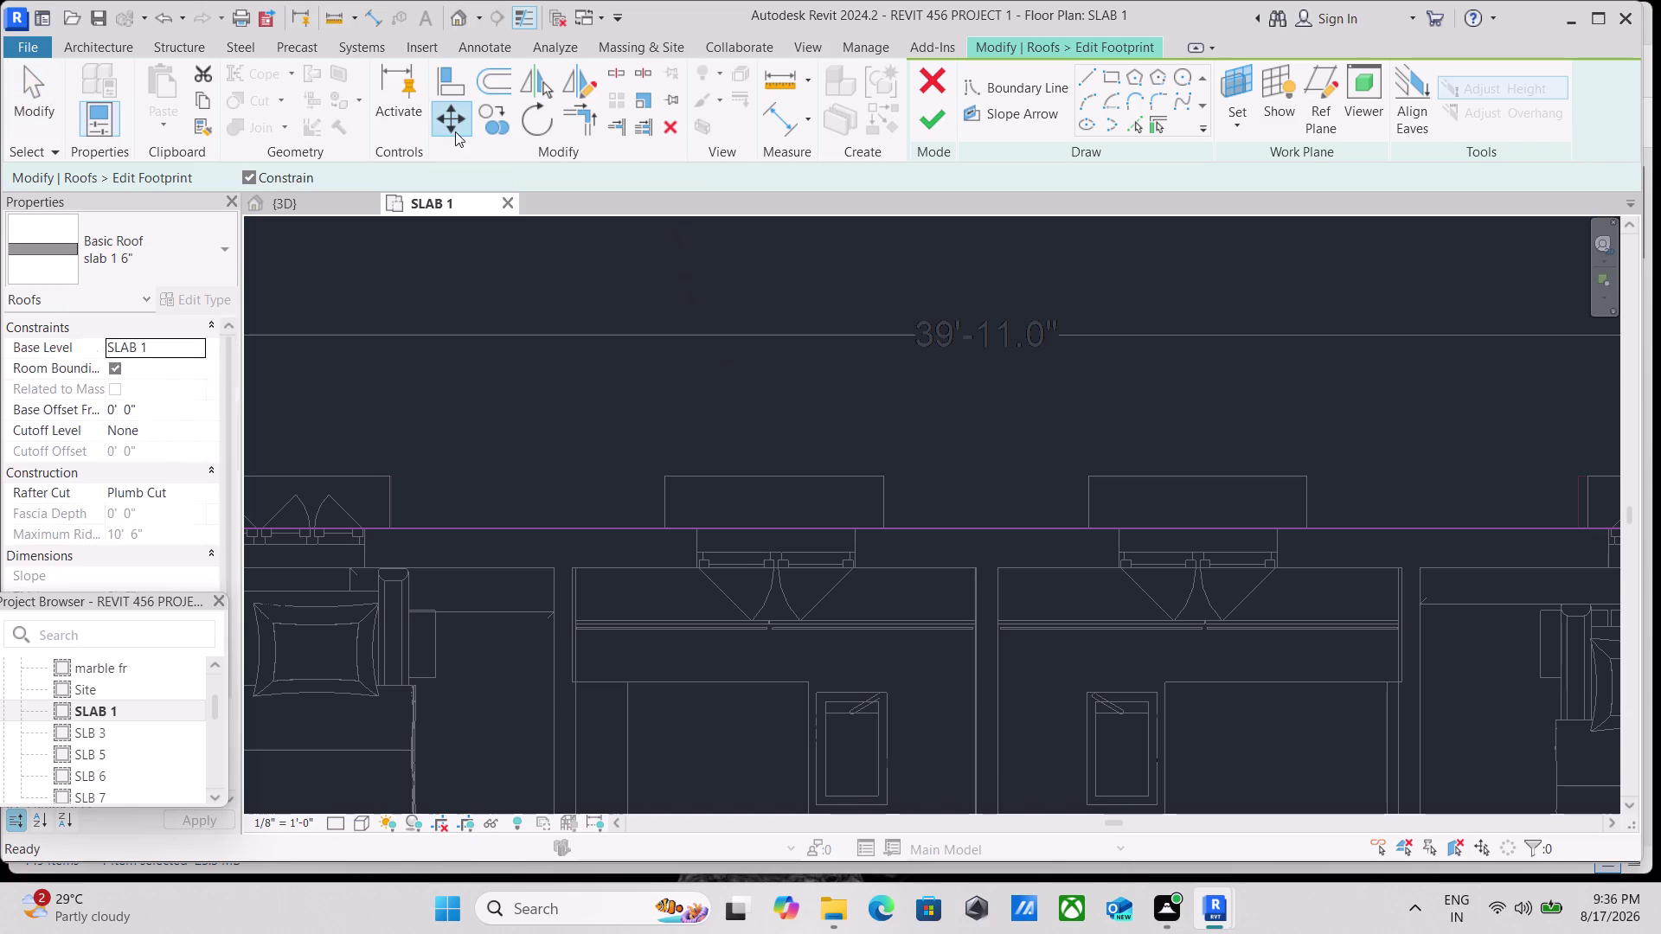
click(887, 525)
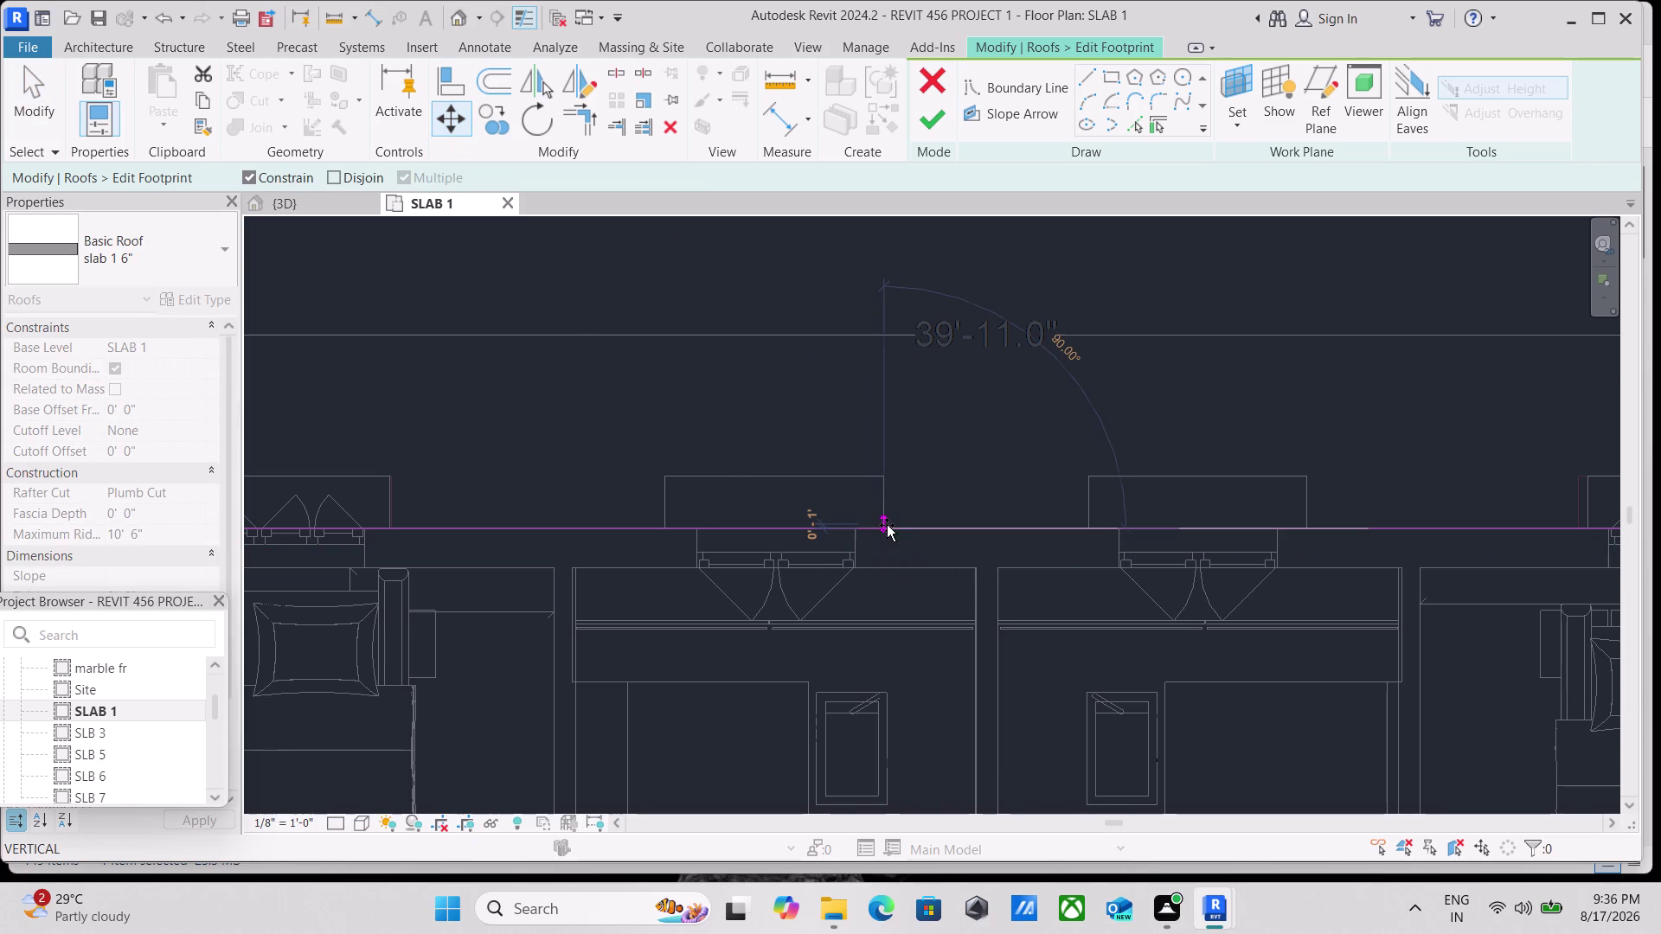
click(886, 503)
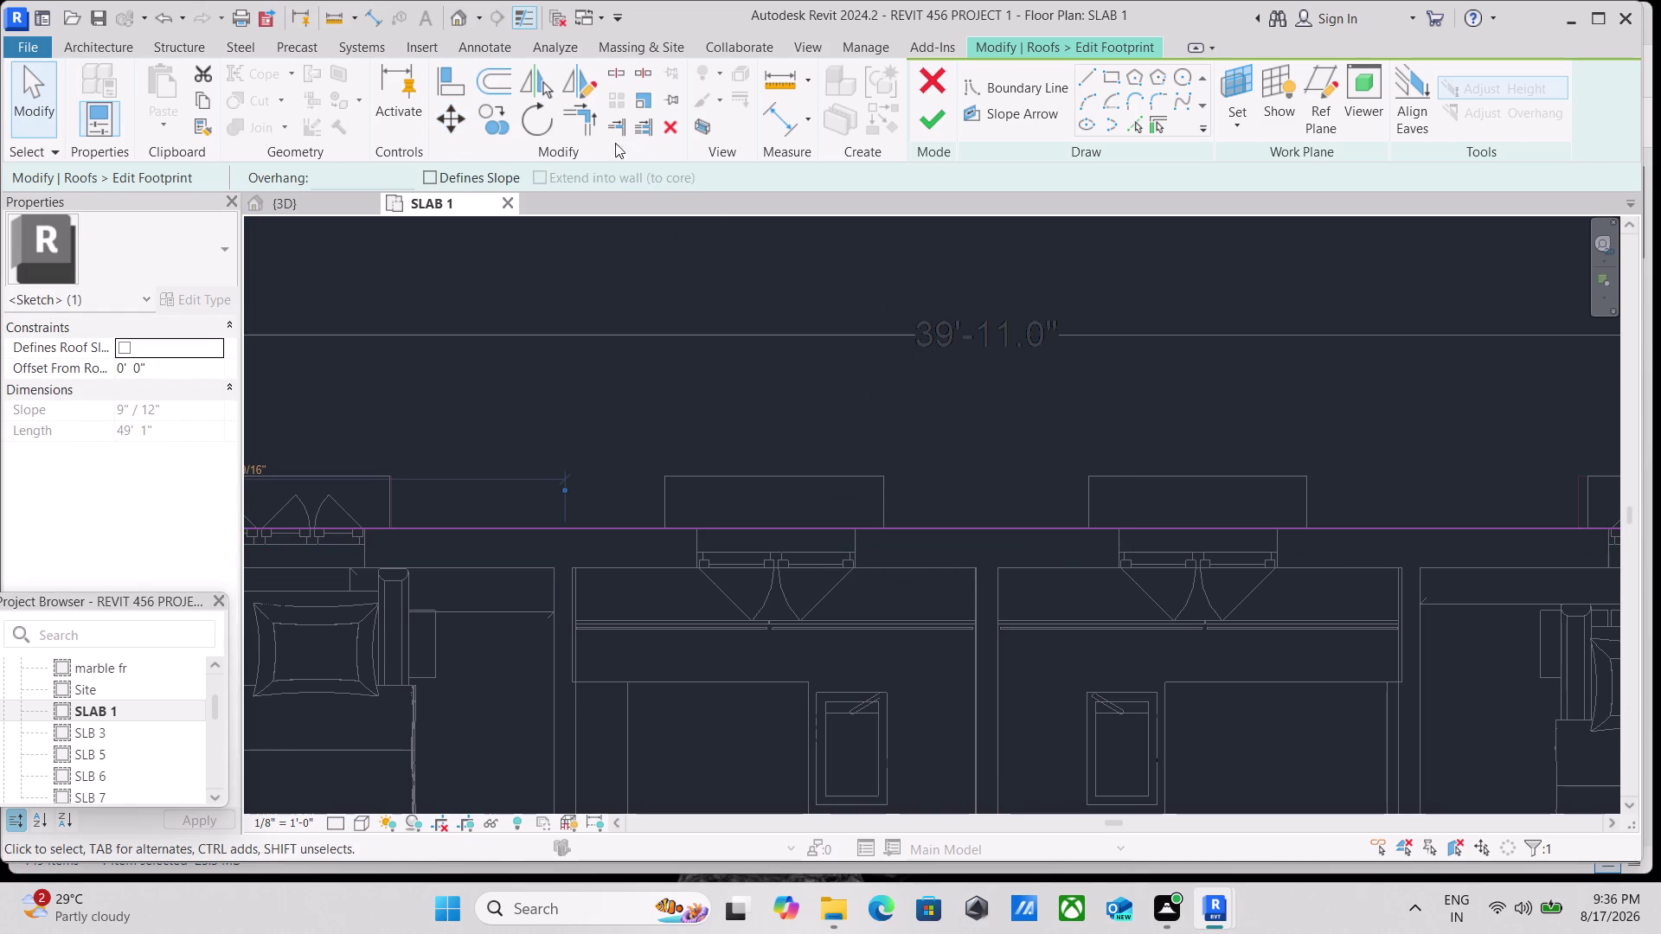
click(466, 117)
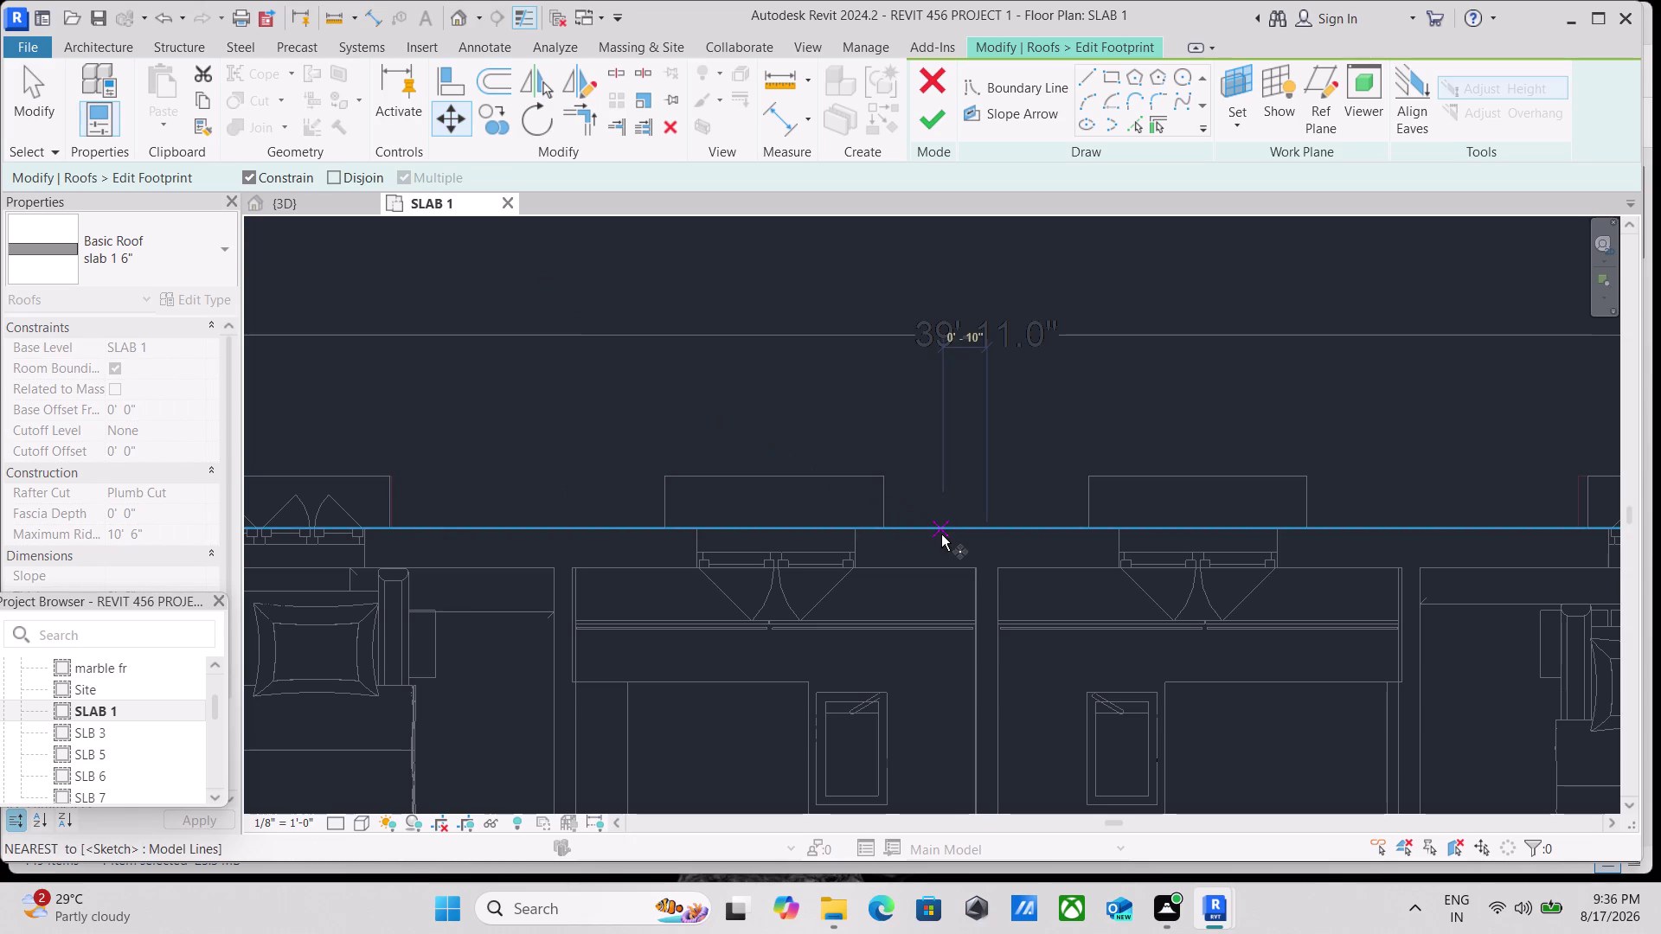
click(884, 524)
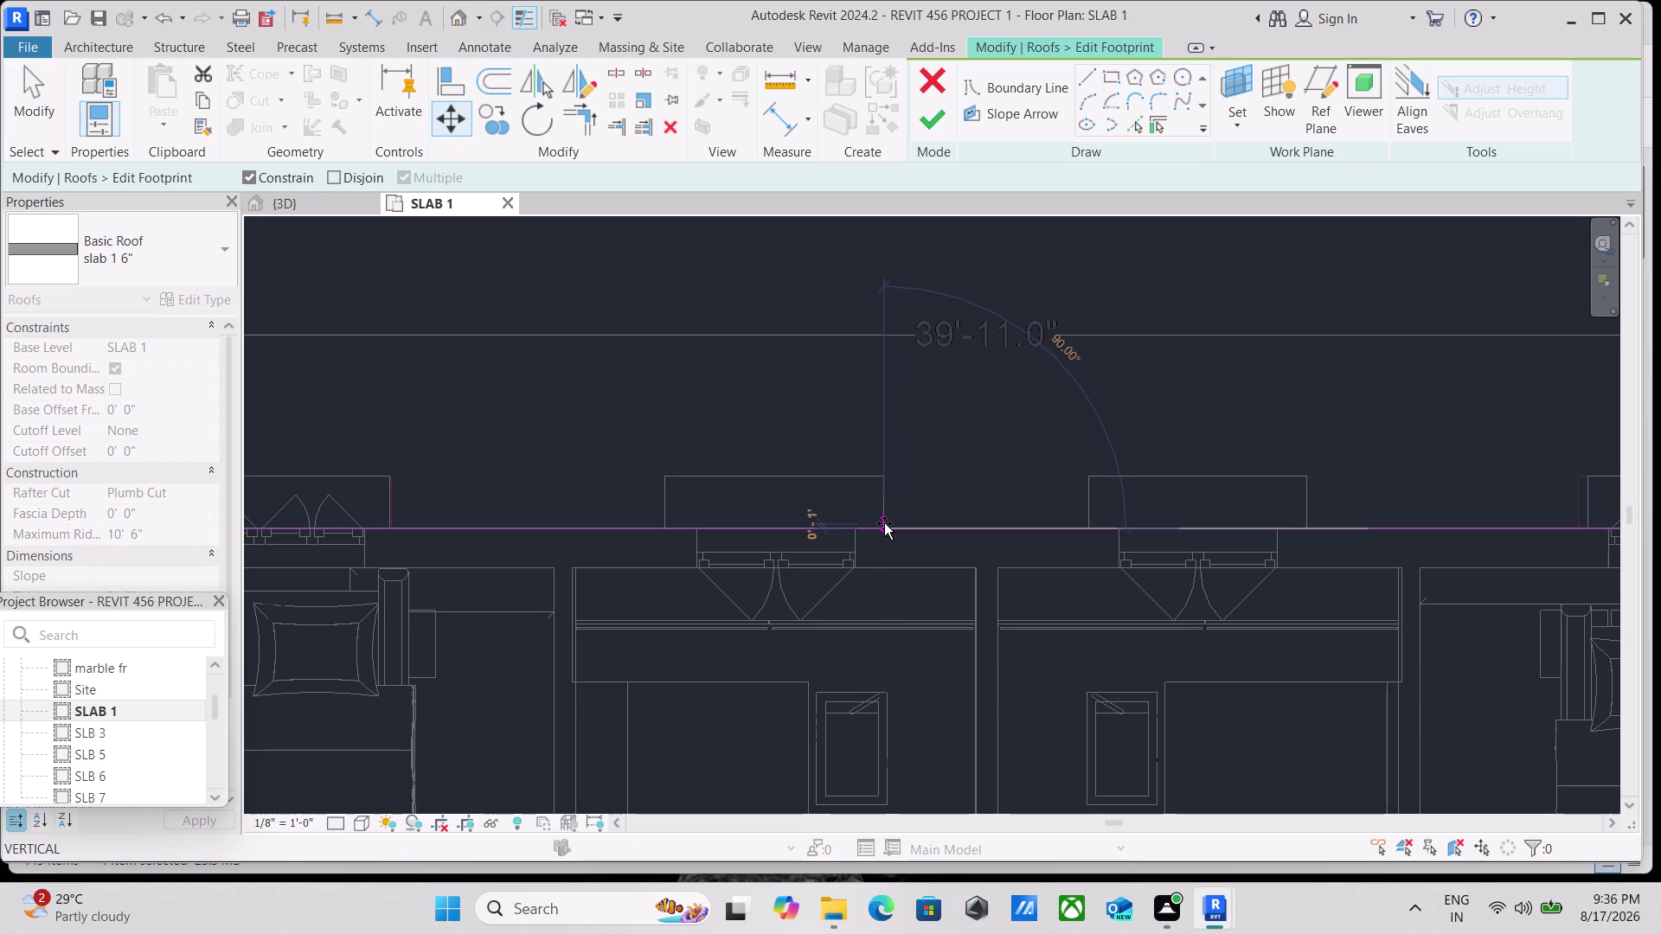
click(885, 504)
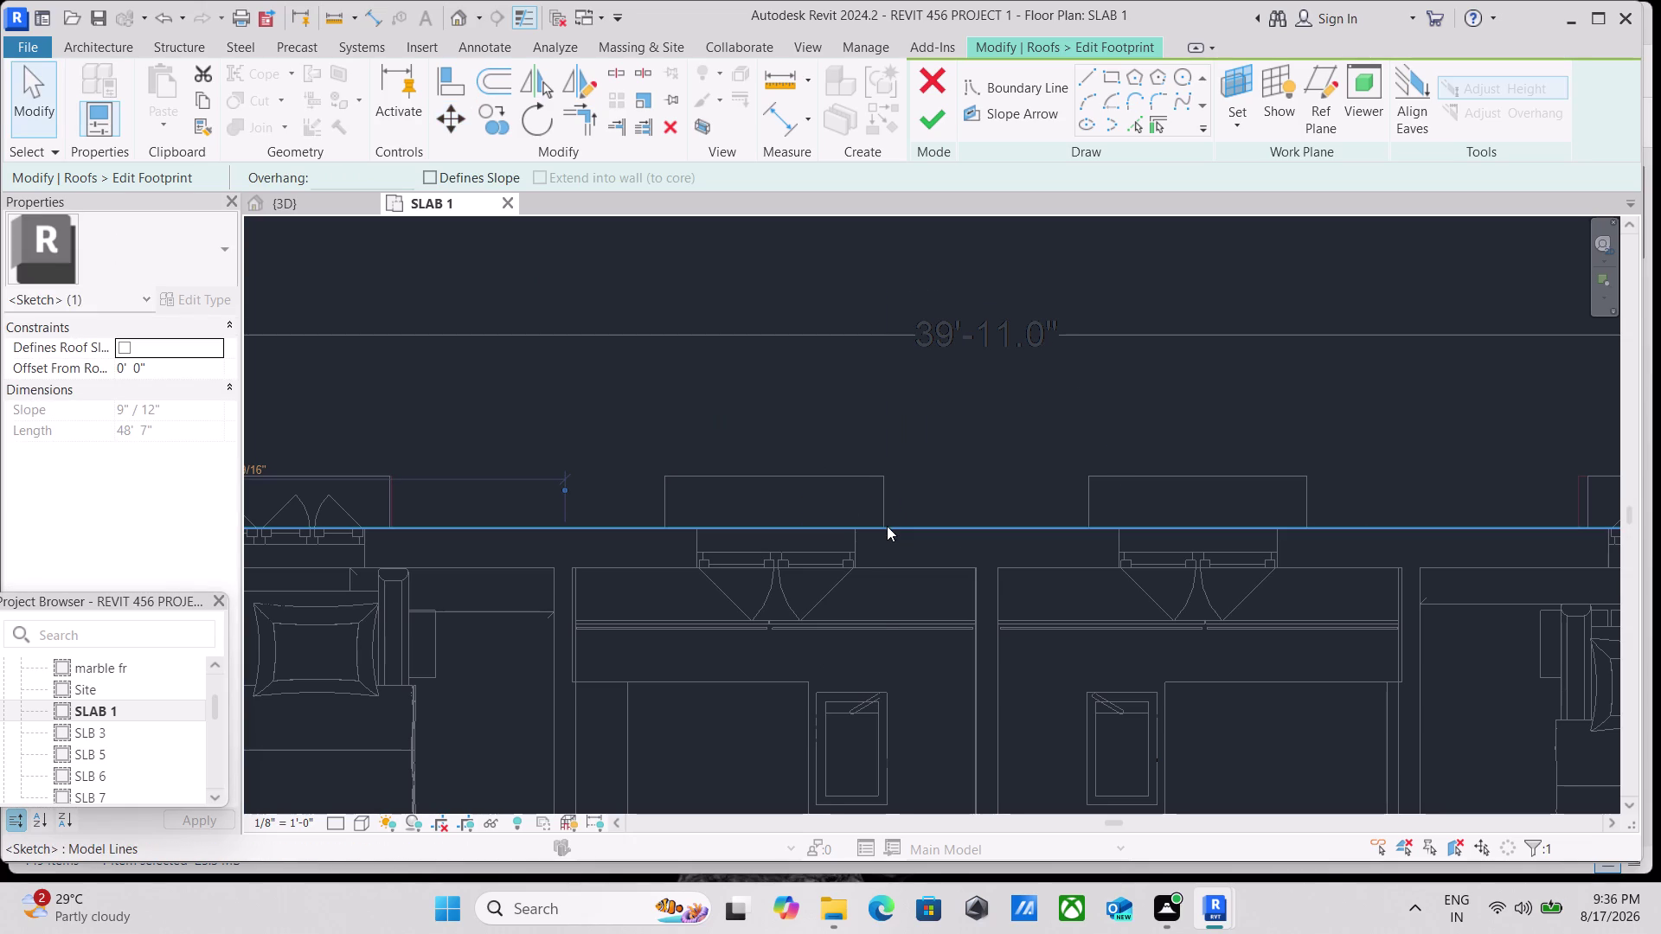
scroll(down, 3)
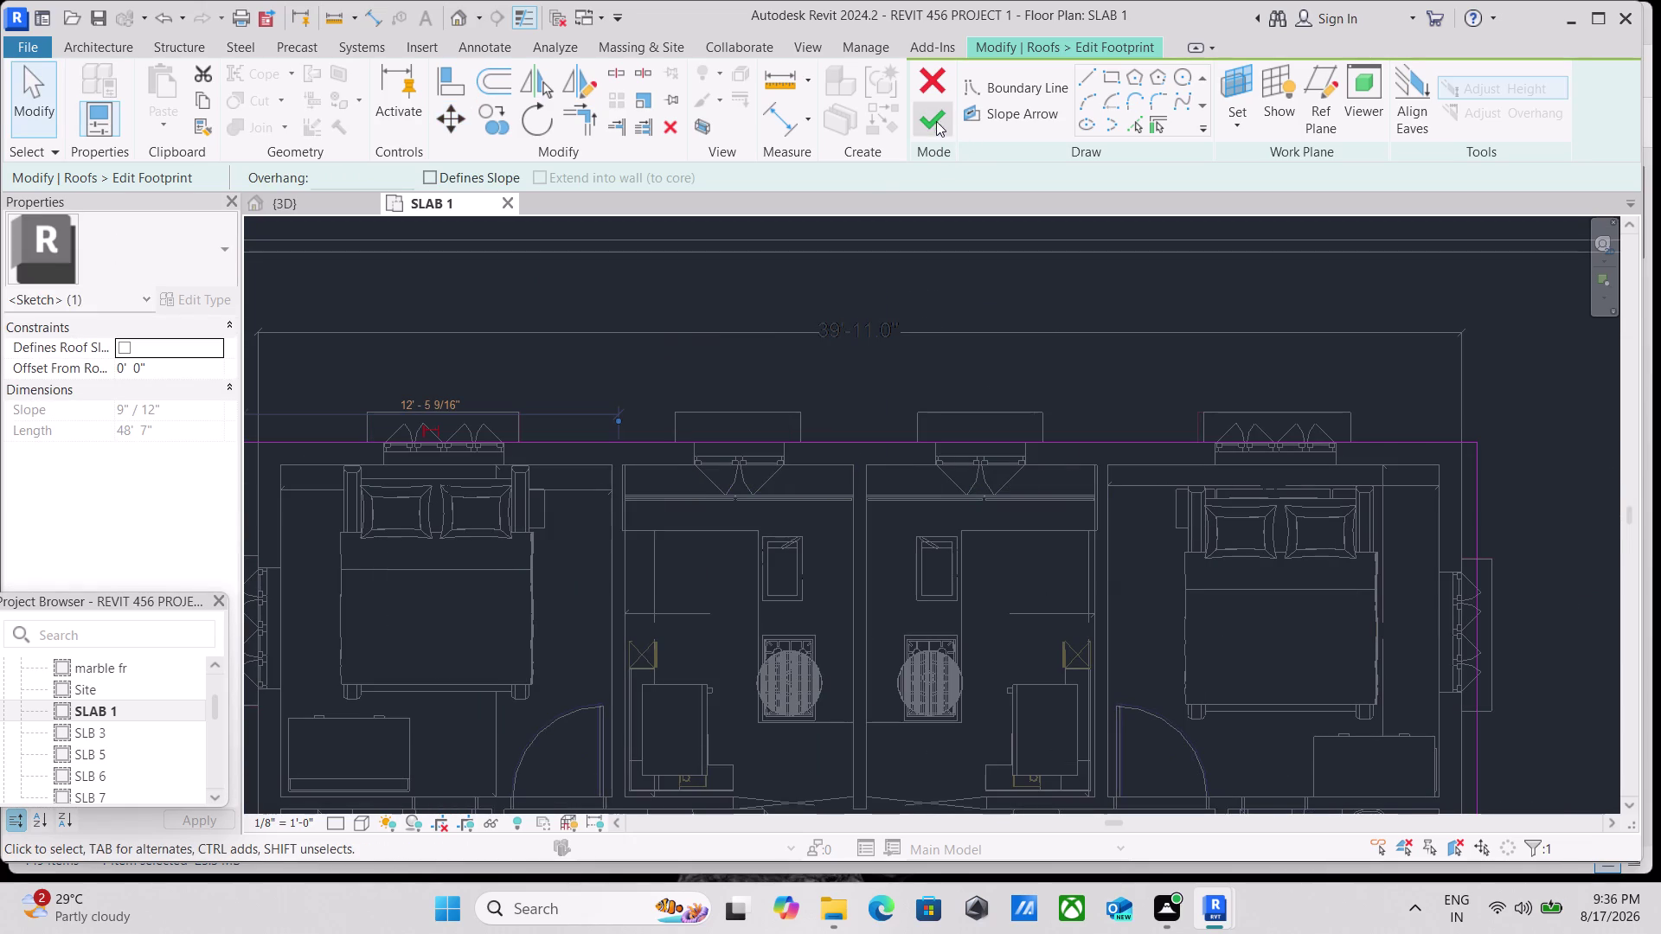
click(931, 117)
Clear the roof selection, inspect the top outer wall's extent, then switch to the {3D} view.
scroll(down, 3)
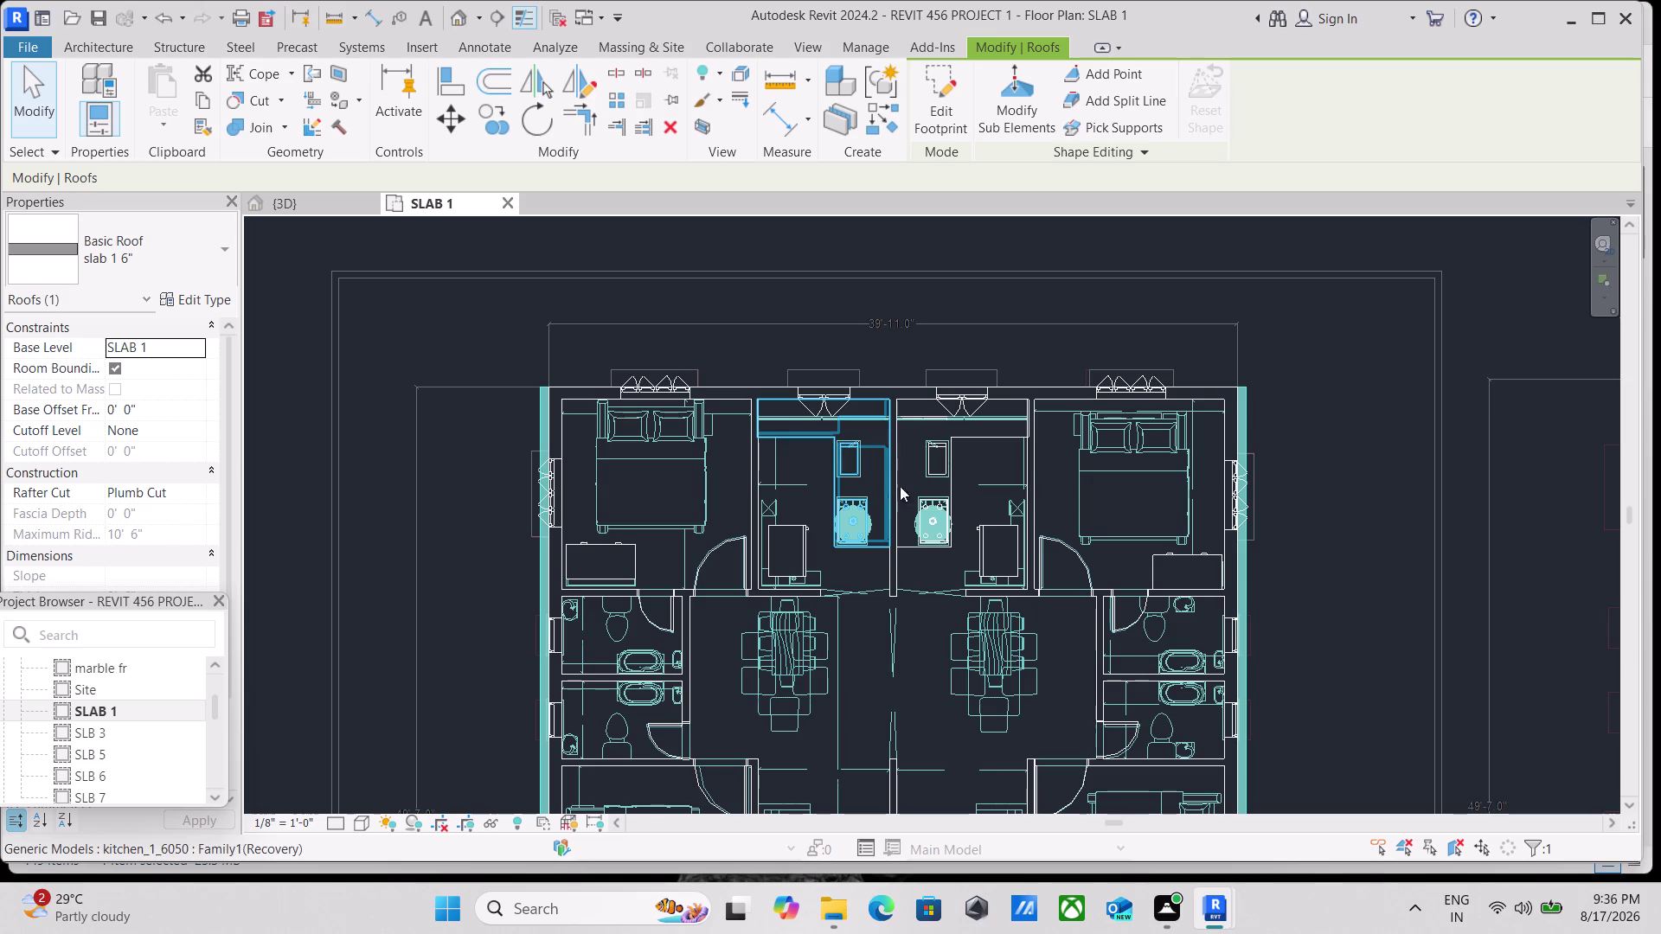
key(Escape)
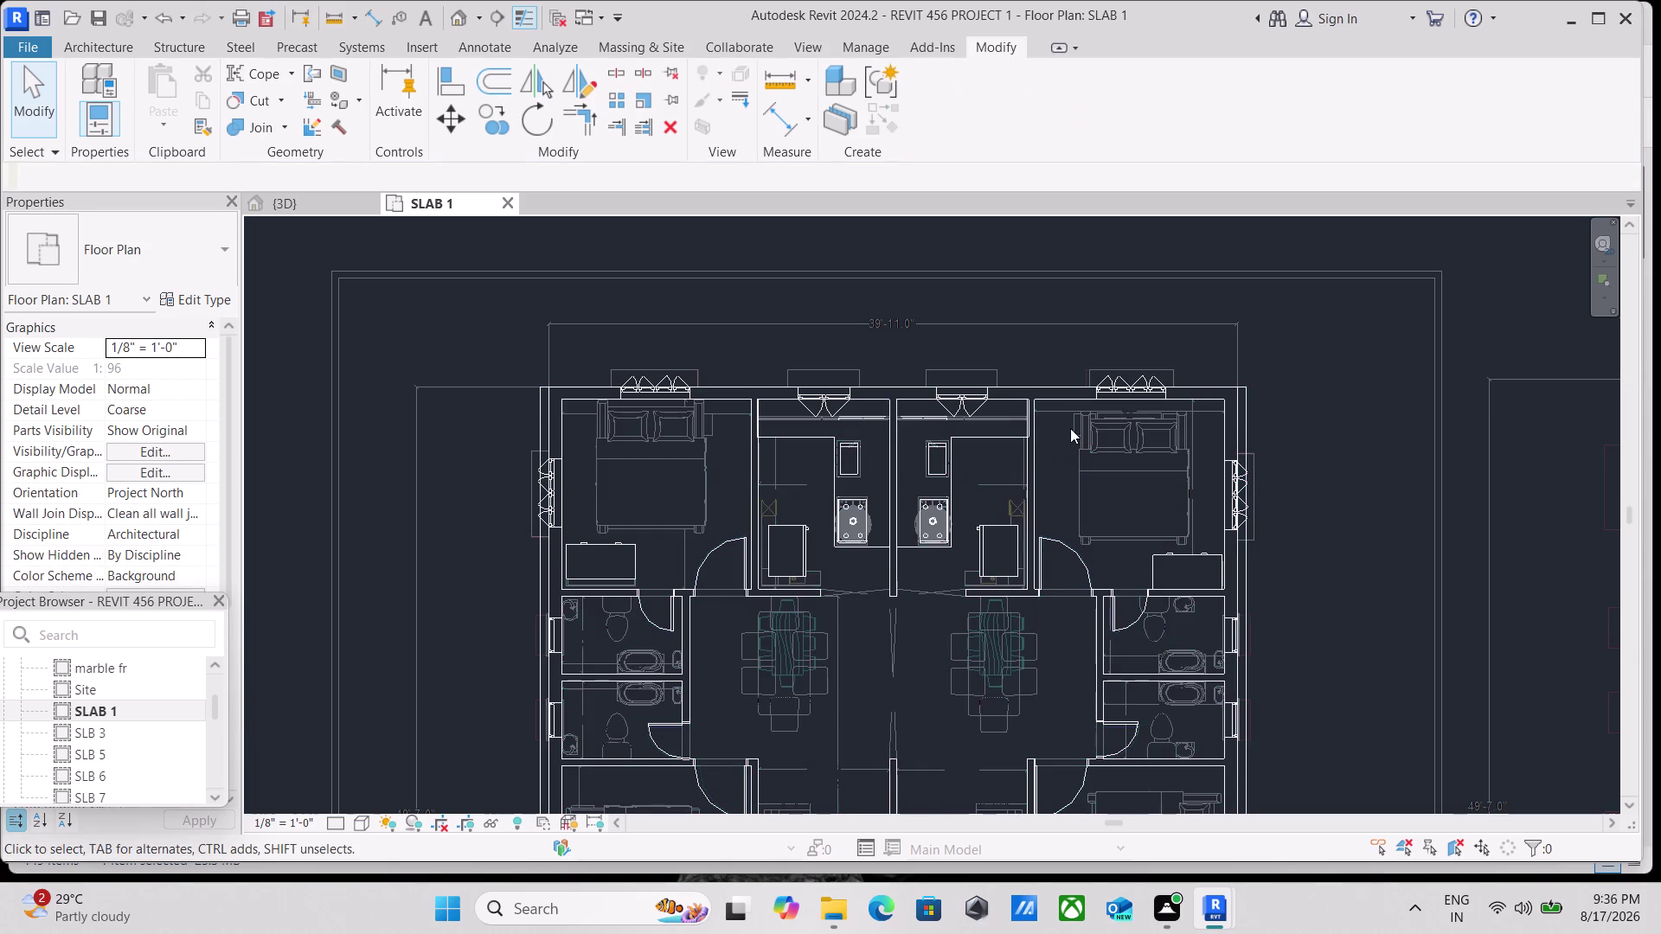
scroll(down, 3)
key(Escape)
scroll(up, 3)
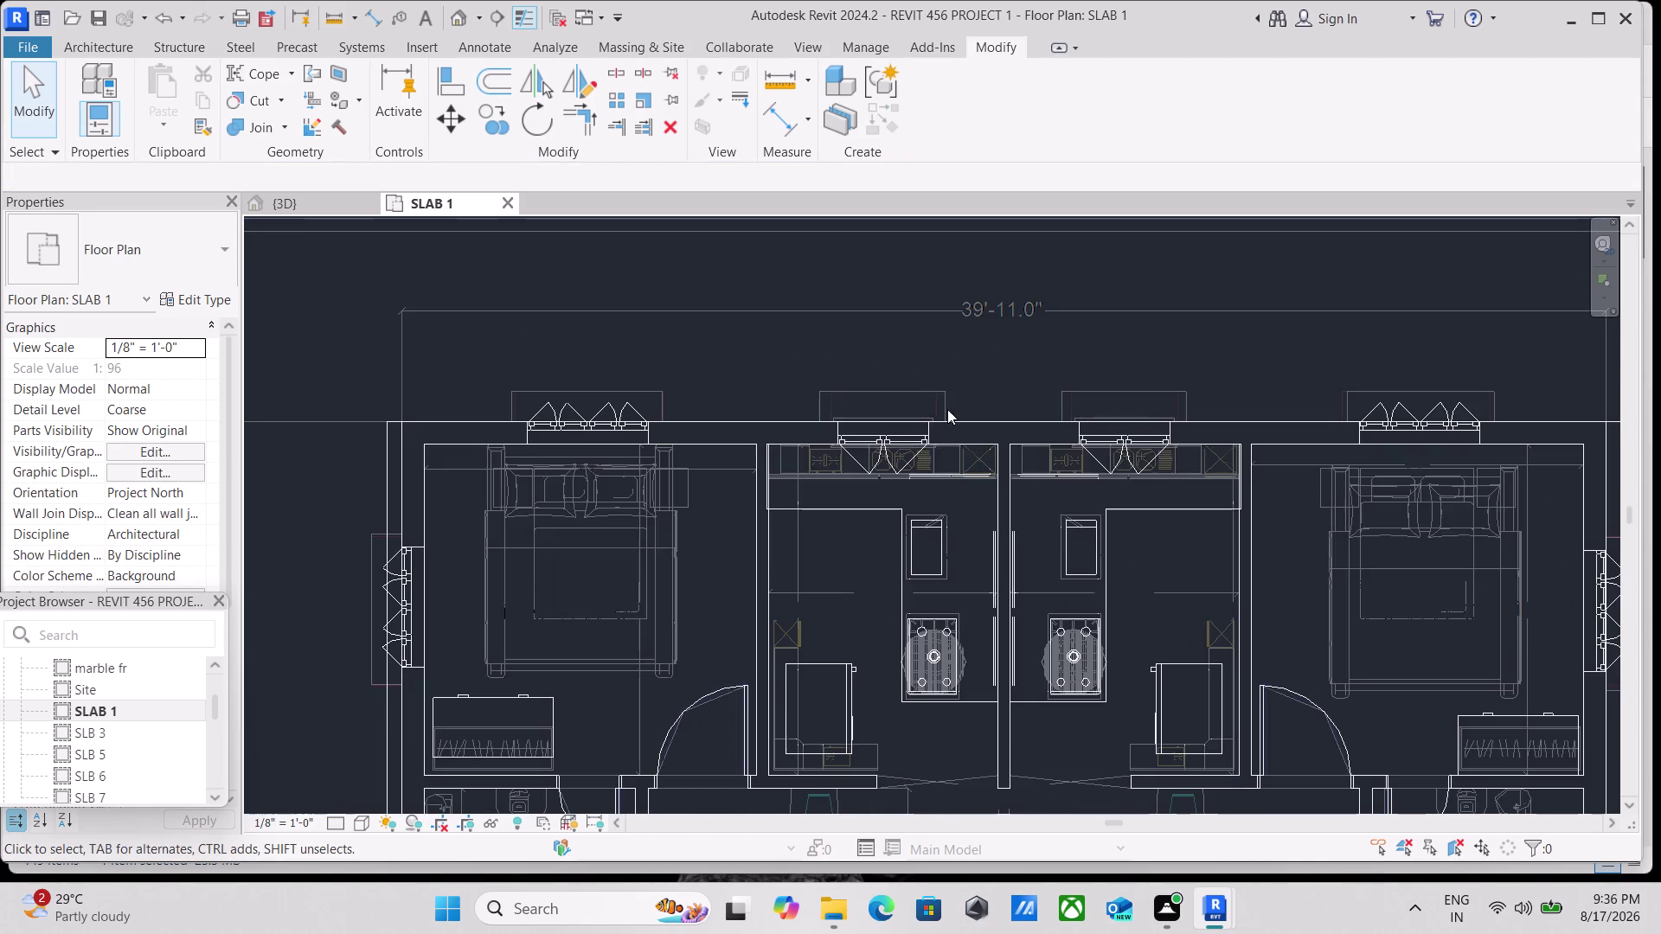
click(958, 426)
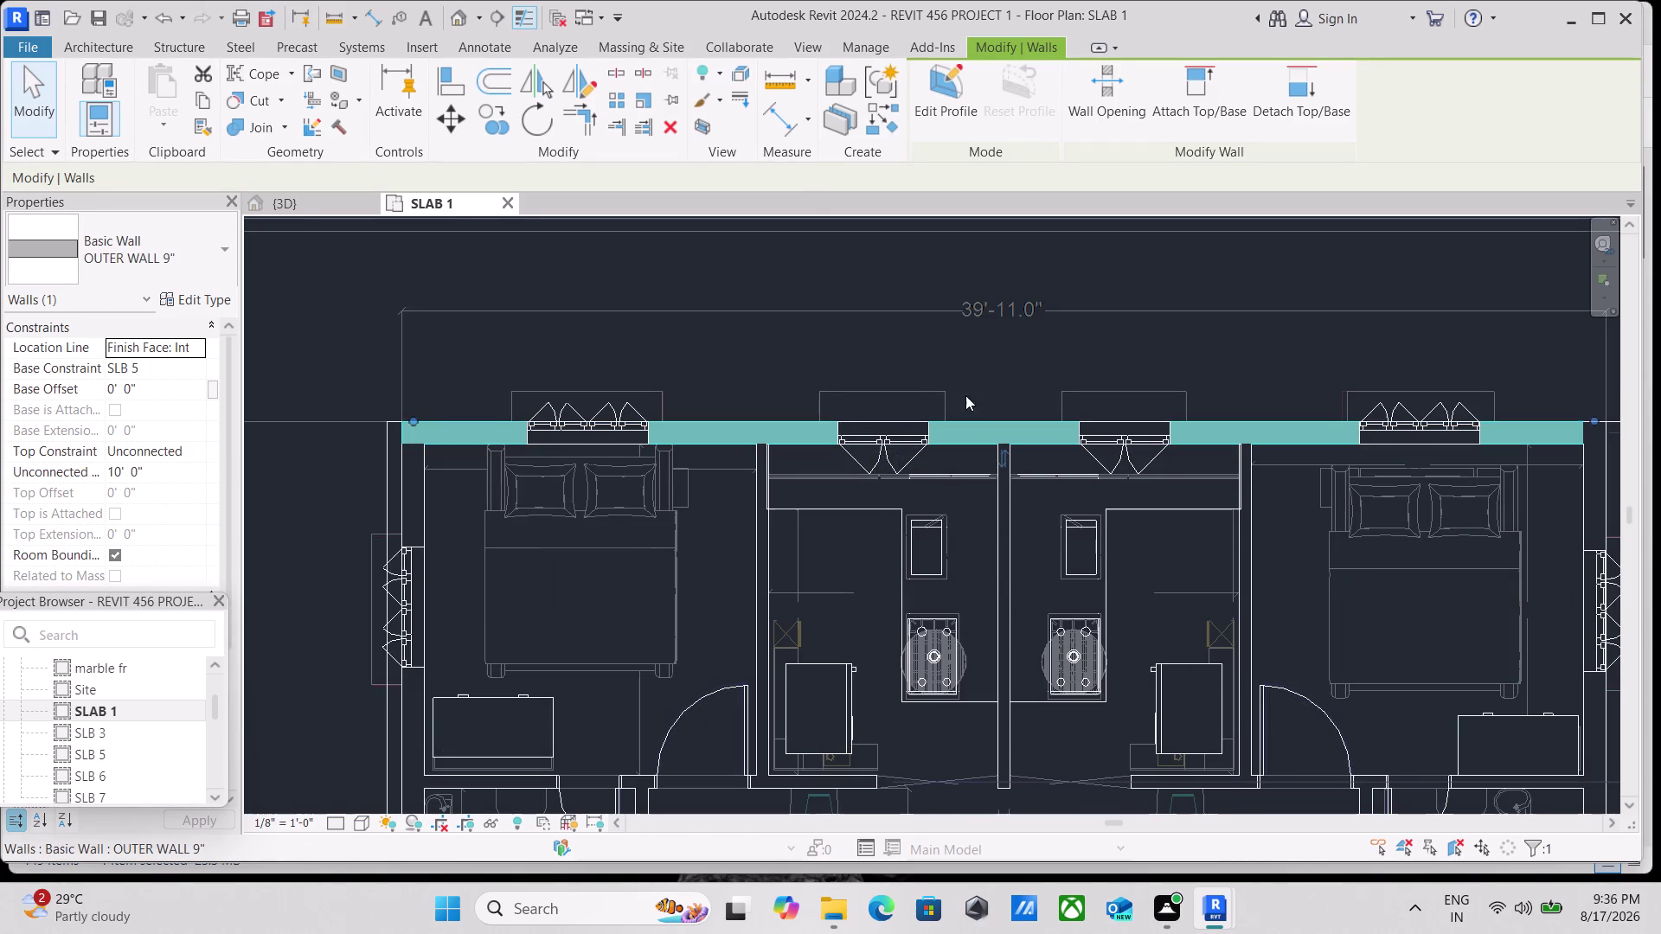
key(Escape)
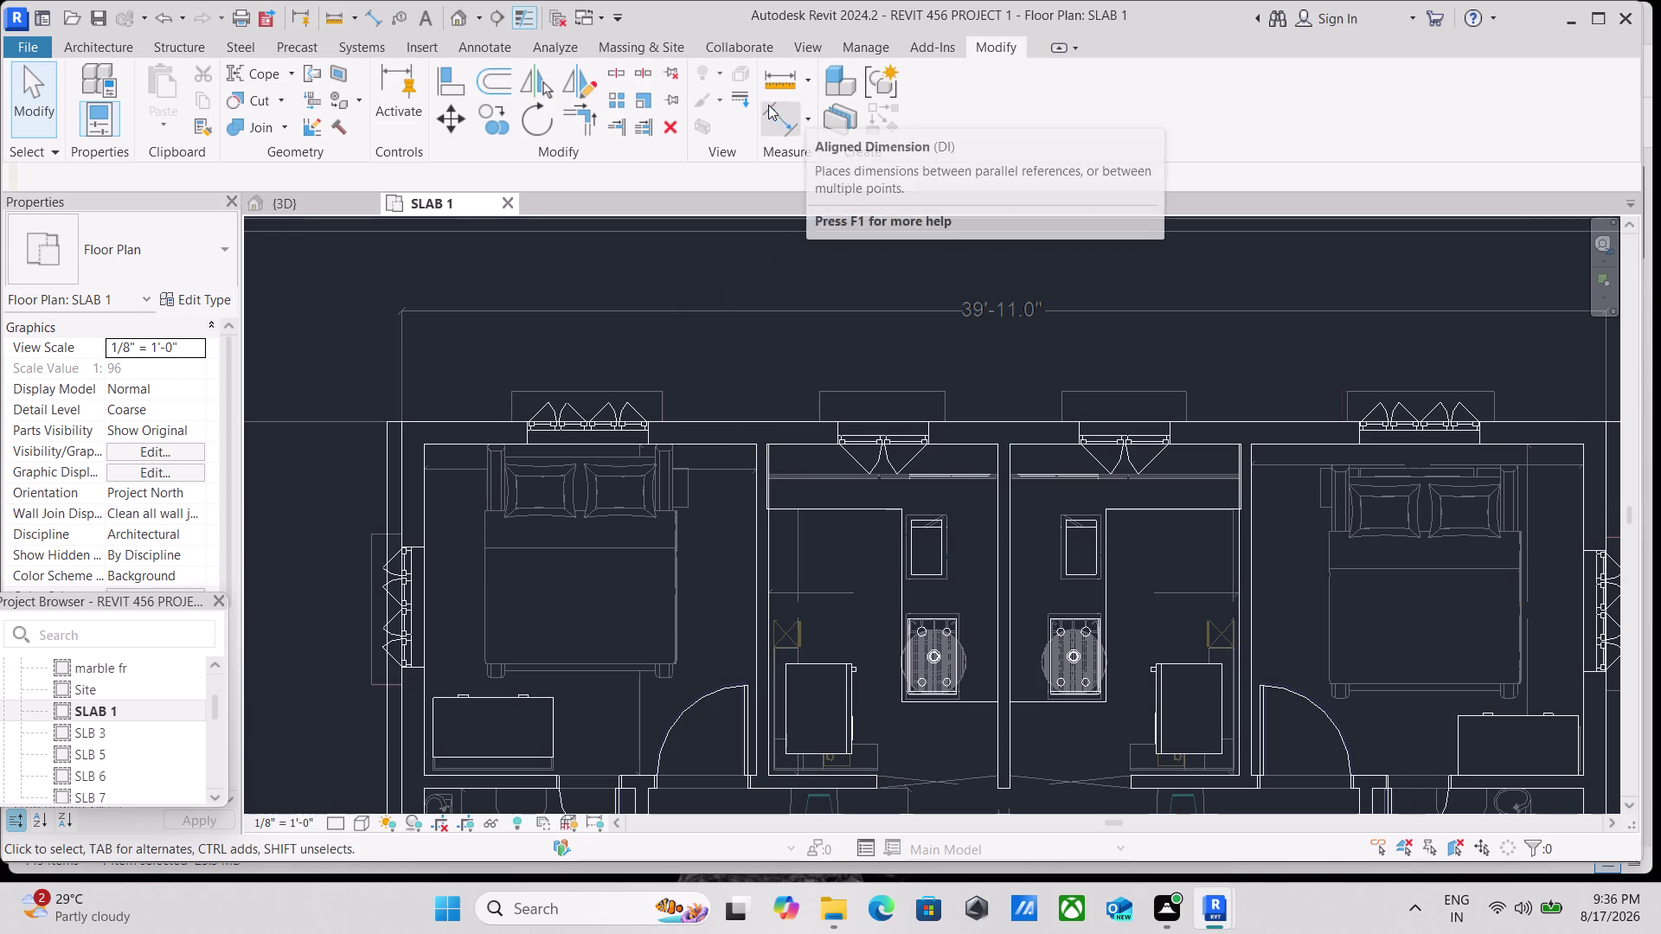
scroll(down, 3)
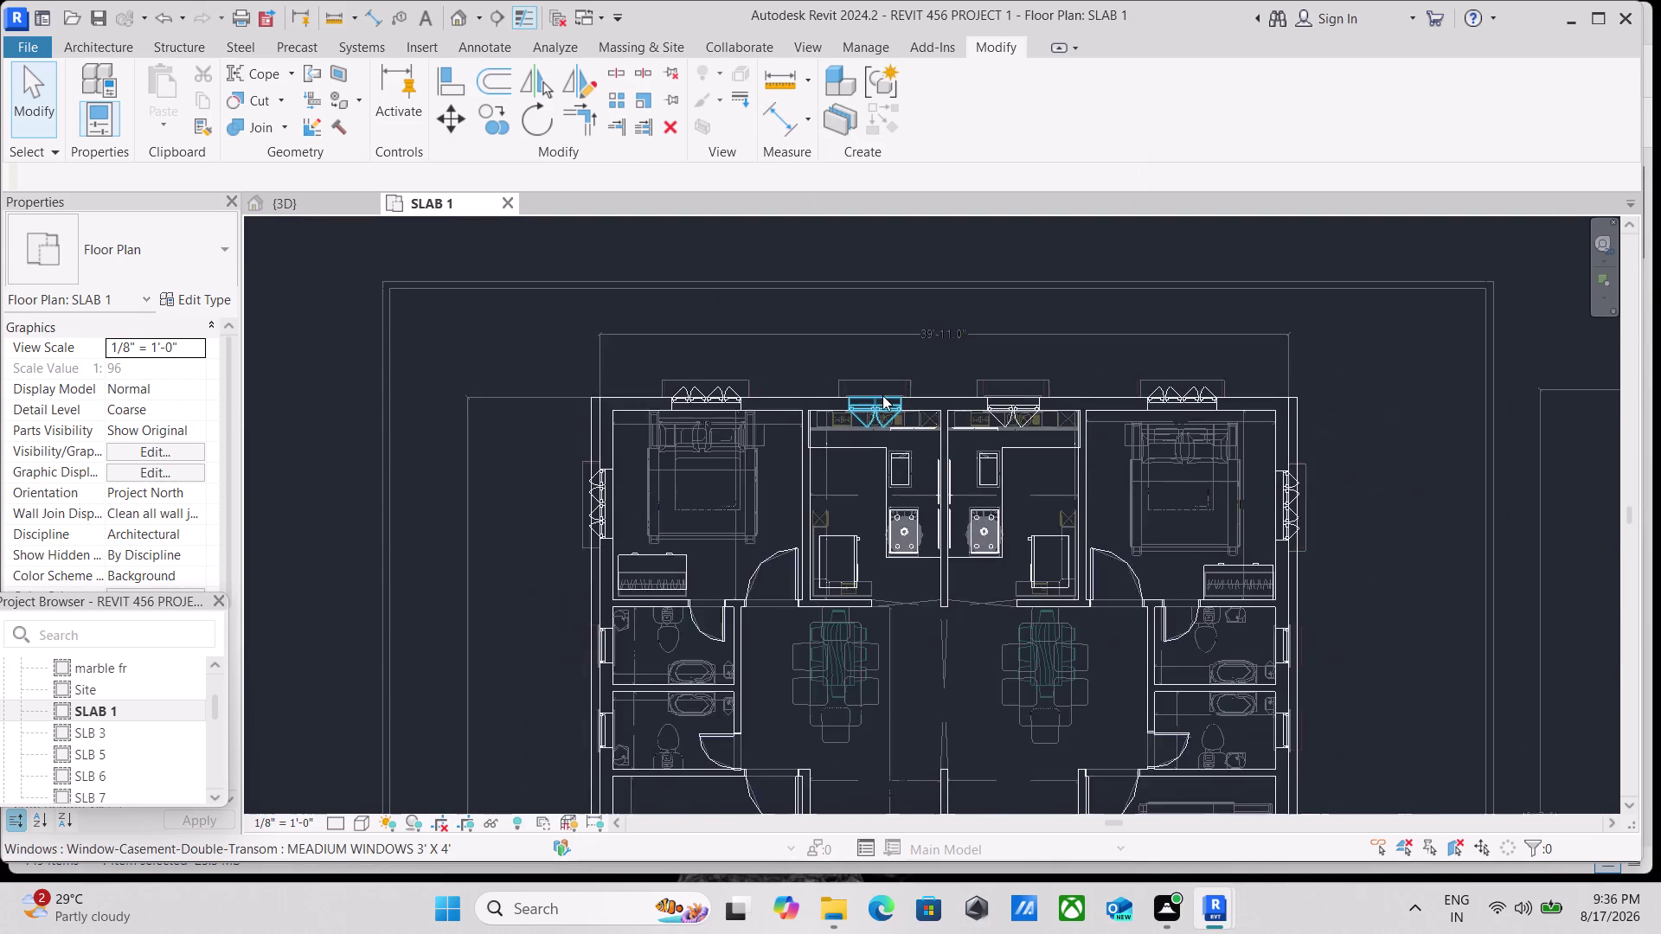
scroll(down, 3)
scroll(down, 3)
scroll(down, 3)
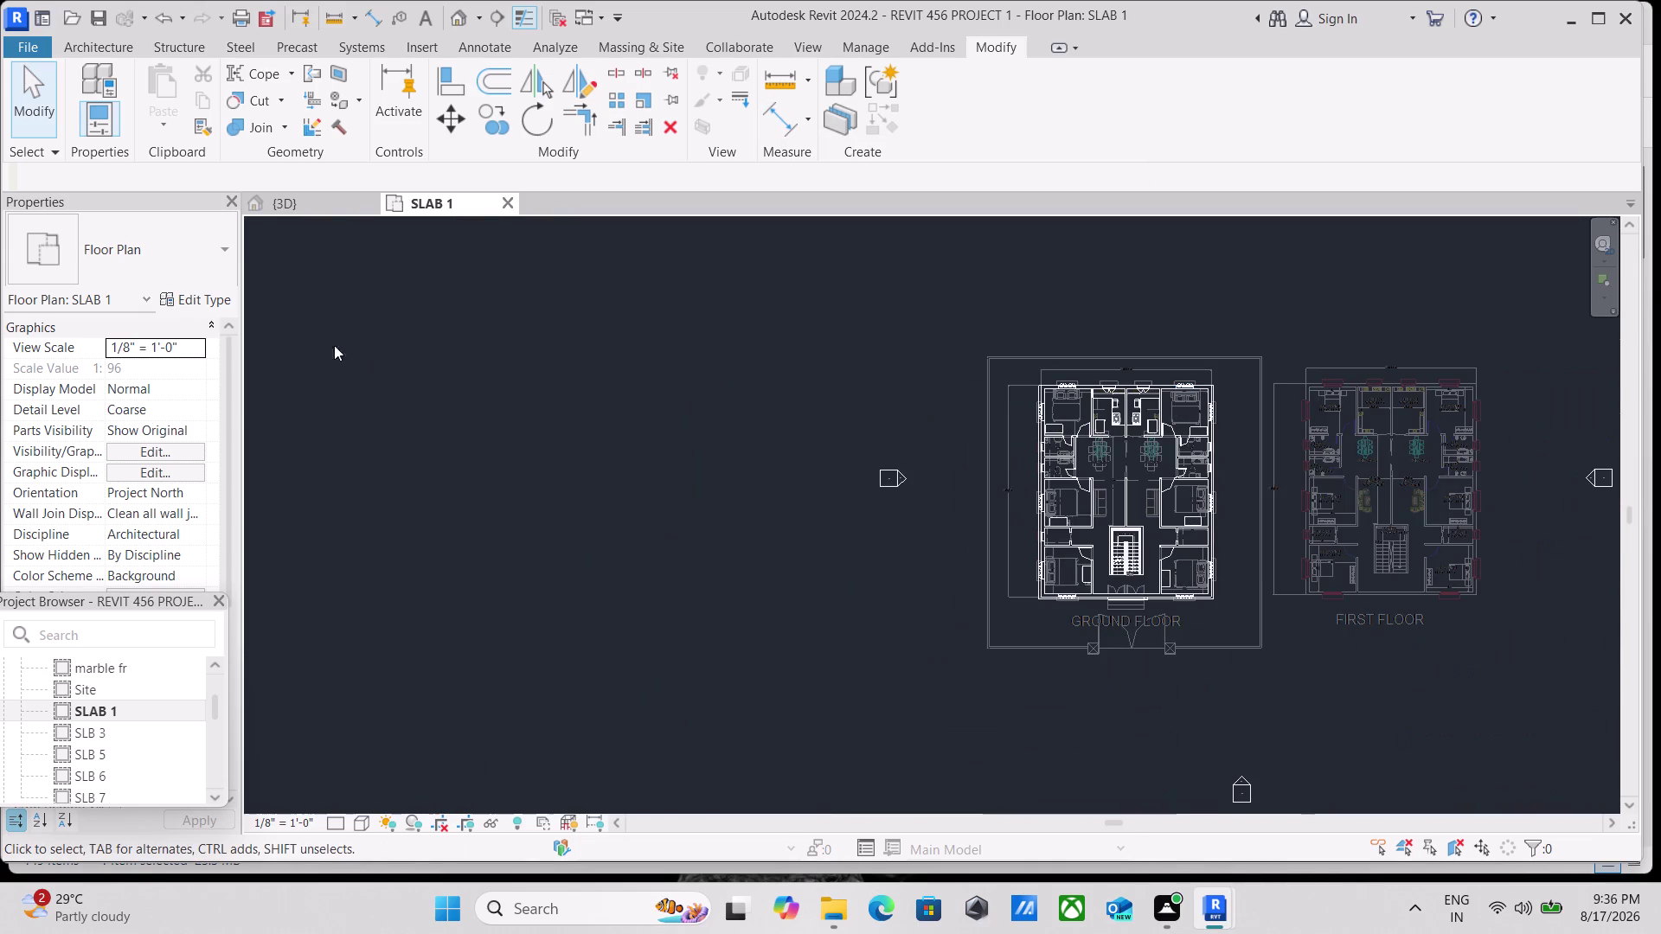
click(289, 196)
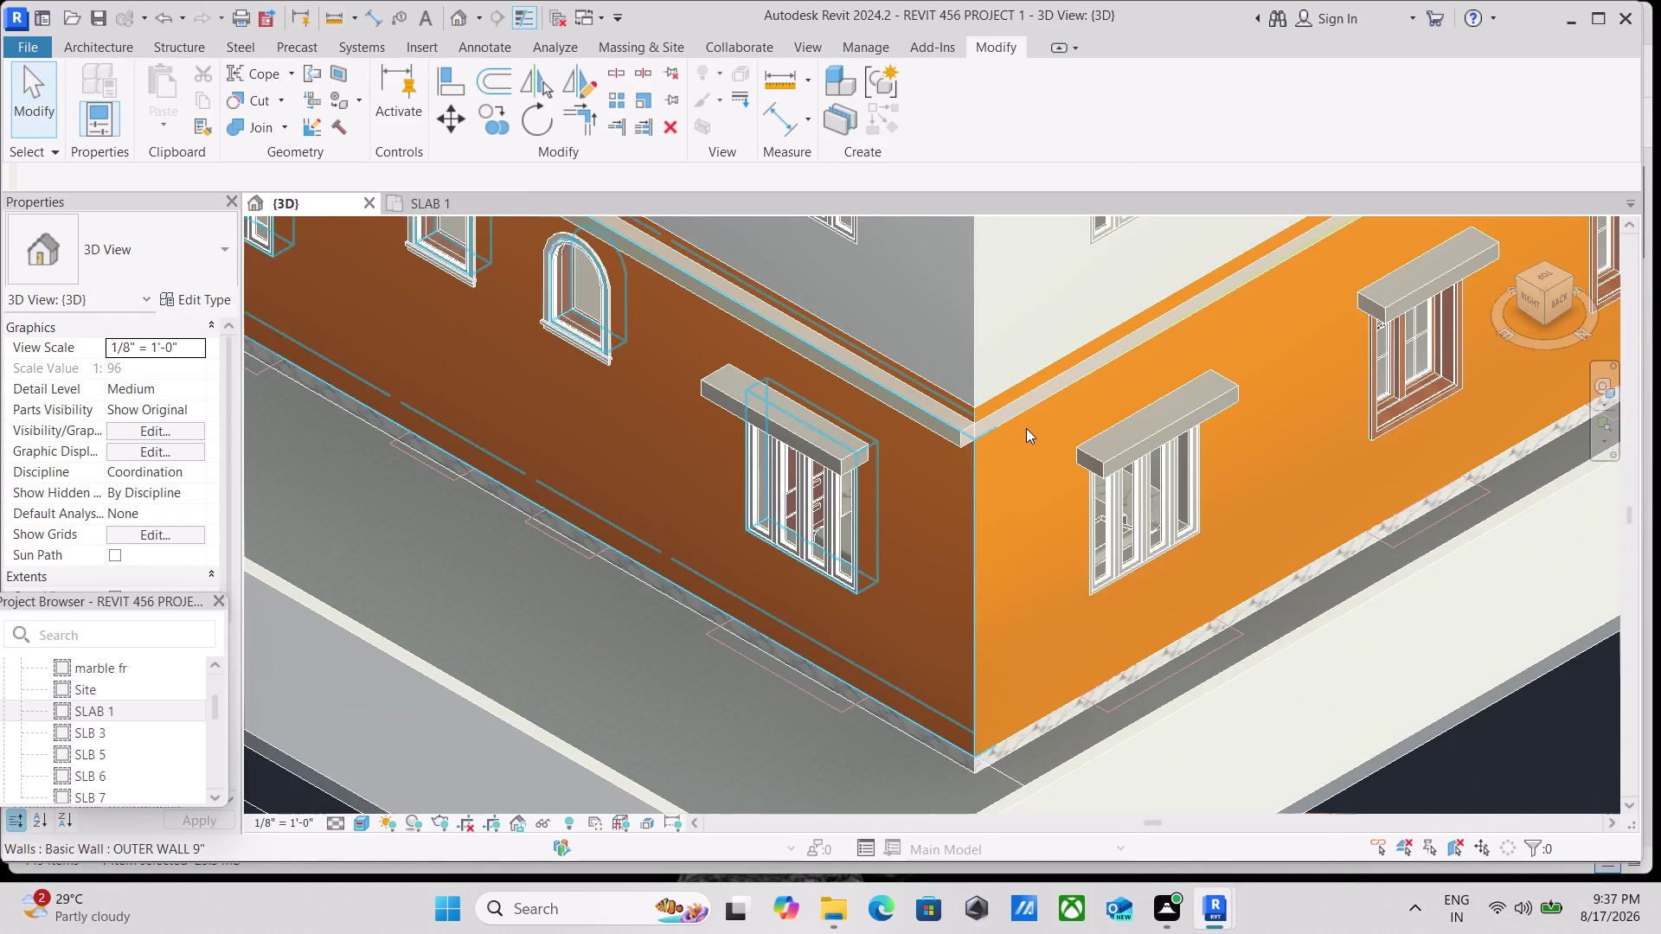
Zoom to the wall corner and select the slab 1 roof band to inspect its fit.
scroll(down, 3)
scroll(down, 3)
middle_drag(1022, 427, 936, 512)
scroll(up, 3)
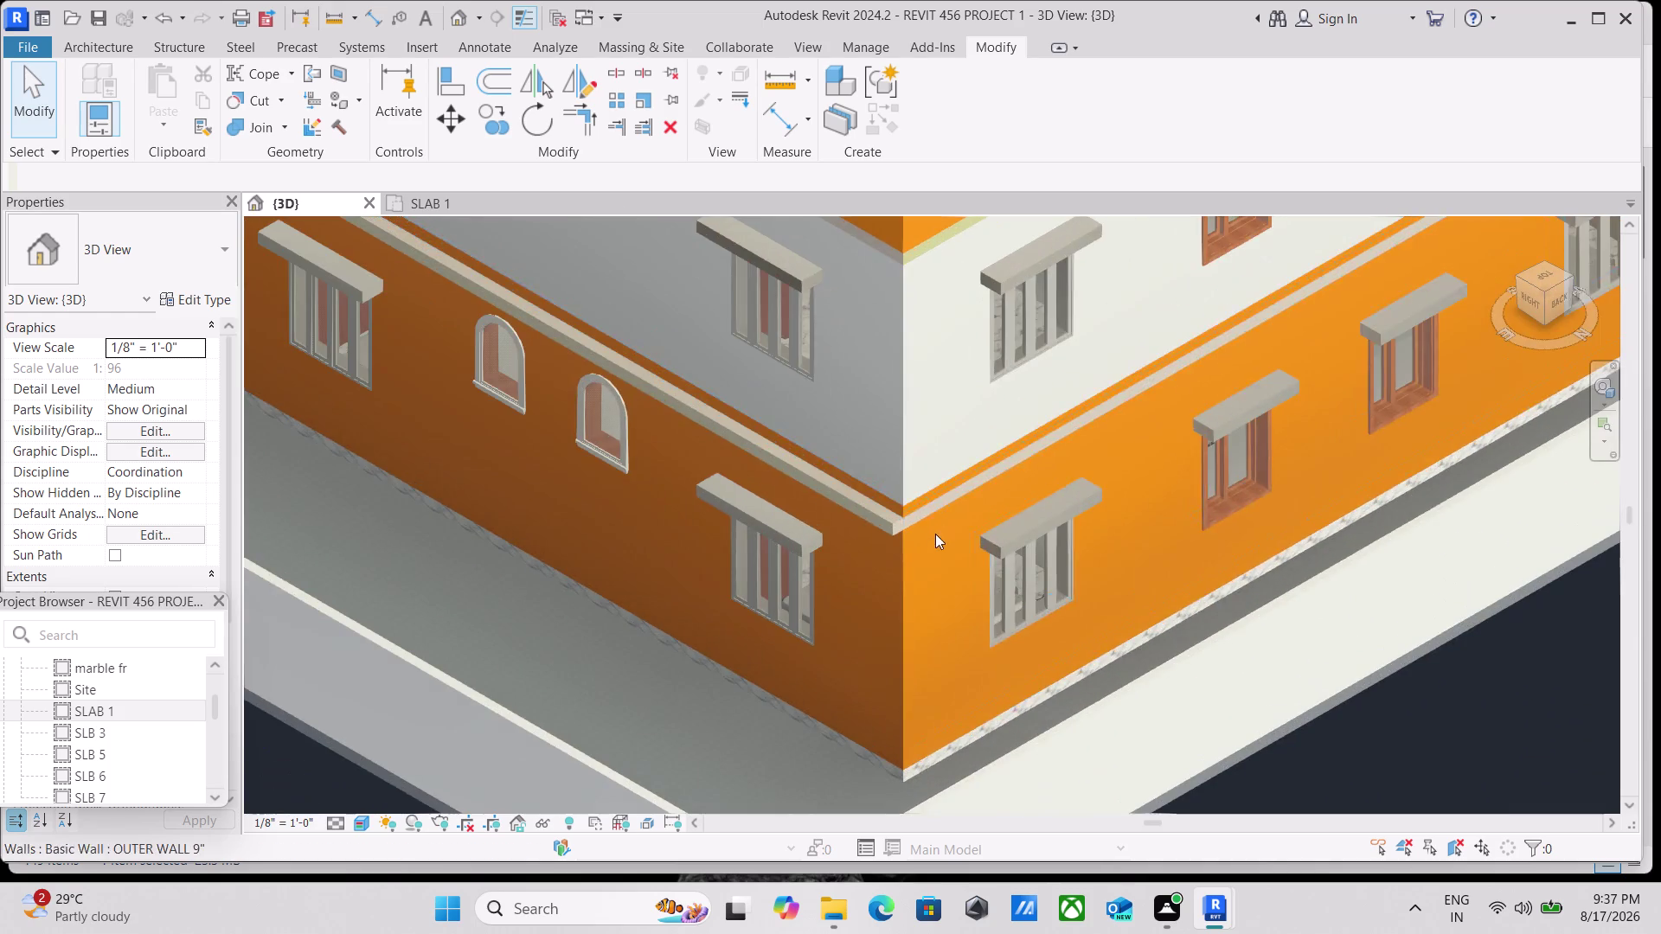
scroll(up, 3)
scroll(down, 3)
click(843, 520)
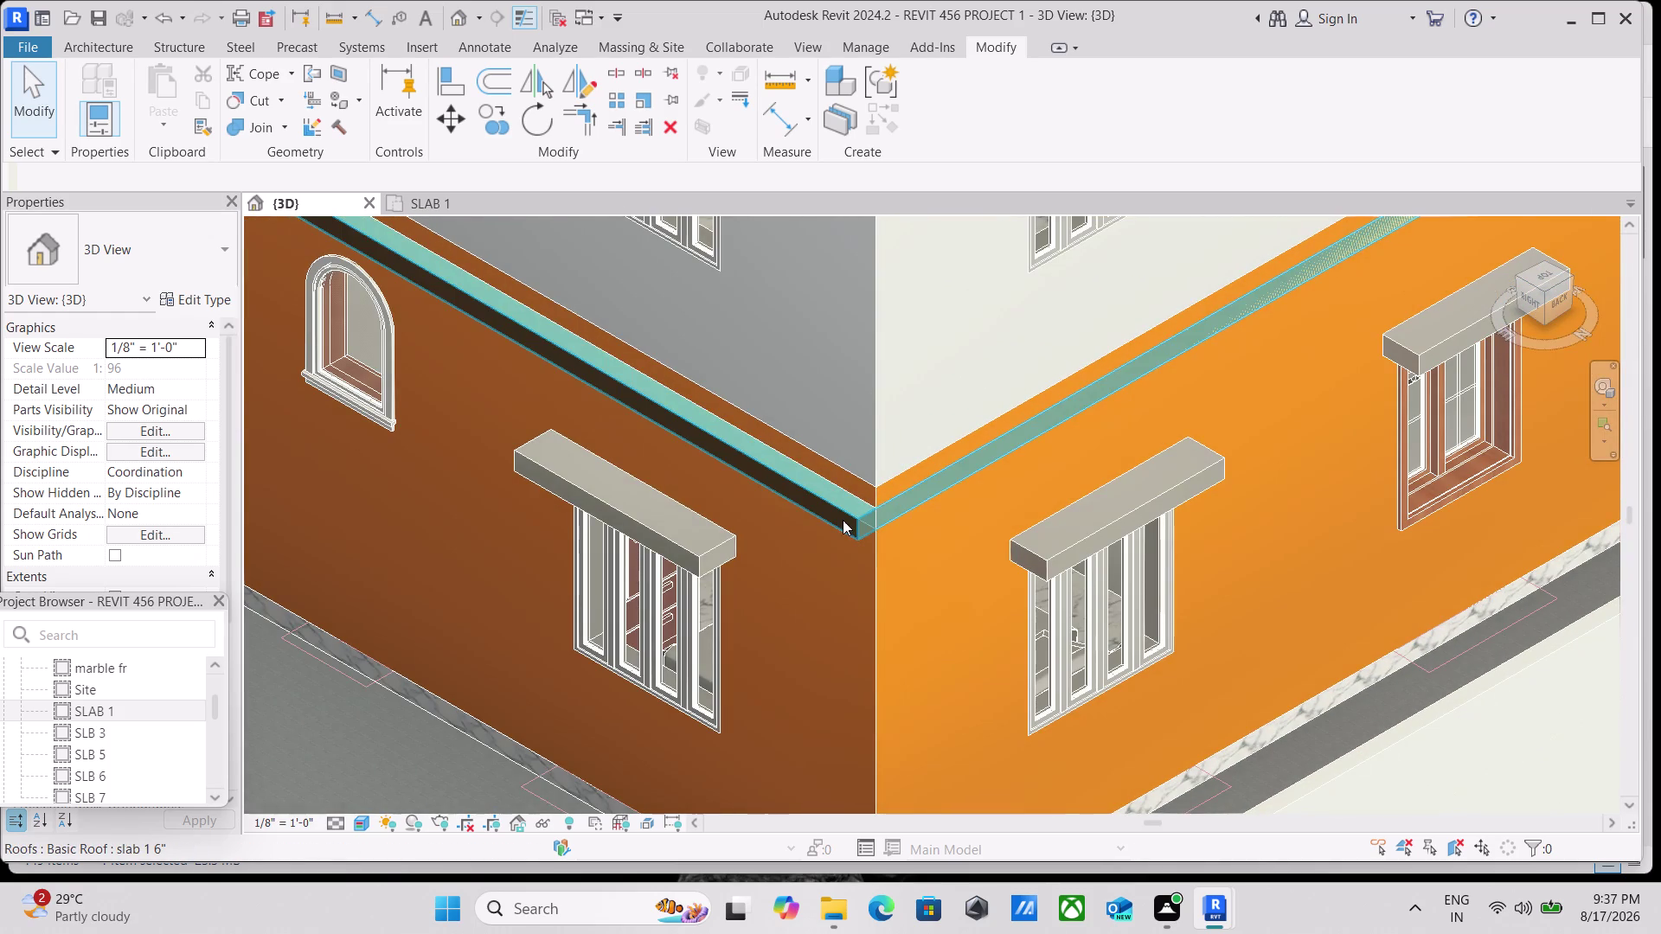
scroll(down, 3)
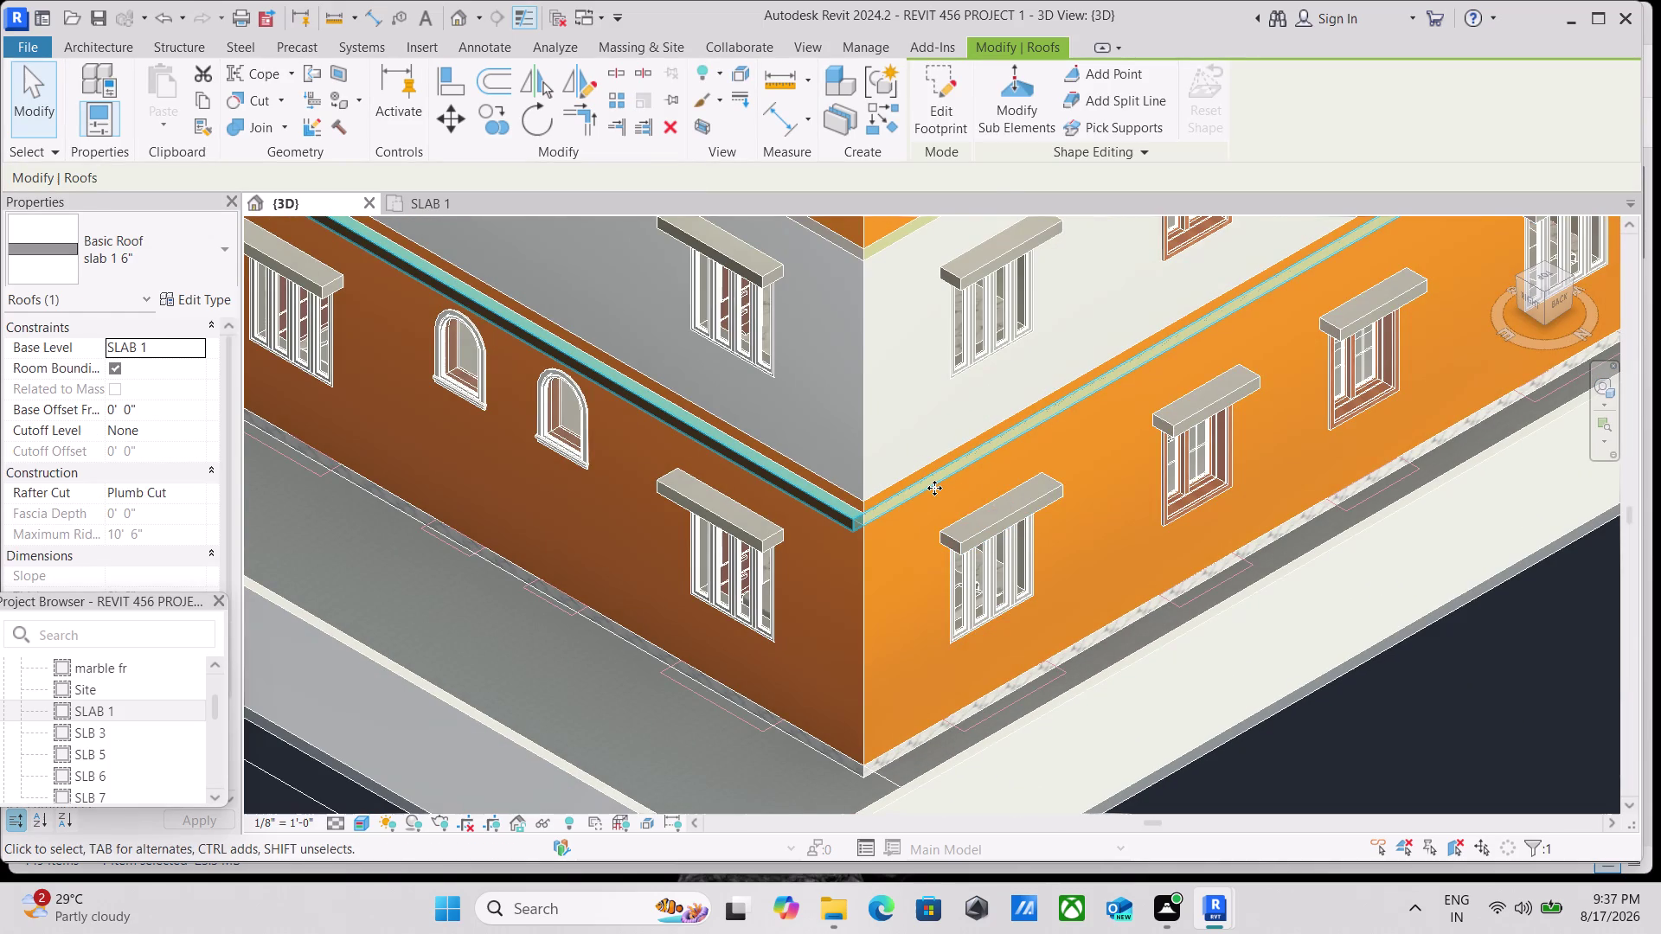
click(934, 487)
scroll(down, 3)
scroll(down, 3)
middle_drag(946, 503, 777, 587)
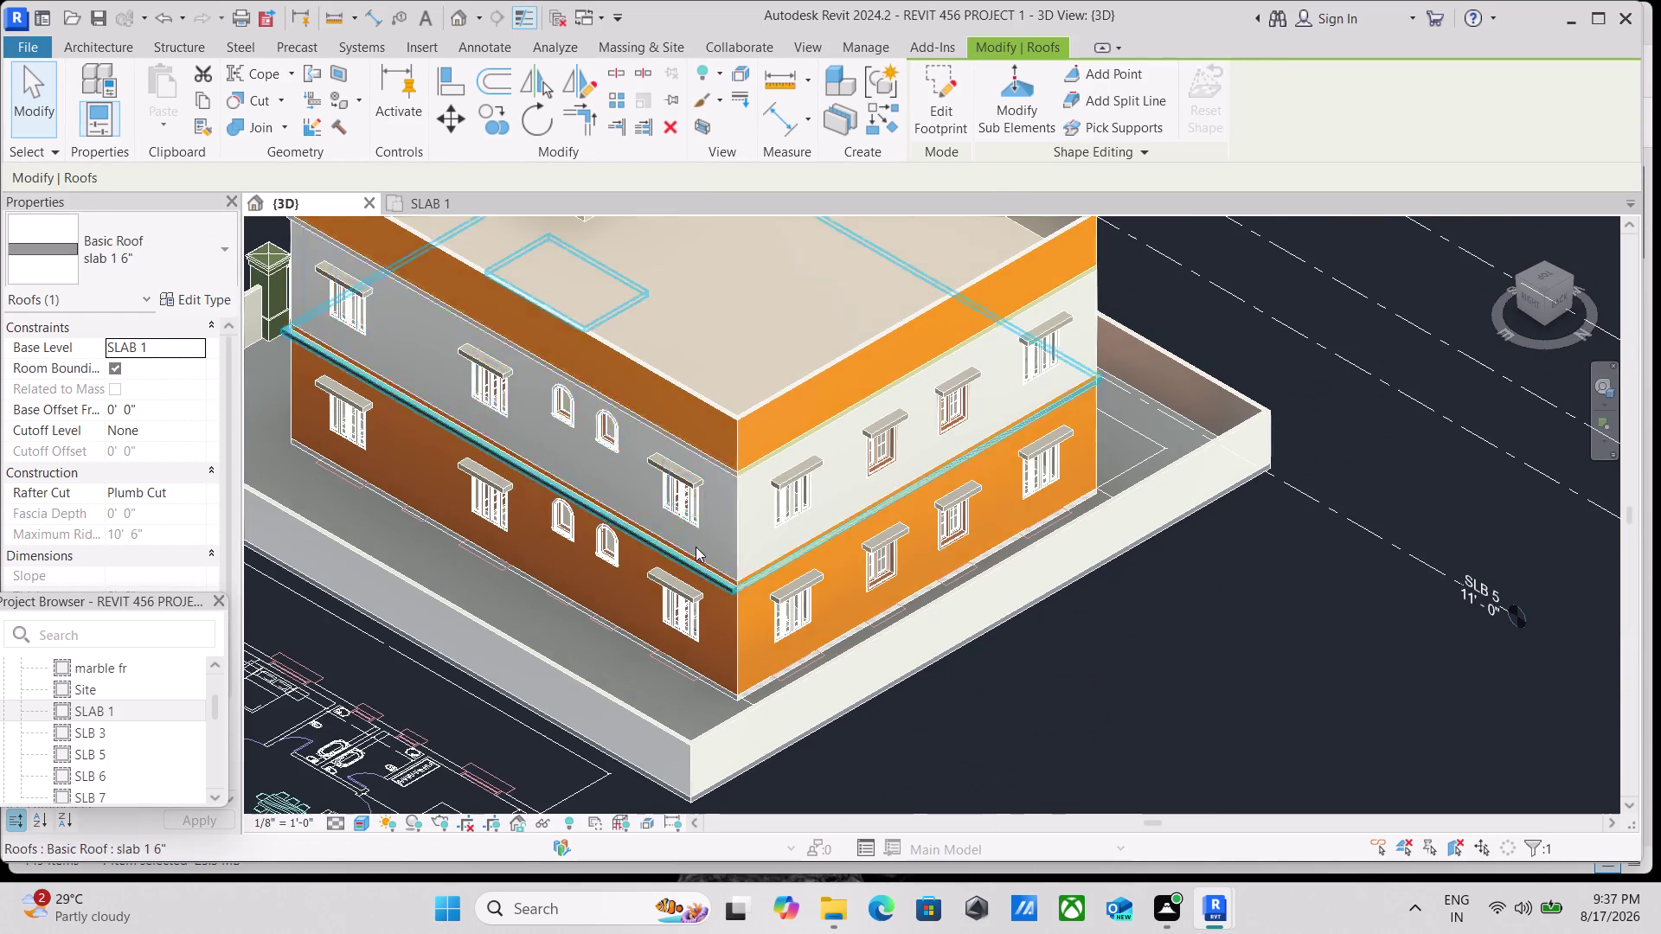
scroll(up, 3)
scroll(down, 3)
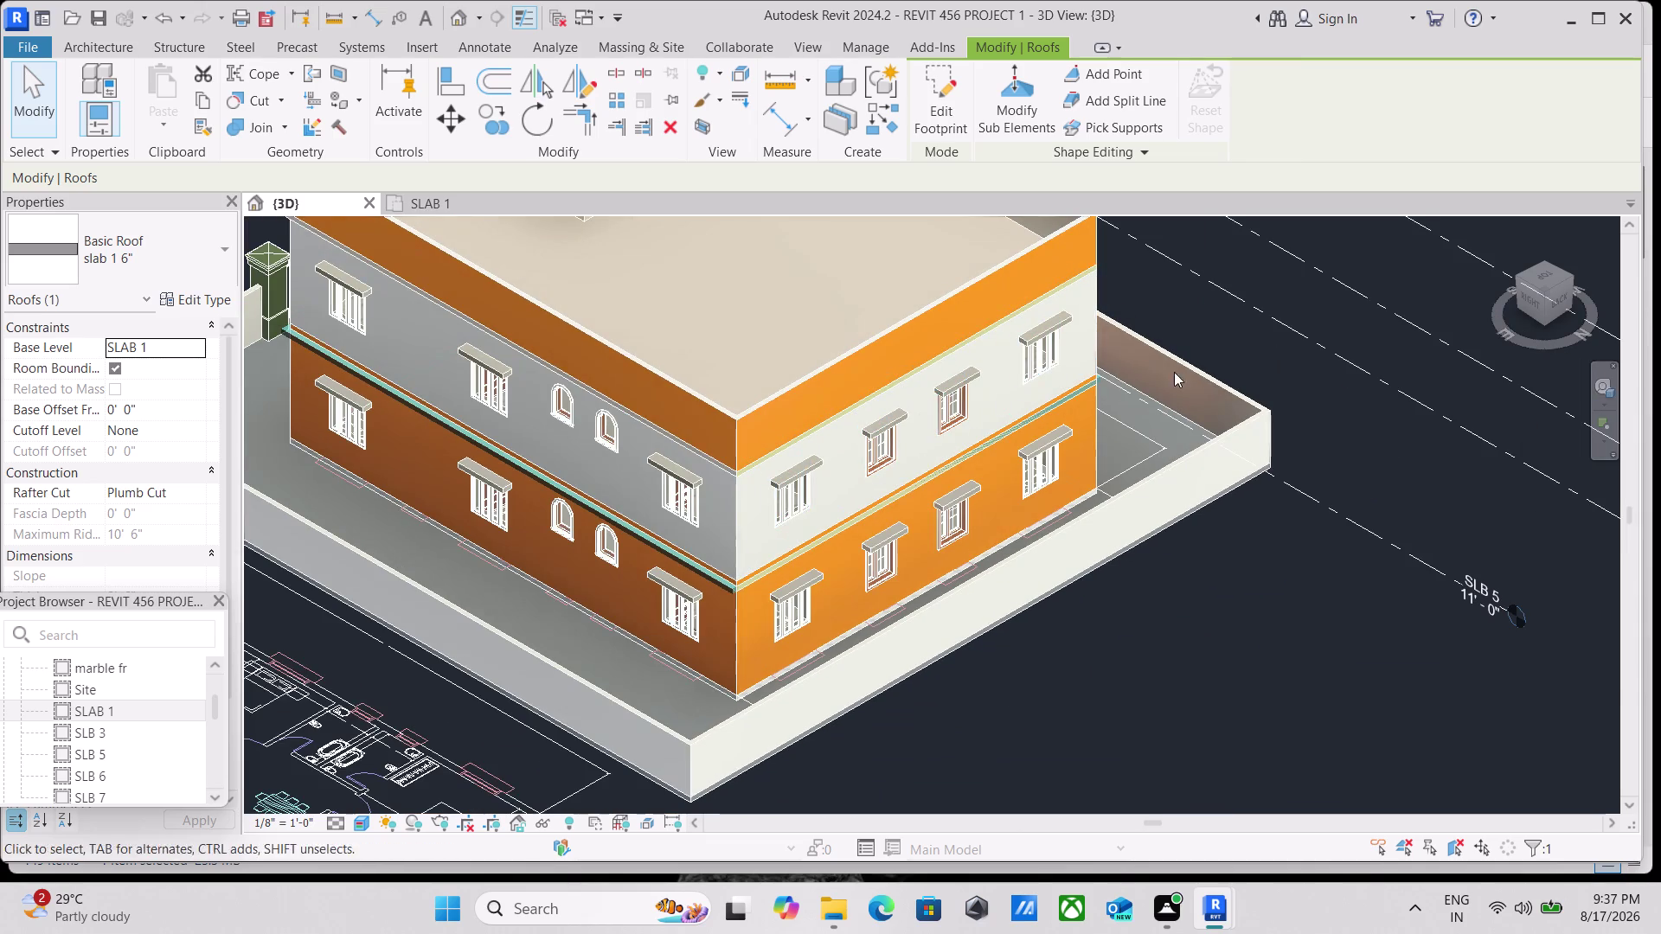
scroll(up, 3)
scroll(up, 3)
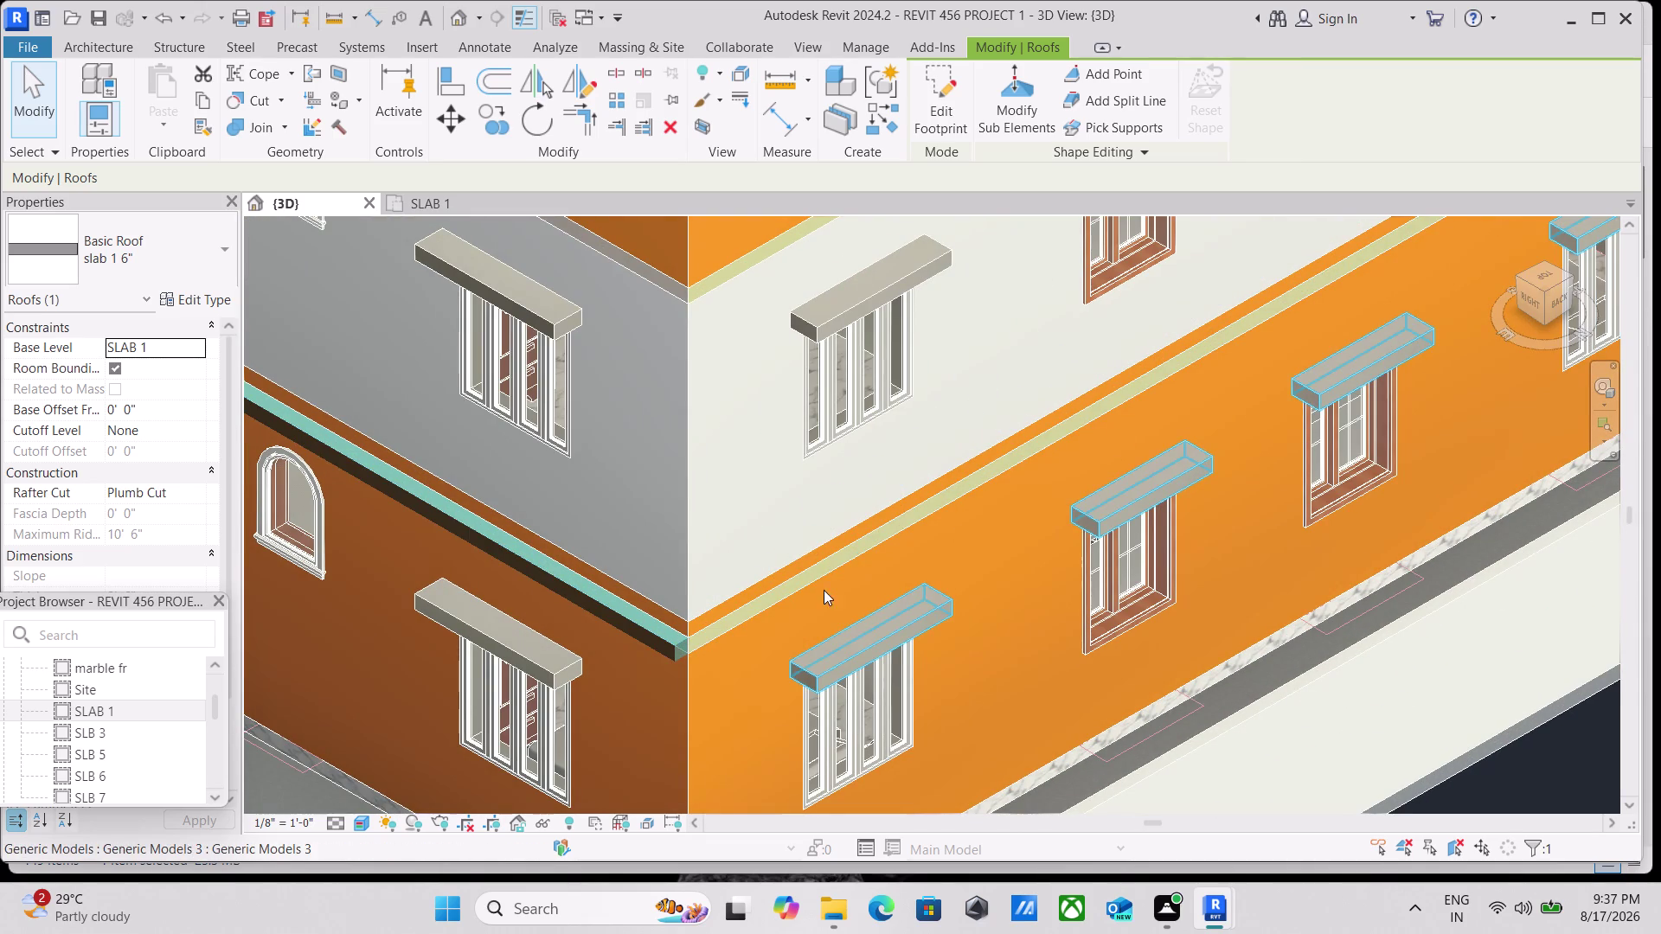
Frame the whole house and rotate toward the upper storey's slab band.
click(689, 657)
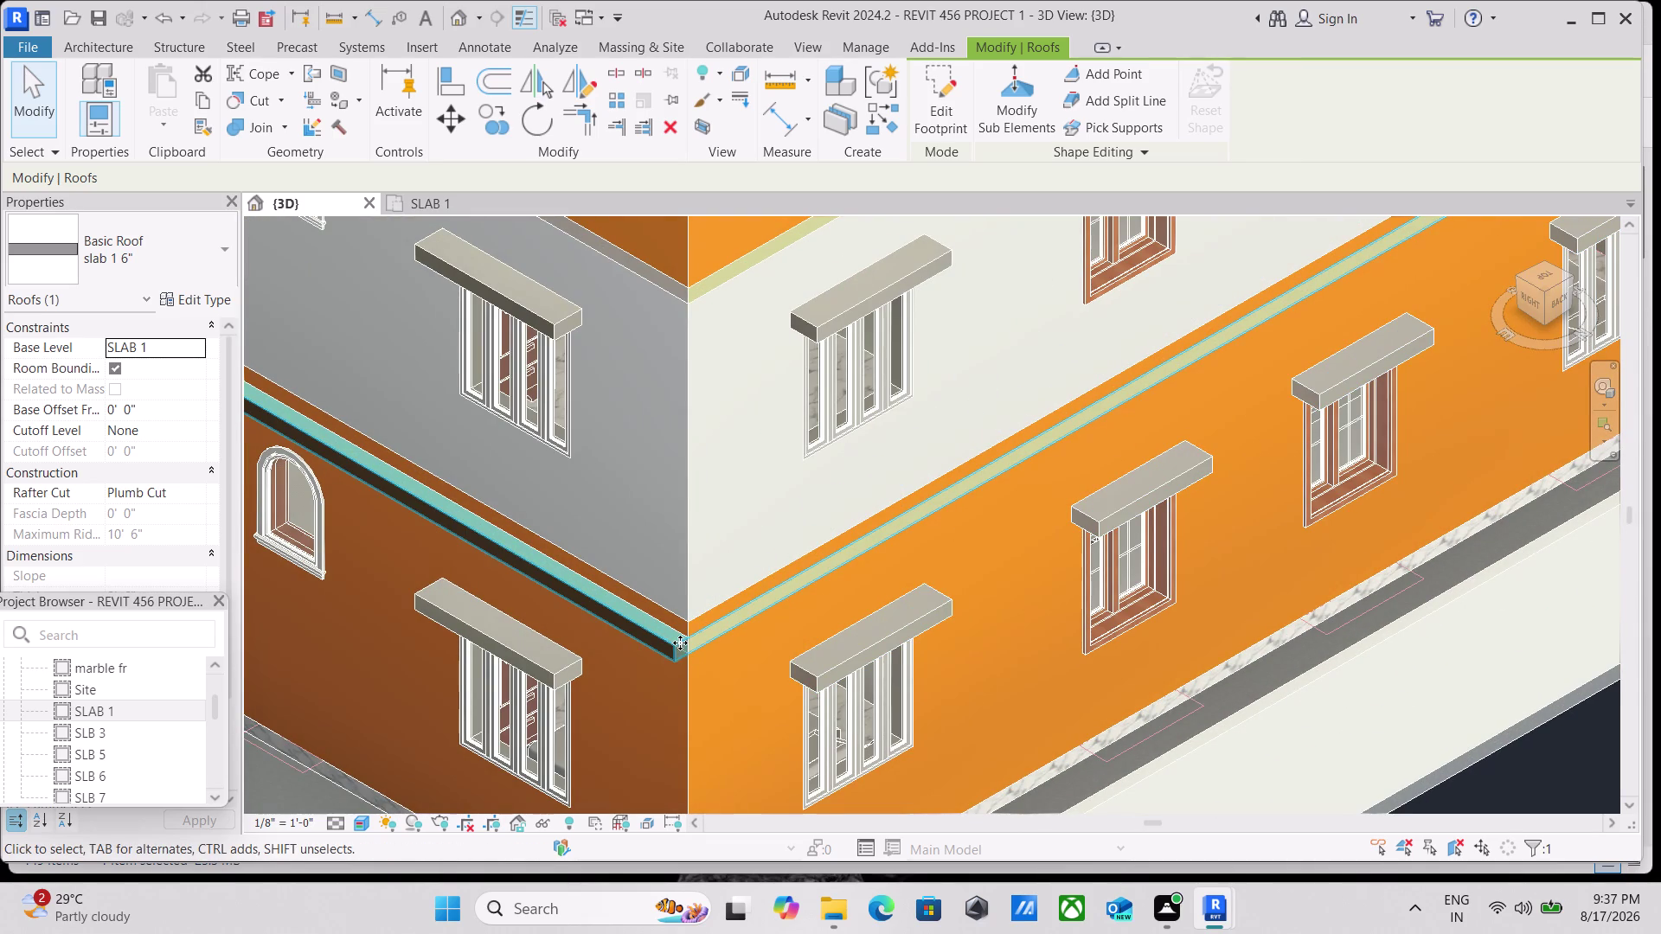
click(673, 660)
scroll(down, 3)
scroll(down, 3)
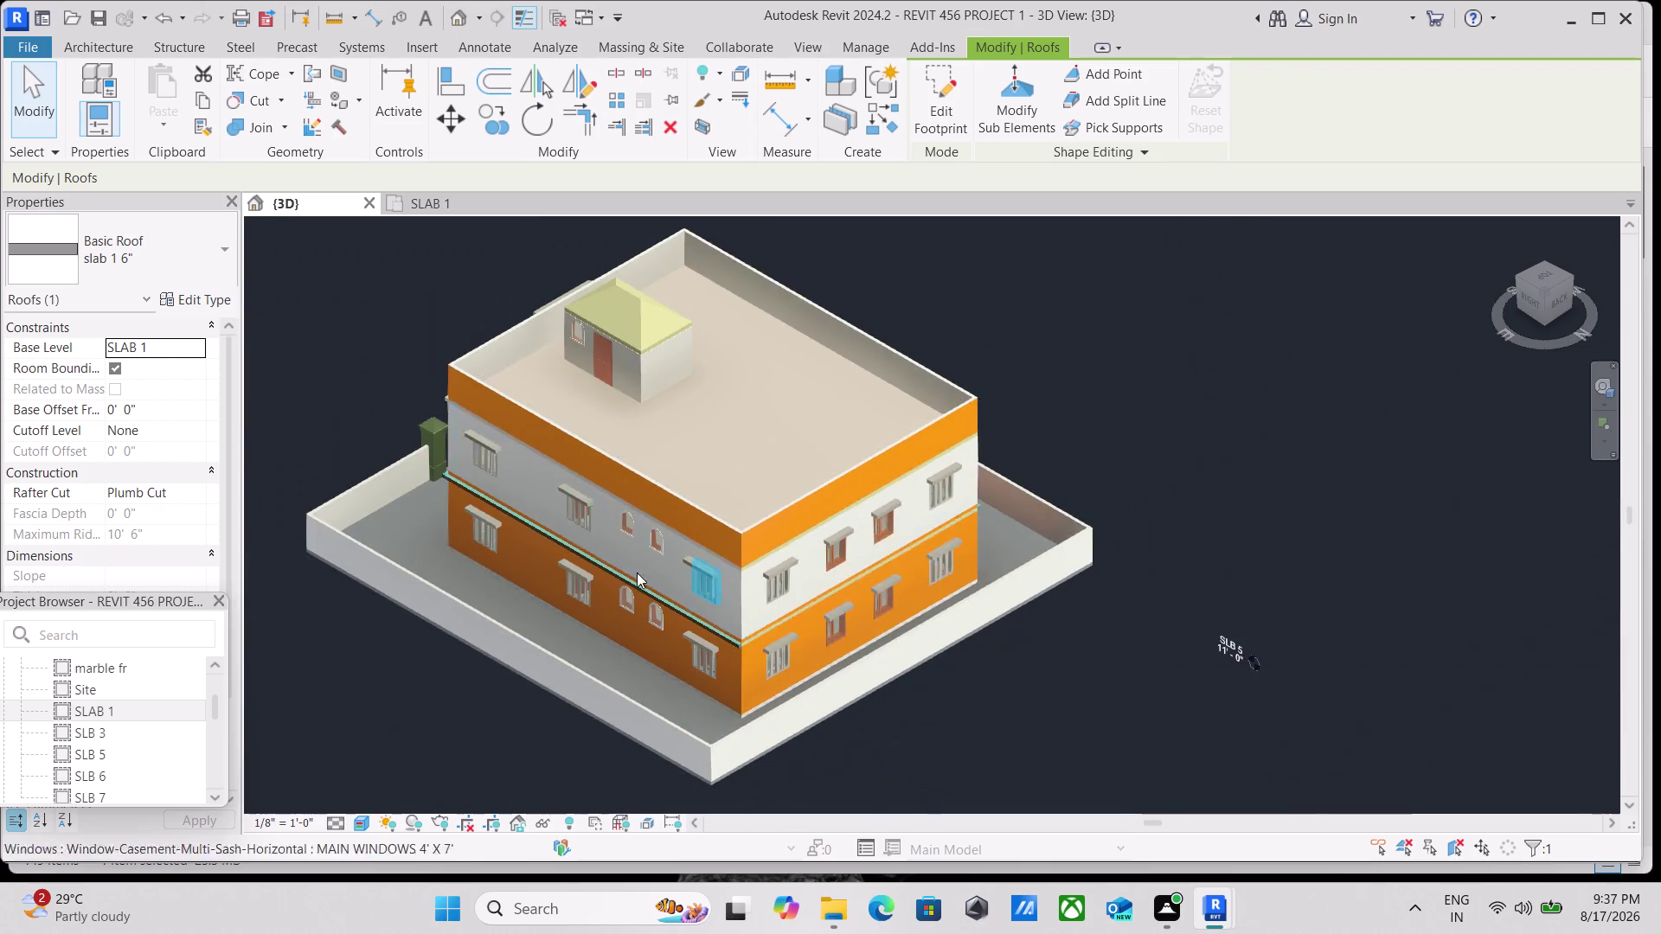
scroll(down, 3)
scroll(up, 3)
scroll(down, 3)
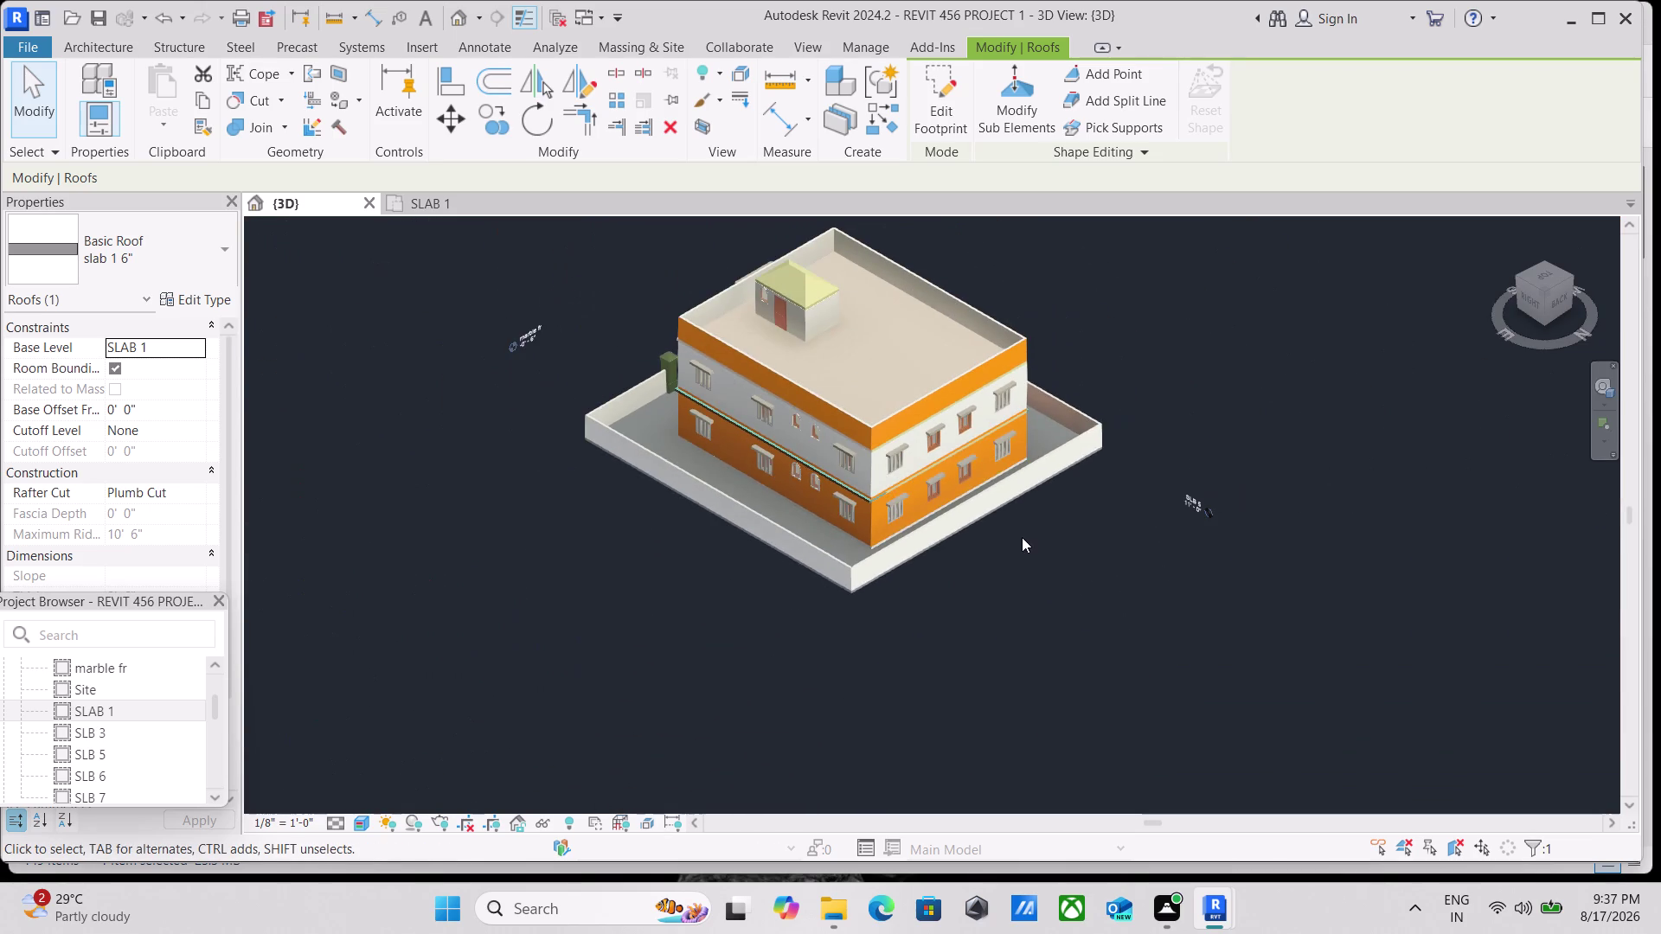
middle_drag(1022, 537, 1016, 611)
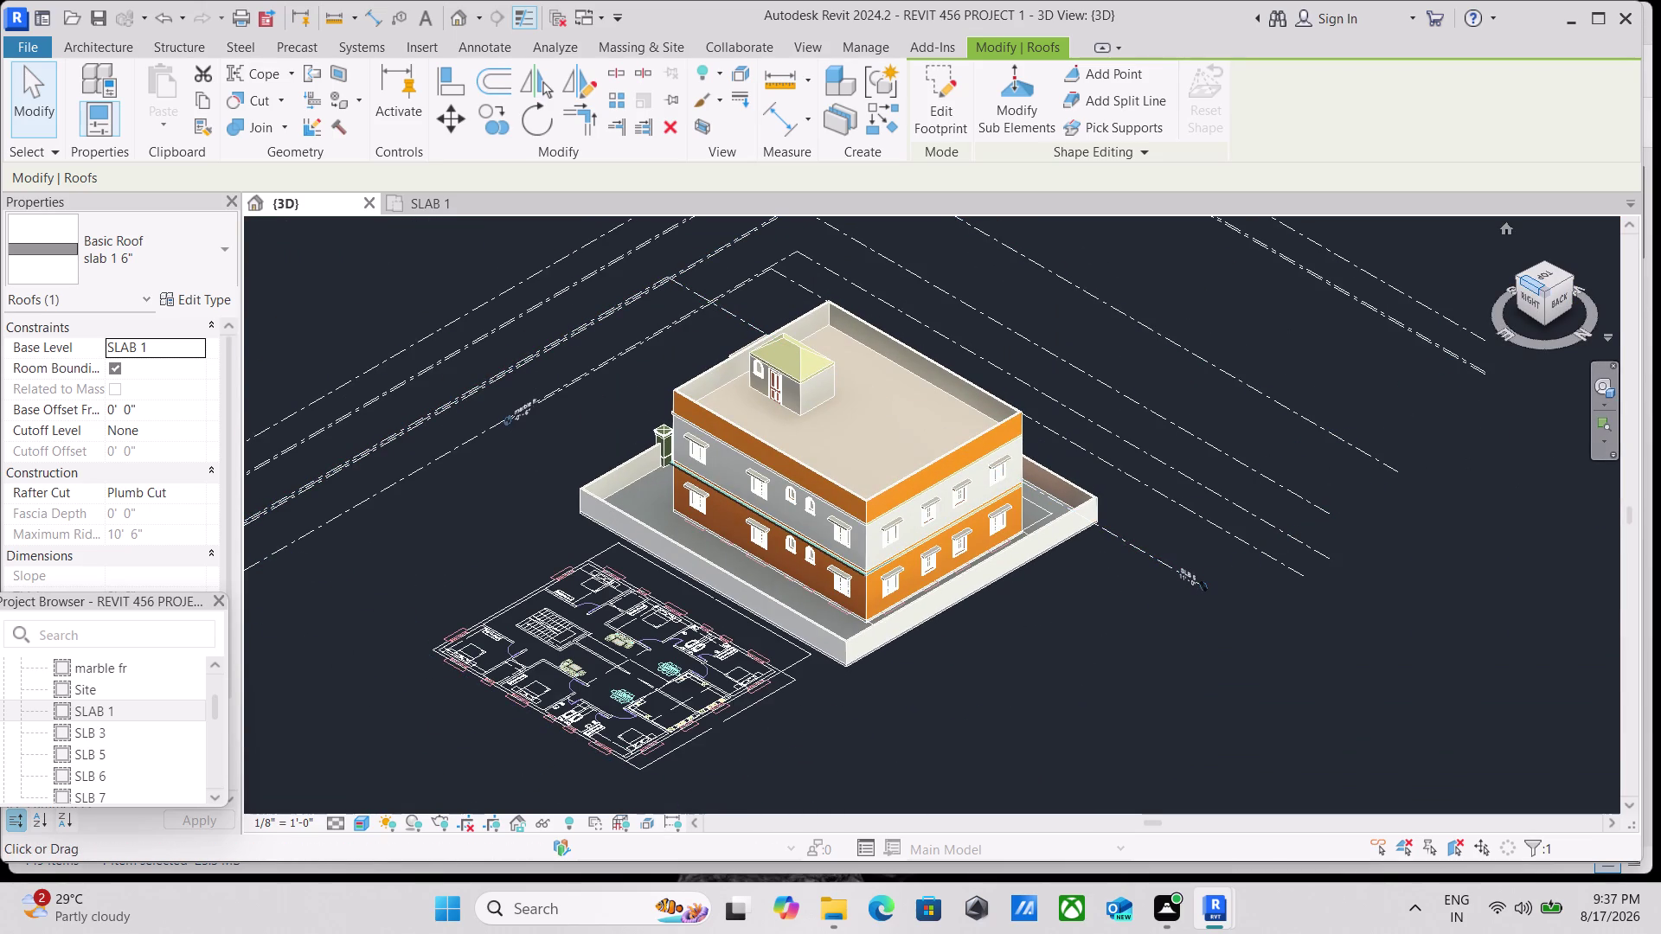
click(1518, 281)
scroll(up, 3)
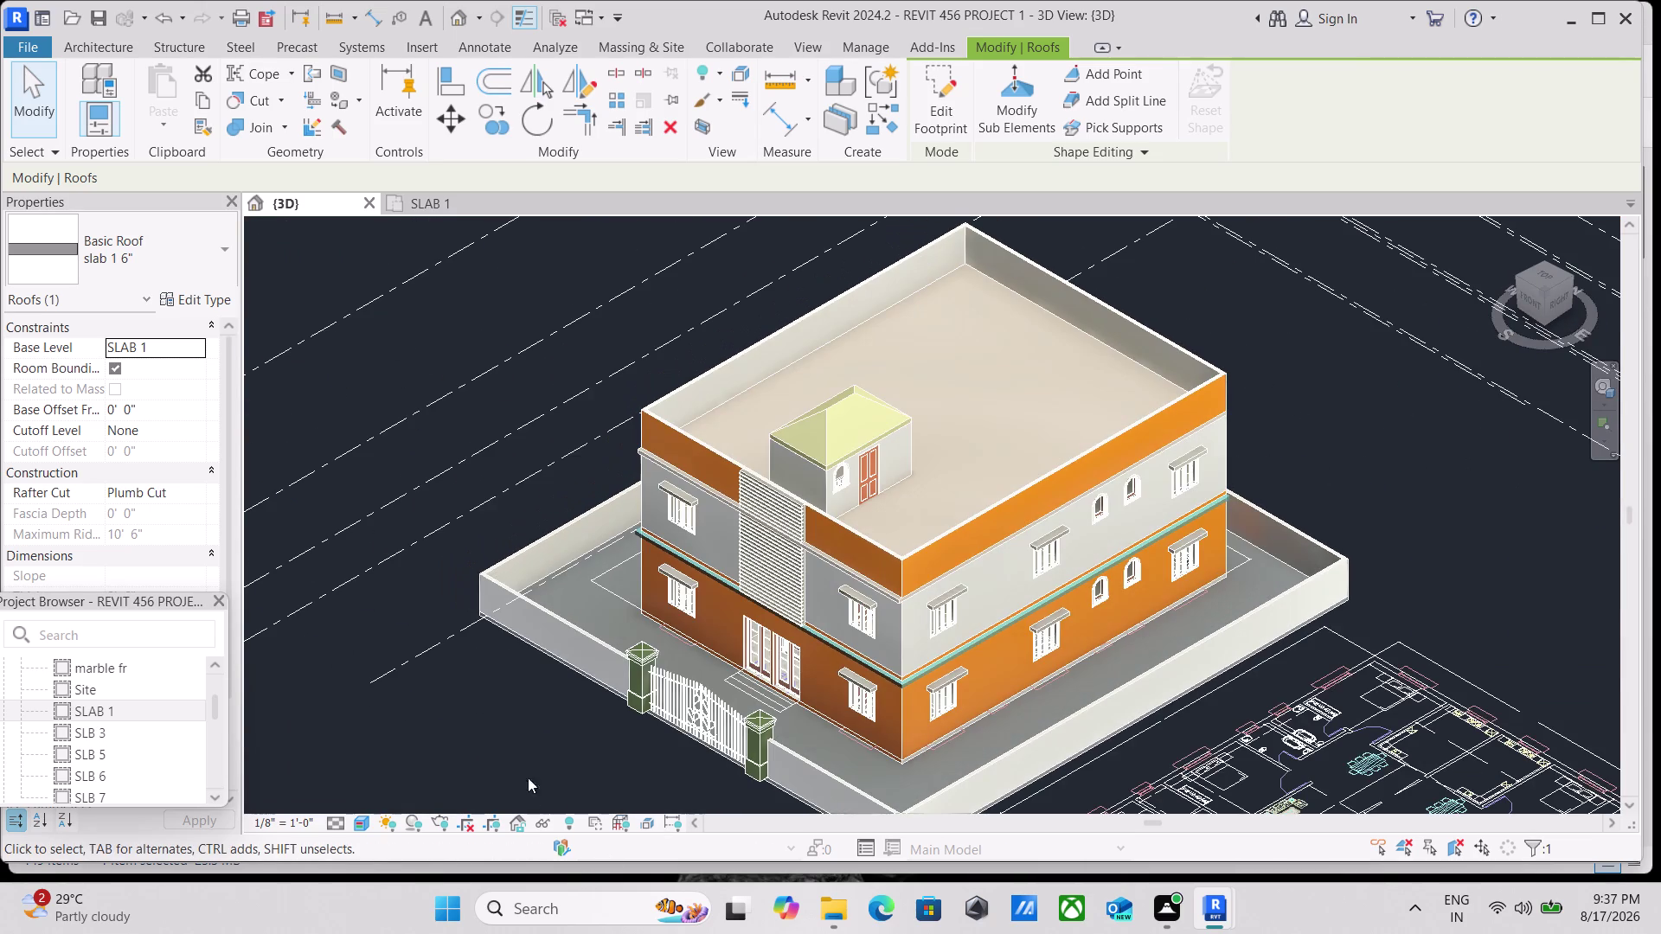
scroll(up, 3)
scroll(up, 3)
scroll(up, 3)
middle_drag(574, 524, 491, 660)
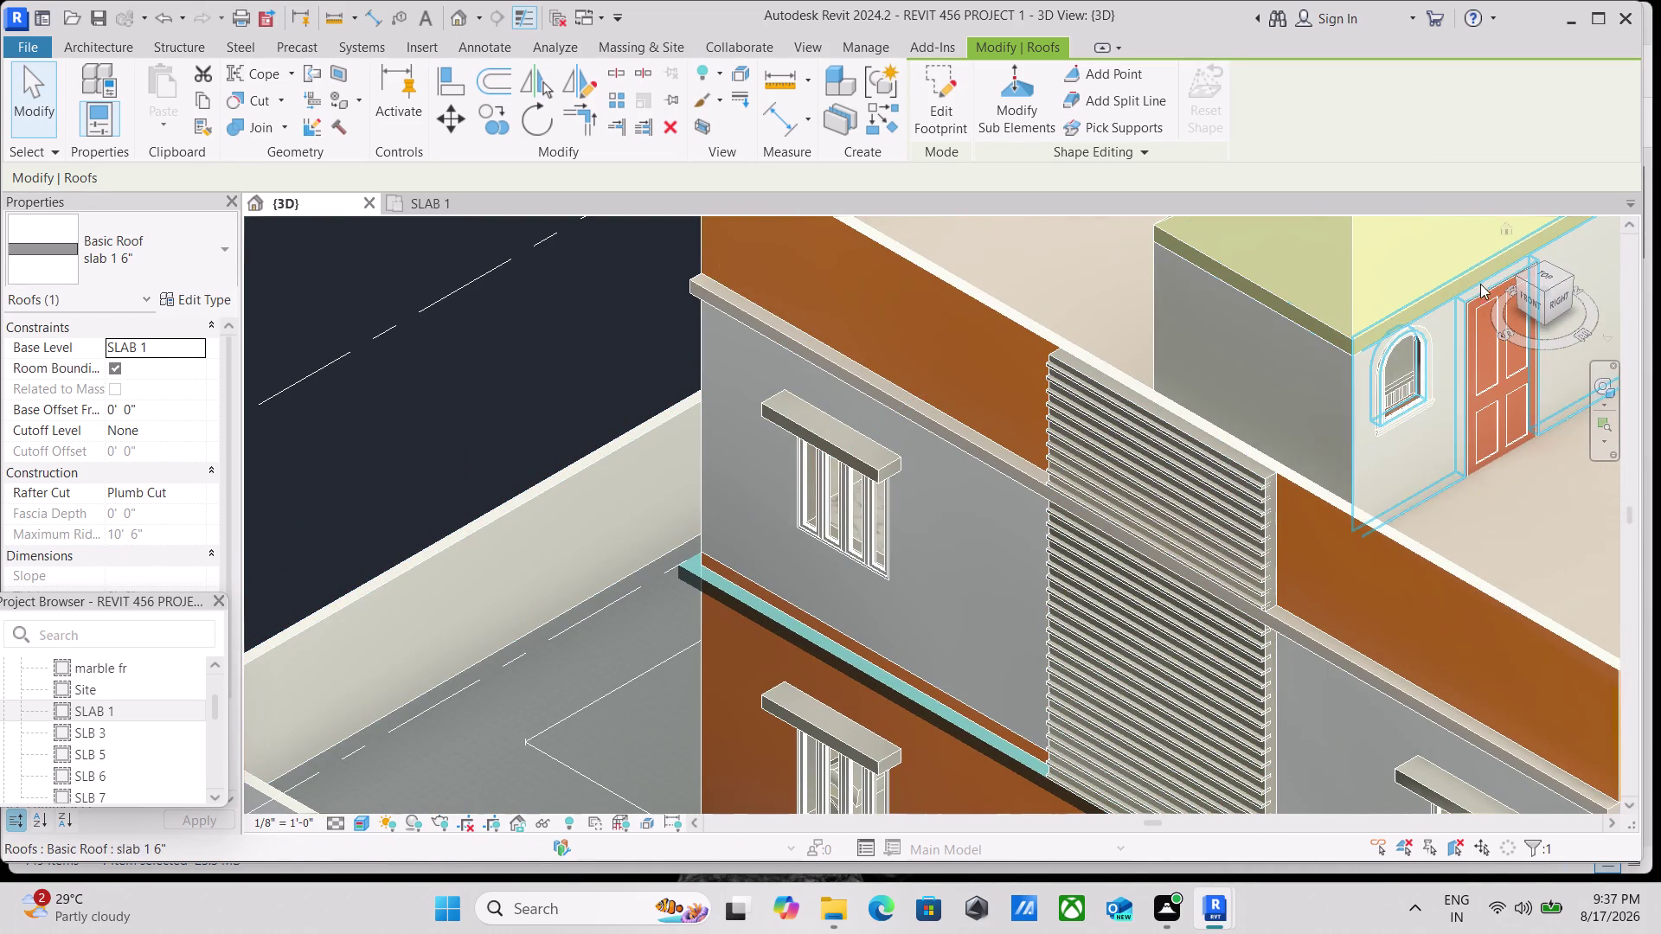
View another corner, reselect the slab 1 roof band and open Edit Footprint.
click(1512, 274)
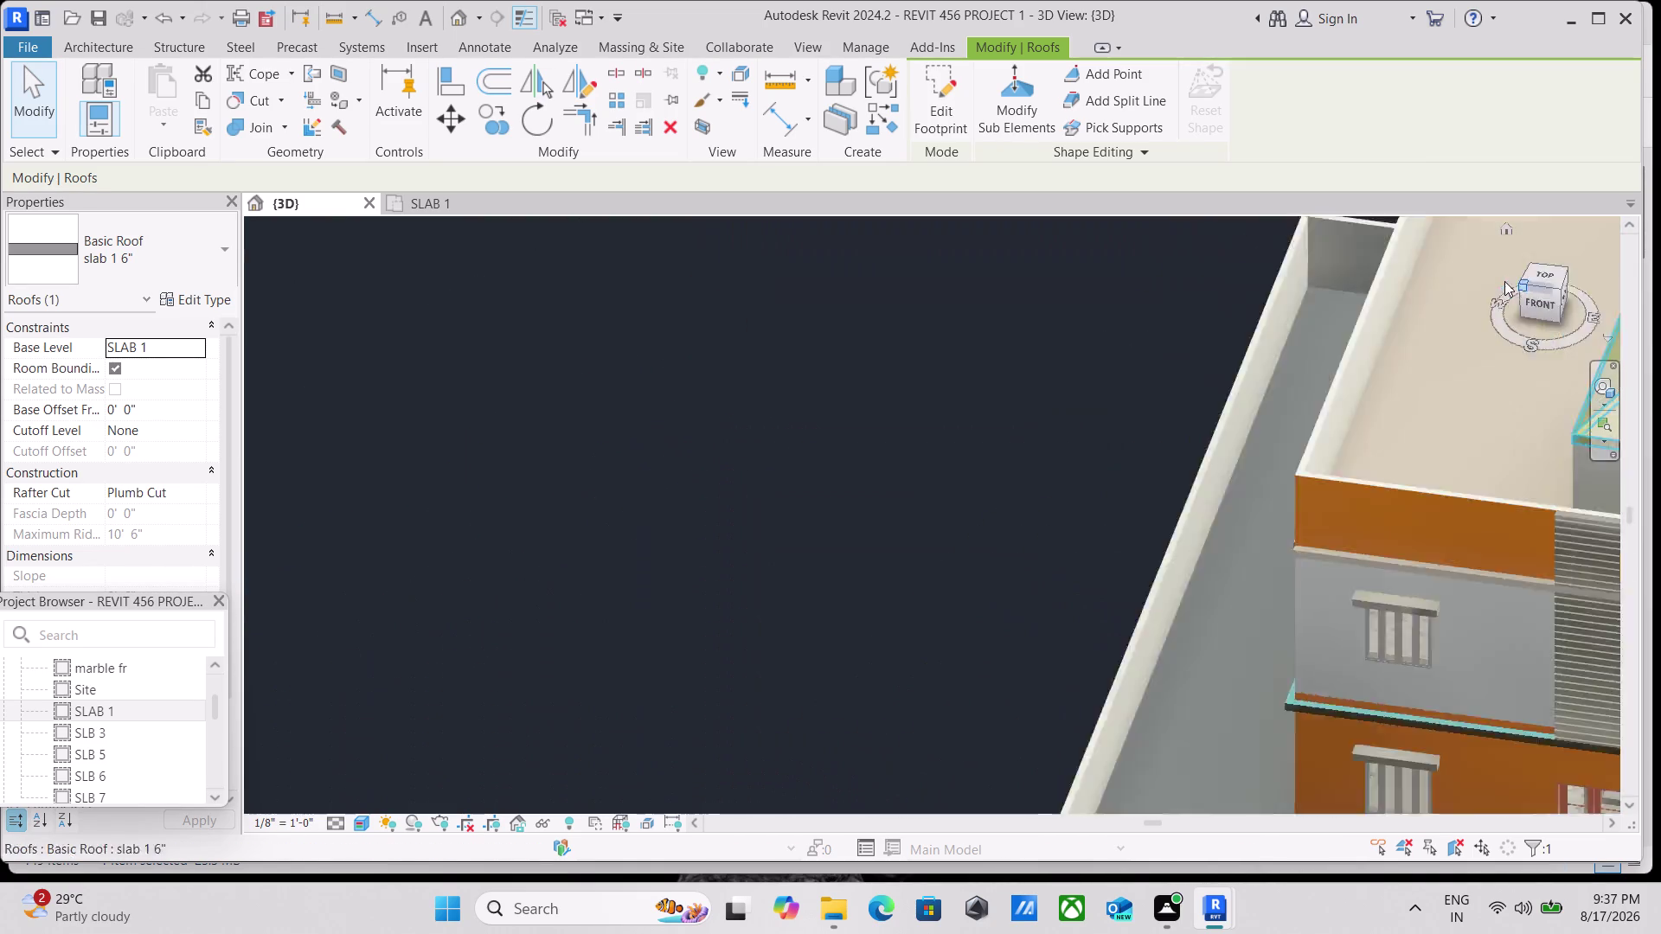
scroll(up, 3)
scroll(up, 3)
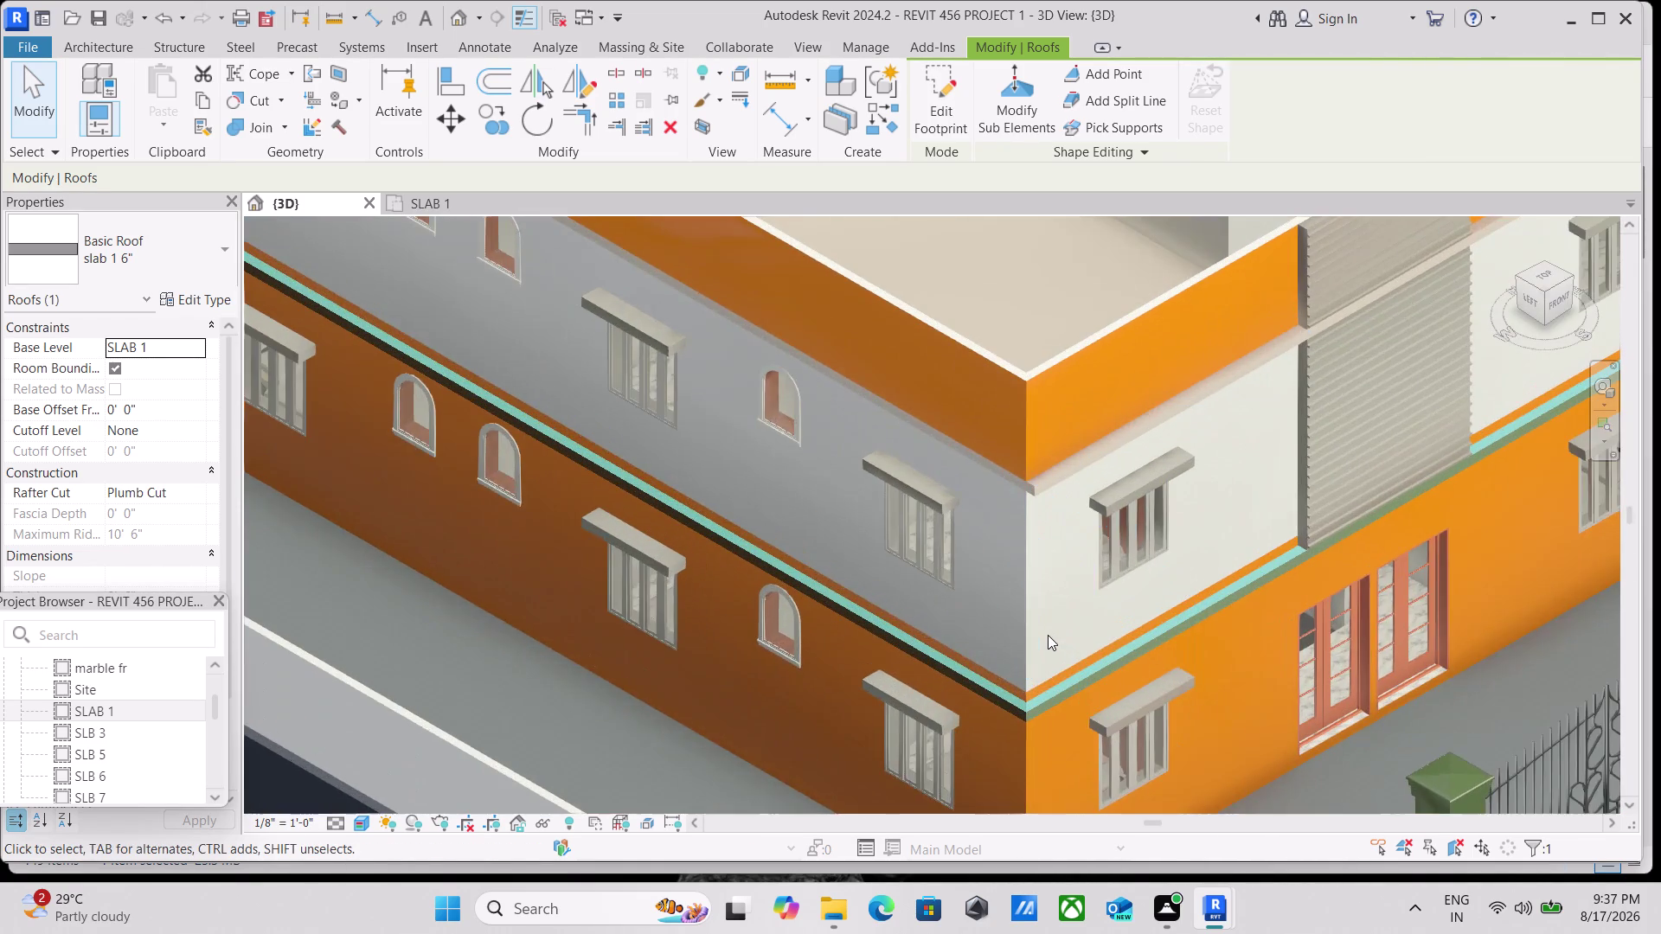
key(Escape)
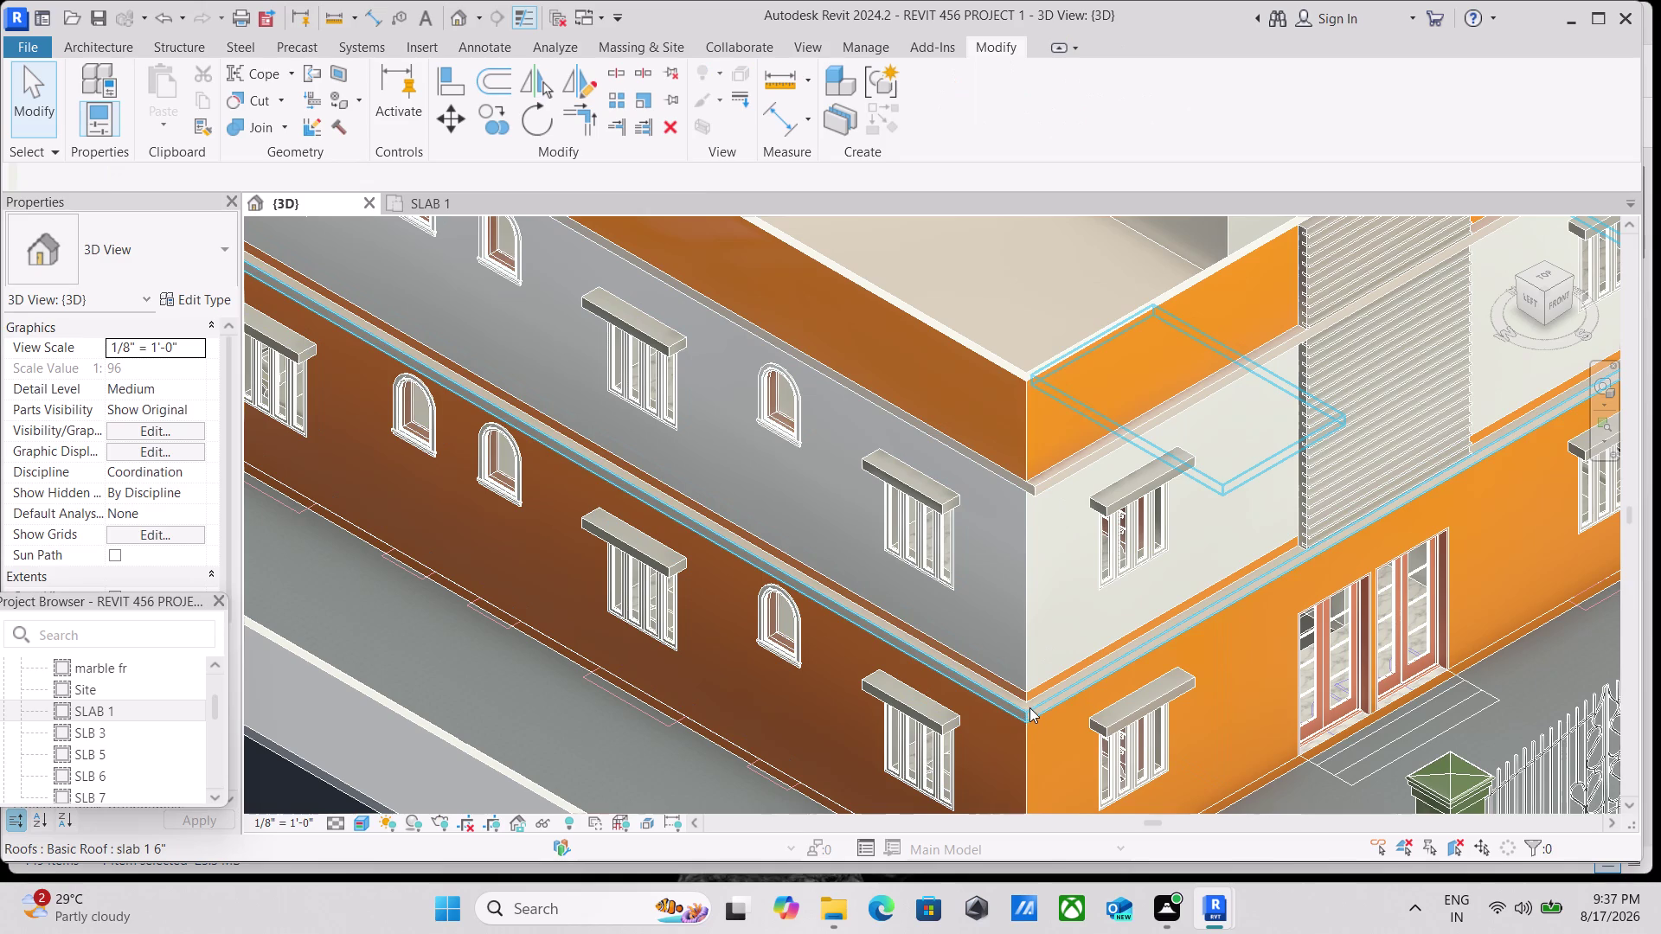
click(1029, 708)
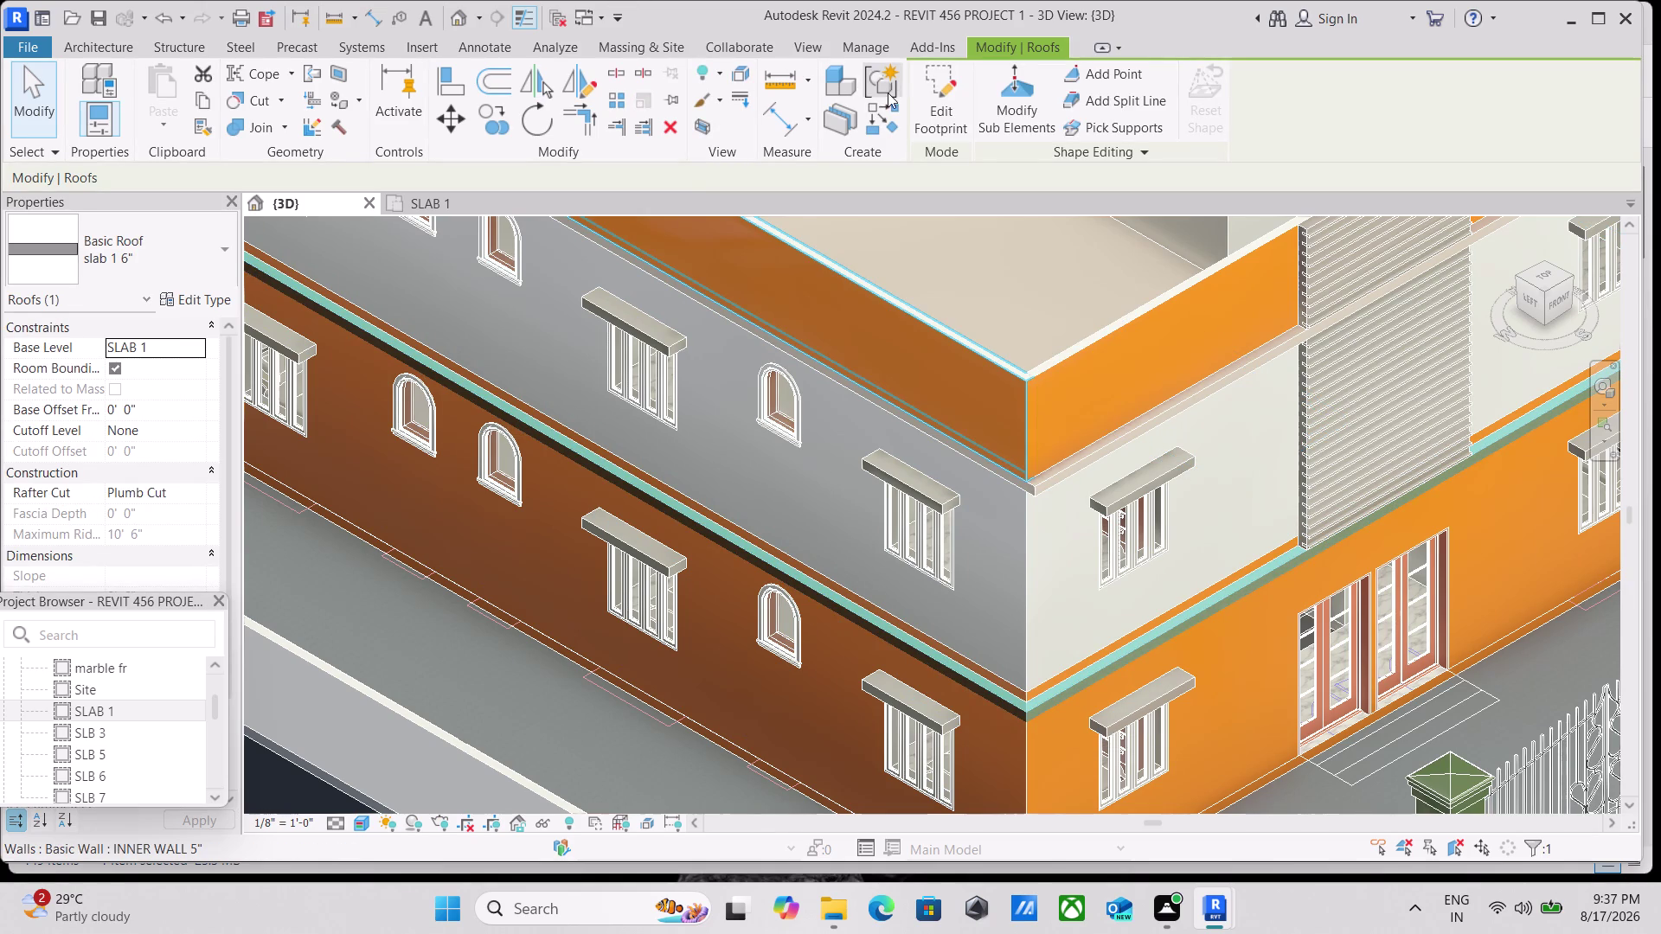
click(924, 109)
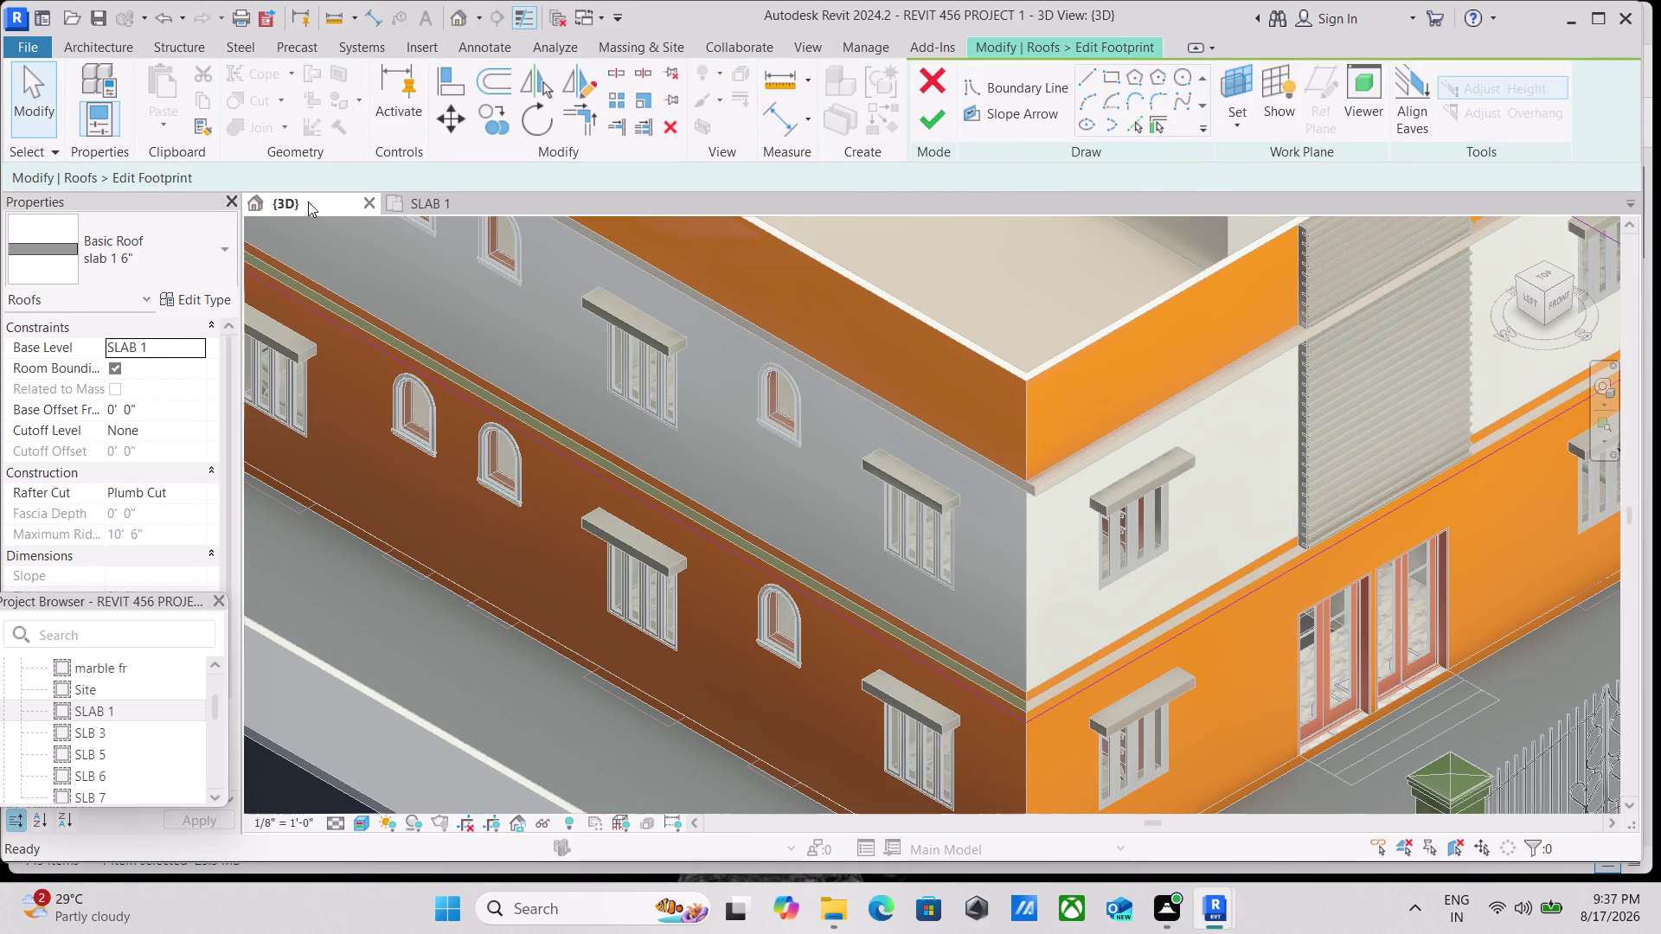
Go to the SLAB 1 plan and pick the footprint's top boundary line.
click(417, 206)
scroll(up, 3)
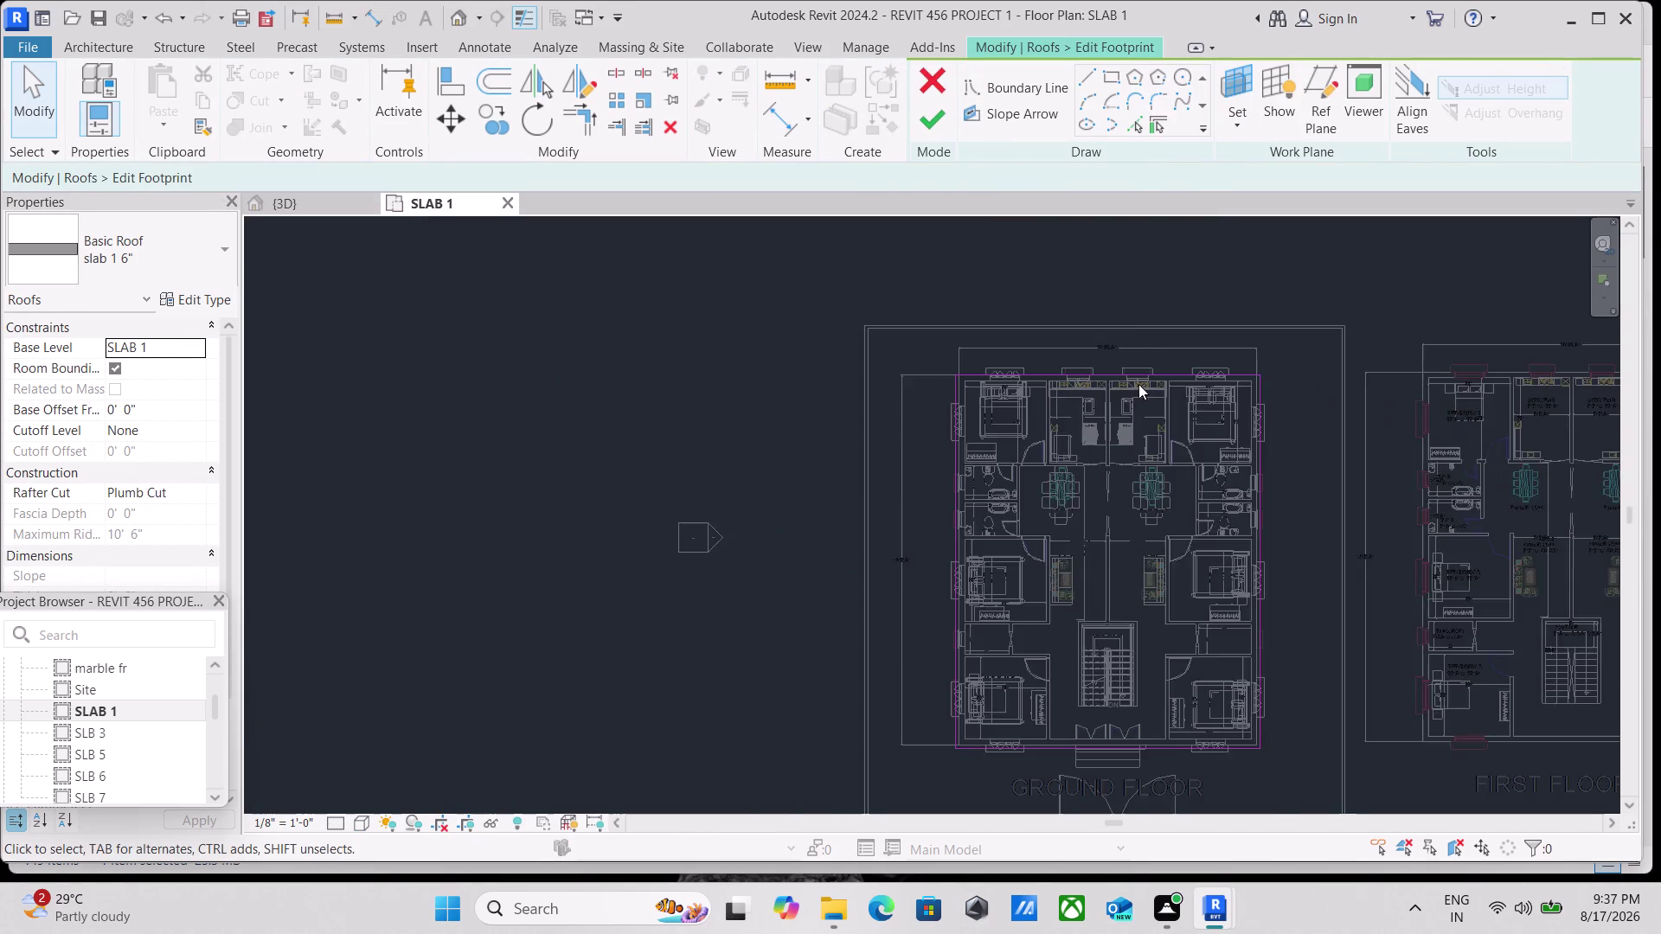
scroll(up, 3)
scroll(up, 3)
middle_drag(1122, 316, 988, 376)
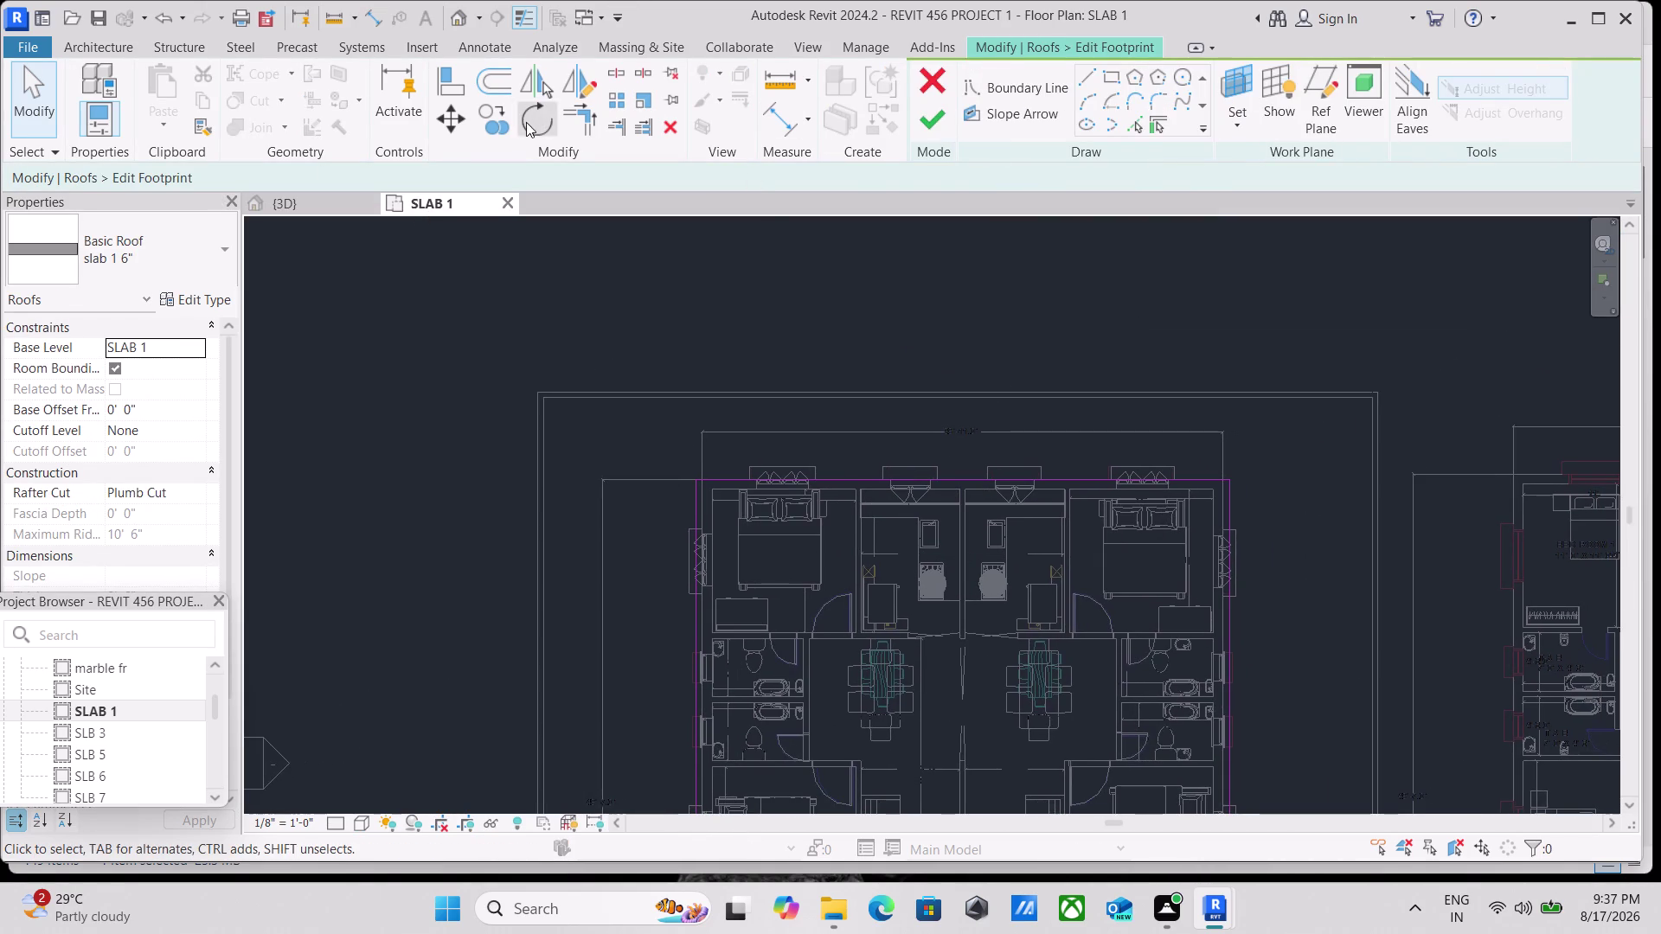
click(461, 120)
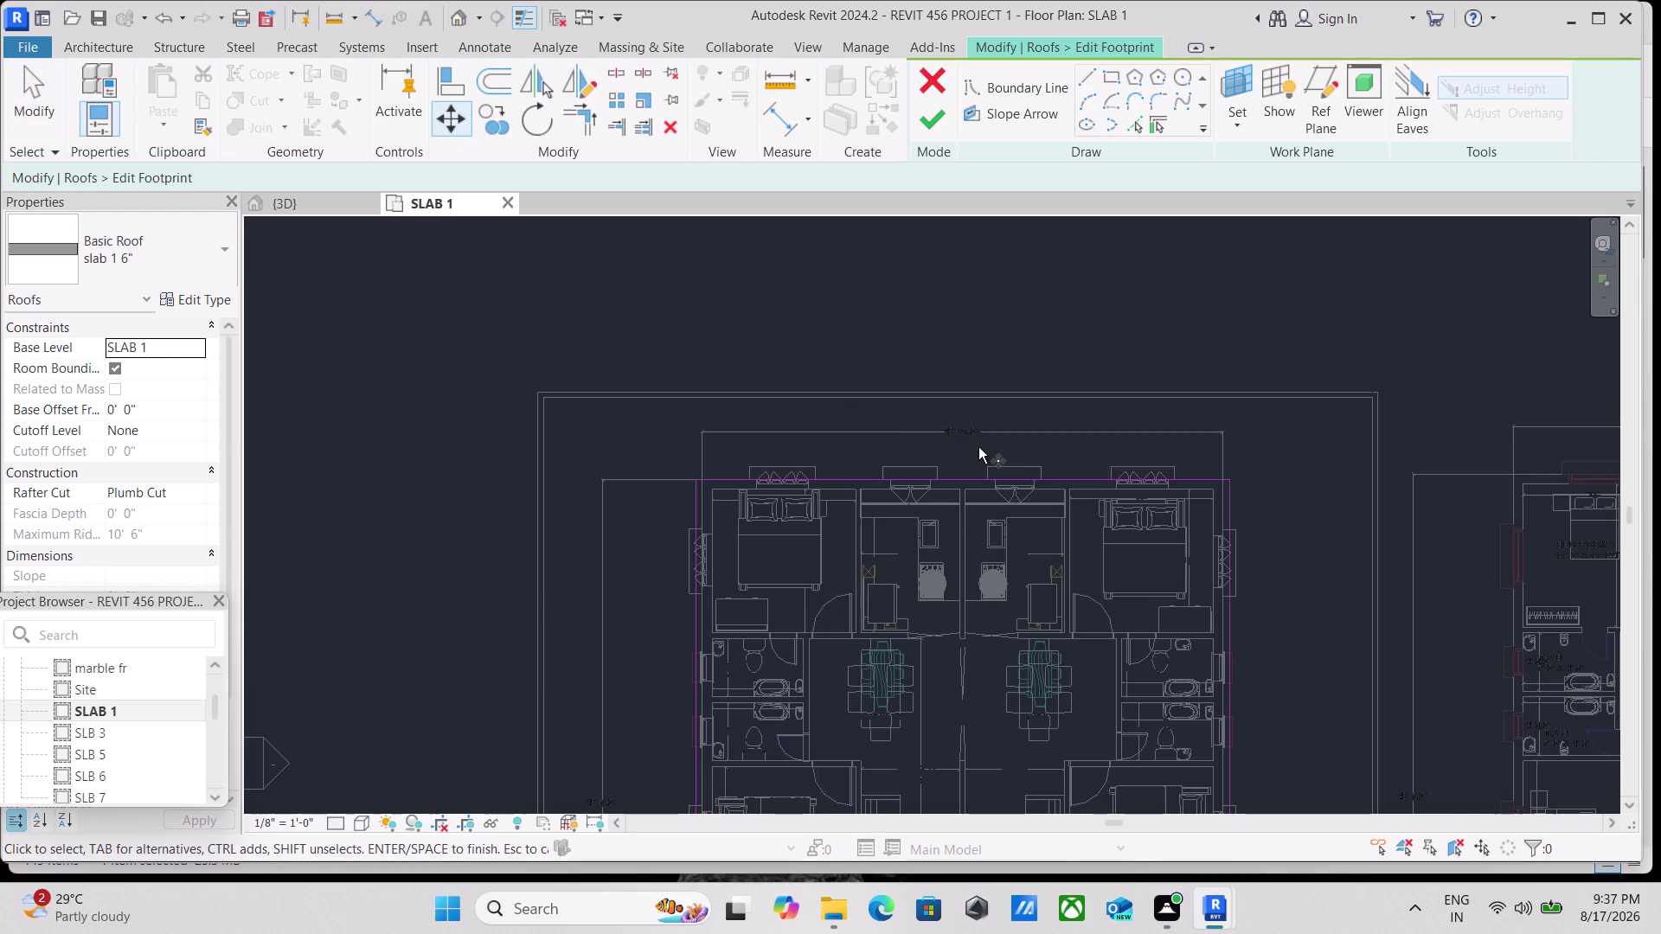
scroll(up, 3)
scroll(up, 3)
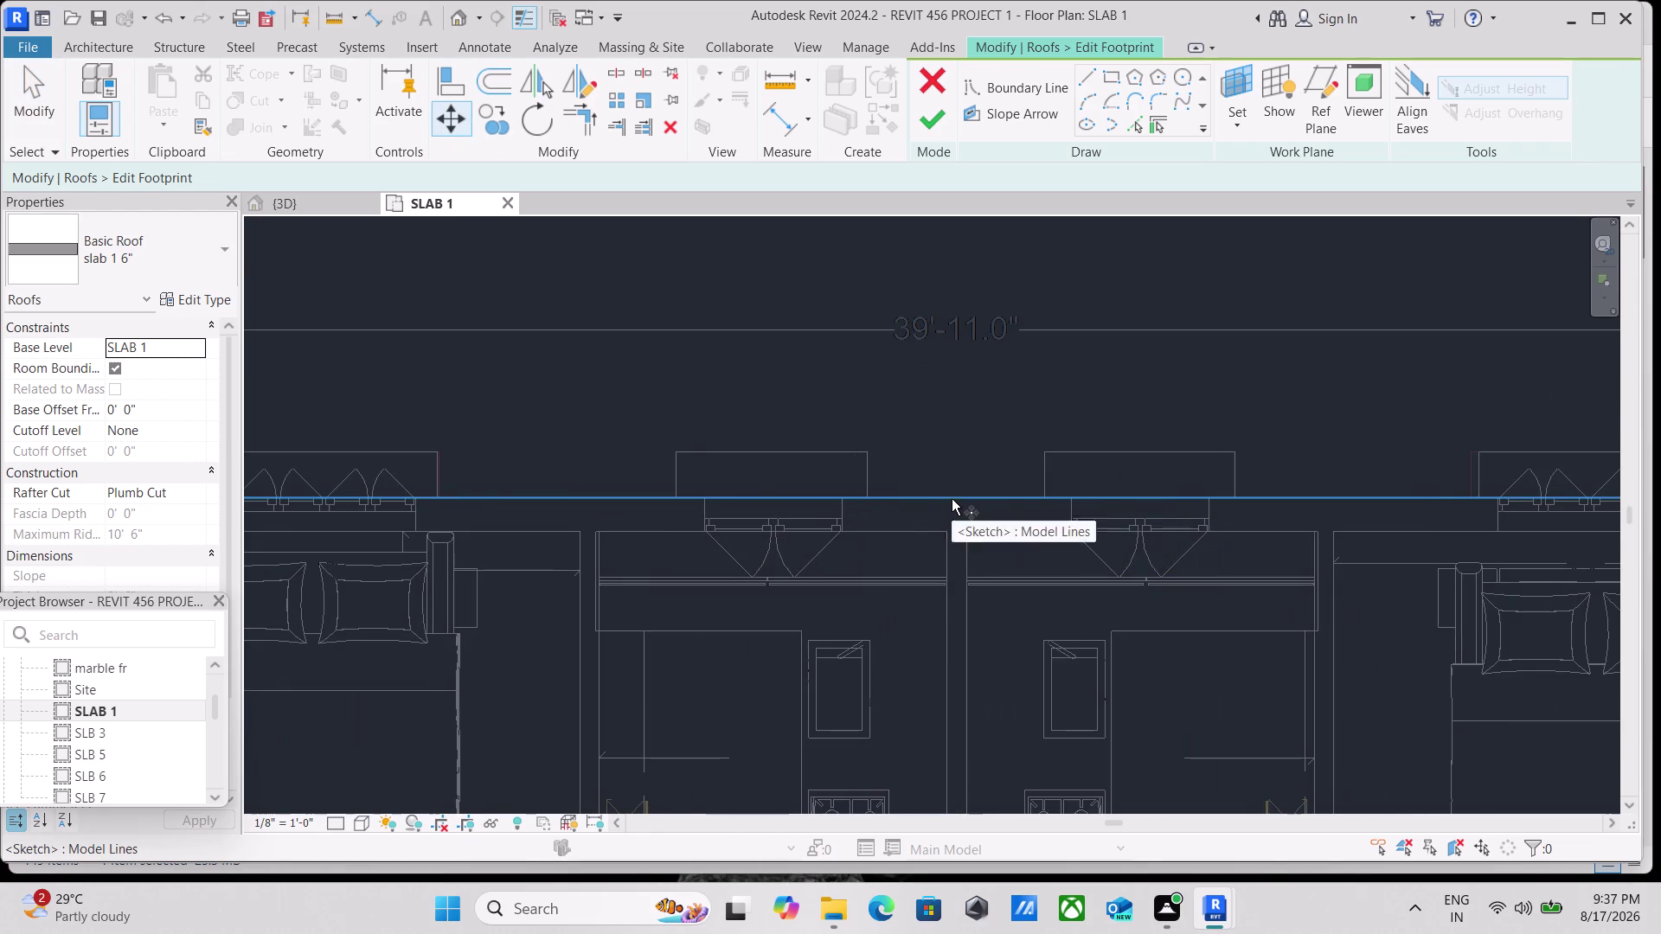
click(954, 499)
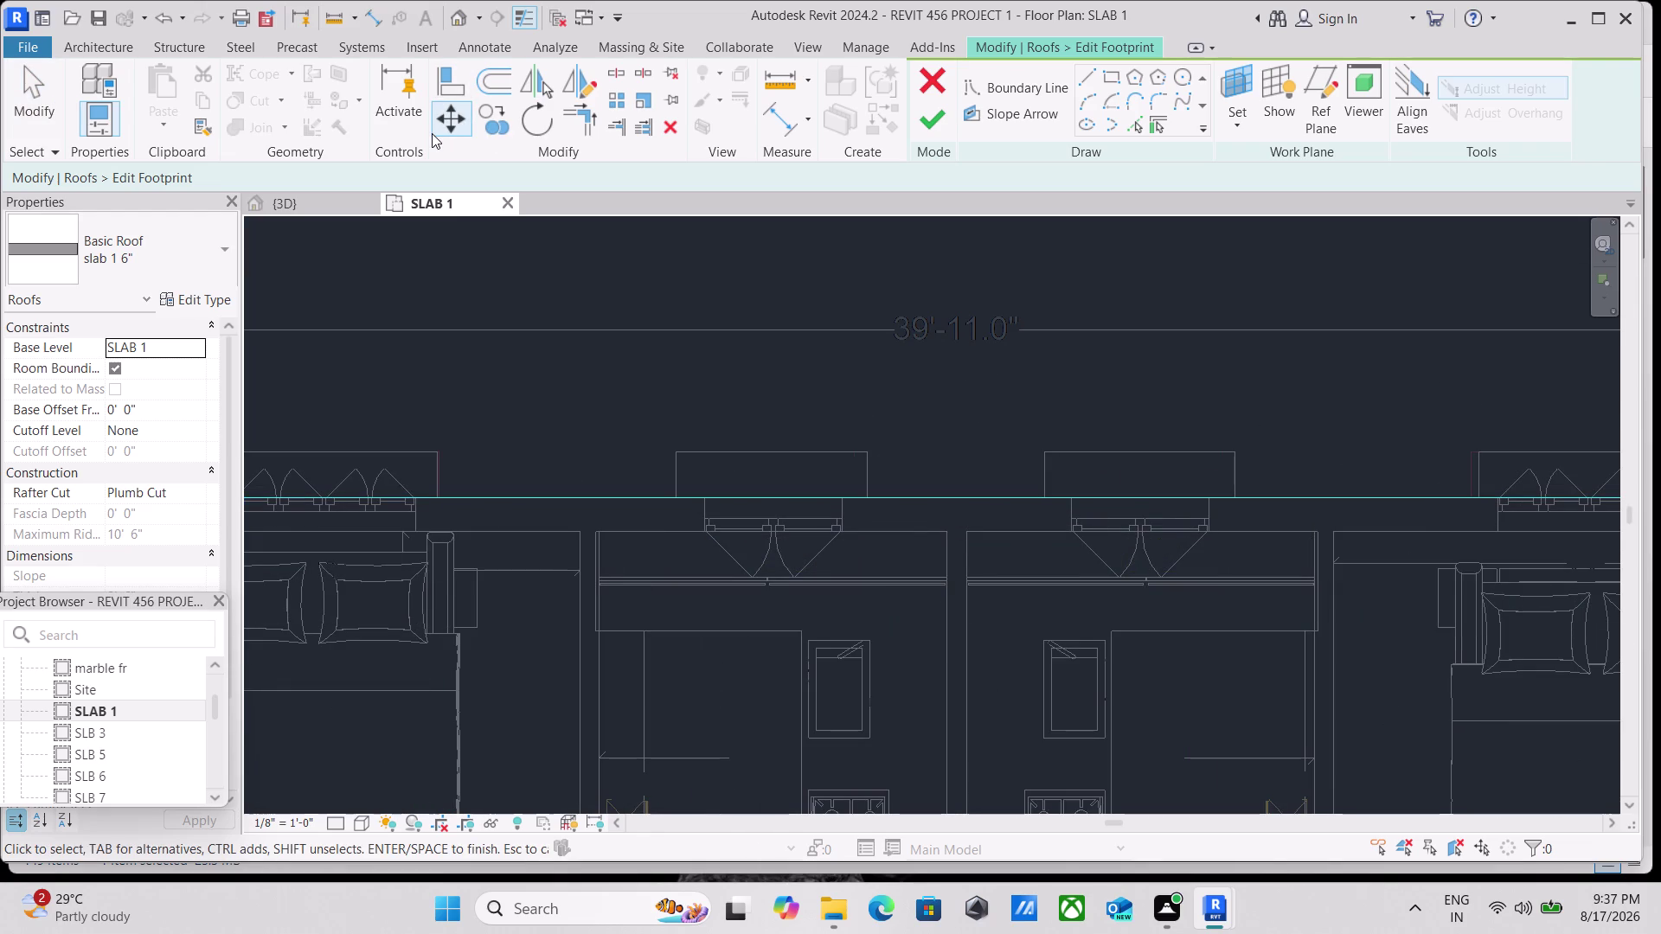
key(Escape)
key(Escape)
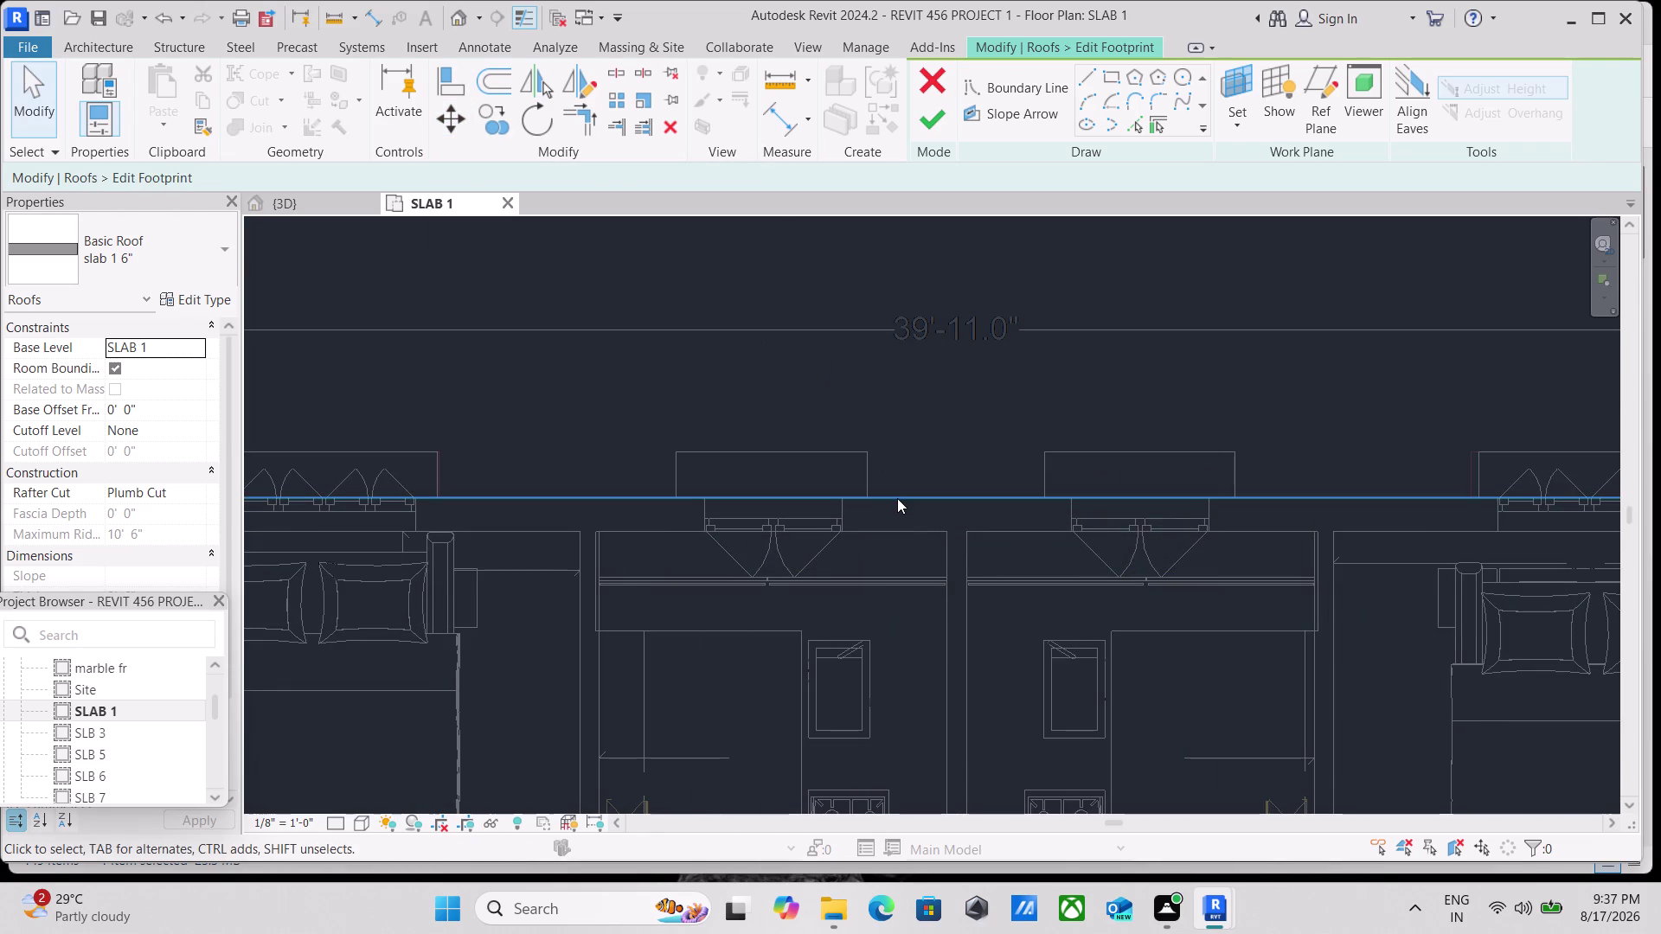
Move the top boundary line up onto the wall line and finish editing.
click(897, 498)
click(454, 108)
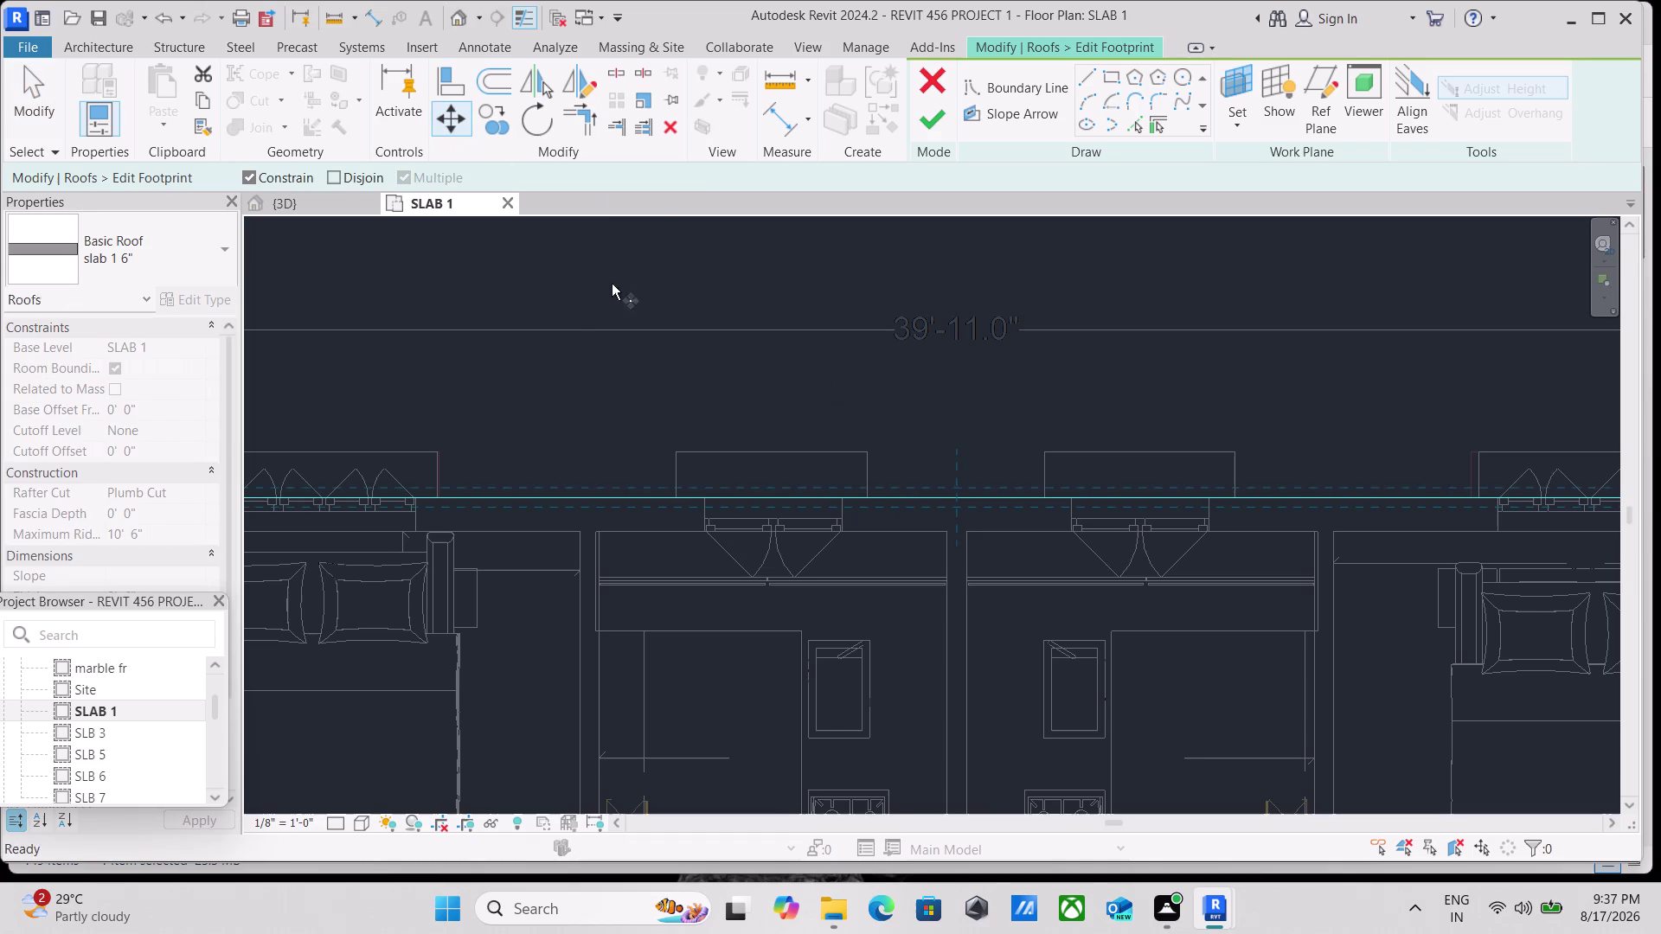
click(953, 500)
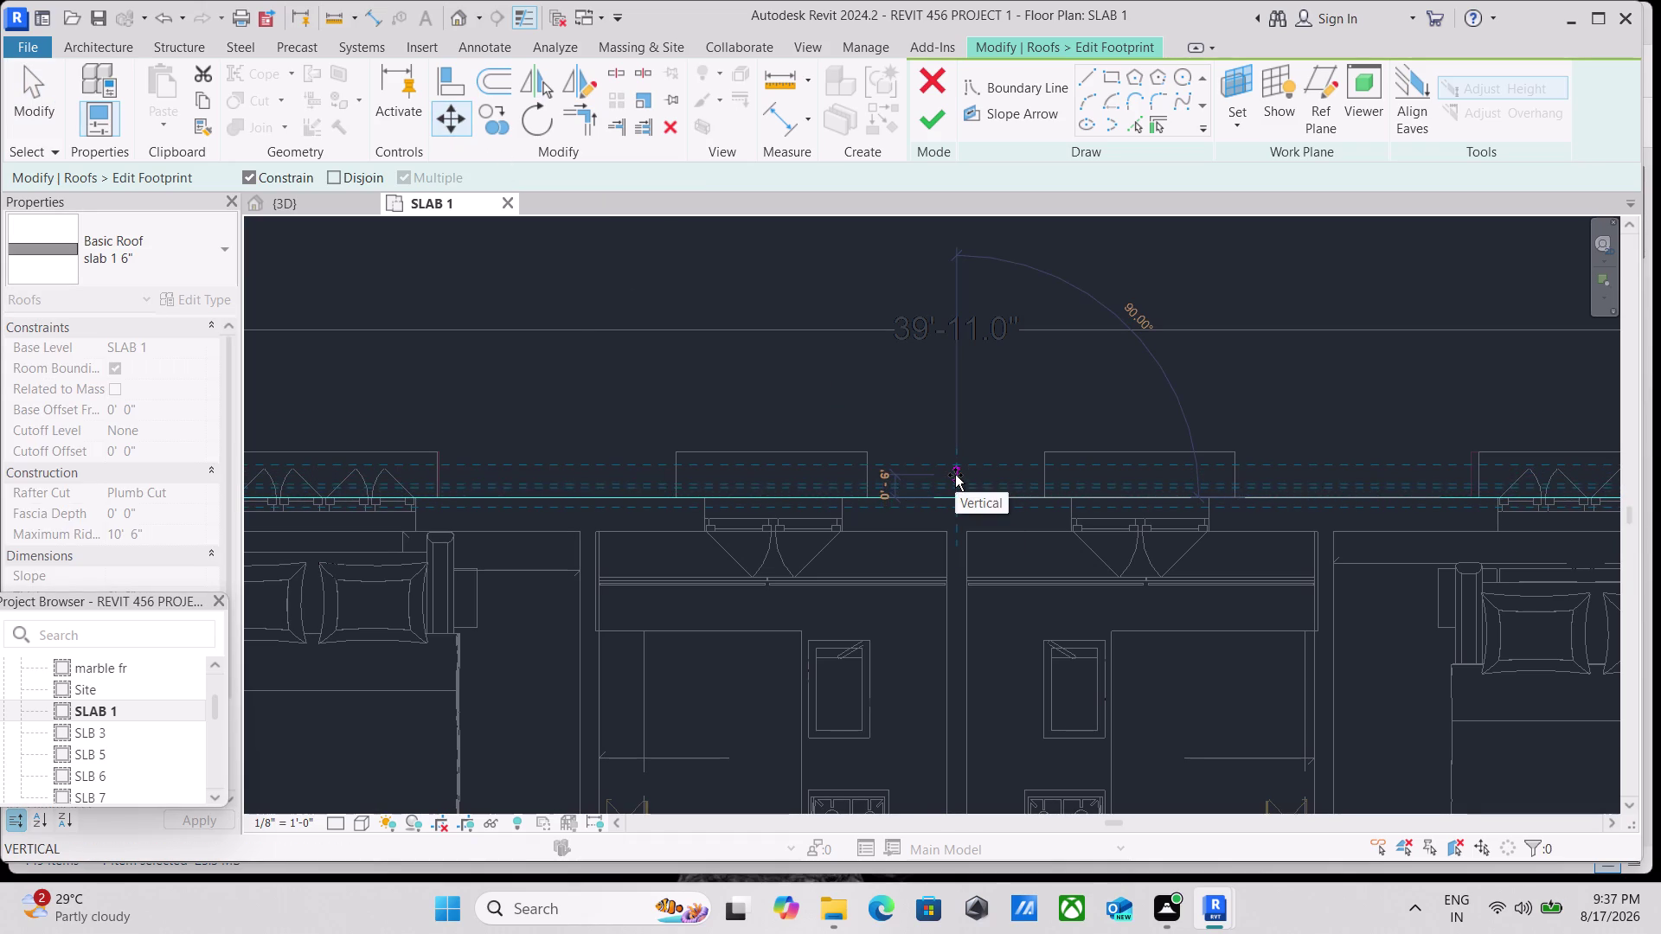
click(956, 473)
click(929, 128)
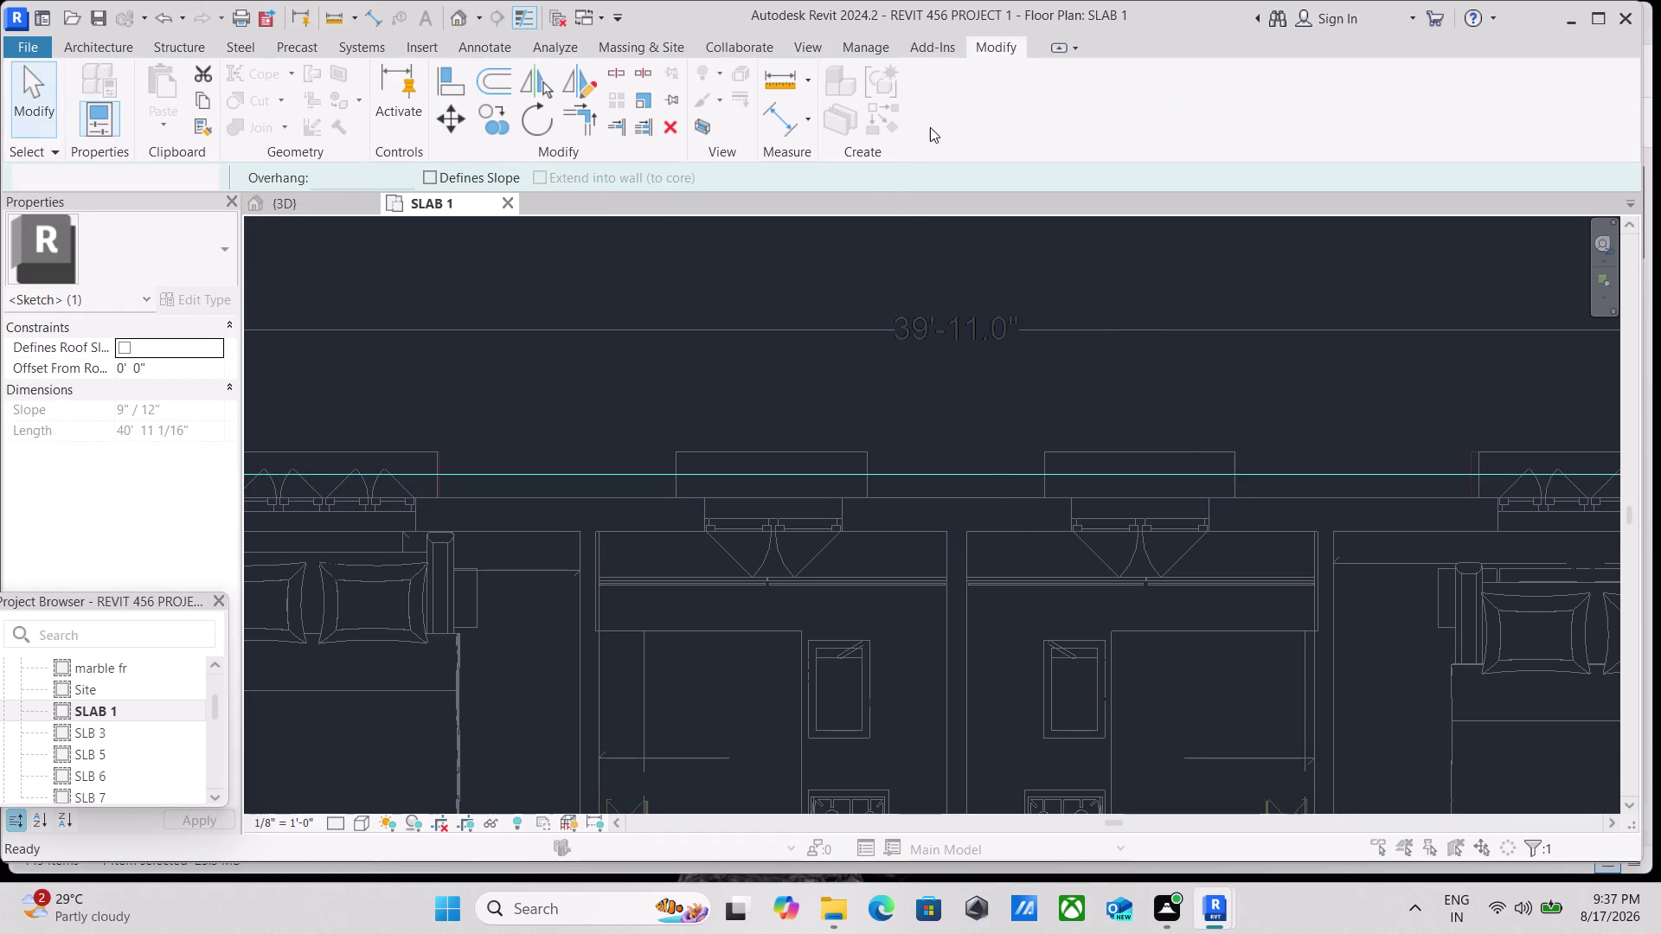
scroll(down, 3)
Finish the SLAB 1 roof footprint edit and dismiss the unsaved-project reminder.
click(1003, 268)
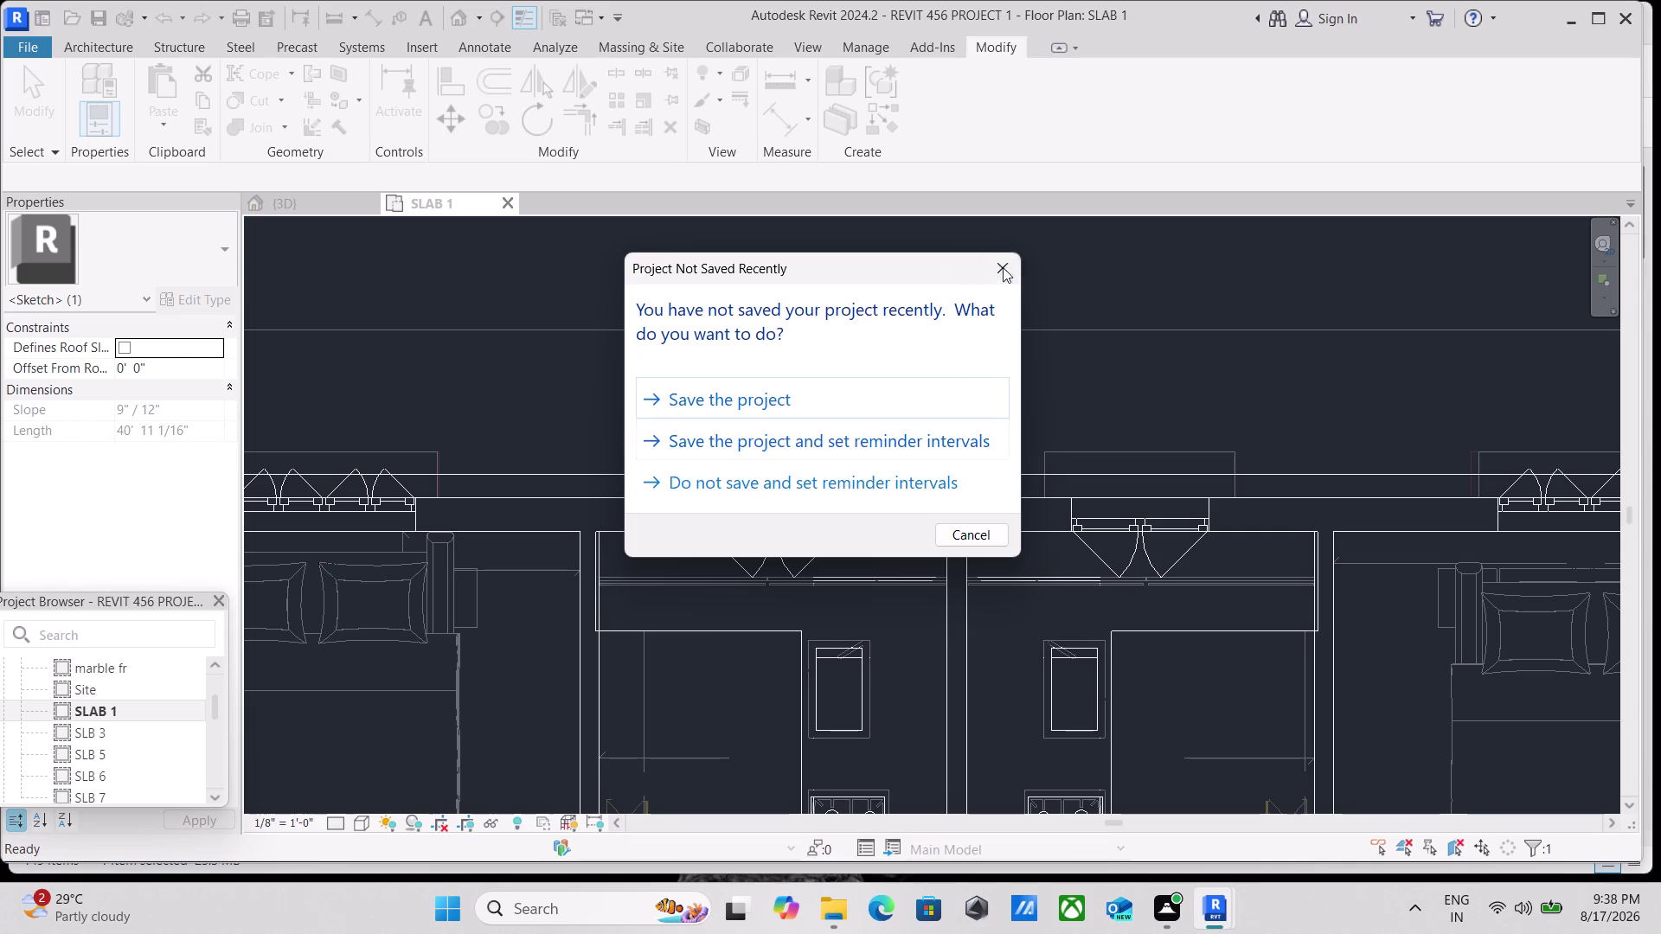
scroll(down, 3)
scroll(down, 3)
scroll(down, 3)
key(Escape)
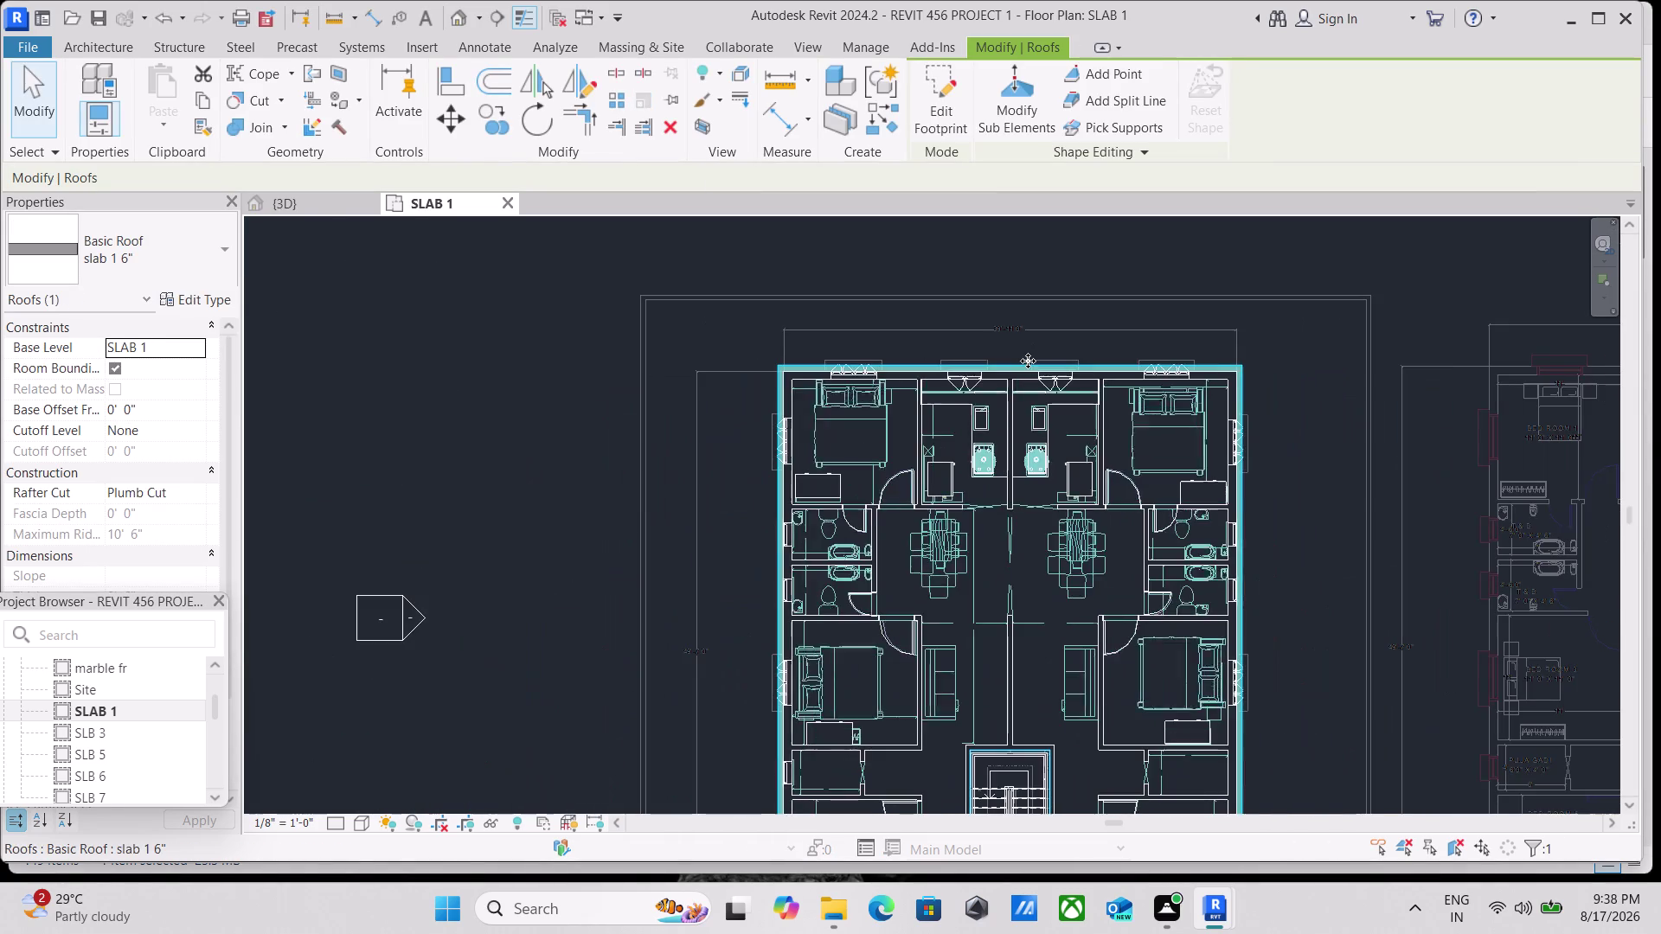
scroll(down, 3)
middle_drag(1049, 265, 851, 291)
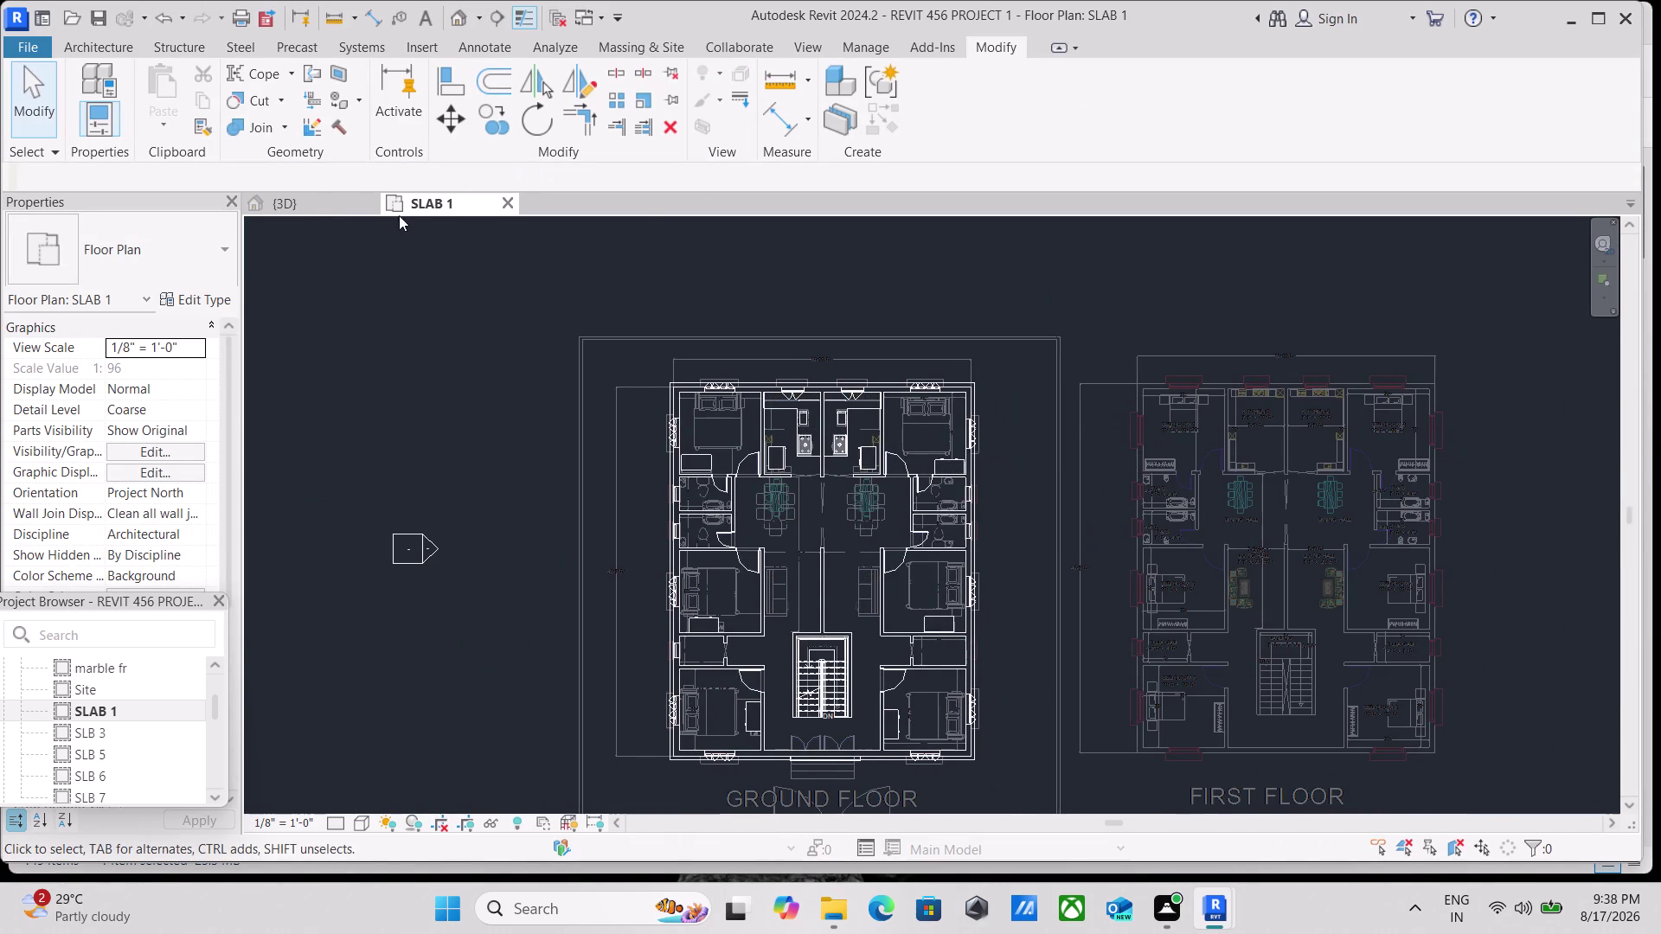
Switch to the {3D} view and select the upper roof slab on SLB 3.
click(298, 199)
scroll(down, 3)
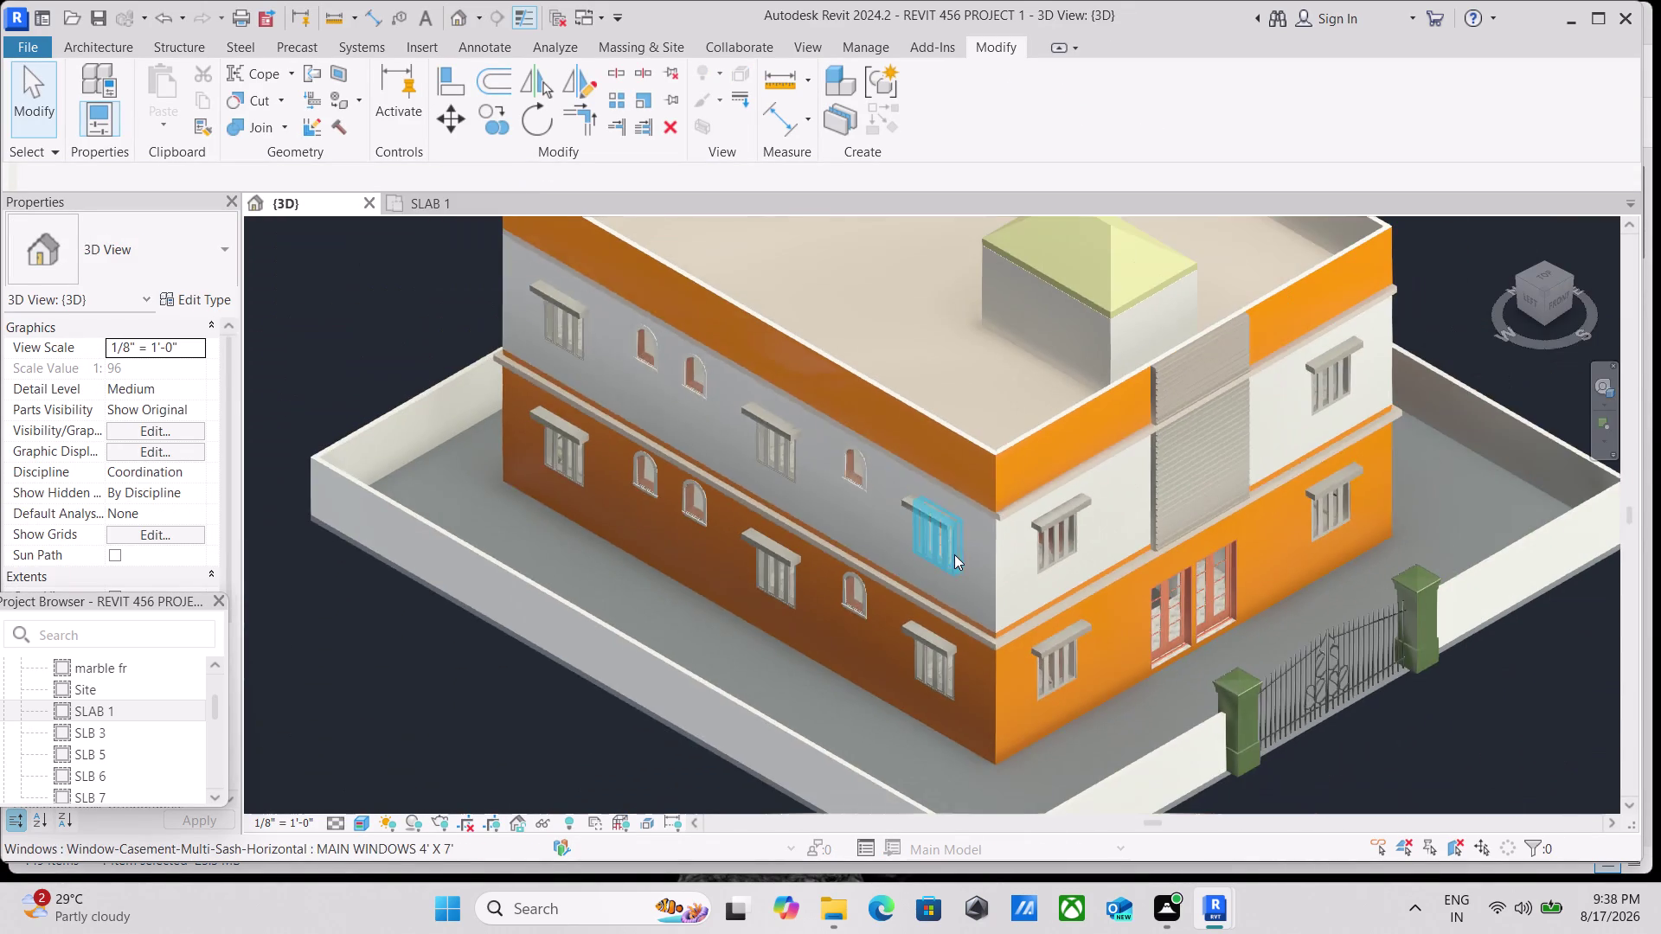
scroll(up, 3)
scroll(down, 3)
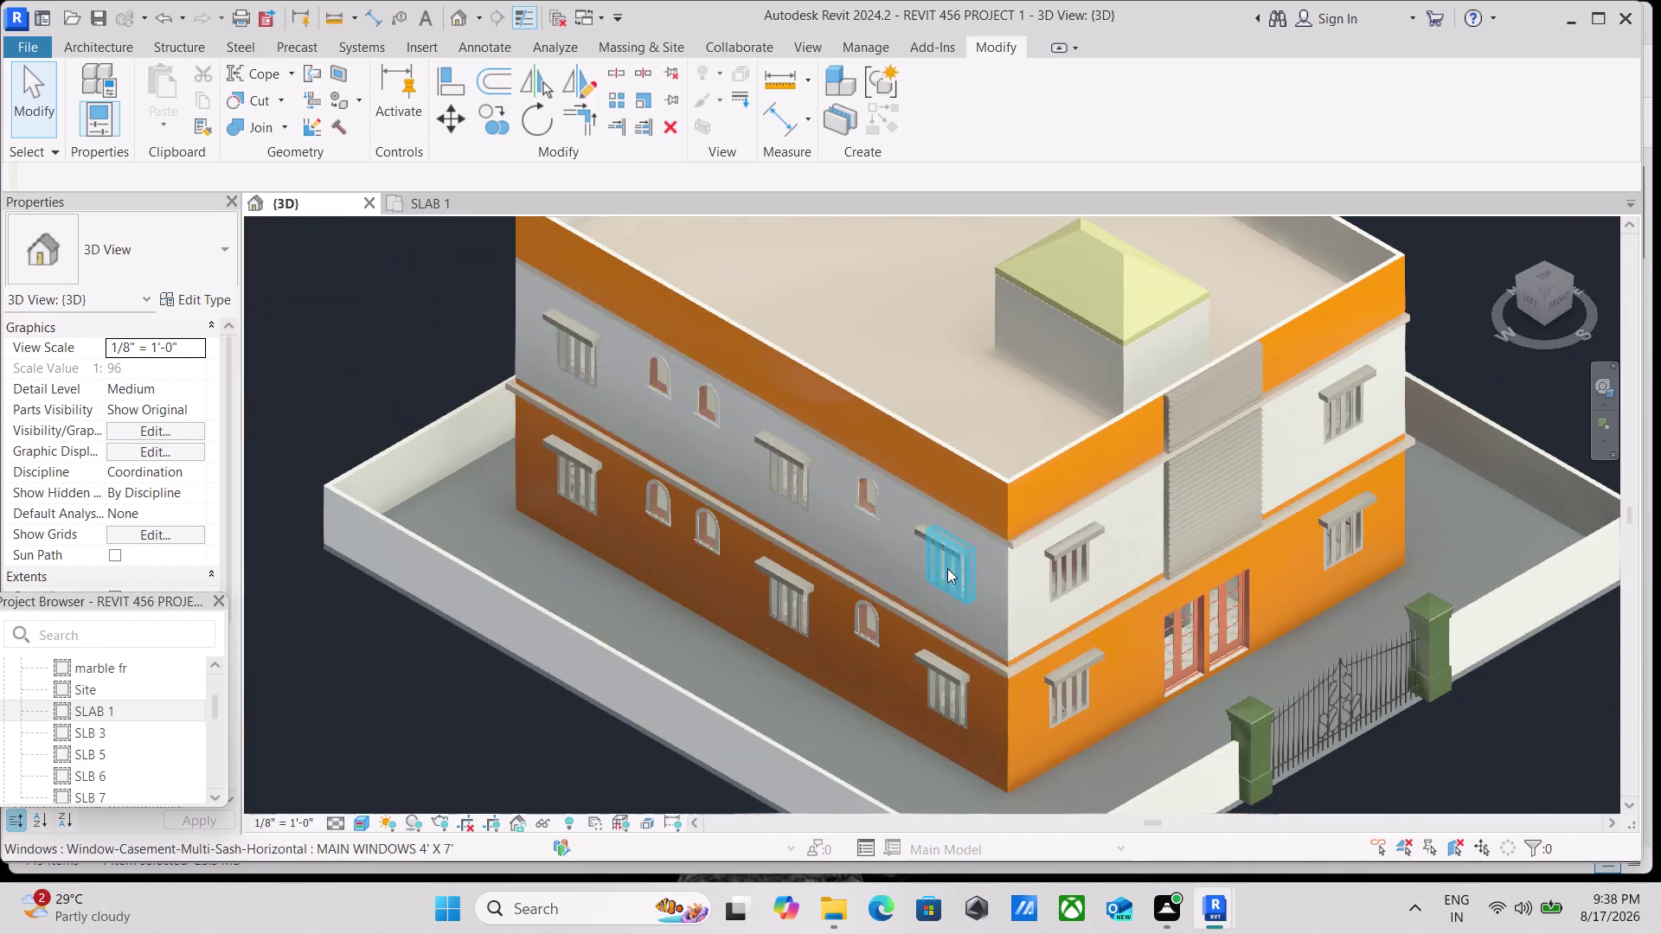
scroll(up, 3)
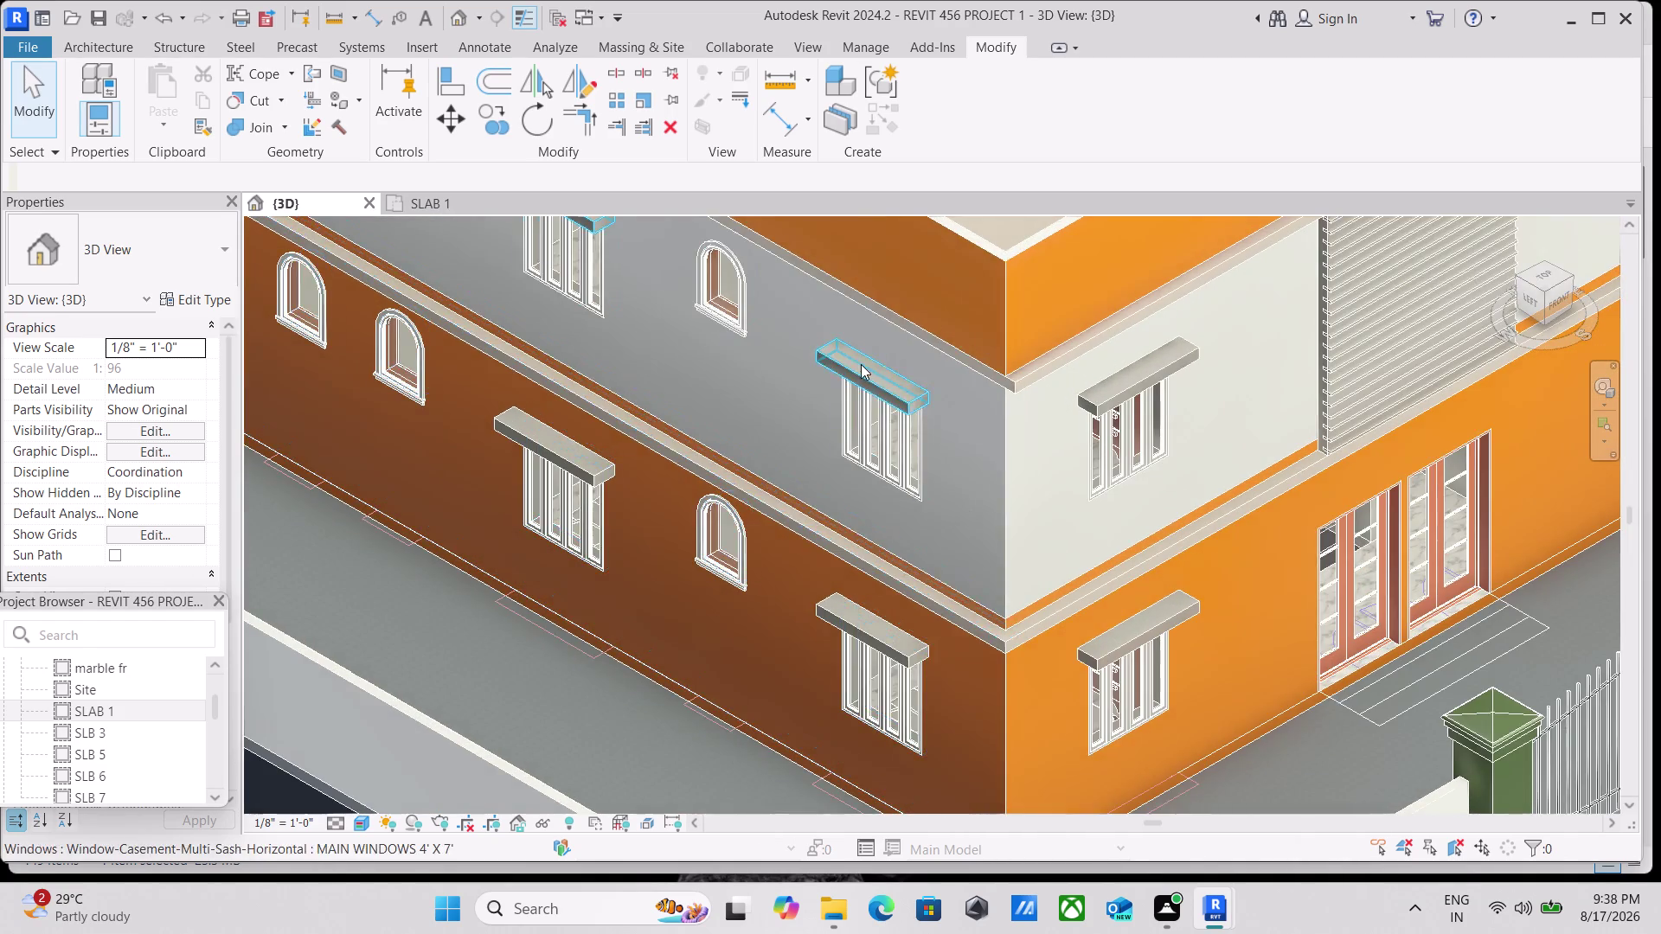
scroll(down, 3)
middle_drag(861, 364, 839, 426)
scroll(up, 3)
click(971, 442)
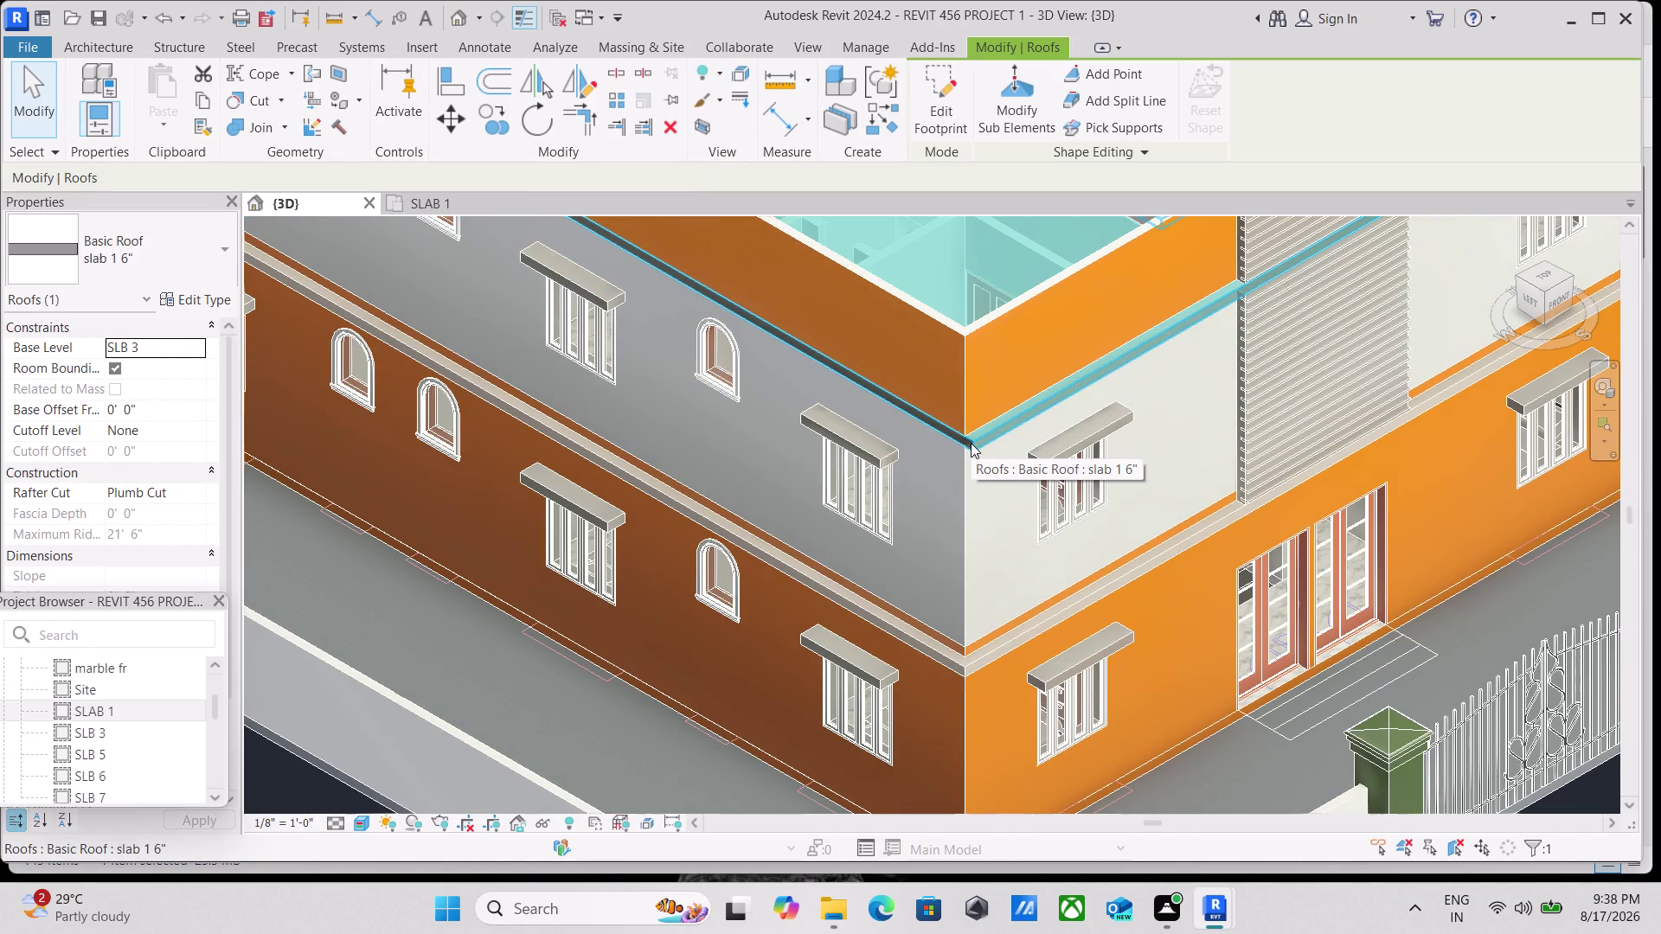
Edit the SLB 3 roof's footprint and show the sketch on the SLB 3 floor plan.
click(933, 91)
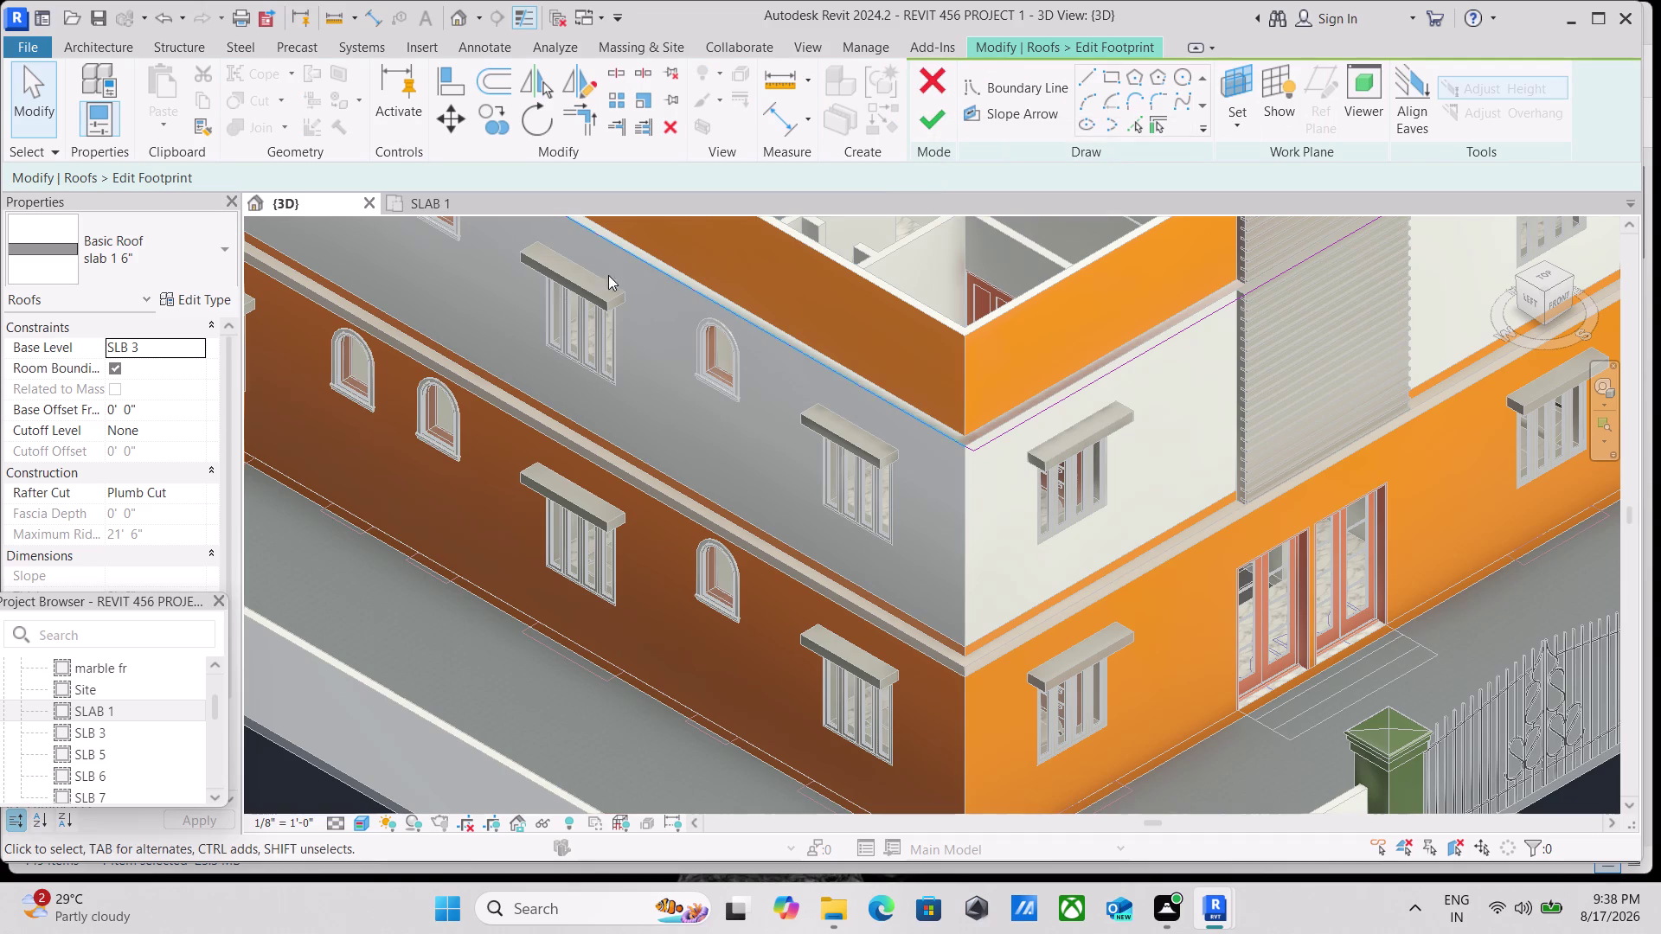
double_click(109, 735)
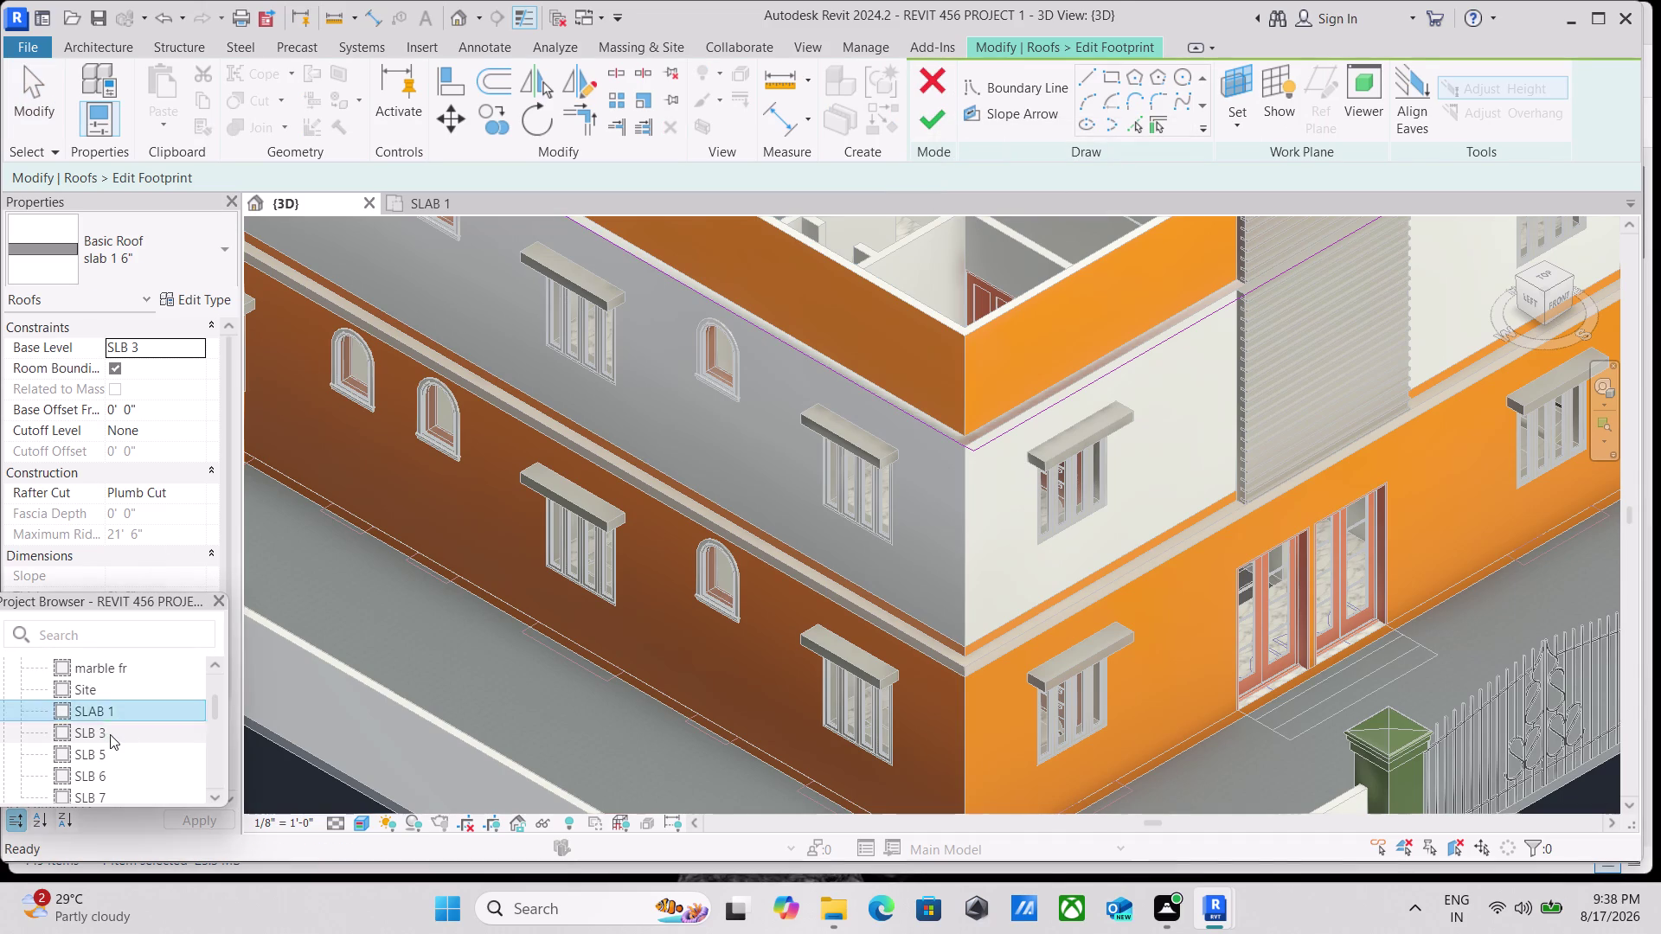
scroll(up, 3)
scroll(up, 3)
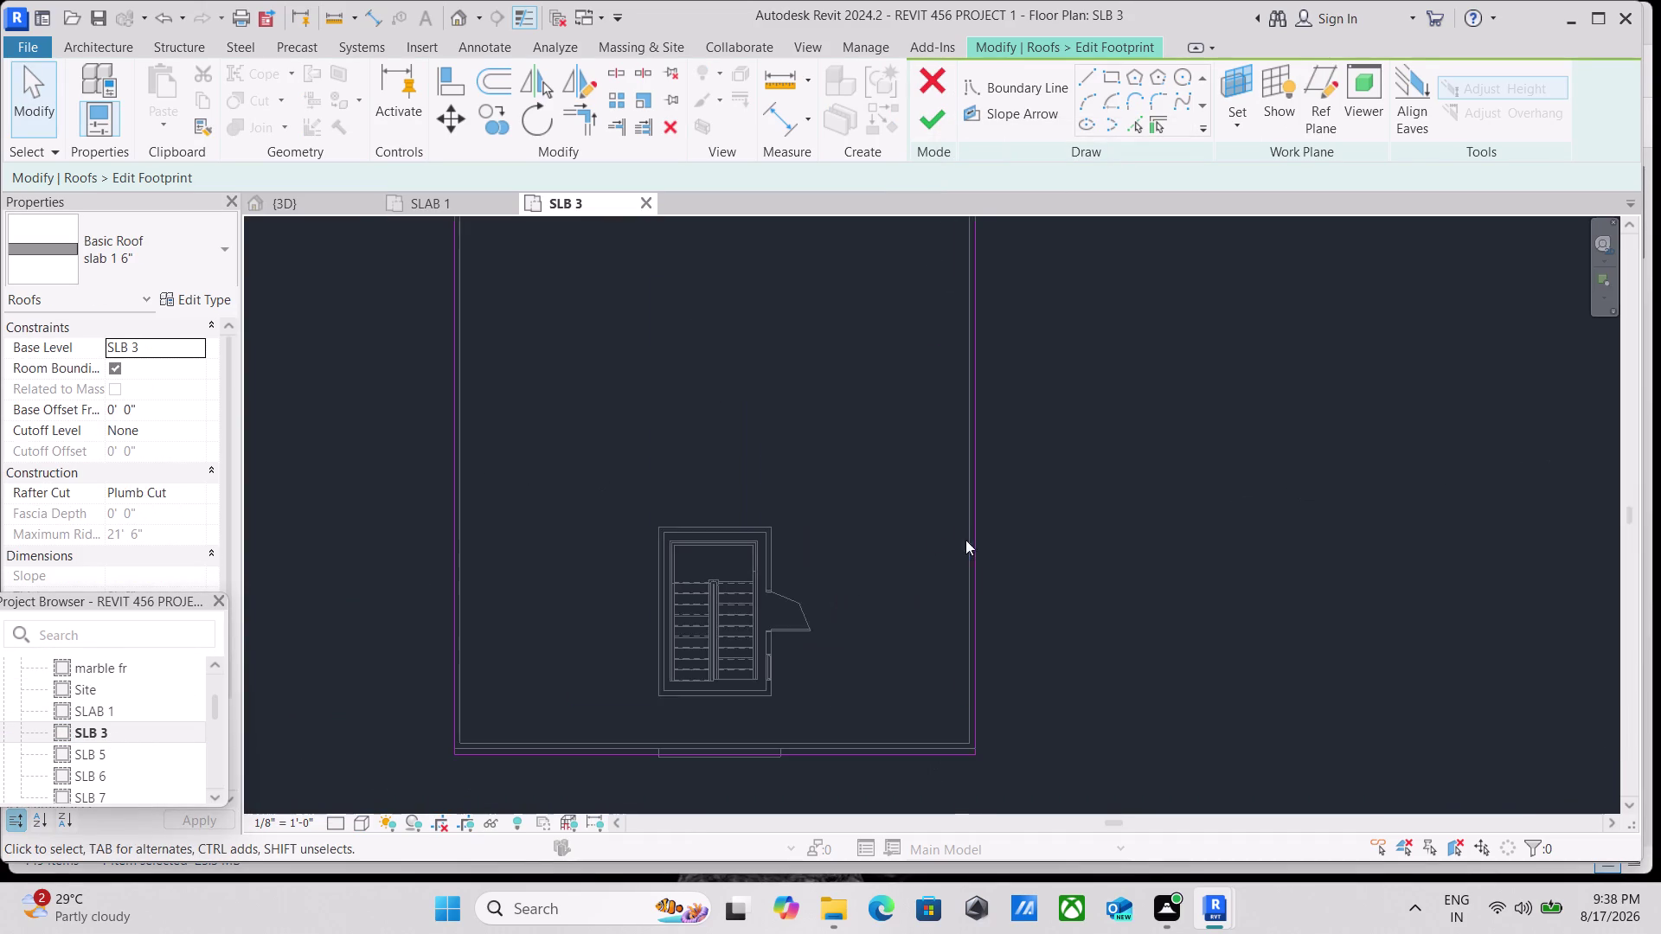
Move the right footprint edge onto the outer wall line.
scroll(up, 3)
middle_drag(1026, 258, 879, 343)
scroll(up, 3)
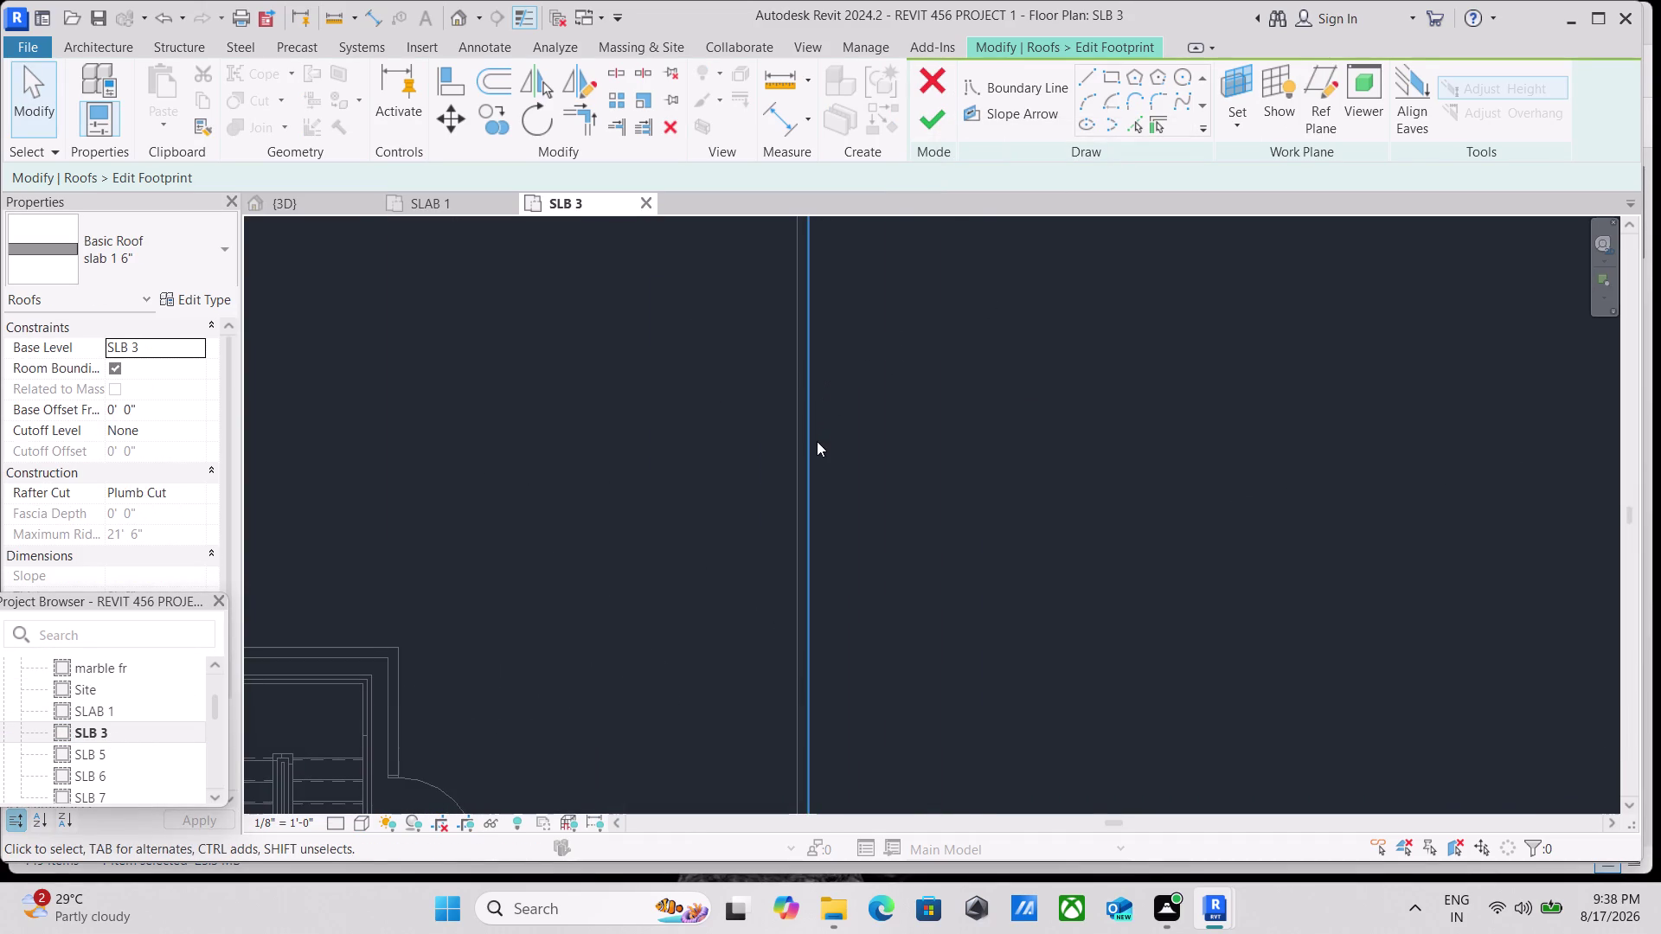
scroll(down, 3)
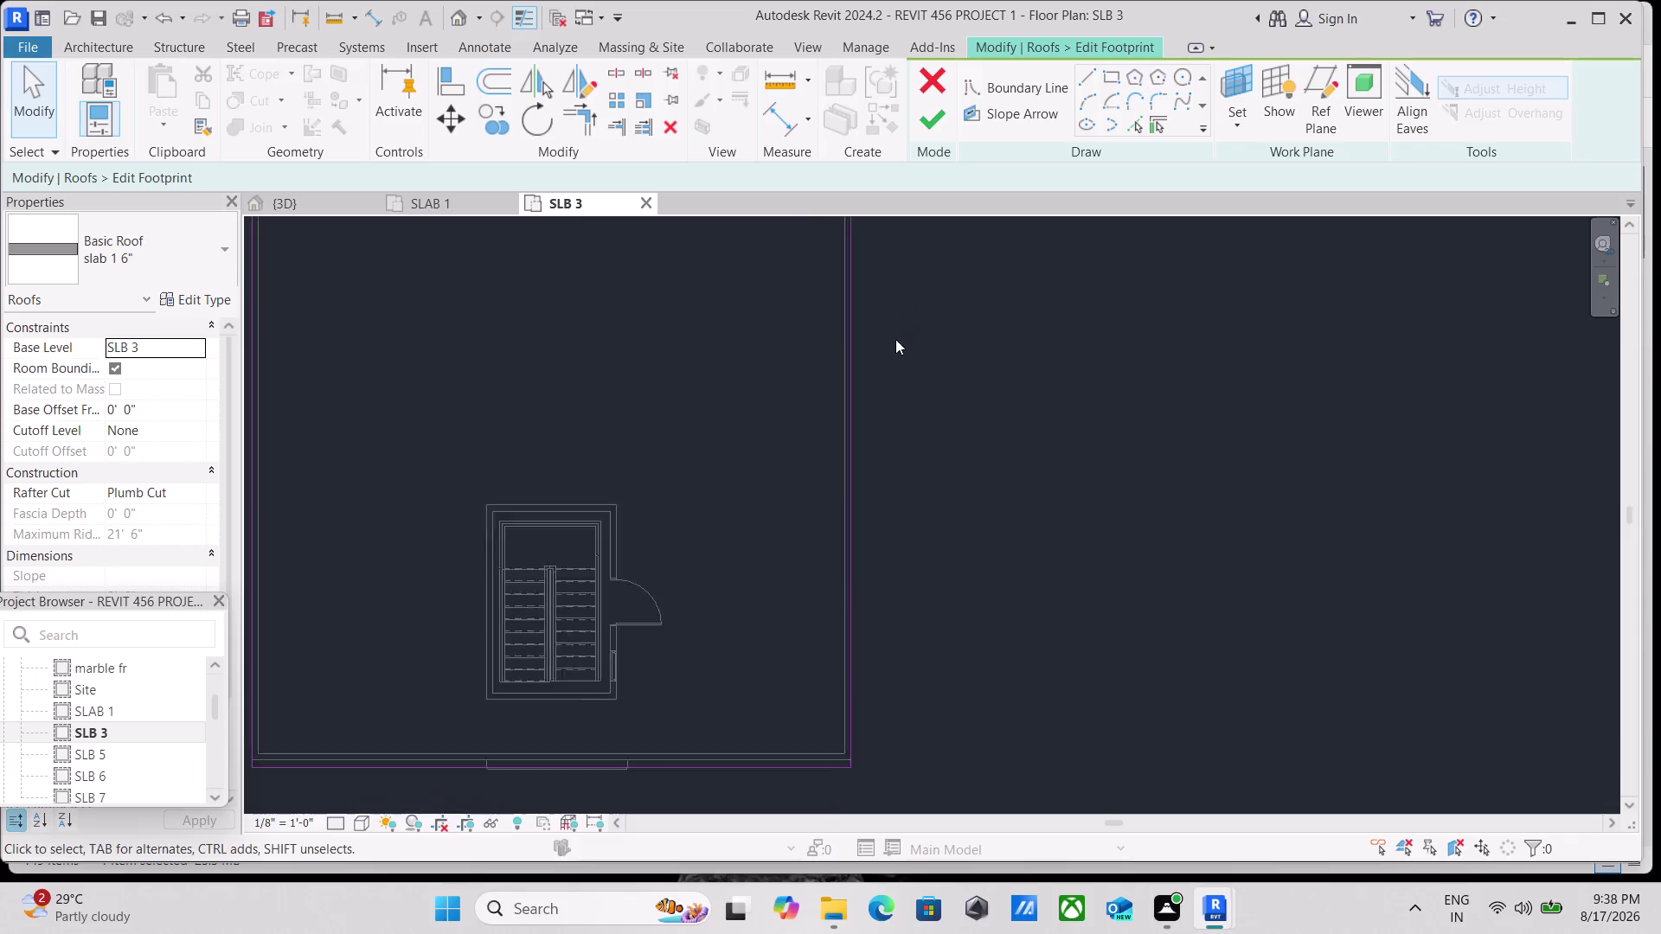
click(856, 440)
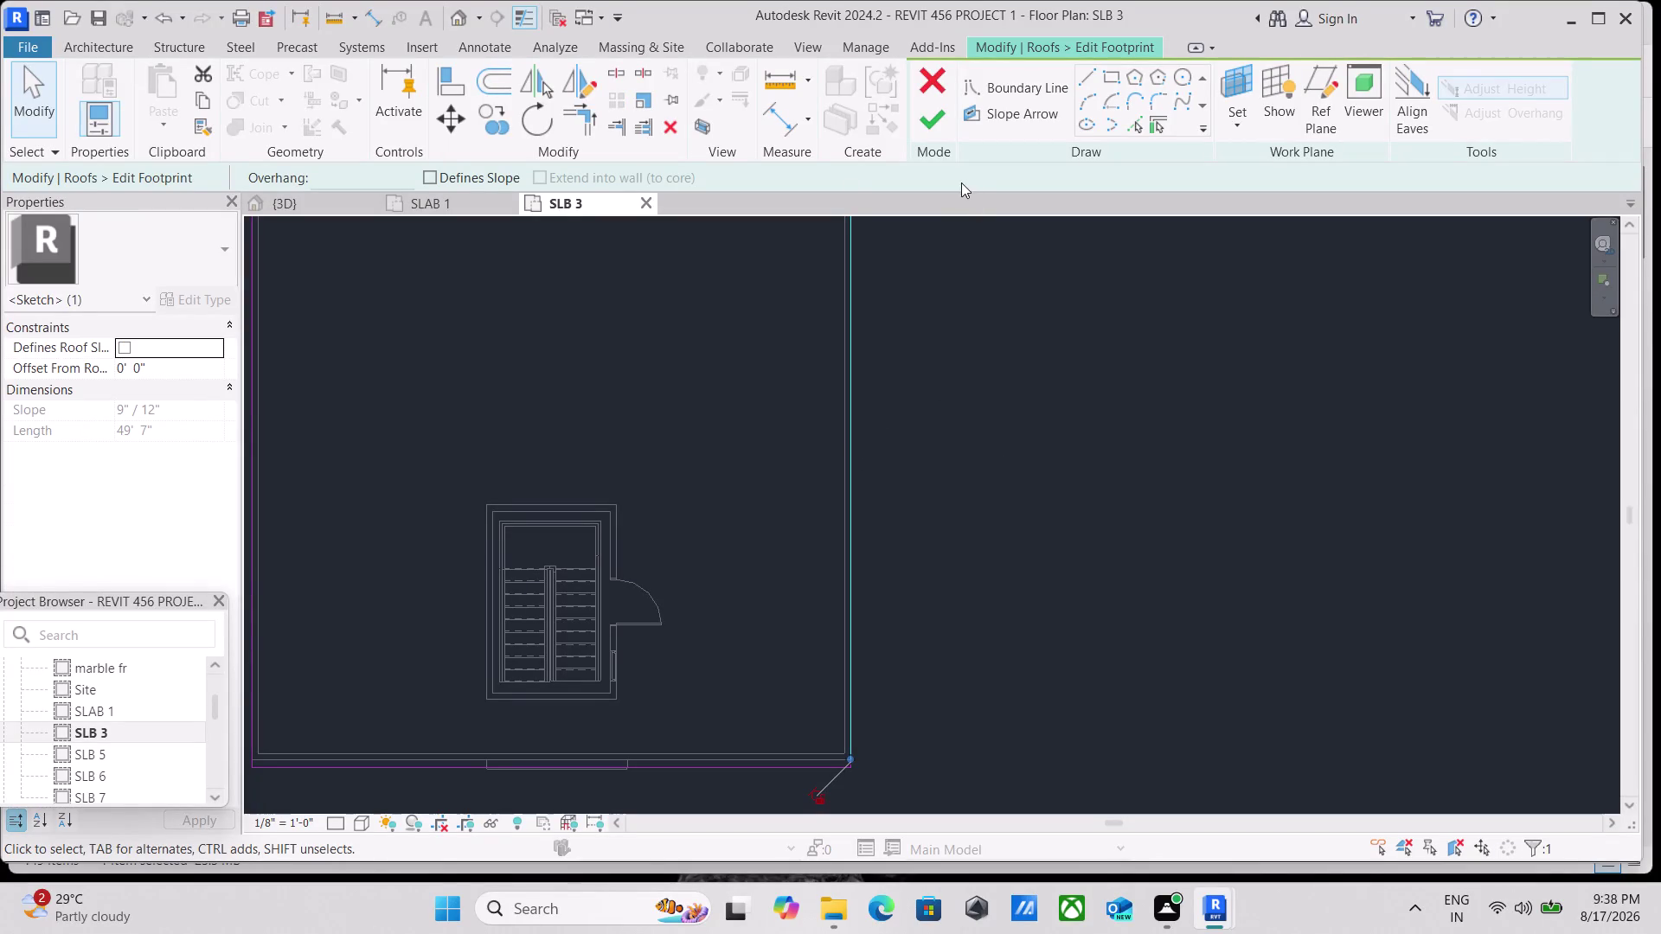
click(443, 114)
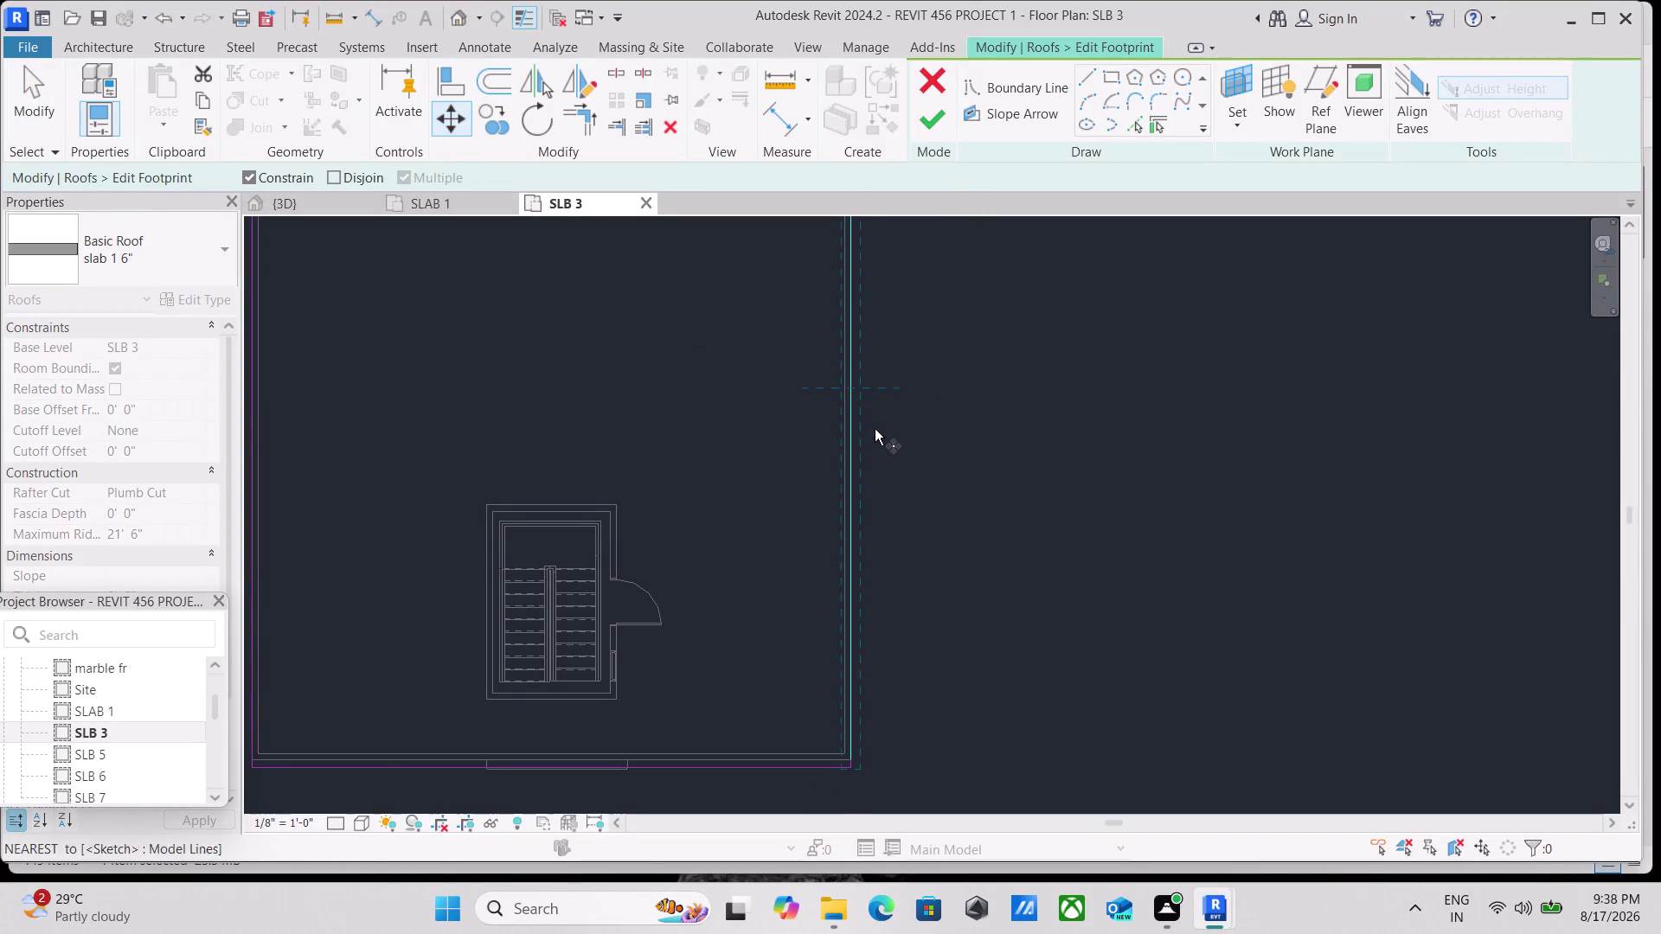
scroll(up, 3)
click(837, 371)
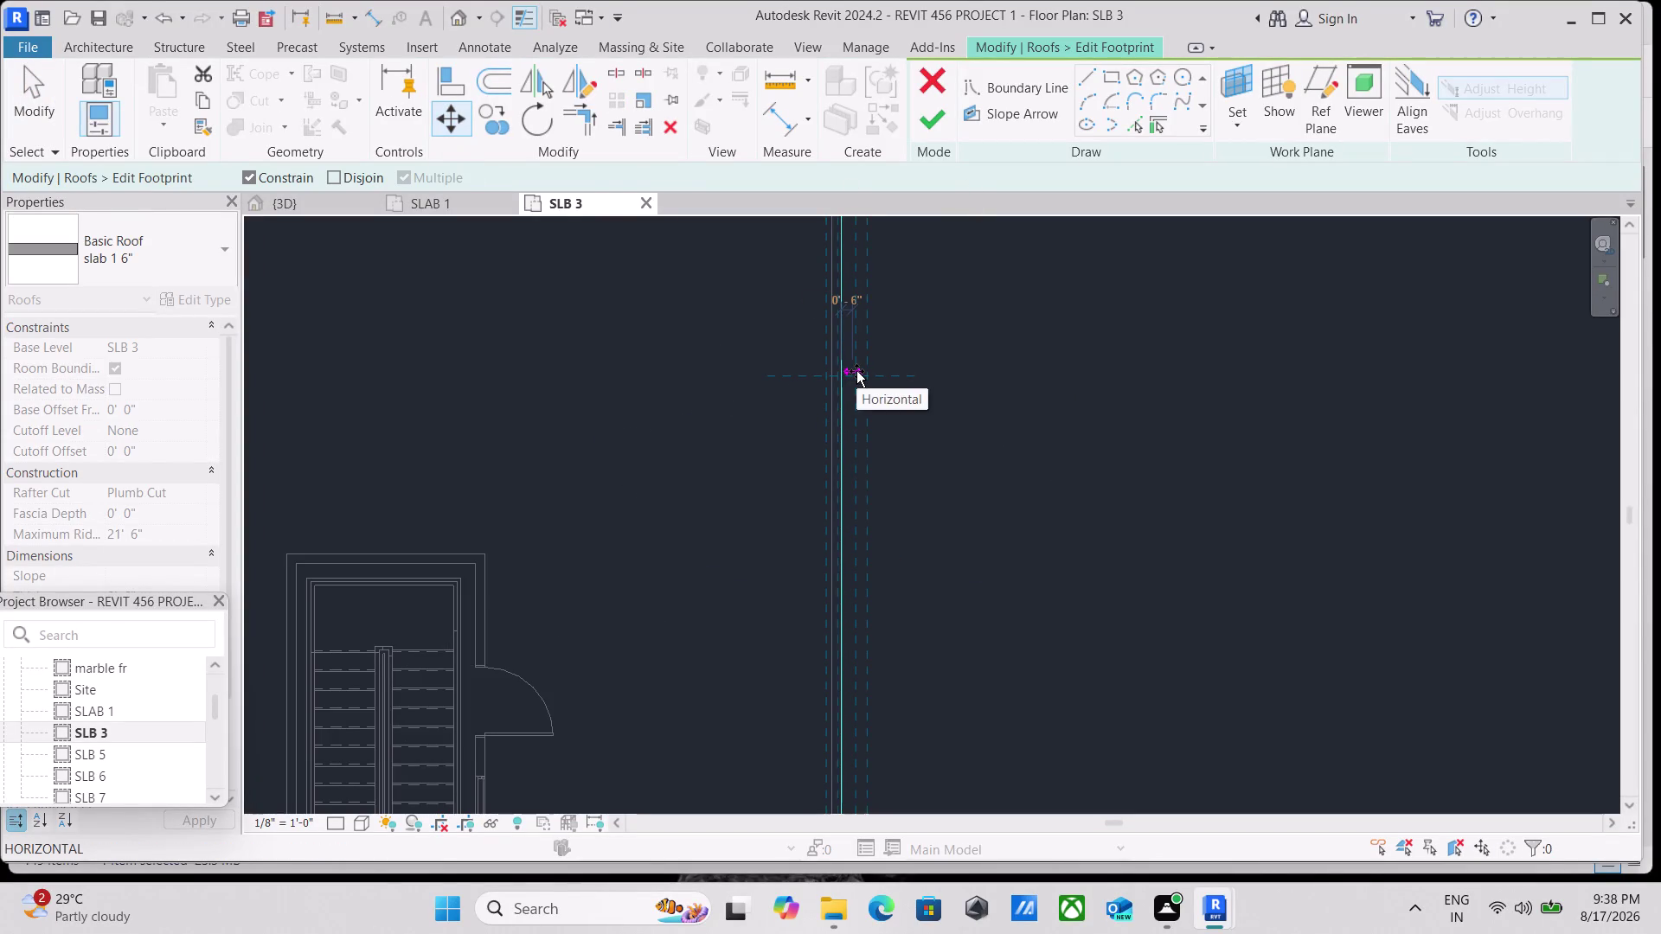
click(856, 371)
Move the top footprint boundary line onto the outer wall line.
scroll(down, 3)
scroll(down, 3)
middle_drag(643, 277, 910, 743)
scroll(down, 3)
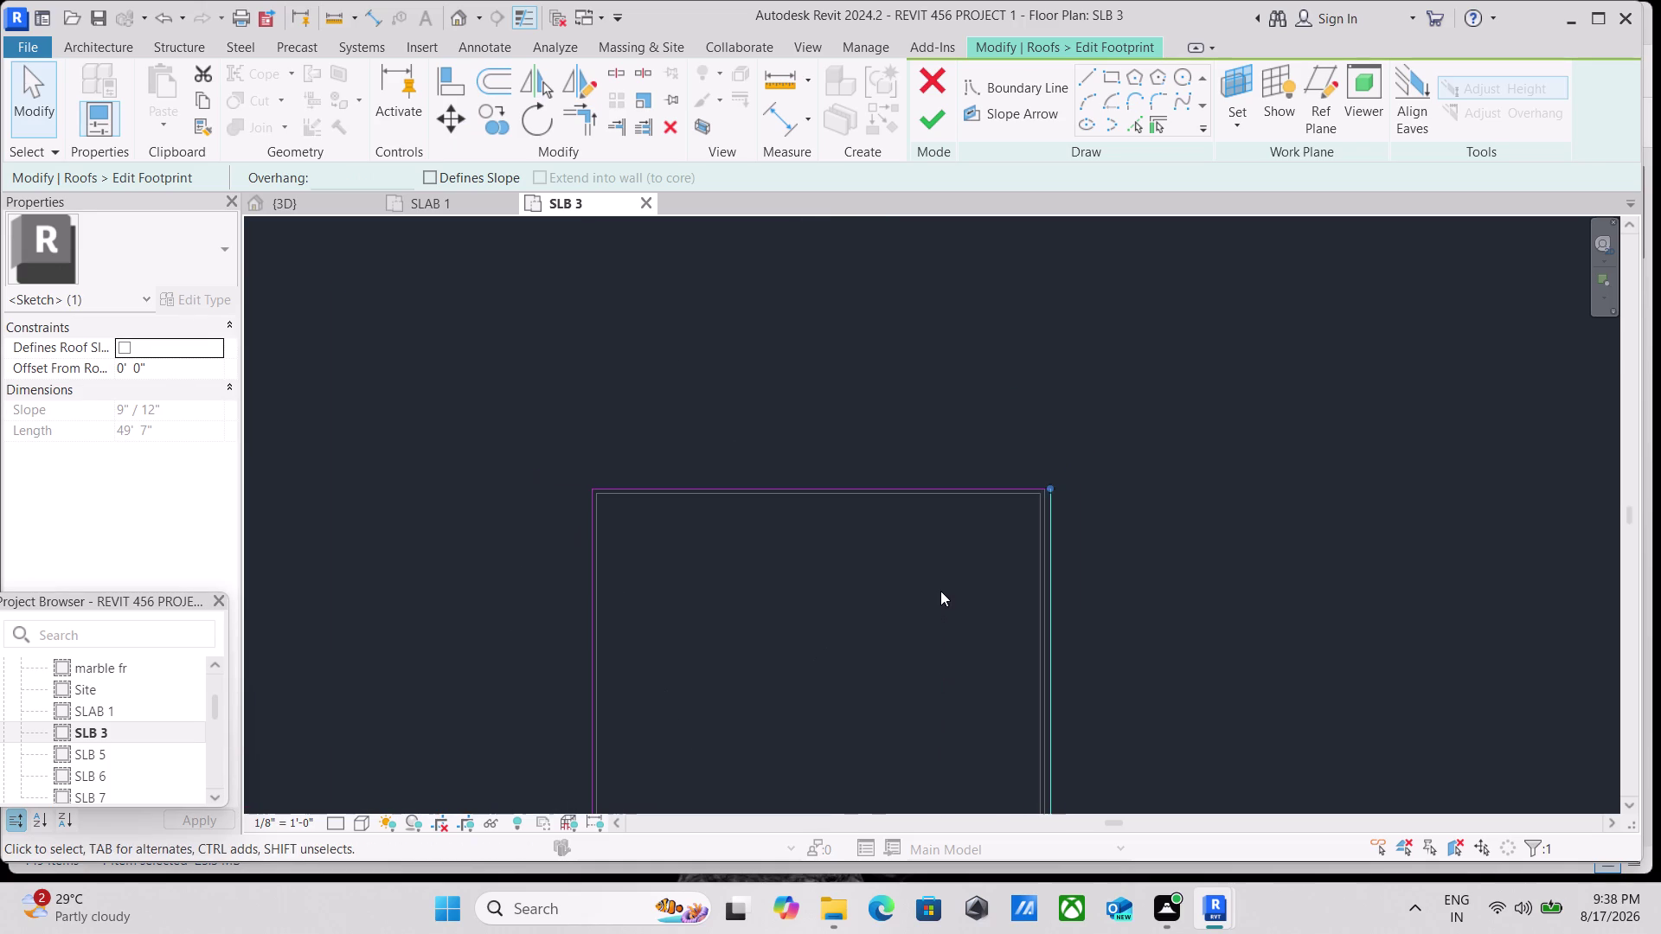
click(454, 128)
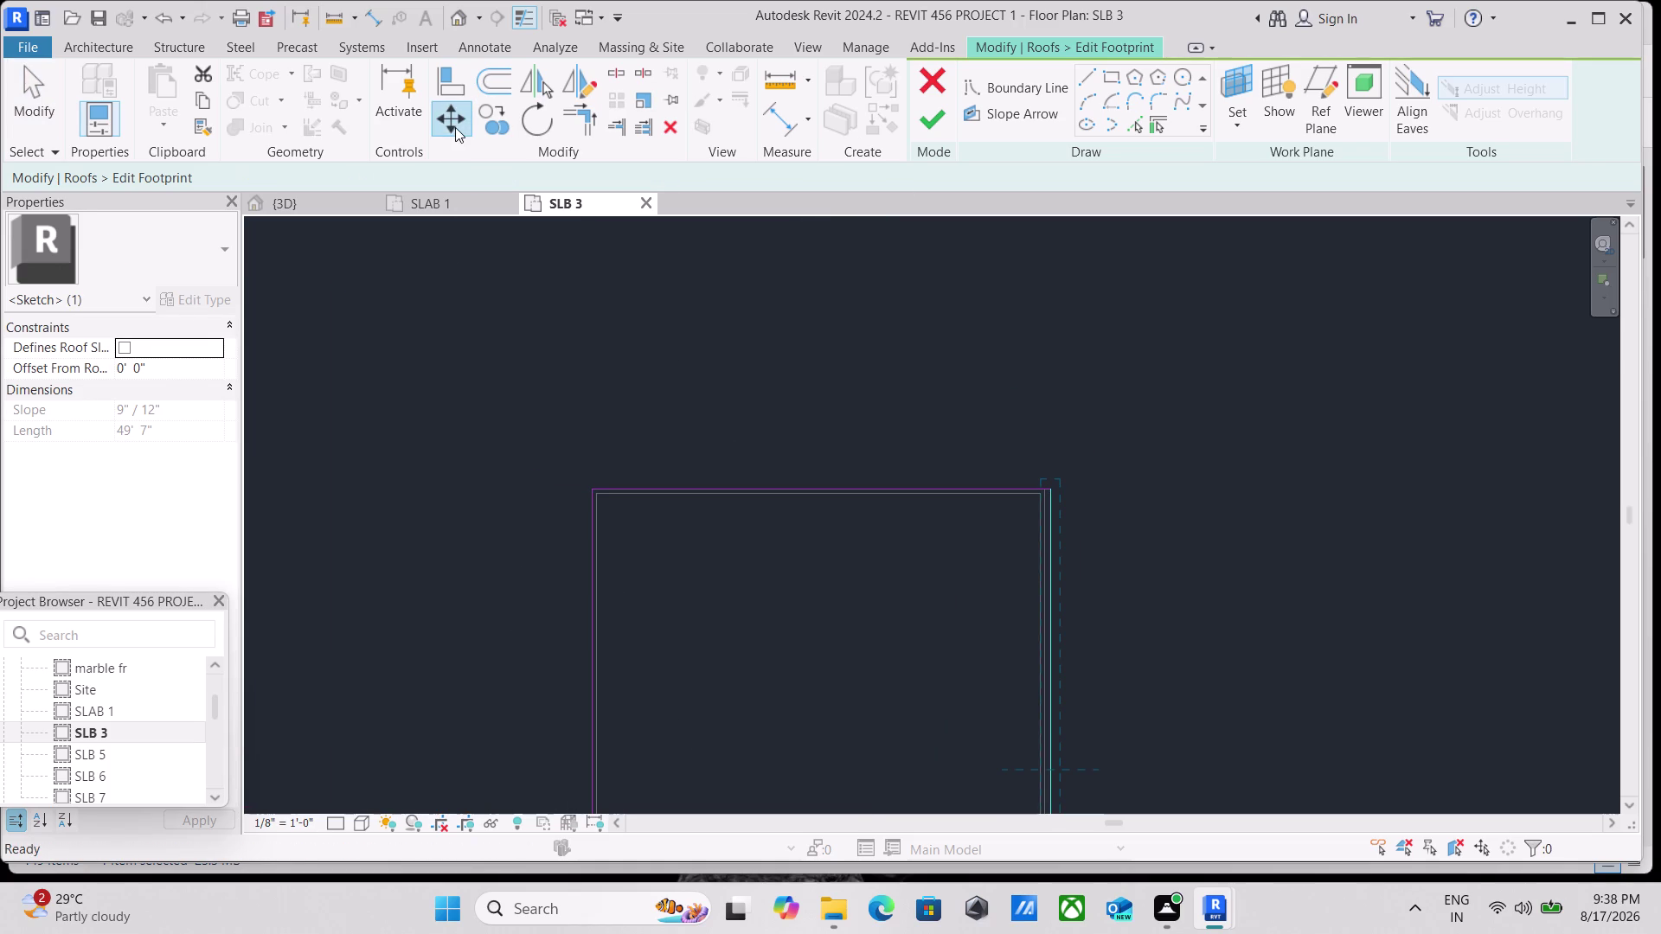
scroll(up, 3)
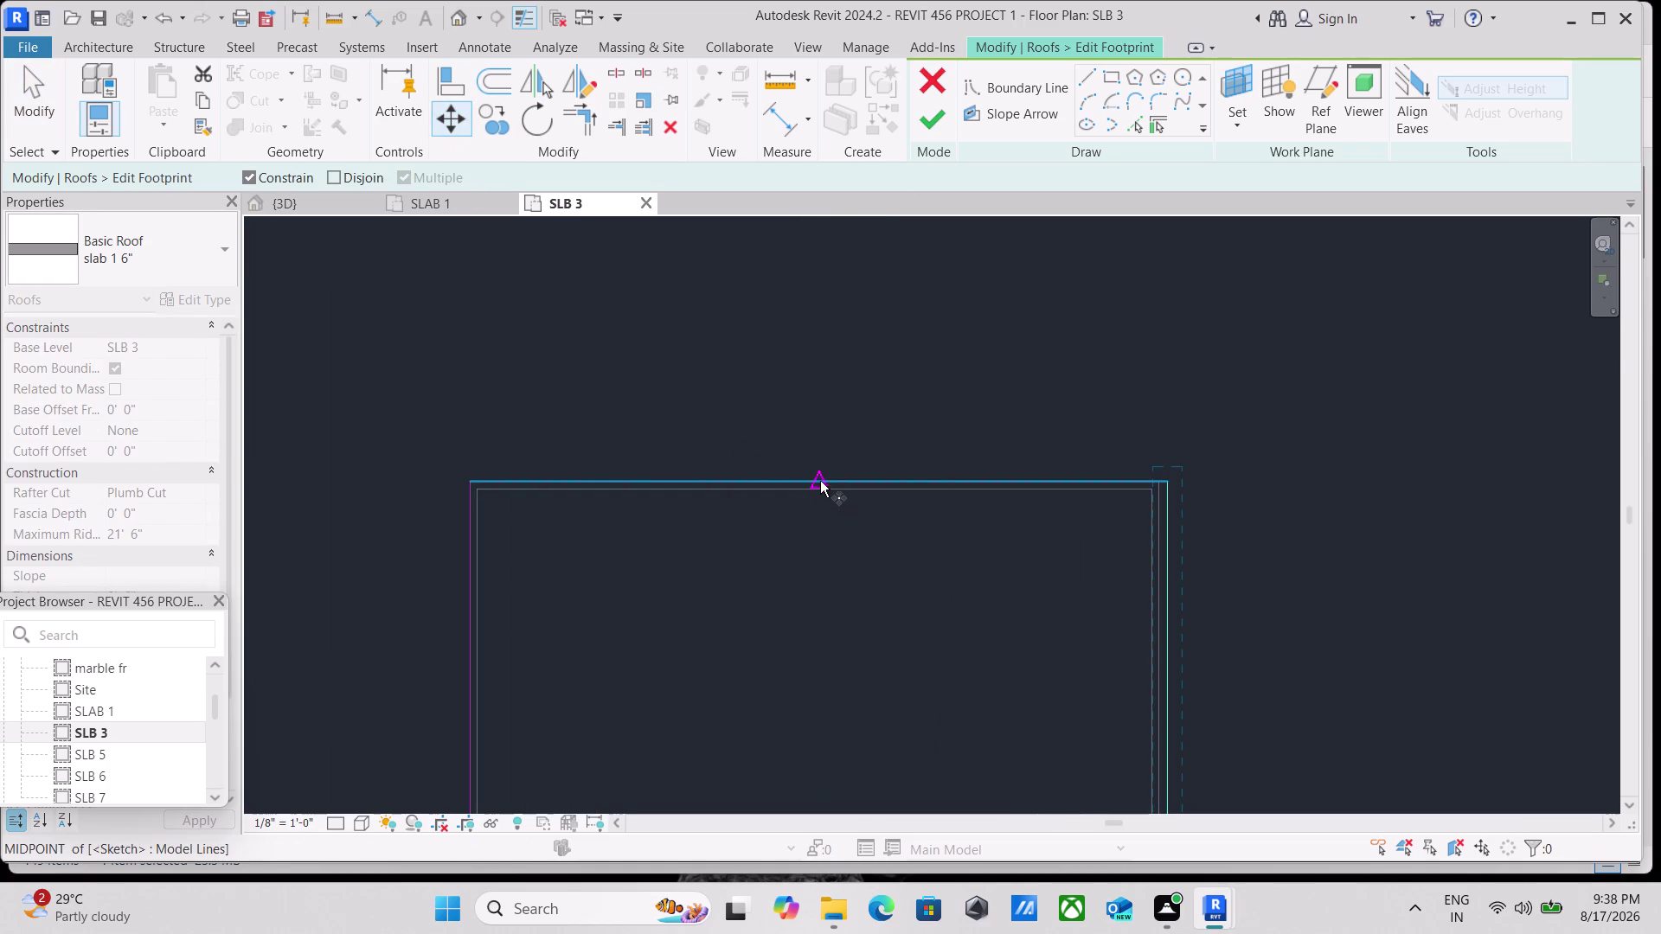
scroll(up, 3)
click(816, 484)
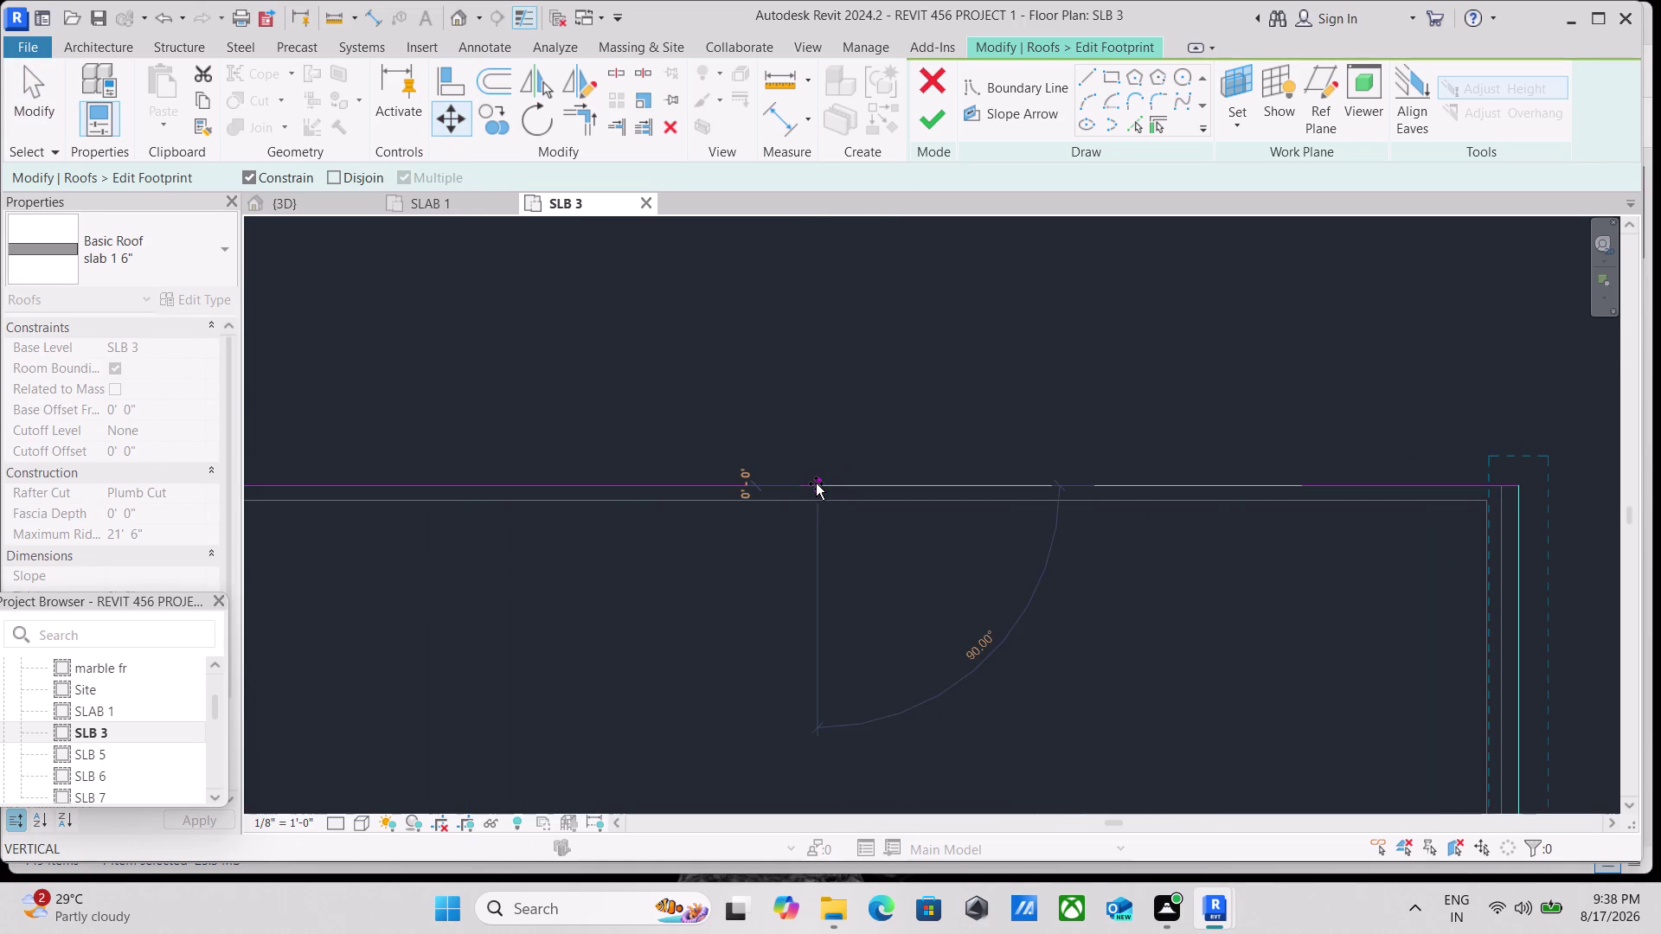
scroll(up, 3)
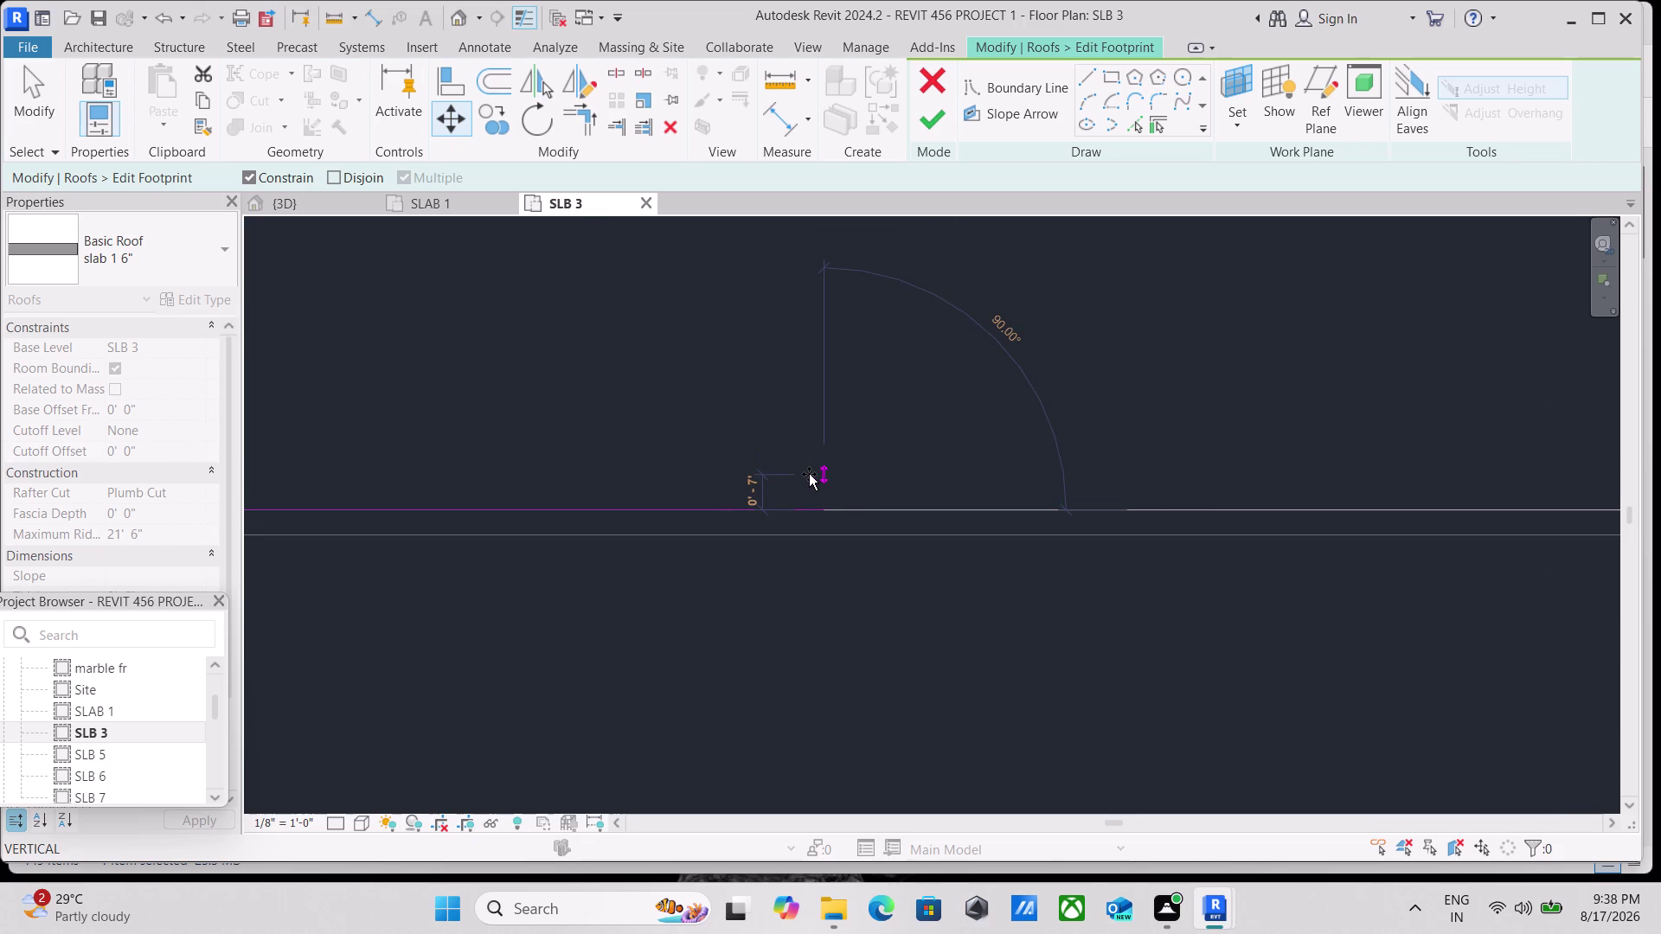
click(809, 478)
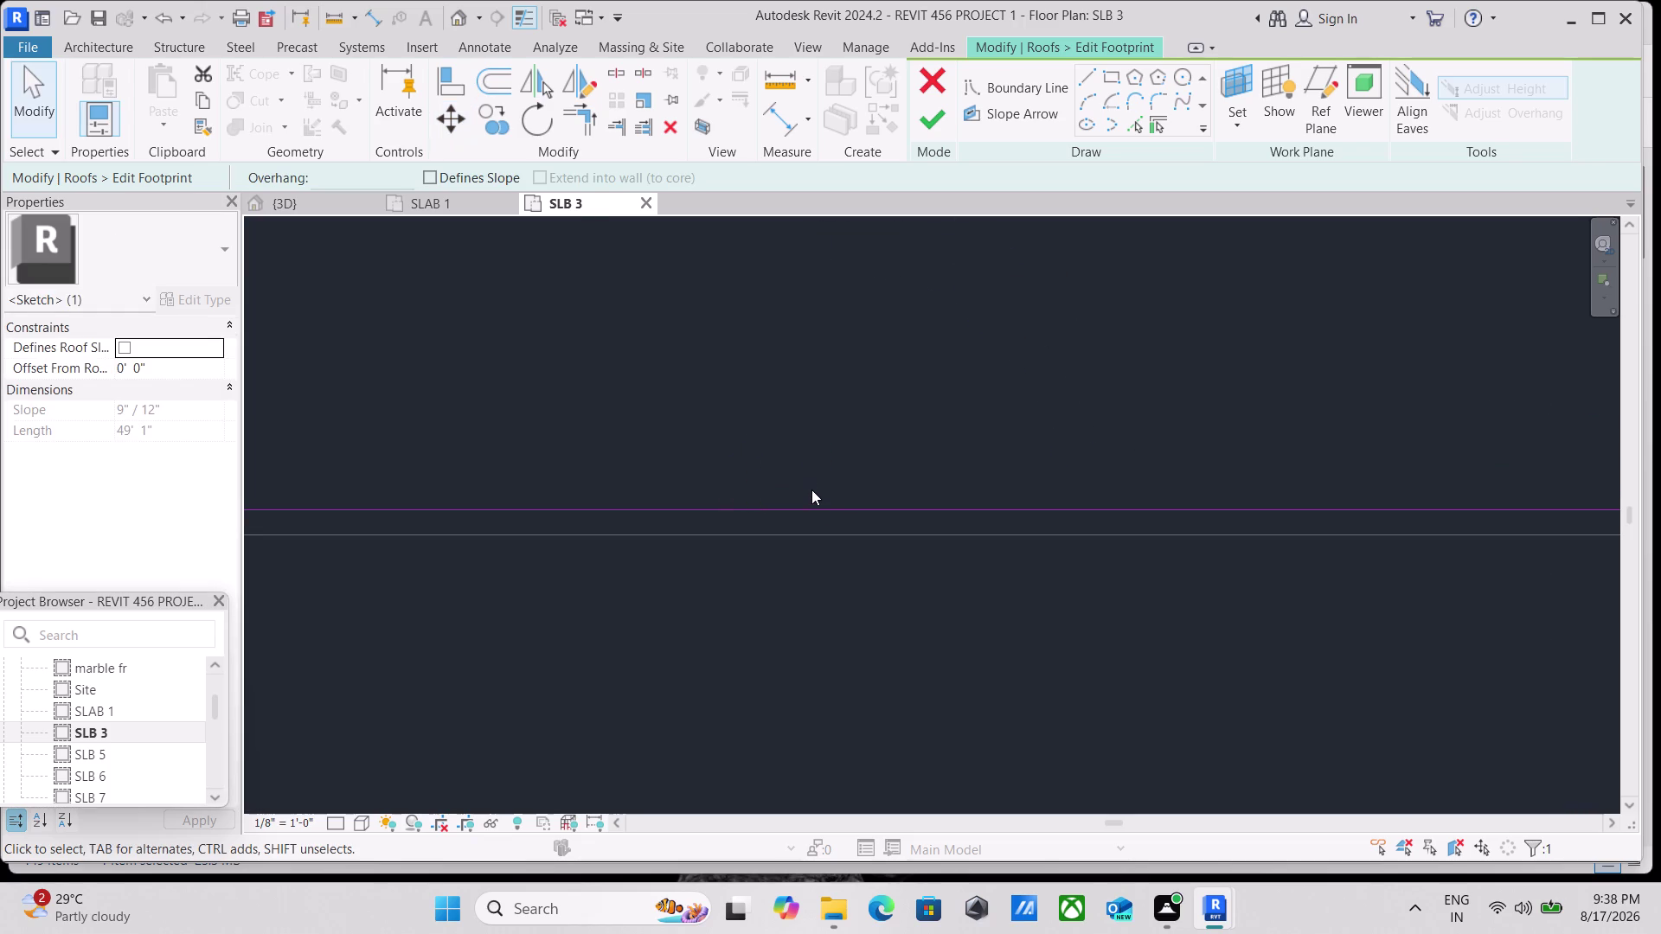
click(791, 511)
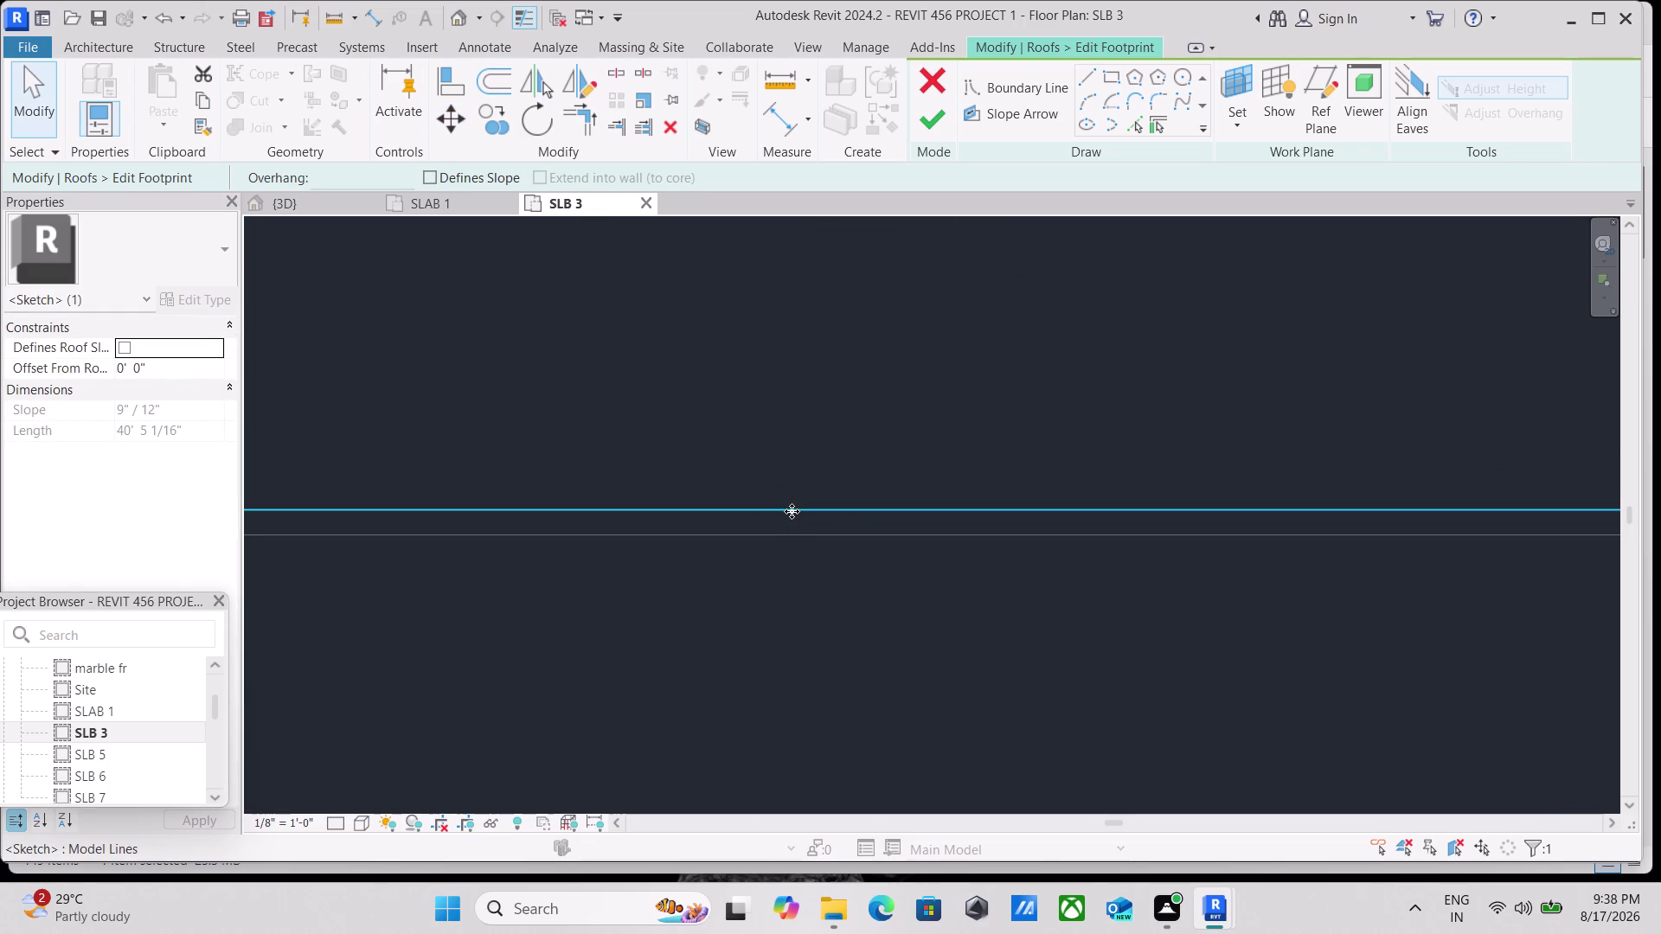
click(444, 111)
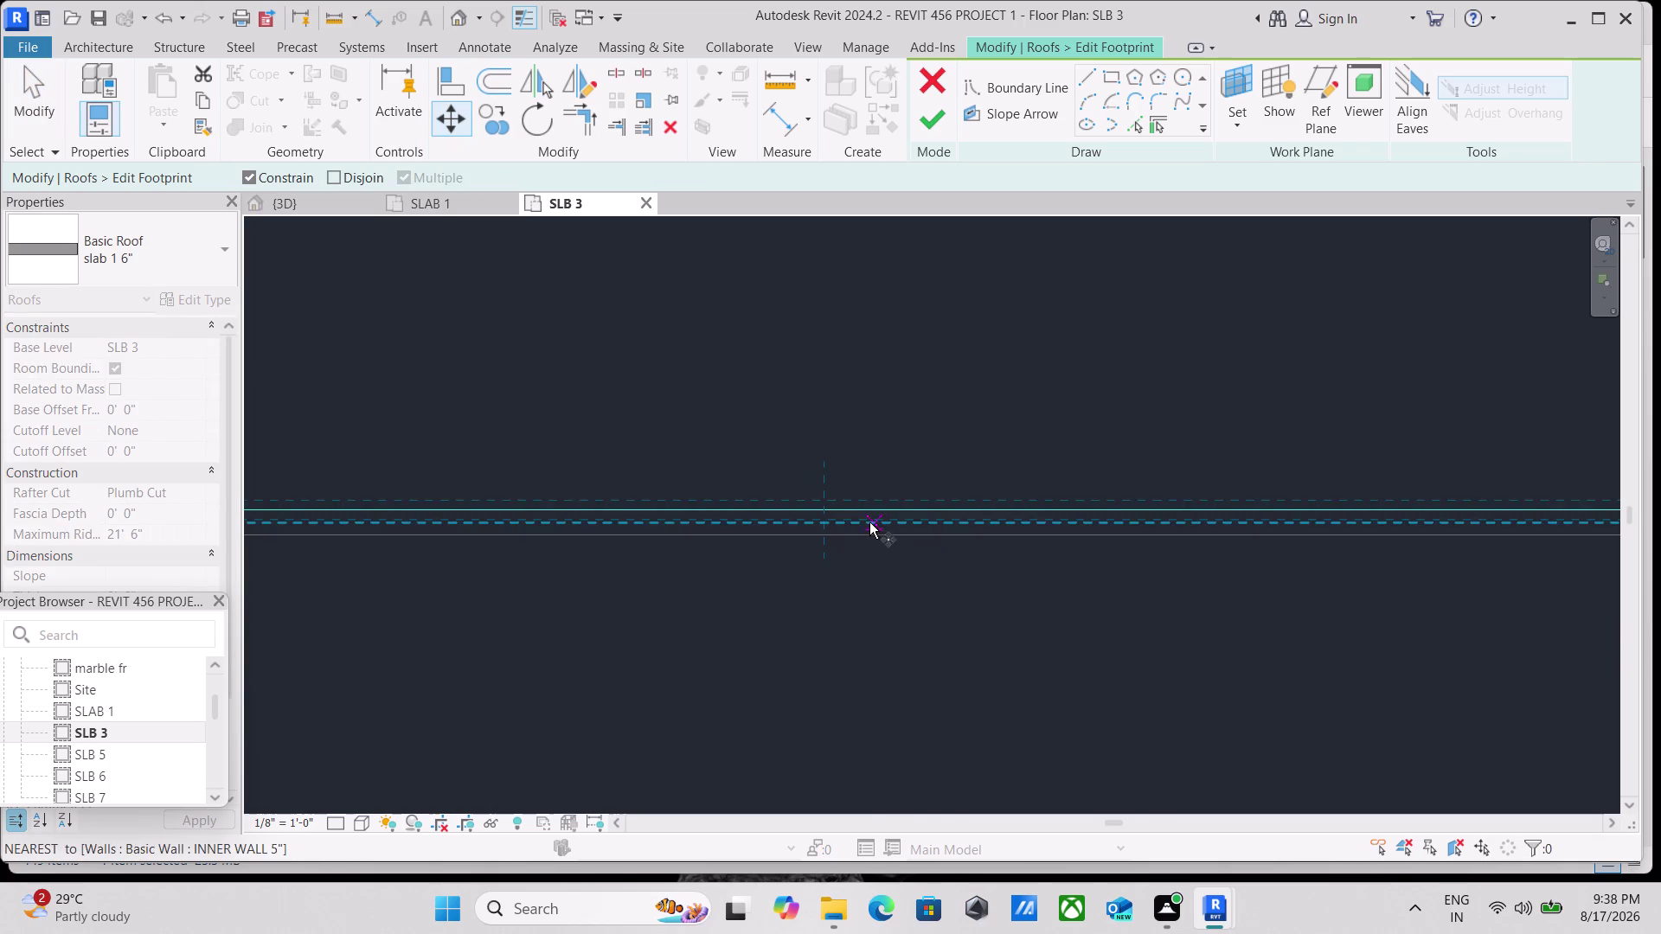
click(821, 509)
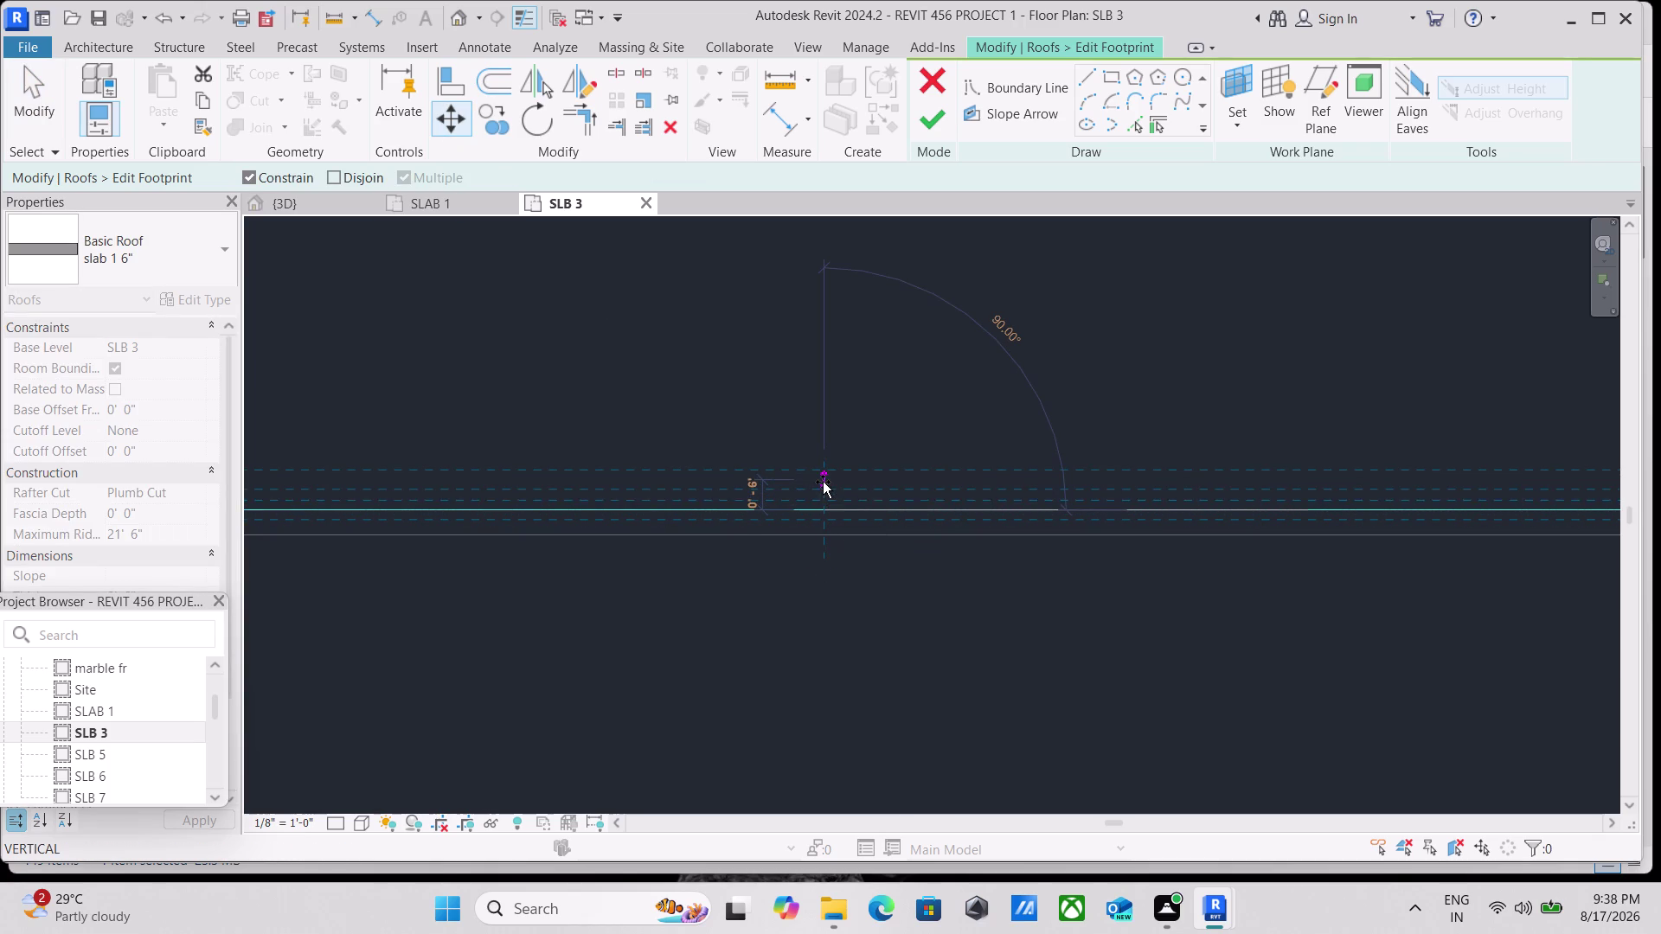
click(823, 482)
Move the left footprint line onto the wall's outer face.
scroll(down, 3)
middle_drag(817, 561, 842, 528)
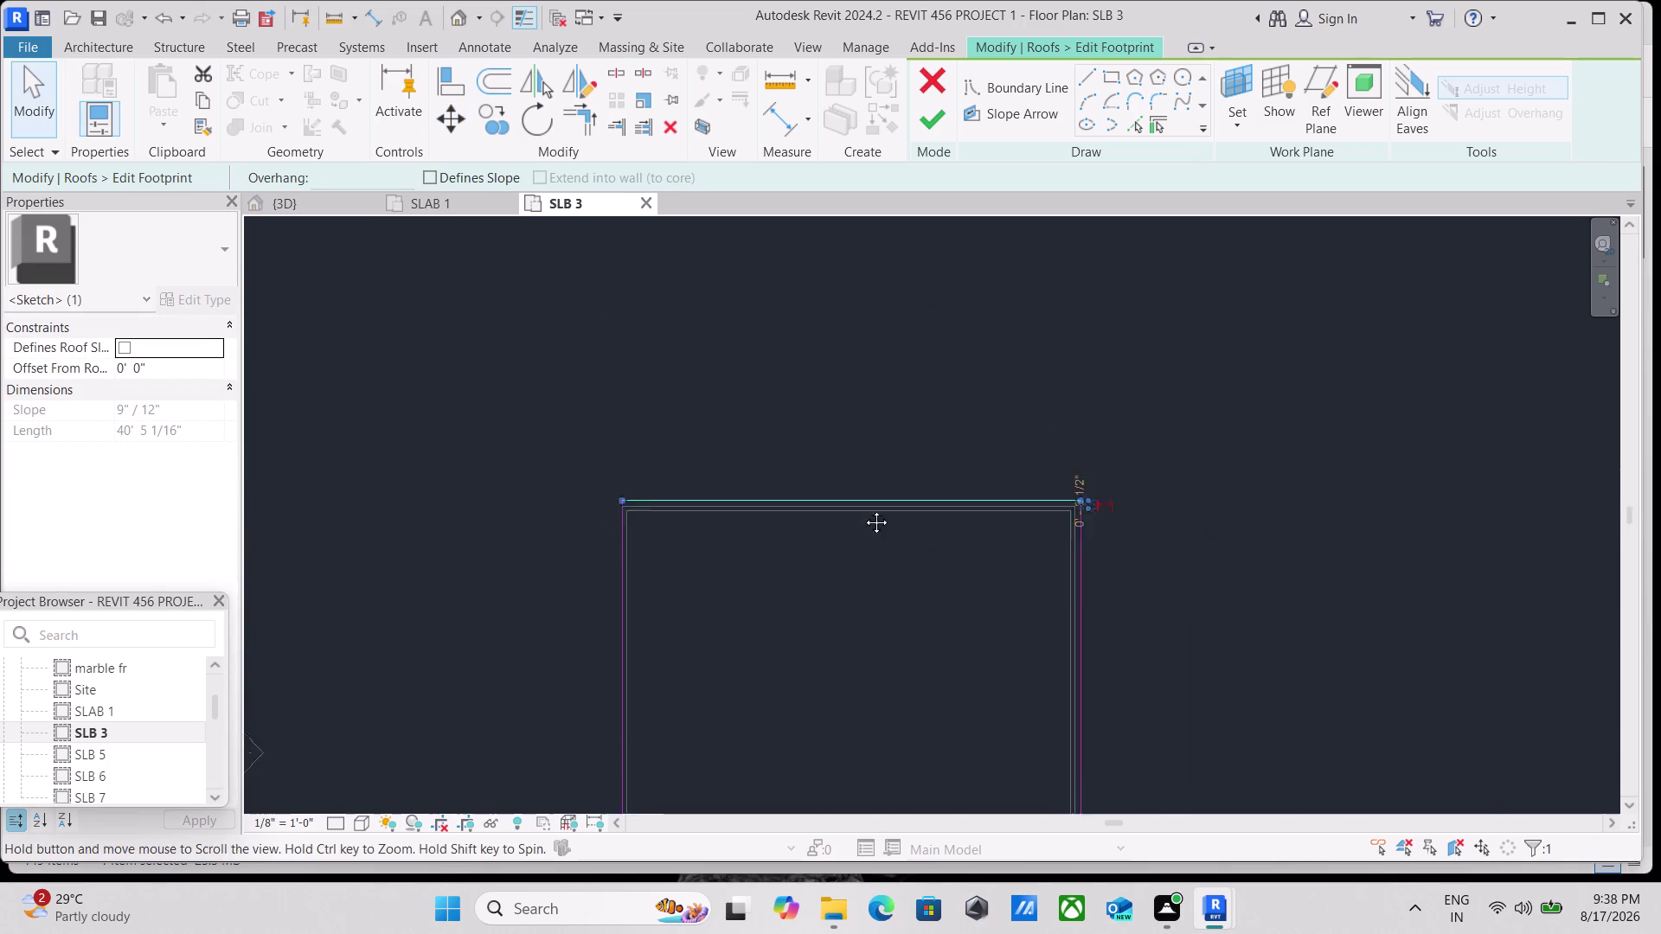
middle_drag(841, 528, 987, 422)
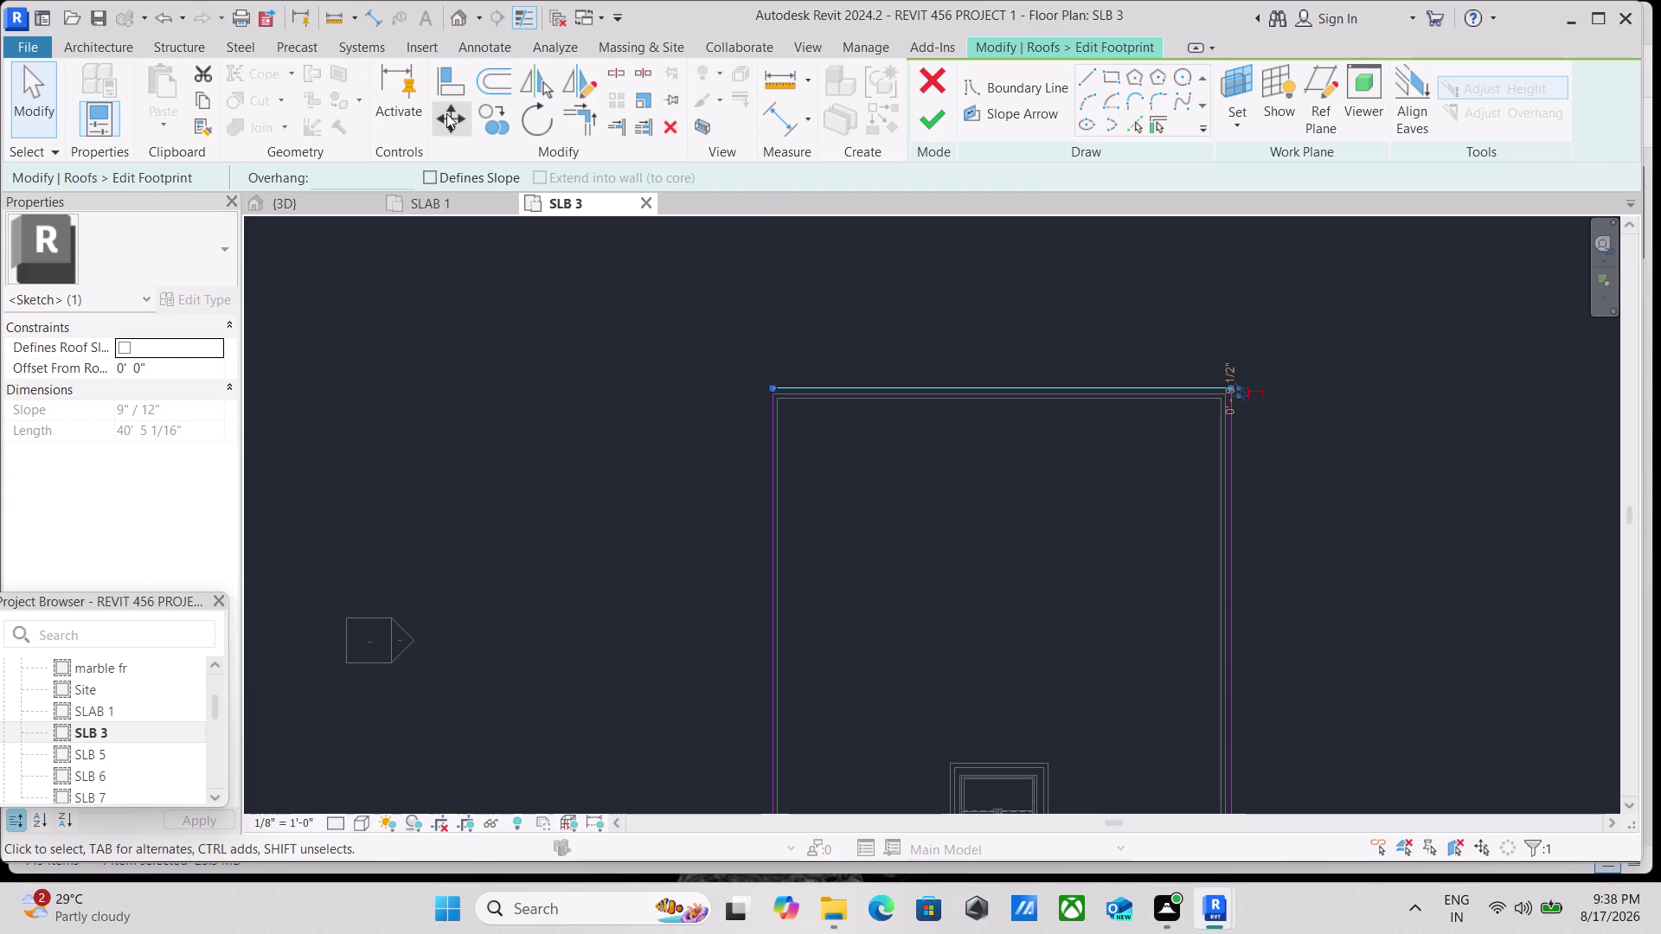
click(445, 114)
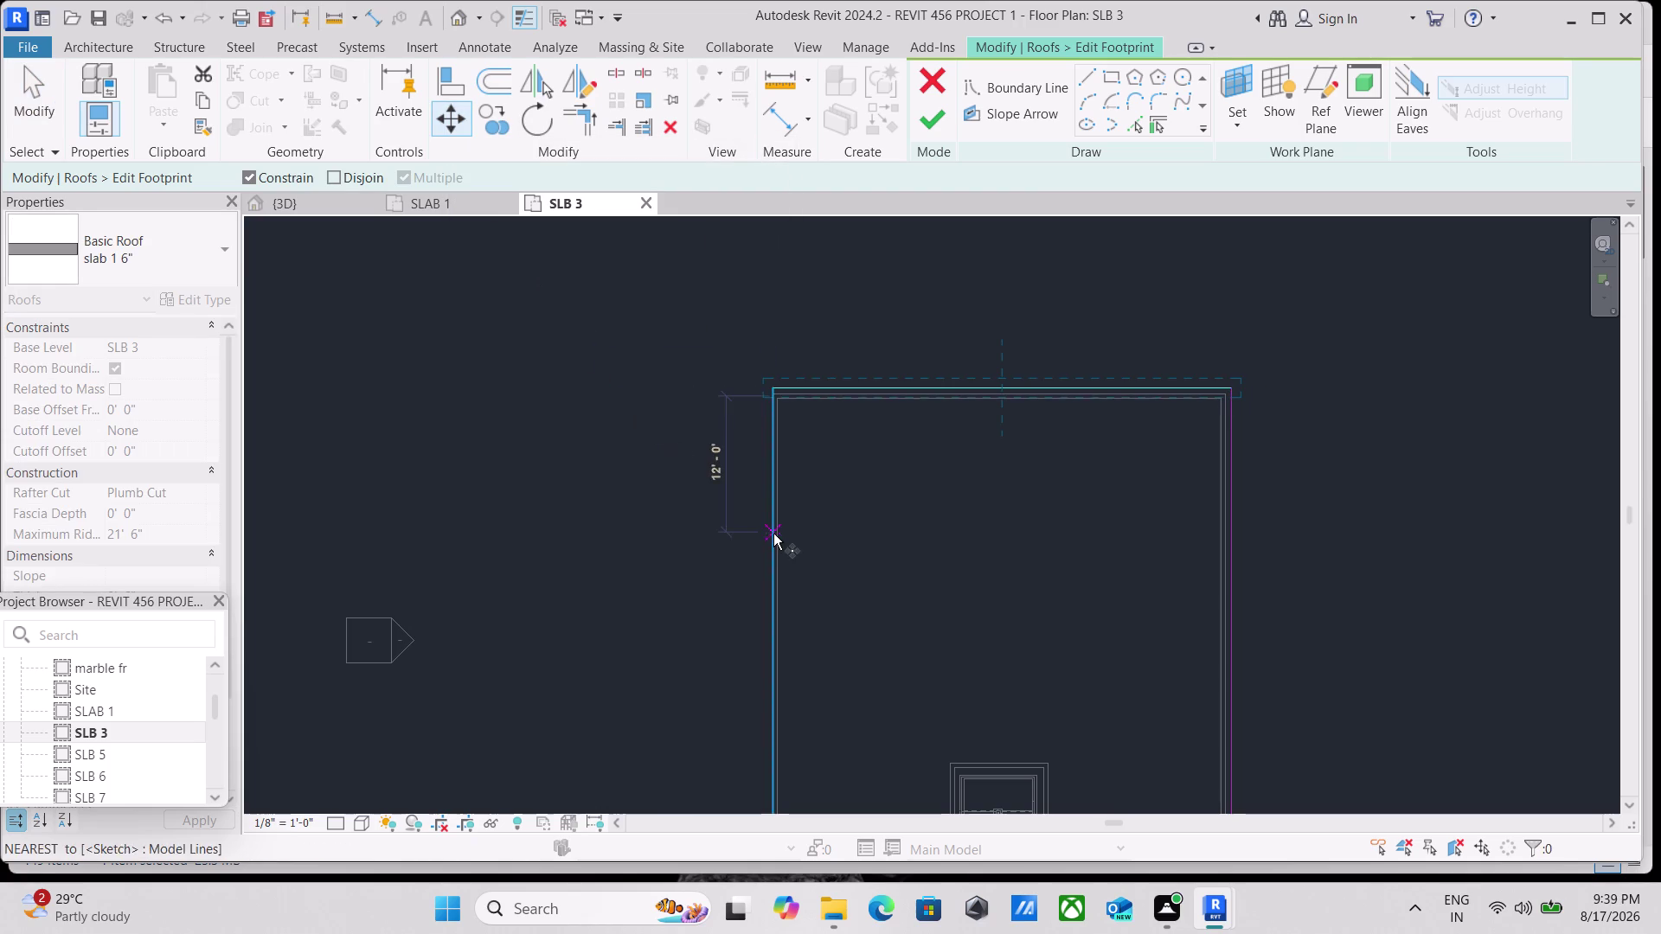
key(Escape)
scroll(up, 3)
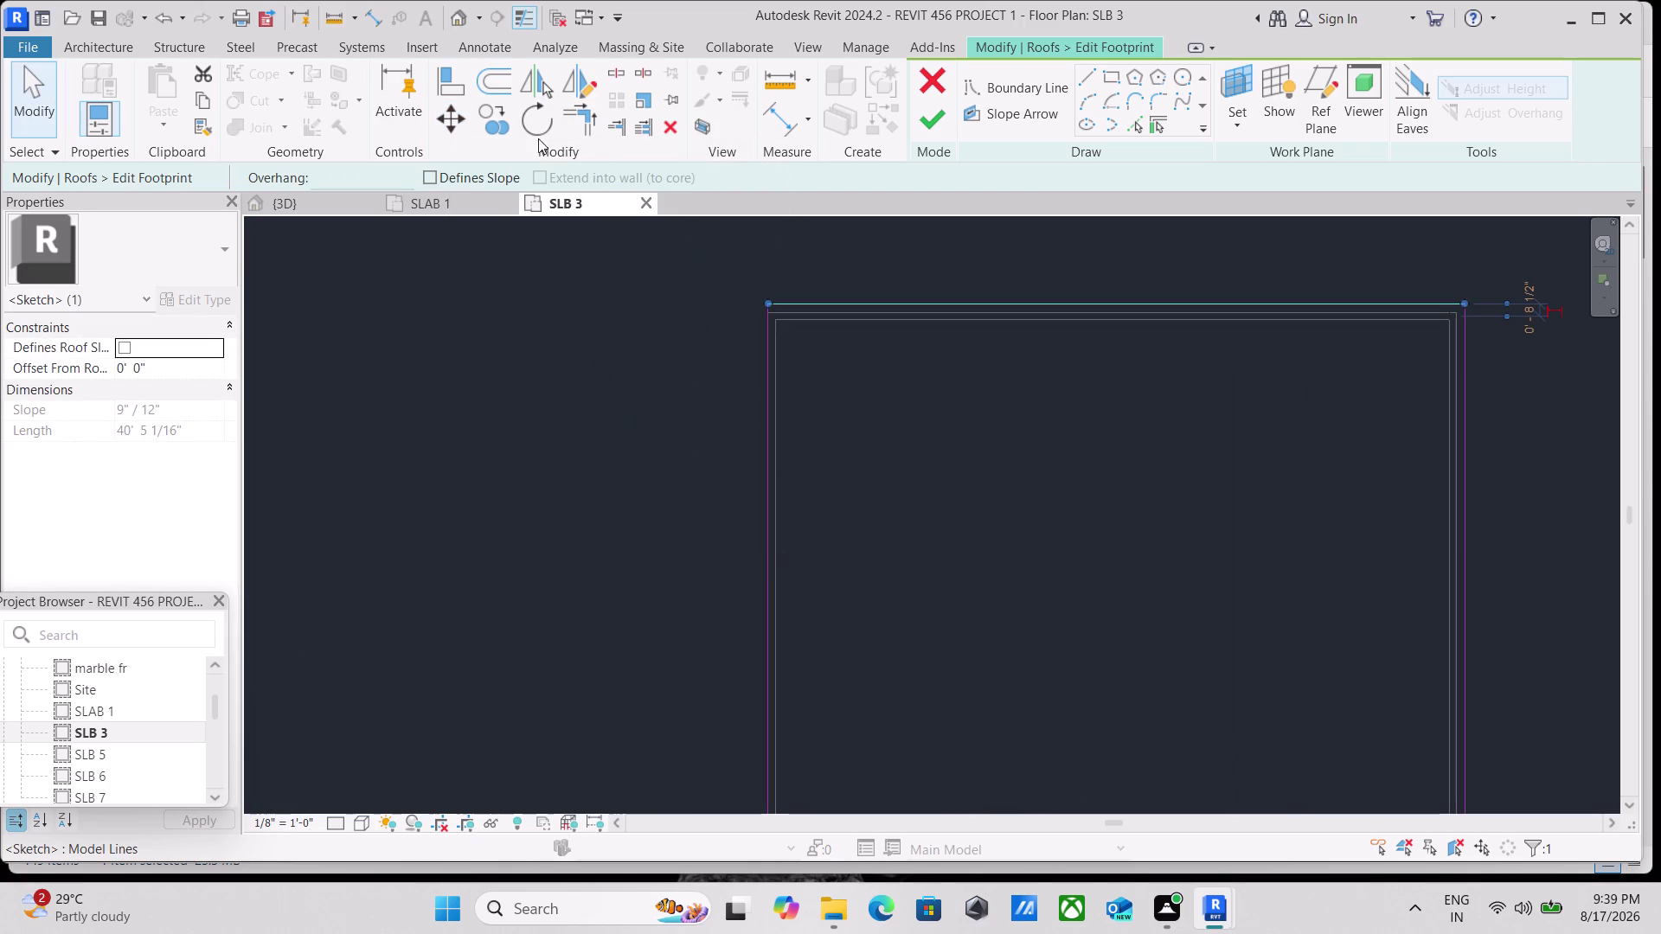
click(767, 484)
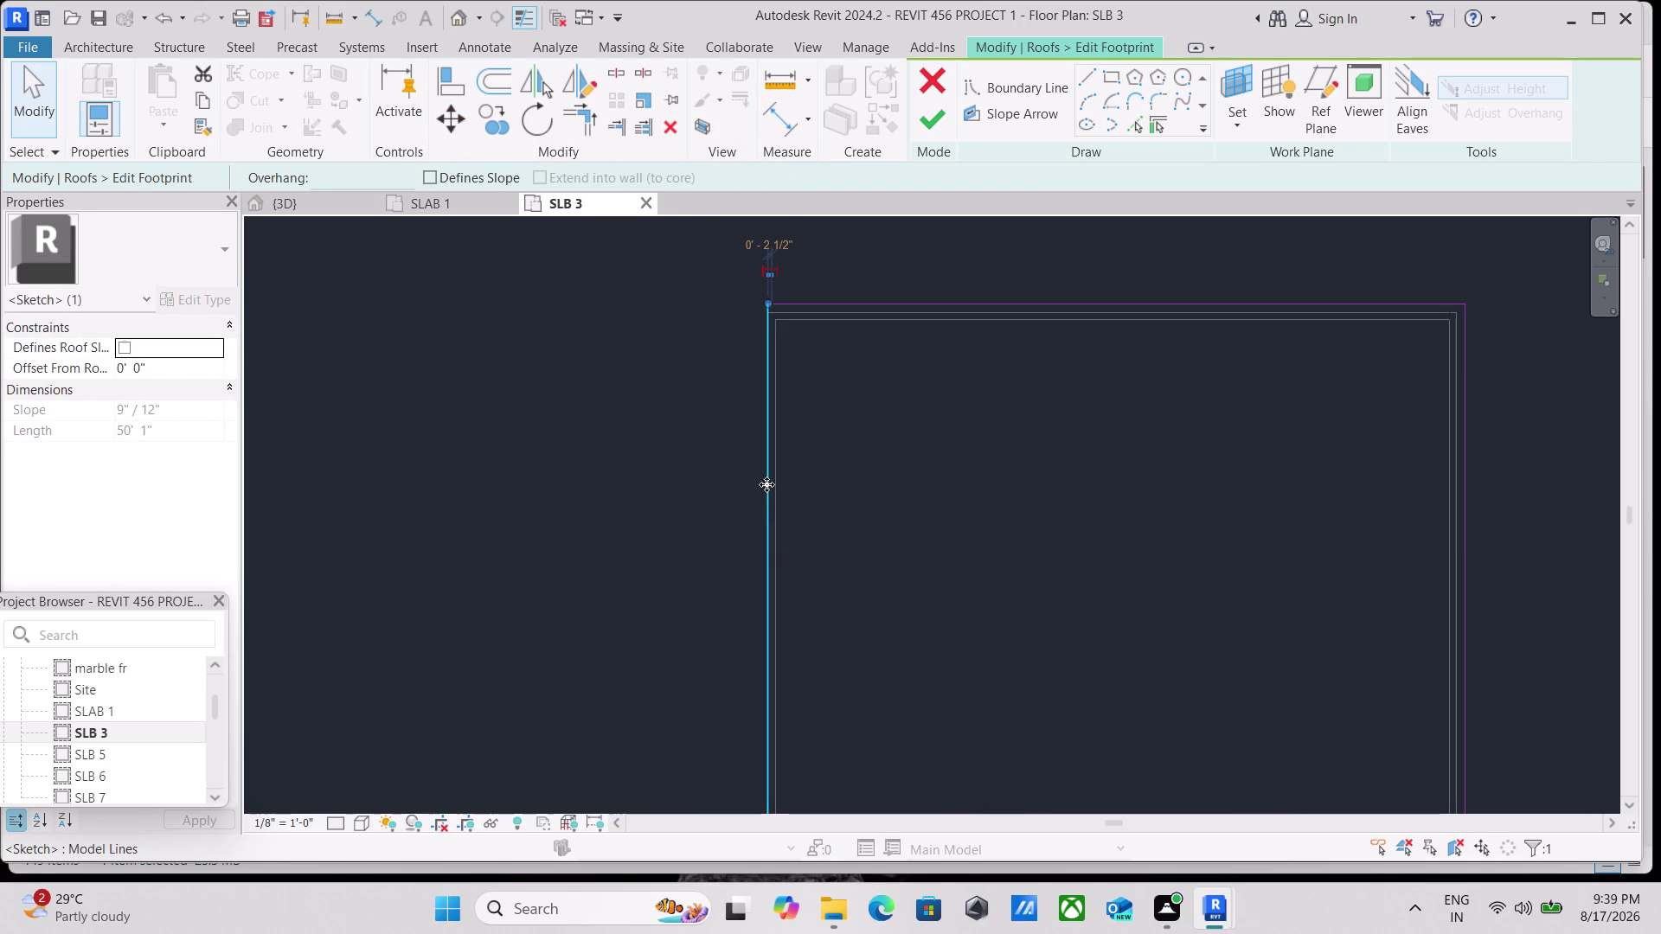
click(452, 108)
scroll(down, 3)
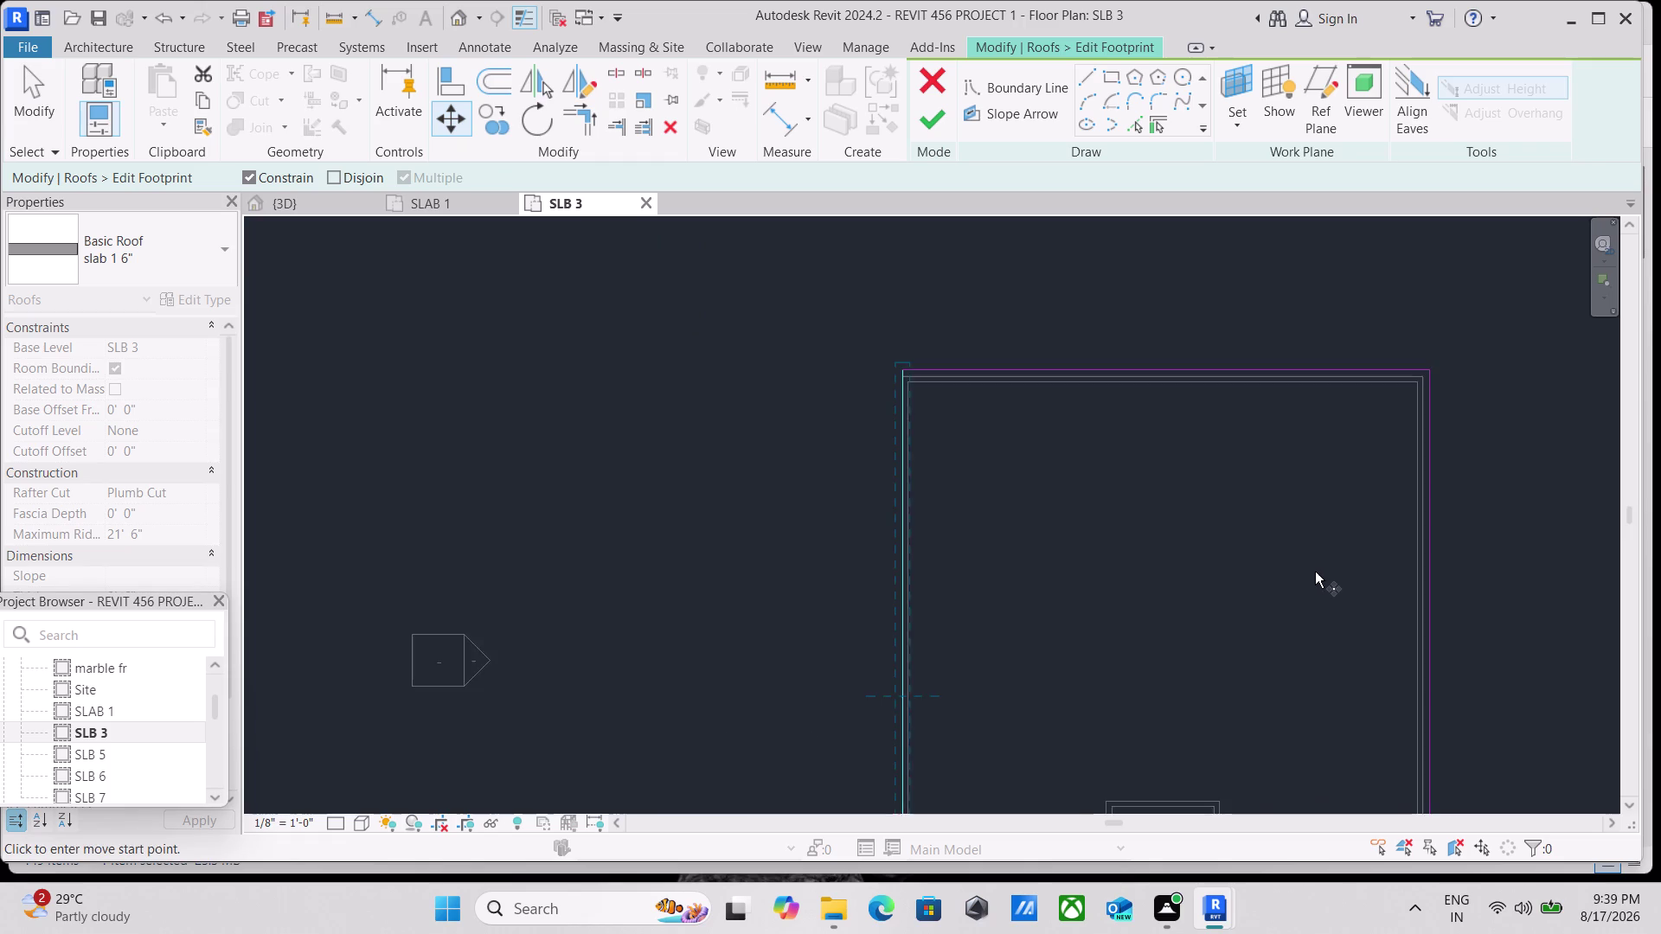
middle_drag(1315, 567, 1319, 35)
middle_drag(1097, 382, 1067, 725)
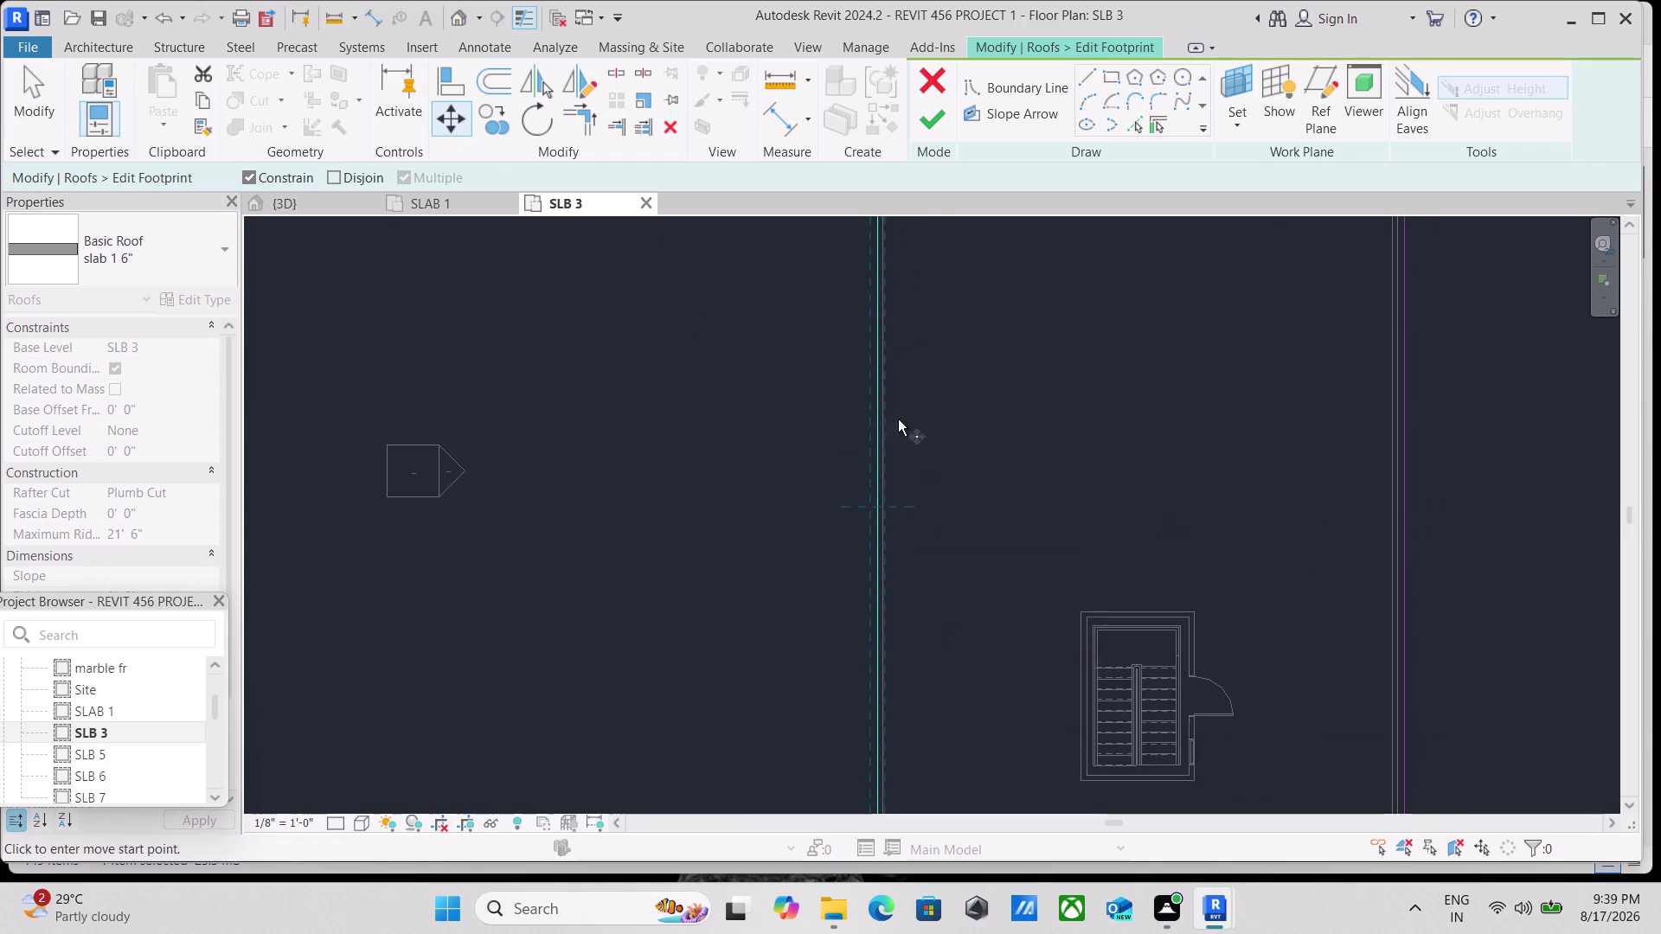
scroll(up, 3)
scroll(up, 3)
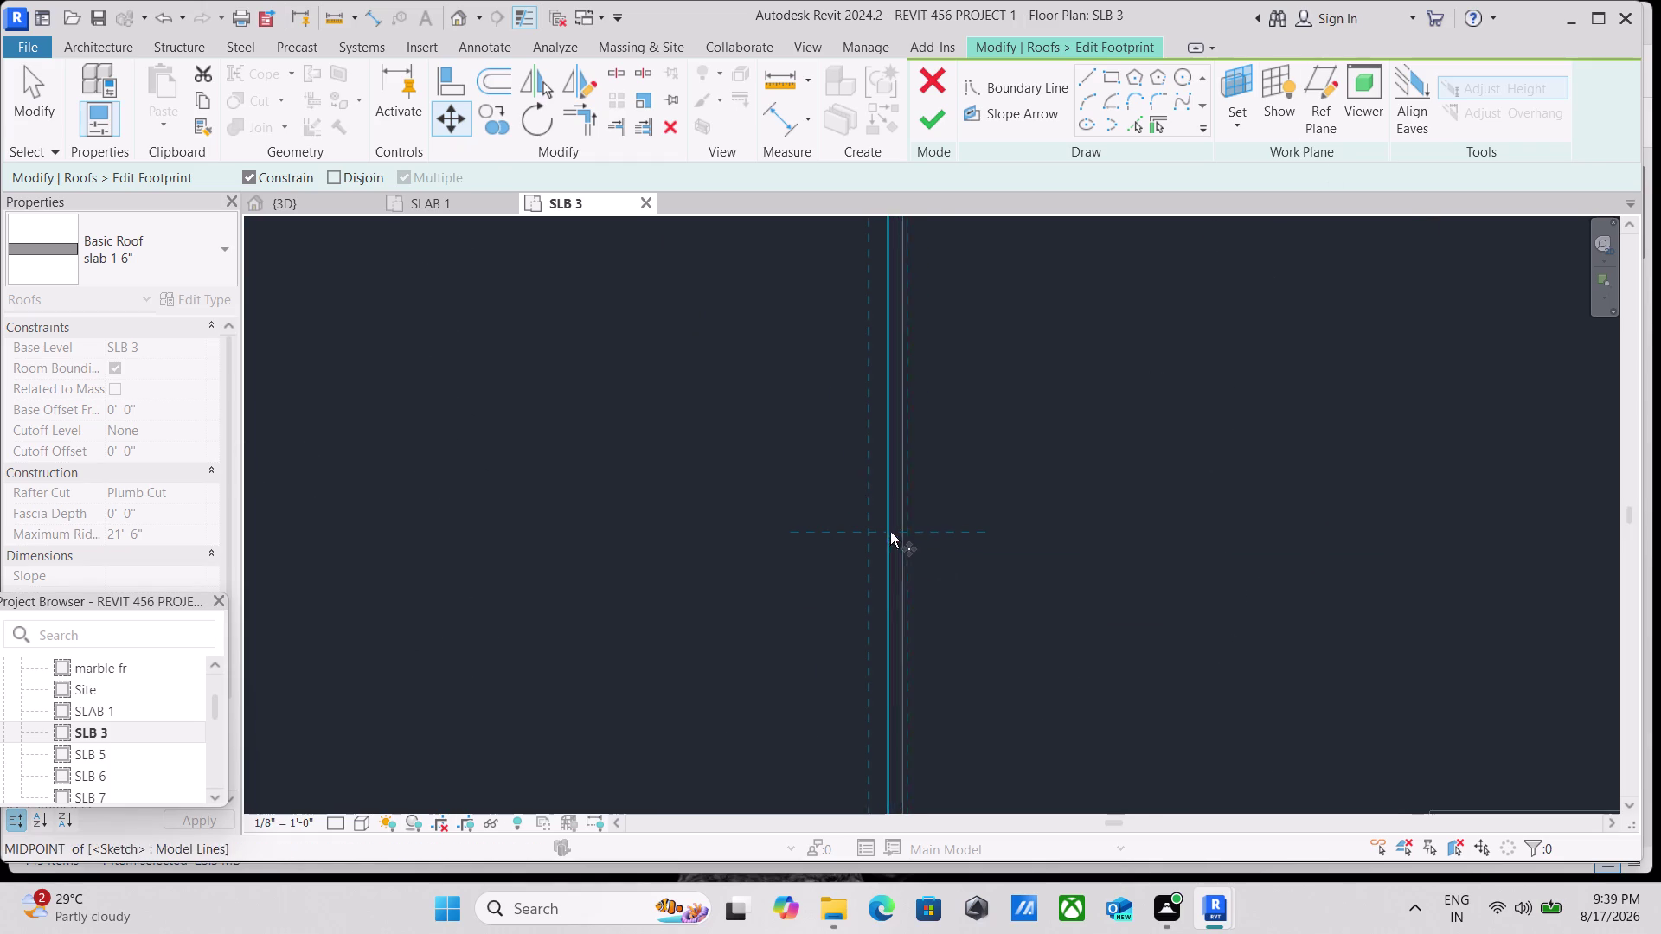
click(889, 533)
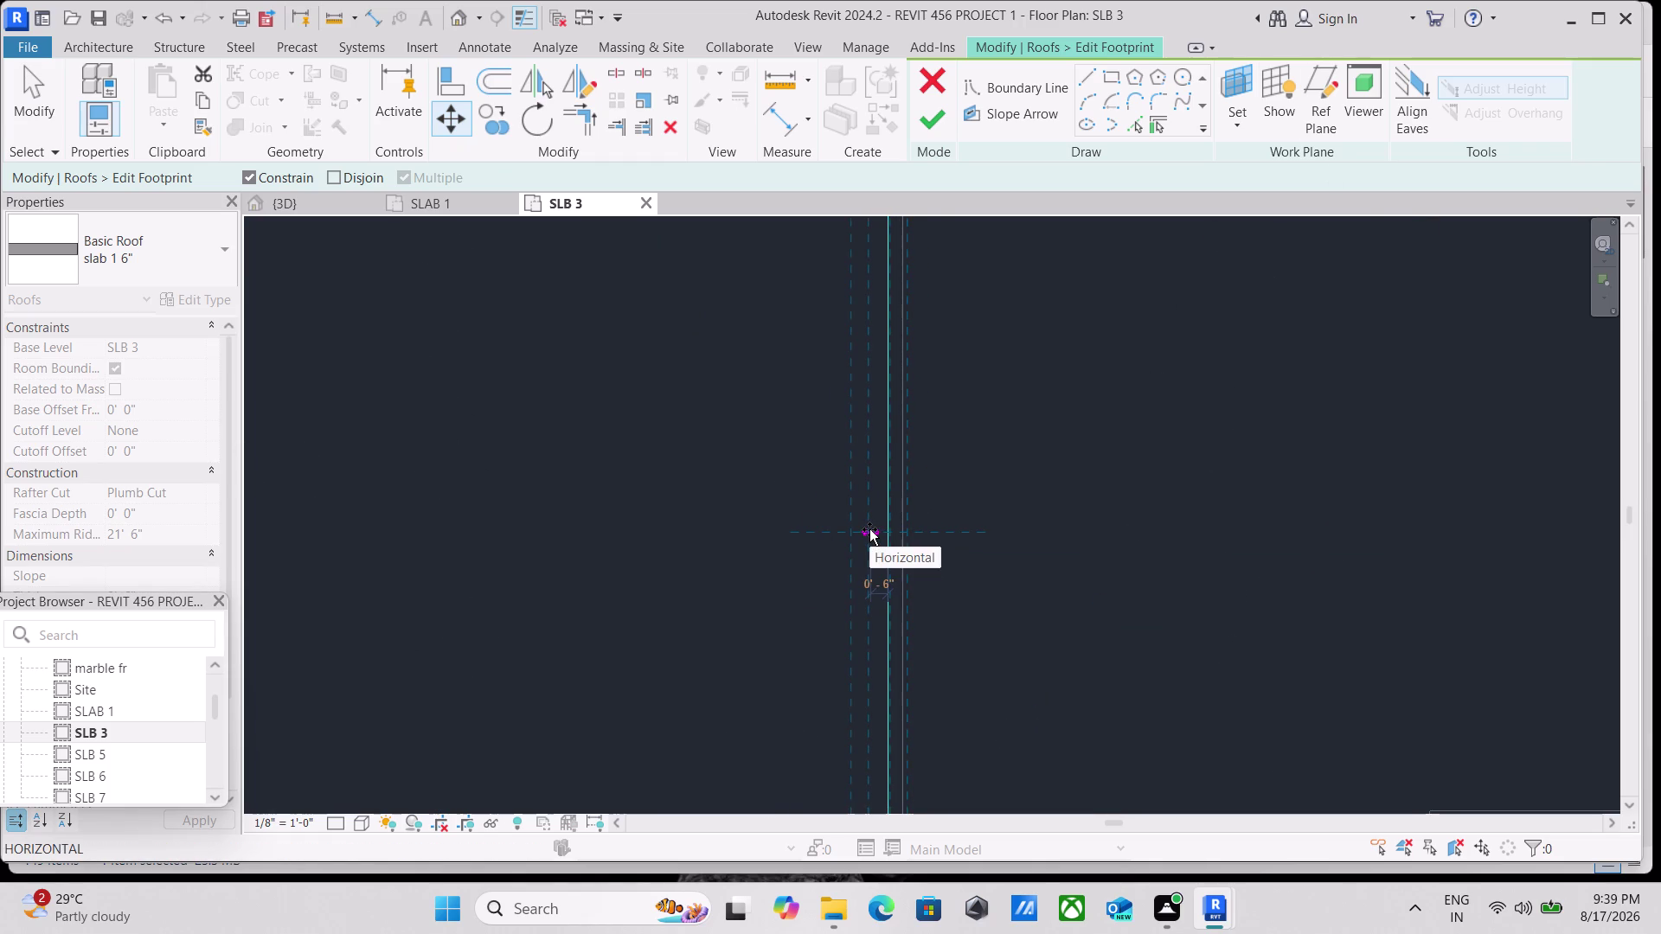
click(870, 530)
Recenter the whole footprint and finish the roof sketch.
scroll(down, 3)
scroll(down, 3)
middle_drag(1041, 453, 1040, 452)
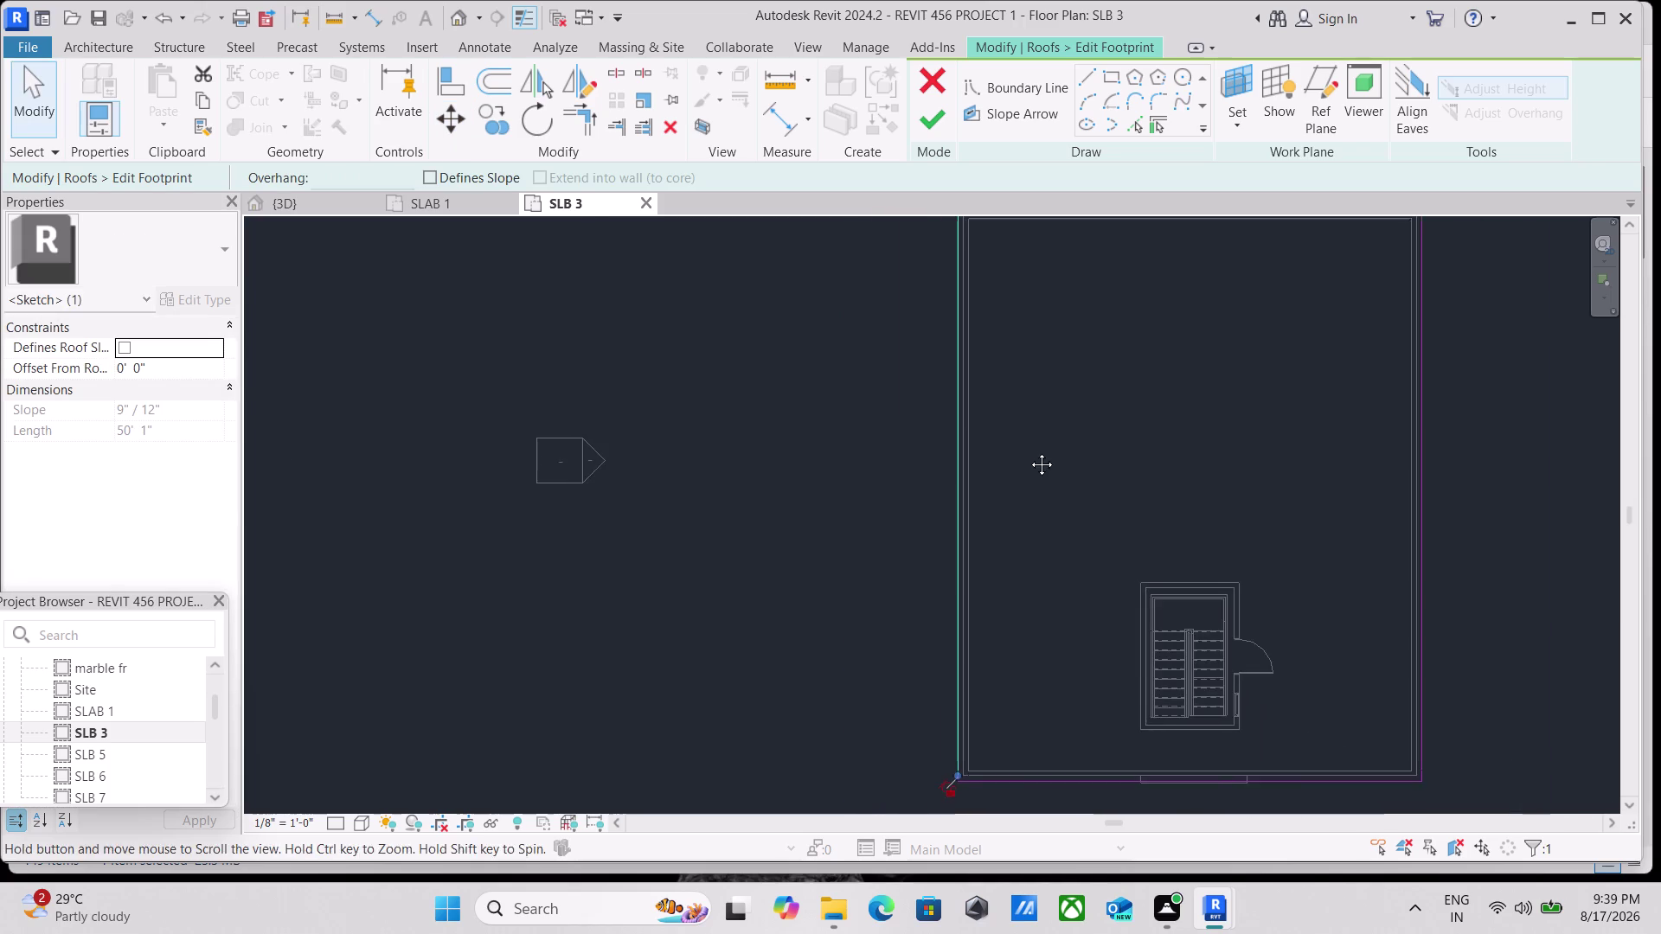
middle_drag(1041, 451, 810, 394)
scroll(down, 3)
middle_drag(756, 320, 707, 421)
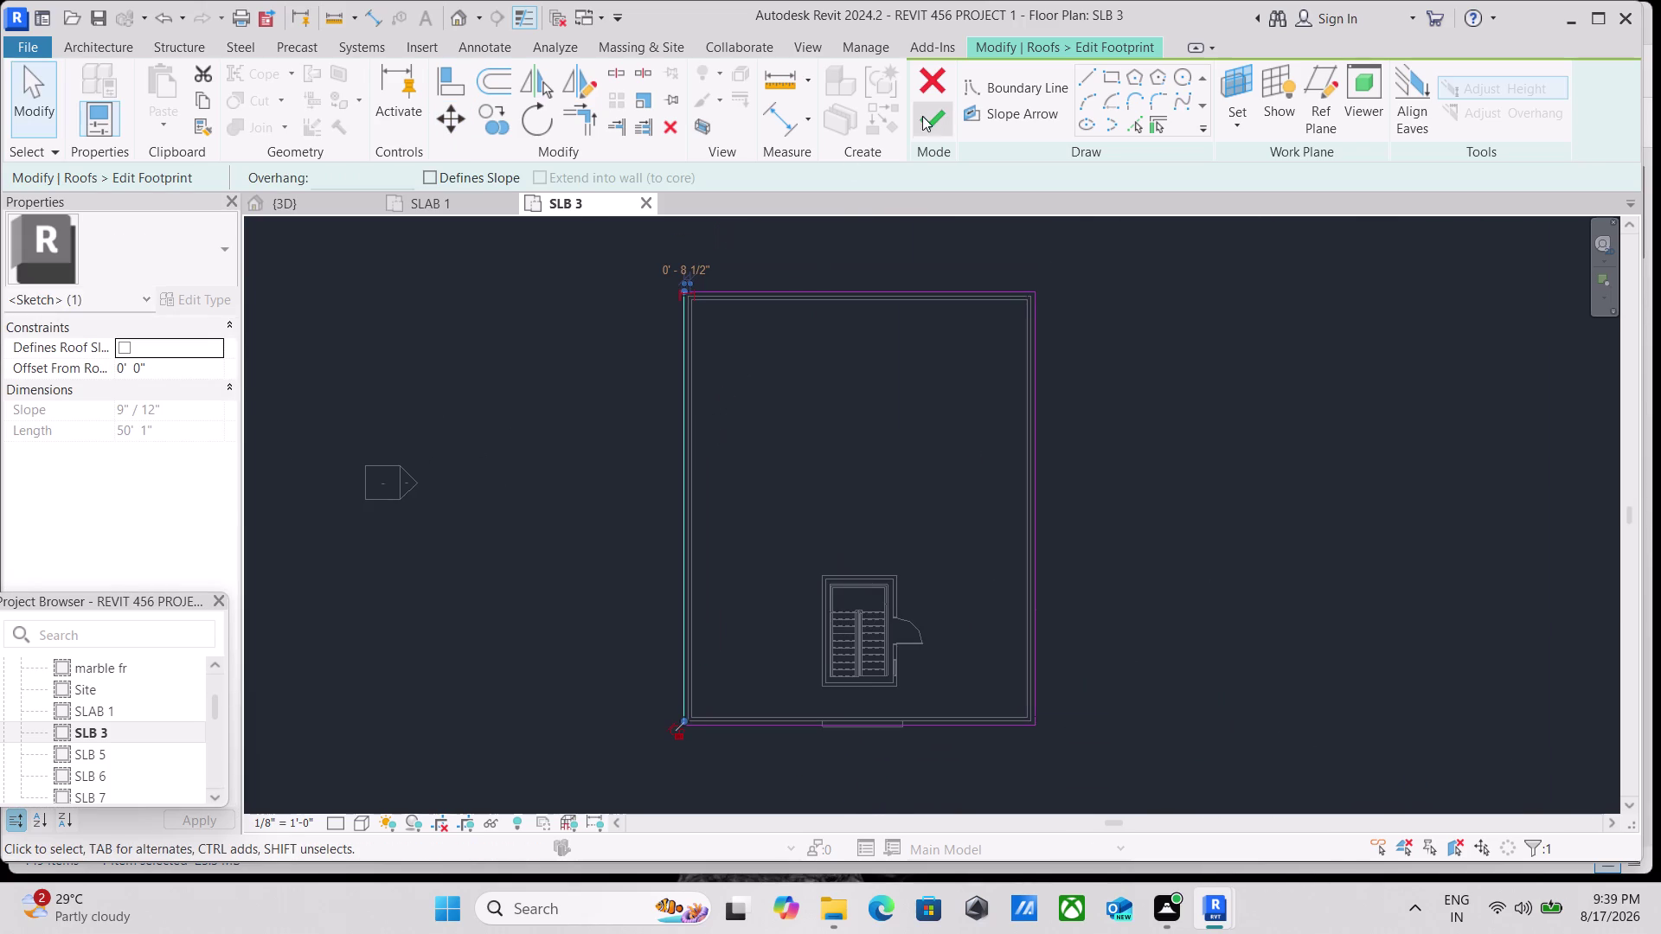
click(930, 116)
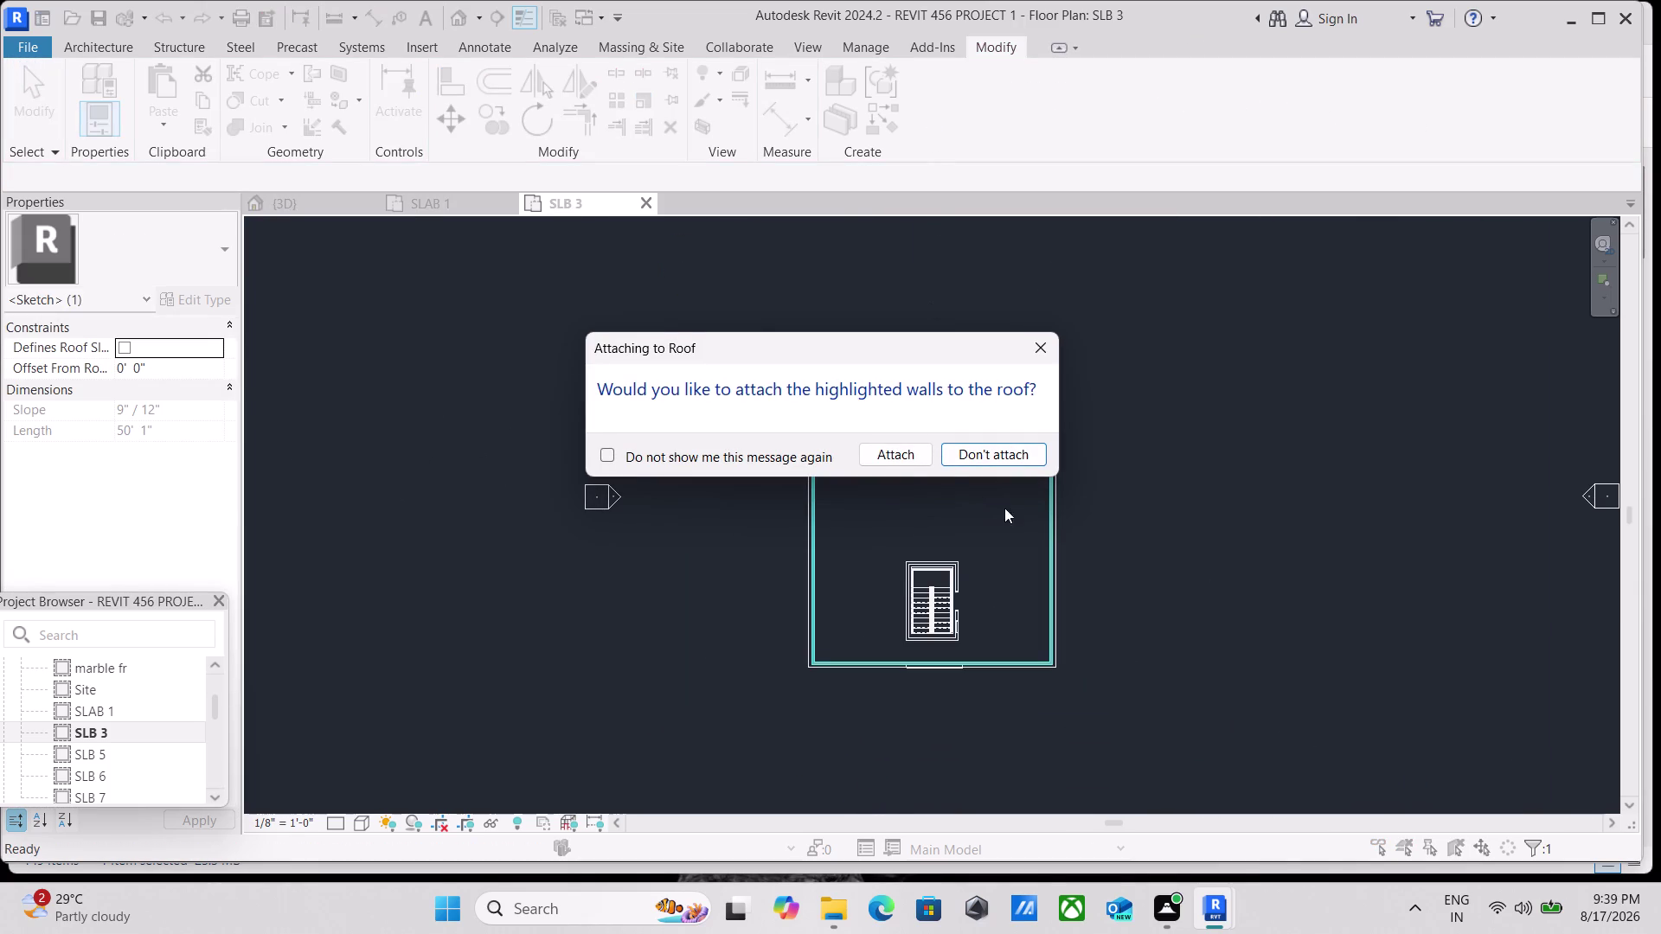
Answer the Attach to Roof prompt, cancel the wall-join error, and open the {3D} view.
click(874, 449)
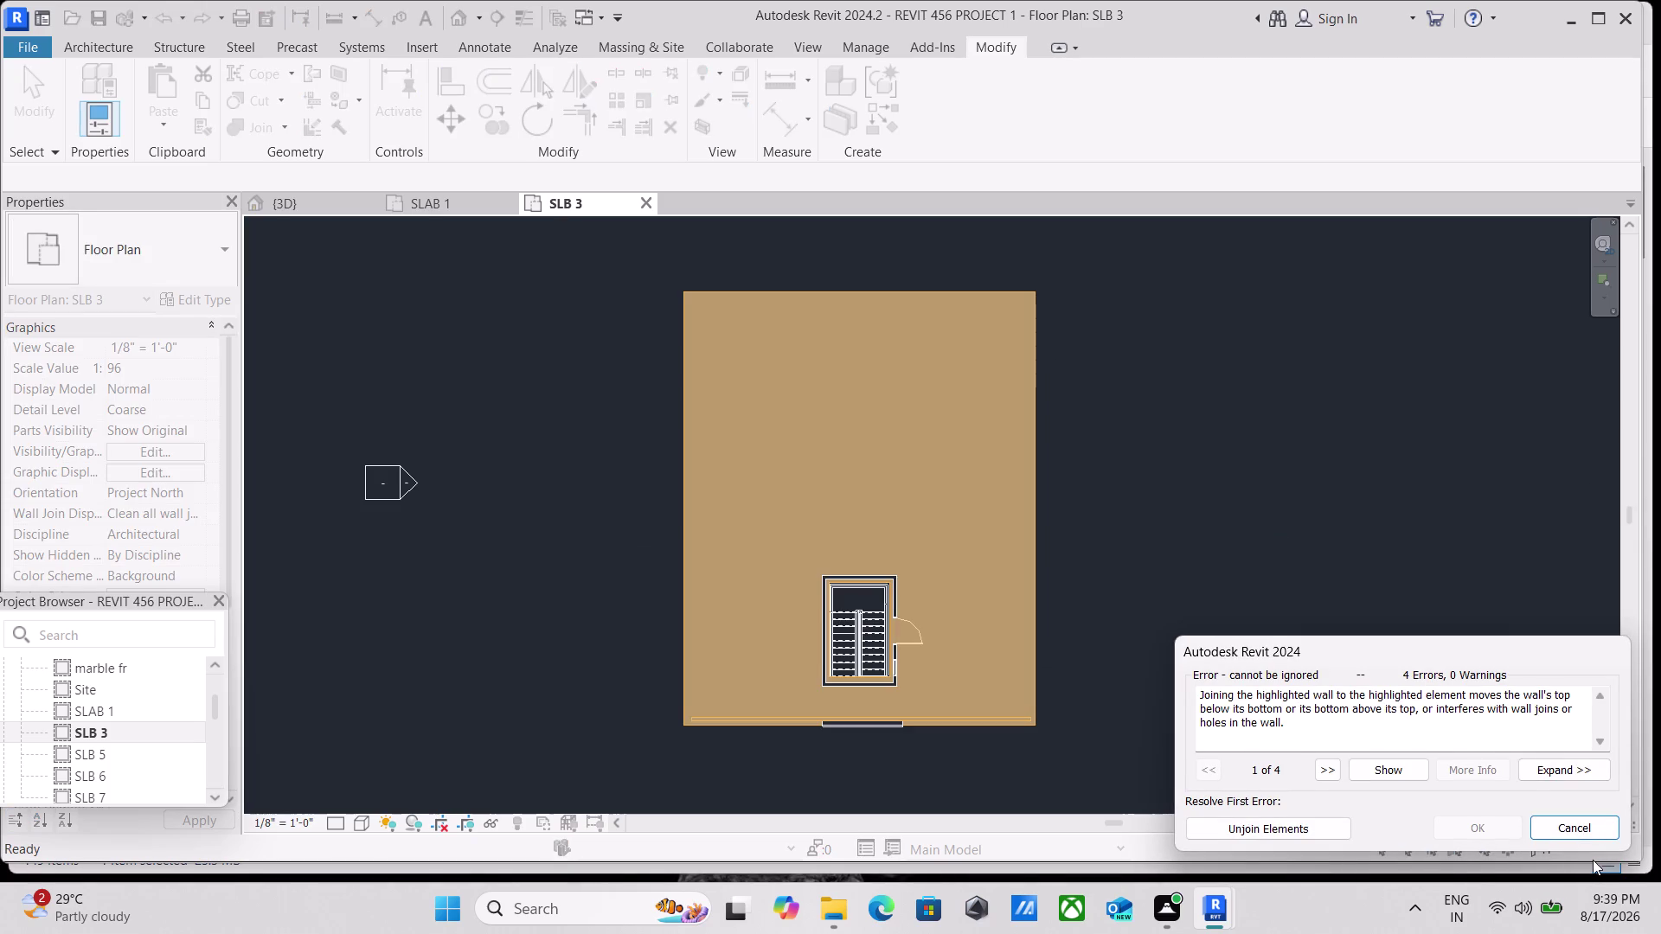
click(1587, 826)
scroll(down, 3)
scroll(up, 3)
click(294, 203)
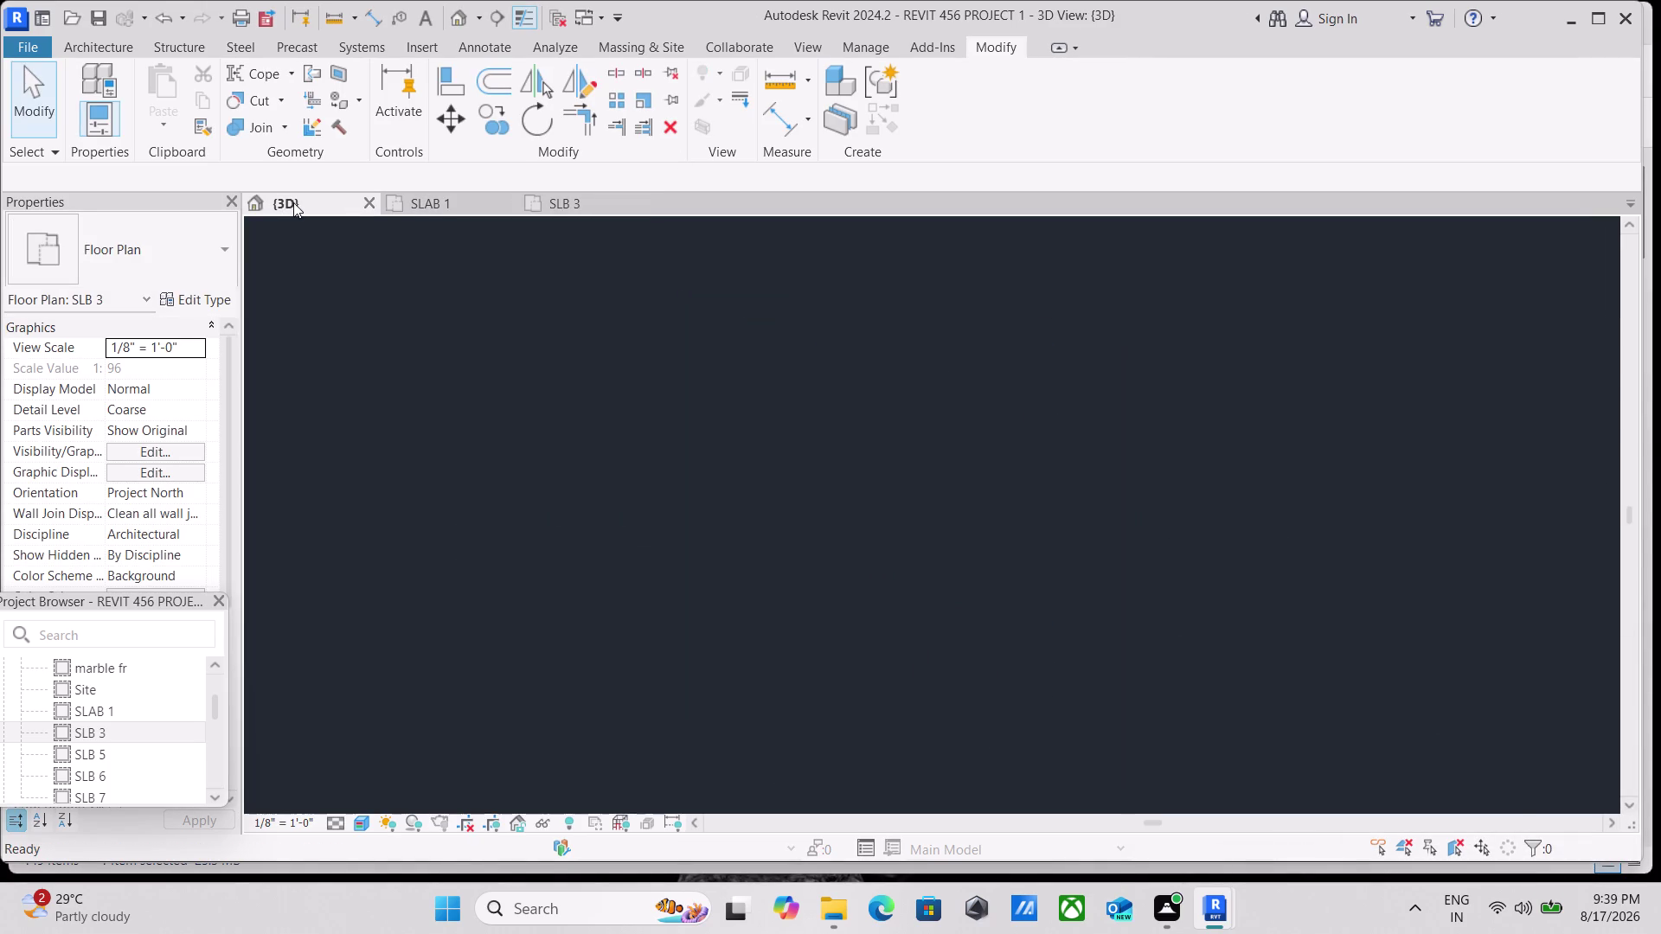
Zoom to the upper slab corner in 3D and begin the PT paint command.
scroll(down, 3)
scroll(down, 3)
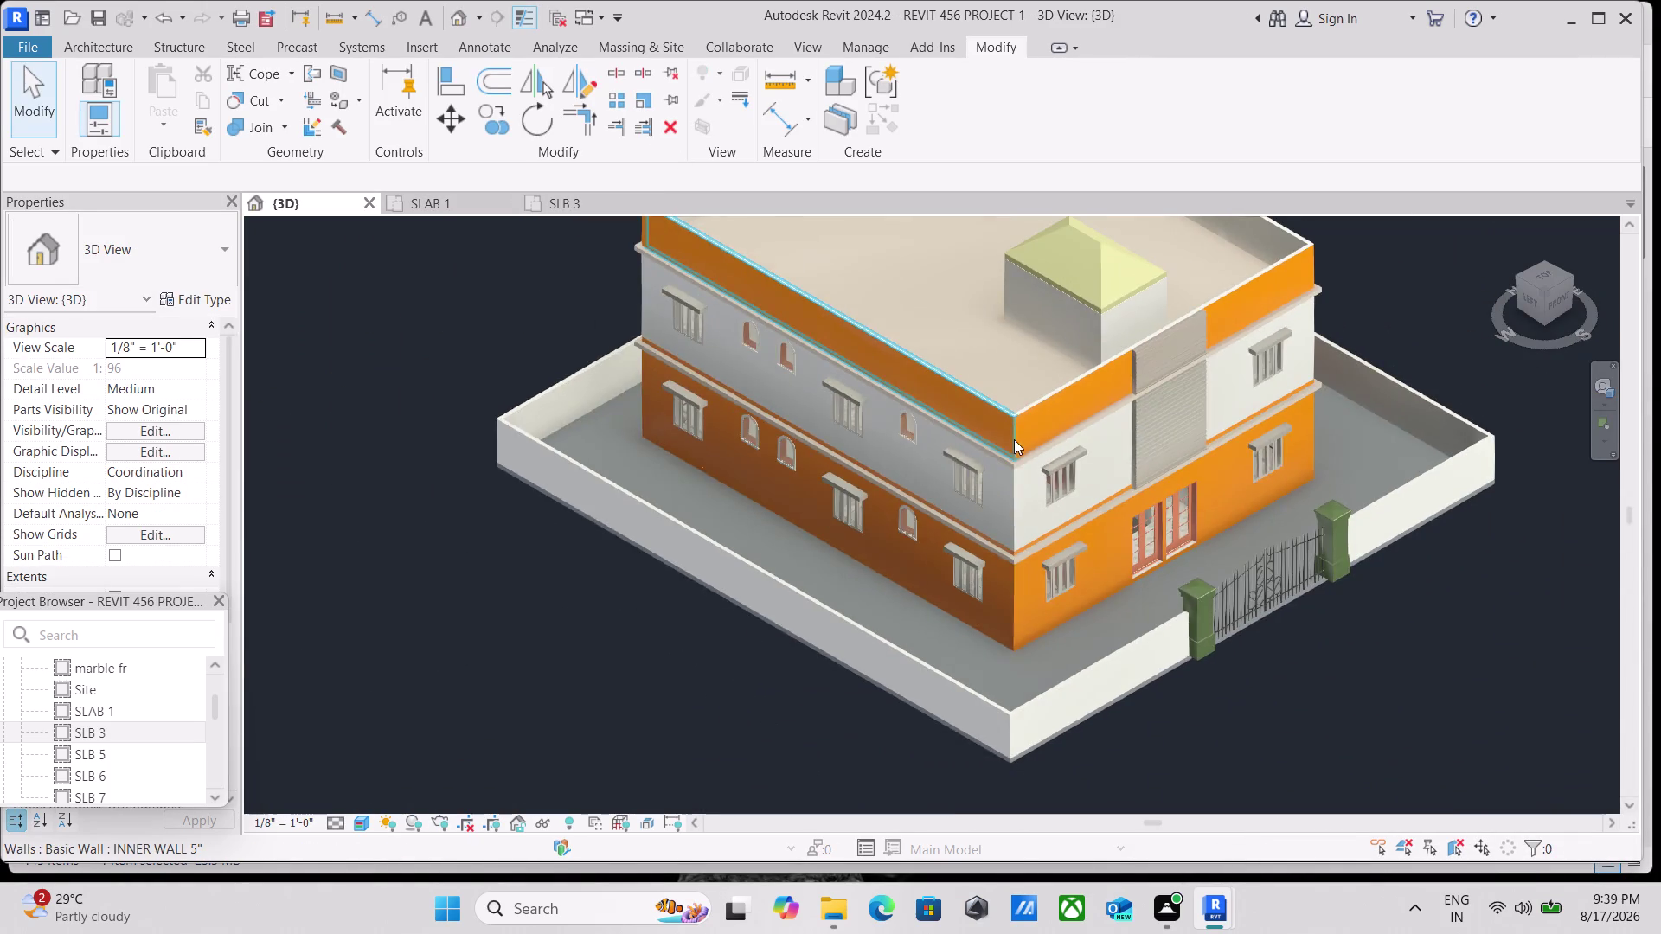
scroll(down, 3)
scroll(up, 3)
scroll(up, 3)
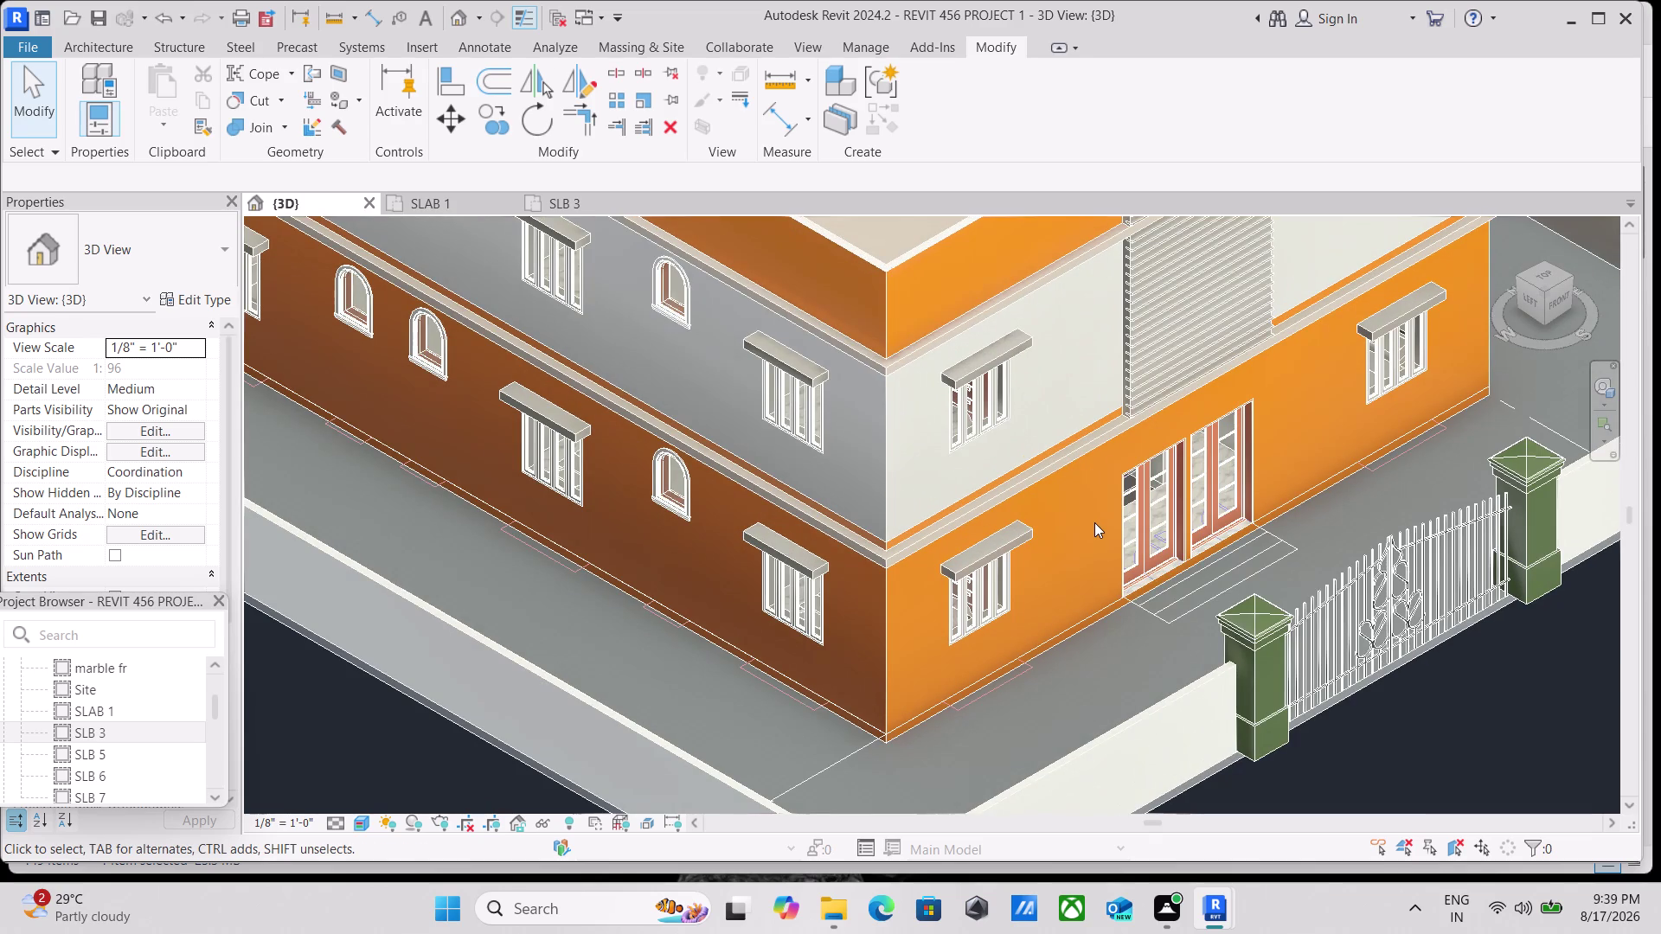
scroll(down, 3)
middle_drag(551, 265, 666, 486)
scroll(up, 3)
key(p)
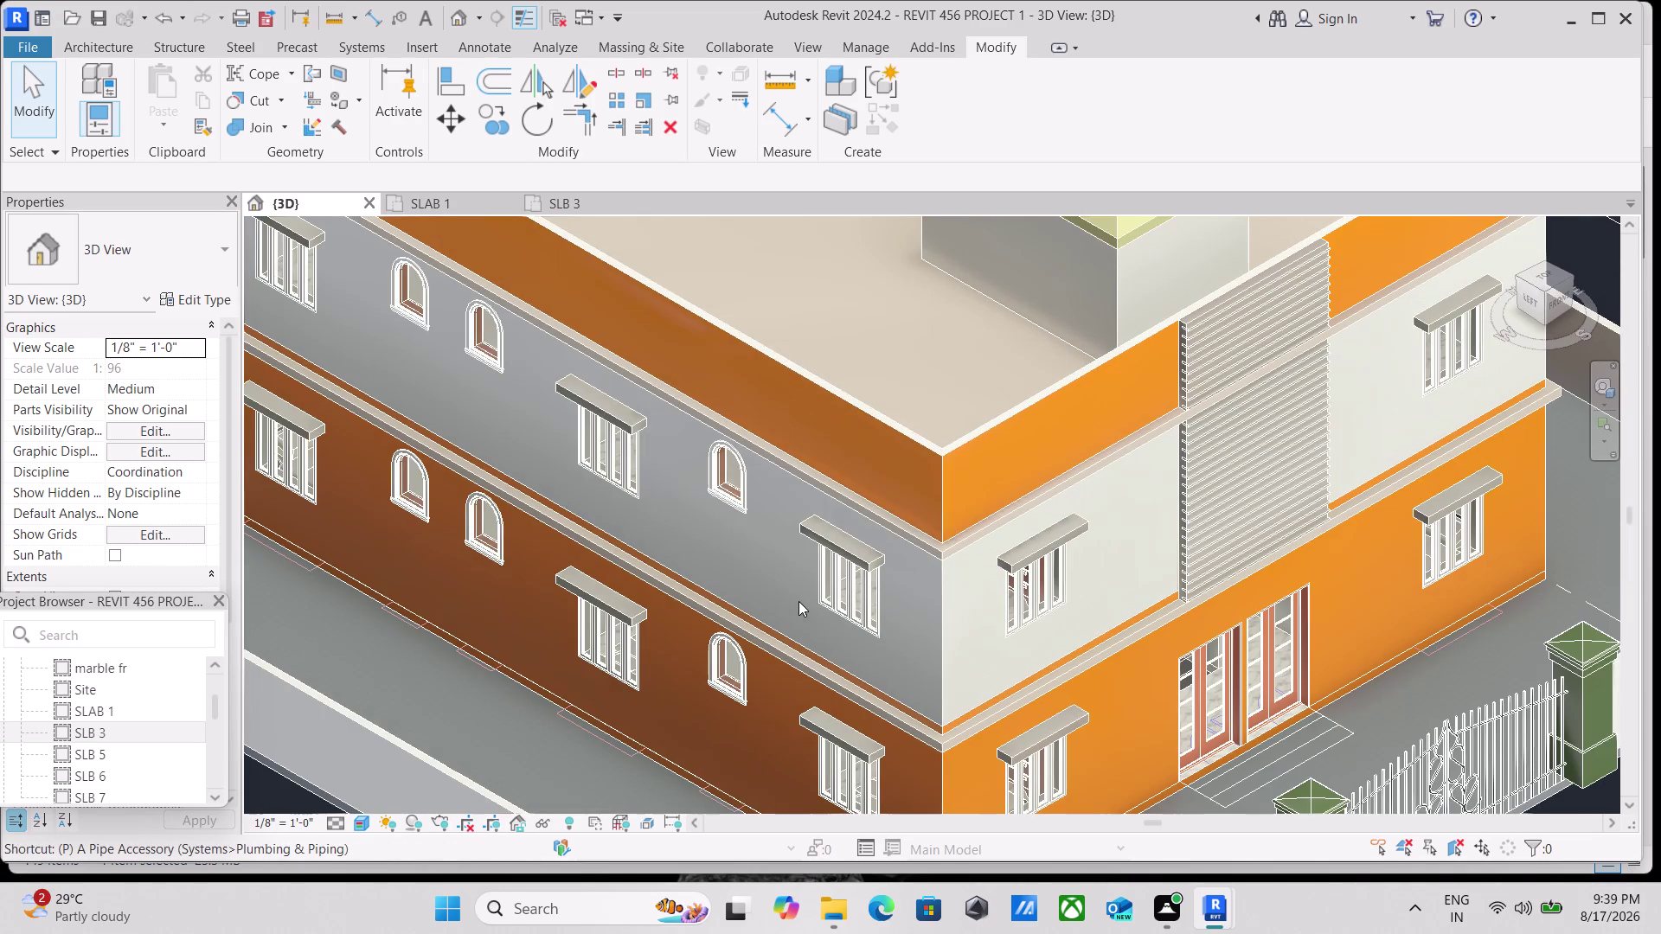
Launch Paint with all project materials and paint three slab edge faces Porcelain, Linen.
key(t)
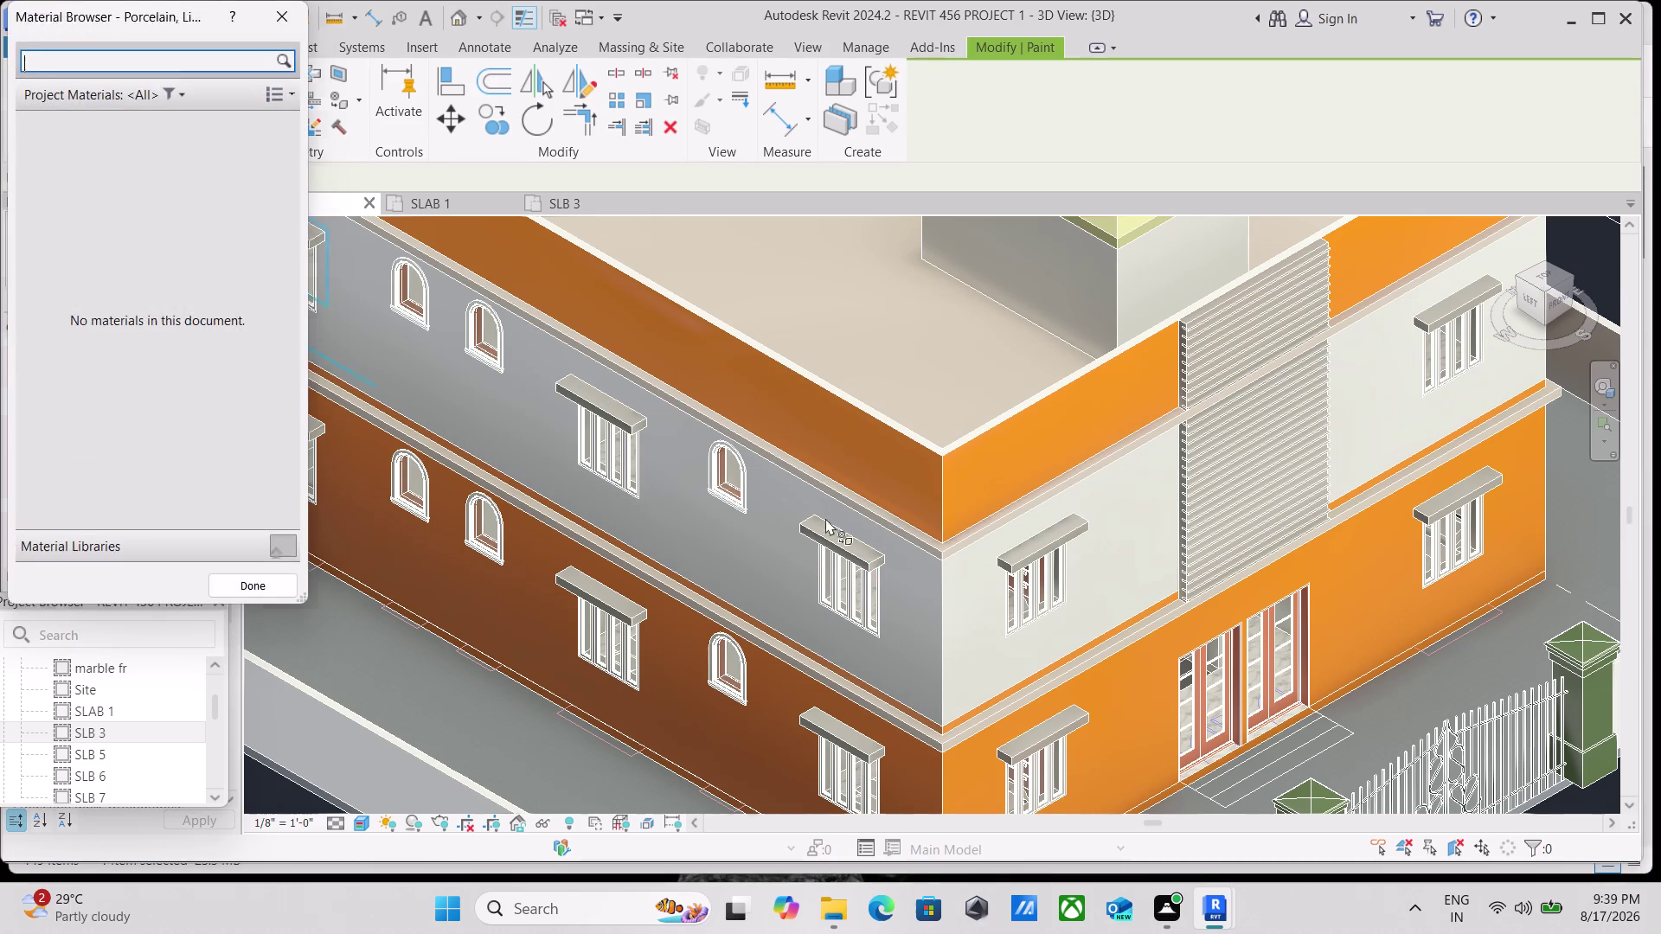
click(244, 339)
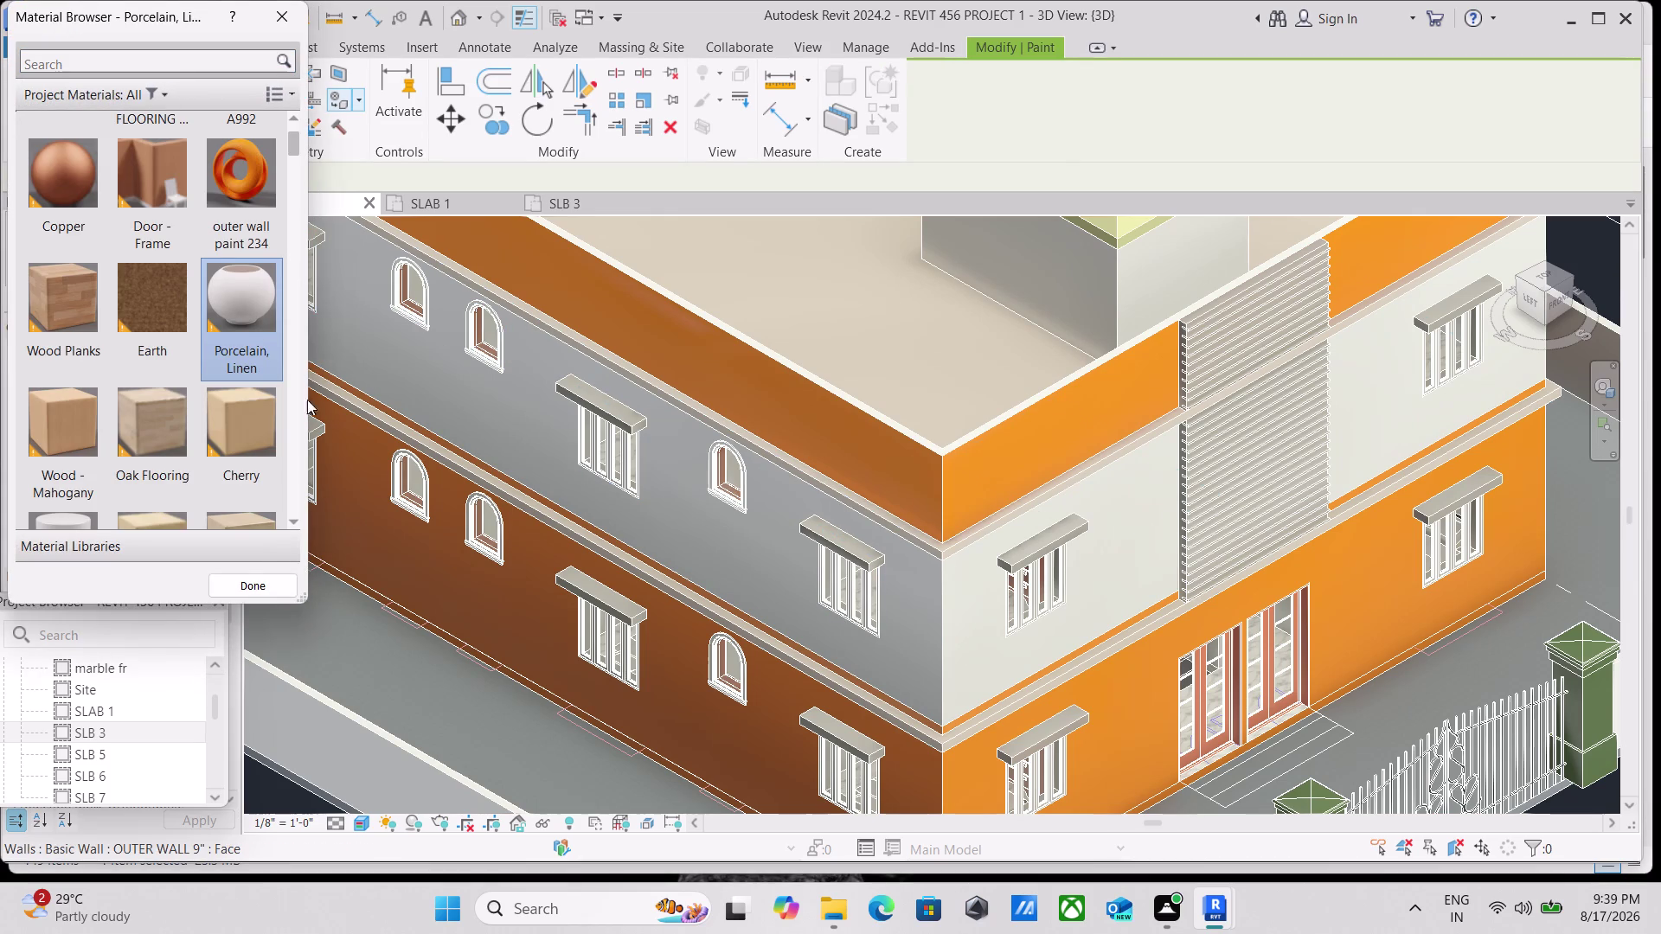
scroll(up, 3)
scroll(up, 3)
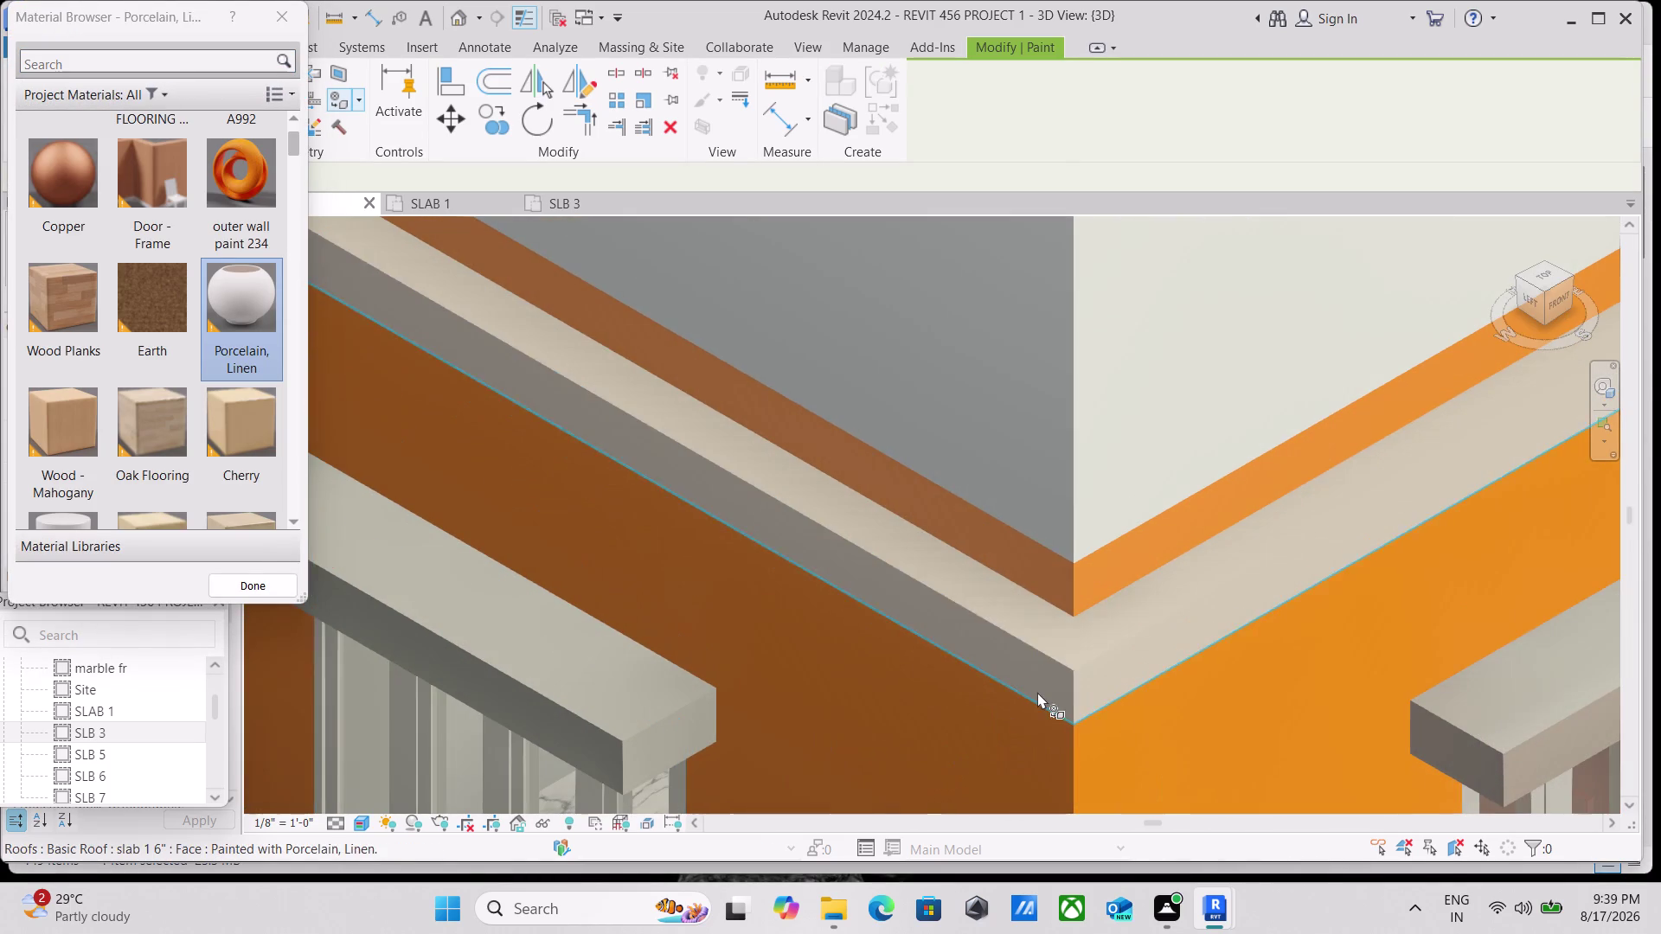
click(1046, 683)
click(1106, 679)
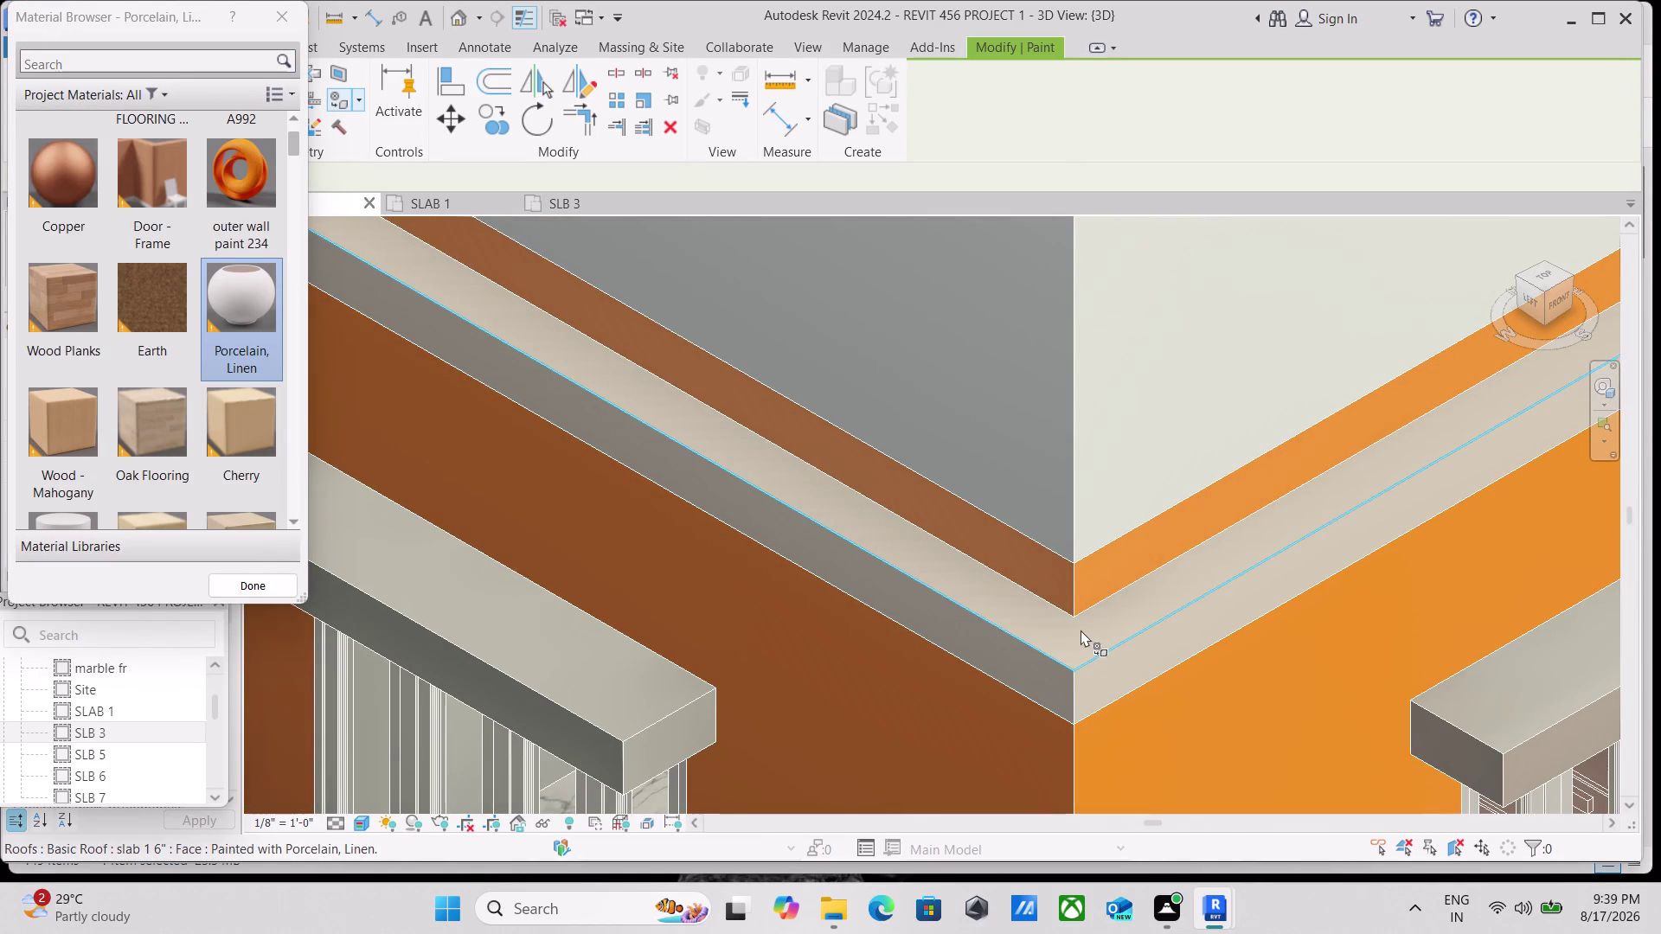
click(1082, 630)
Pick Laminate, Linen, Matte and paint two more slab edge faces.
scroll(down, 3)
scroll(down, 3)
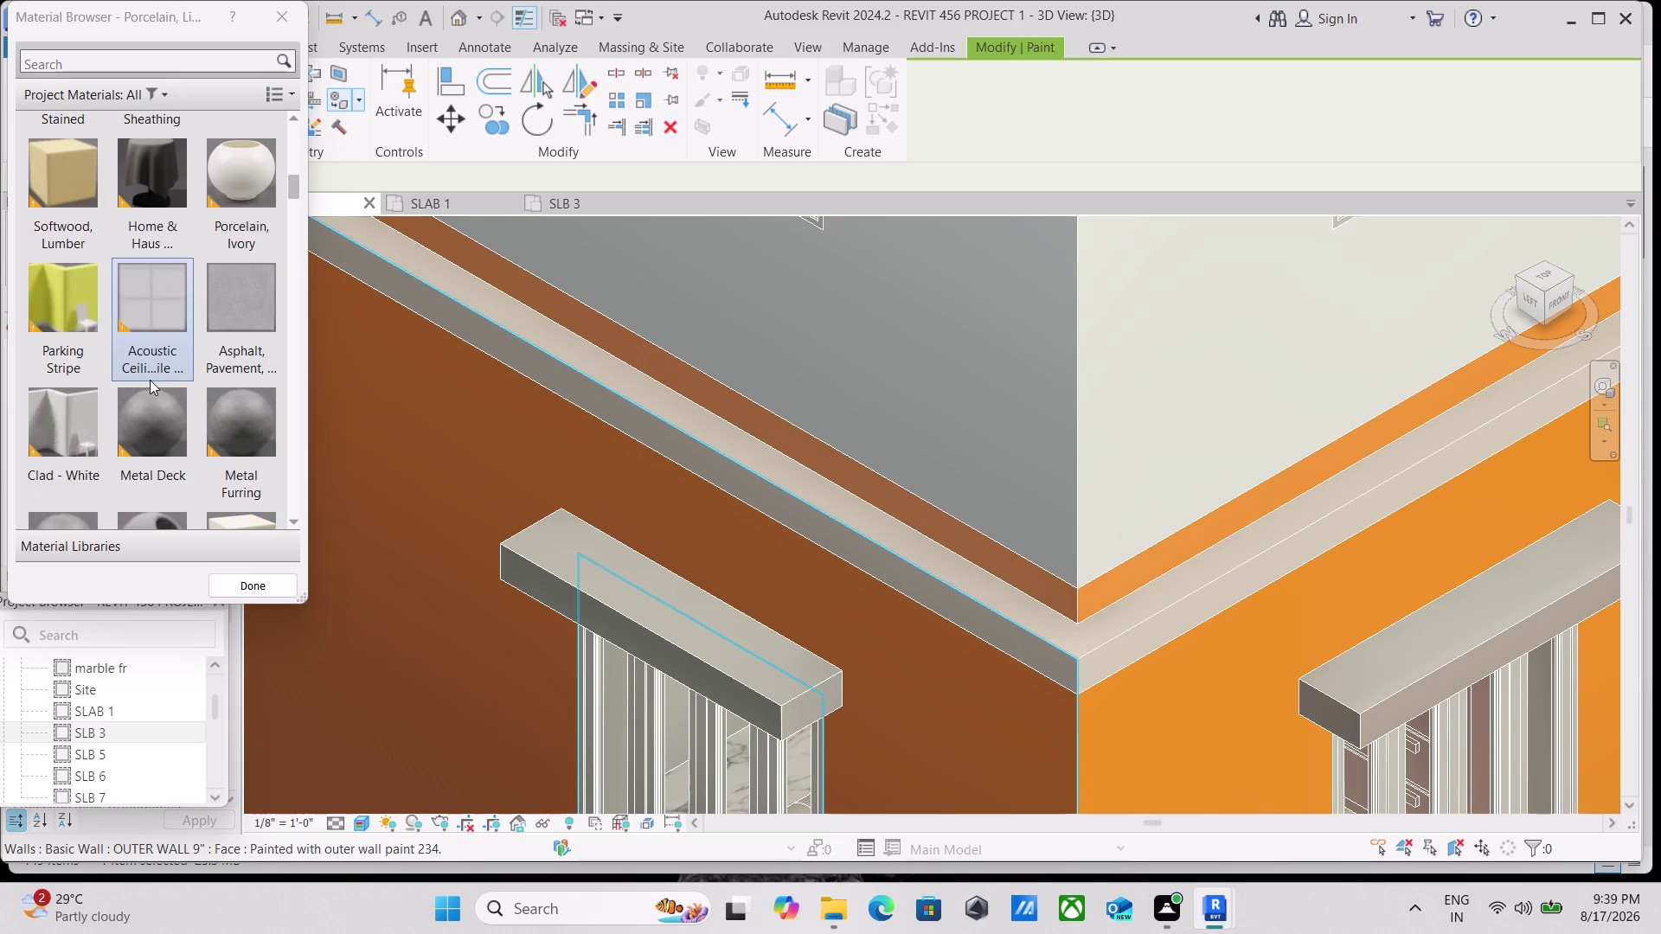
scroll(up, 3)
scroll(down, 3)
scroll(down, 3)
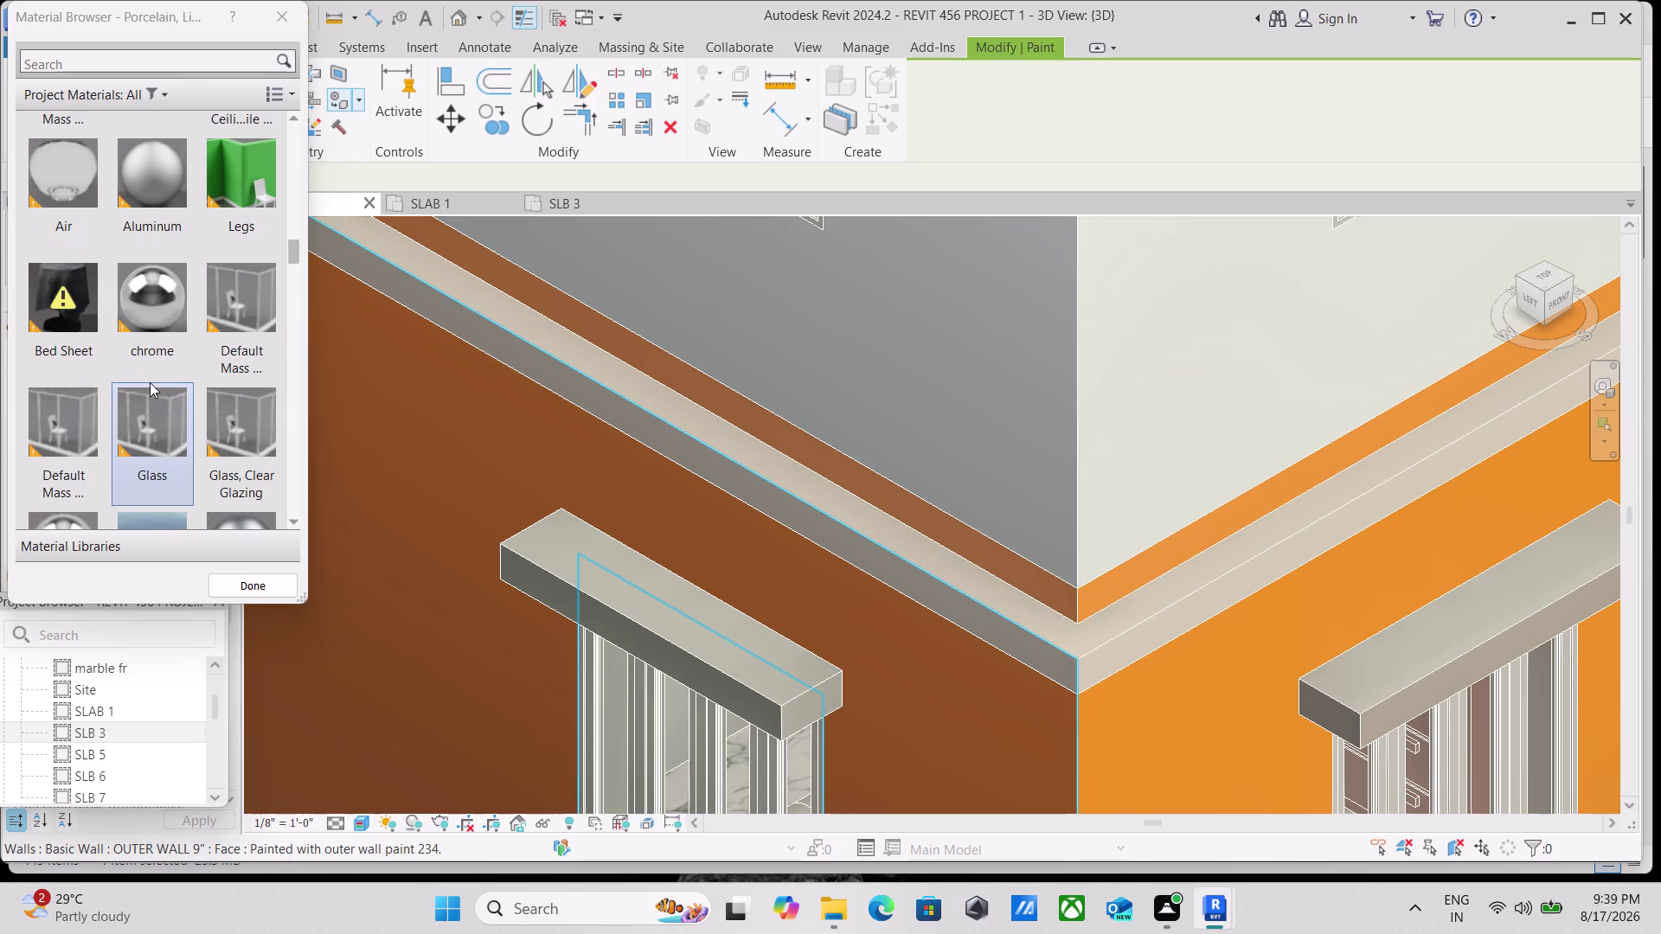
scroll(down, 3)
scroll(down, 3)
scroll(down, 3)
scroll(down, 3)
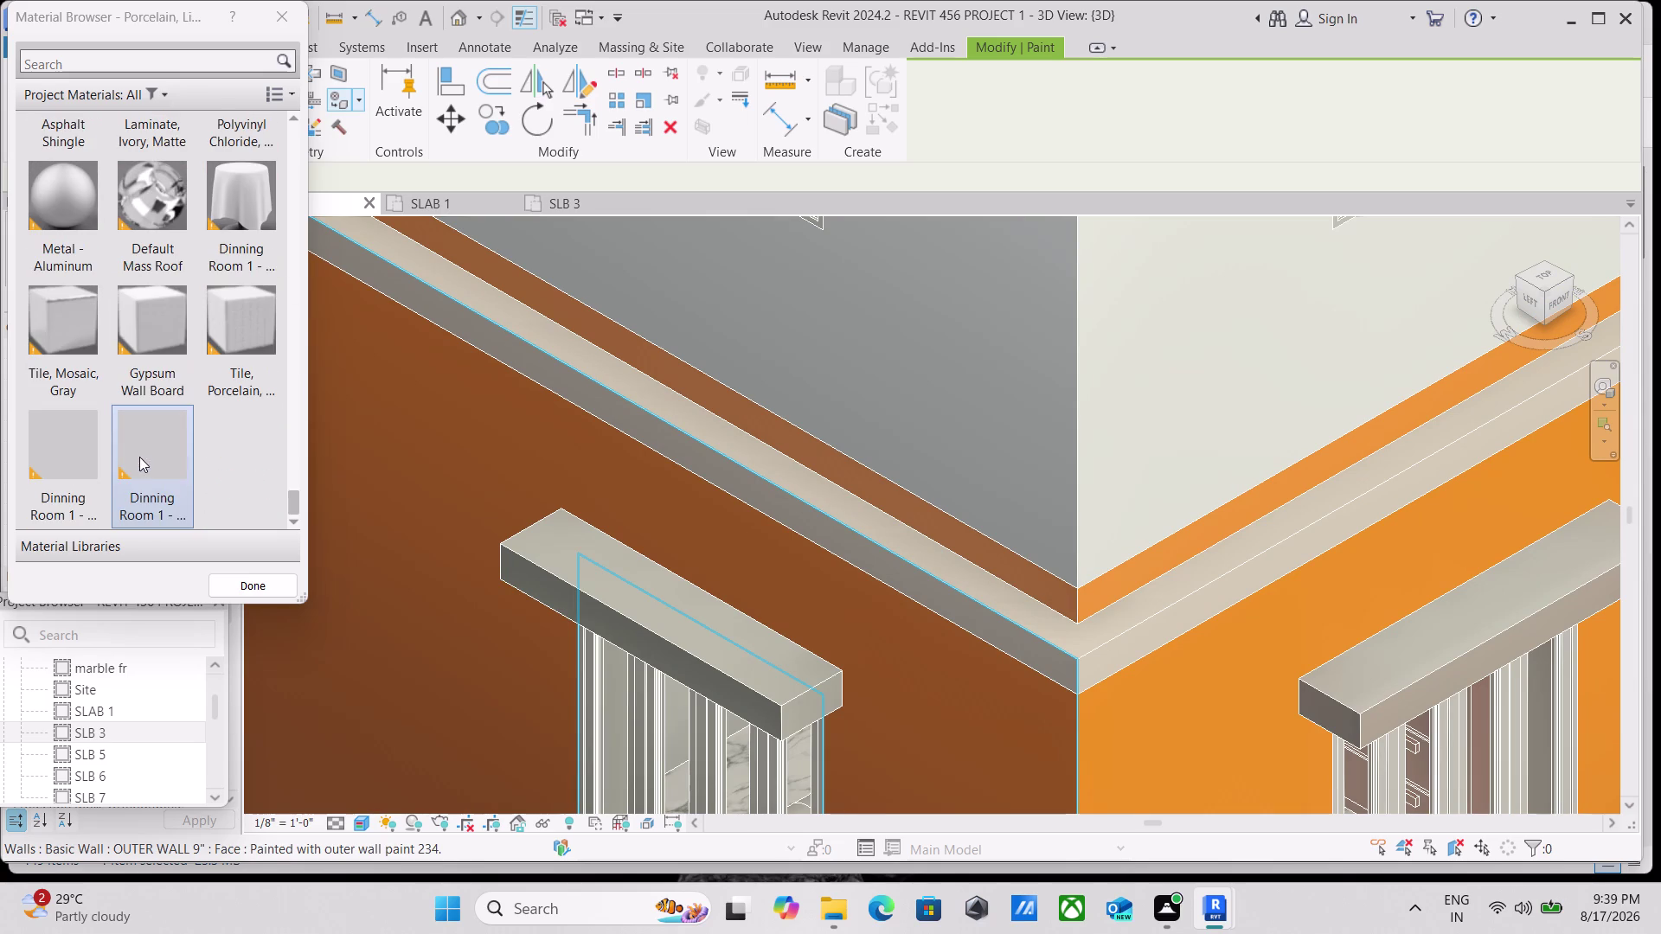
scroll(up, 3)
scroll(up, 3)
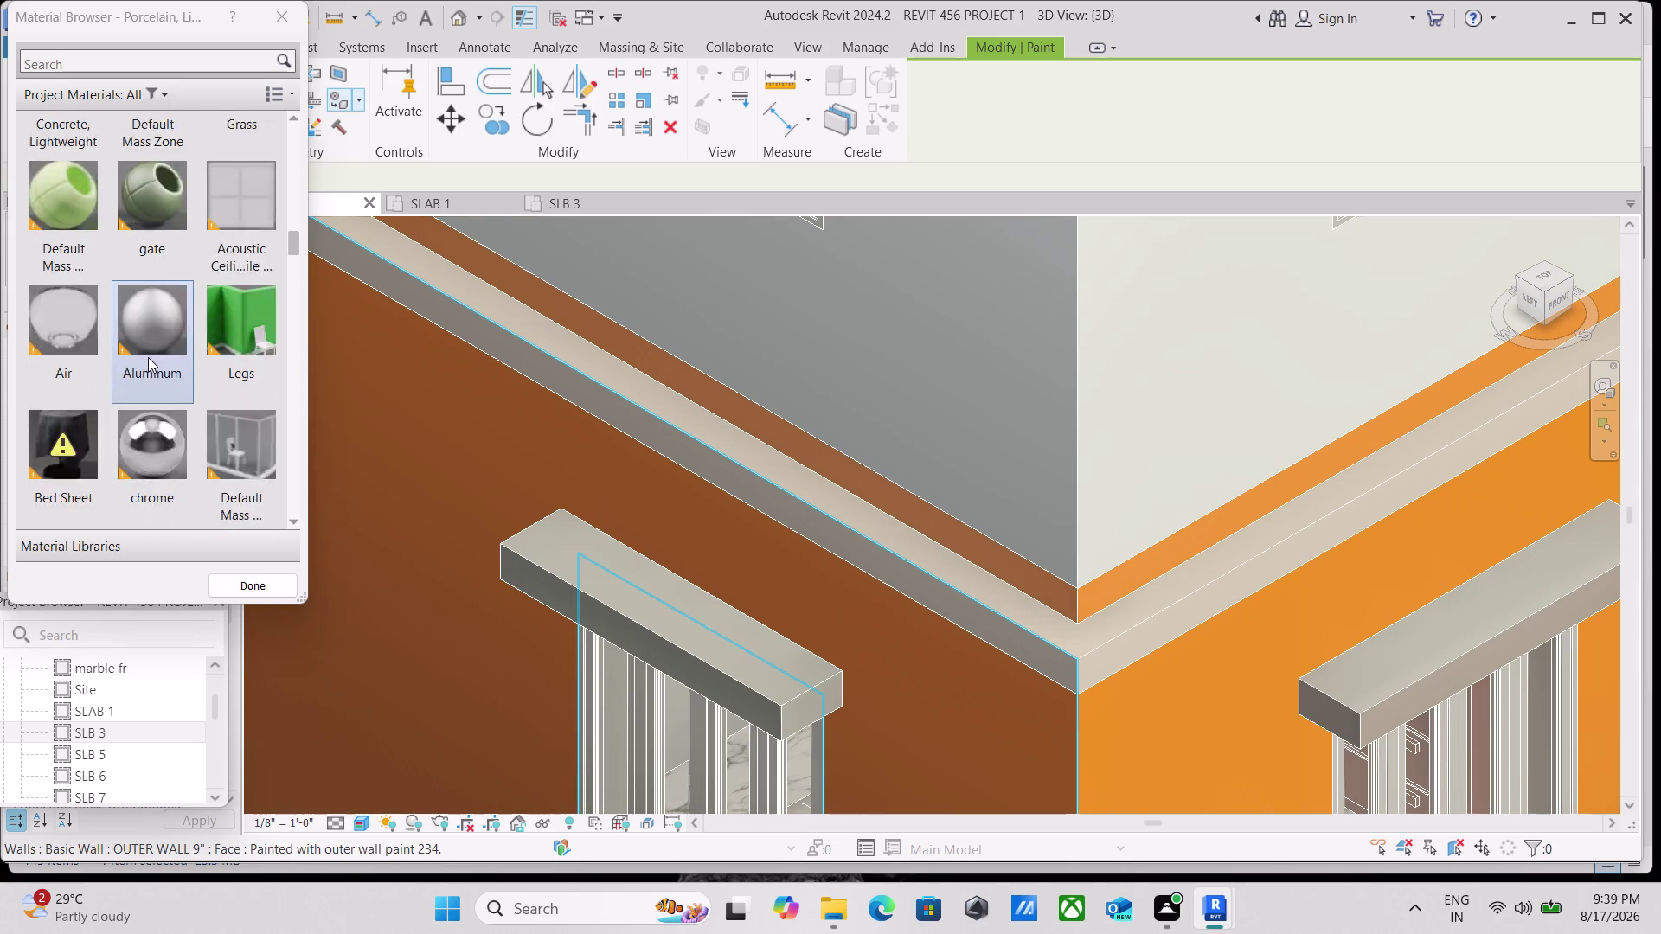
scroll(up, 3)
scroll(up, 3)
scroll(down, 3)
scroll(down, 3)
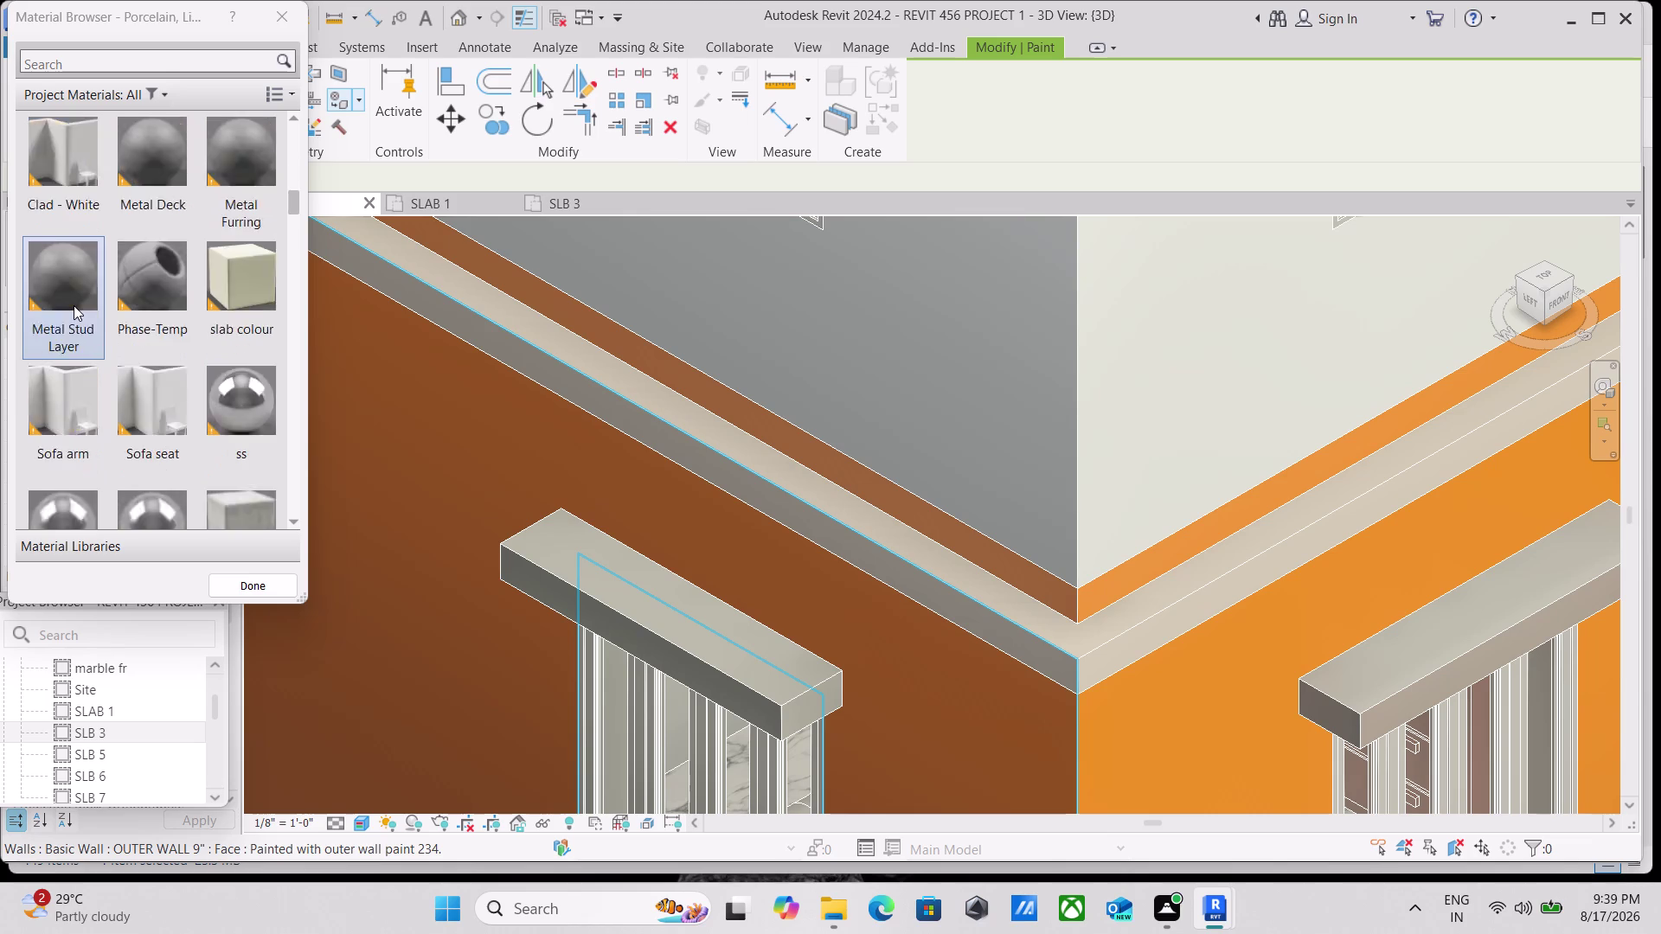
scroll(down, 3)
scroll(up, 3)
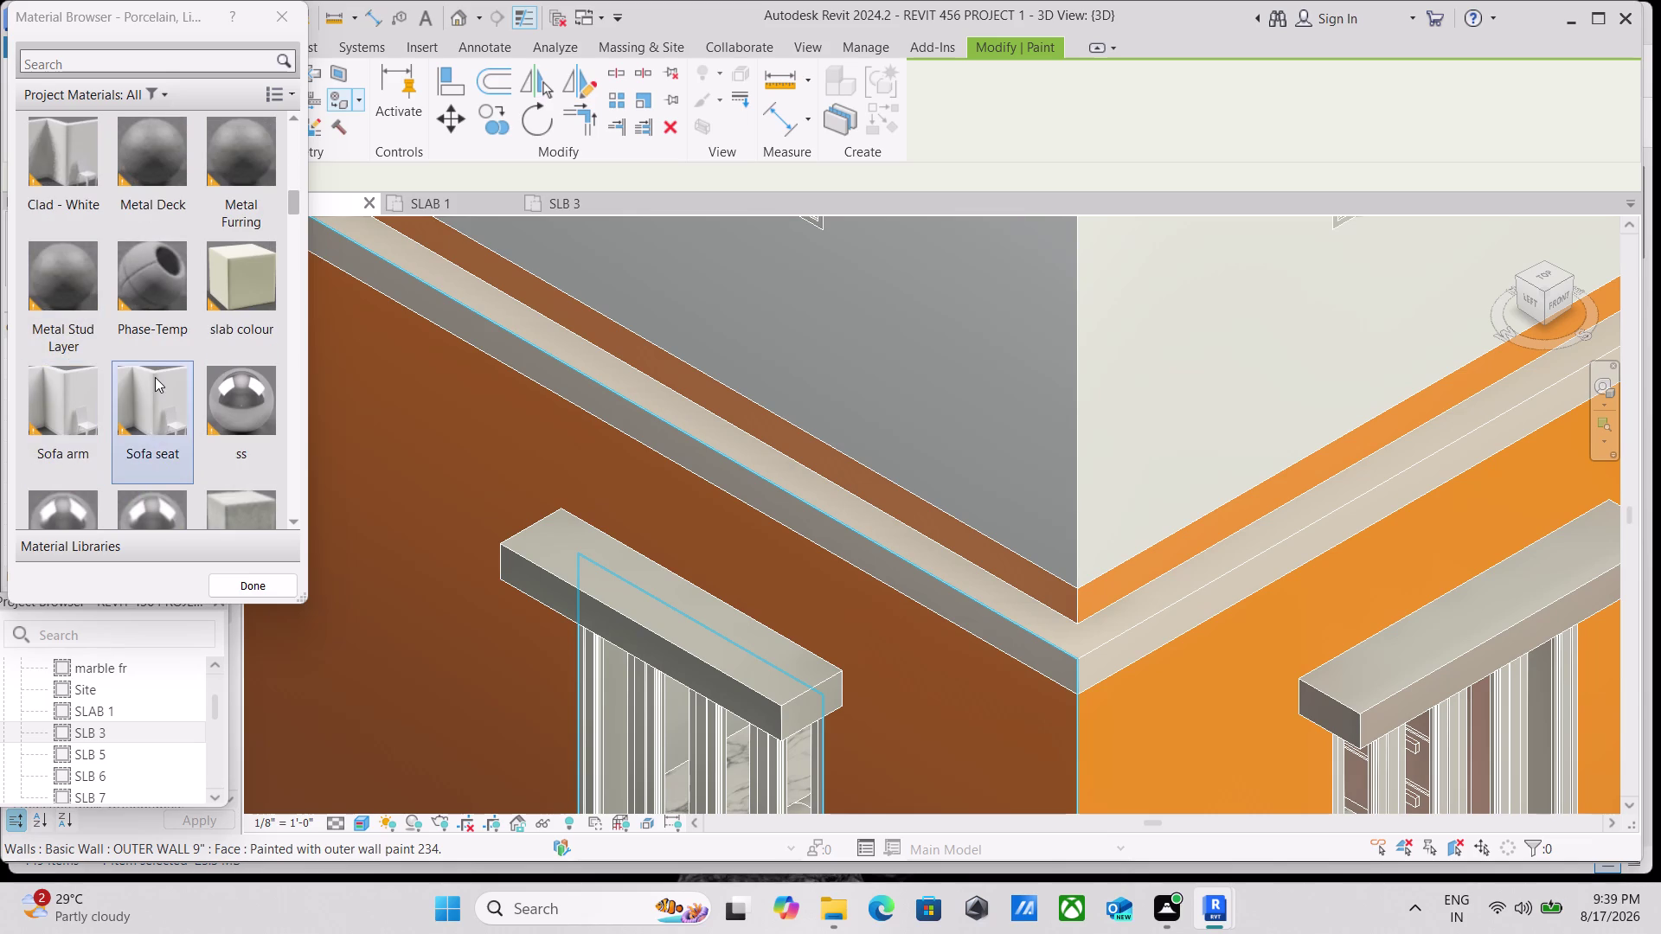
scroll(up, 3)
double_click(81, 313)
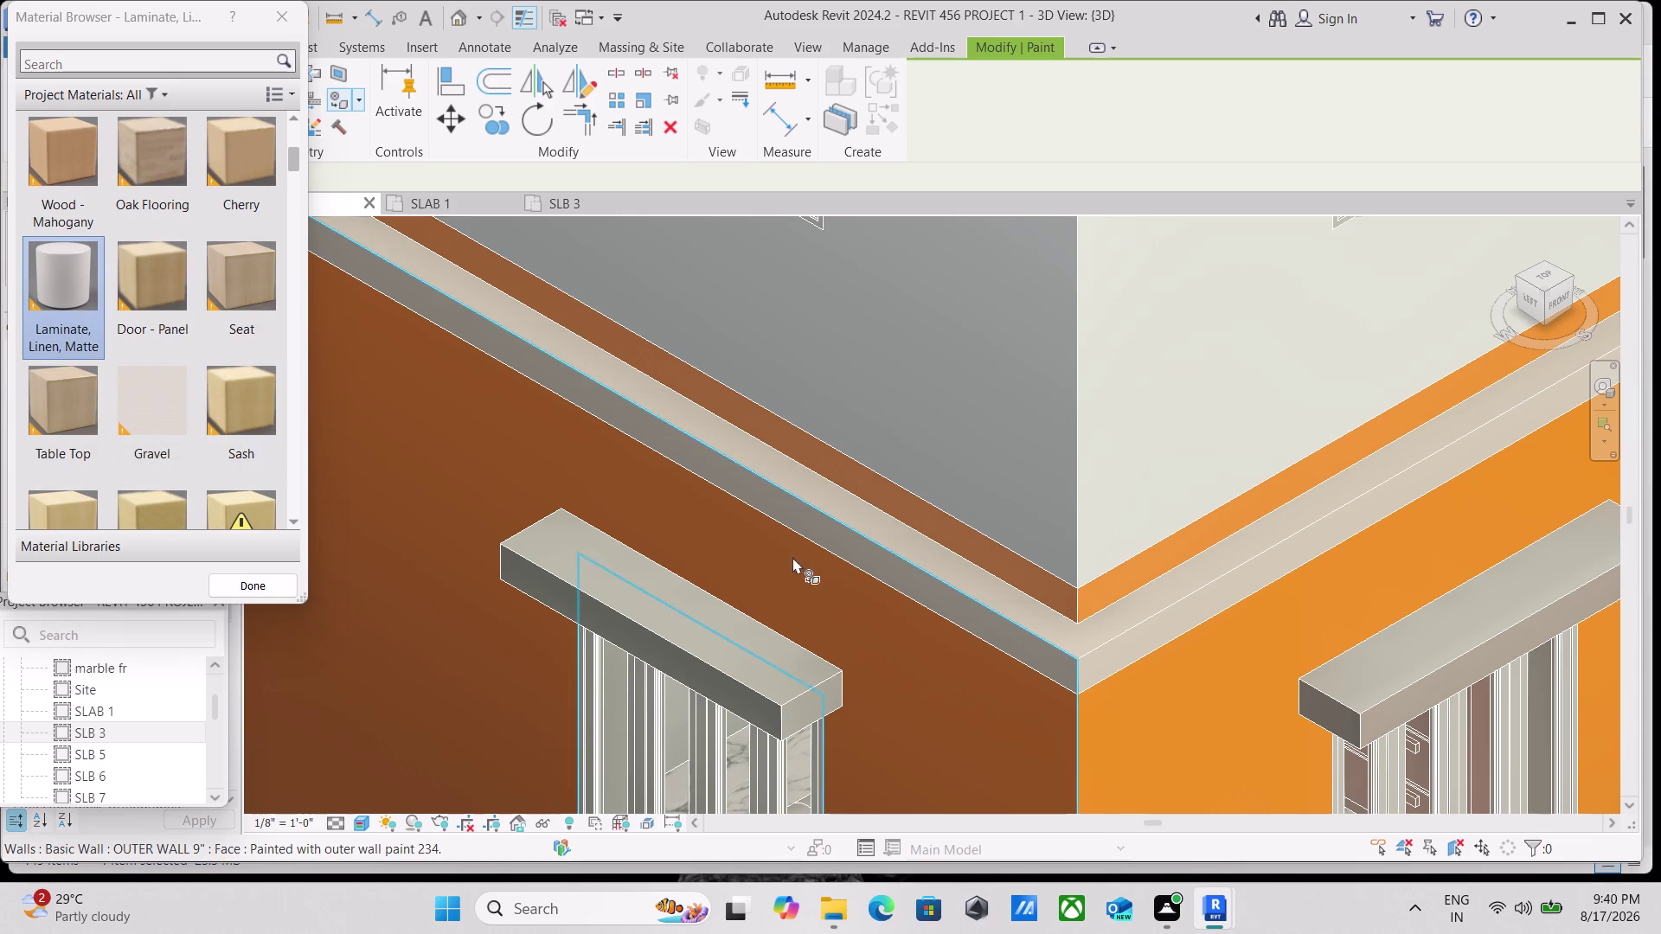
click(943, 598)
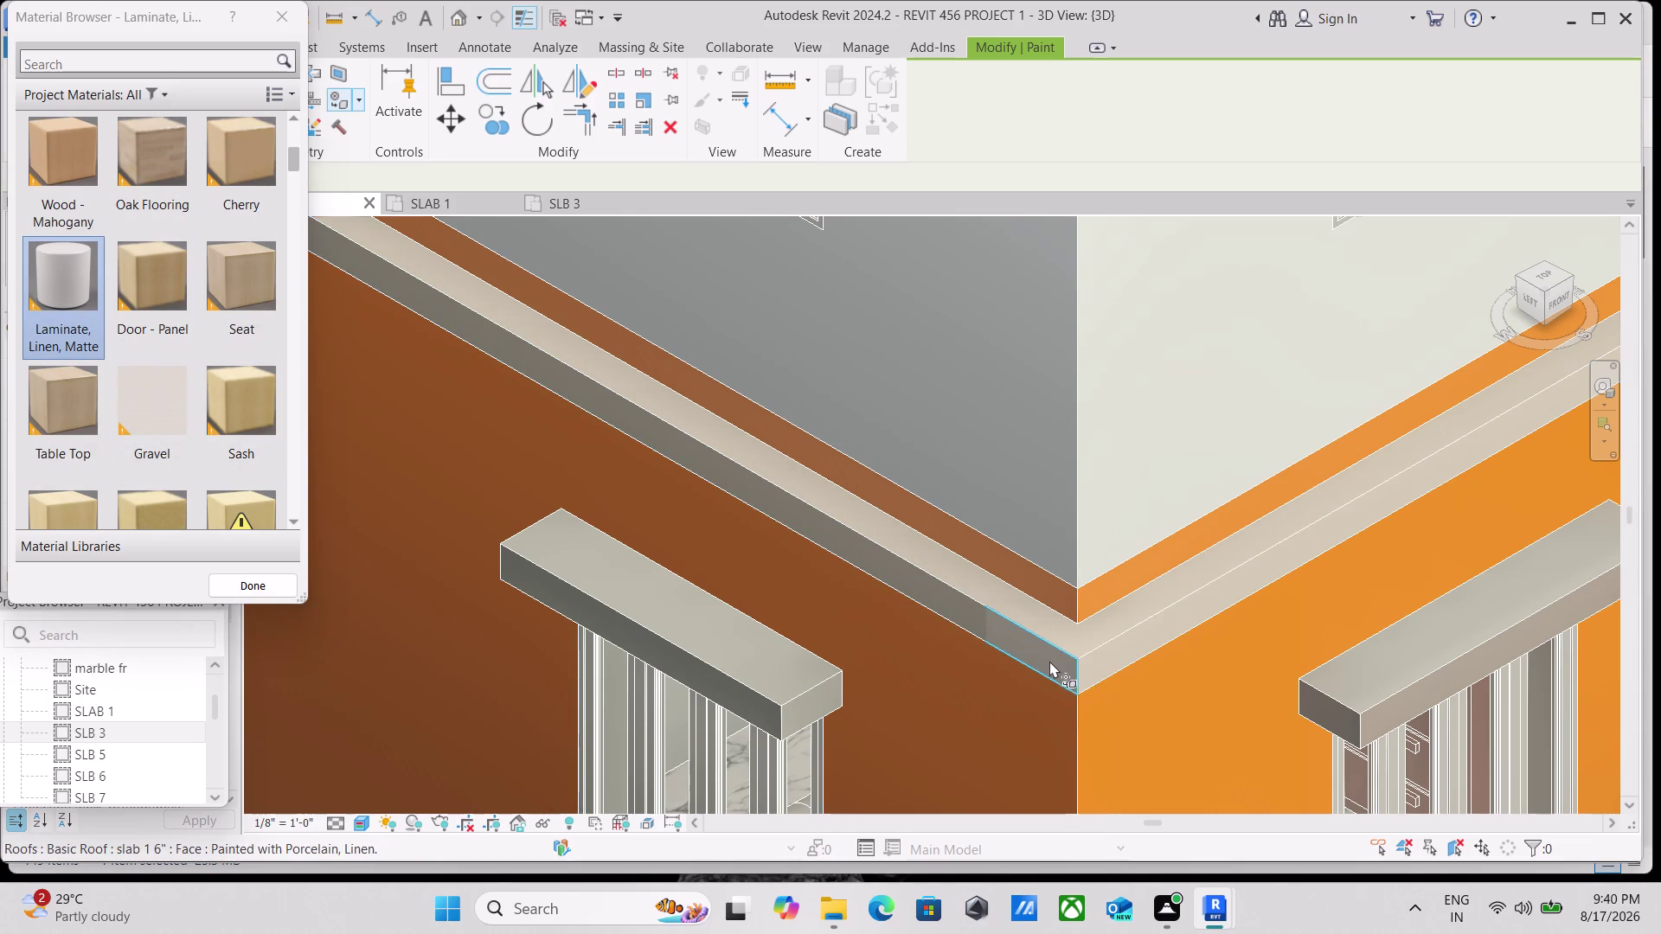
click(1048, 658)
Switch back to Porcelain, Linen and paint three lower slab edge faces.
scroll(down, 3)
scroll(down, 3)
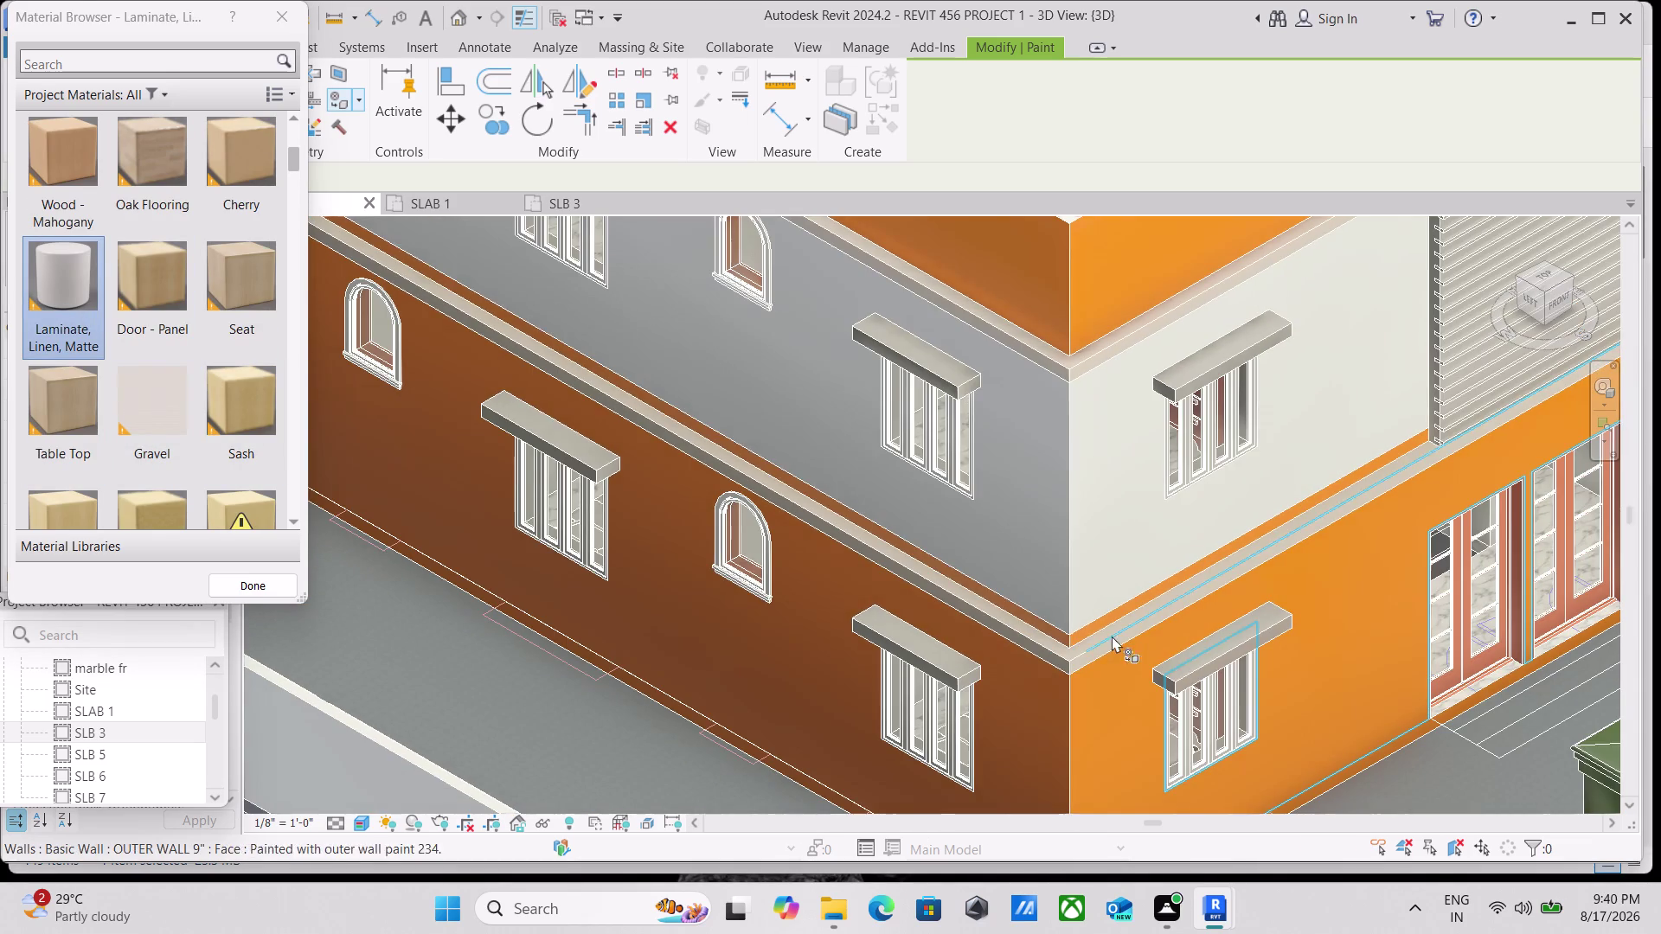
scroll(down, 3)
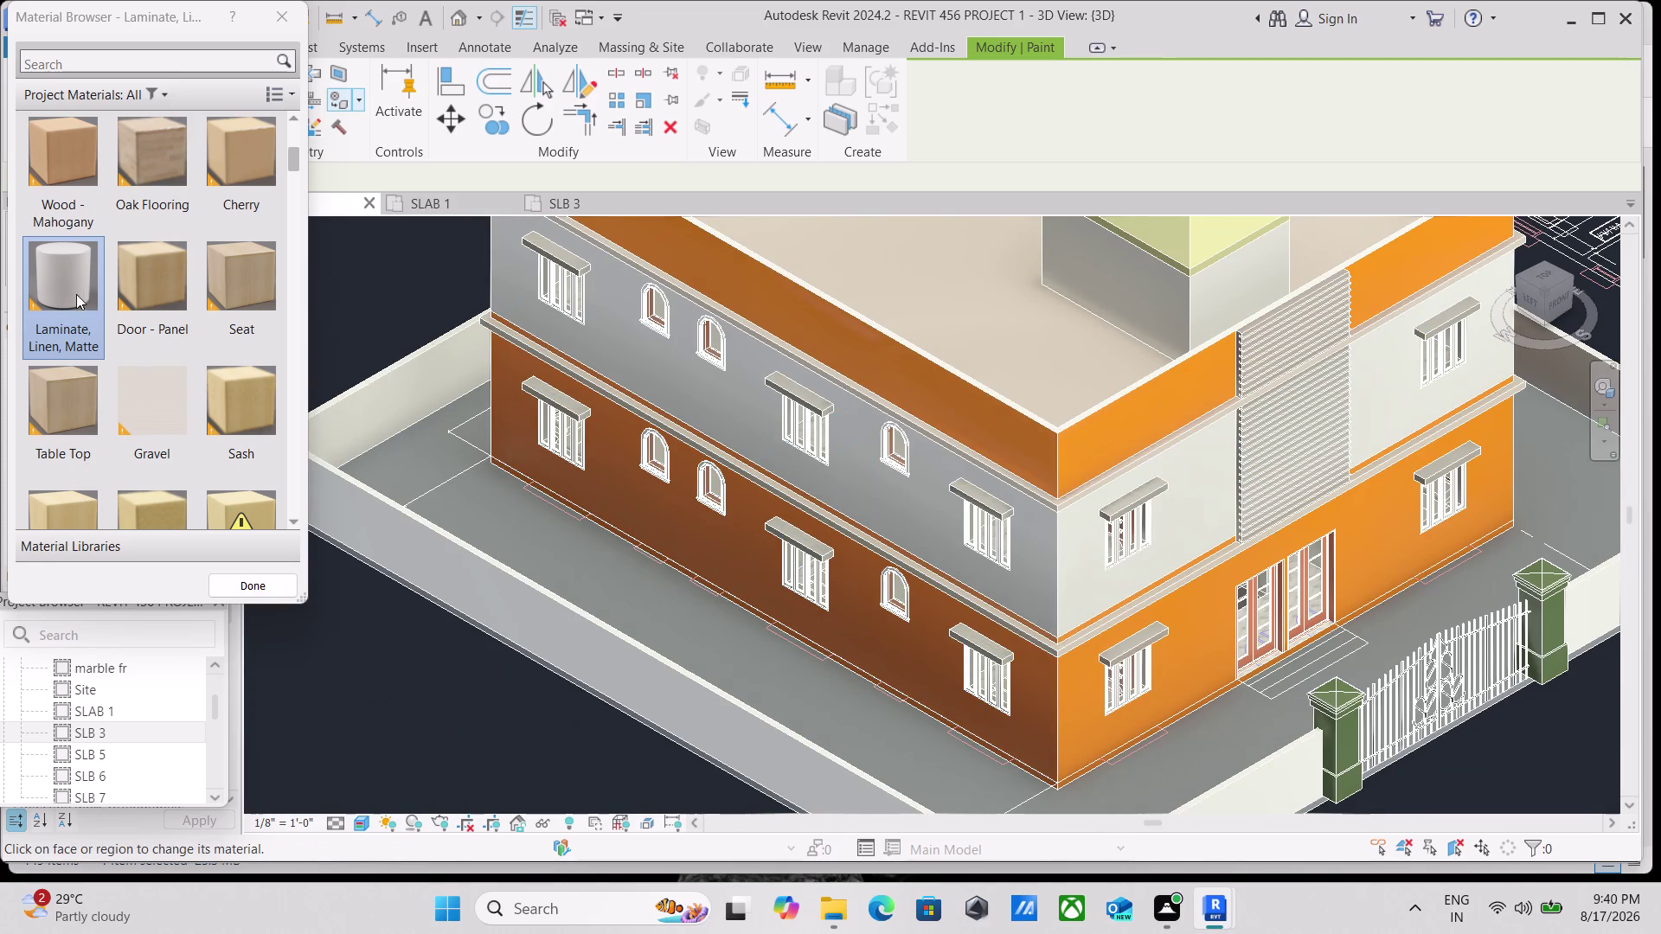
scroll(up, 3)
double_click(237, 393)
scroll(up, 3)
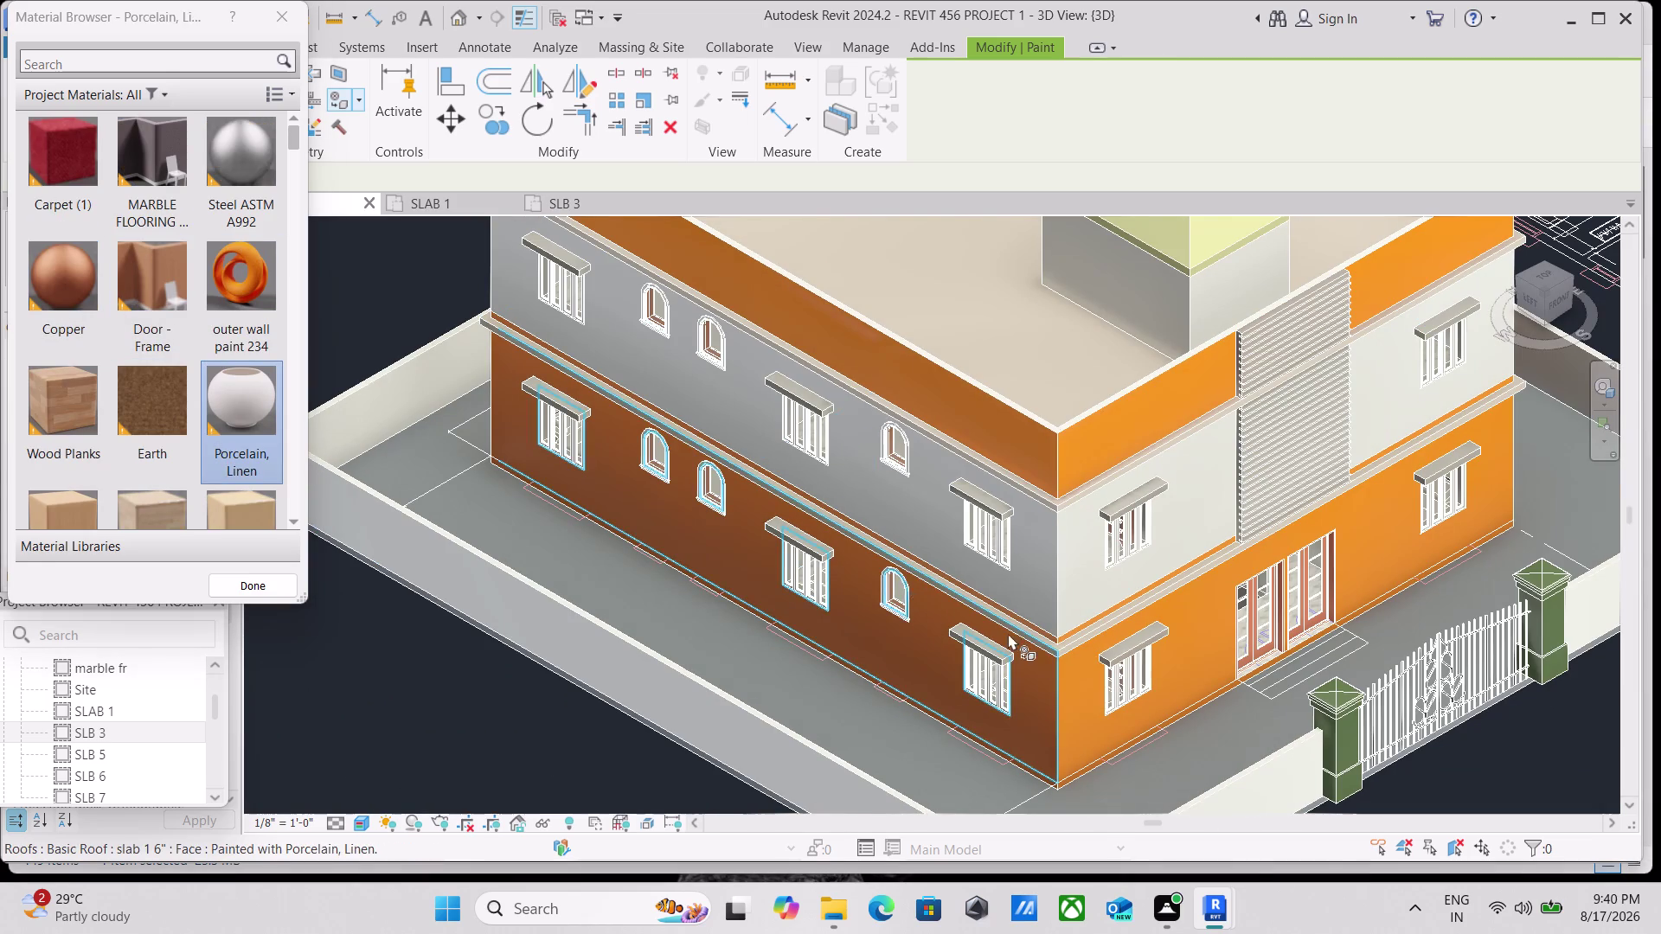
scroll(up, 3)
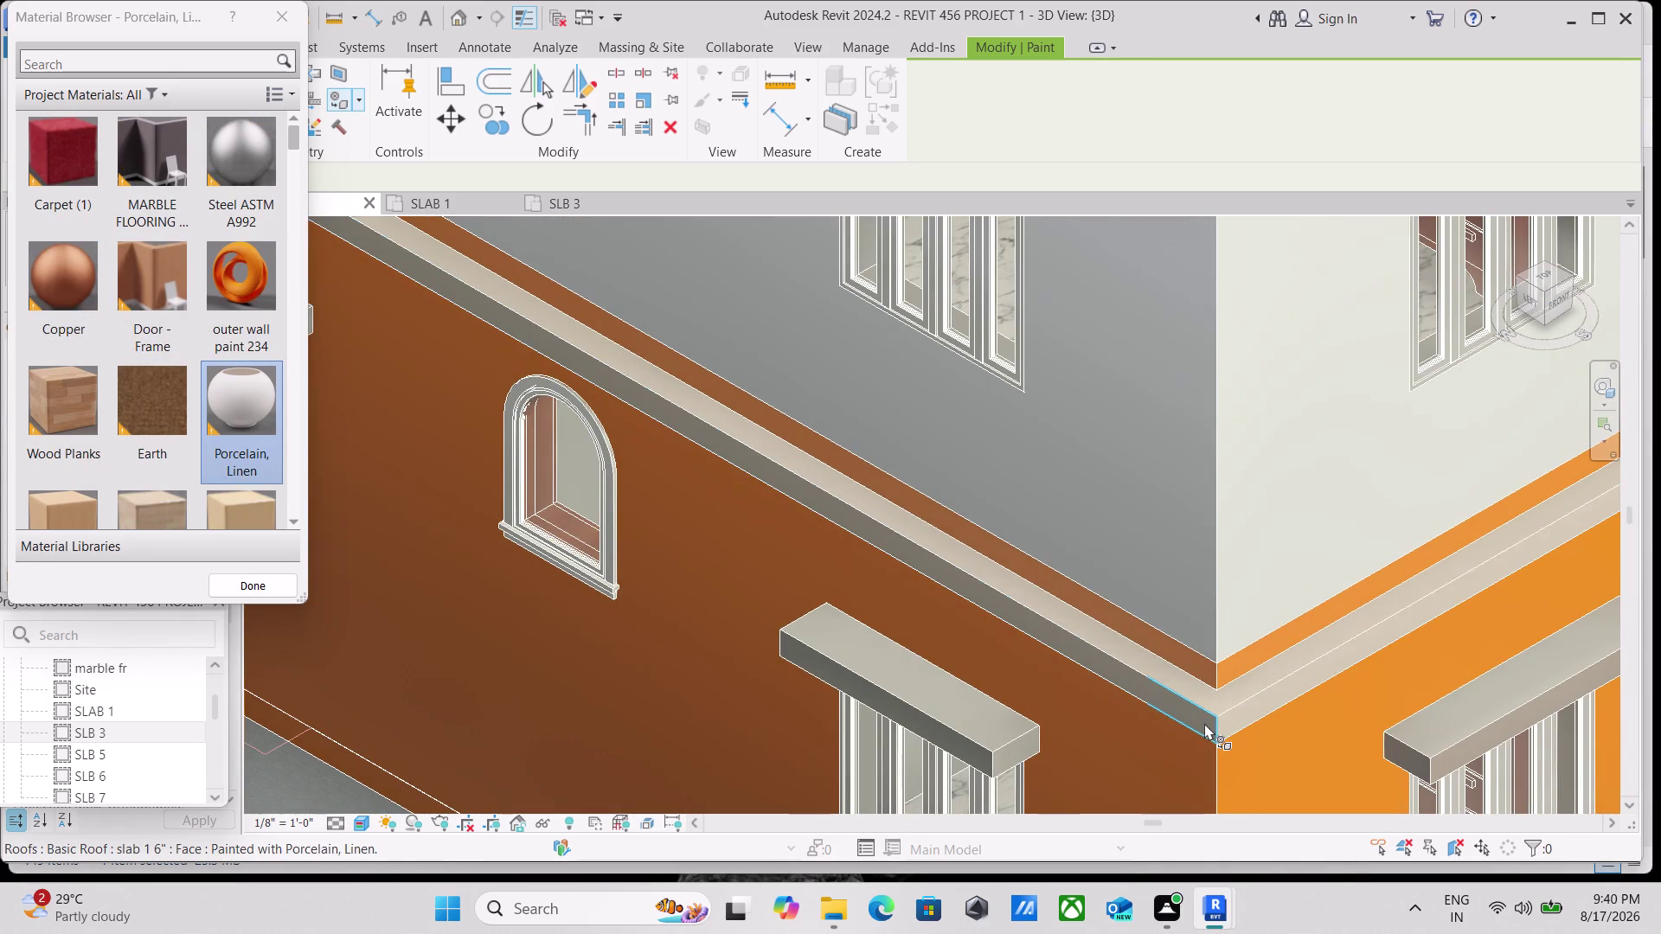
click(1204, 720)
click(1173, 700)
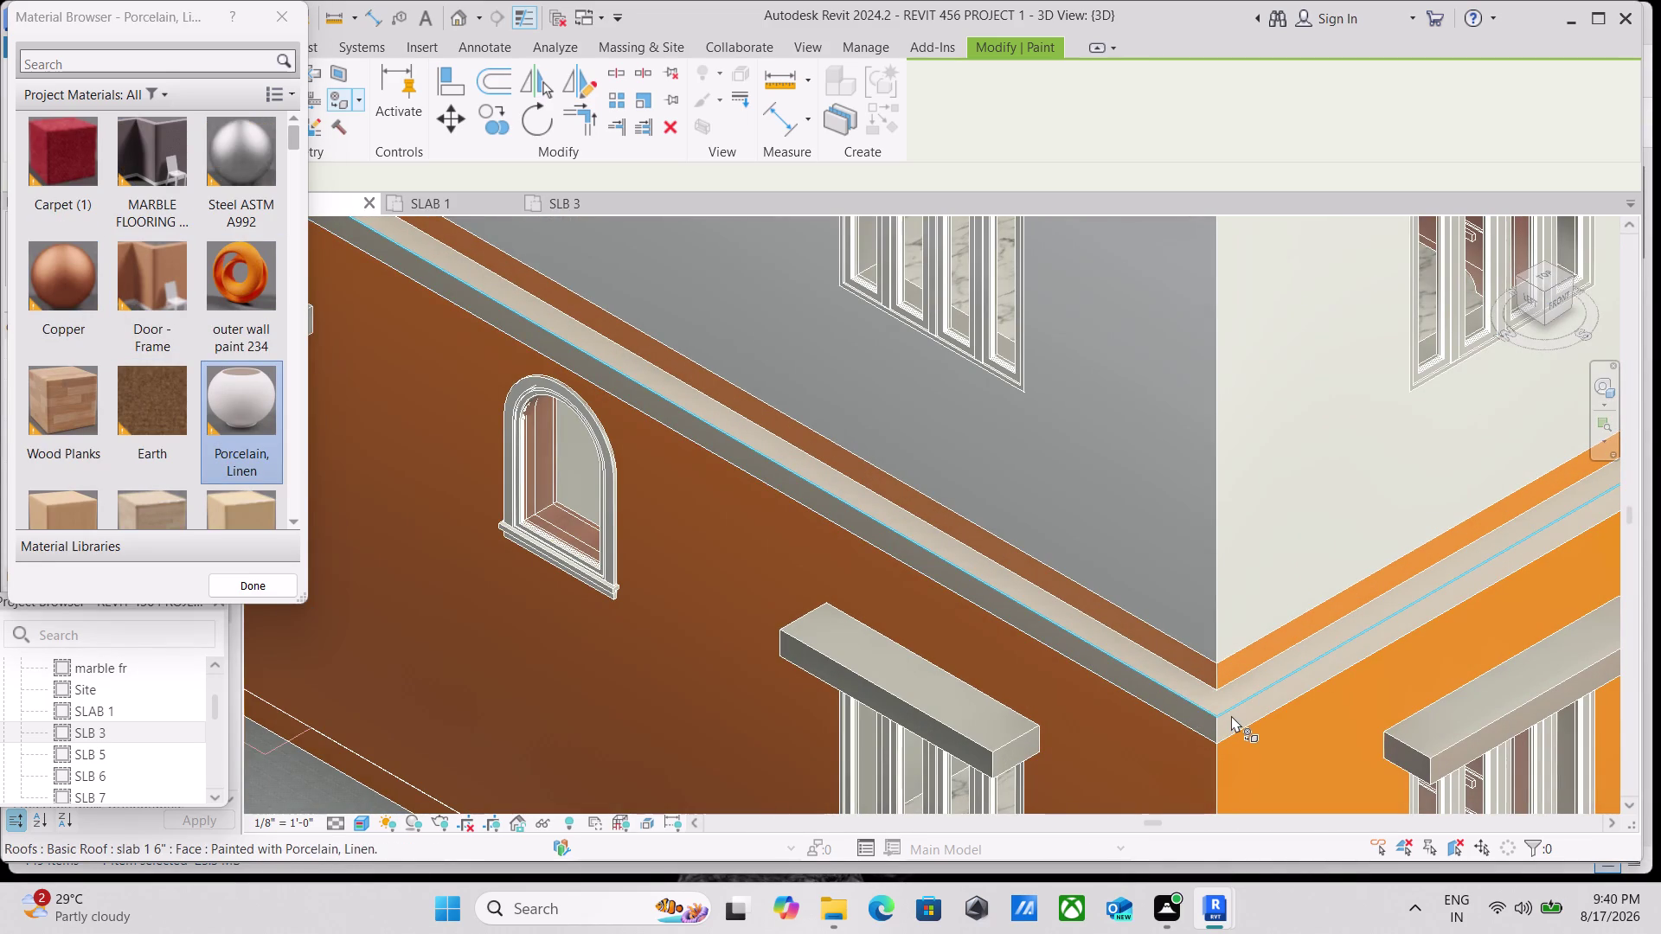
click(1231, 715)
Paint four upper slab edge faces at the corner Porcelain, Linen.
scroll(down, 3)
scroll(down, 3)
middle_drag(1256, 523, 1178, 729)
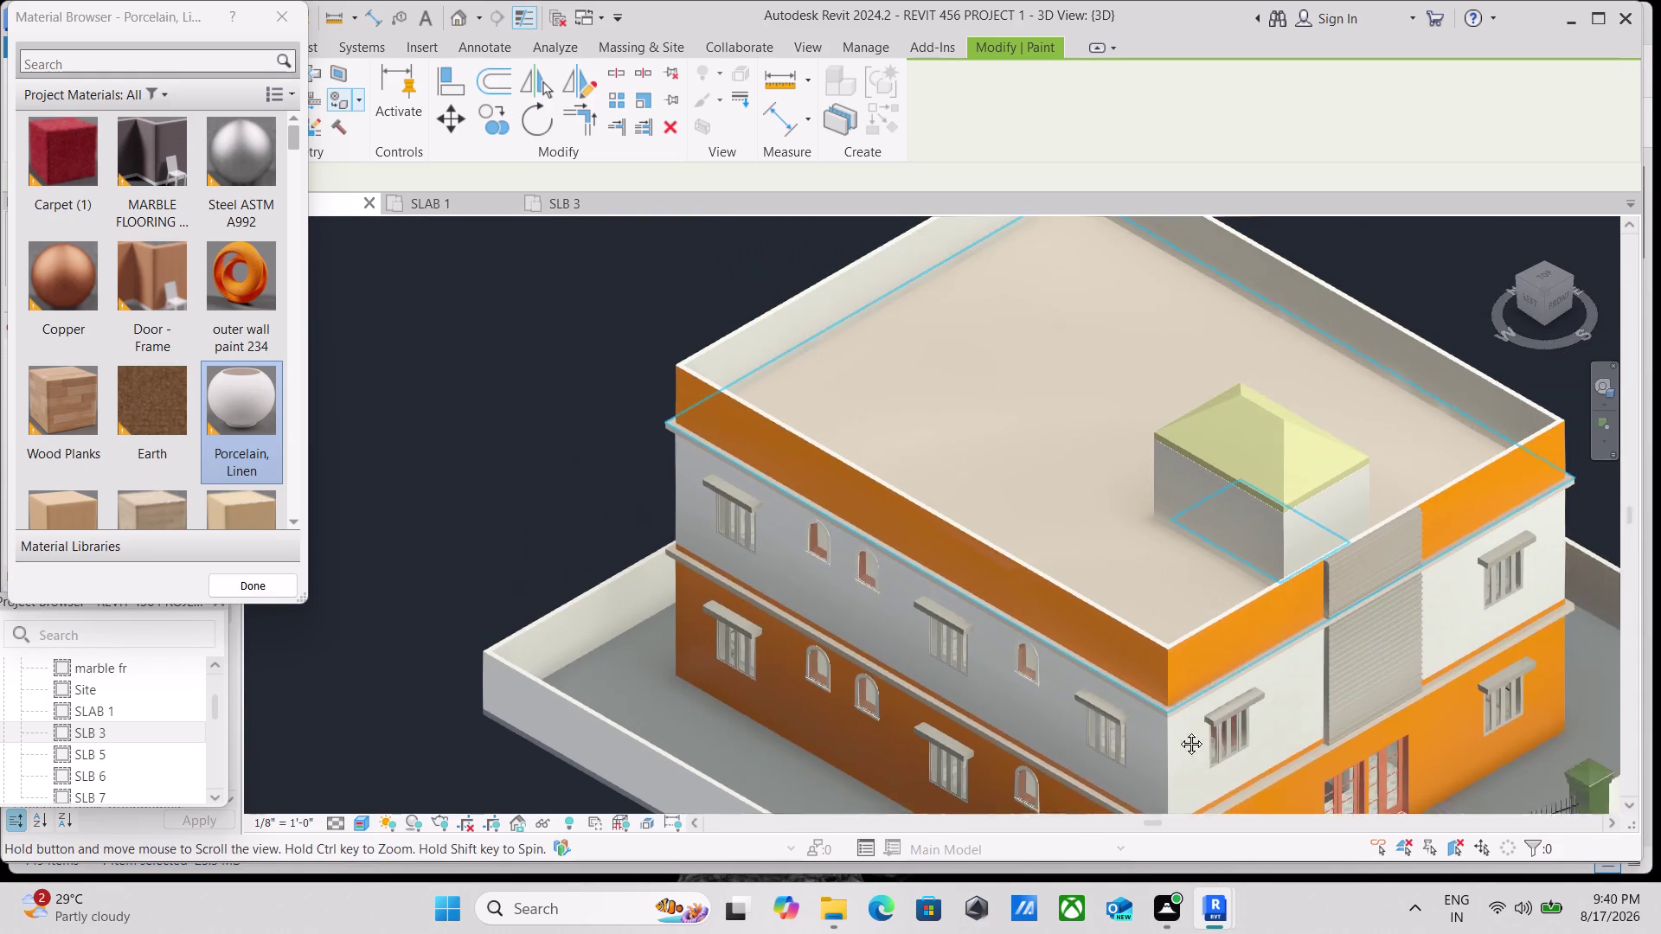
middle_drag(1179, 729, 1178, 731)
scroll(up, 3)
middle_drag(1144, 721, 1071, 541)
scroll(up, 3)
middle_drag(1071, 541, 1063, 521)
scroll(up, 3)
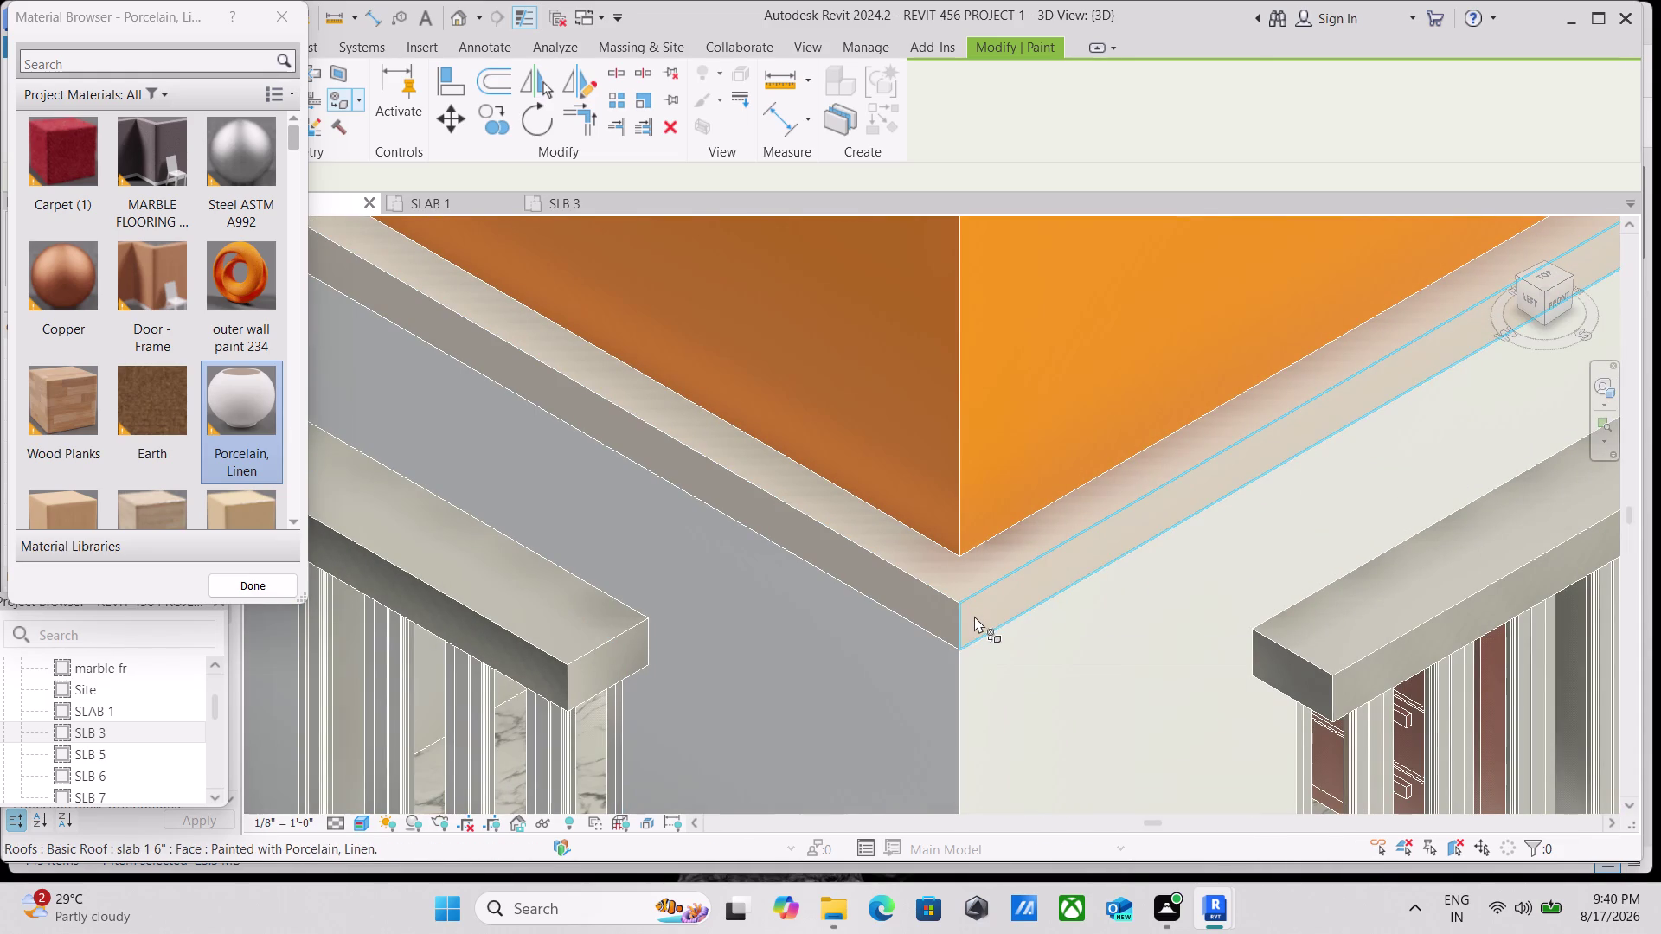
click(974, 616)
click(946, 622)
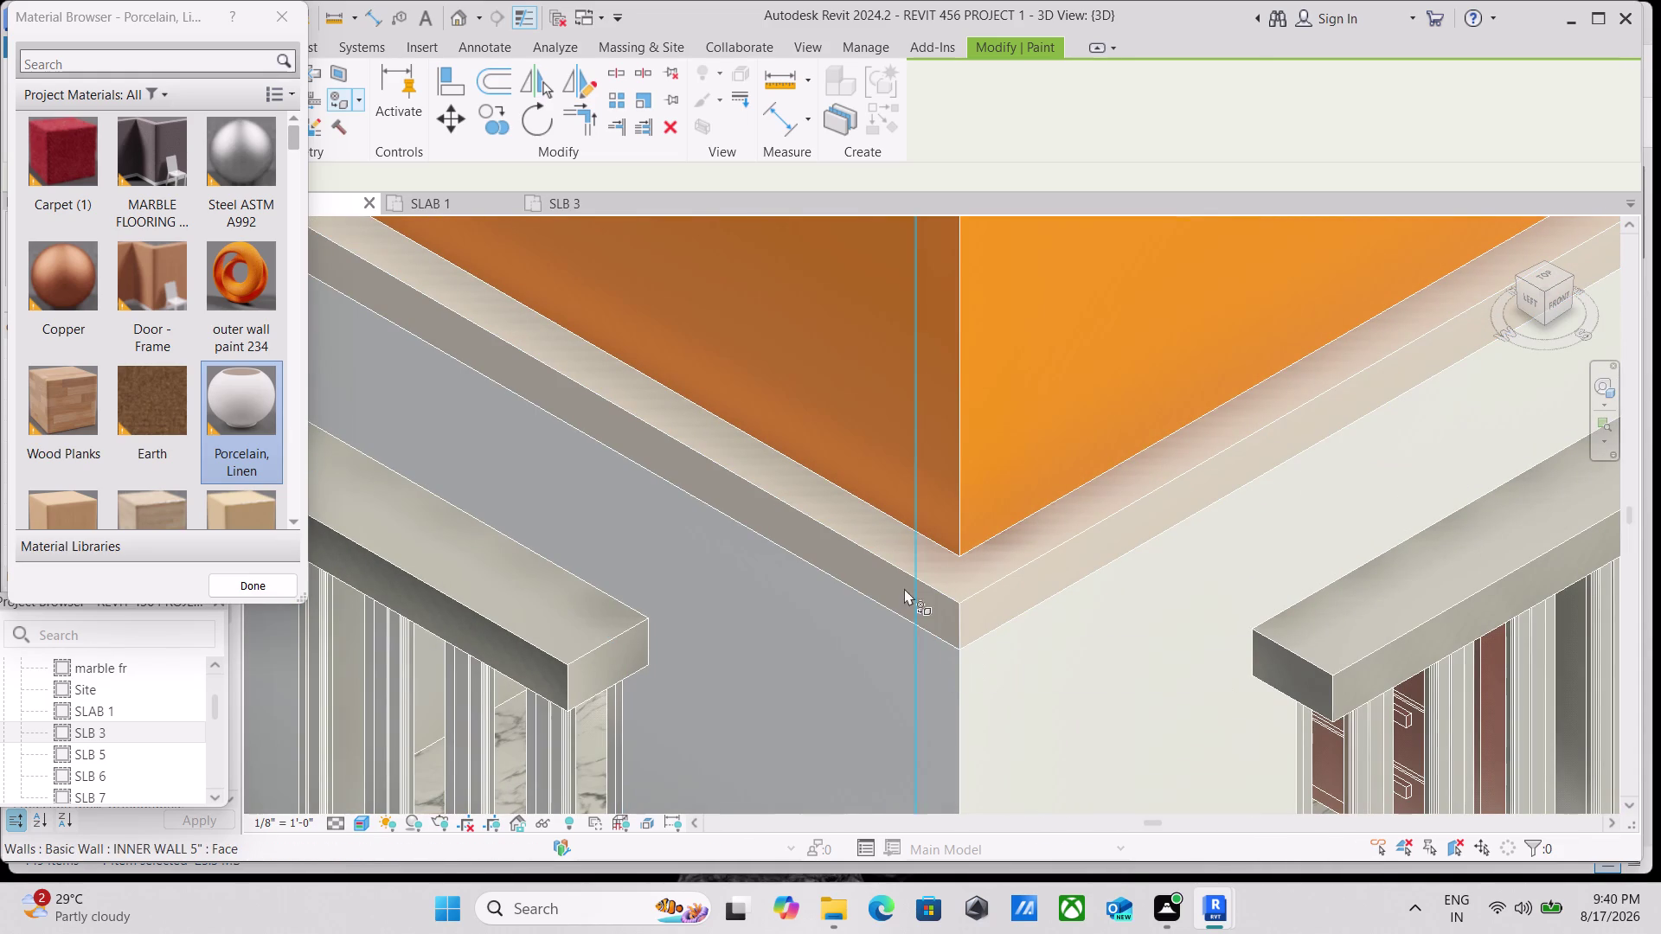
click(900, 588)
click(911, 550)
scroll(down, 3)
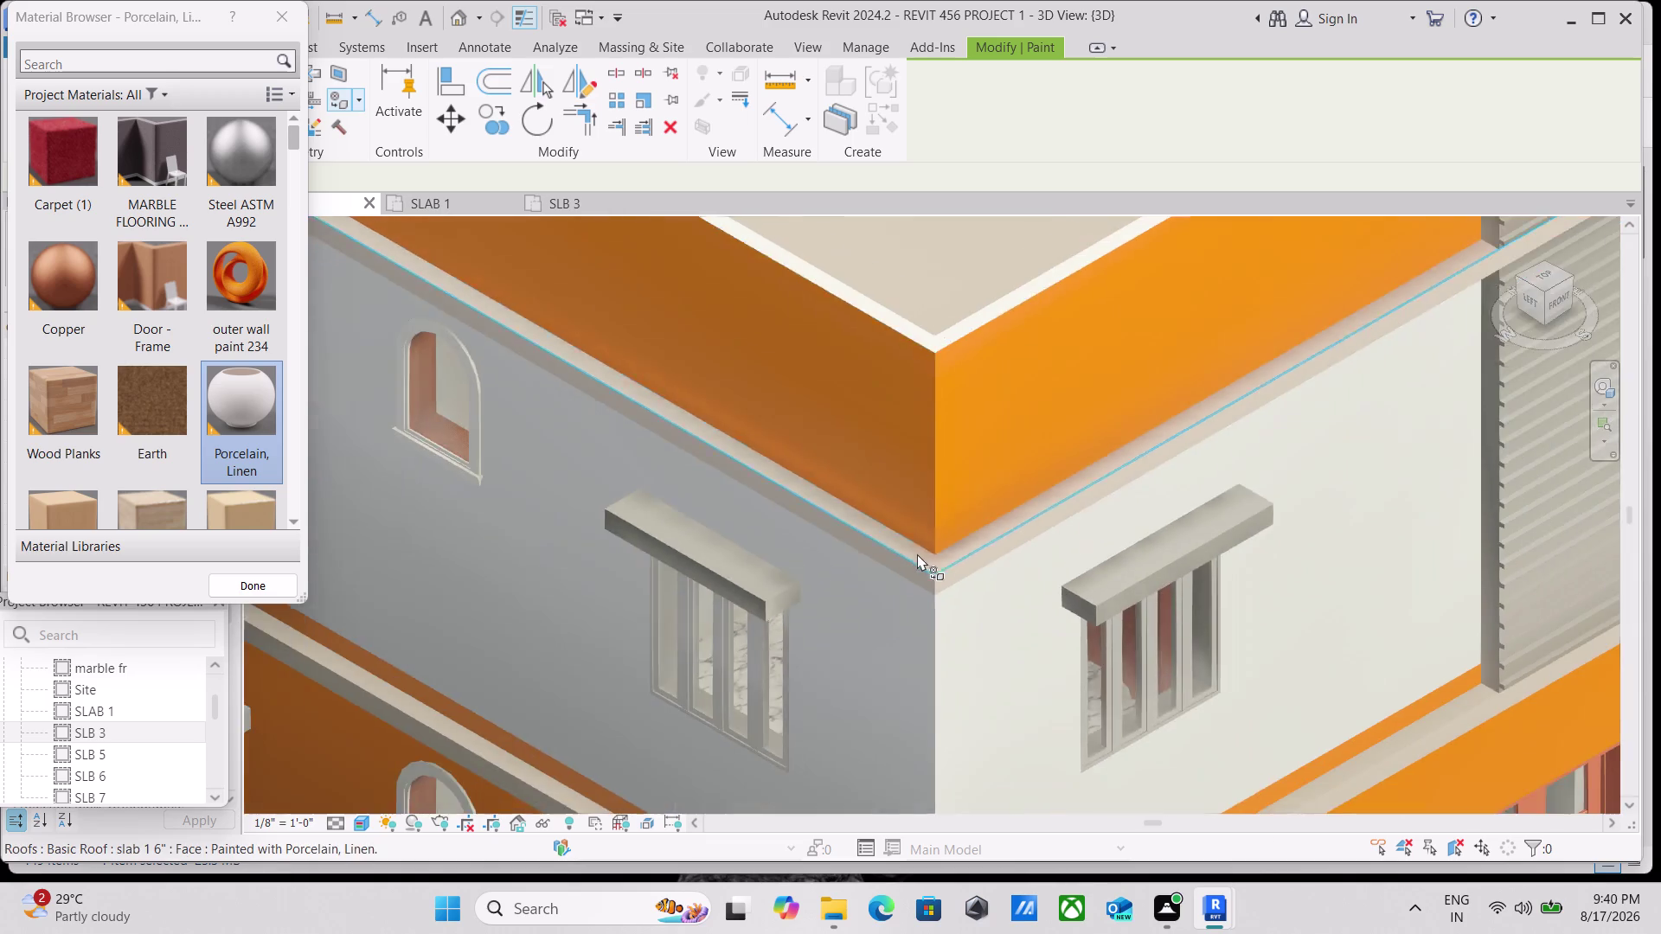
scroll(down, 3)
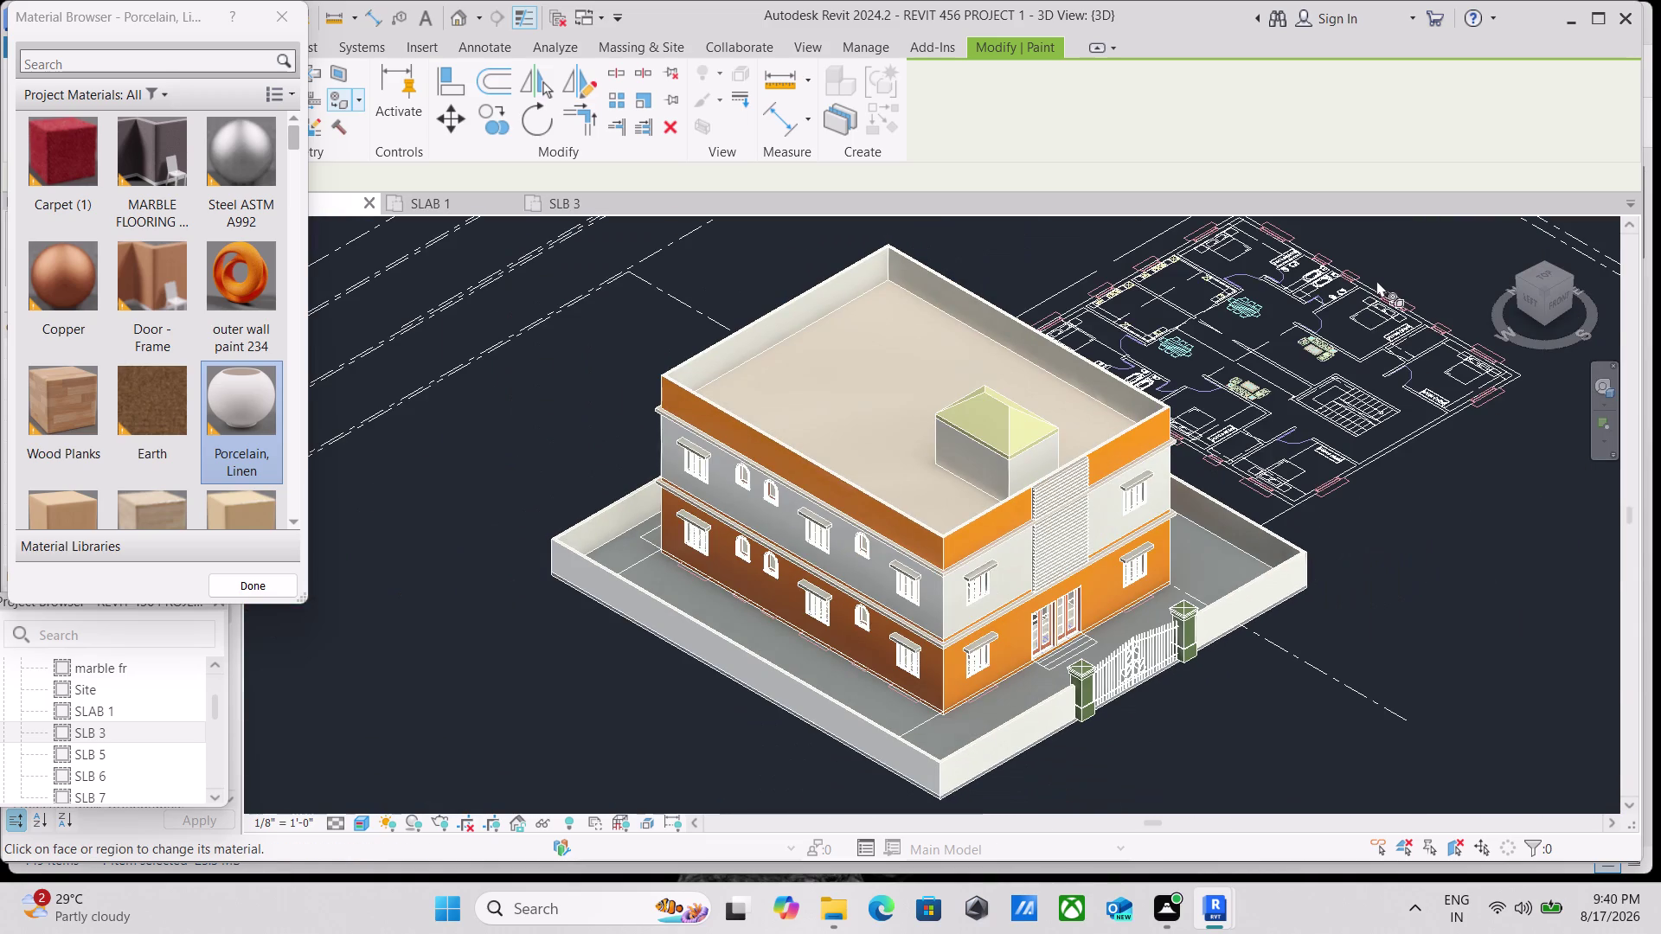
Repaint the three upper slab edge faces from Porcelain, Ivory to Porcelain, Linen.
click(1575, 276)
scroll(up, 3)
scroll(up, 3)
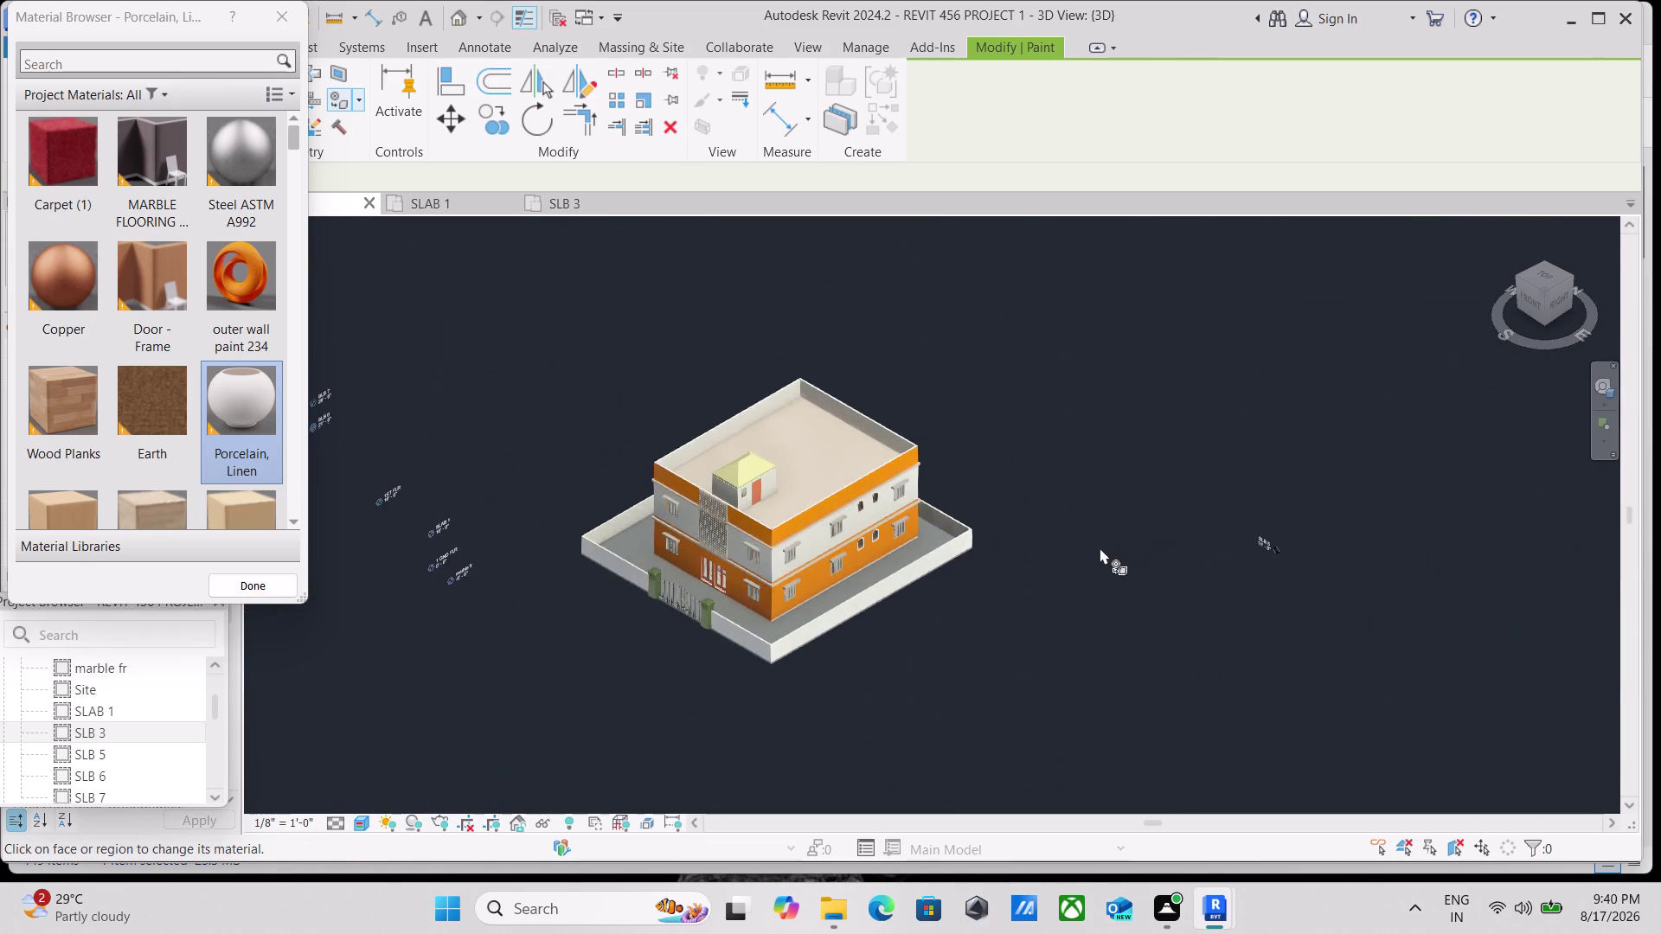
scroll(up, 3)
scroll(up, 3)
scroll(up, 3)
middle_drag(465, 418, 834, 425)
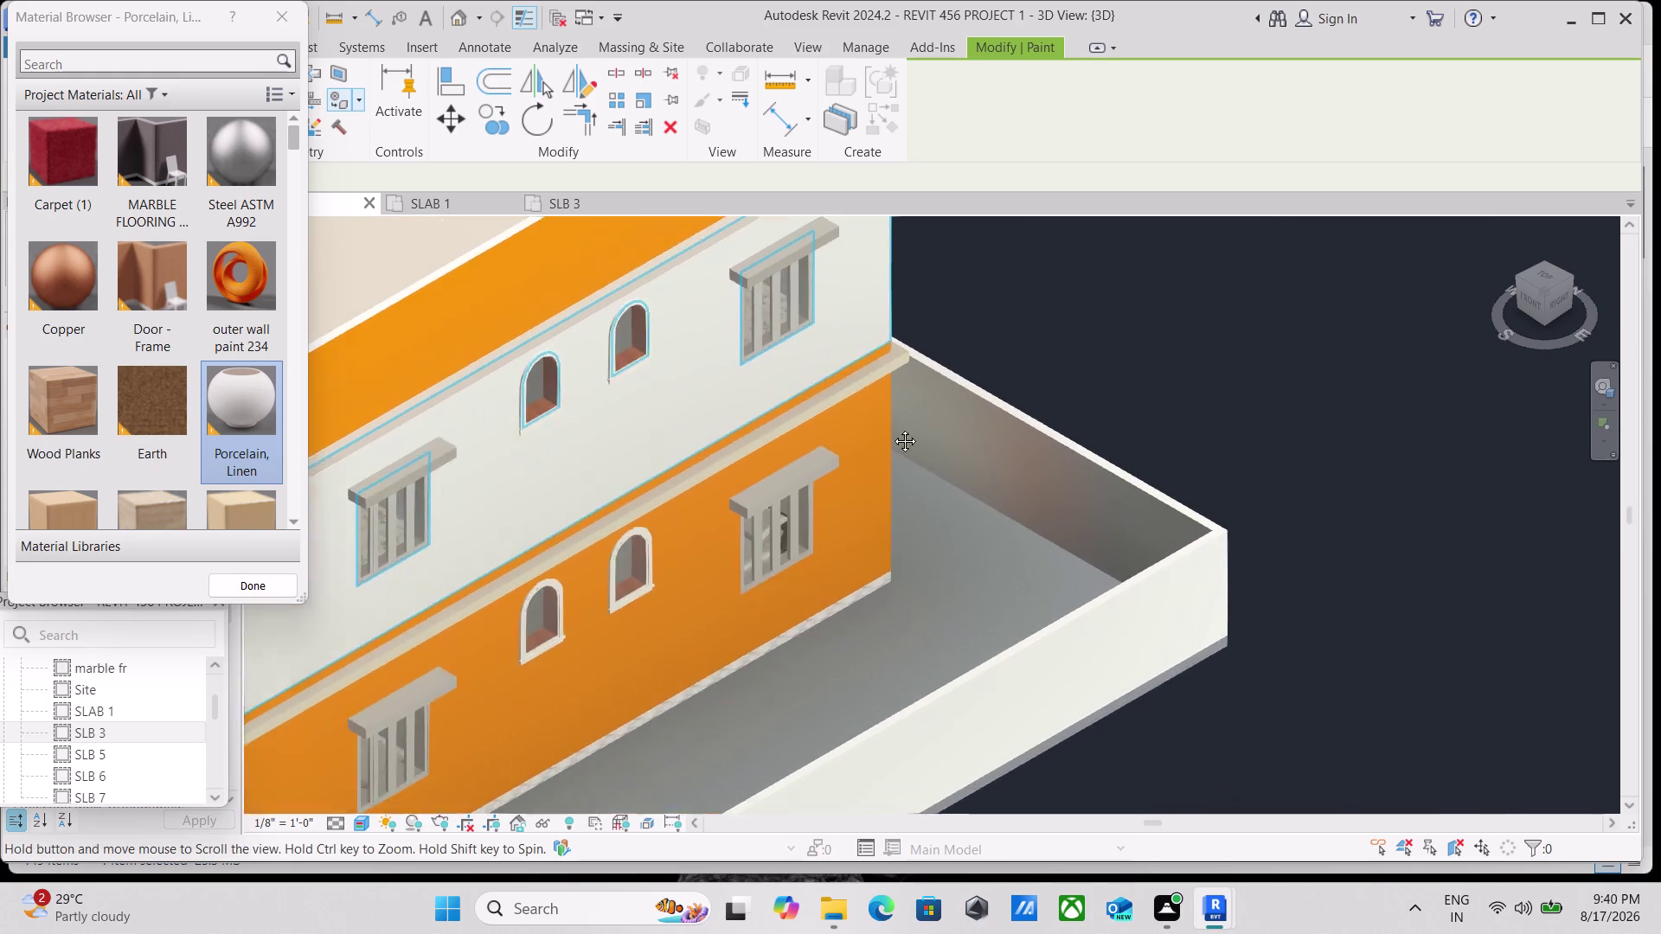
middle_drag(834, 425, 1038, 442)
scroll(up, 3)
scroll(up, 3)
middle_drag(470, 624, 1093, 437)
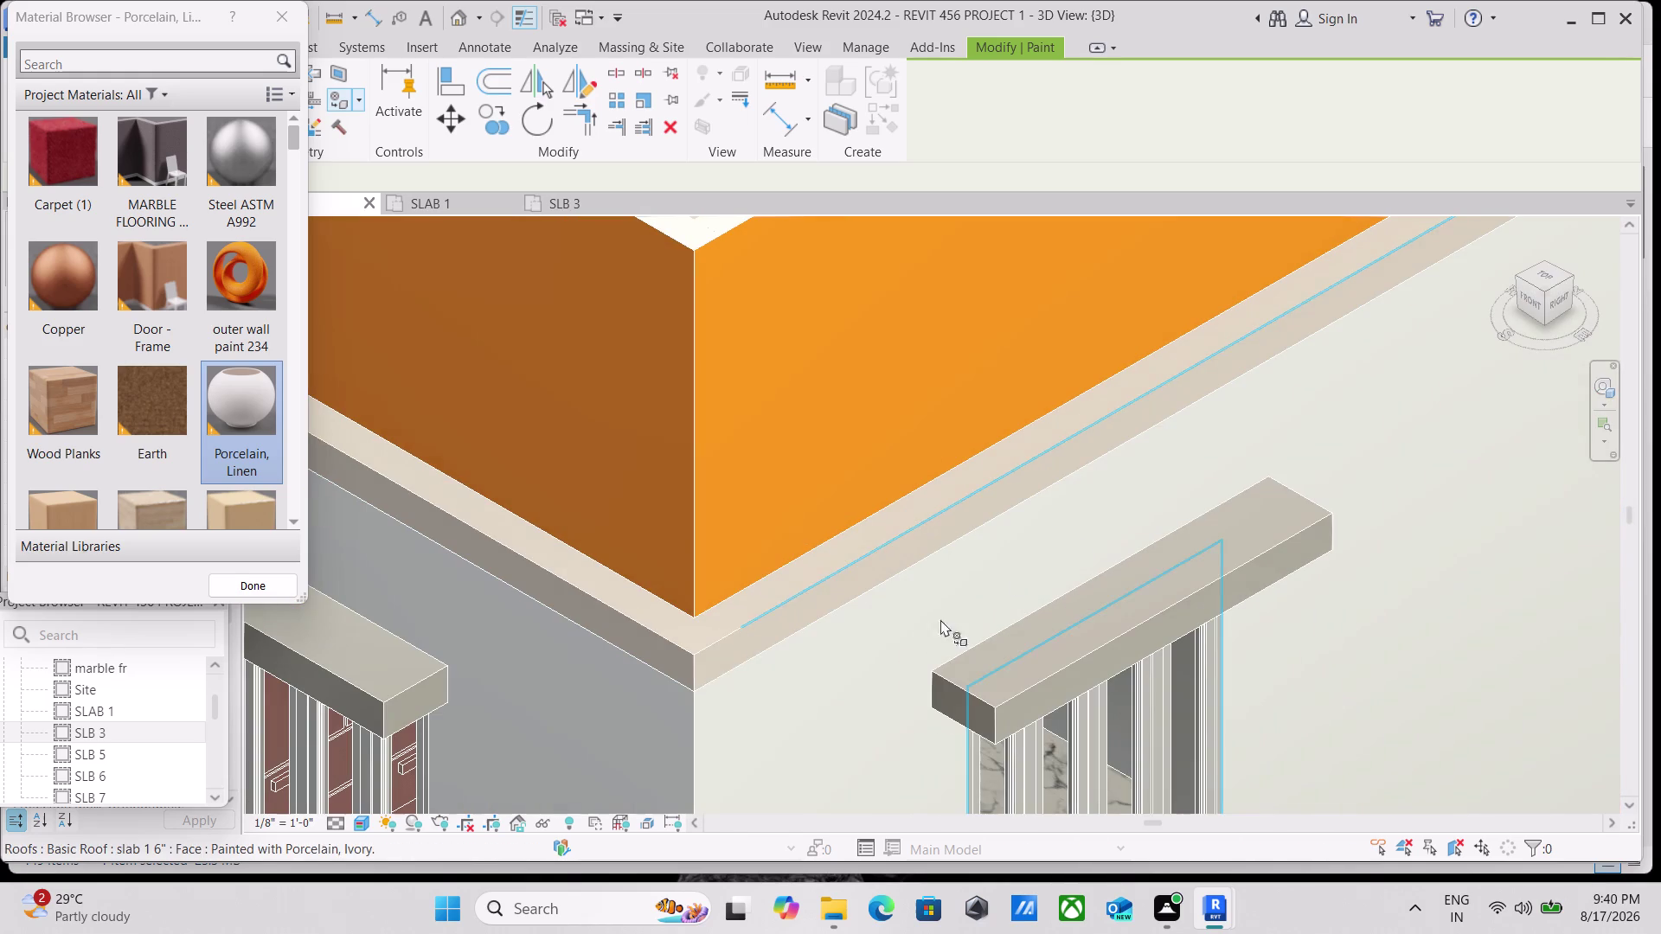
click(706, 672)
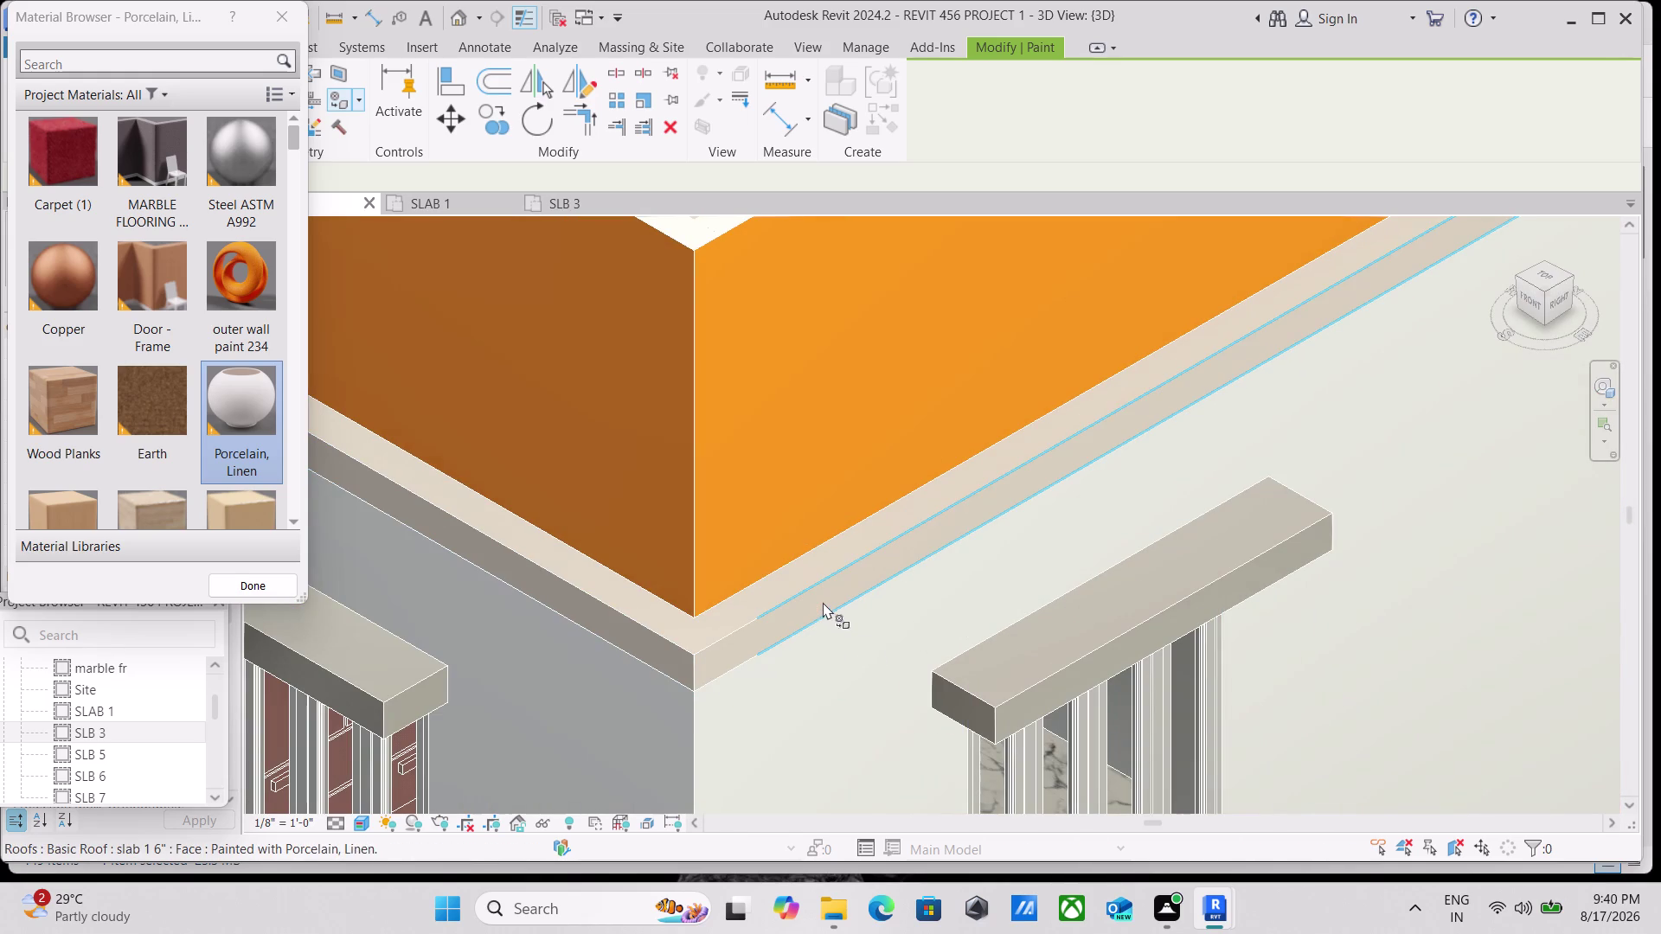
click(823, 601)
click(760, 595)
Zoom and pan across the front of the house to check the repainted bands.
scroll(down, 3)
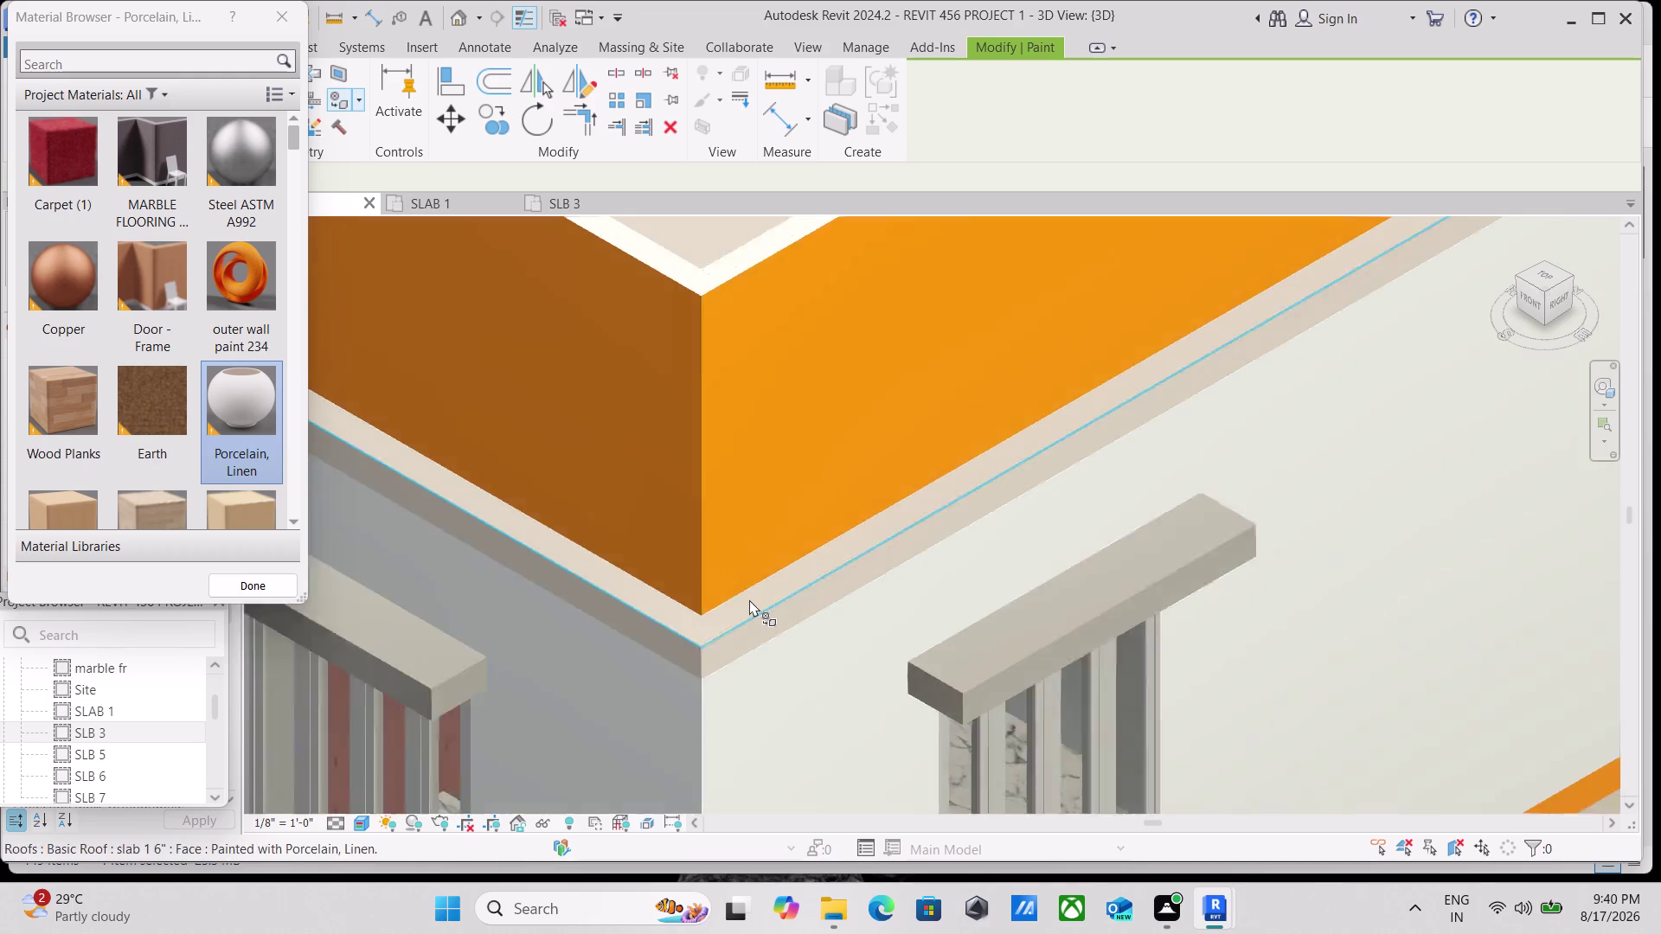
scroll(down, 3)
scroll(down, 3)
scroll(up, 3)
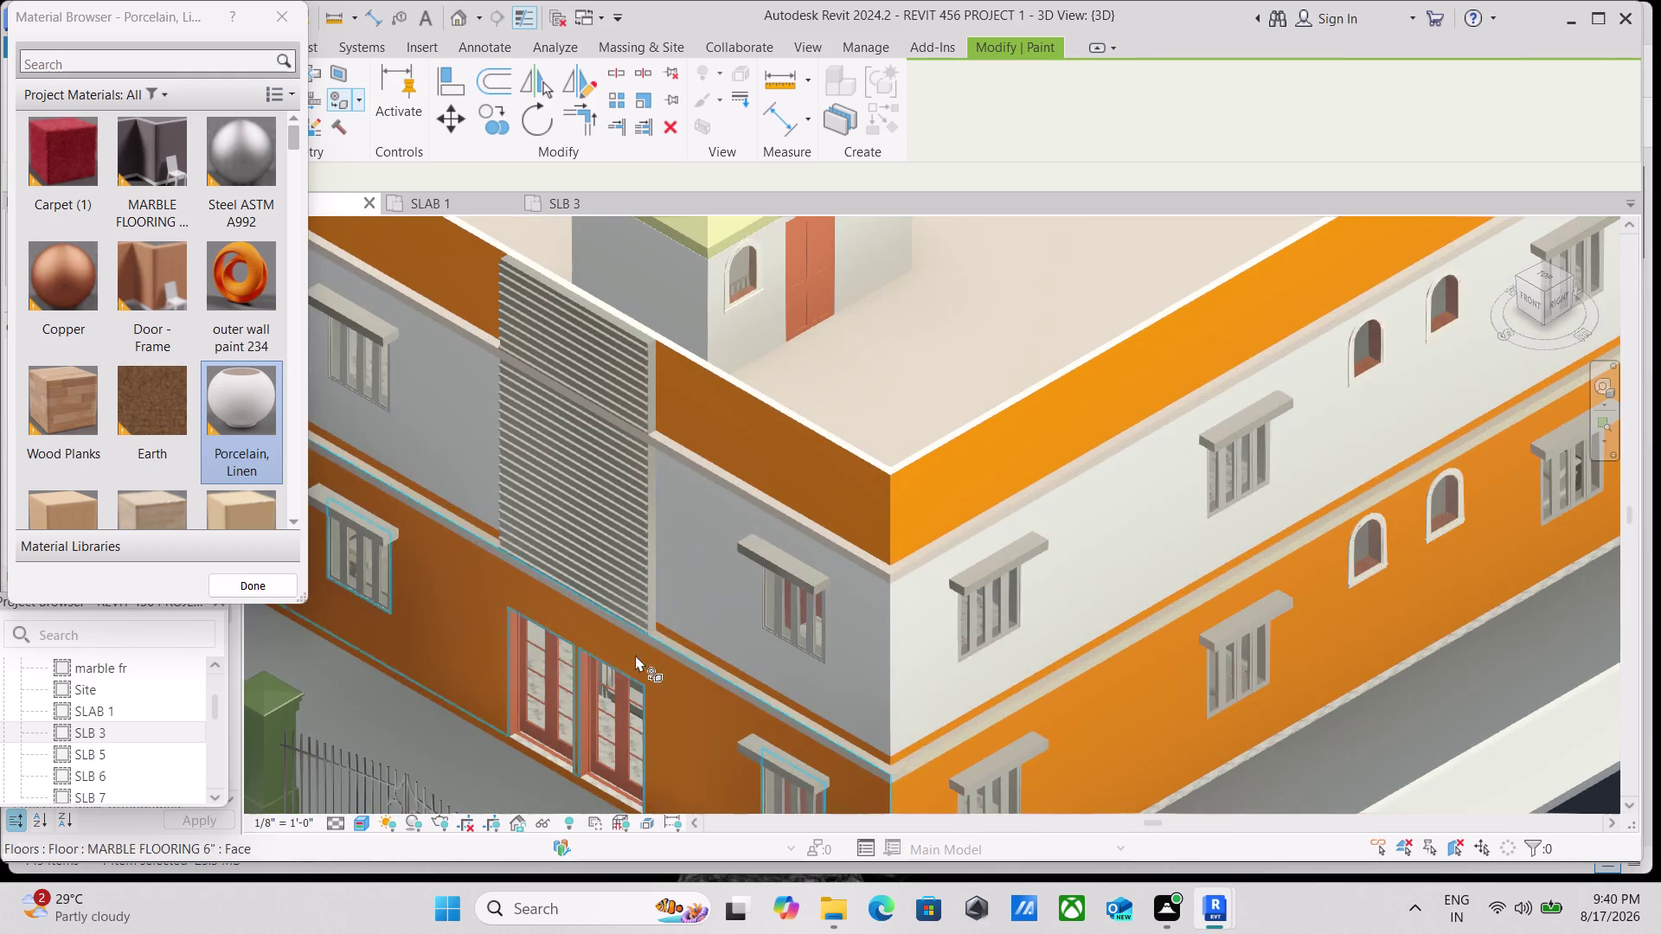
scroll(down, 3)
middle_drag(712, 605, 1221, 700)
scroll(up, 3)
scroll(down, 3)
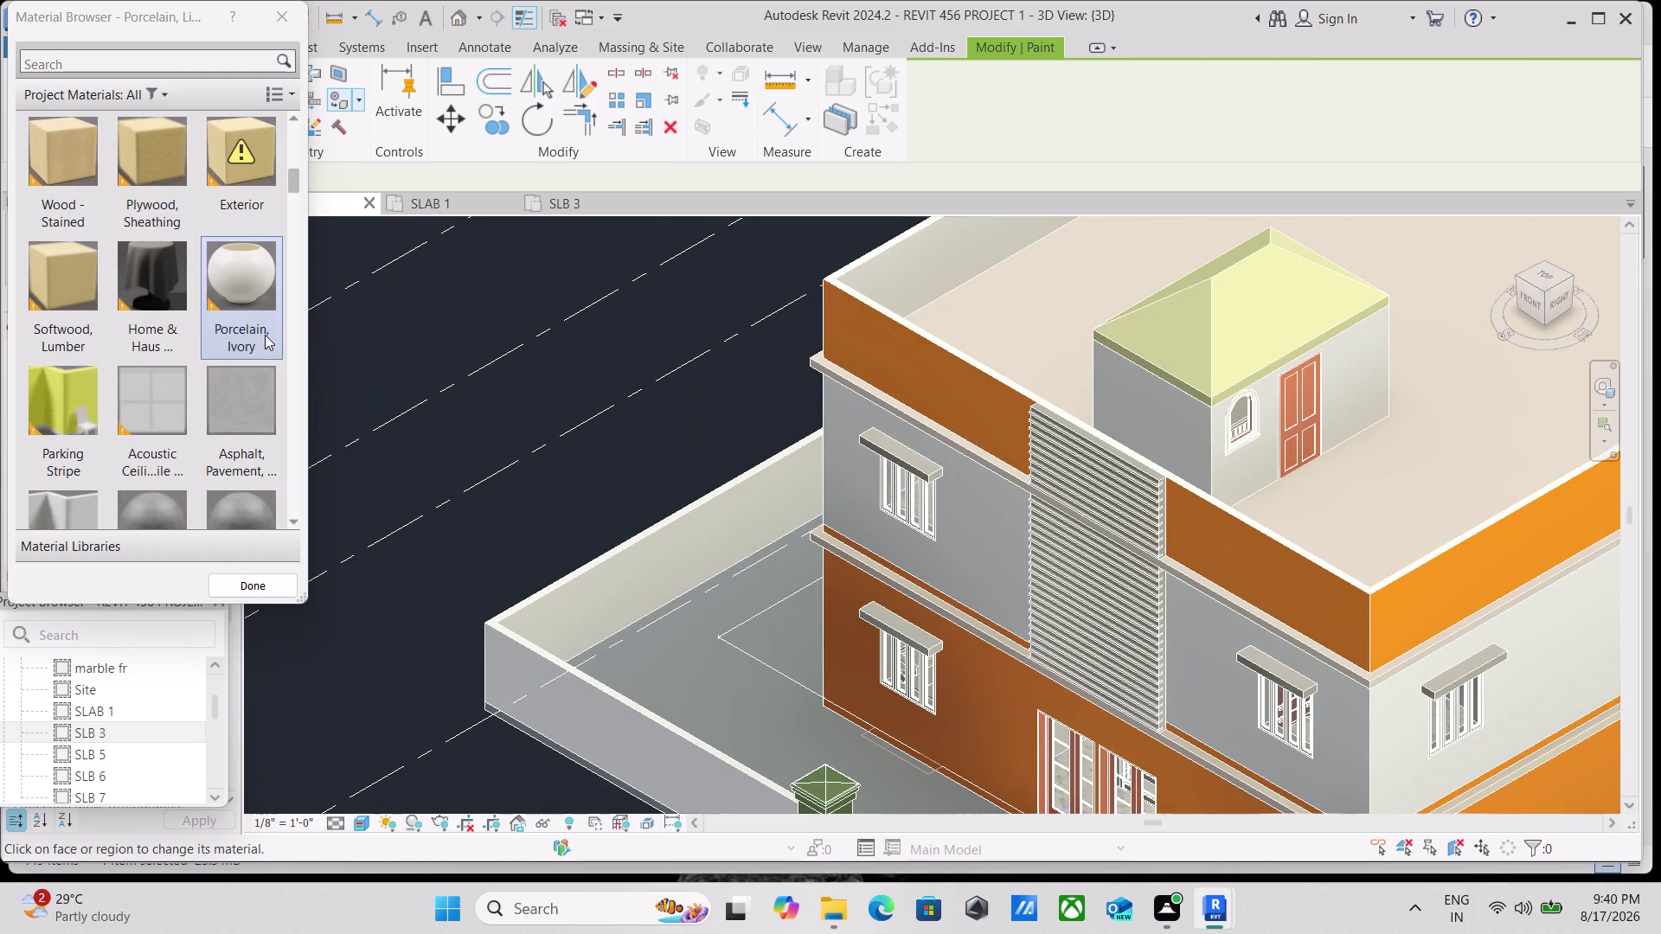
scroll(down, 3)
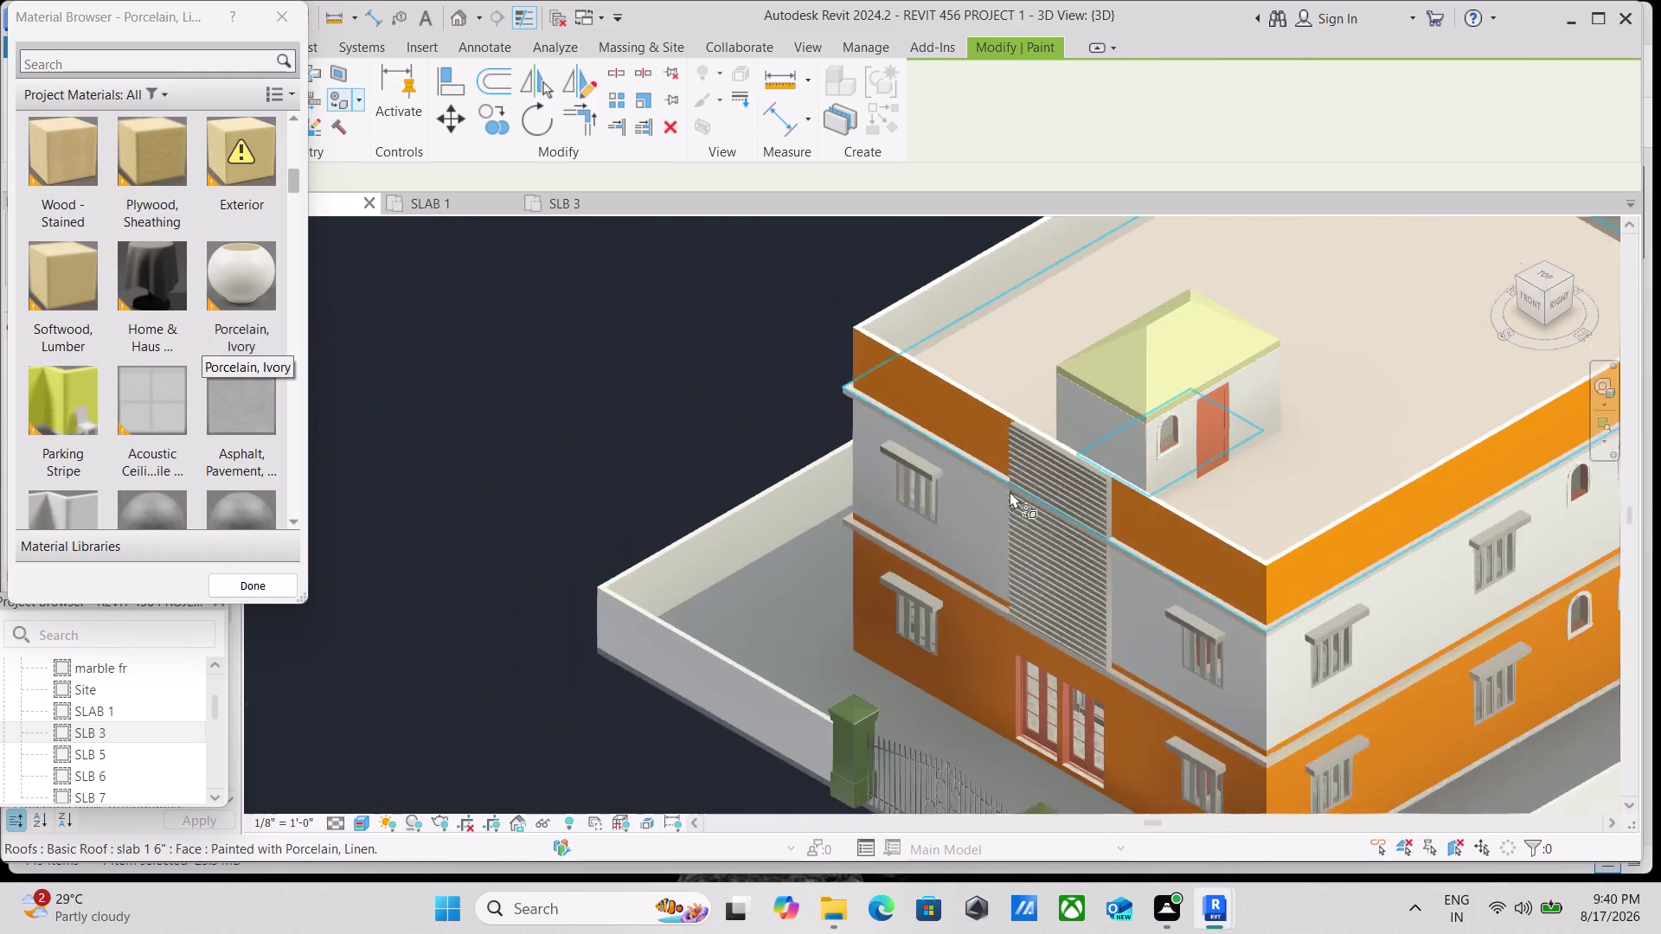
scroll(down, 3)
scroll(down, 3)
scroll(up, 3)
scroll(down, 3)
scroll(up, 3)
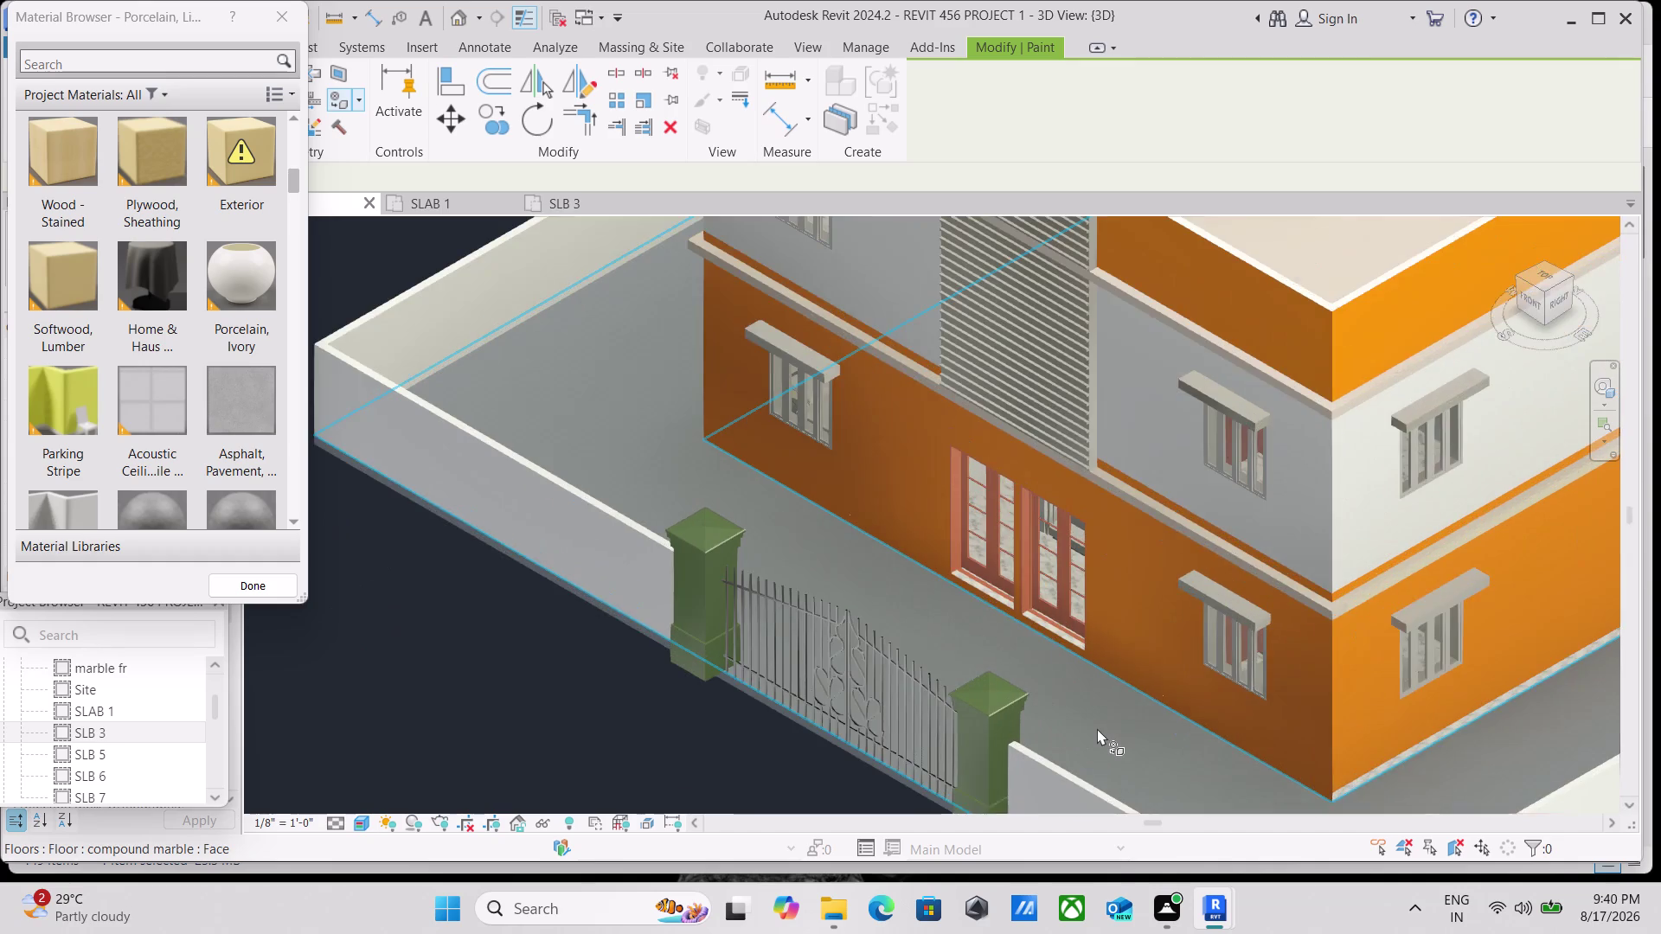
scroll(up, 3)
Inspect the front gate and boundary wall, then pull back to view the whole house.
middle_drag(1078, 711, 1089, 502)
scroll(up, 3)
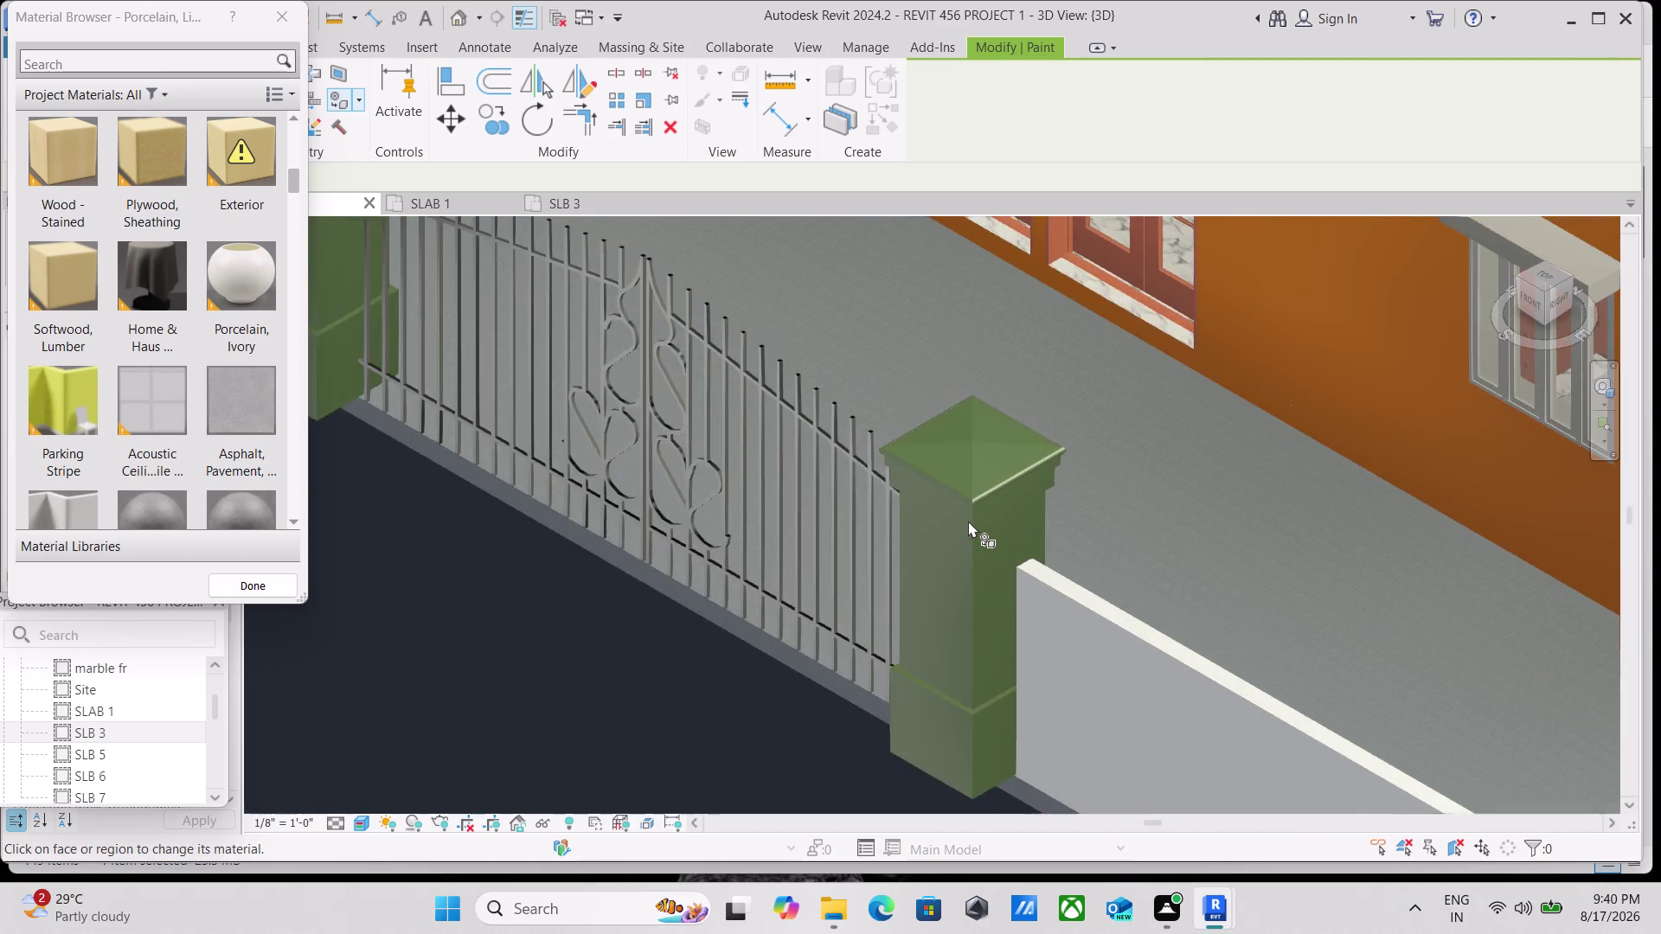
scroll(up, 3)
scroll(down, 3)
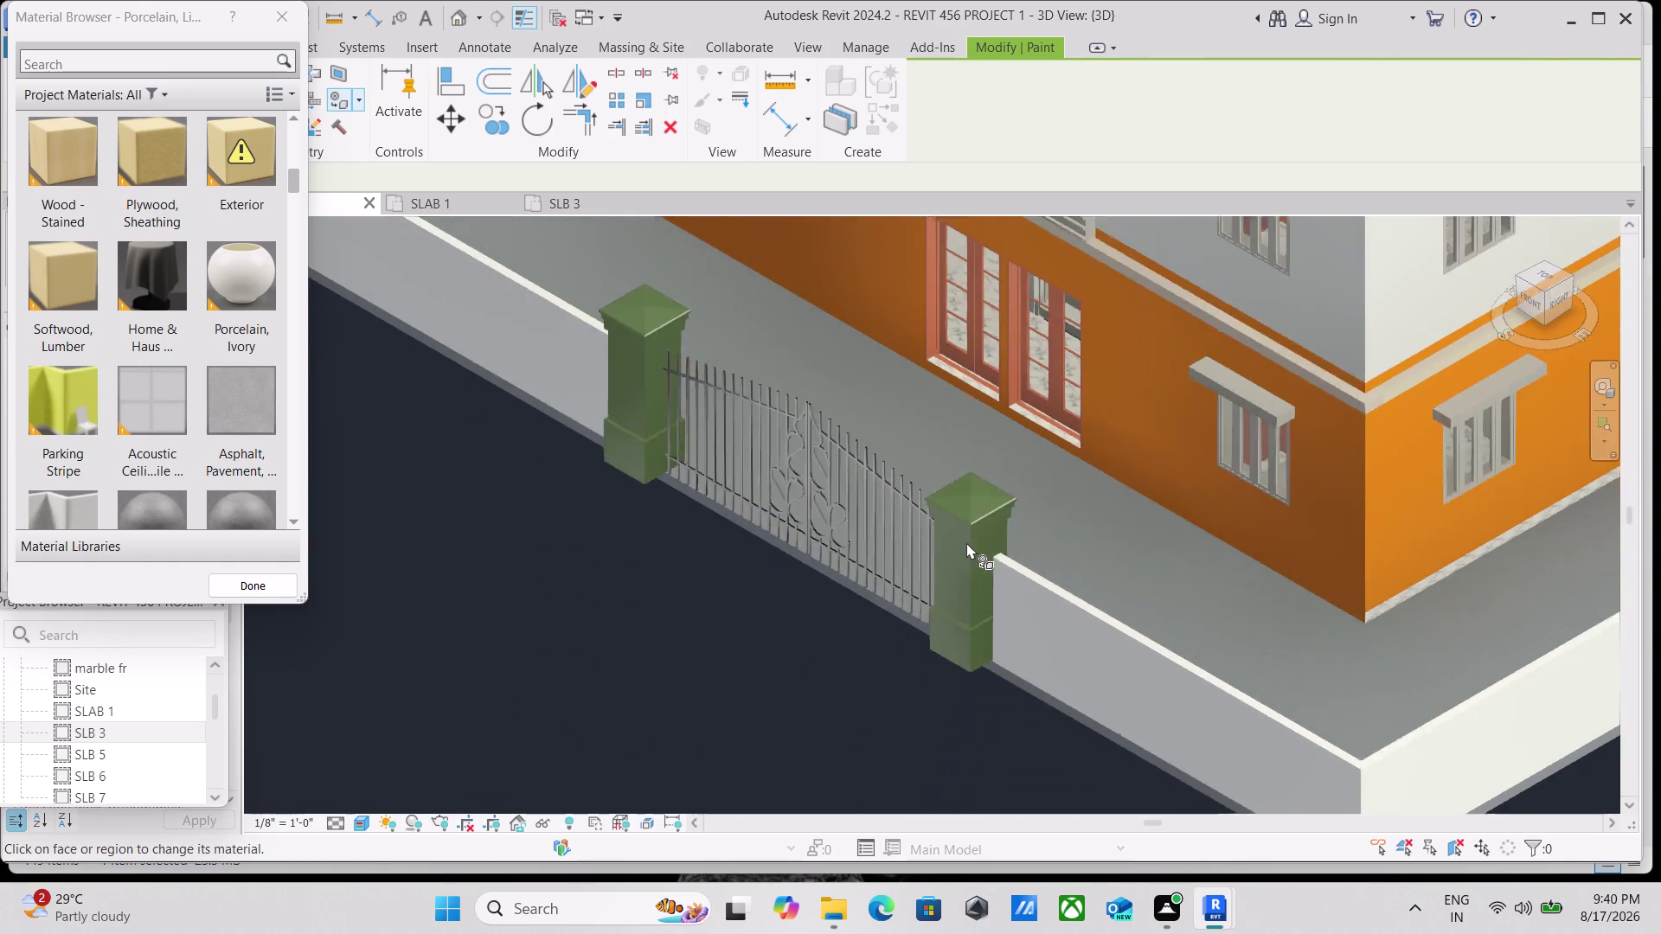
scroll(up, 3)
scroll(down, 3)
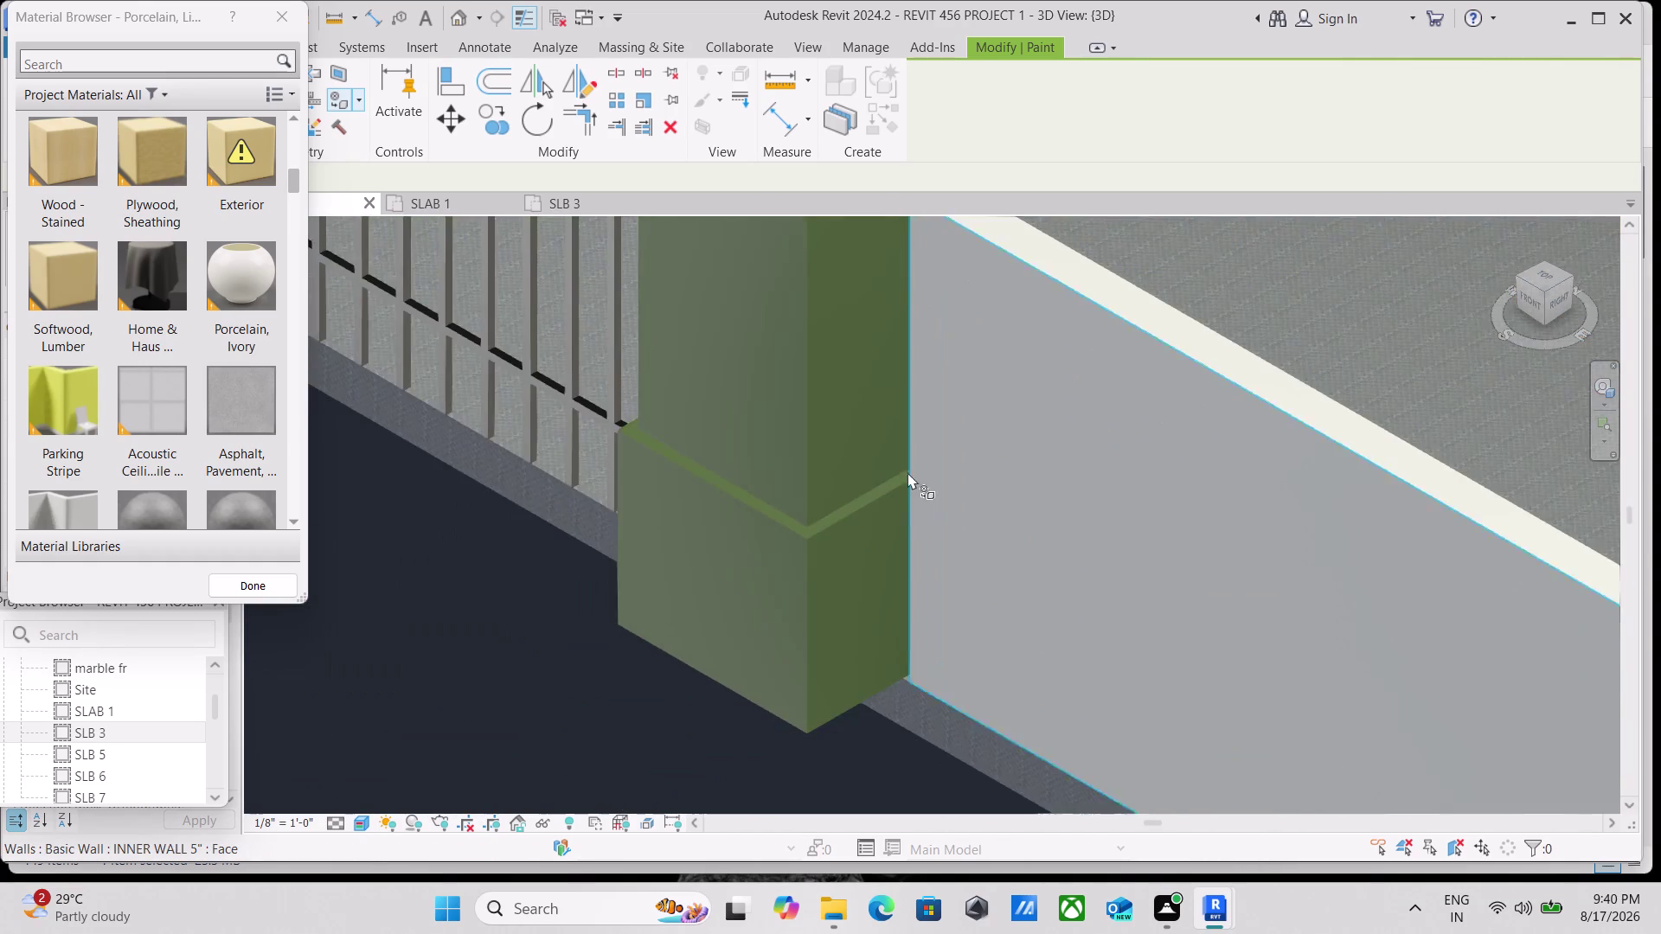
scroll(down, 3)
middle_drag(911, 433, 920, 404)
scroll(up, 3)
scroll(up, 3)
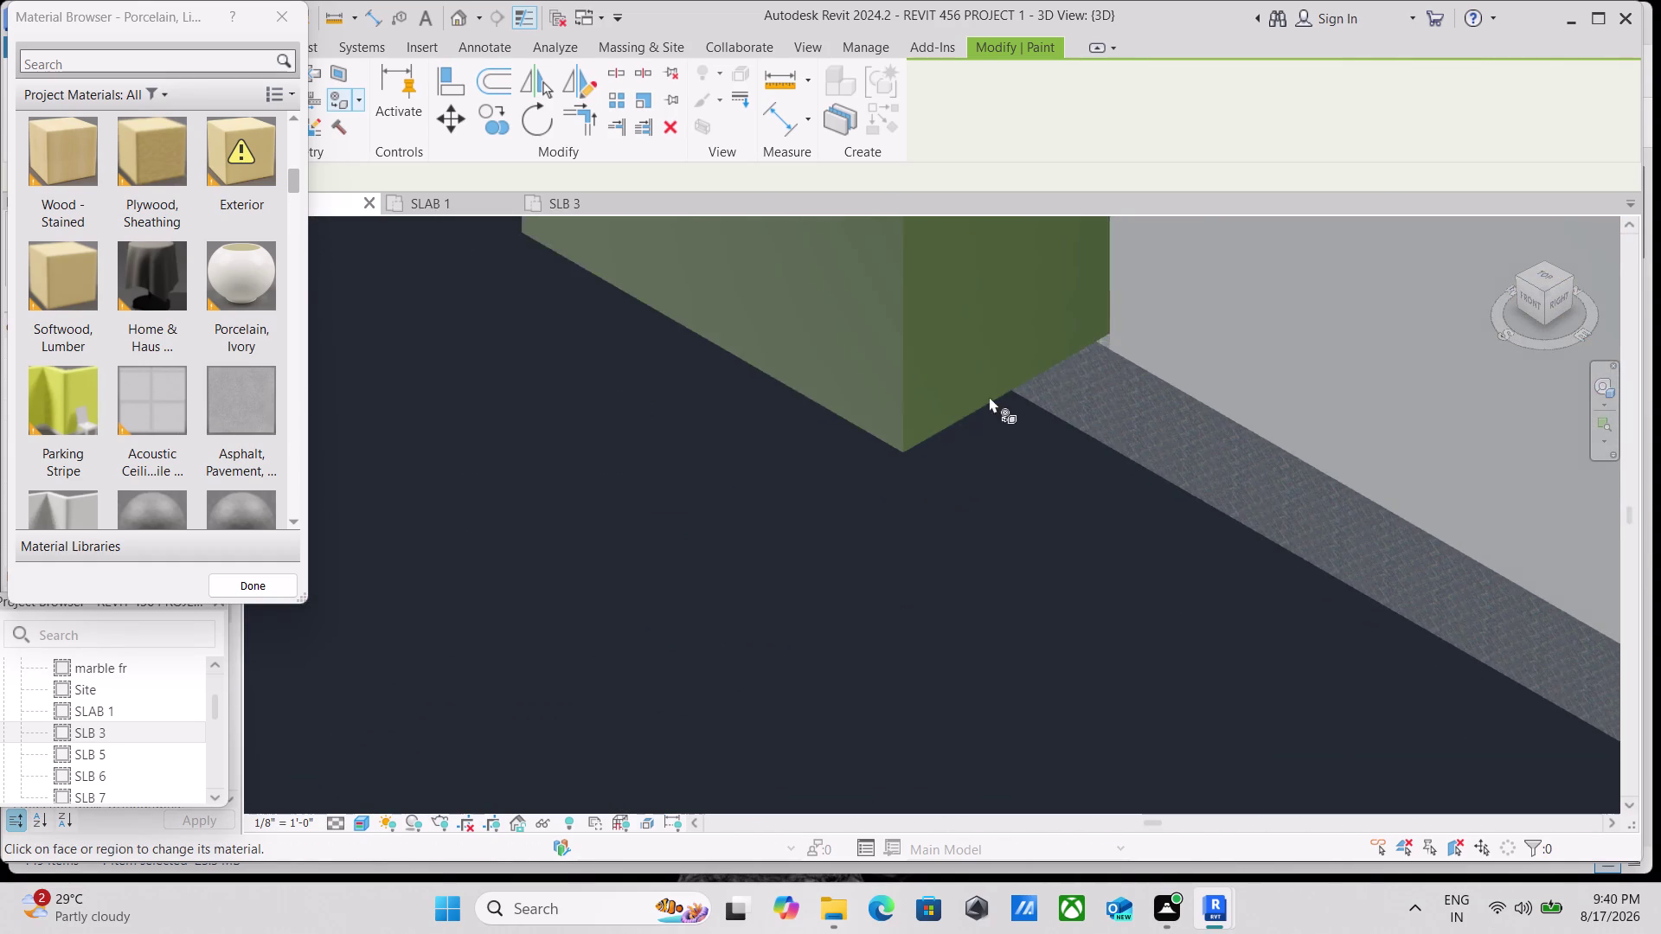
scroll(up, 3)
scroll(up, 3)
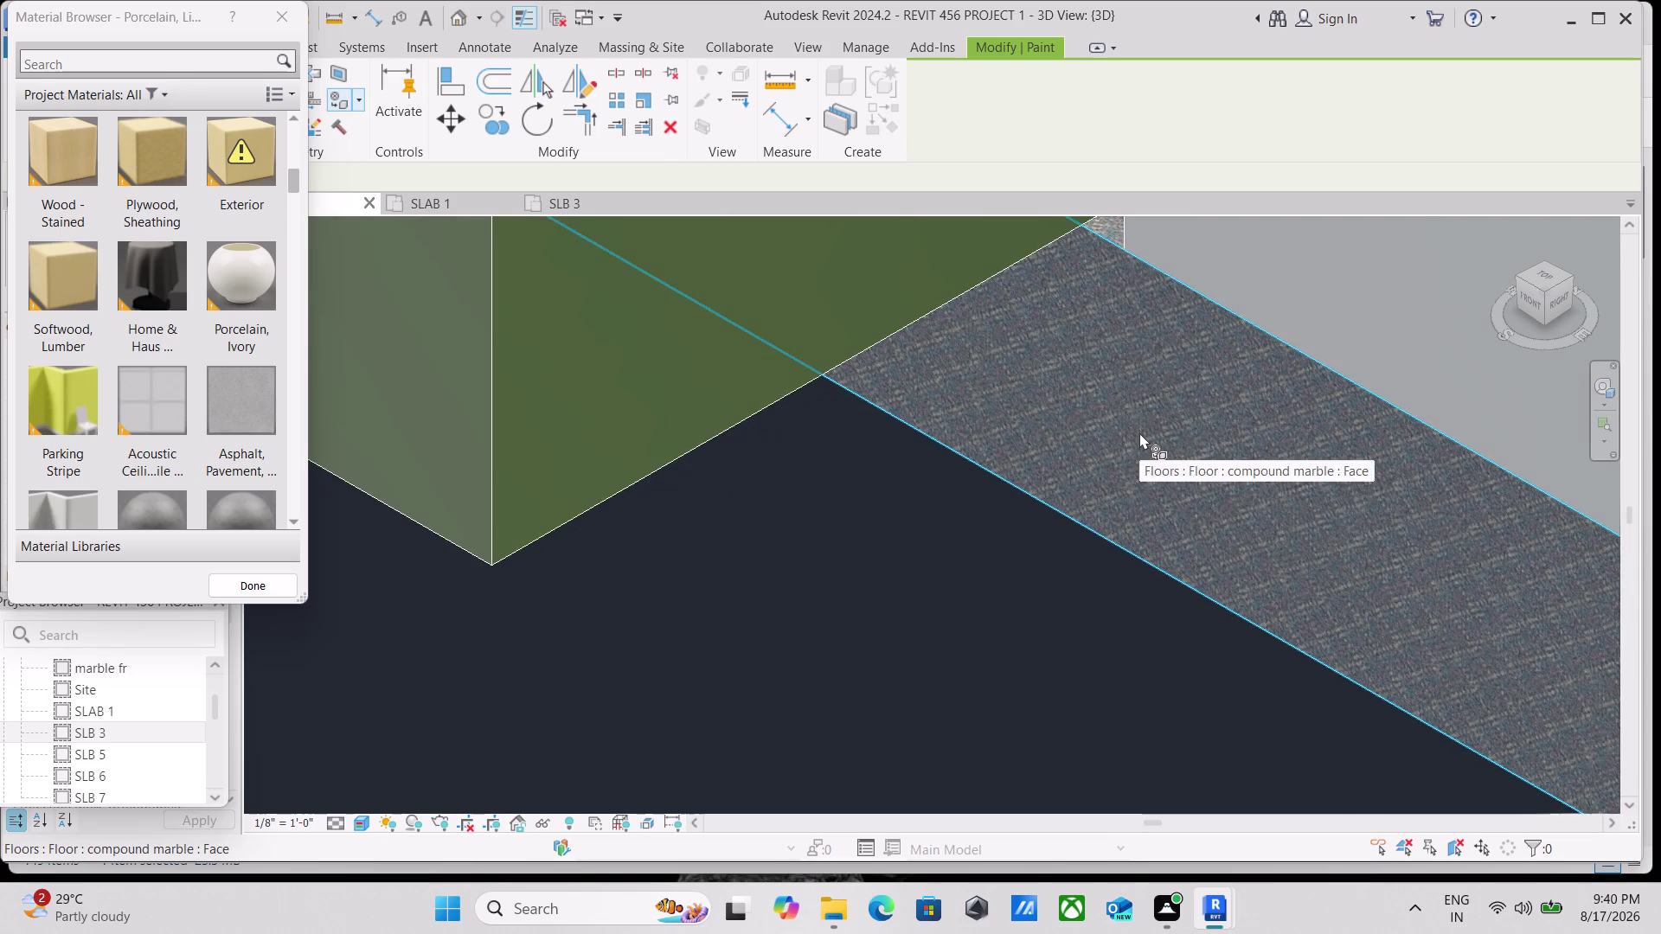
scroll(down, 3)
scroll(down, 3)
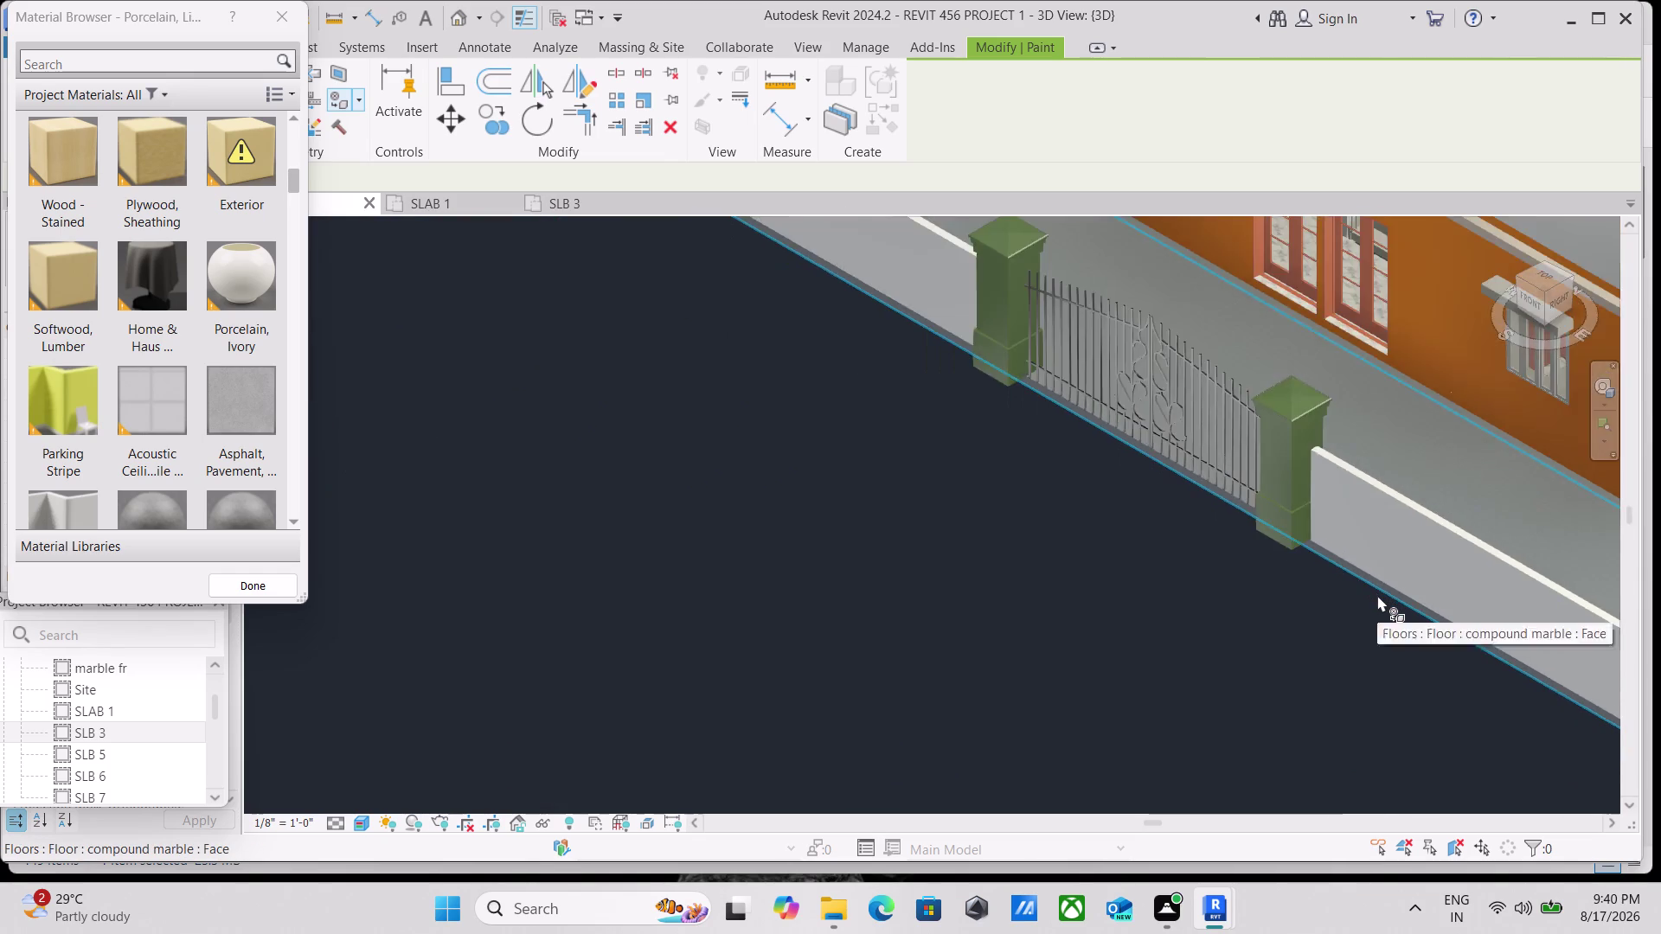
scroll(down, 3)
scroll(down, 3)
middle_drag(1397, 583, 1213, 735)
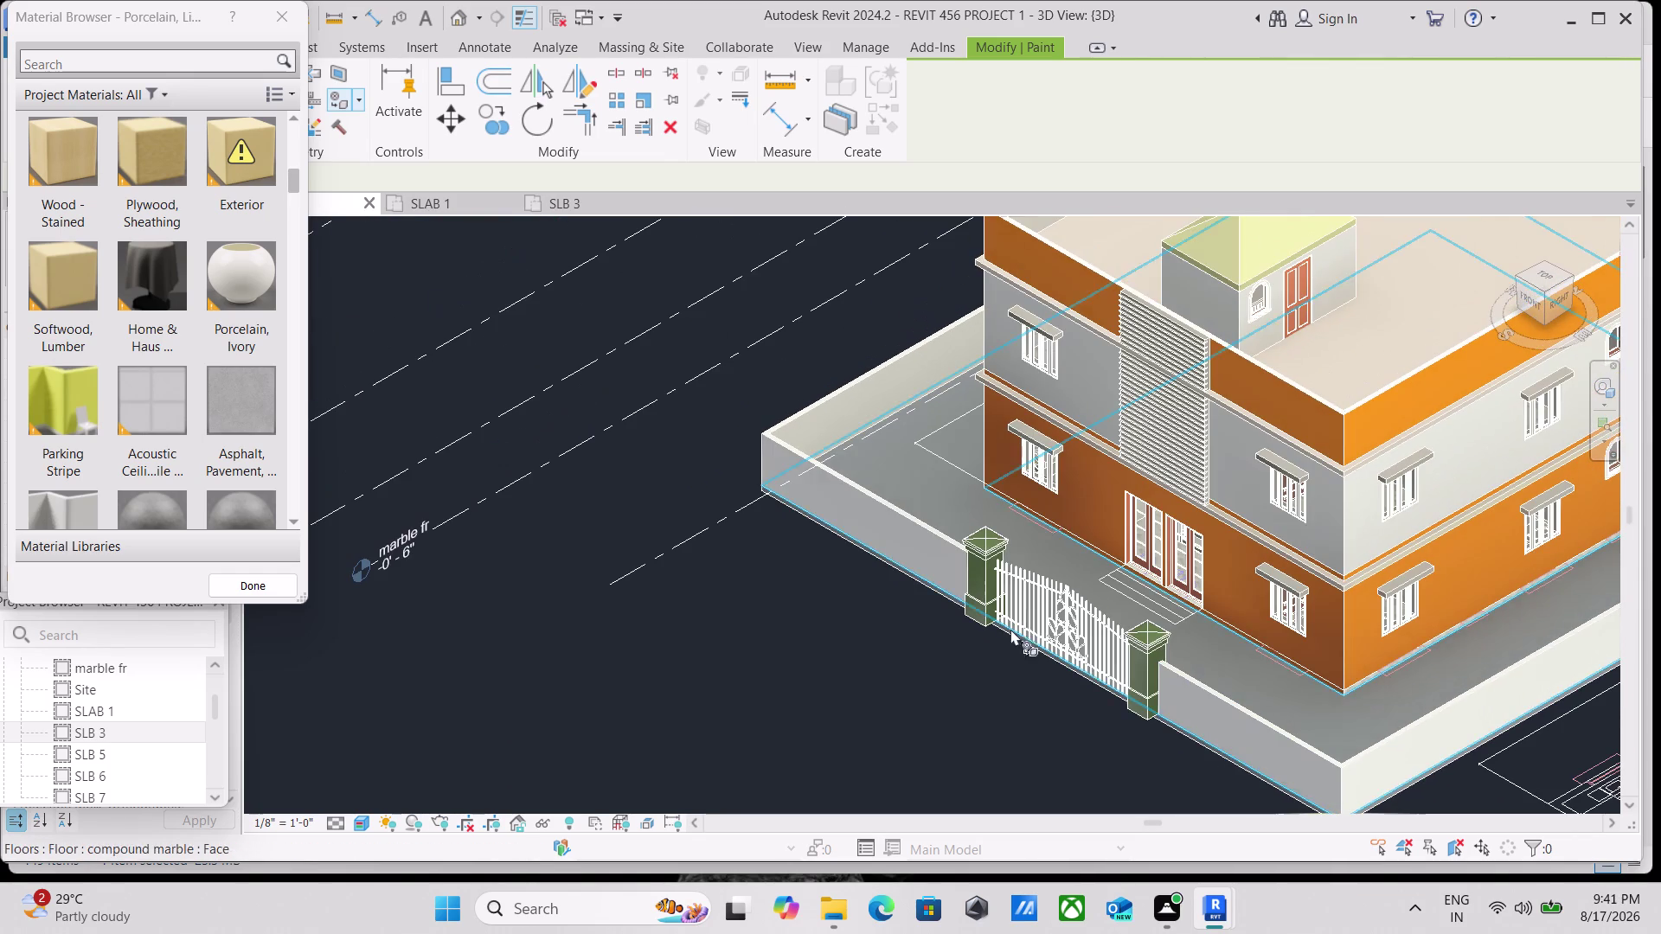
scroll(up, 3)
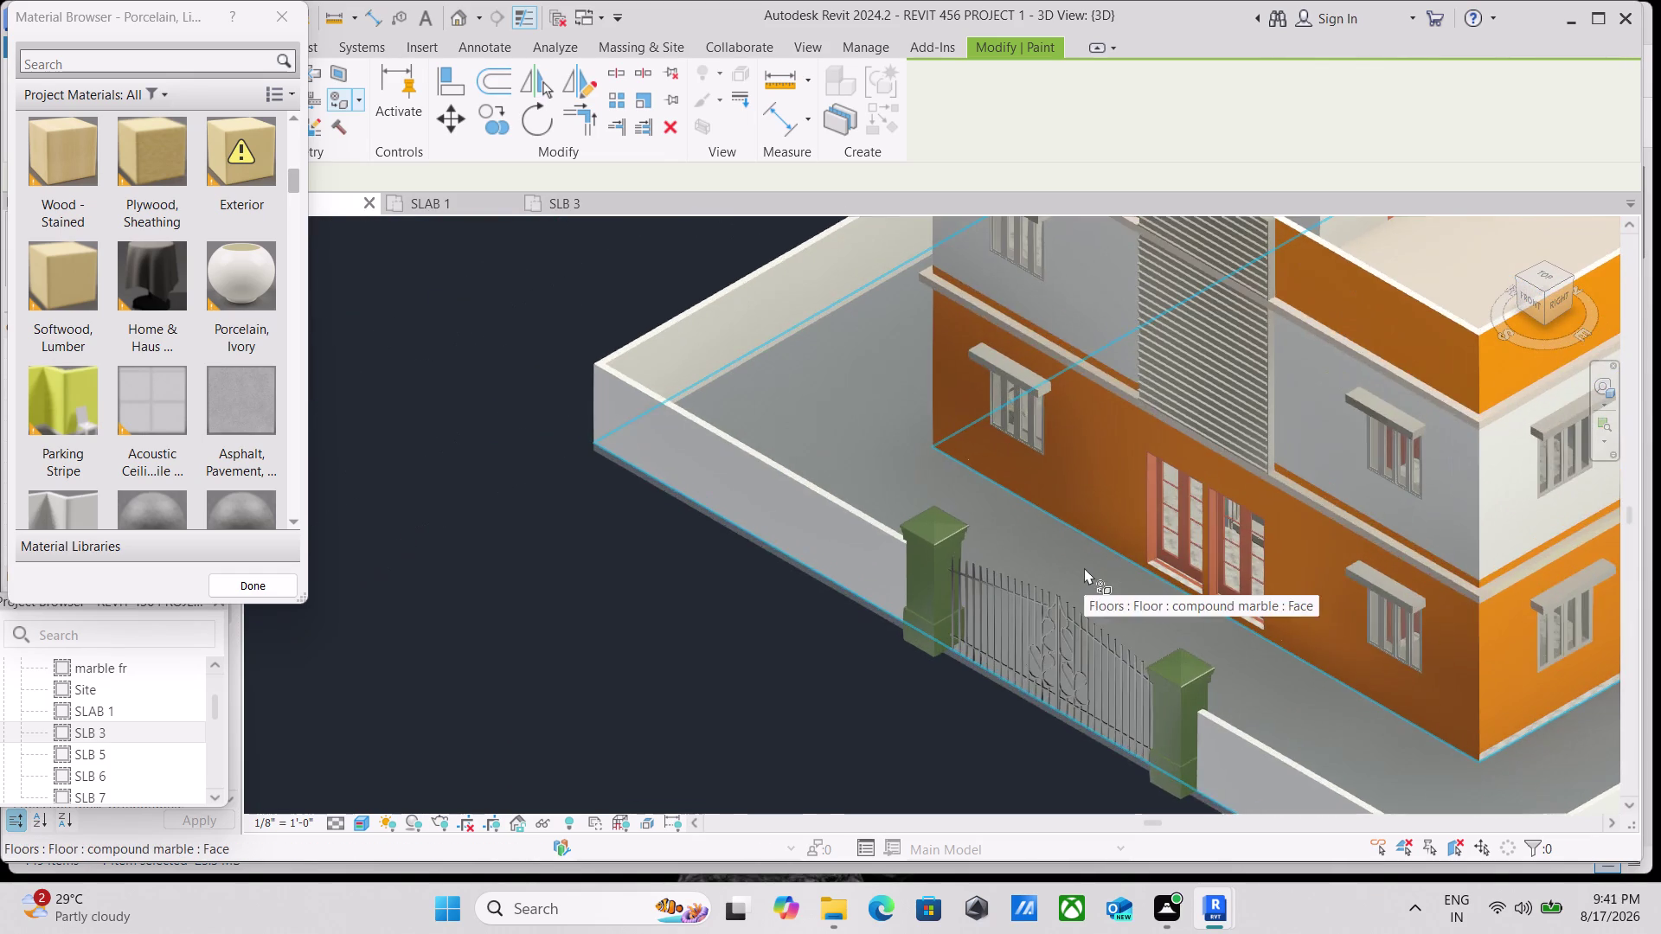
scroll(down, 3)
middle_drag(1082, 567, 831, 635)
scroll(down, 3)
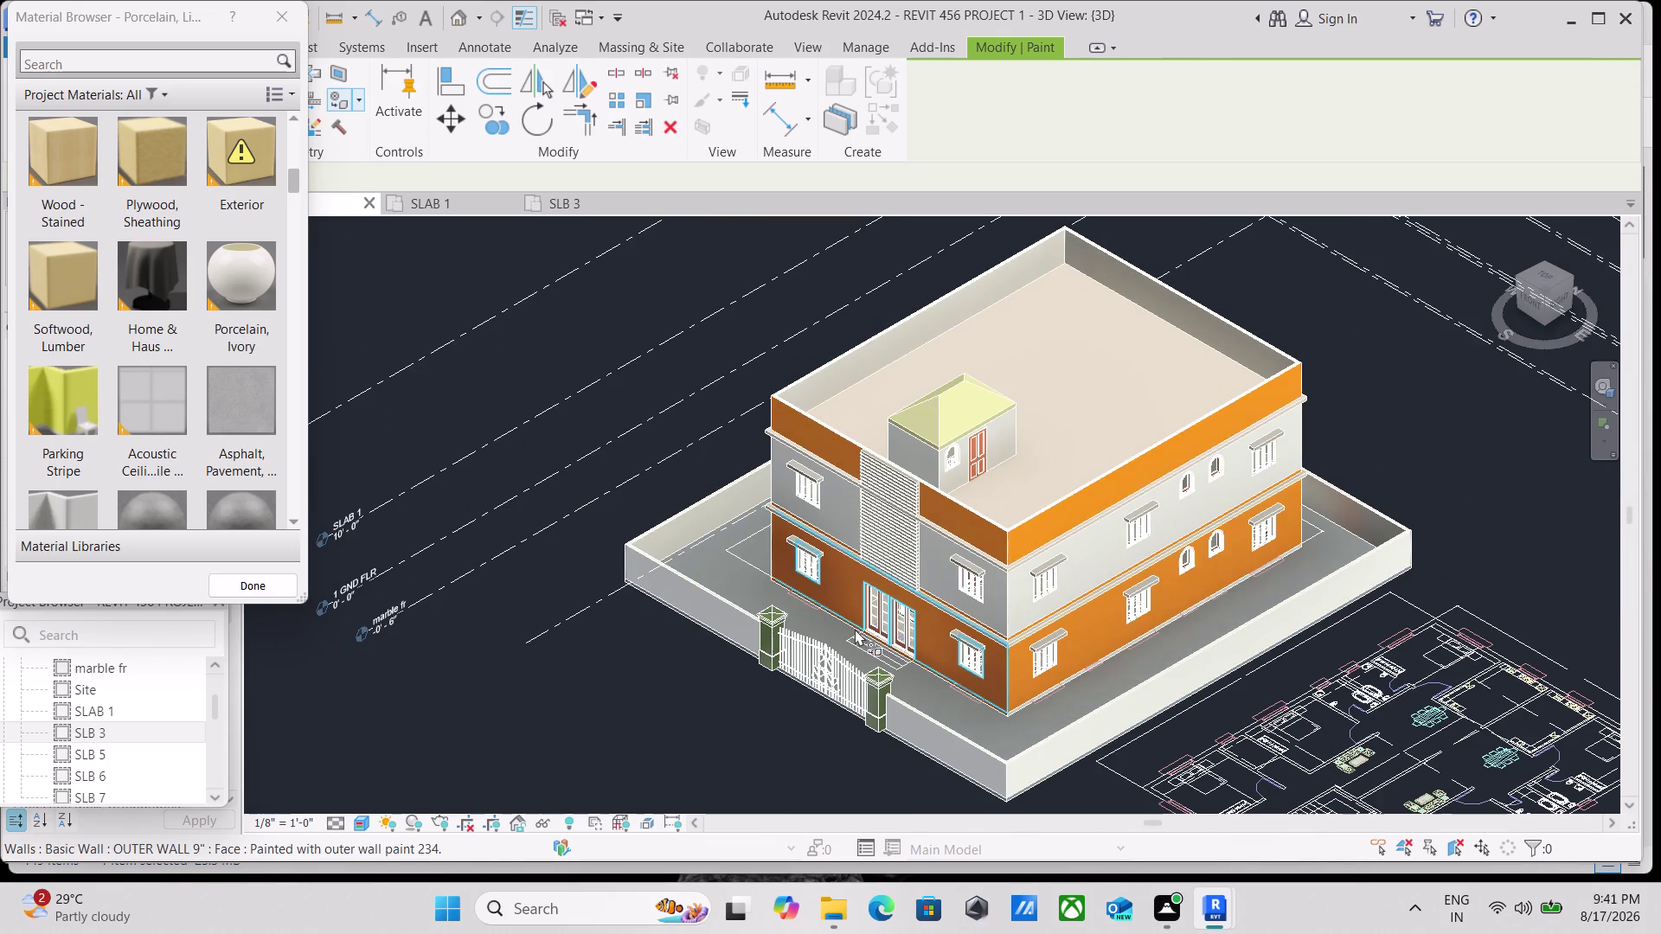
scroll(up, 3)
scroll(down, 3)
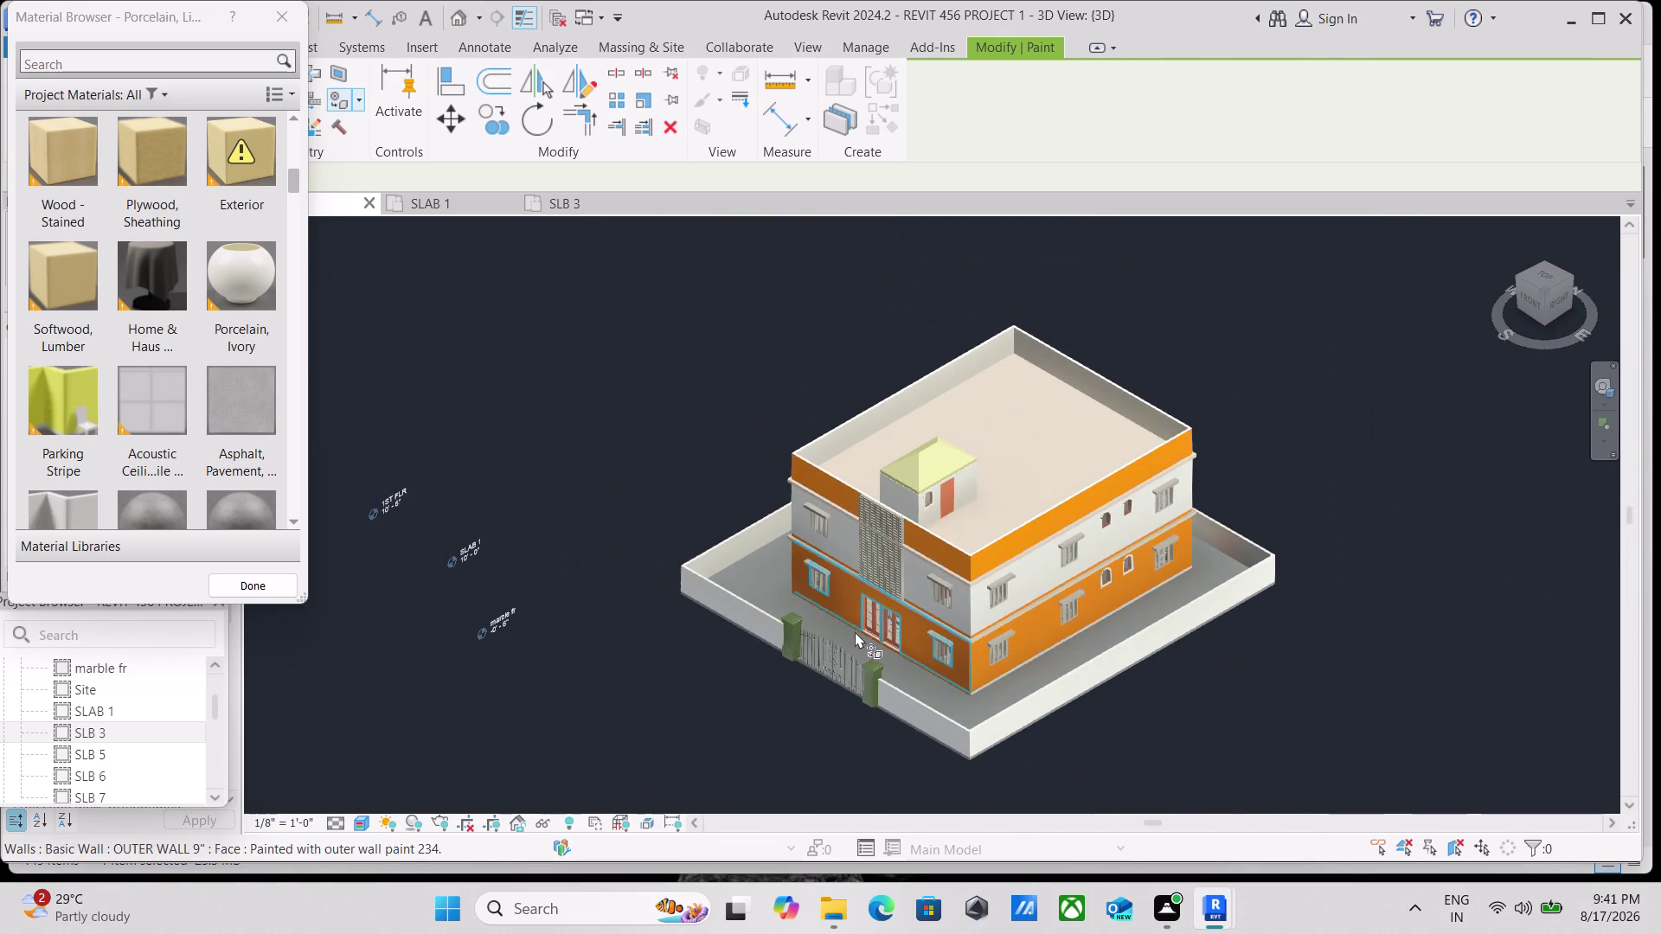
click(1543, 276)
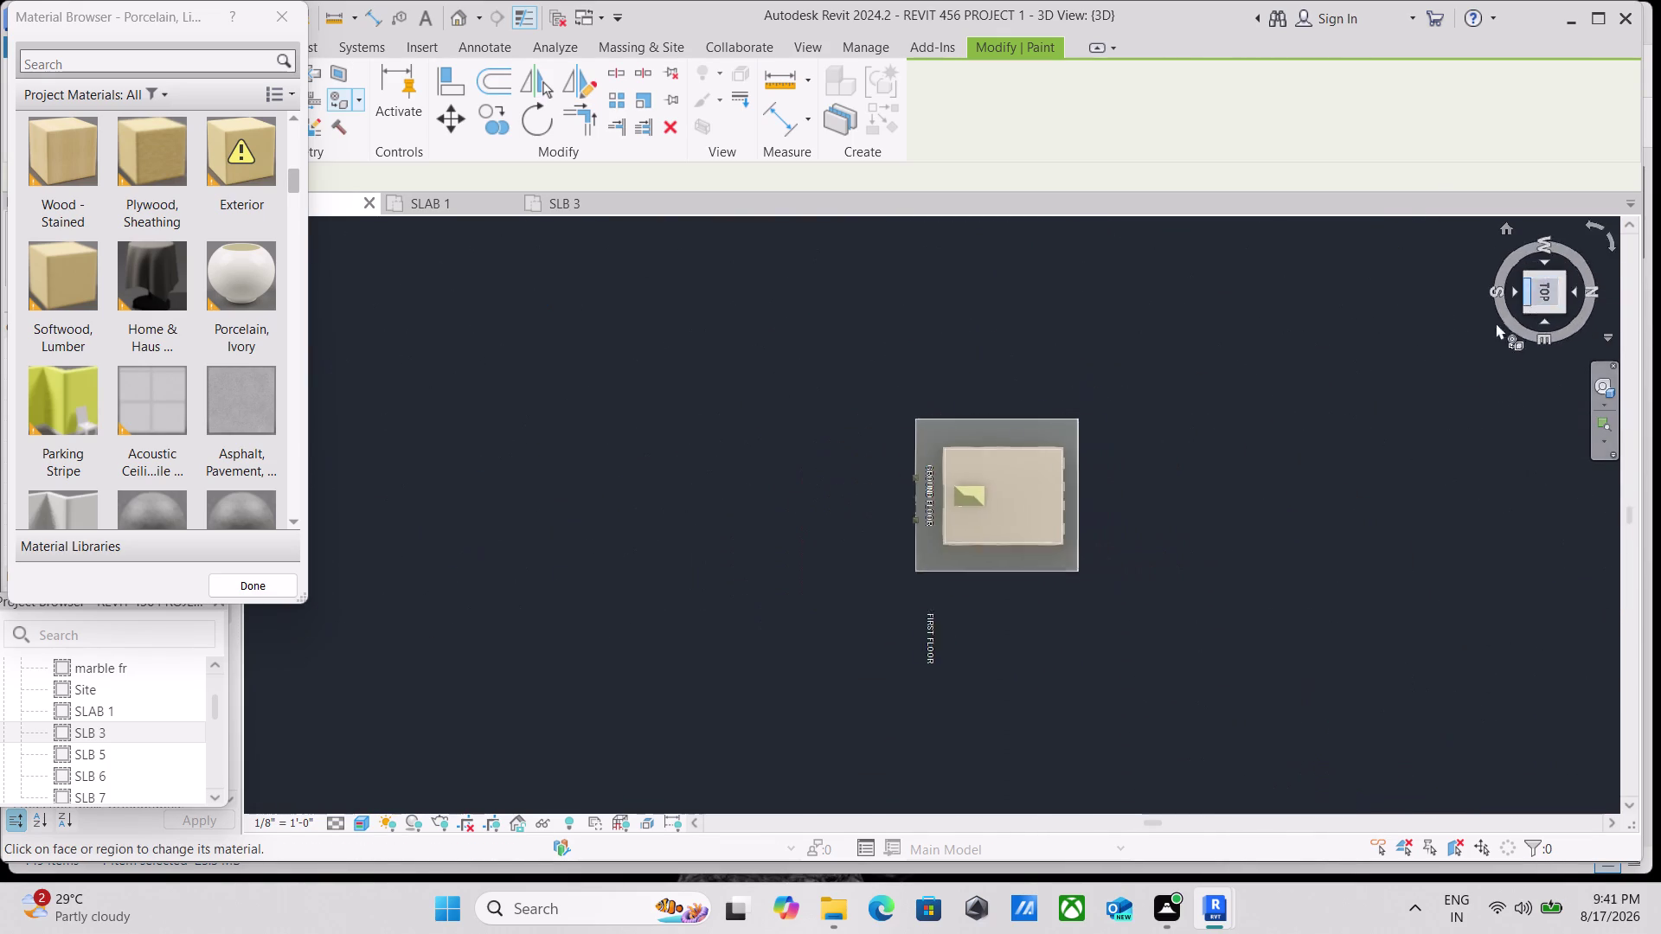
Dismiss the Material Browser to end painting, leaving the house shown from above.
scroll(up, 3)
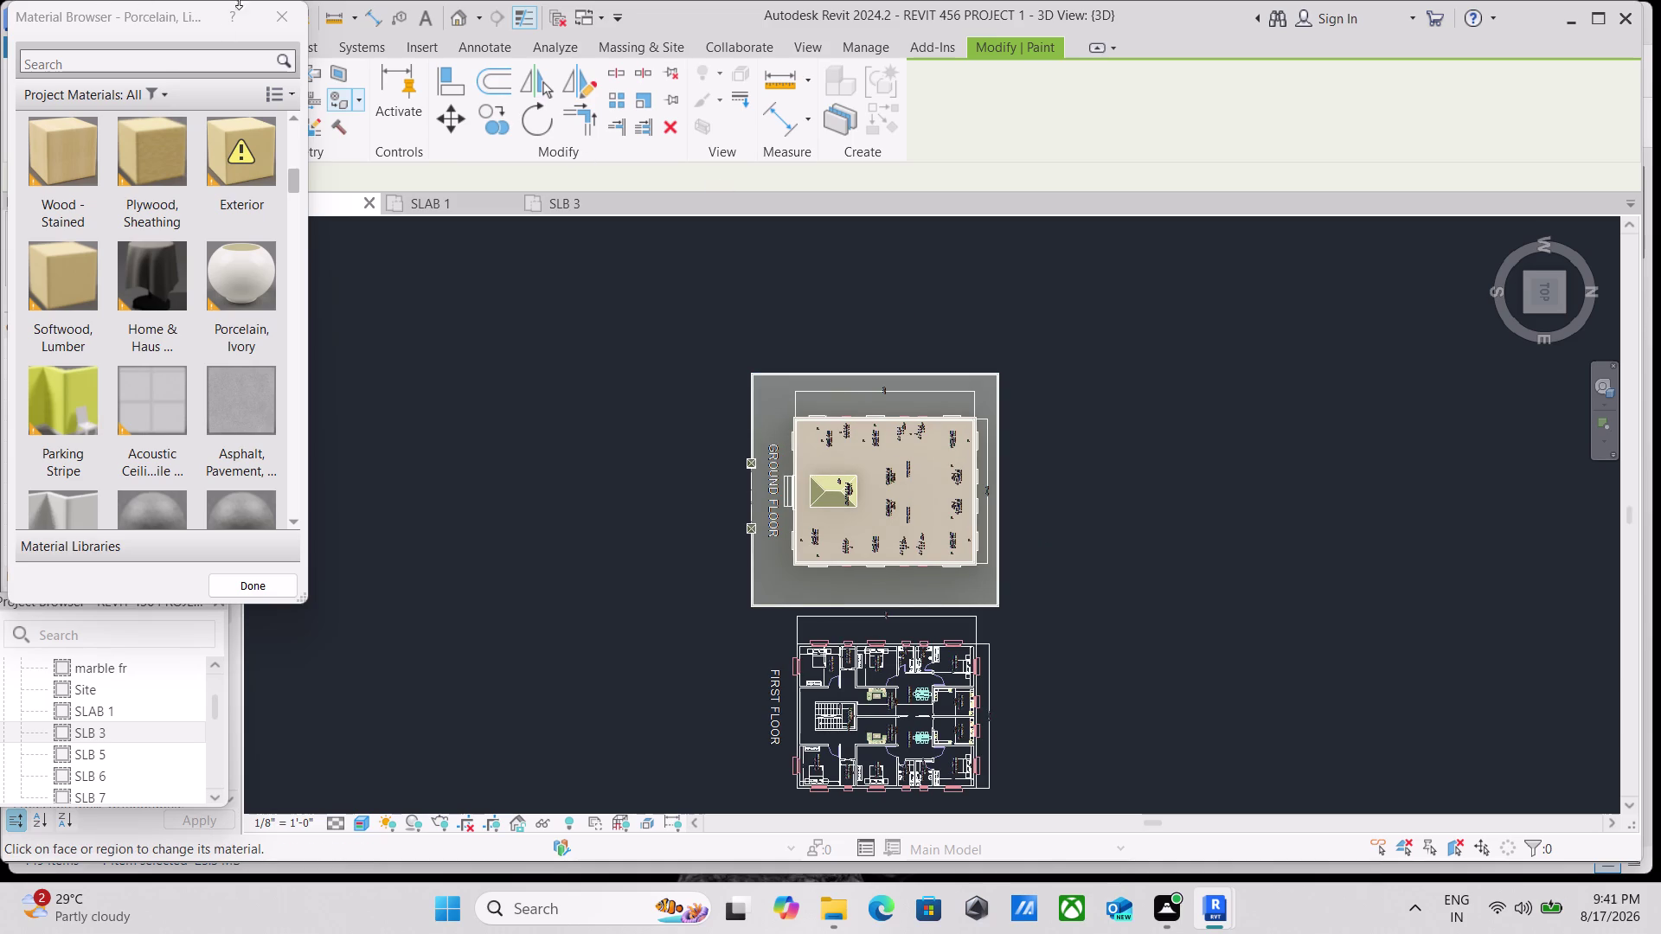
click(286, 17)
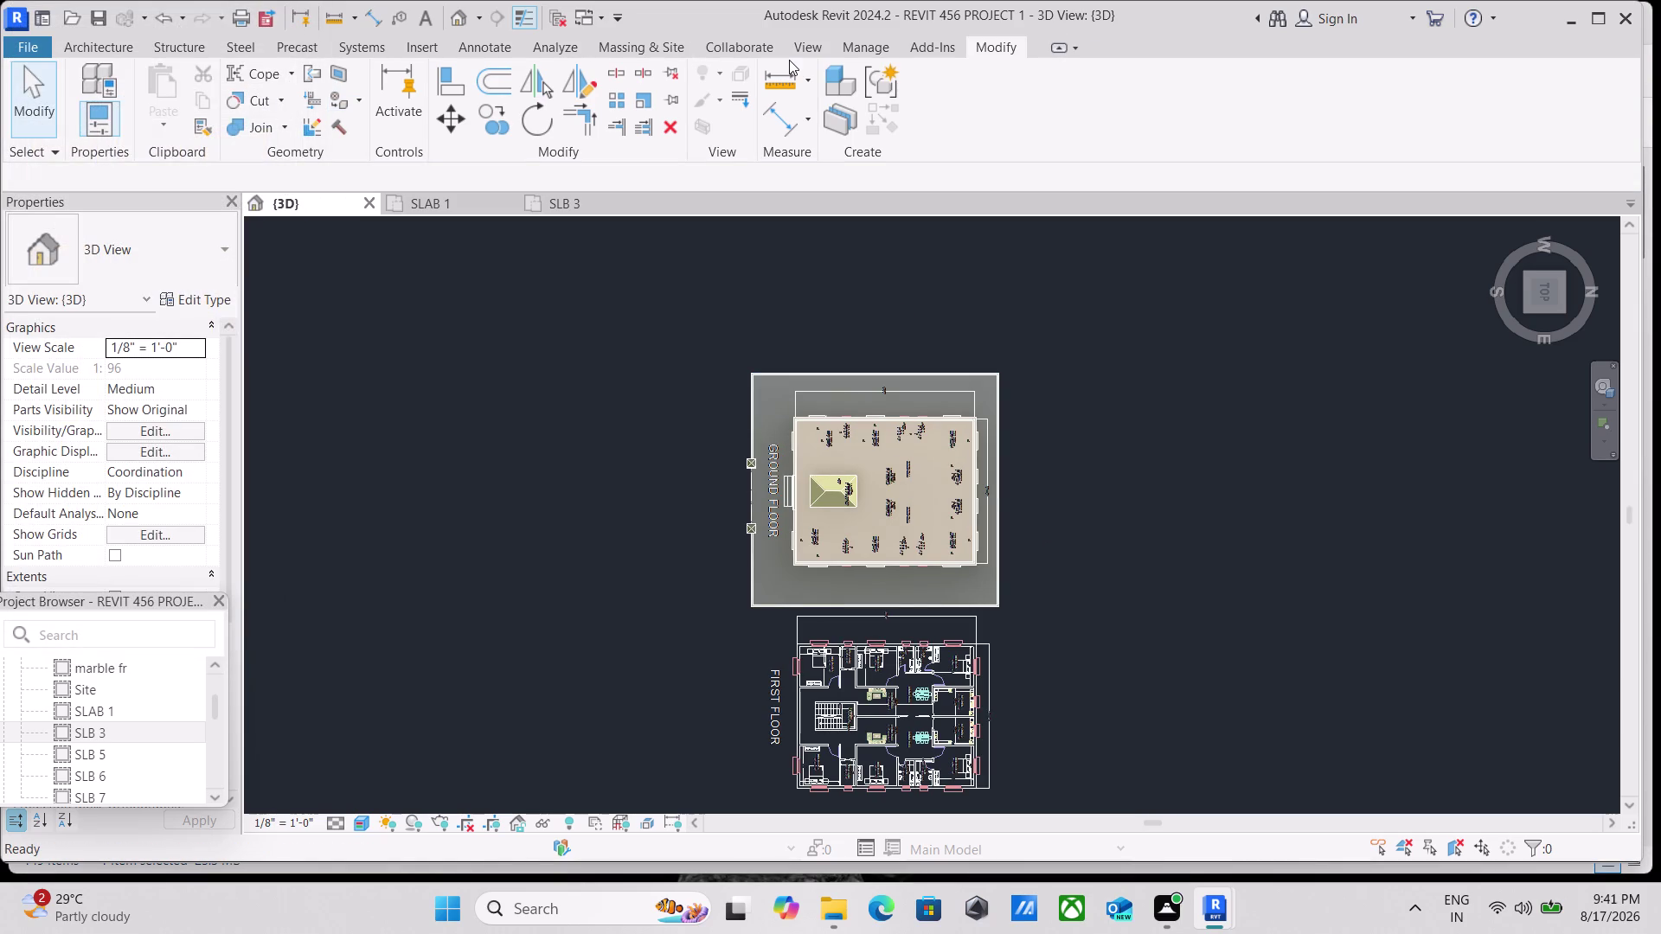